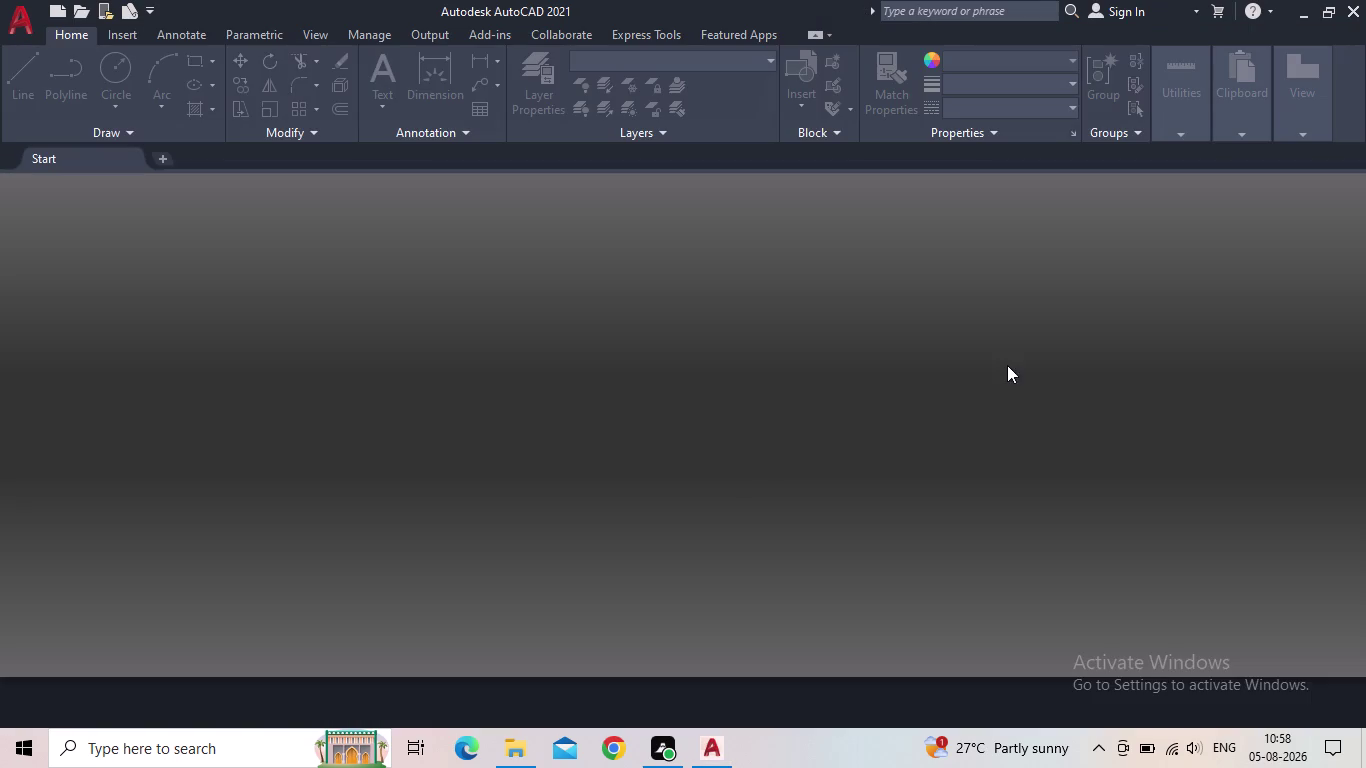
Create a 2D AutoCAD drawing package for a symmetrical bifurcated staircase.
Create a new blank drawing and pan until the UCS origin is visible.
click(277, 357)
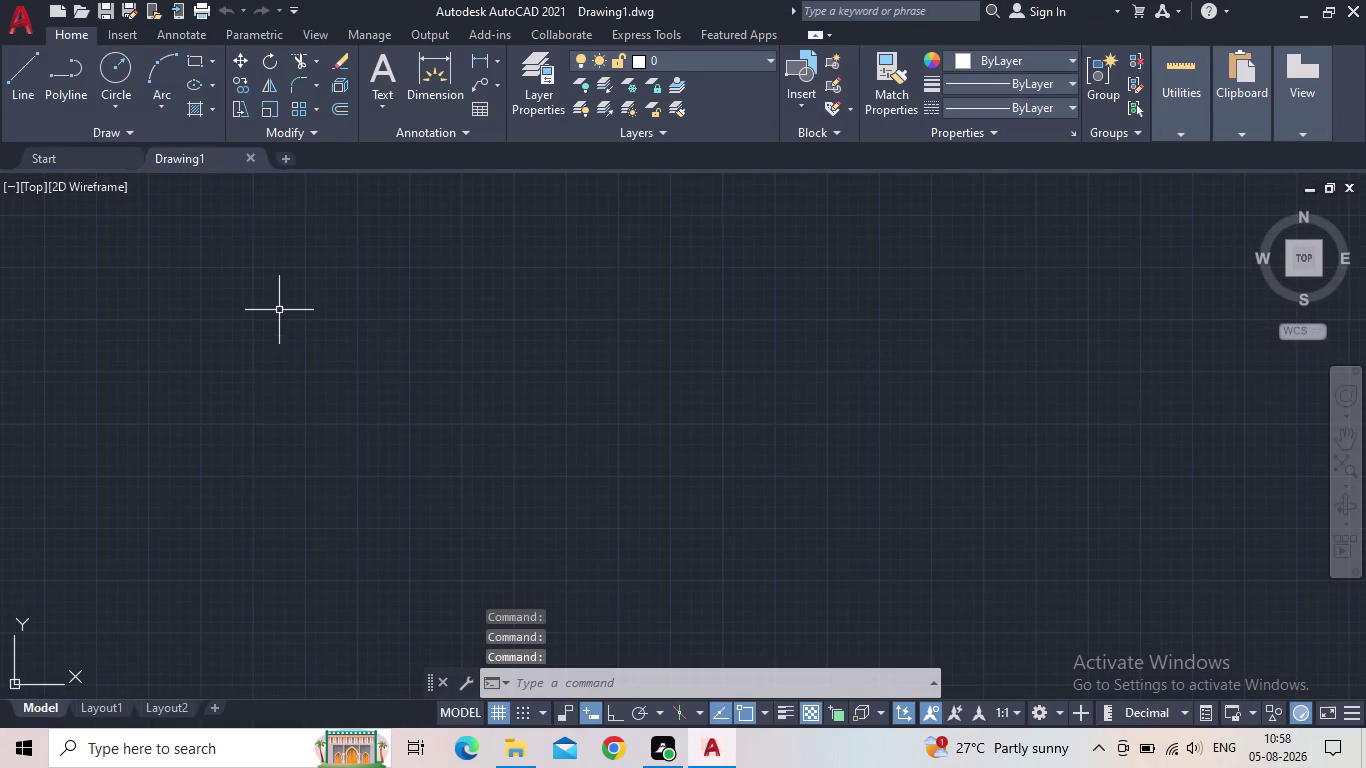
scroll(down, 3)
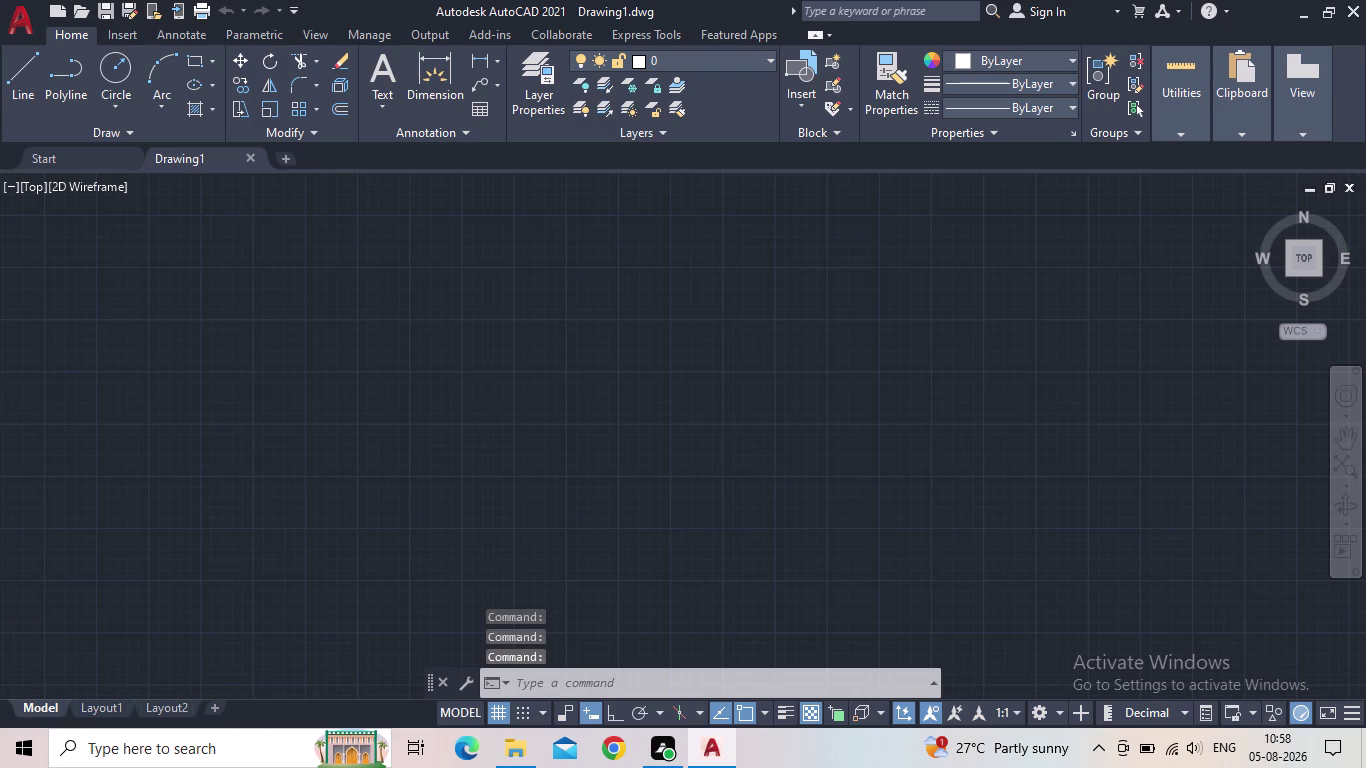
middle_click(460, 395)
middle_drag(441, 478, 361, 536)
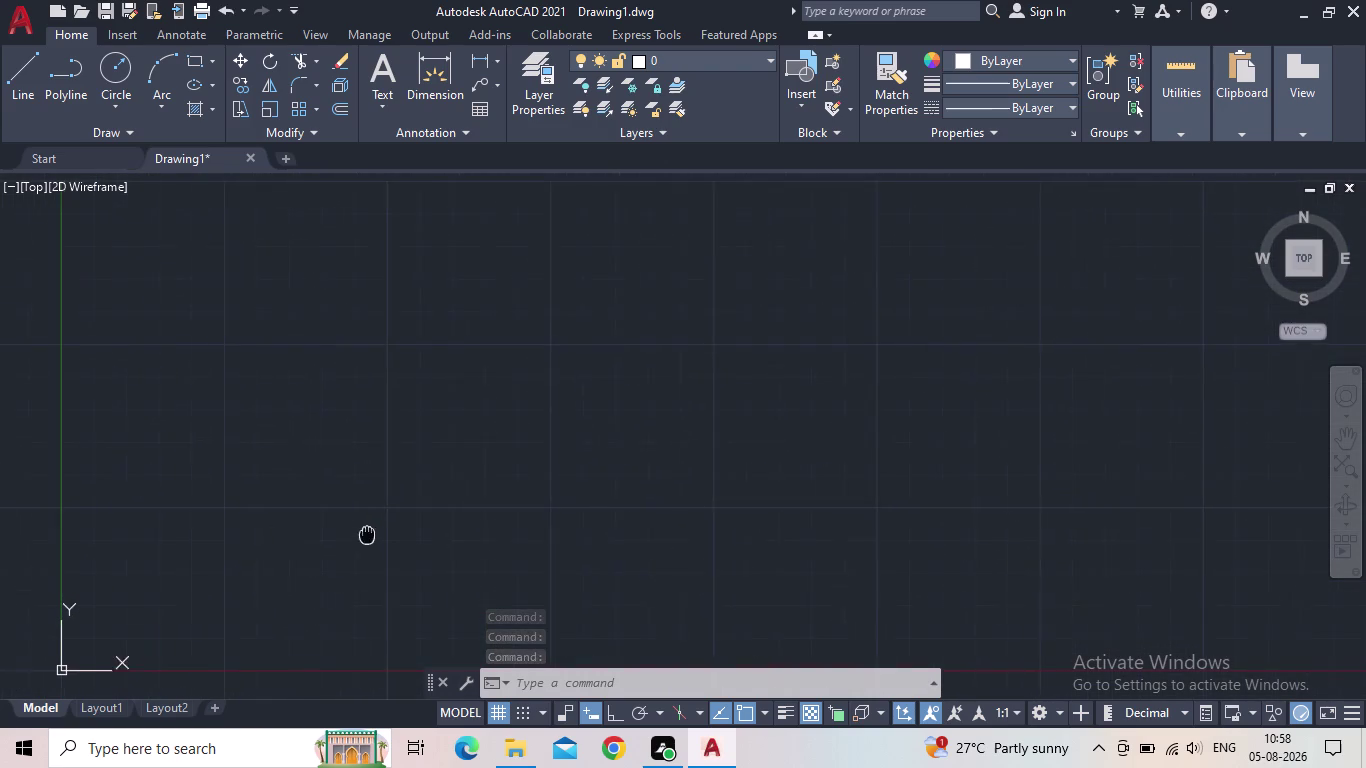
middle_drag(361, 536, 355, 536)
Set drawing units to Engineering lengths, pick a precision, and use Inches insertion scale.
text(UN)
key(Return)
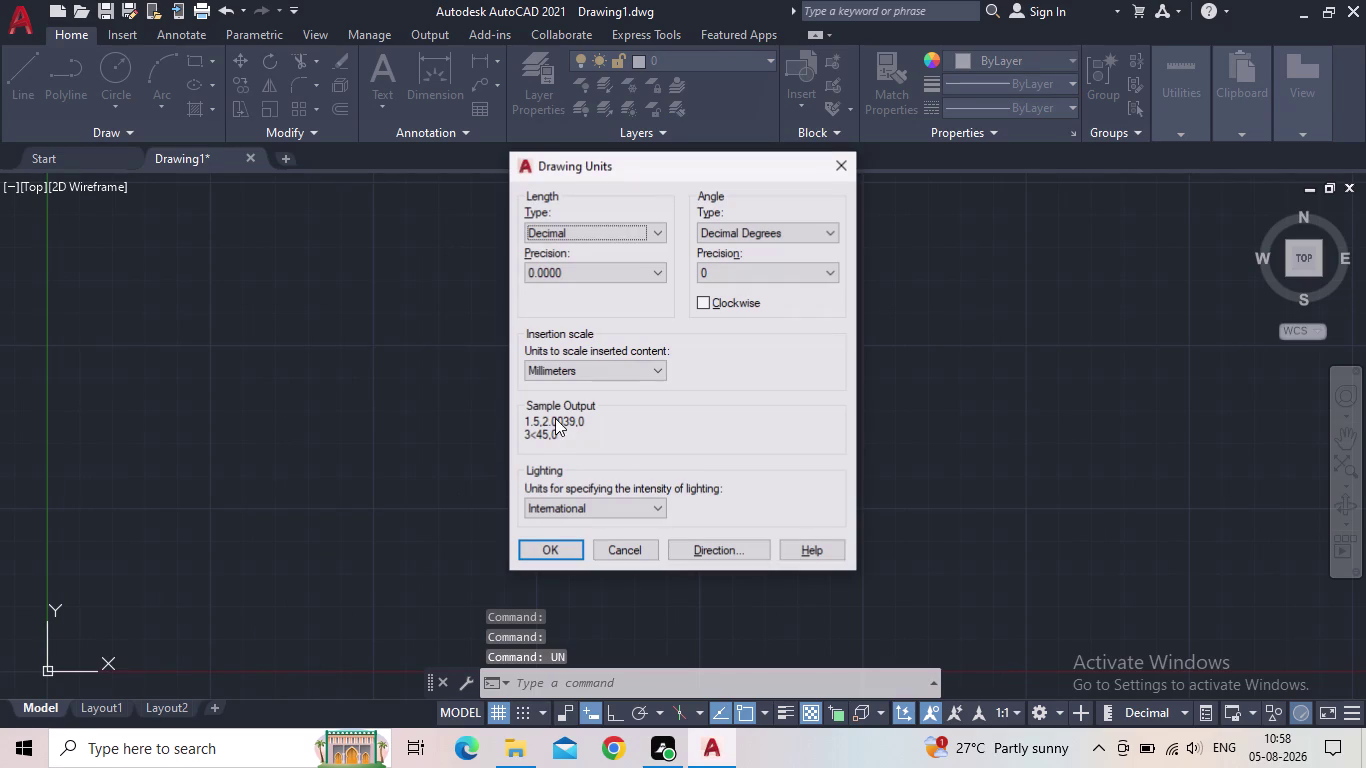
click(630, 234)
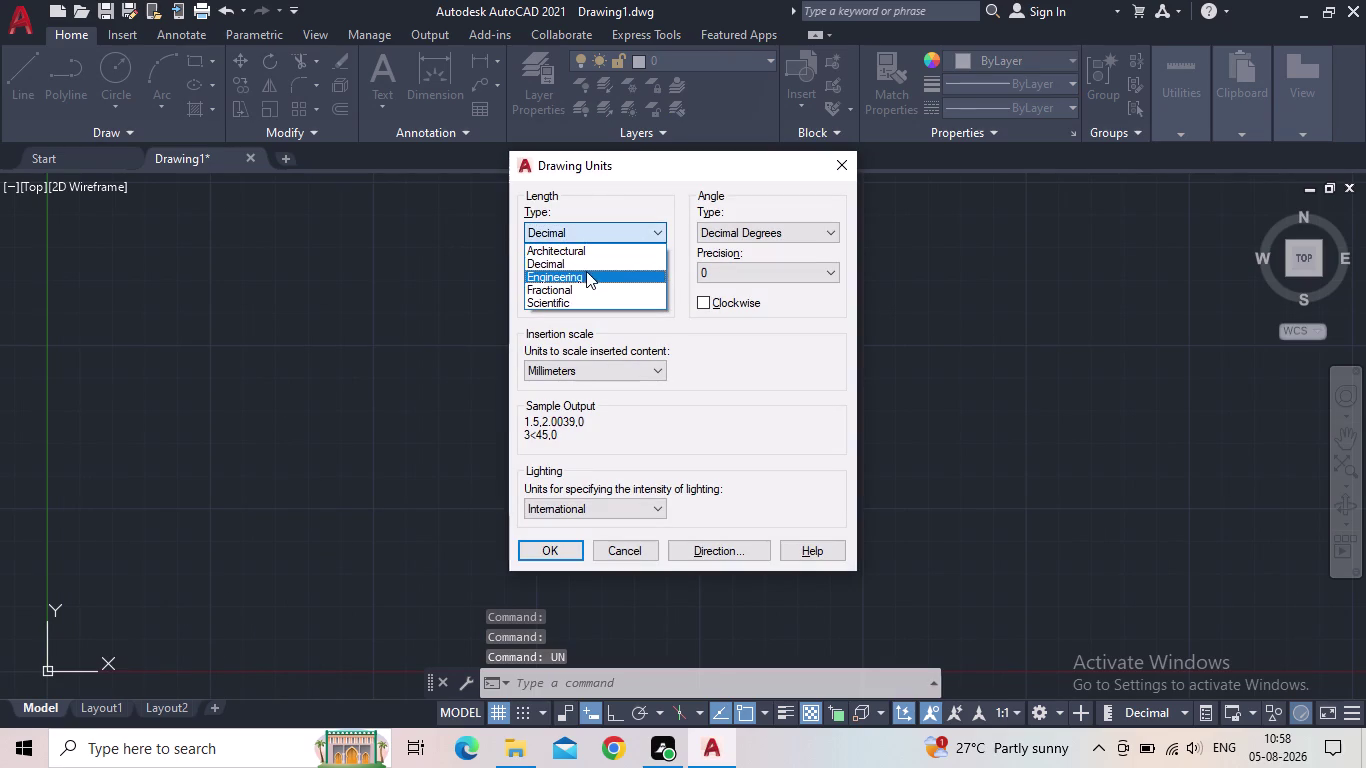
click(585, 274)
click(587, 278)
click(562, 317)
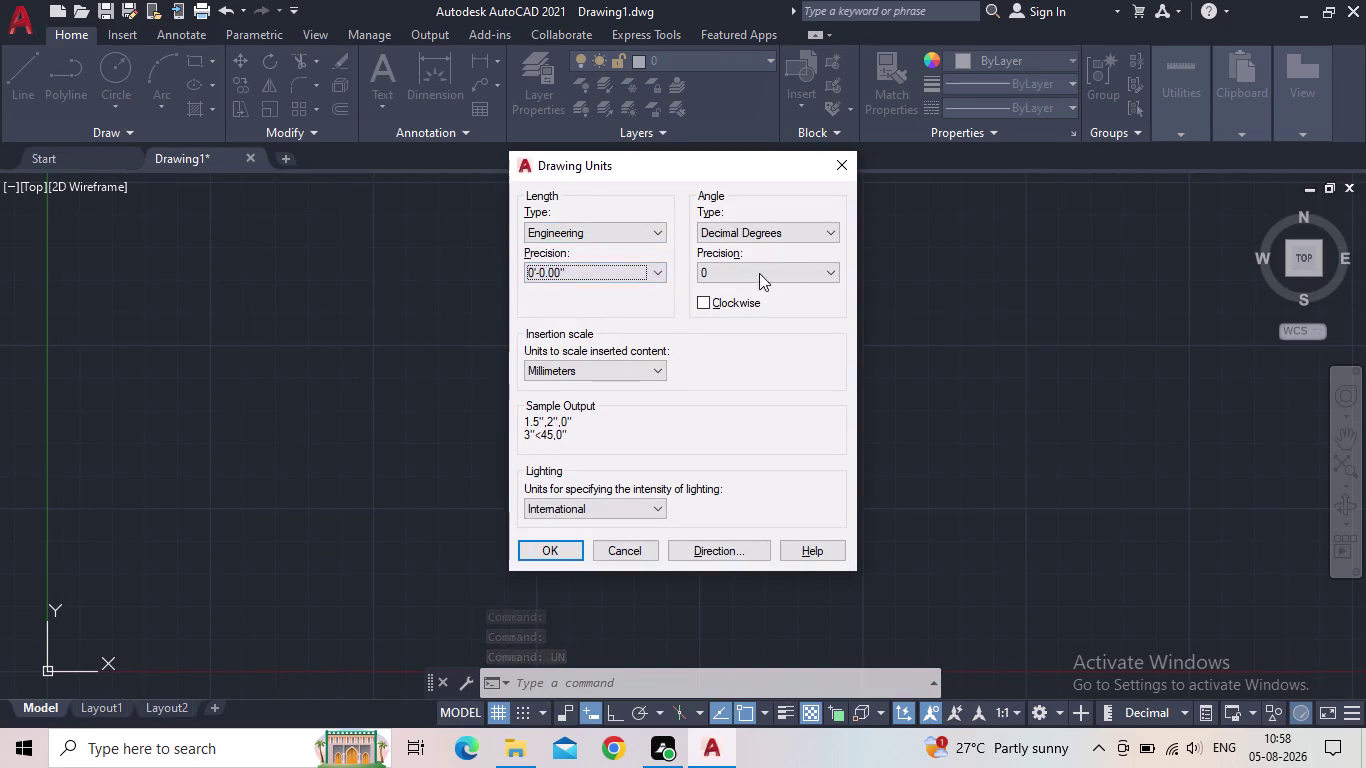
click(591, 372)
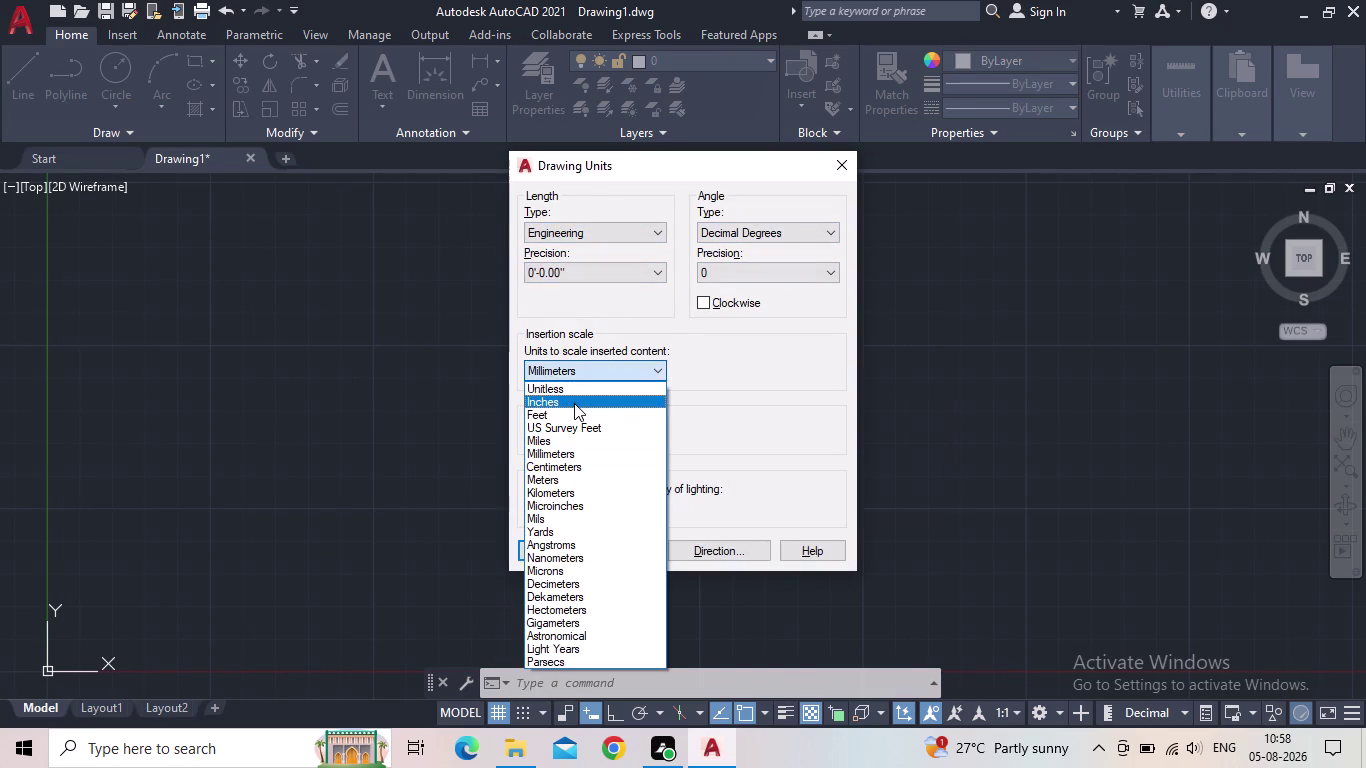
click(574, 403)
click(539, 547)
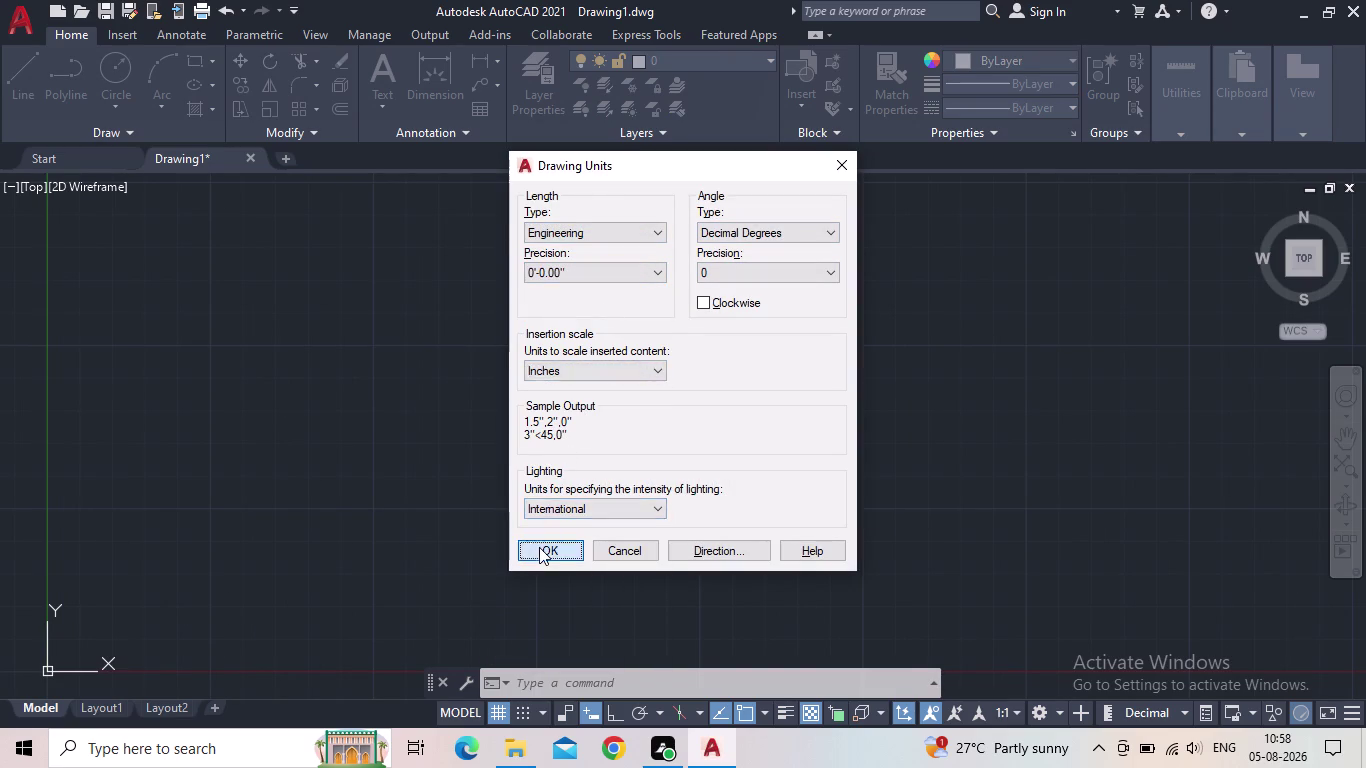
Open the dimension style manager and set ISO-25's arrow size to 5 inches.
key(d)
key(Return)
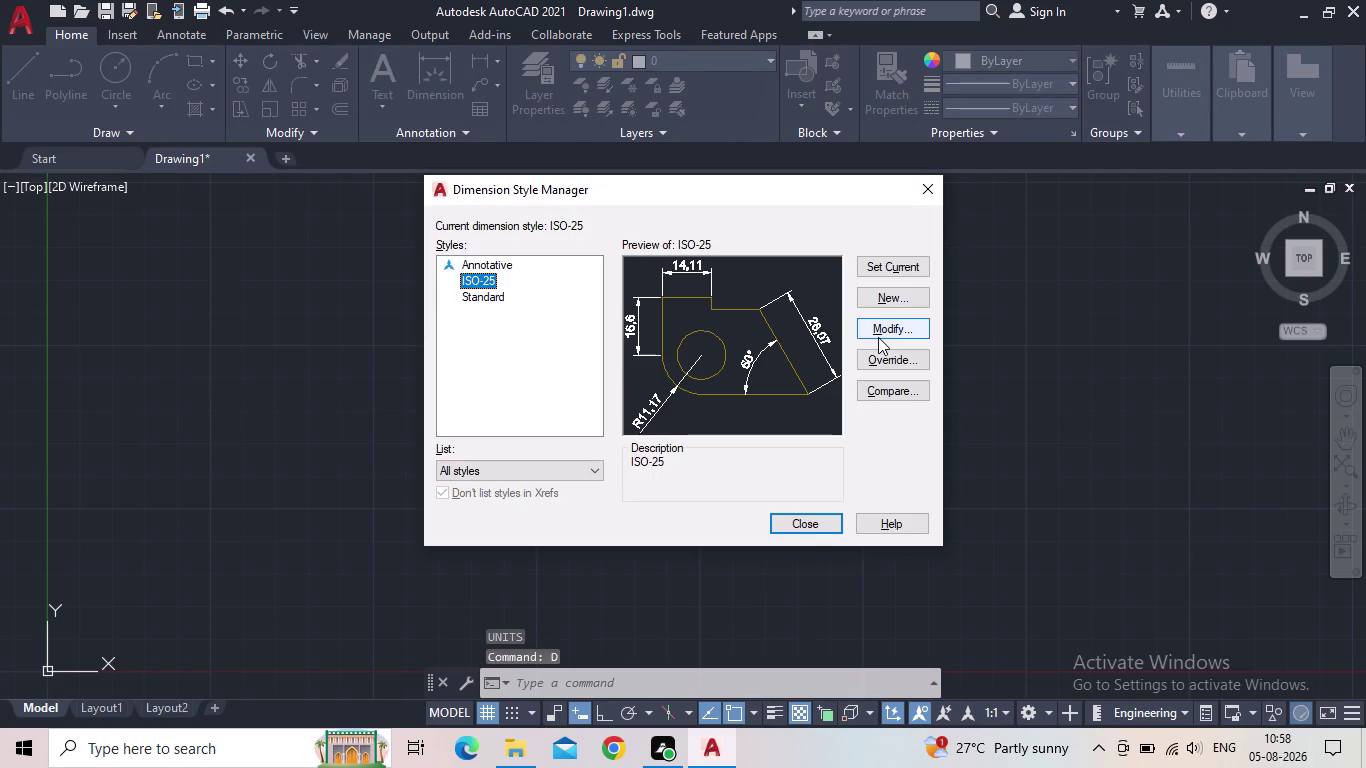
click(878, 337)
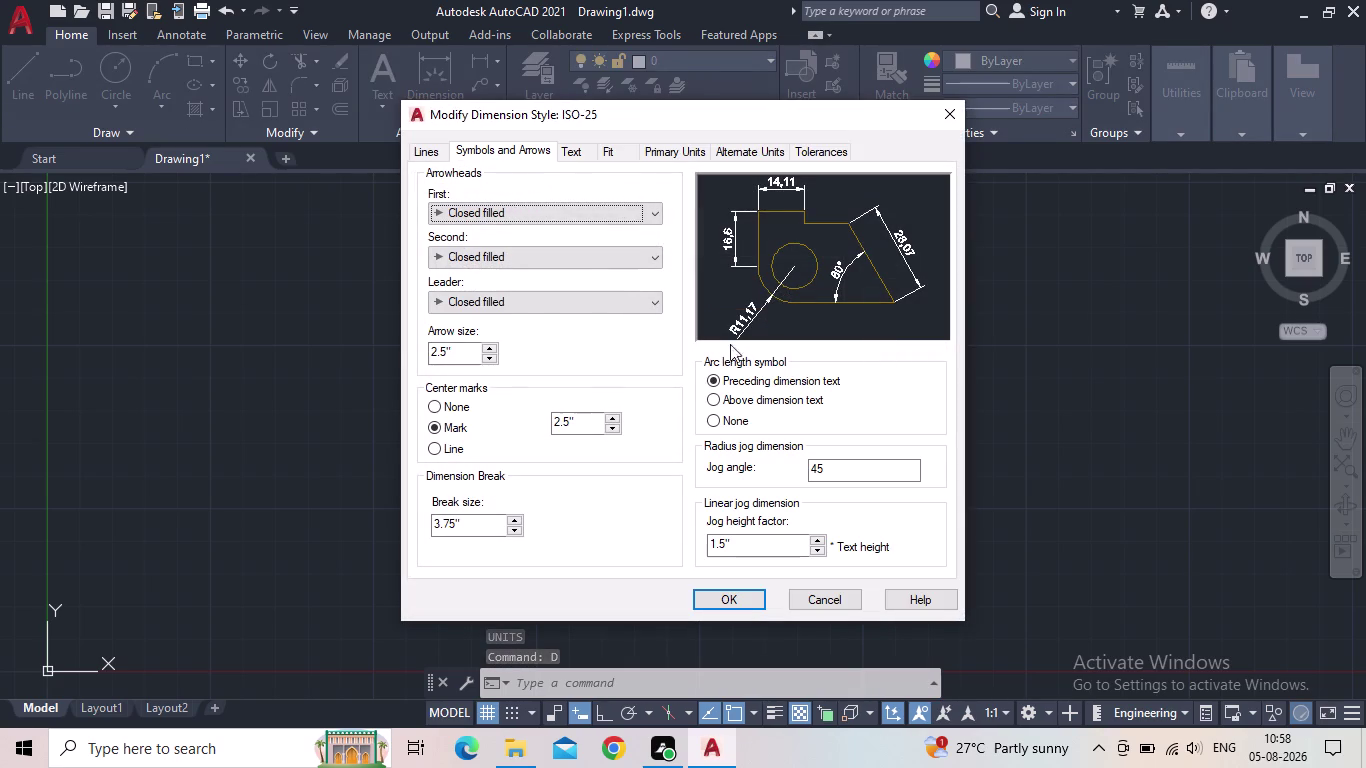
click(458, 346)
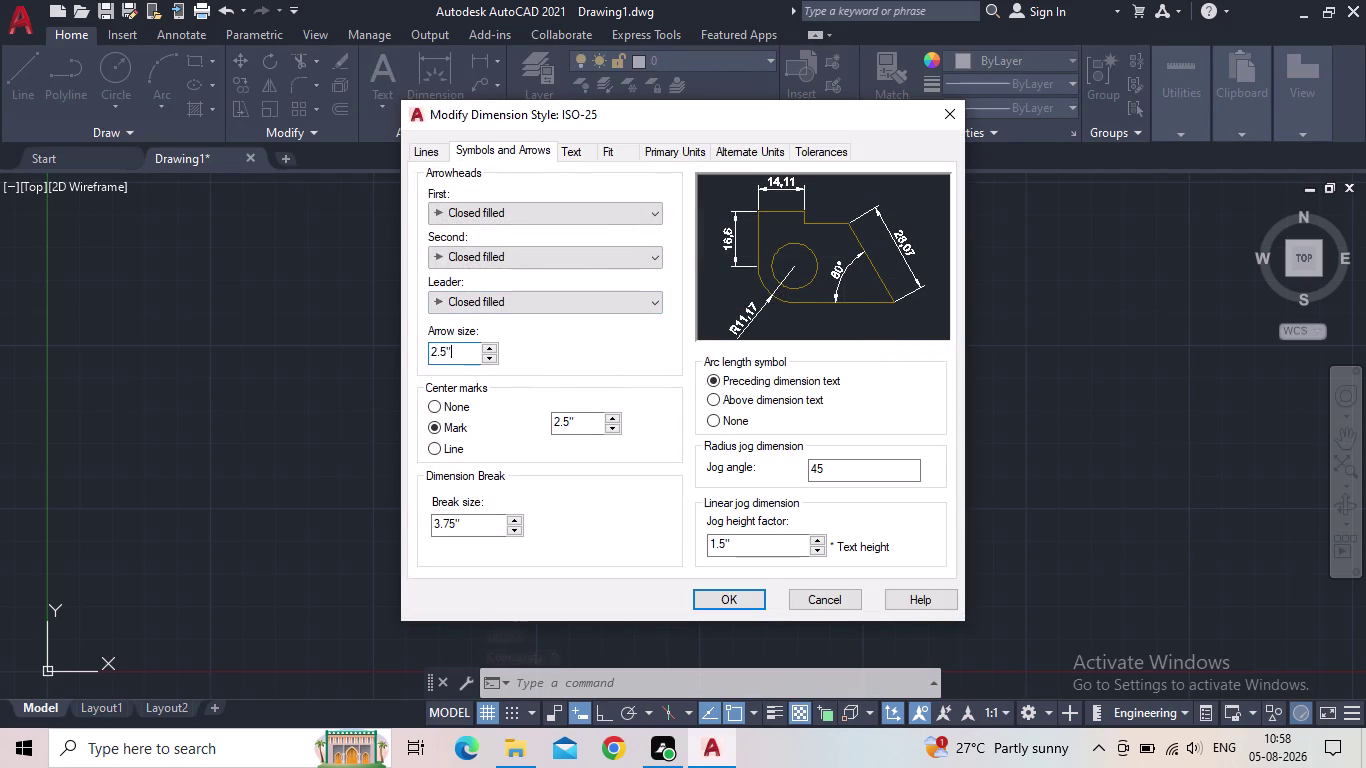
drag(457, 354, 410, 358)
key(5)
key(shift+quotedbl)
key(Return)
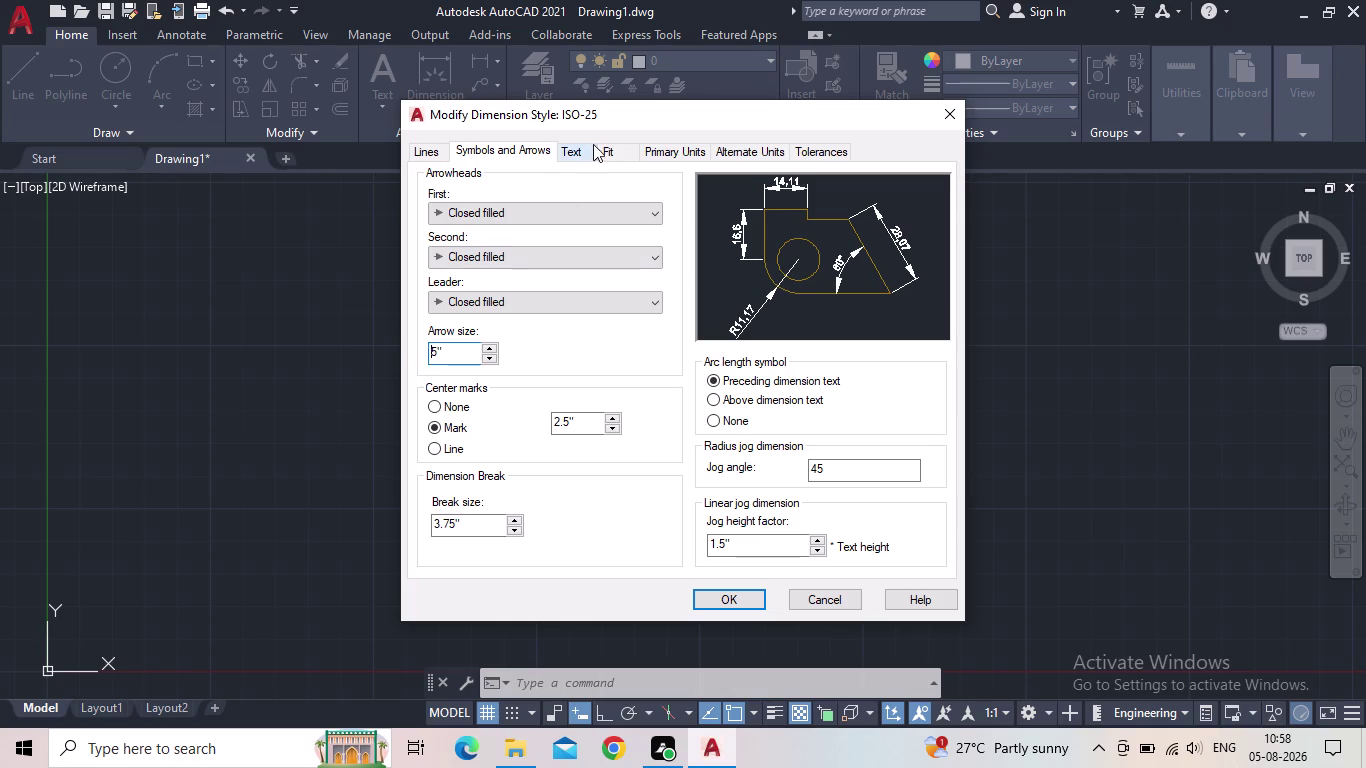
Set ISO-25's text height to 6 inches and make it the current style.
click(584, 150)
drag(636, 299, 618, 304)
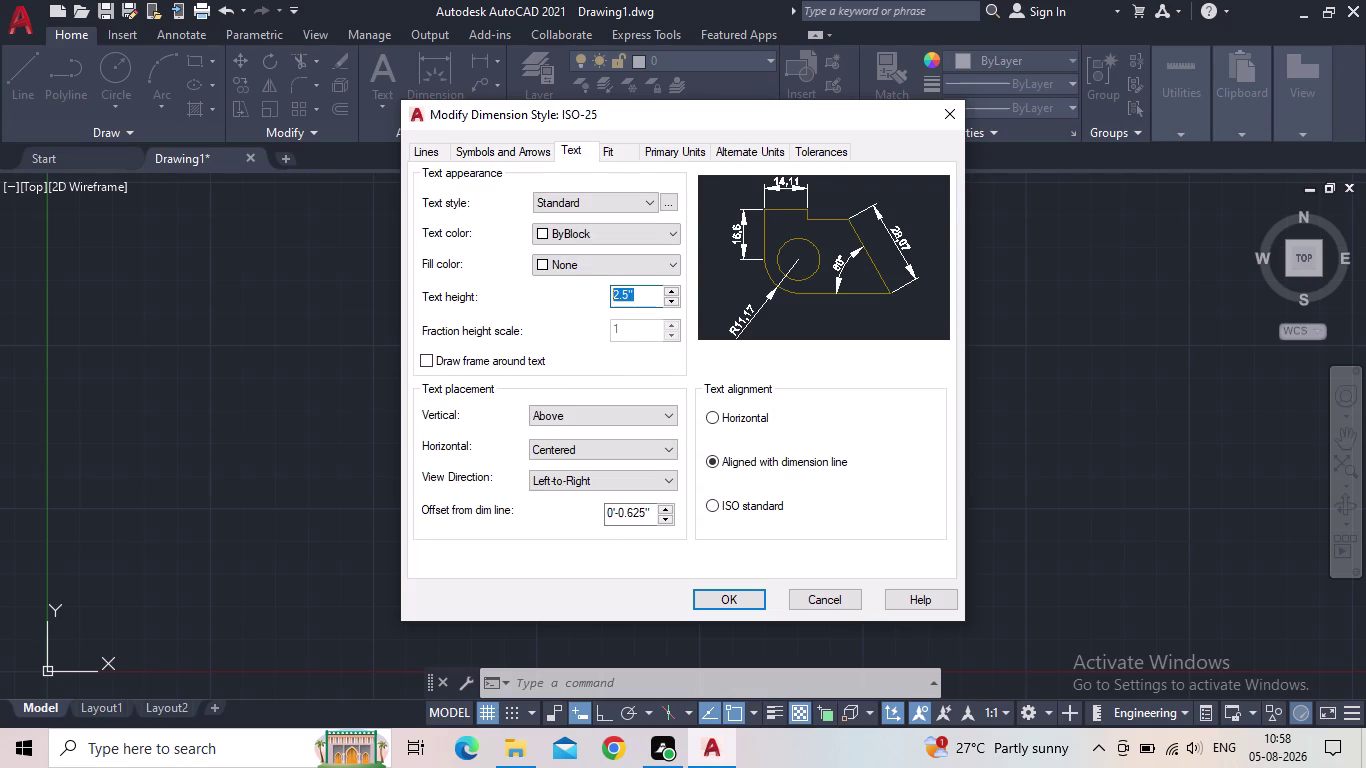
drag(618, 304, 601, 308)
text(6")
key(Return)
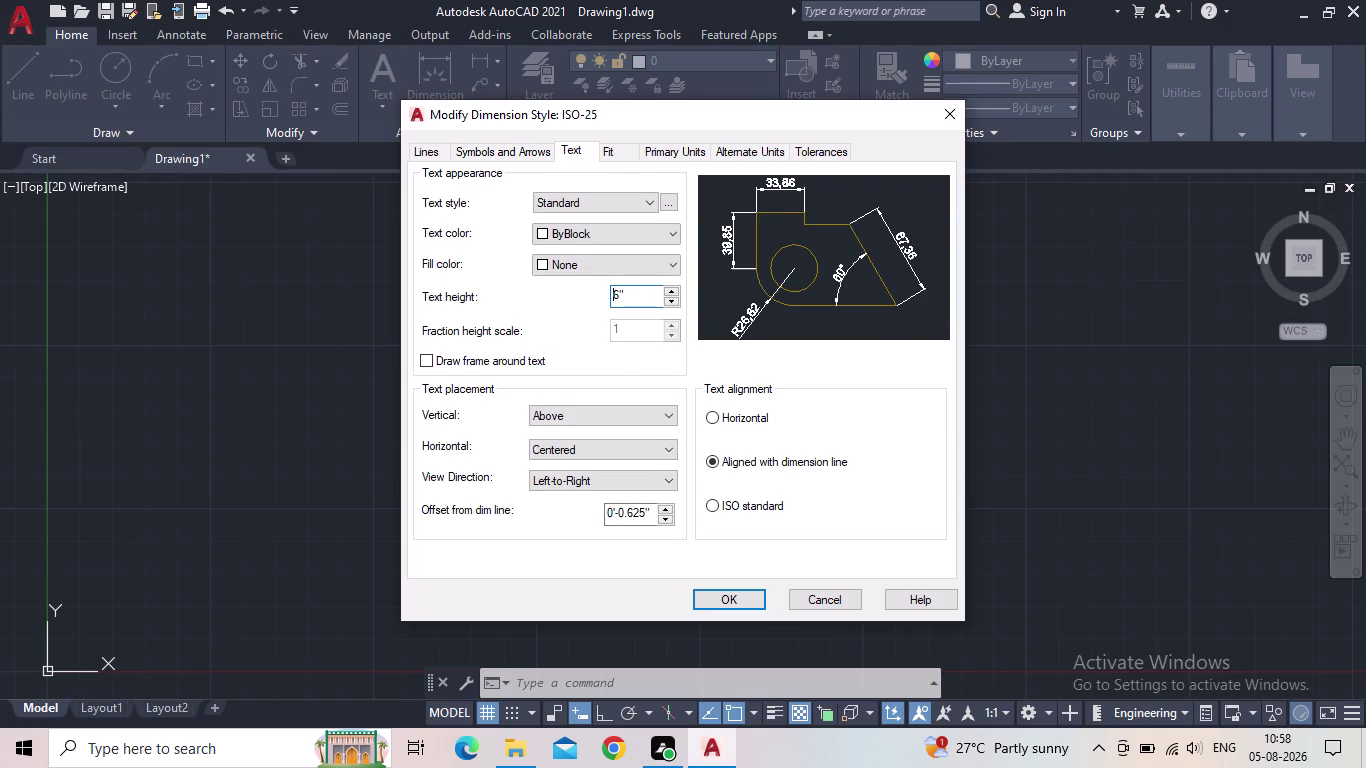
click(722, 594)
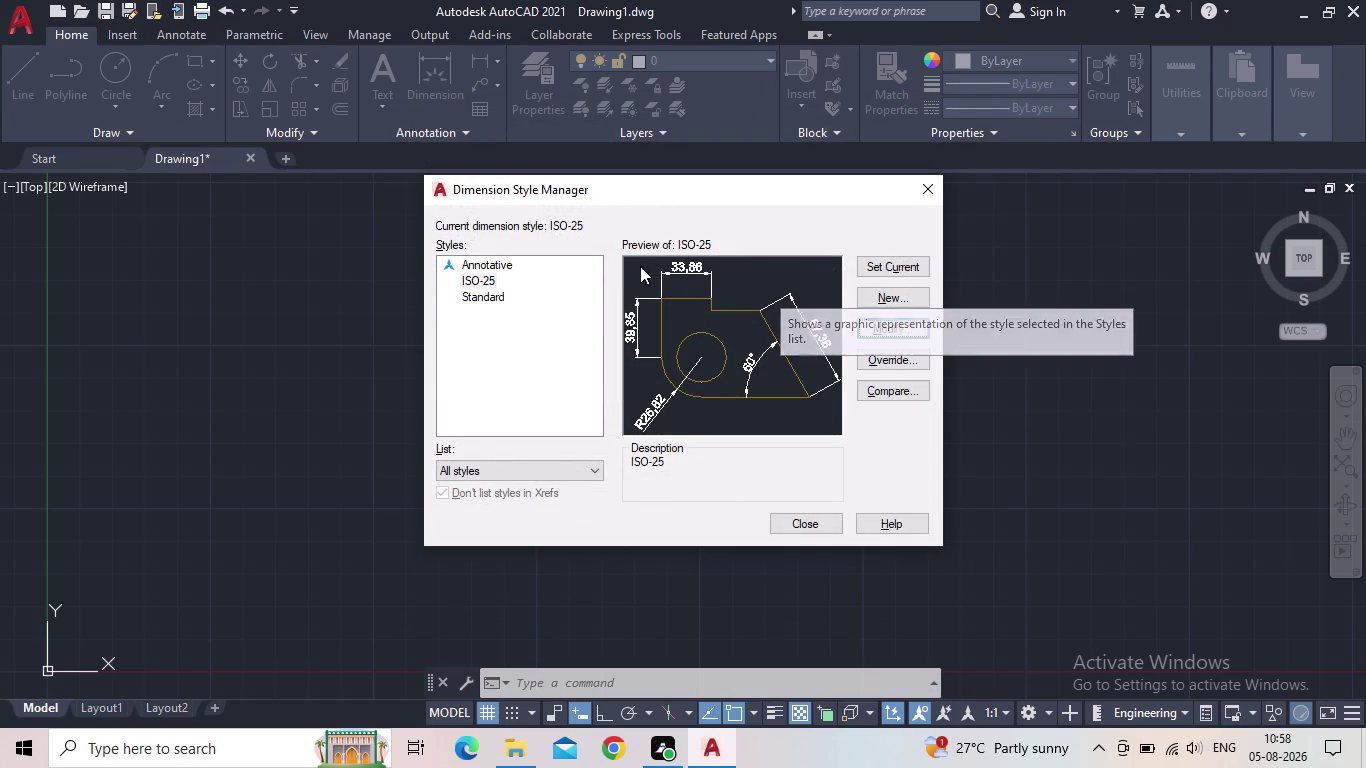
click(892, 264)
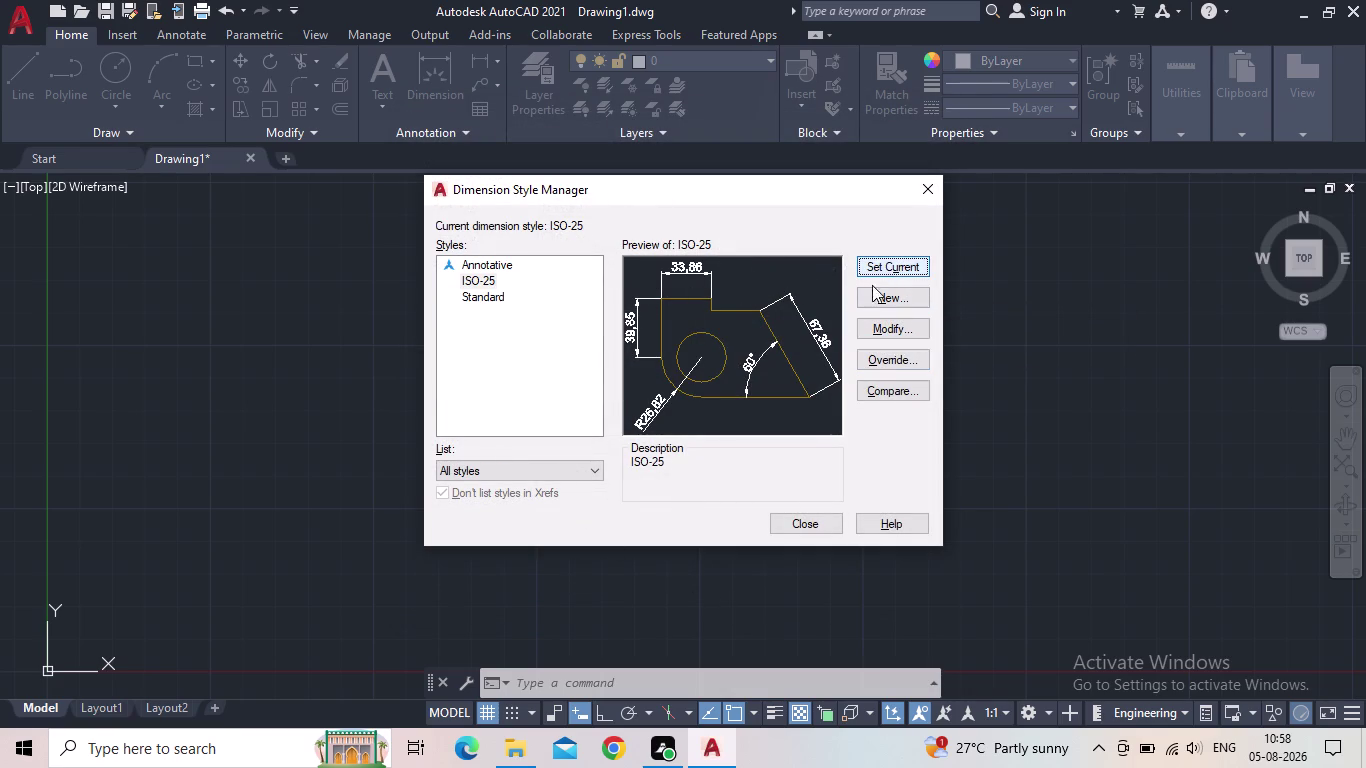
click(793, 528)
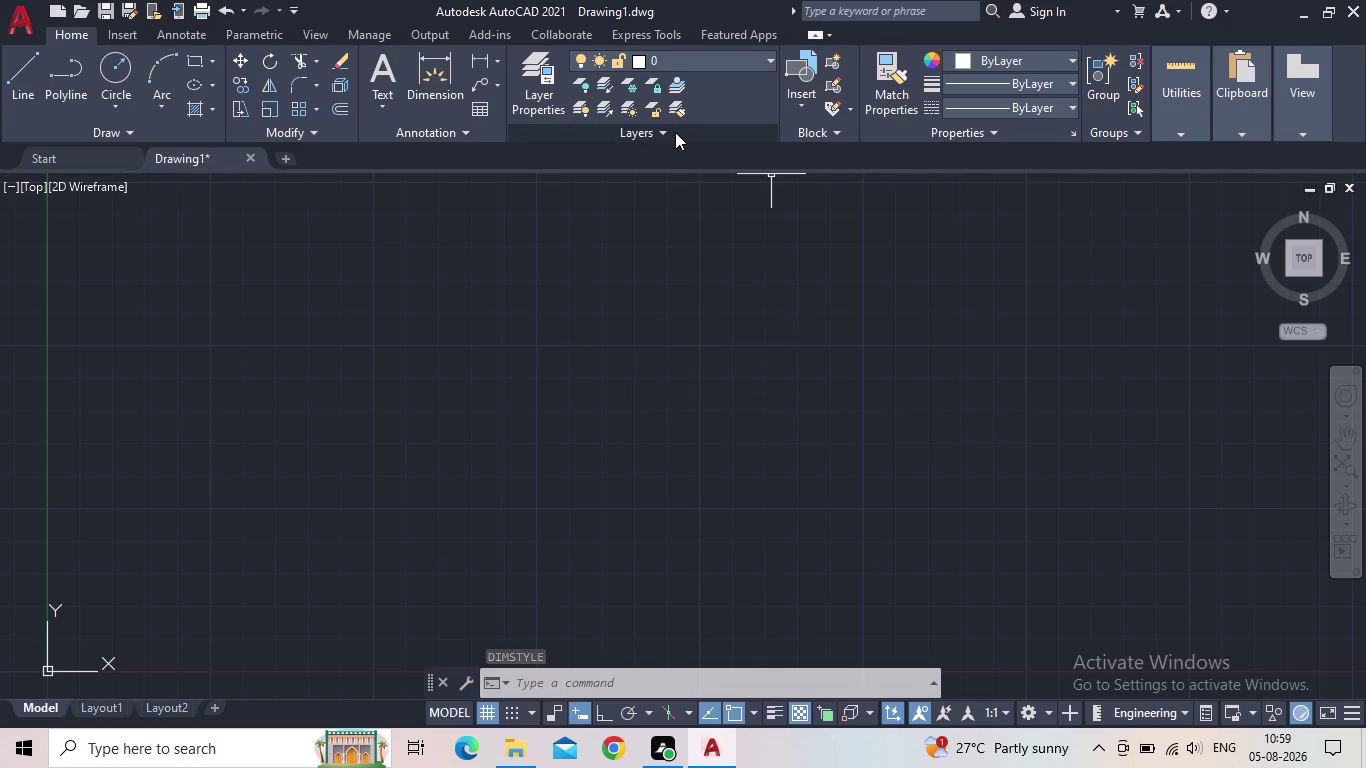
Zoom and pan to frame the empty work area around the origin.
scroll(down, 3)
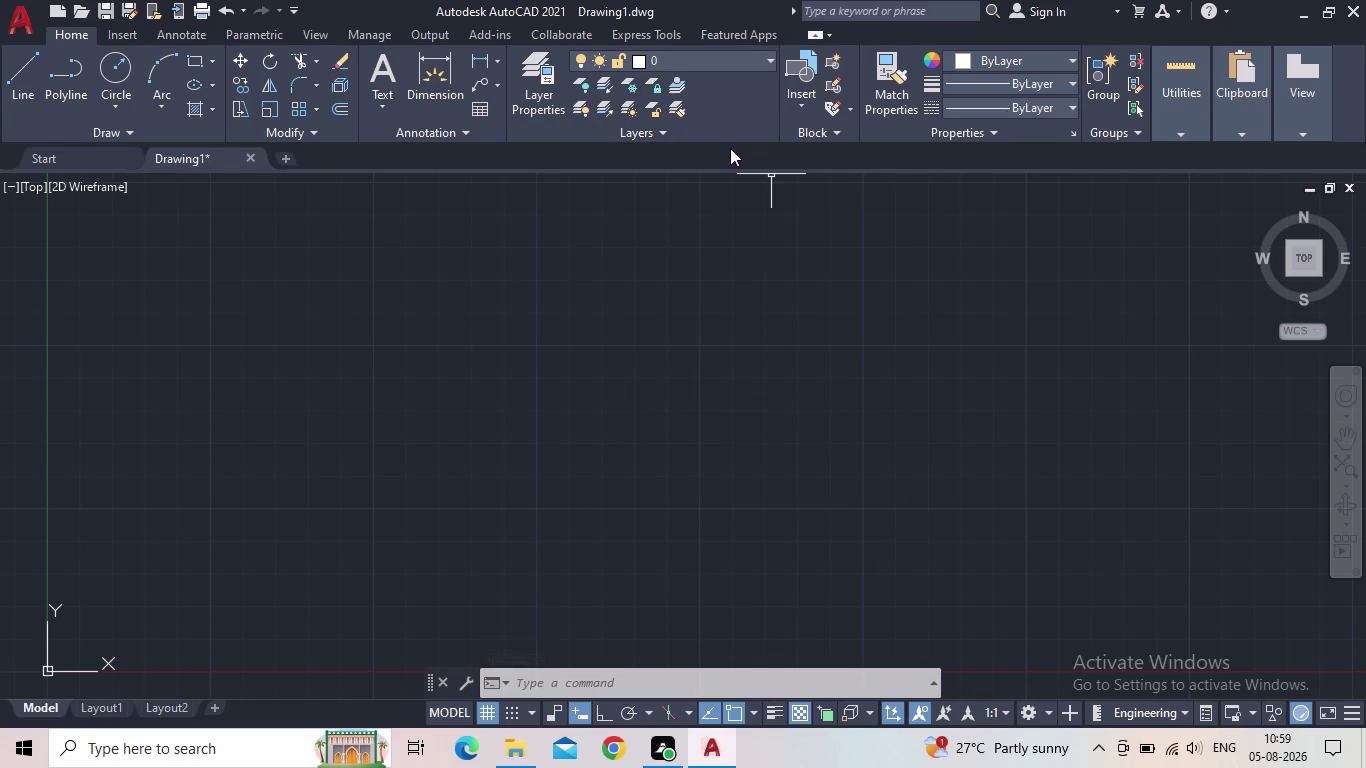
scroll(down, 3)
scroll(down, 3)
middle_drag(673, 328, 474, 396)
scroll(up, 3)
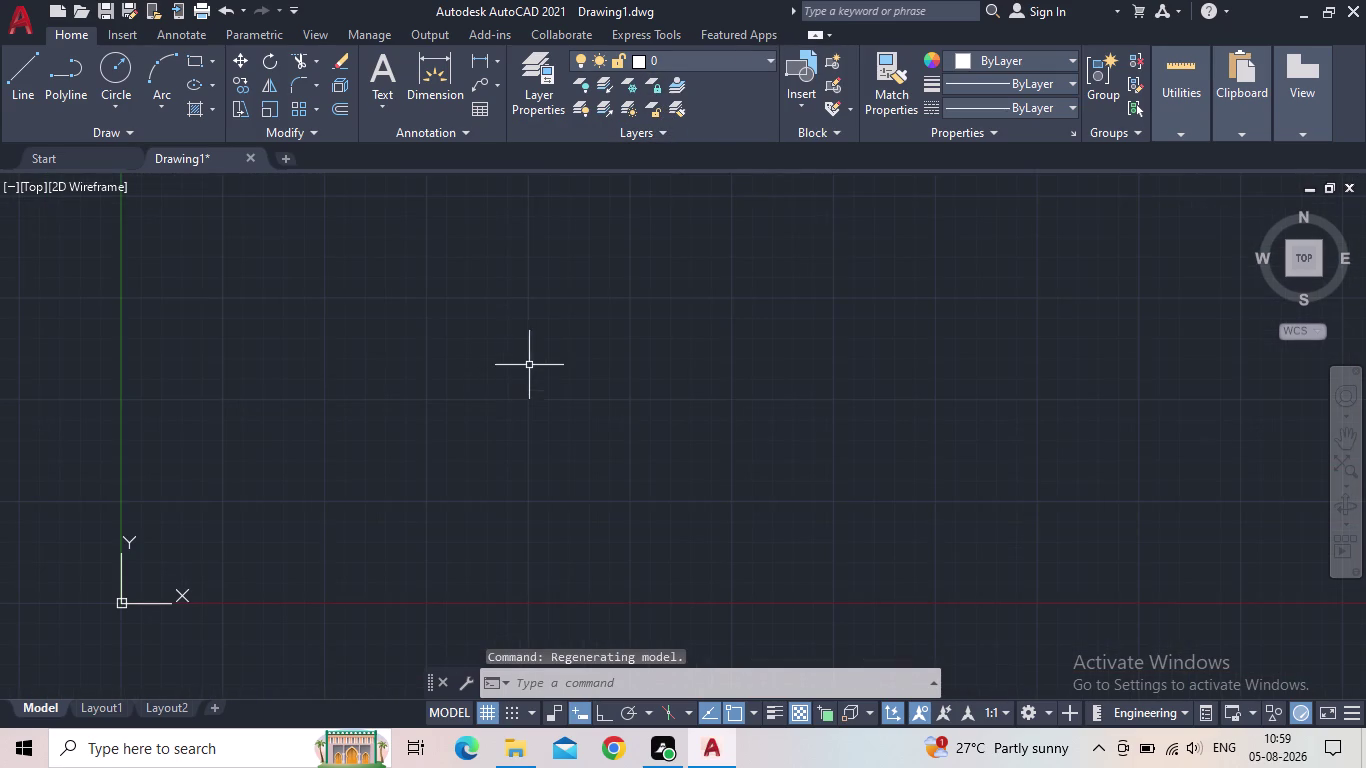
middle_drag(548, 368, 553, 388)
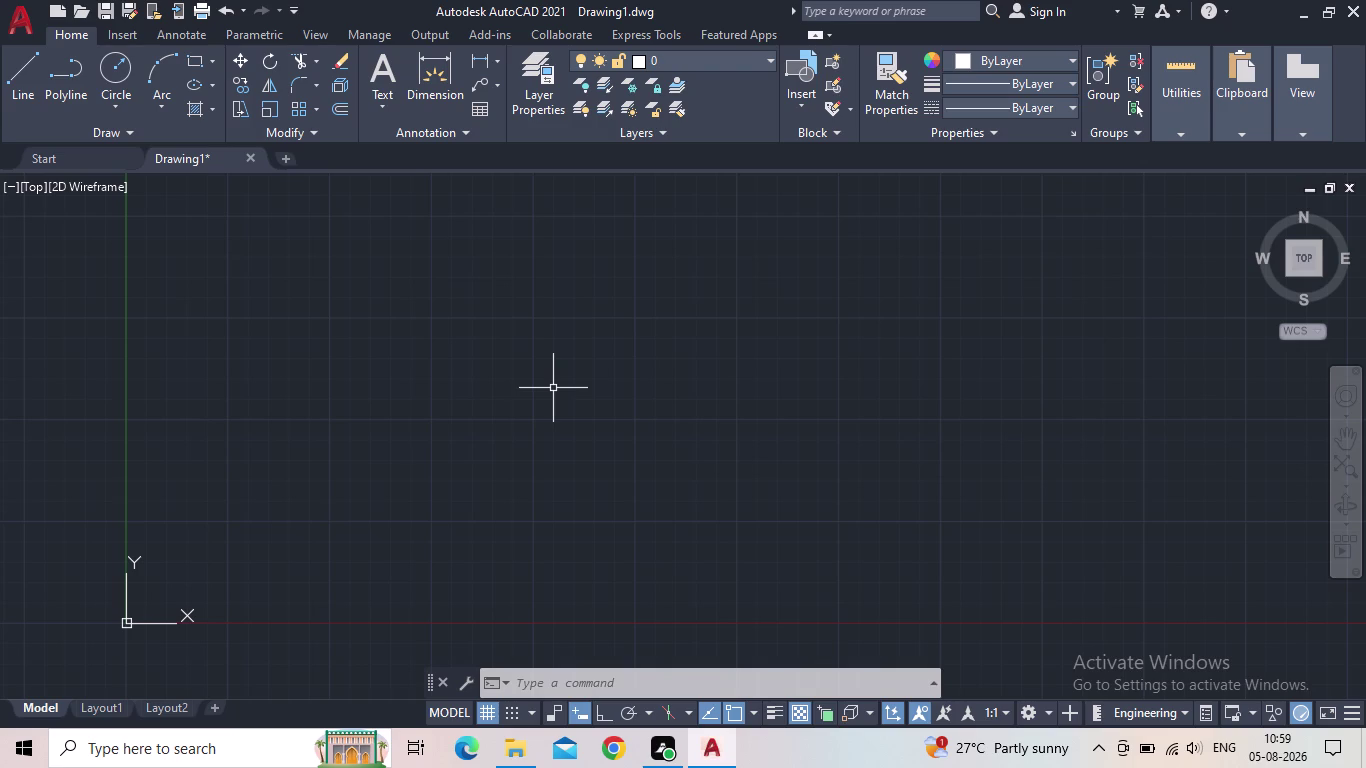
scroll(down, 3)
middle_drag(623, 450, 490, 487)
middle_drag(555, 469, 510, 488)
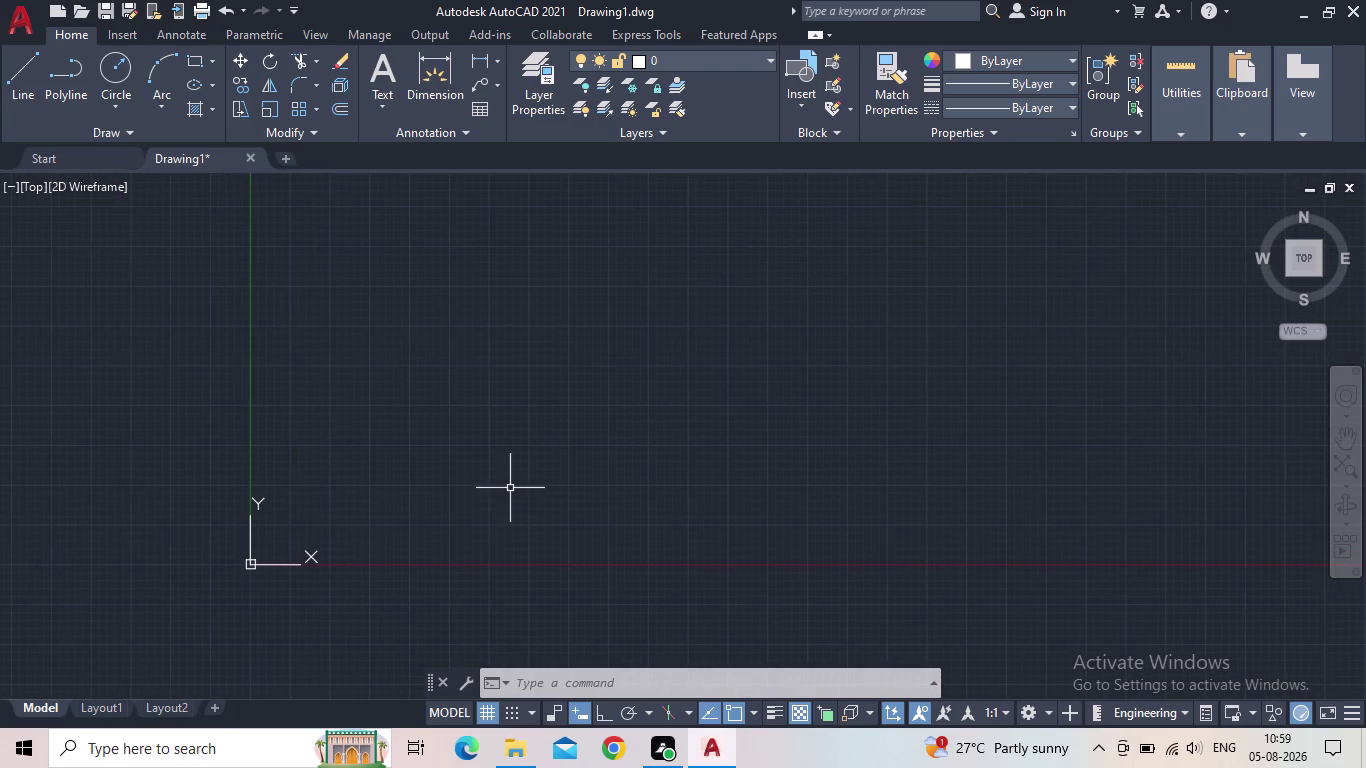
scroll(up, 3)
middle_drag(536, 469, 478, 509)
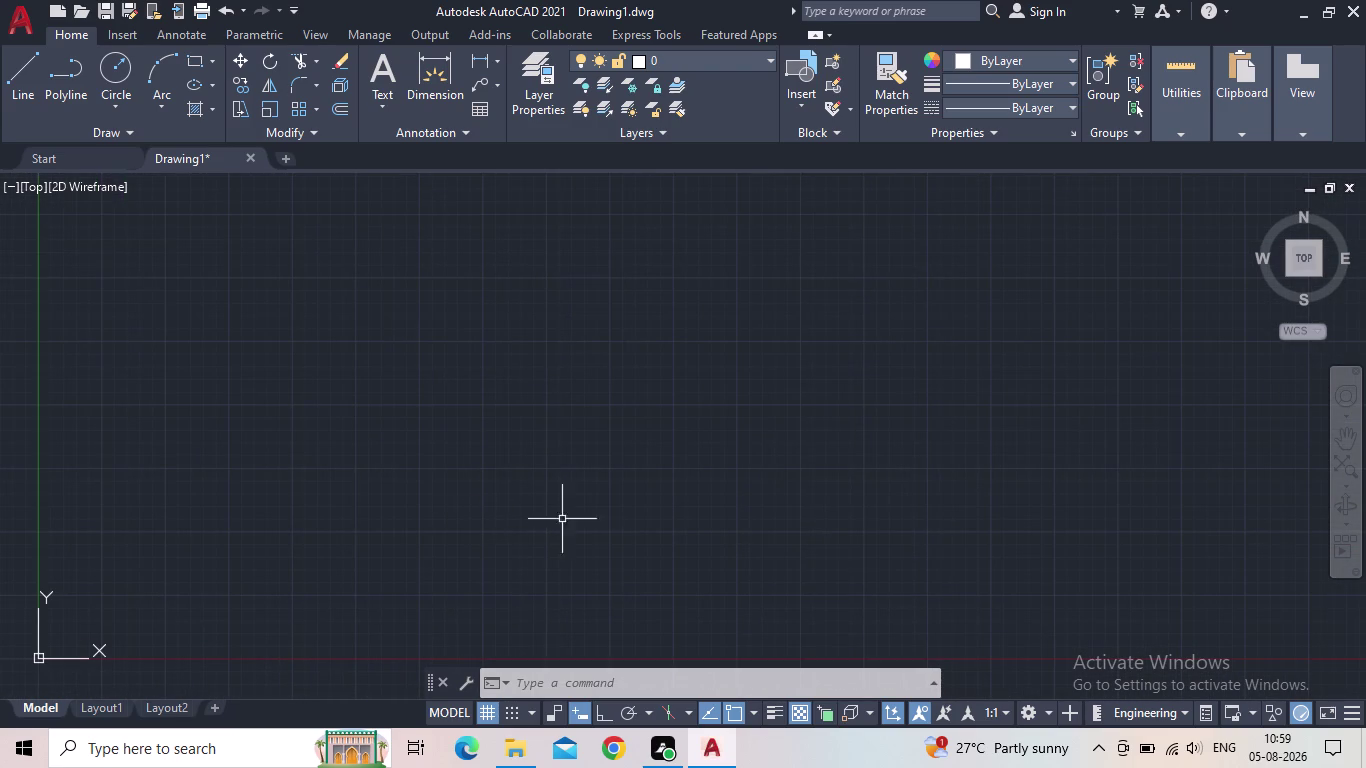
middle_drag(629, 546, 658, 514)
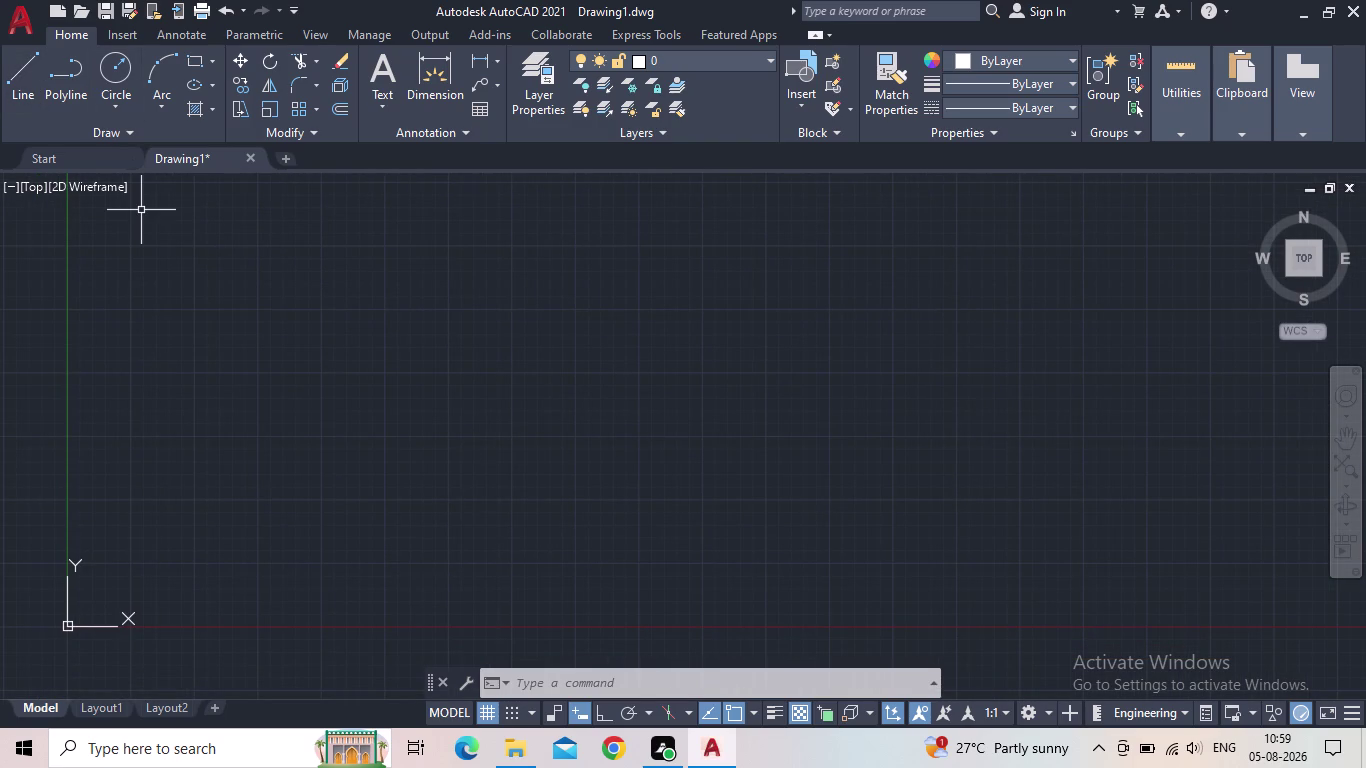
Place one vertical construction line with XL and recentre the view on it.
text(XL)
key(Return)
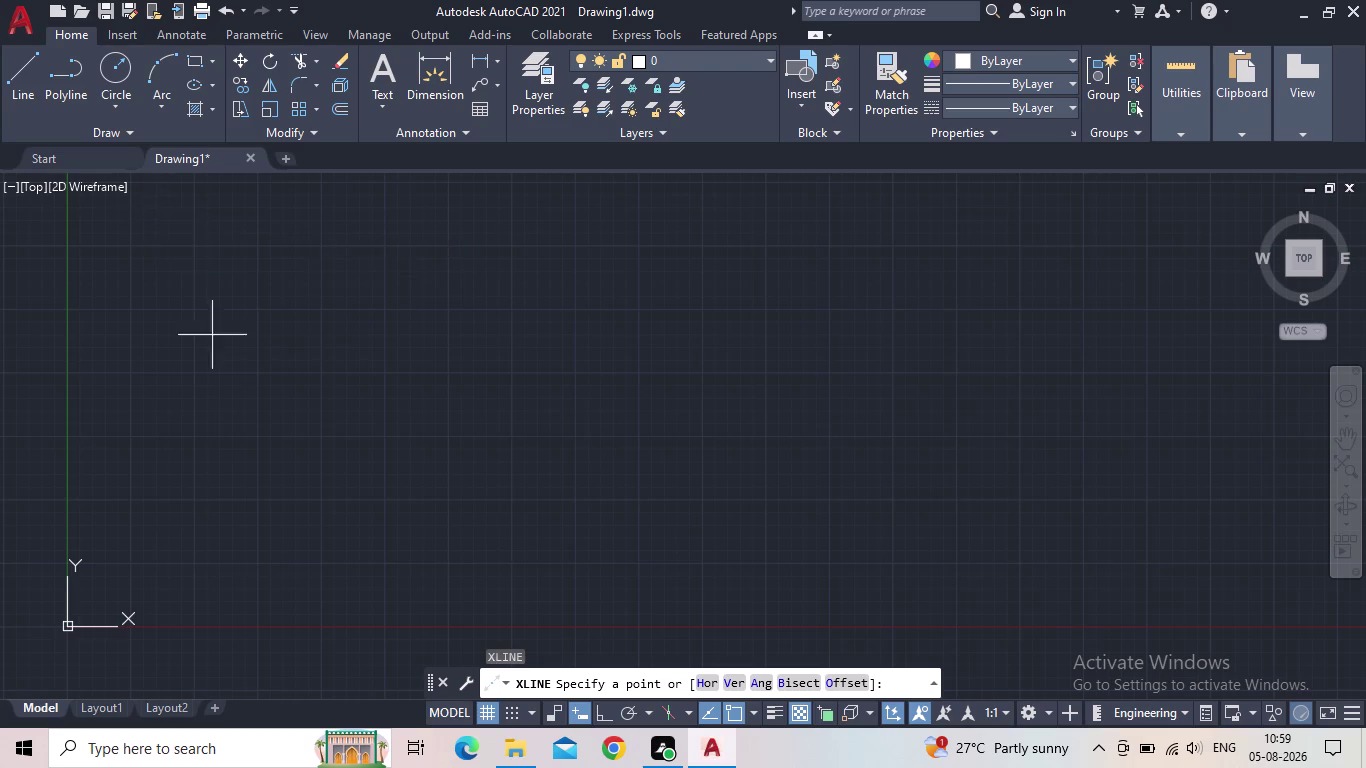
key(v)
key(Return)
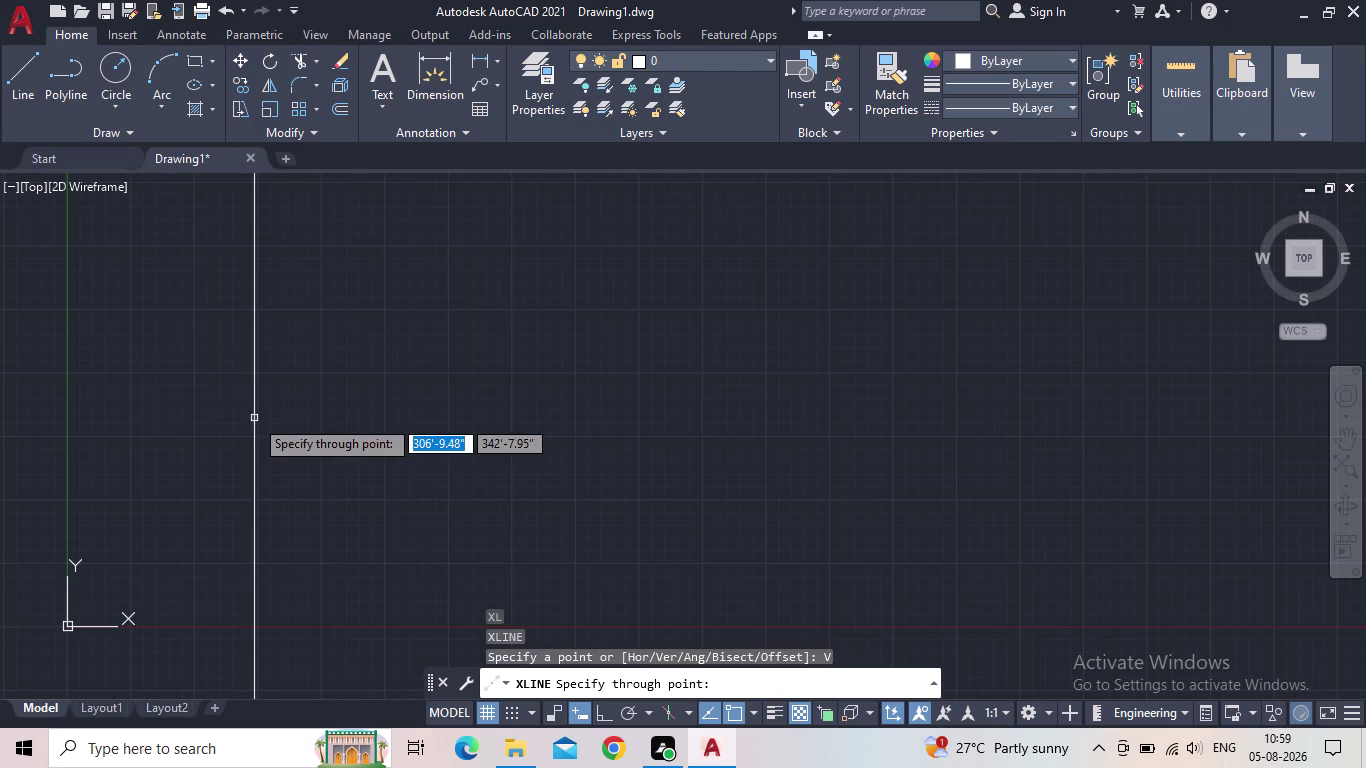
click(377, 373)
middle_drag(428, 405, 359, 420)
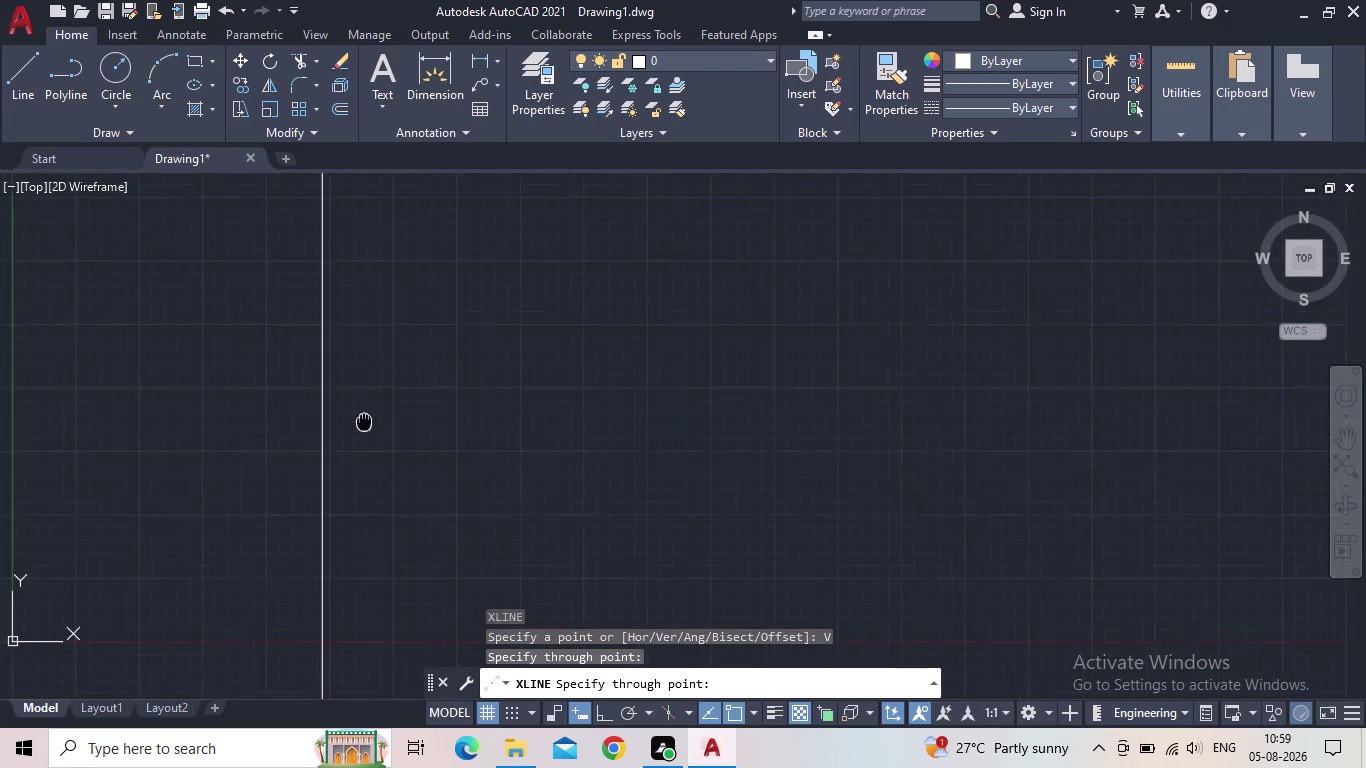
middle_drag(359, 420, 335, 409)
scroll(up, 3)
middle_drag(332, 422, 323, 463)
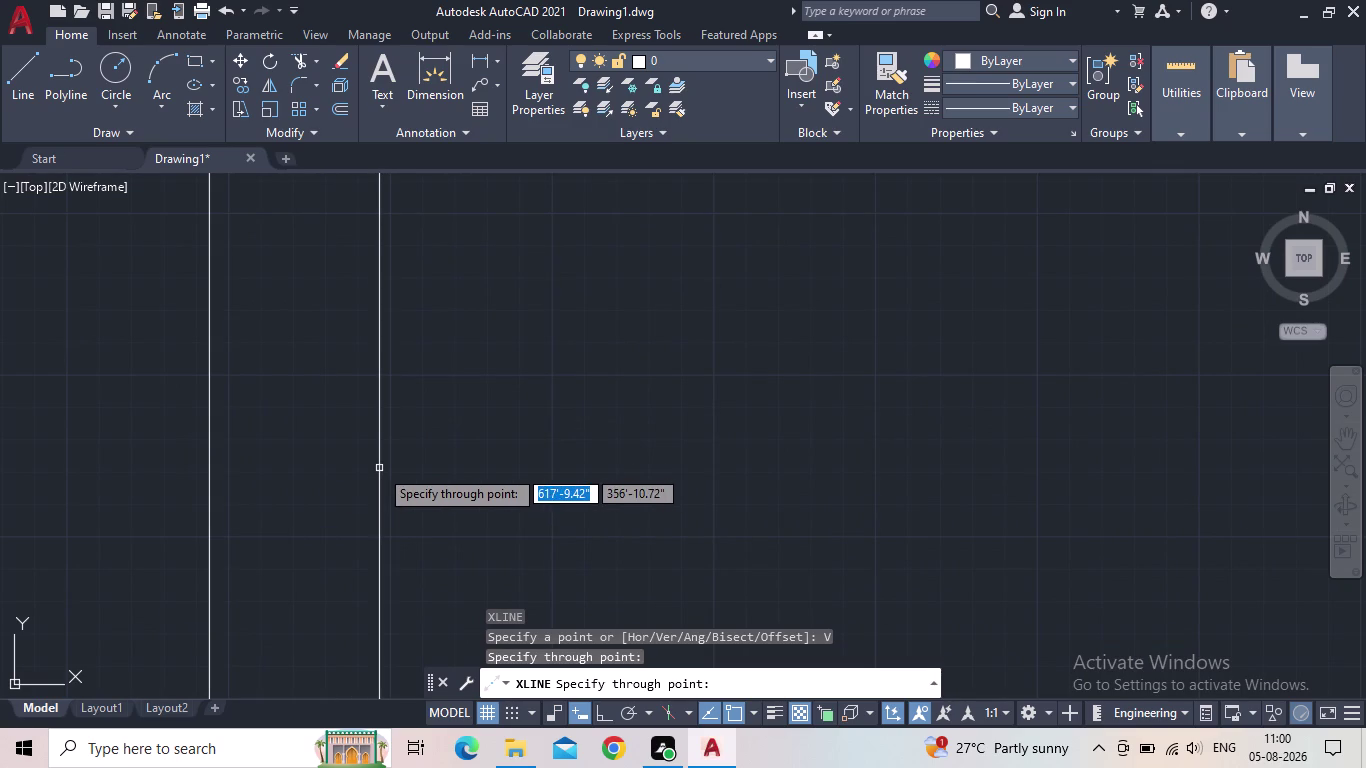
key(Escape)
scroll(up, 3)
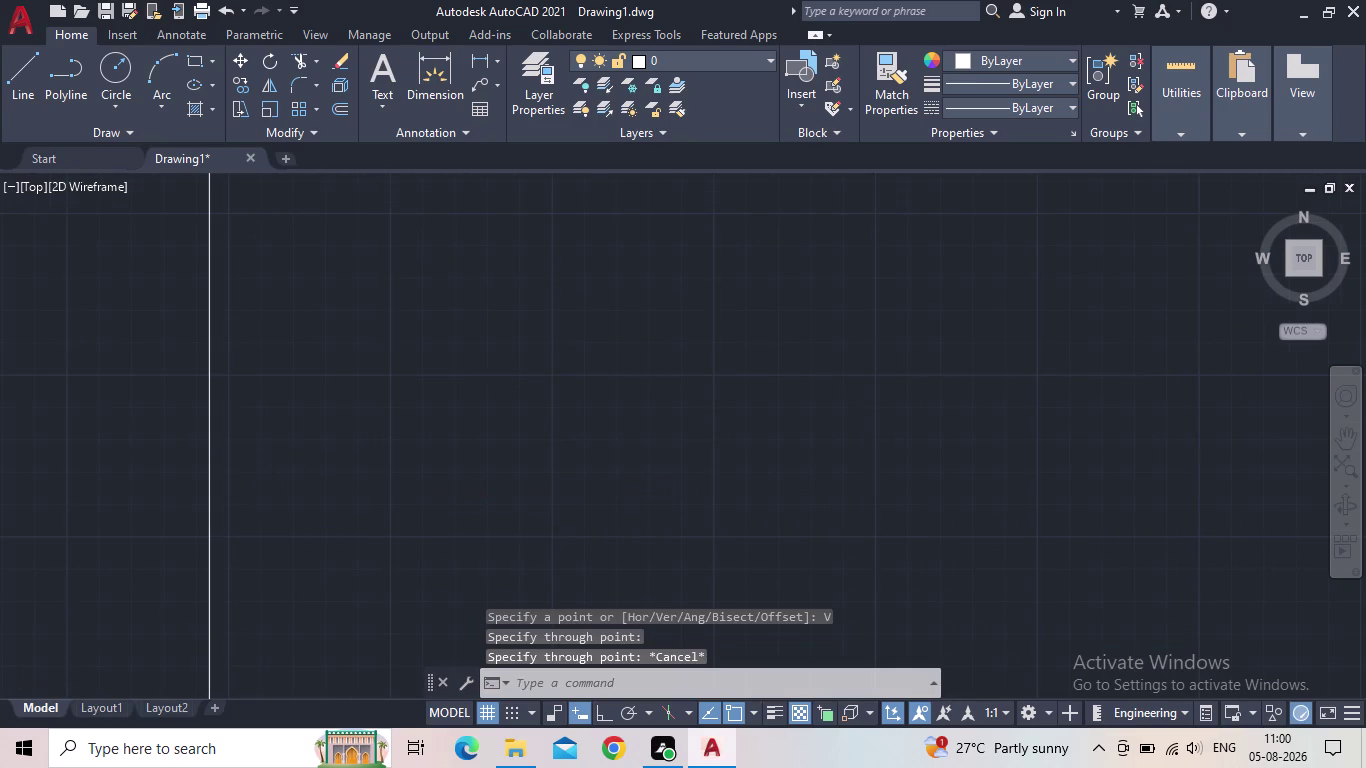
middle_drag(306, 470, 403, 414)
scroll(down, 3)
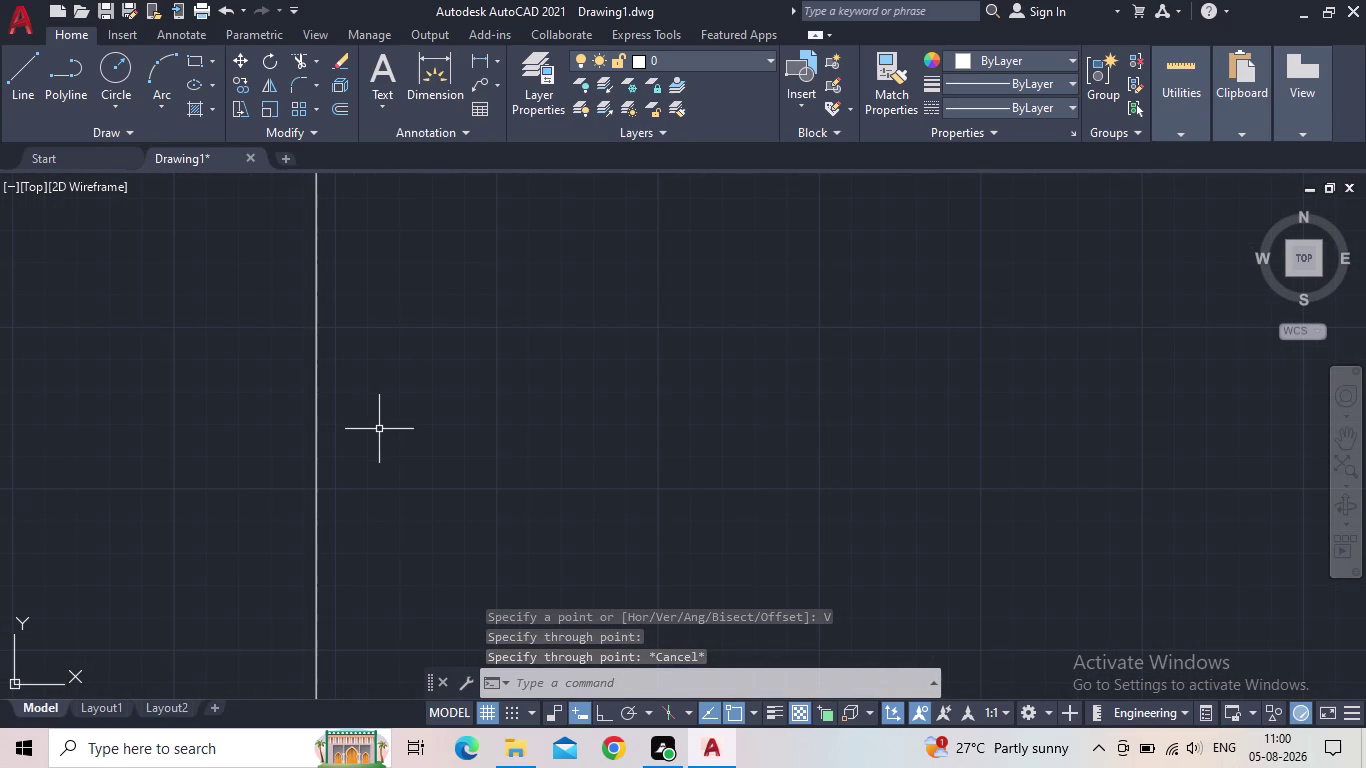
Offset the vertical line 2 inches to the right.
key(o)
key(Return)
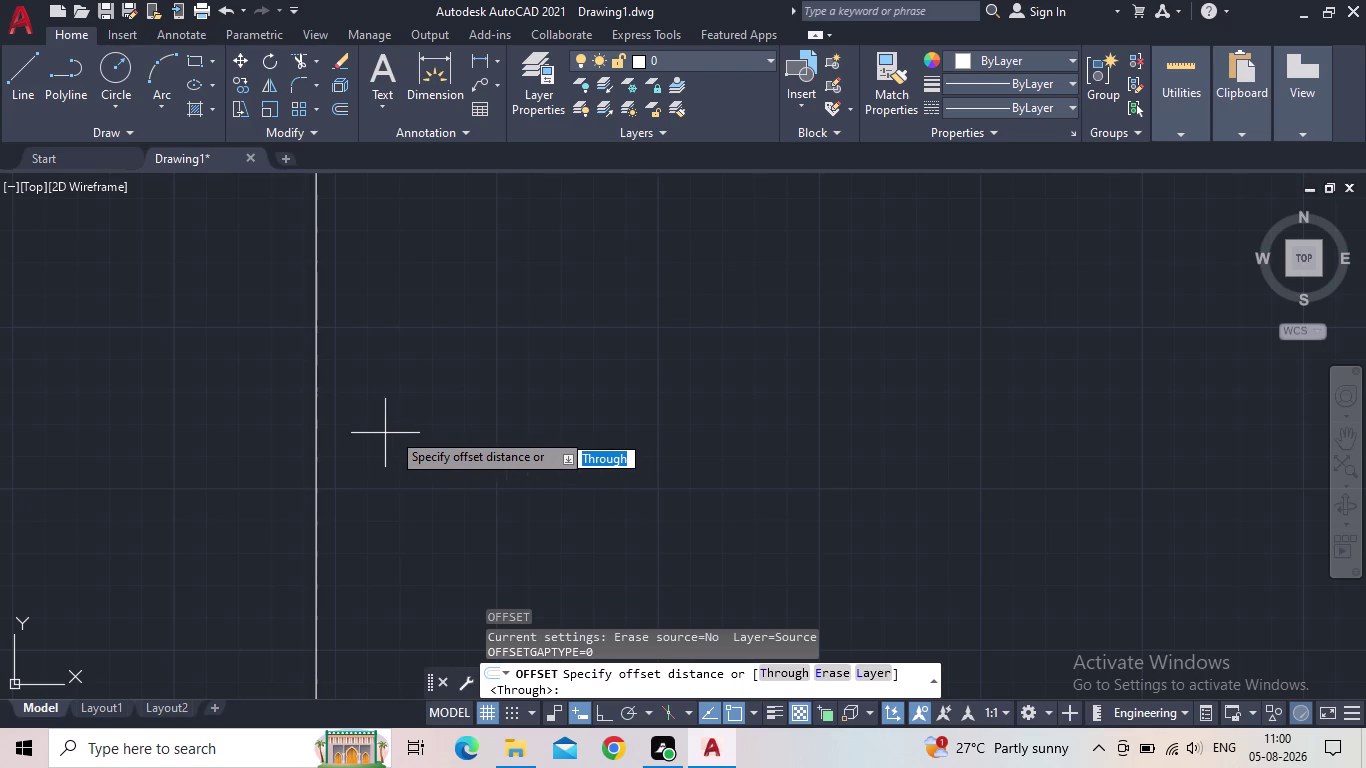
middle_drag(401, 443, 394, 455)
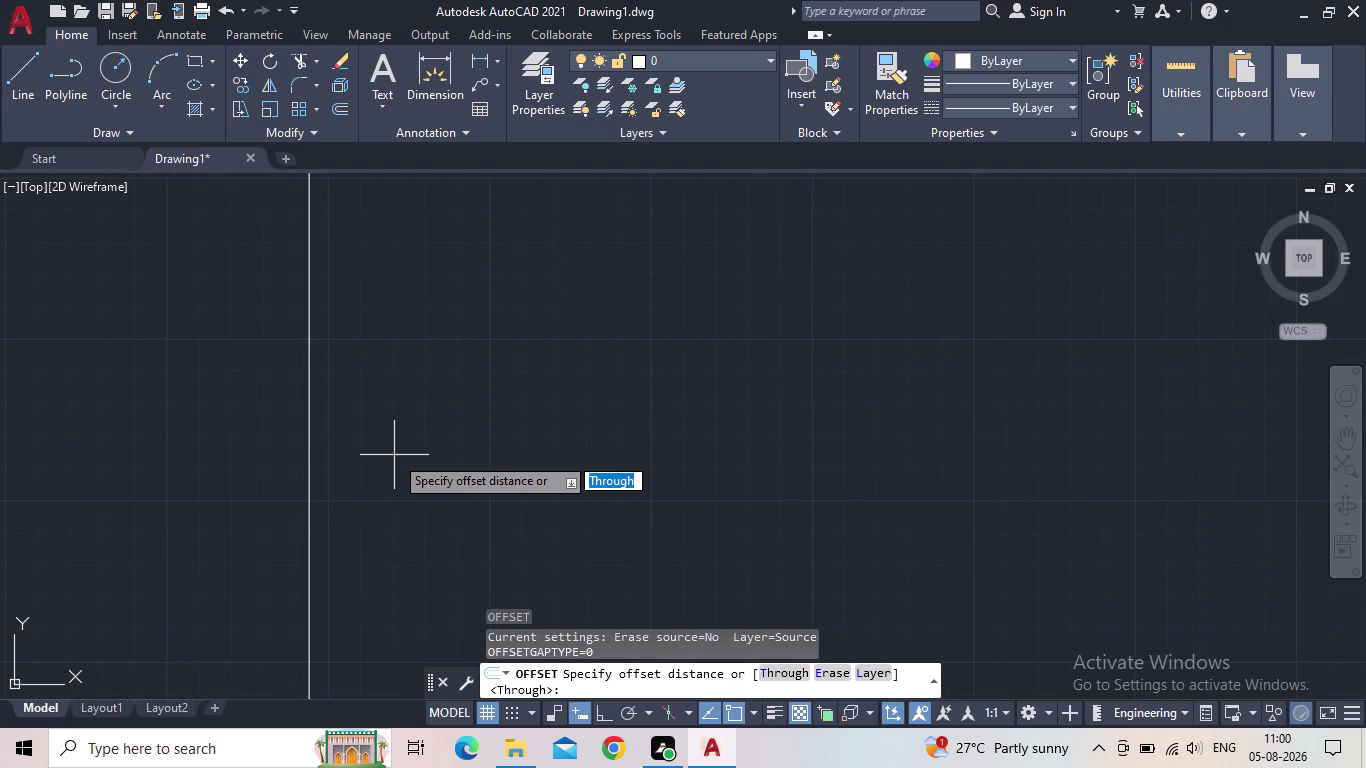
text(2")
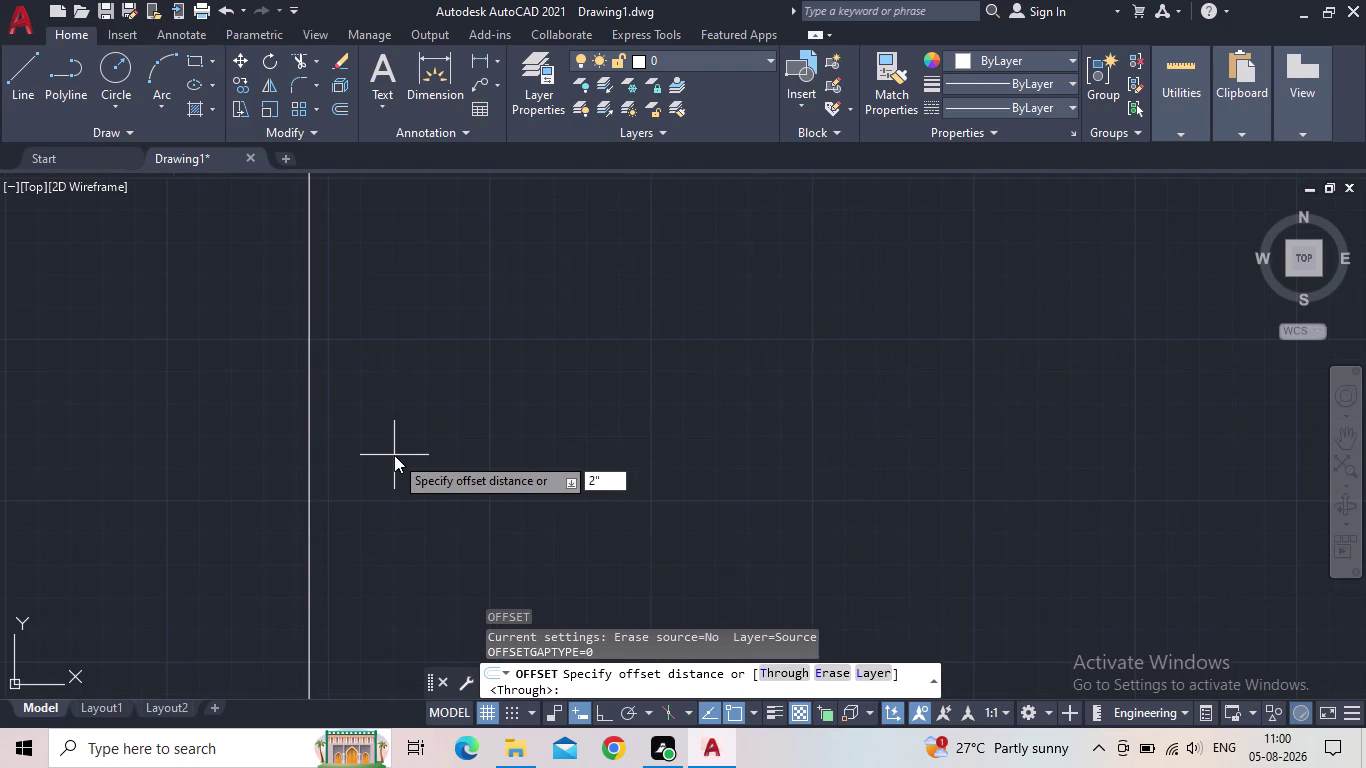
key(Return)
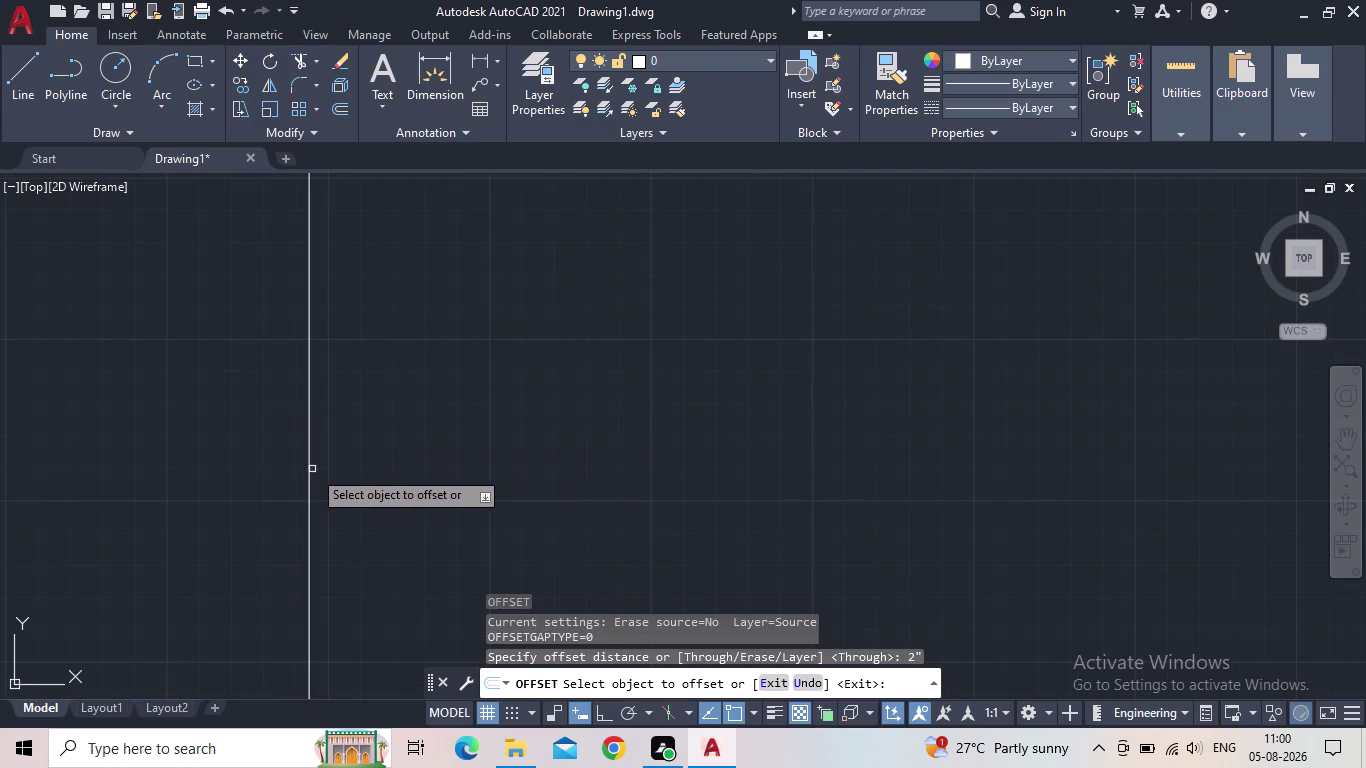
click(308, 469)
click(408, 476)
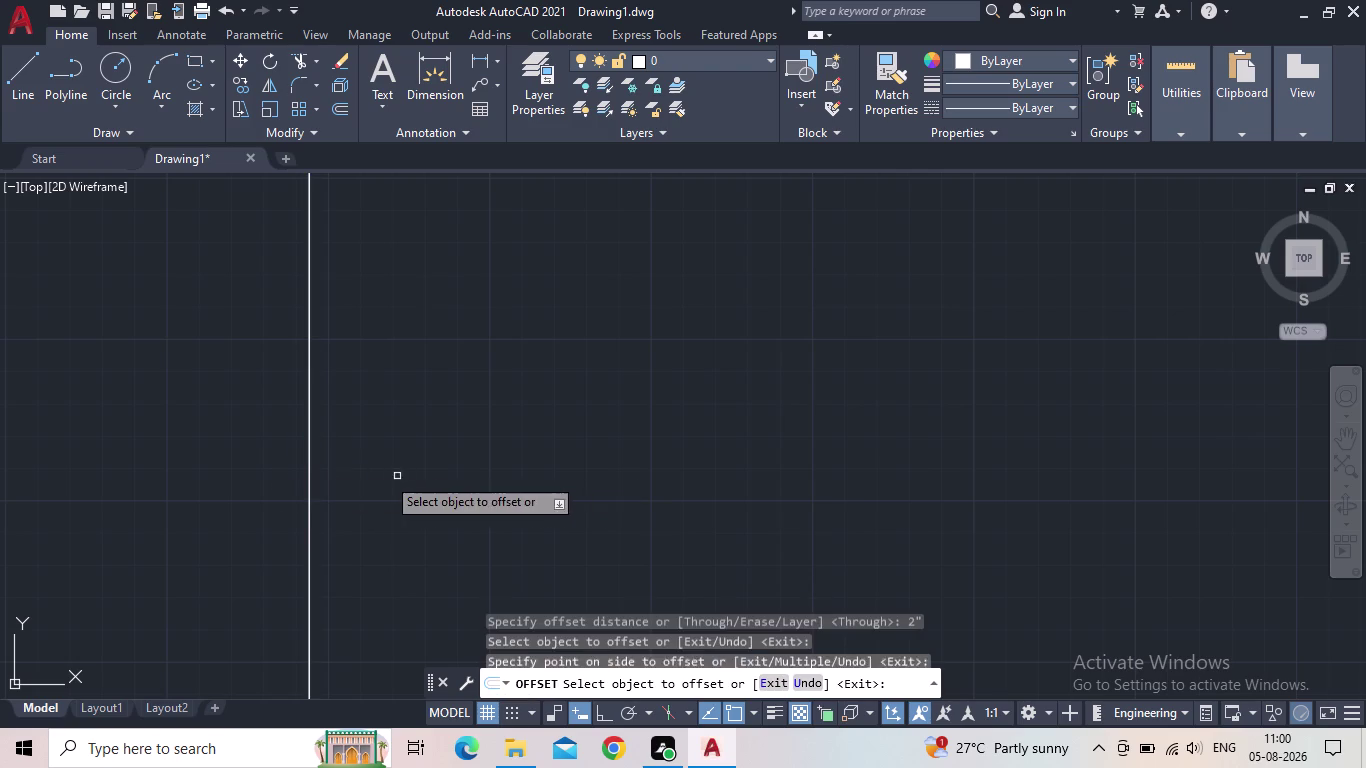
Zoom and pan to frame the pair of parallel lines.
scroll(up, 3)
scroll(up, 3)
scroll(up, 3)
middle_drag(556, 471, 490, 449)
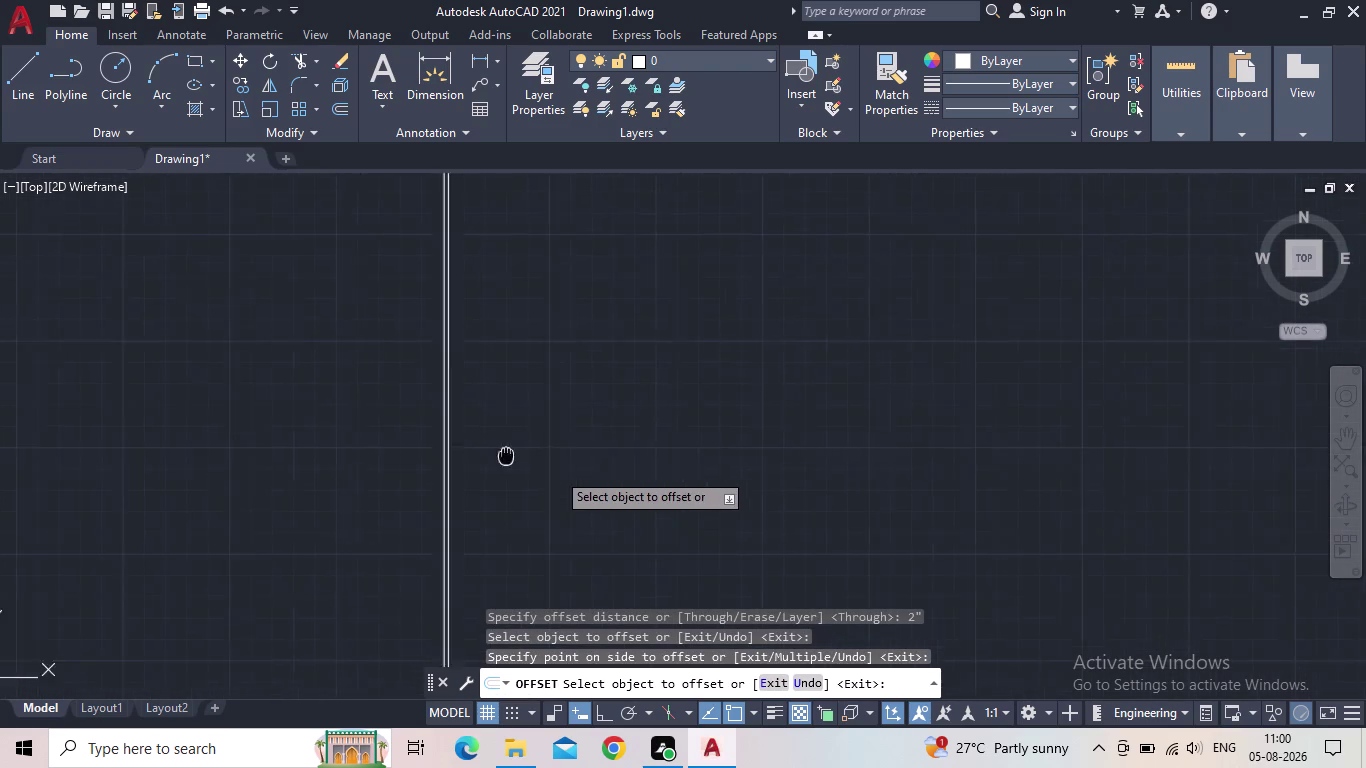
middle_drag(490, 449, 488, 449)
scroll(up, 3)
middle_drag(542, 488, 392, 392)
scroll(down, 3)
middle_drag(398, 433, 337, 417)
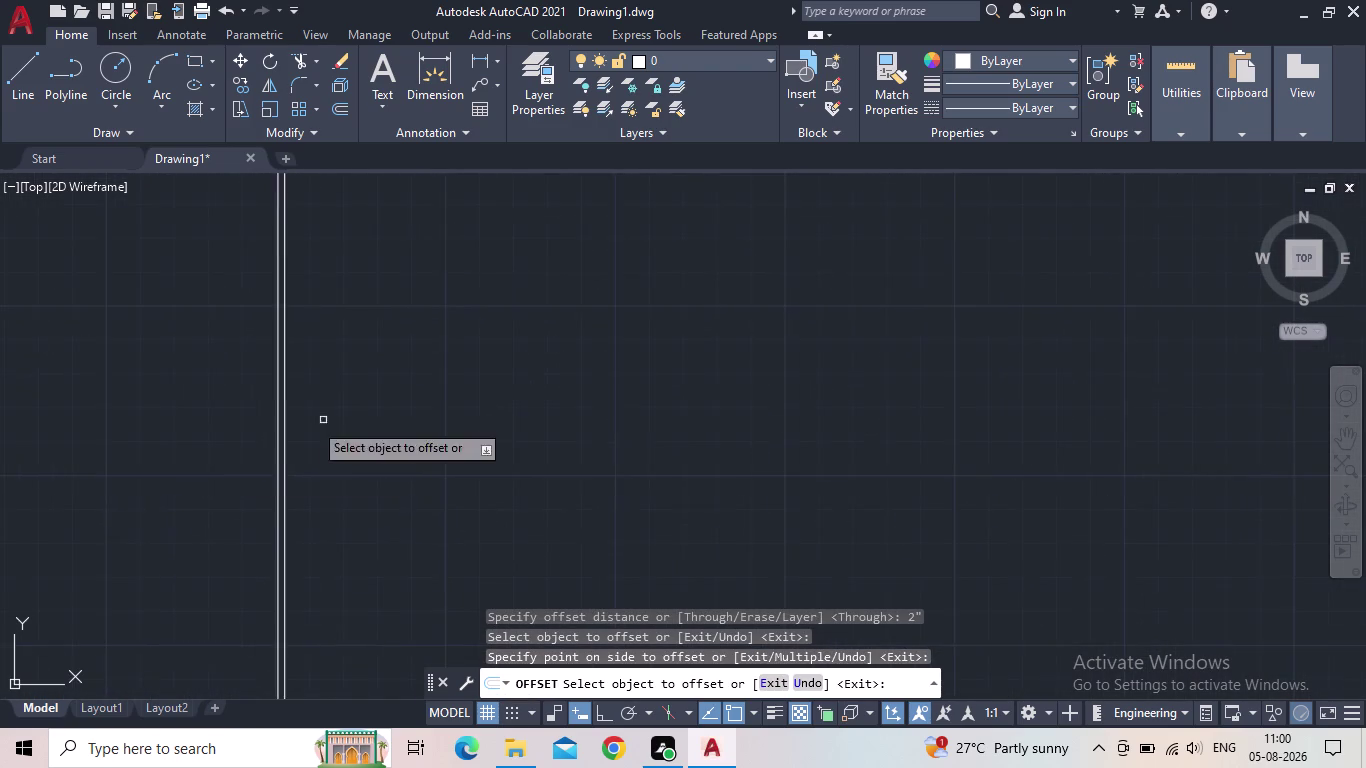
scroll(up, 3)
middle_drag(345, 468, 311, 434)
scroll(down, 3)
middle_drag(308, 437, 266, 498)
middle_click(266, 498)
scroll(up, 3)
middle_drag(291, 483, 315, 435)
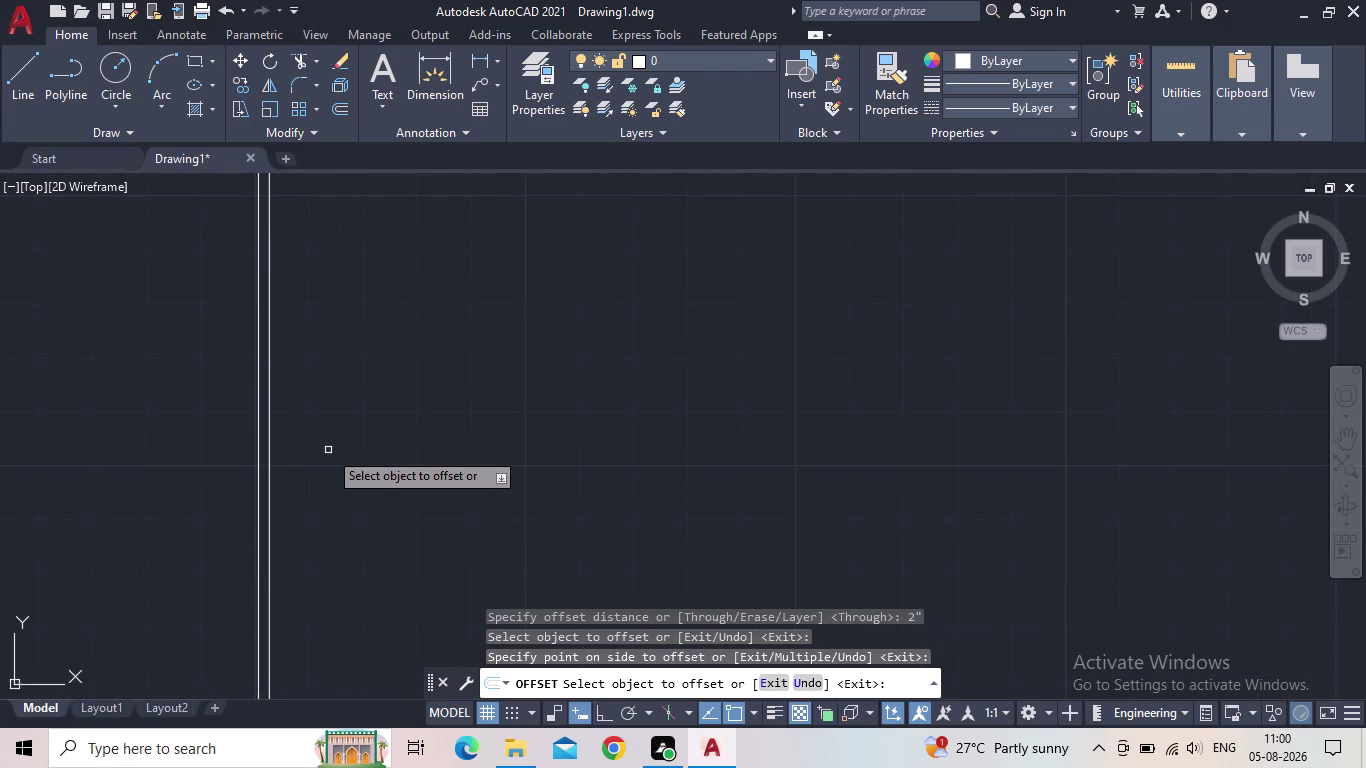
Offset the pair's right line 1 foot to the right.
key(Escape)
key(o)
key(Return)
key(3)
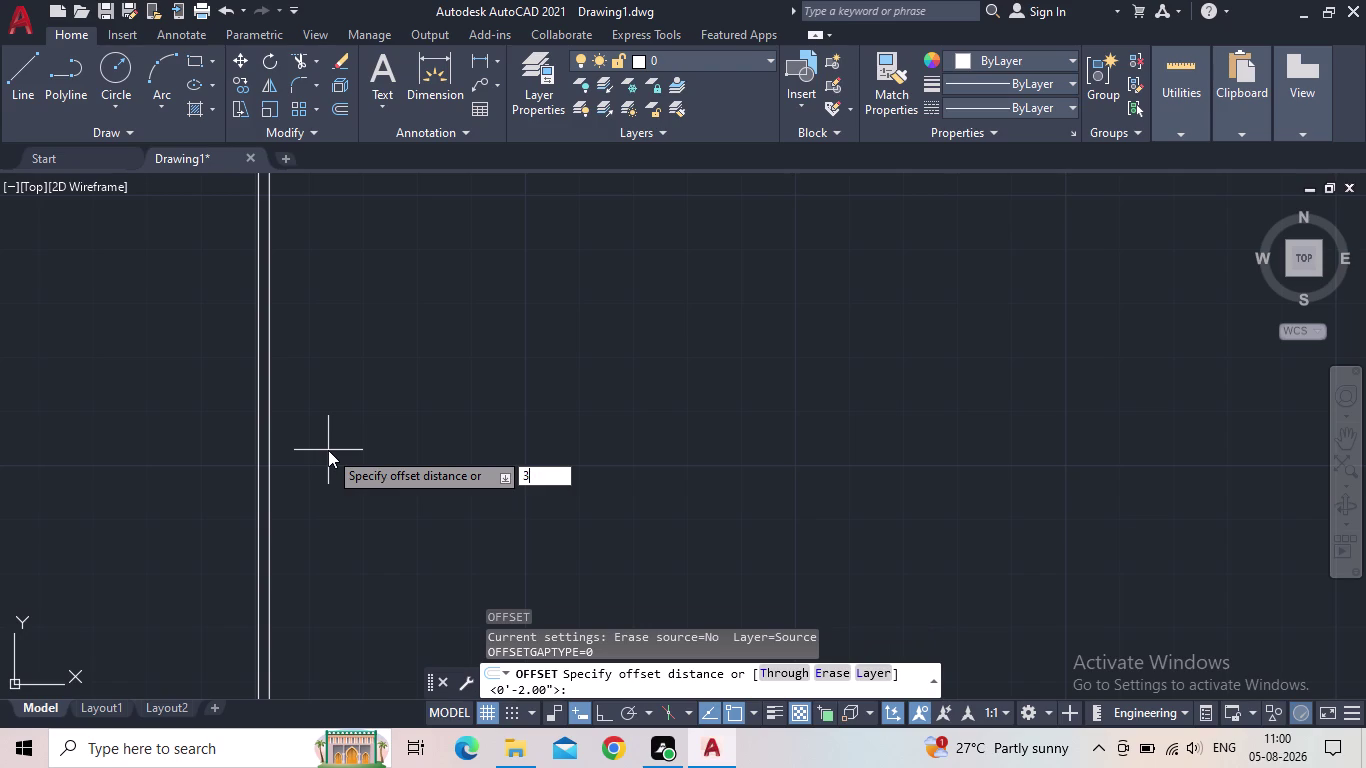
key(BackSpace)
text(1')
key(Return)
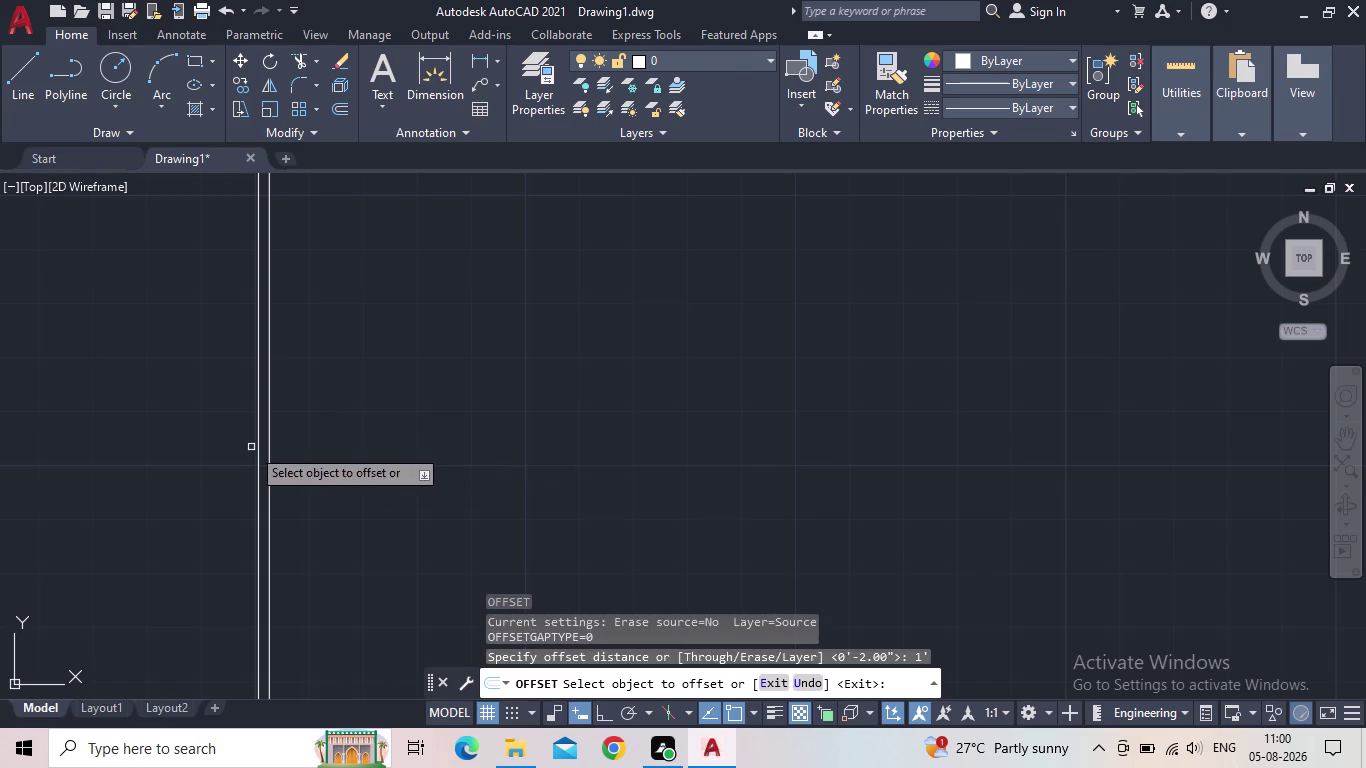
click(270, 476)
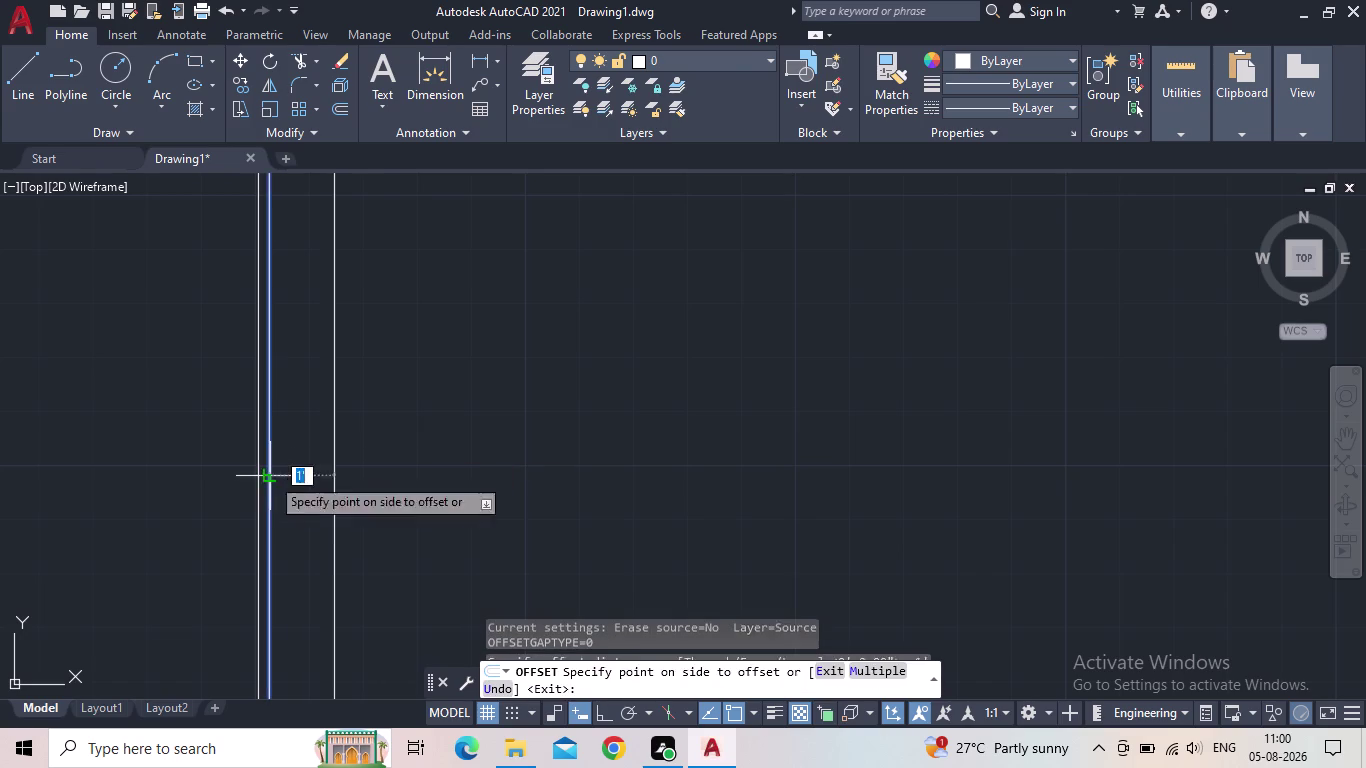
click(546, 498)
Erase the unwanted 1-foot offset line.
scroll(up, 3)
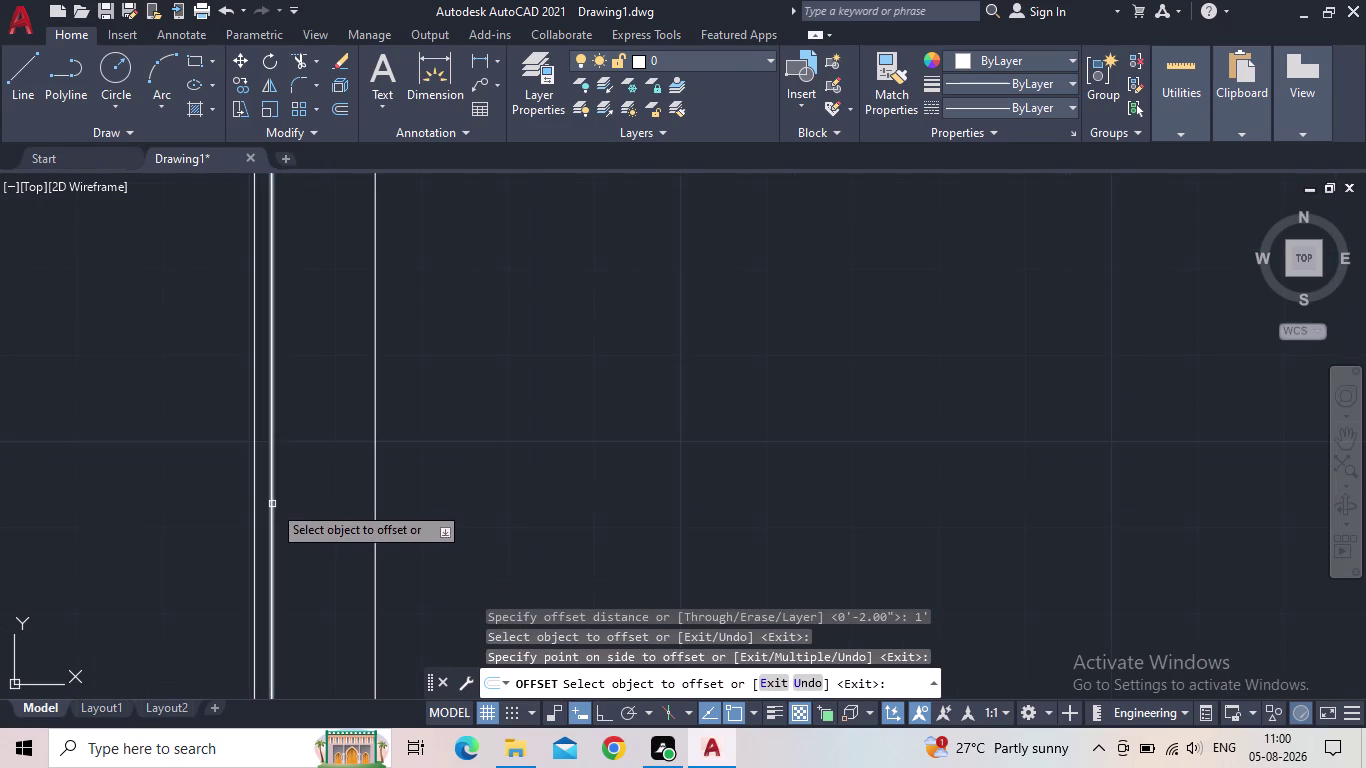
middle_drag(275, 504, 348, 475)
scroll(up, 3)
middle_drag(381, 493, 415, 418)
scroll(down, 3)
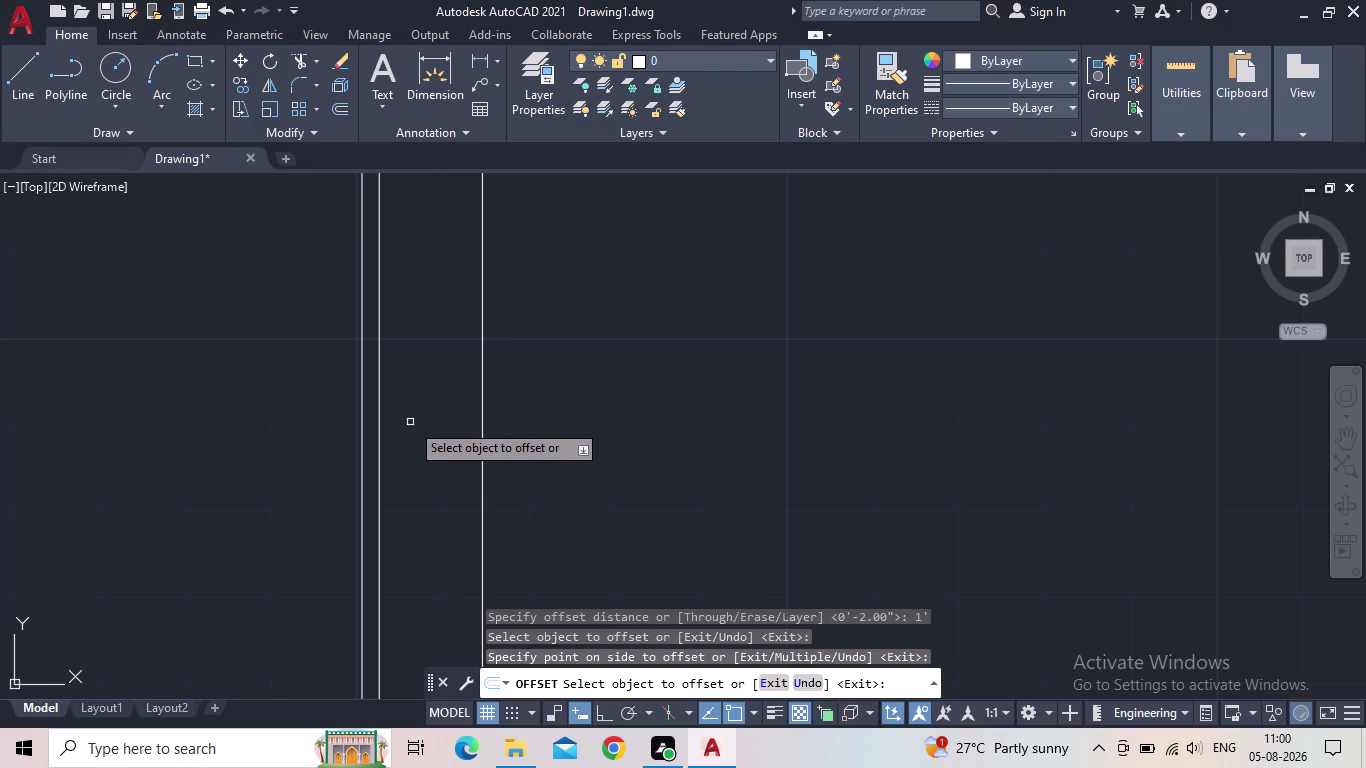
middle_drag(411, 422, 421, 409)
drag(507, 432, 497, 436)
key(Escape)
drag(505, 442, 494, 442)
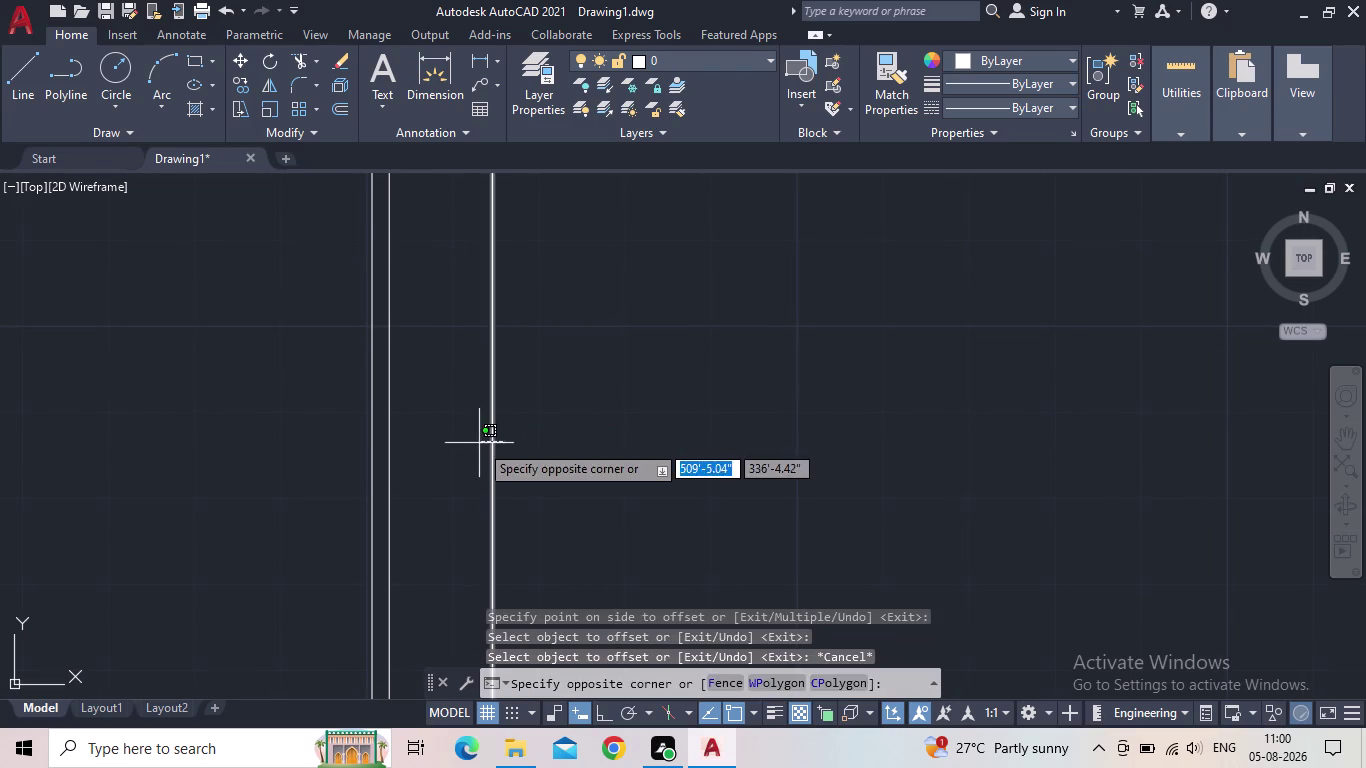
click(478, 443)
key(Delete)
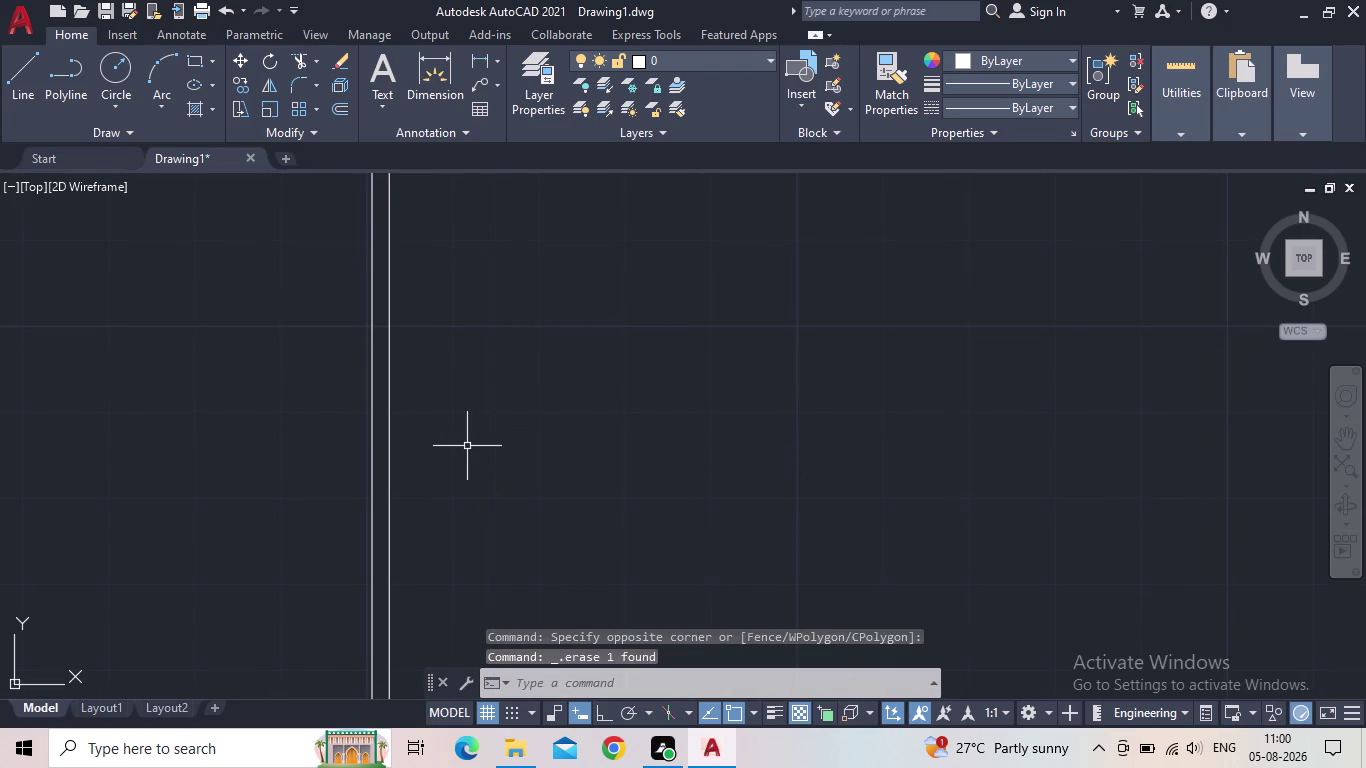
Offset the pair's right line 5 feet to the right.
key(o)
key(Return)
text(5')
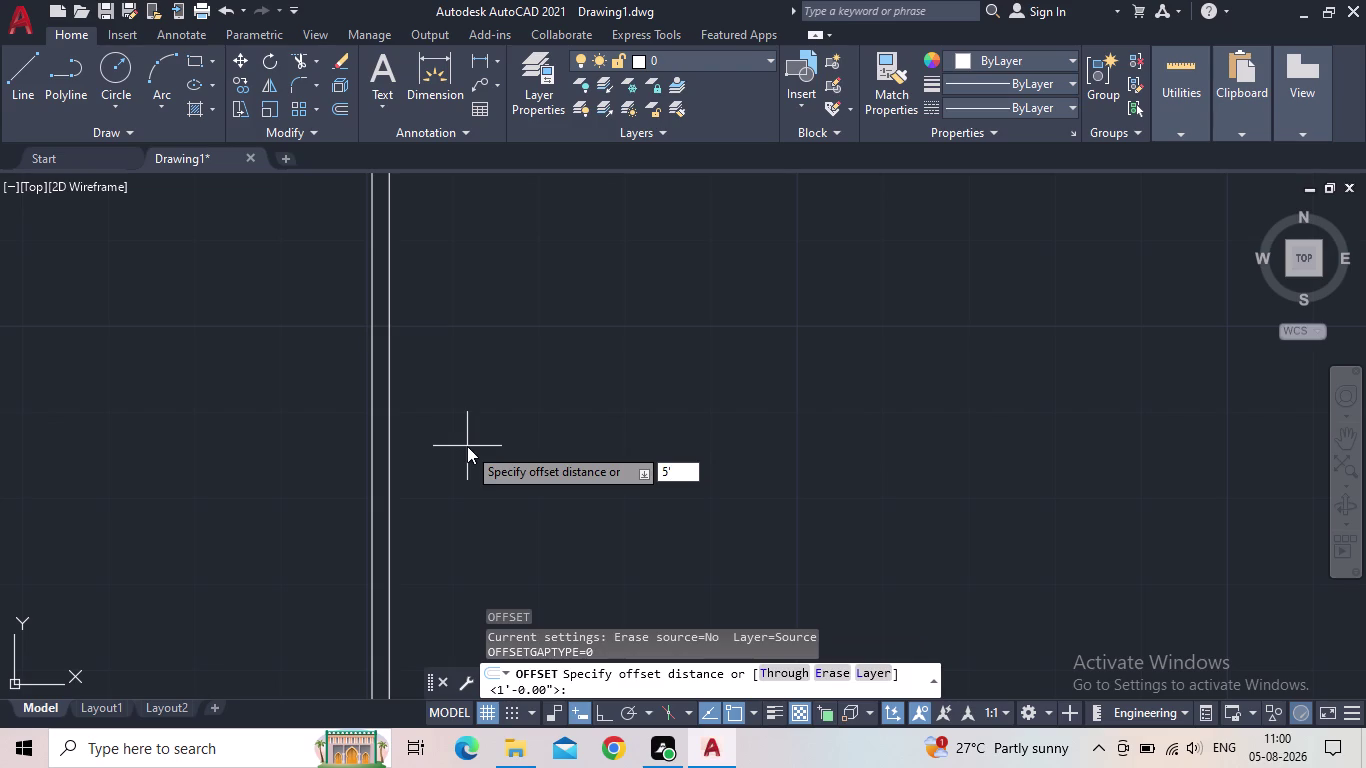
key(Return)
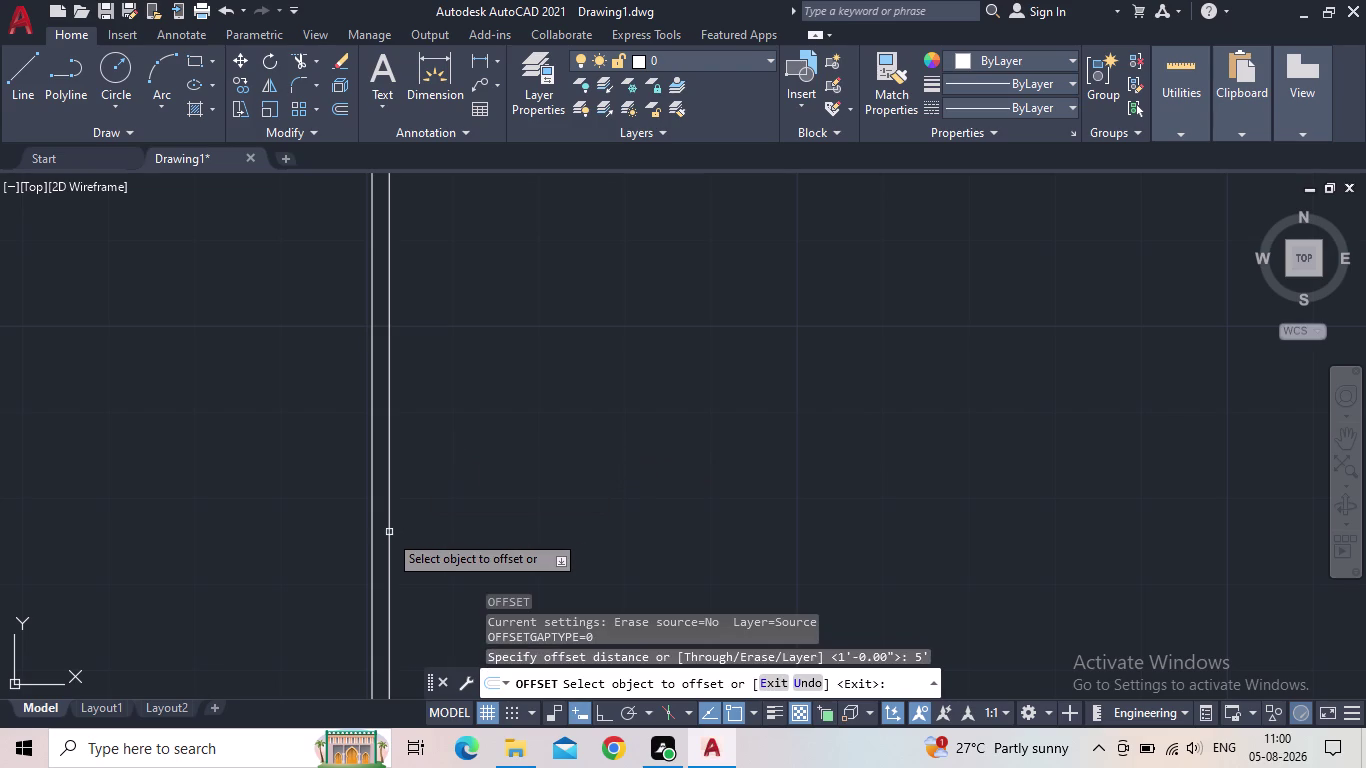
click(390, 535)
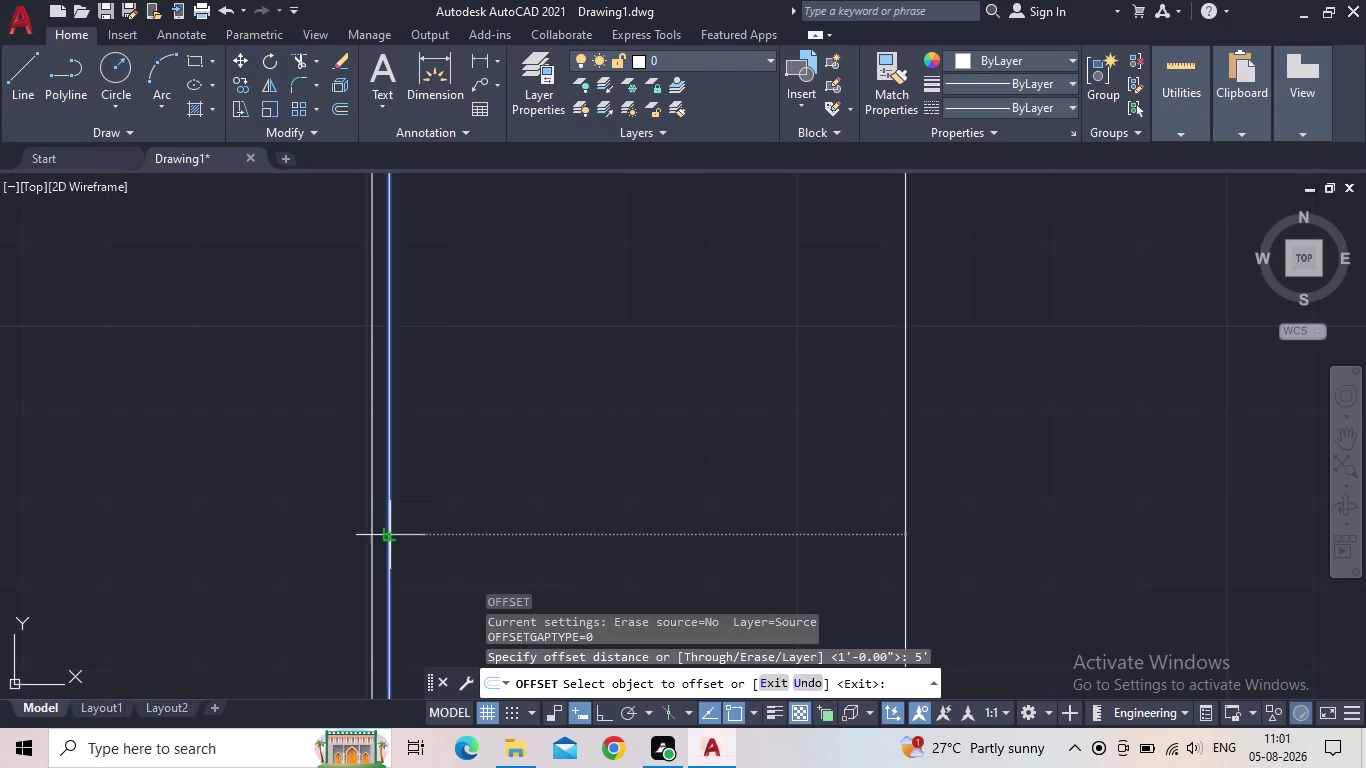
click(753, 511)
scroll(down, 3)
middle_drag(884, 534, 811, 528)
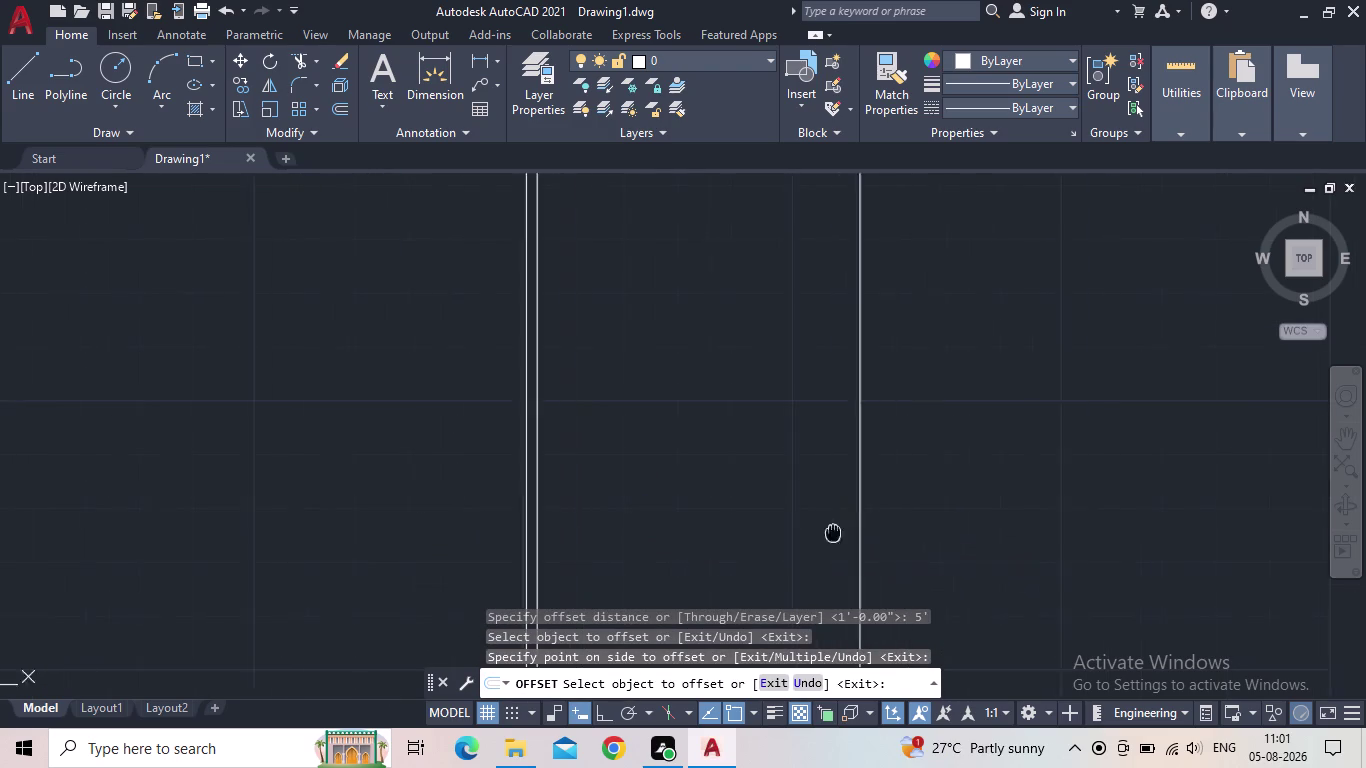
middle_drag(811, 528, 796, 526)
Begin a 2-inch offset of the 5-foot line, then cancel it.
key(o)
key(Return)
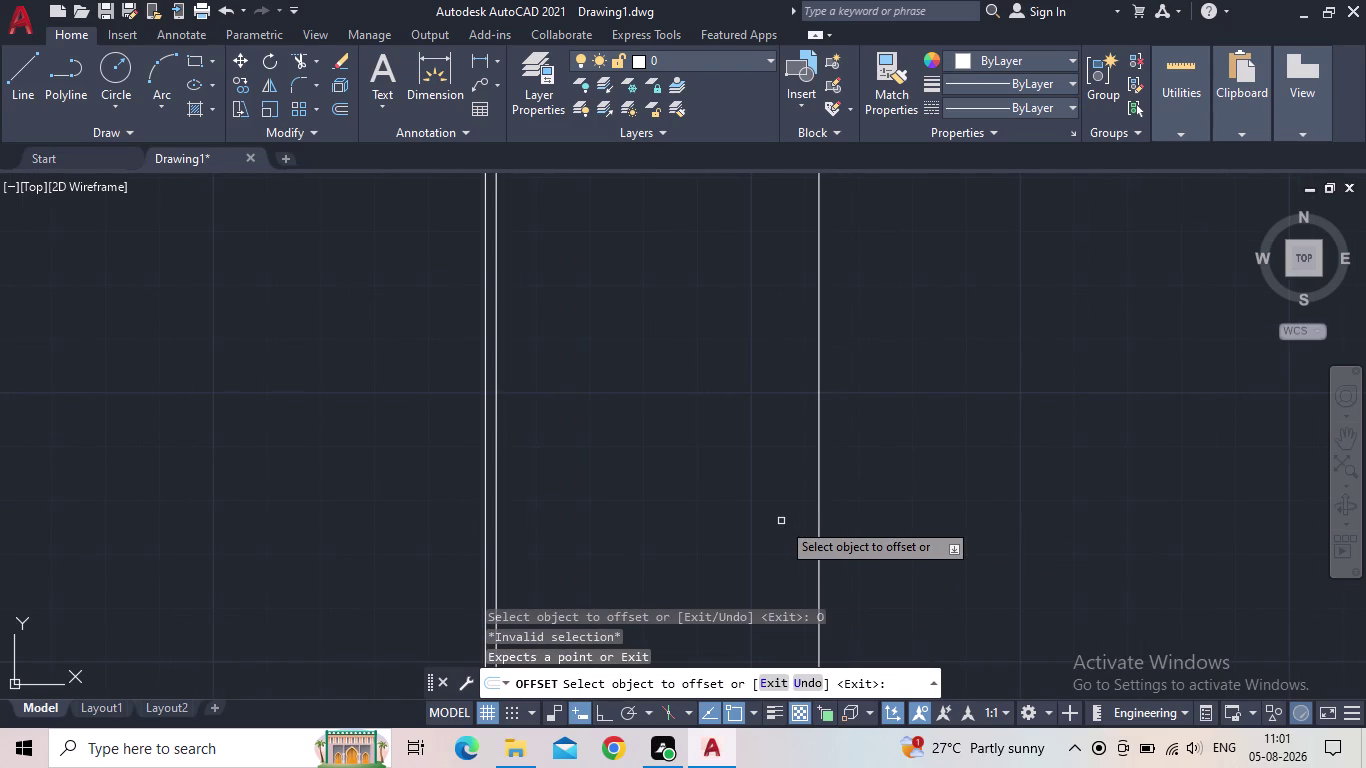
text(2")
key(Return)
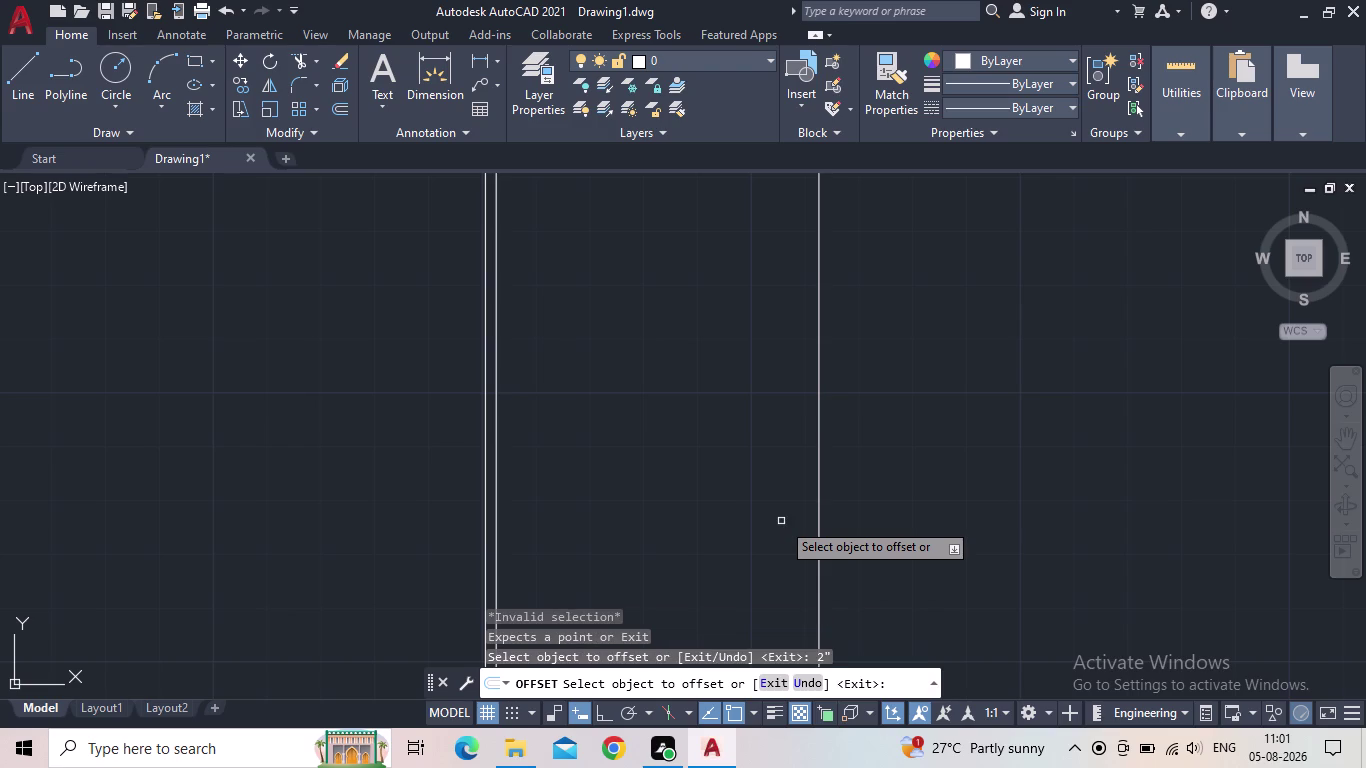
click(820, 514)
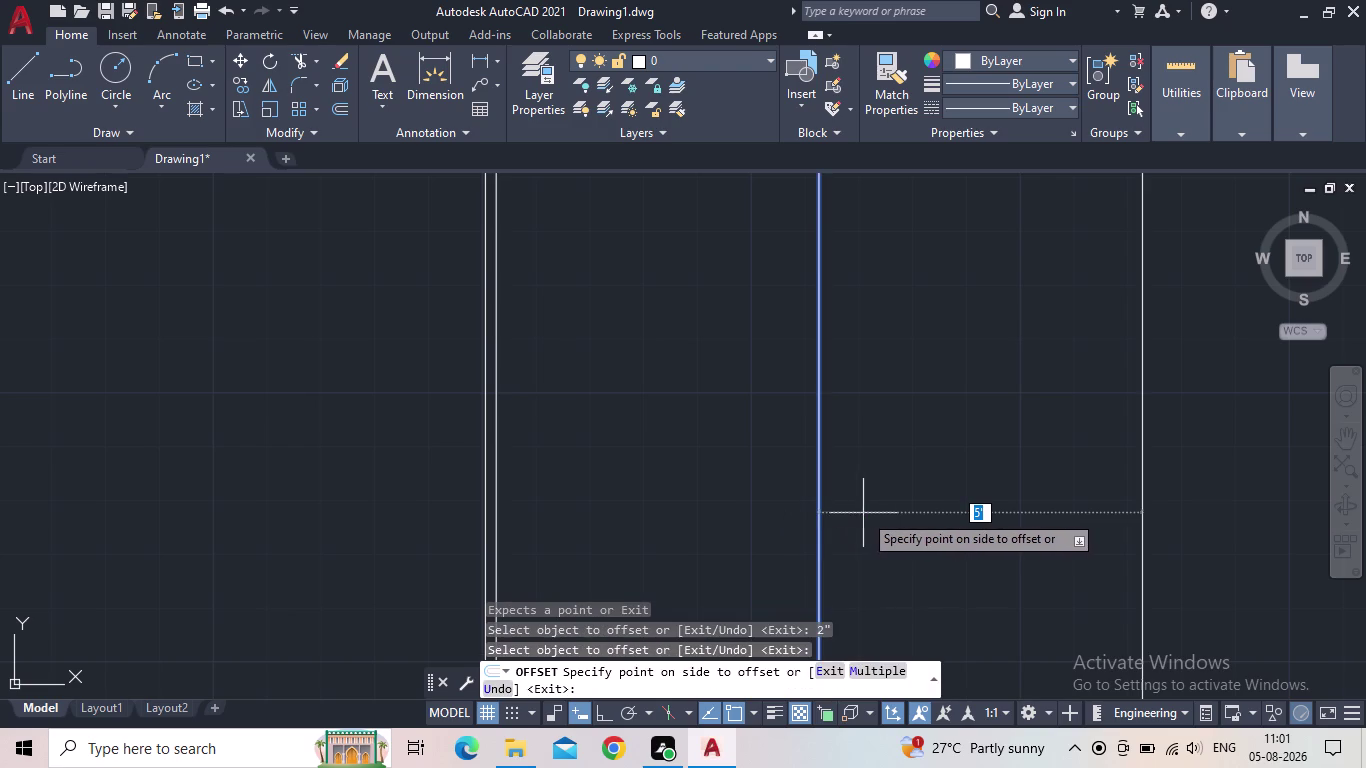
key(Escape)
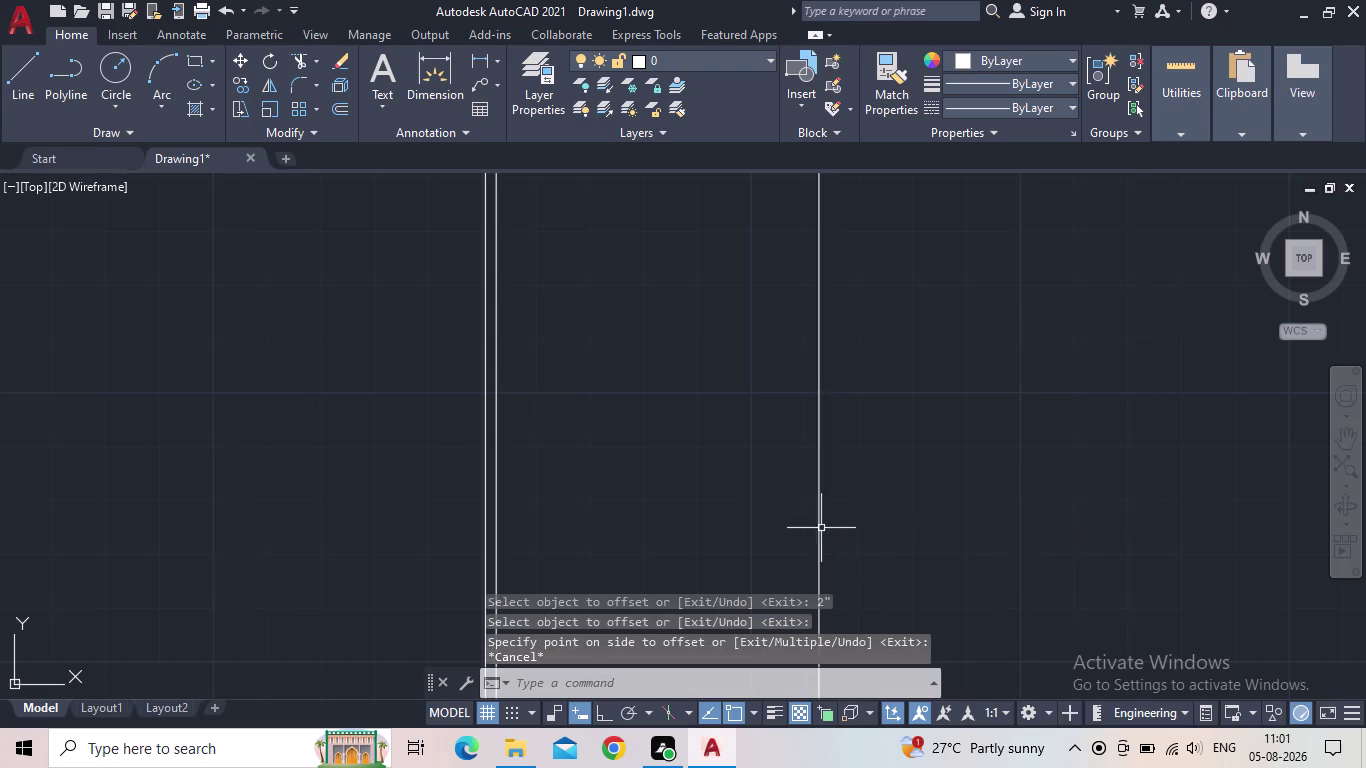
Offset the 5-foot line 2 inches to the right, forming the second pair.
text(O)
key(space)
key(2)
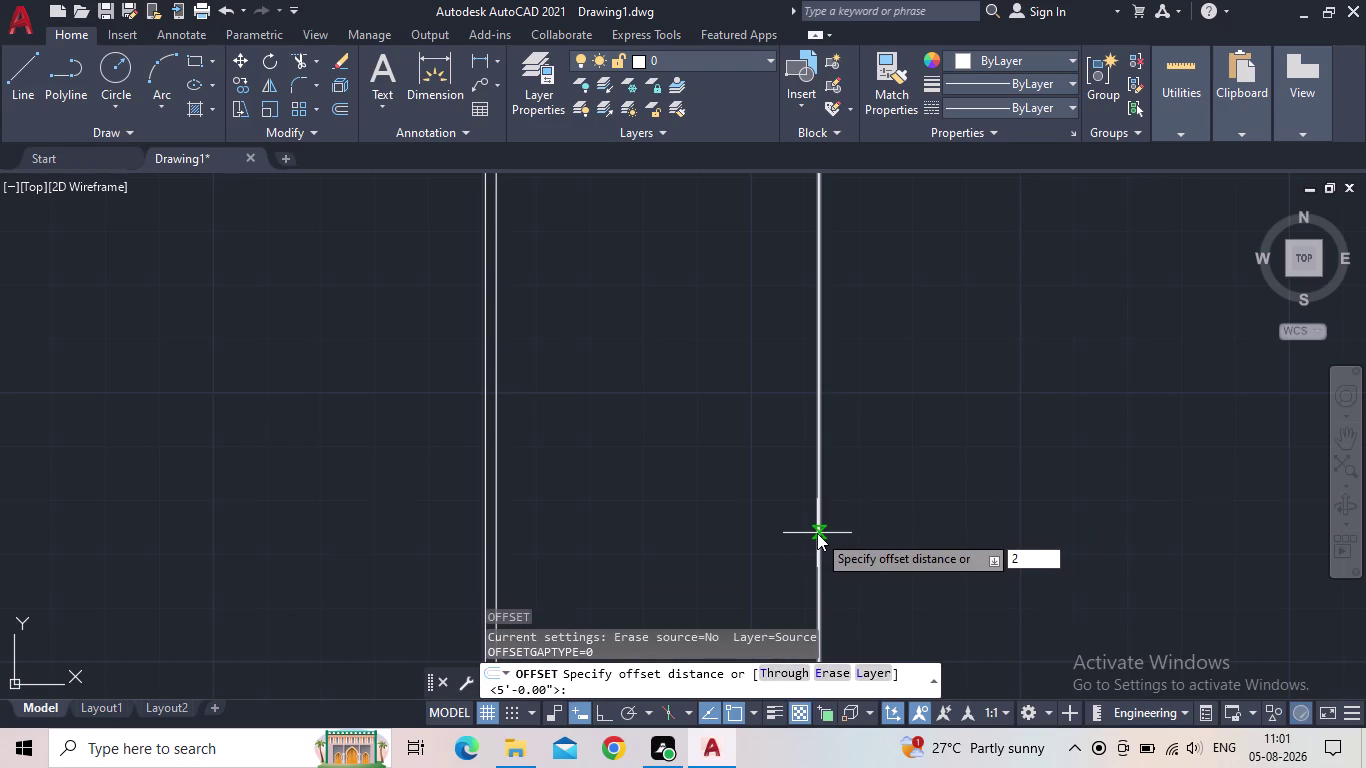
key(shift+quotedbl)
key(Return)
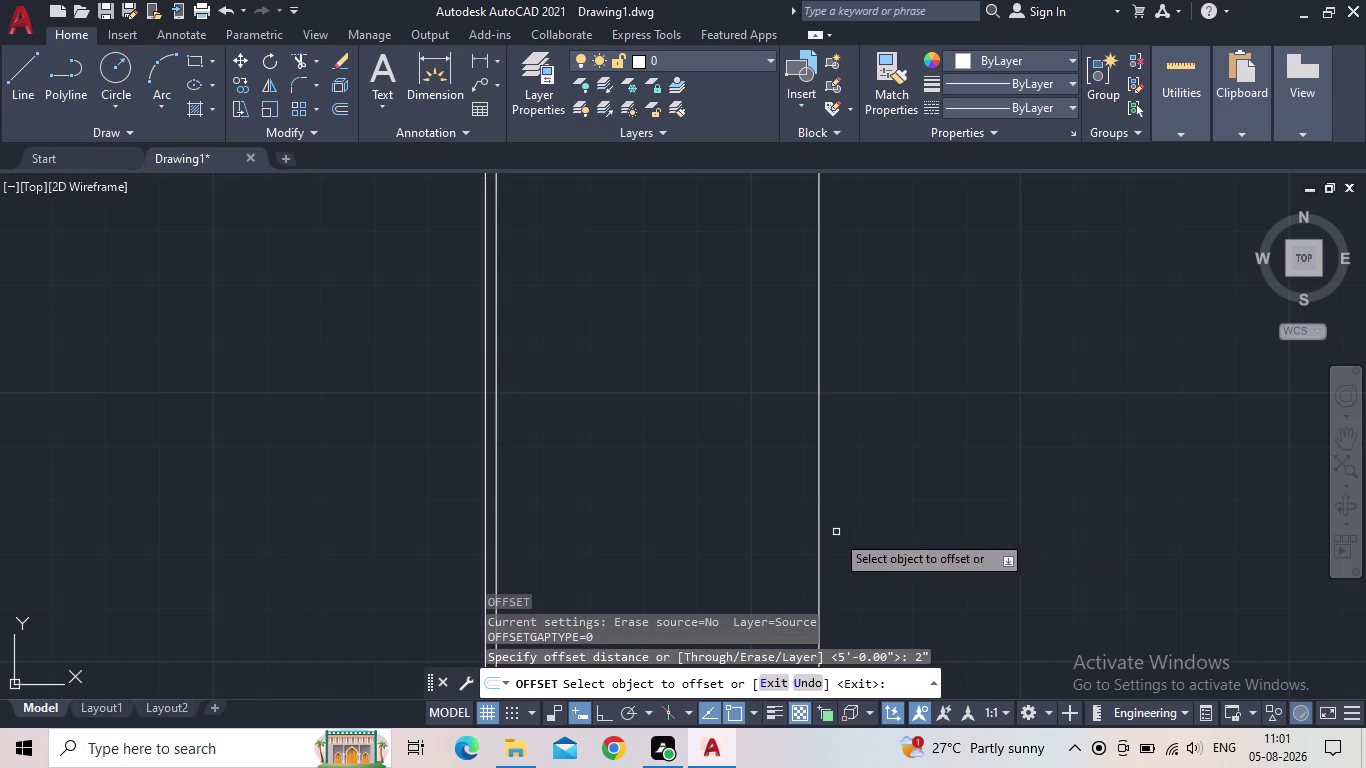
click(819, 540)
click(871, 533)
scroll(down, 3)
middle_drag(798, 513, 702, 506)
scroll(up, 3)
middle_click(699, 531)
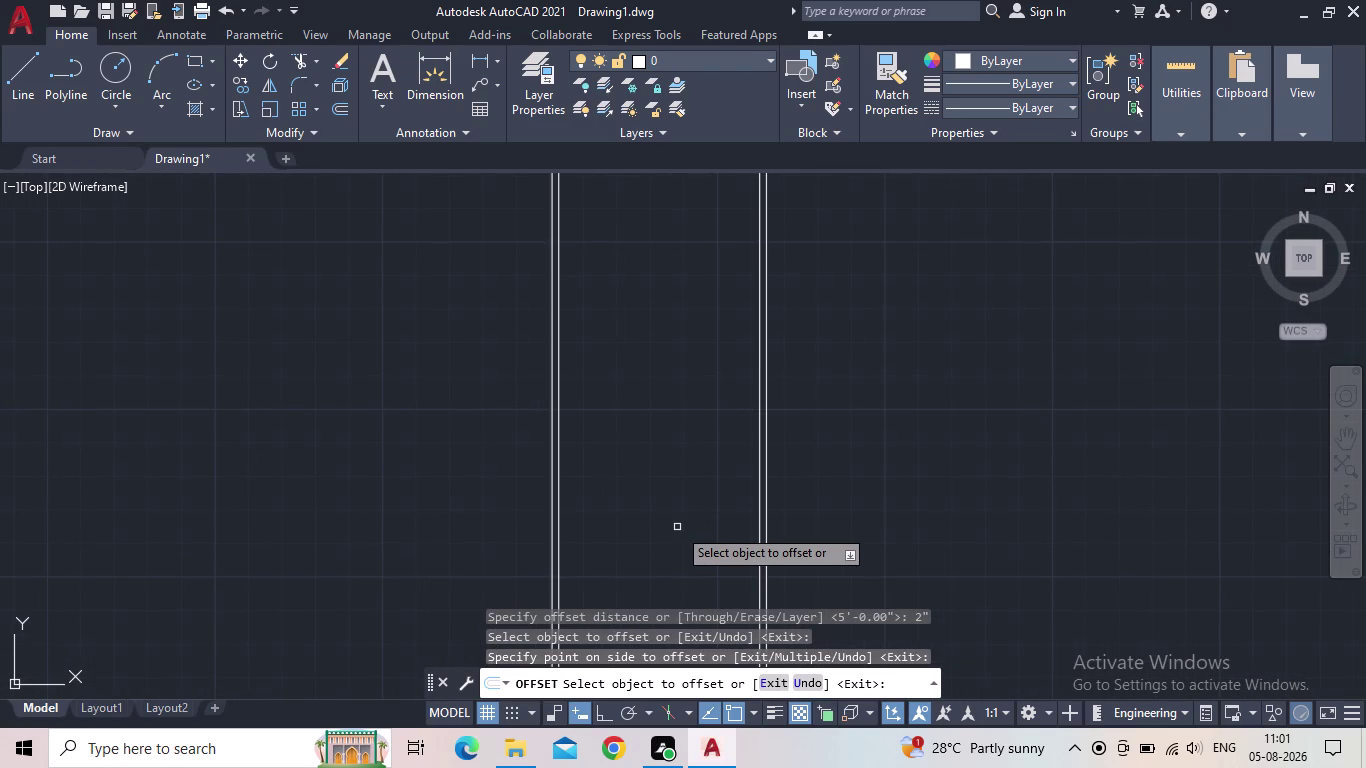
Start the XL command, then cancel all pending commands.
text(XL)
key(Return)
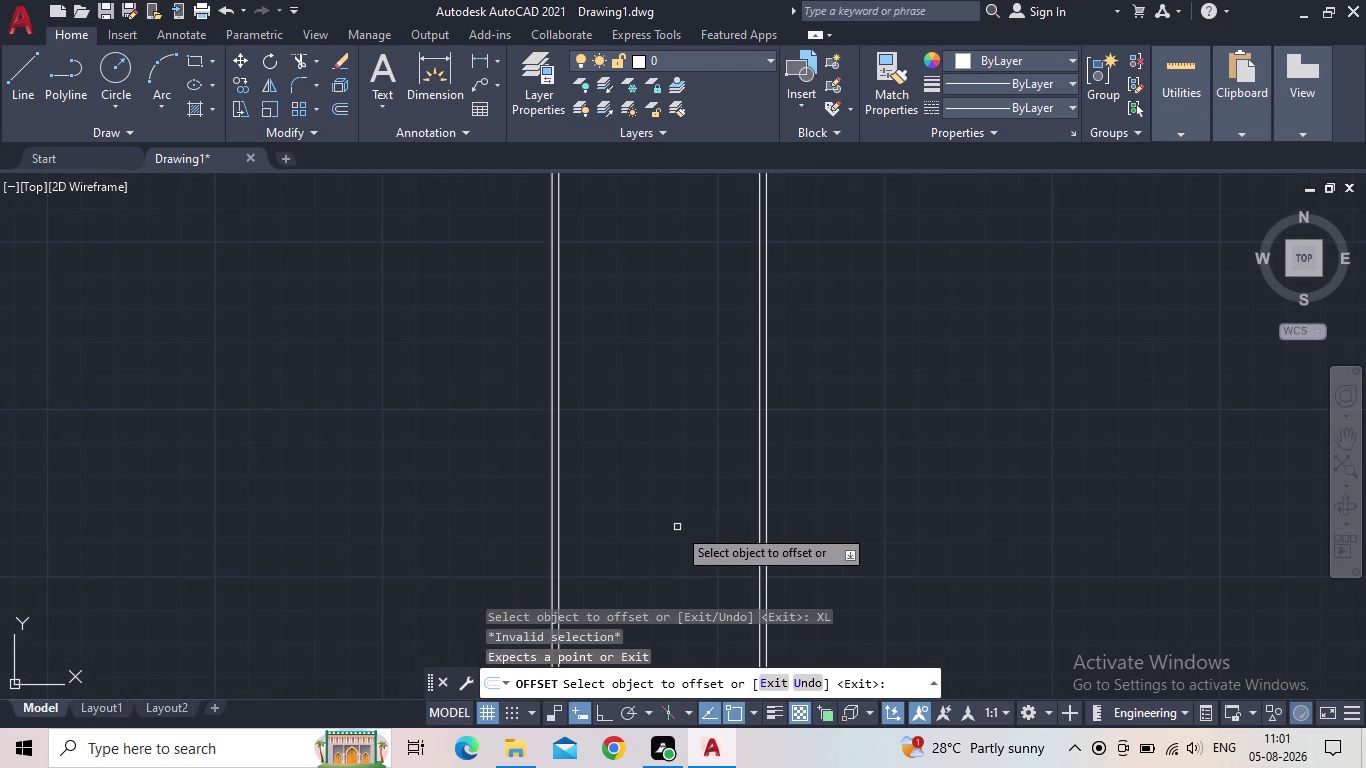
key(Escape)
key(Escape)
key(Escape)
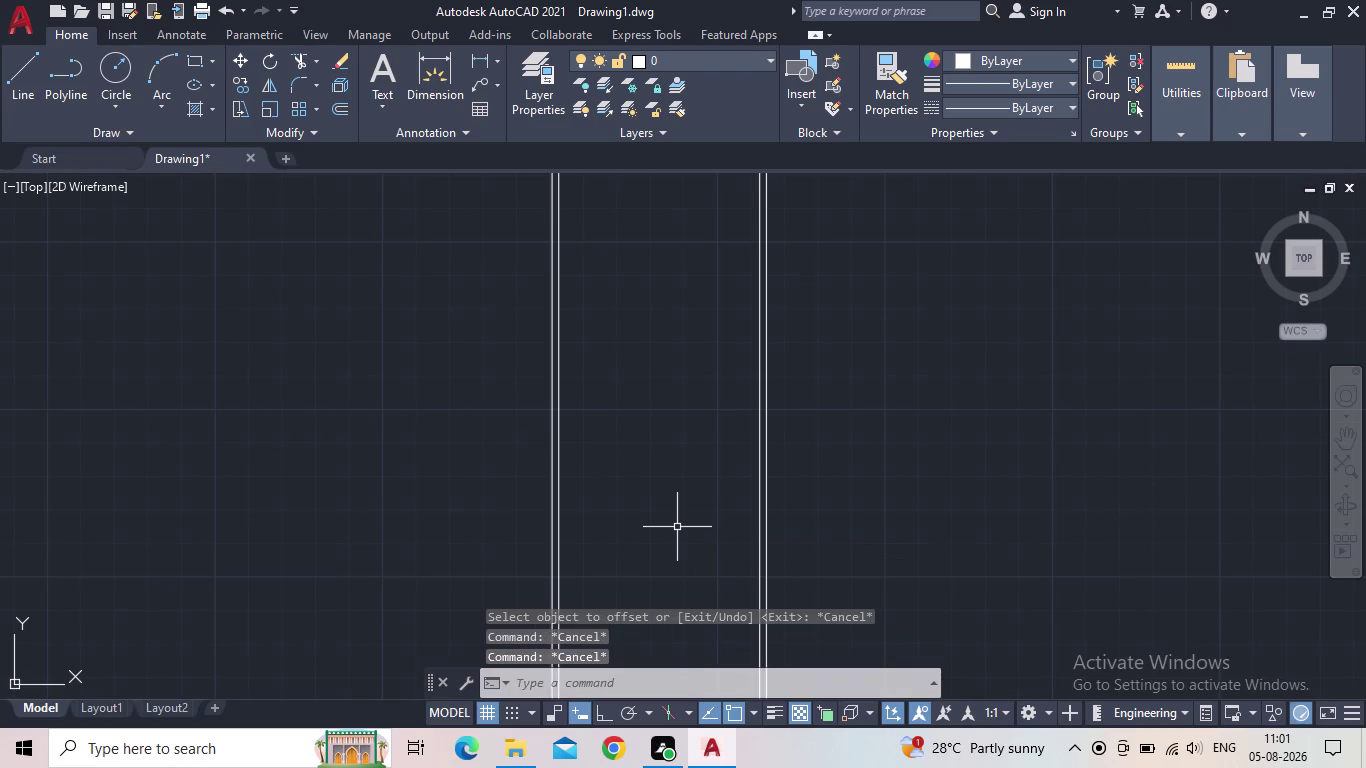
Place a horizontal XLINE construction line through both vertical line pairs.
text(XL)
key(Return)
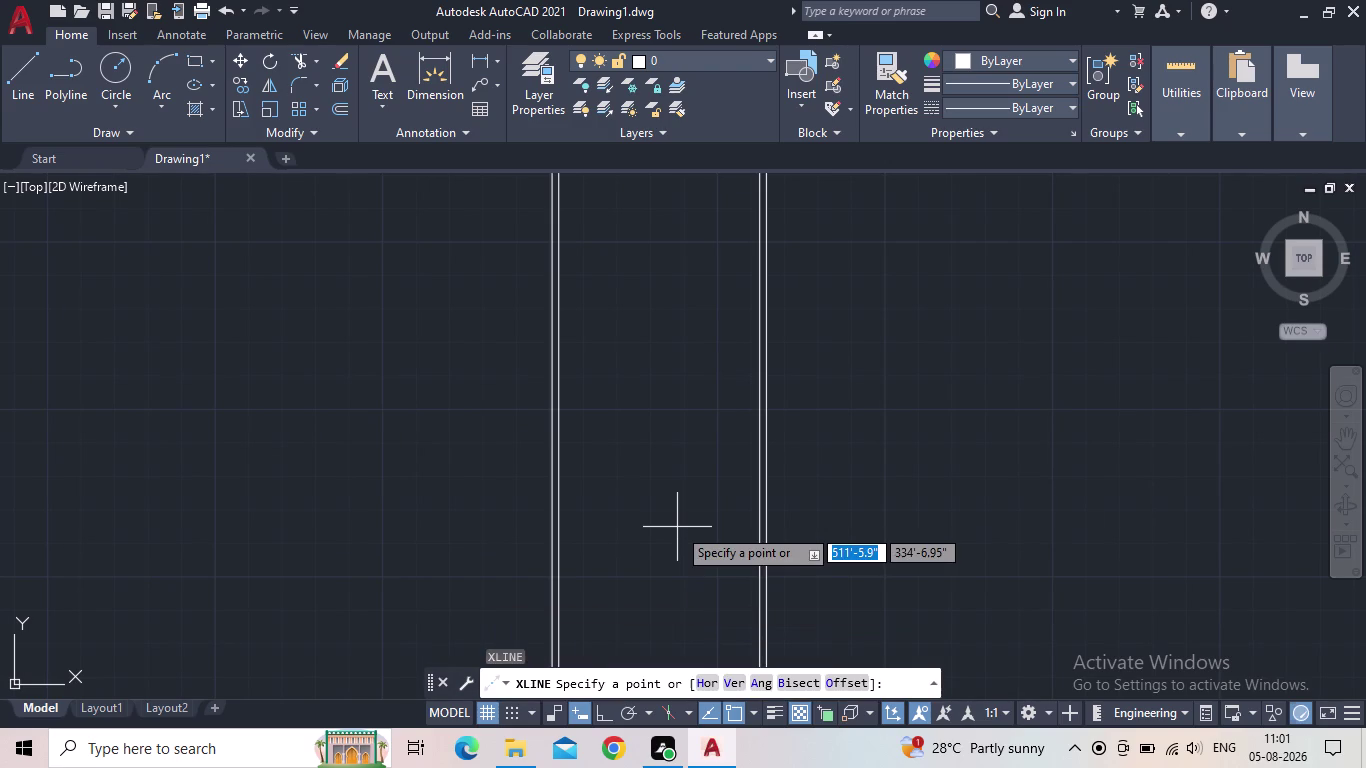
key(h)
key(Return)
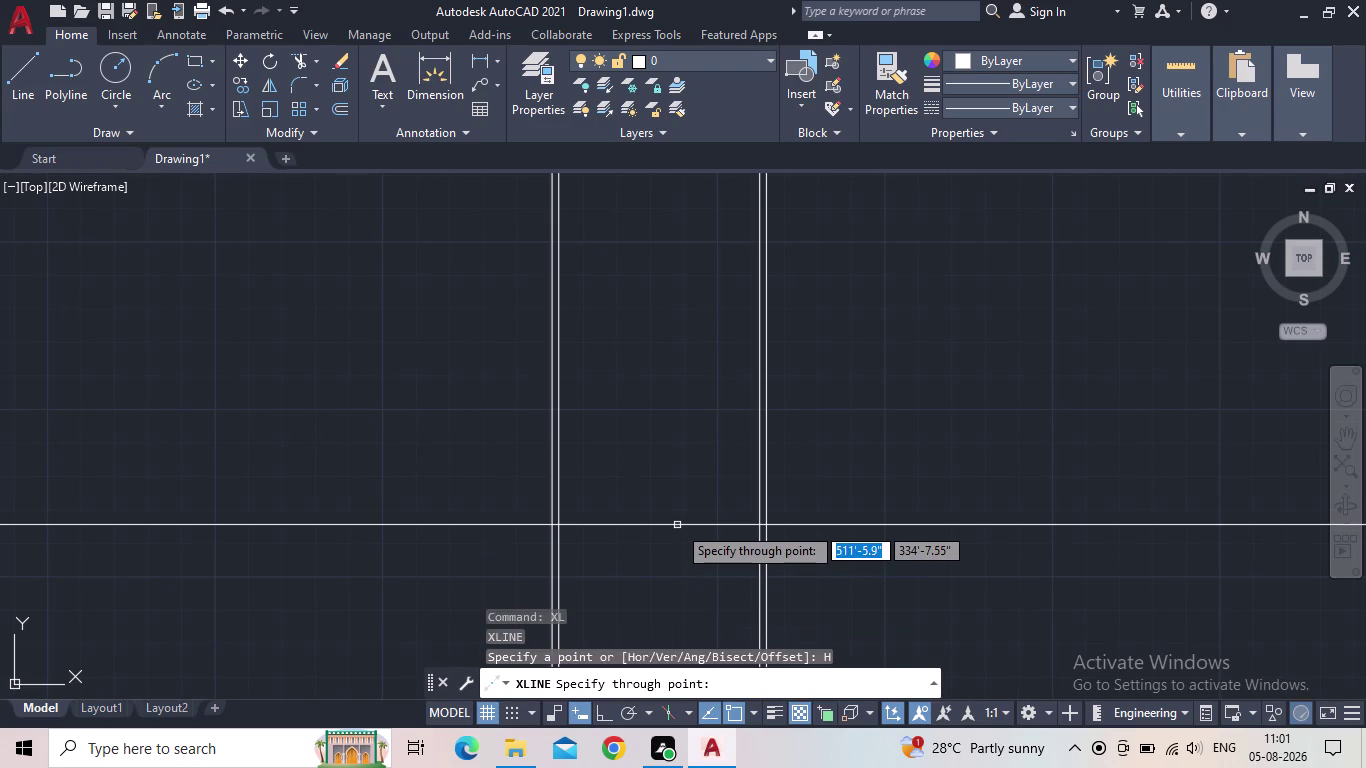
click(685, 528)
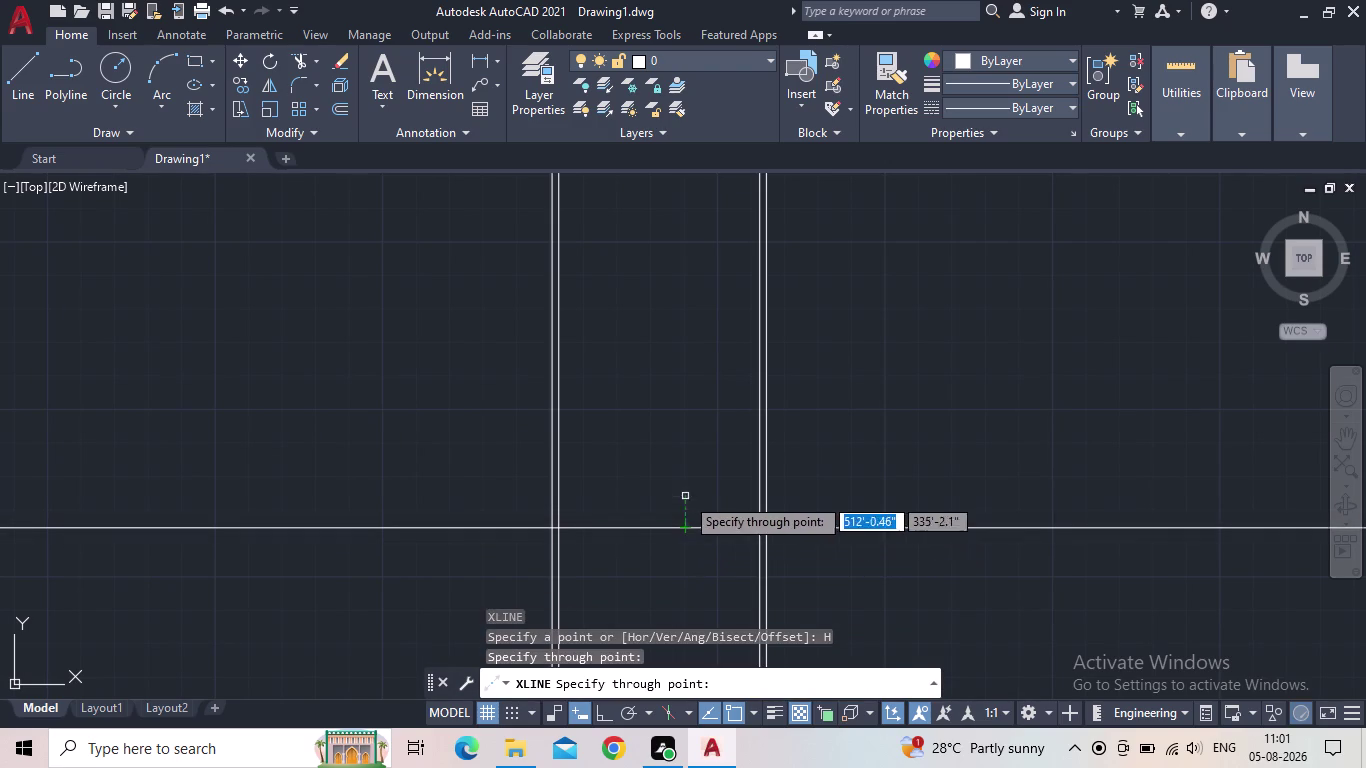
middle_drag(739, 570, 671, 534)
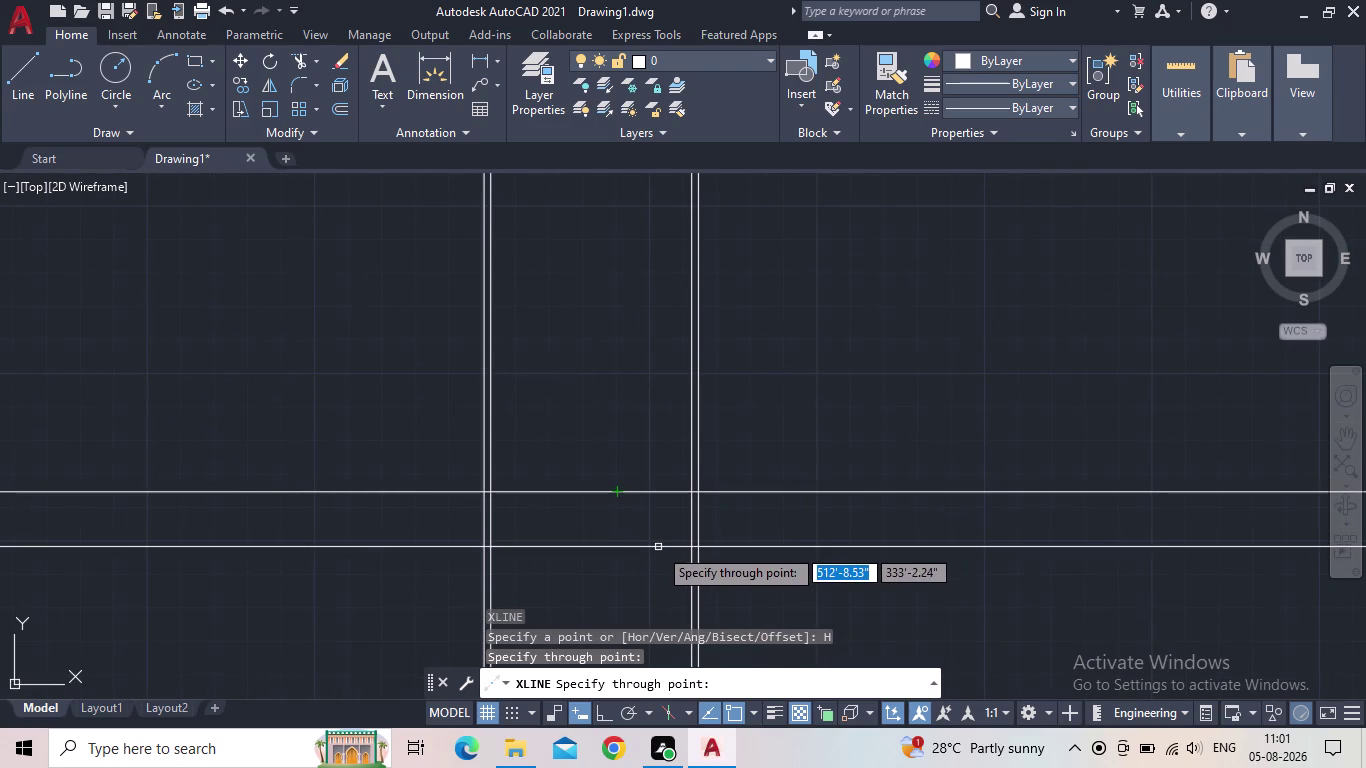
middle_drag(693, 476, 632, 492)
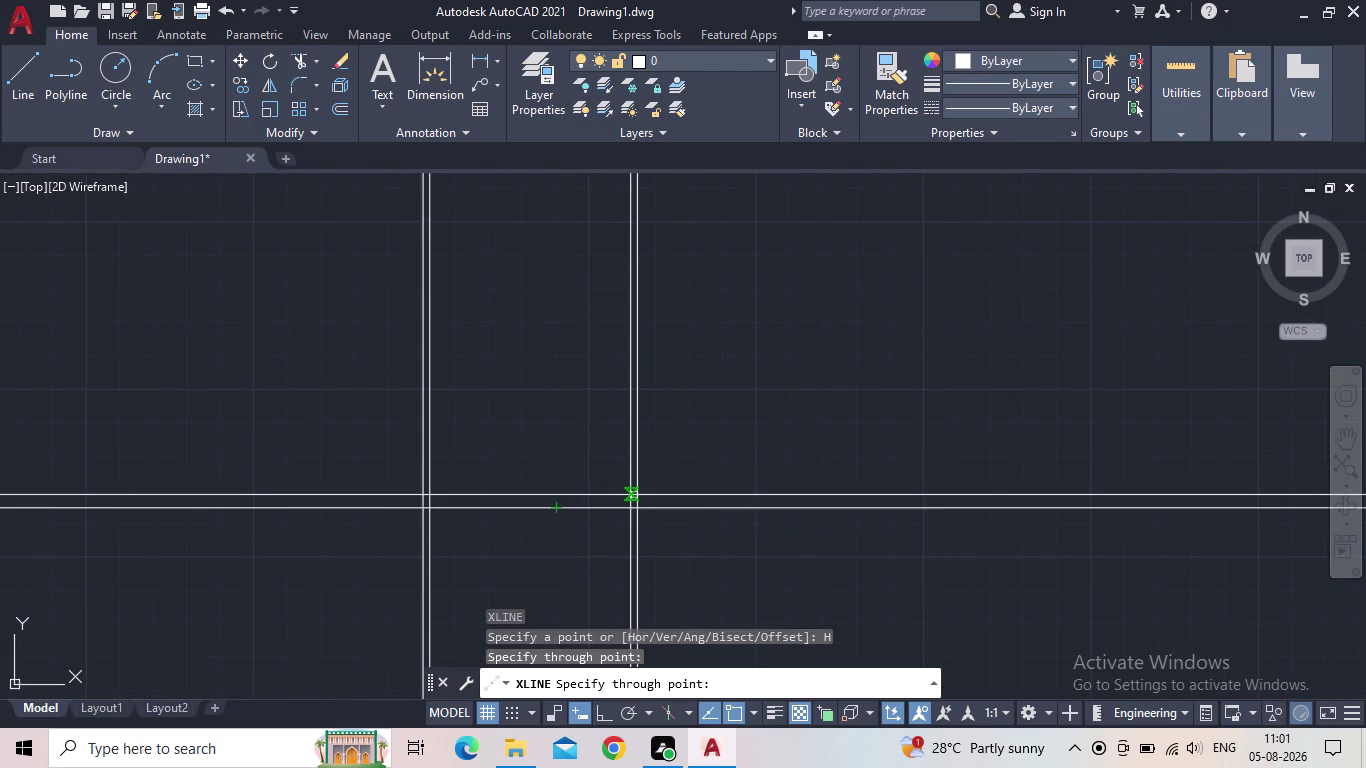
key(Escape)
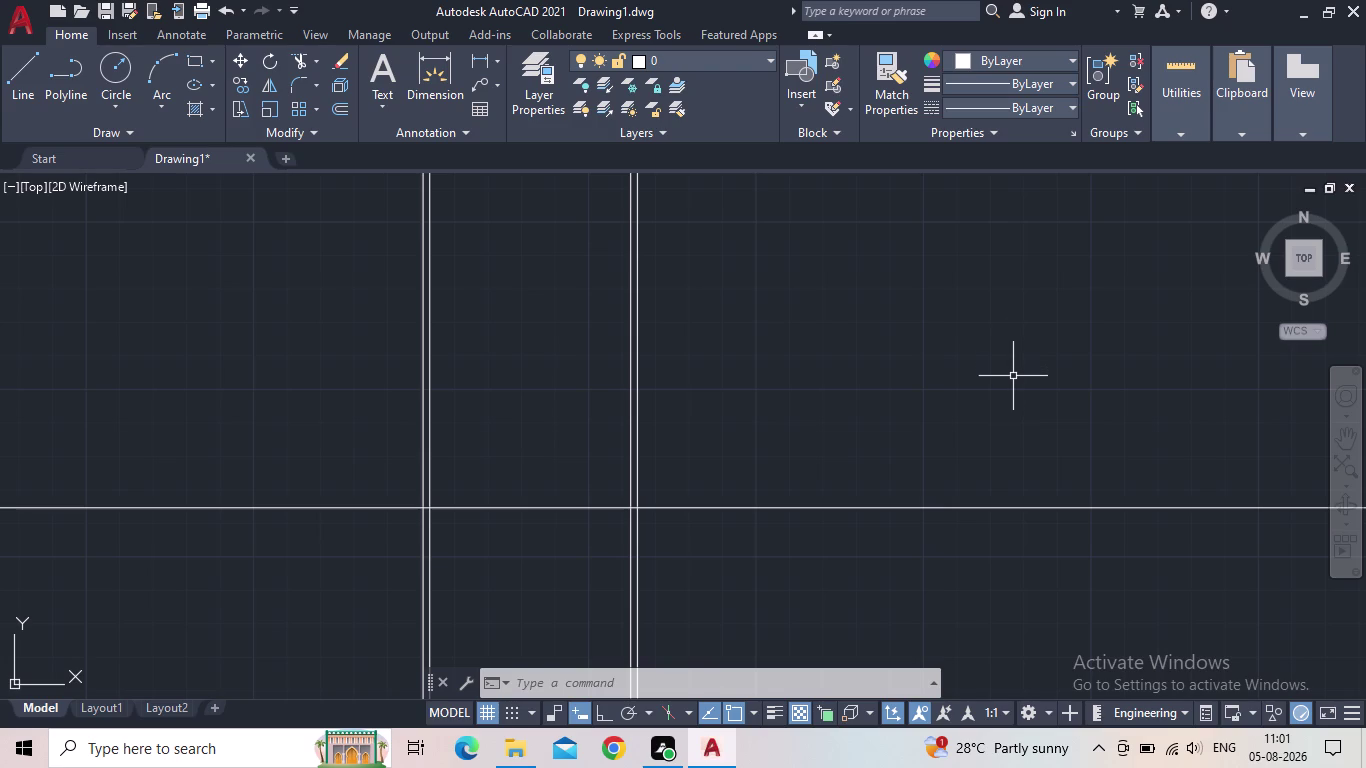
Pan and zoom to review where the horizontal line crosses both vertical pairs.
scroll(down, 3)
middle_drag(1015, 378, 692, 402)
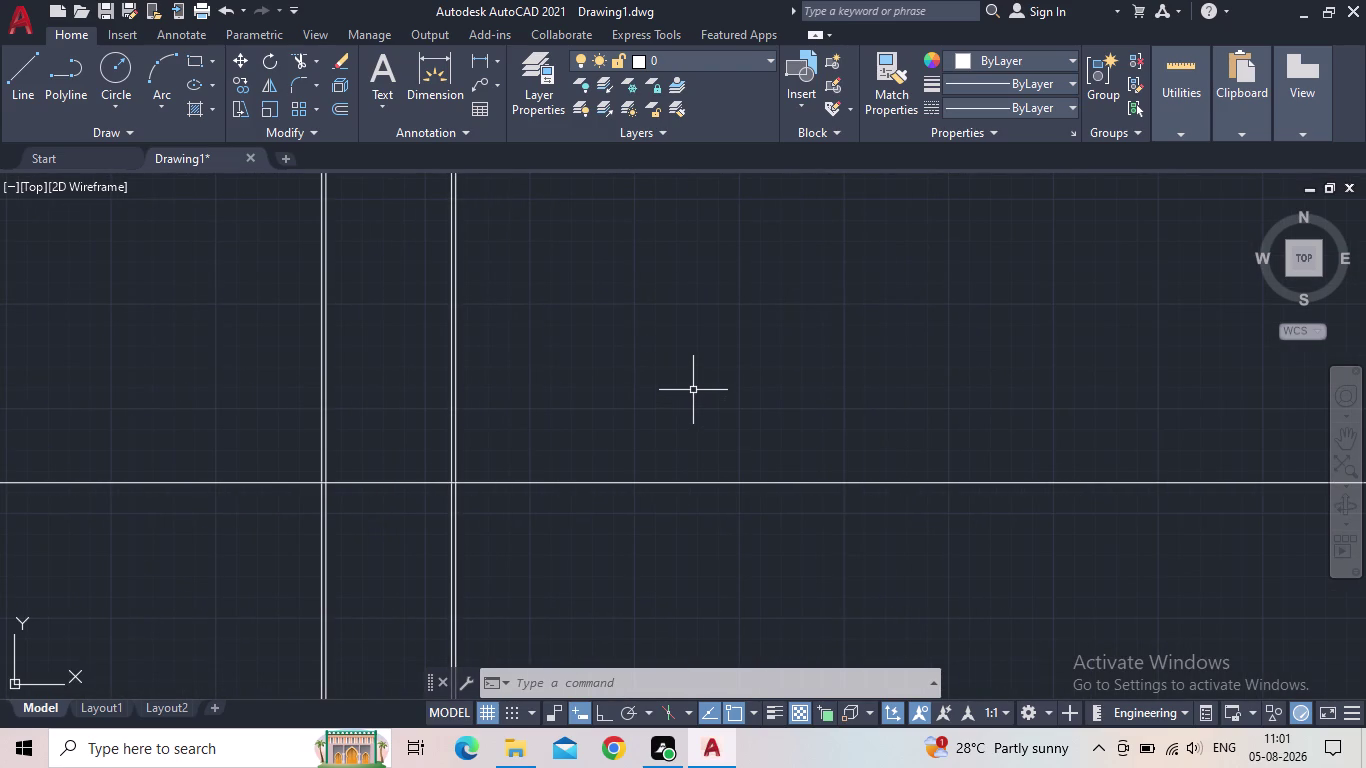
scroll(down, 3)
middle_drag(696, 390, 709, 382)
scroll(up, 3)
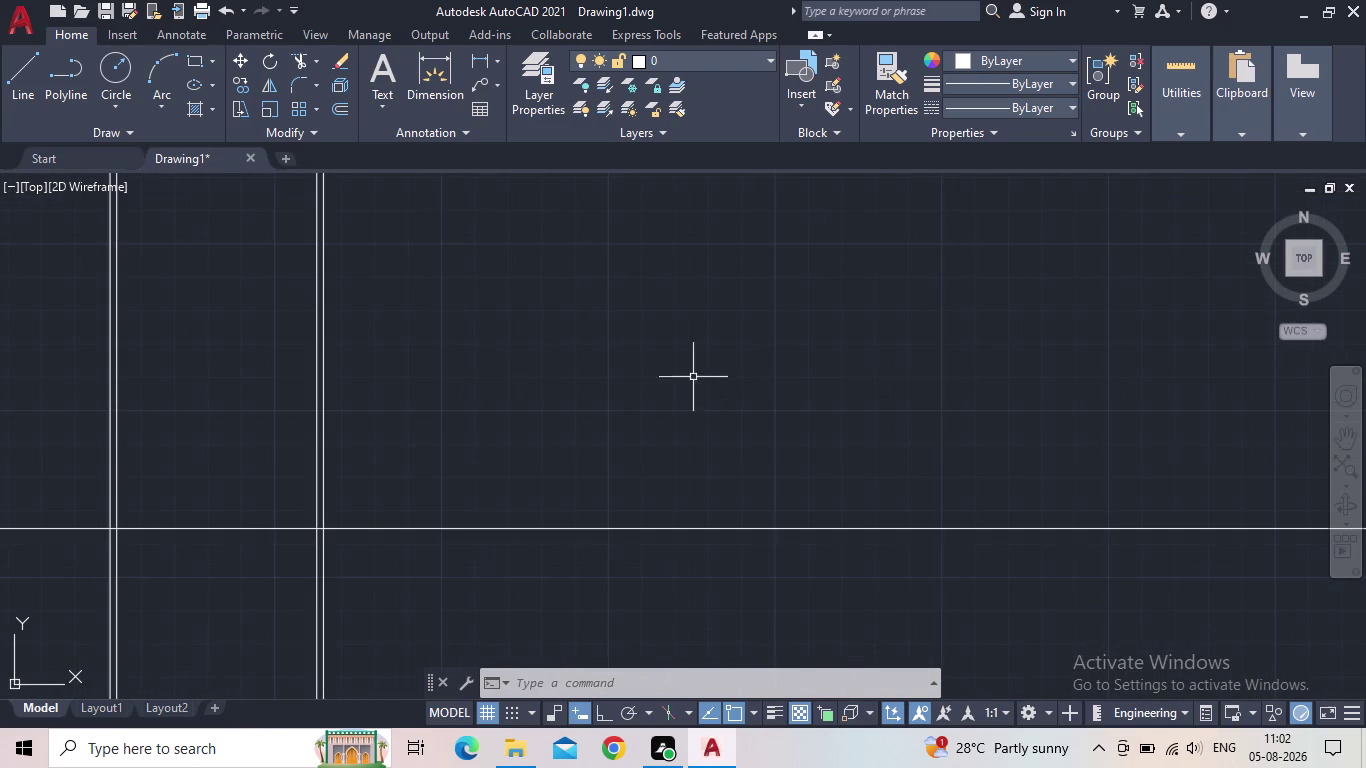
middle_drag(546, 470, 725, 431)
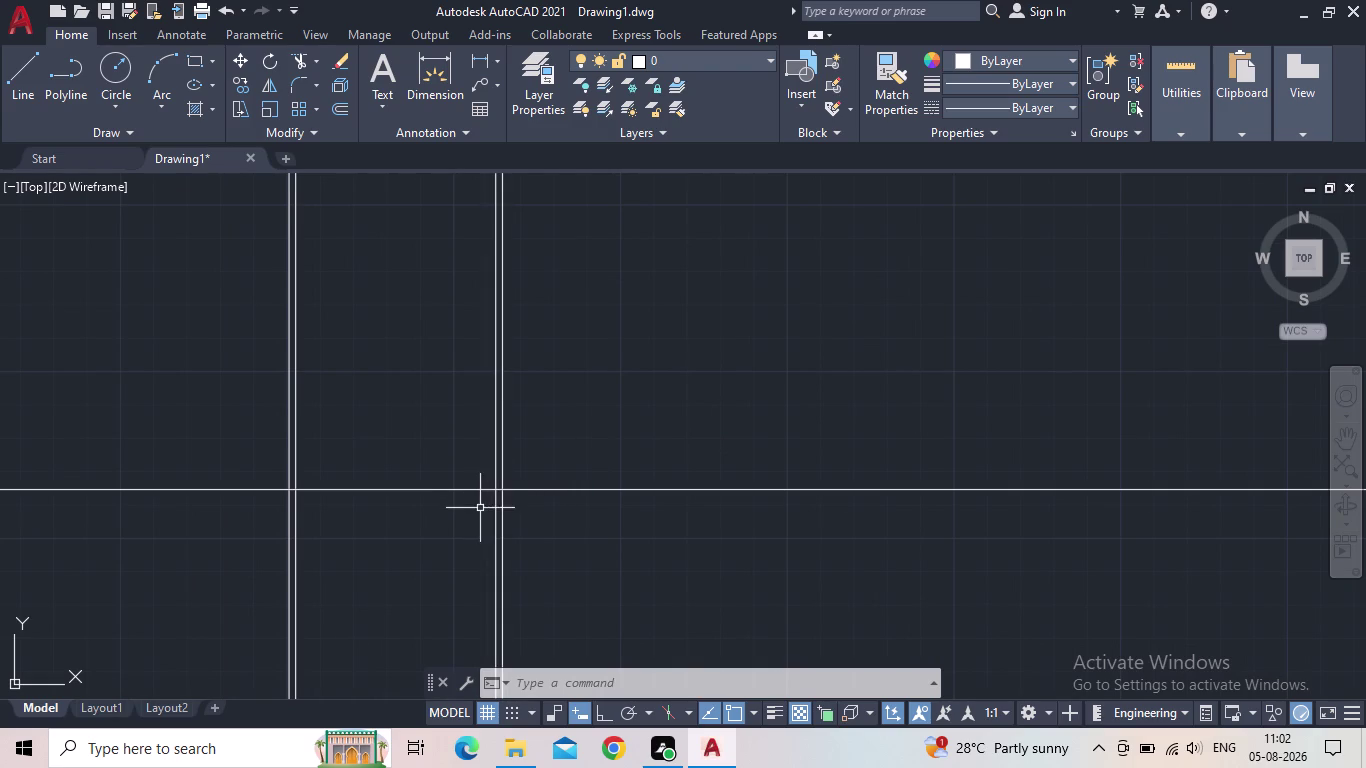
middle_drag(382, 493, 432, 464)
scroll(up, 3)
scroll(up, 3)
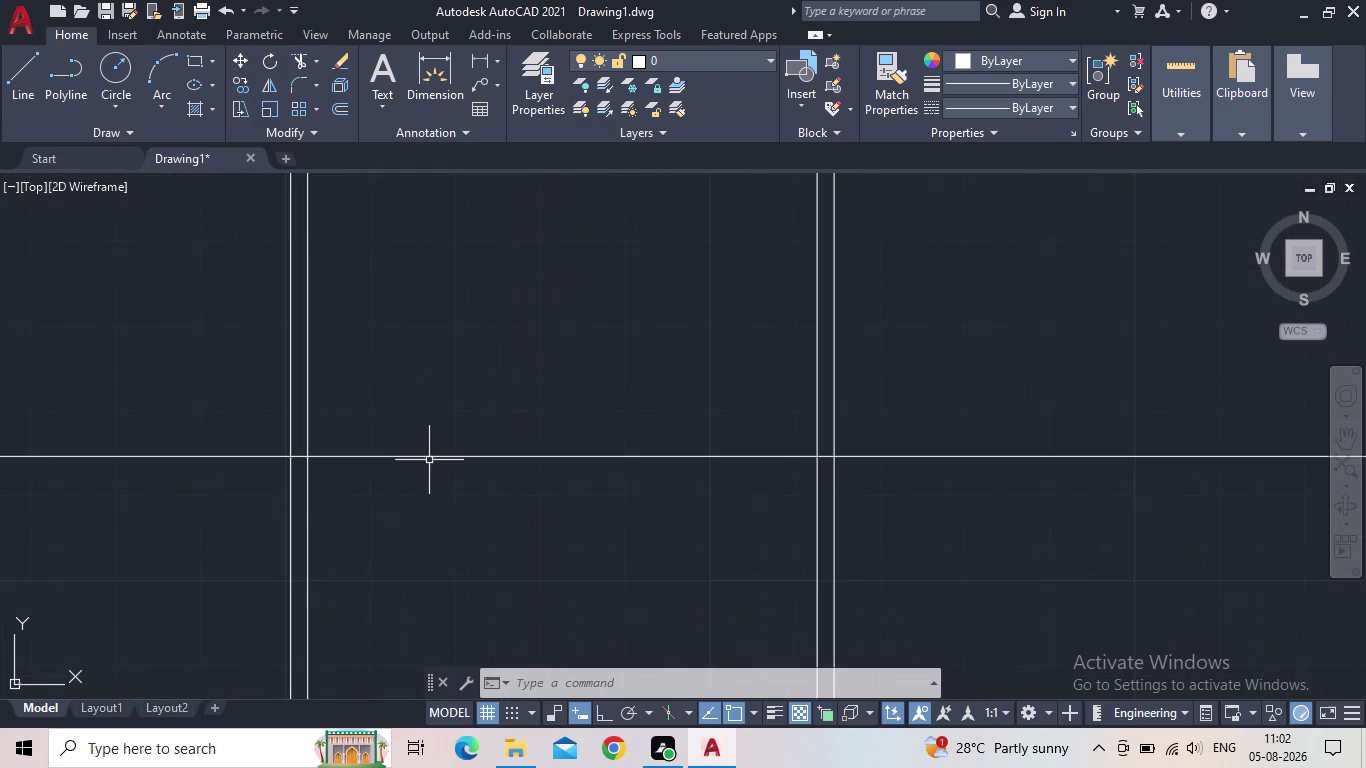
Trim the horizontal line's left and right overhangs back to the outer vertical lines.
text(TR)
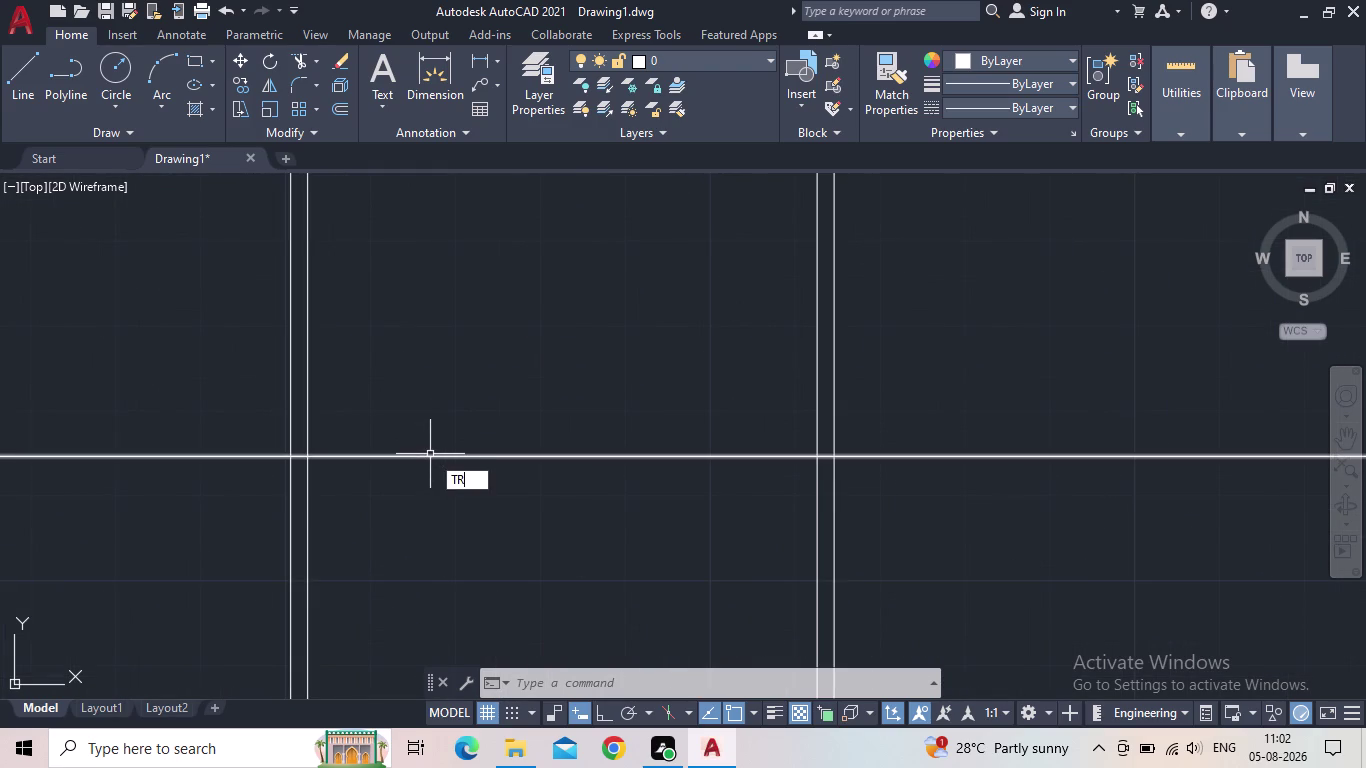
key(space)
drag(241, 469, 238, 436)
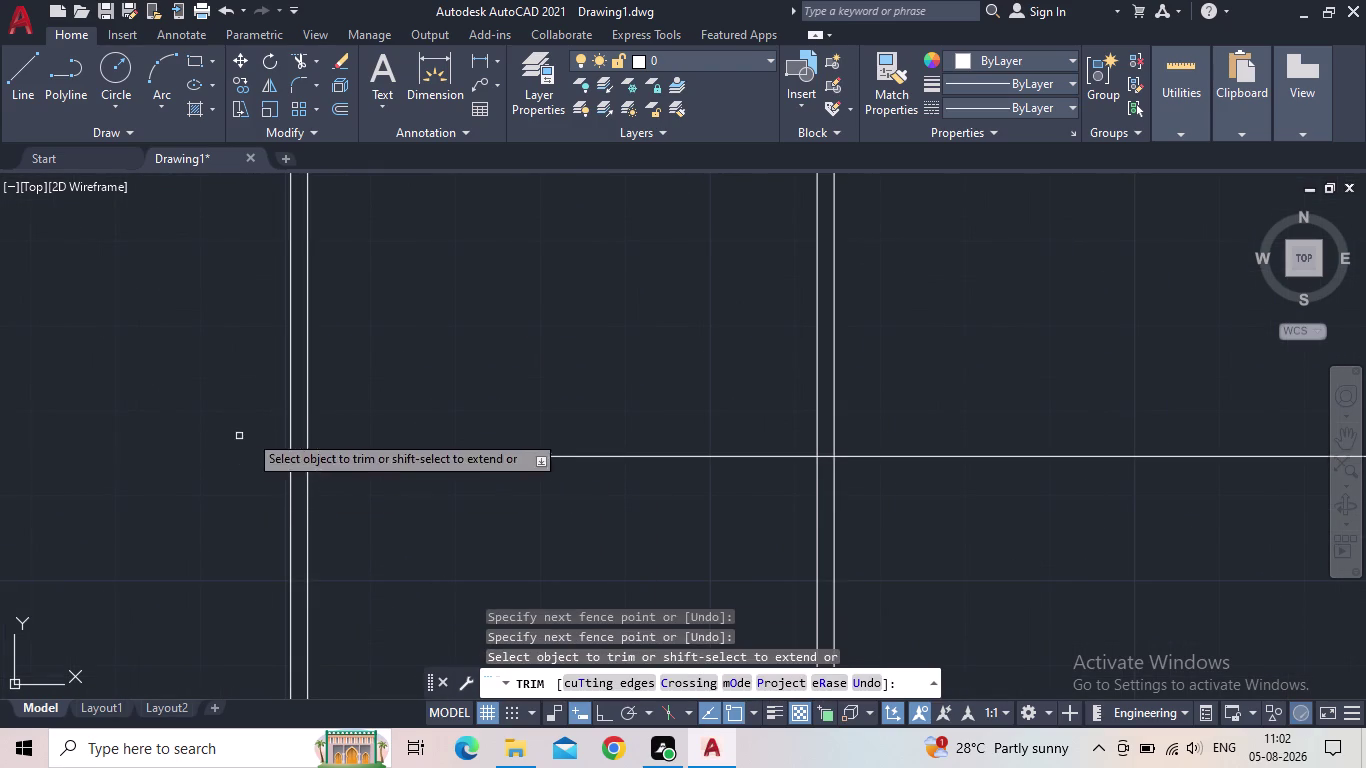
drag(1110, 517, 1084, 439)
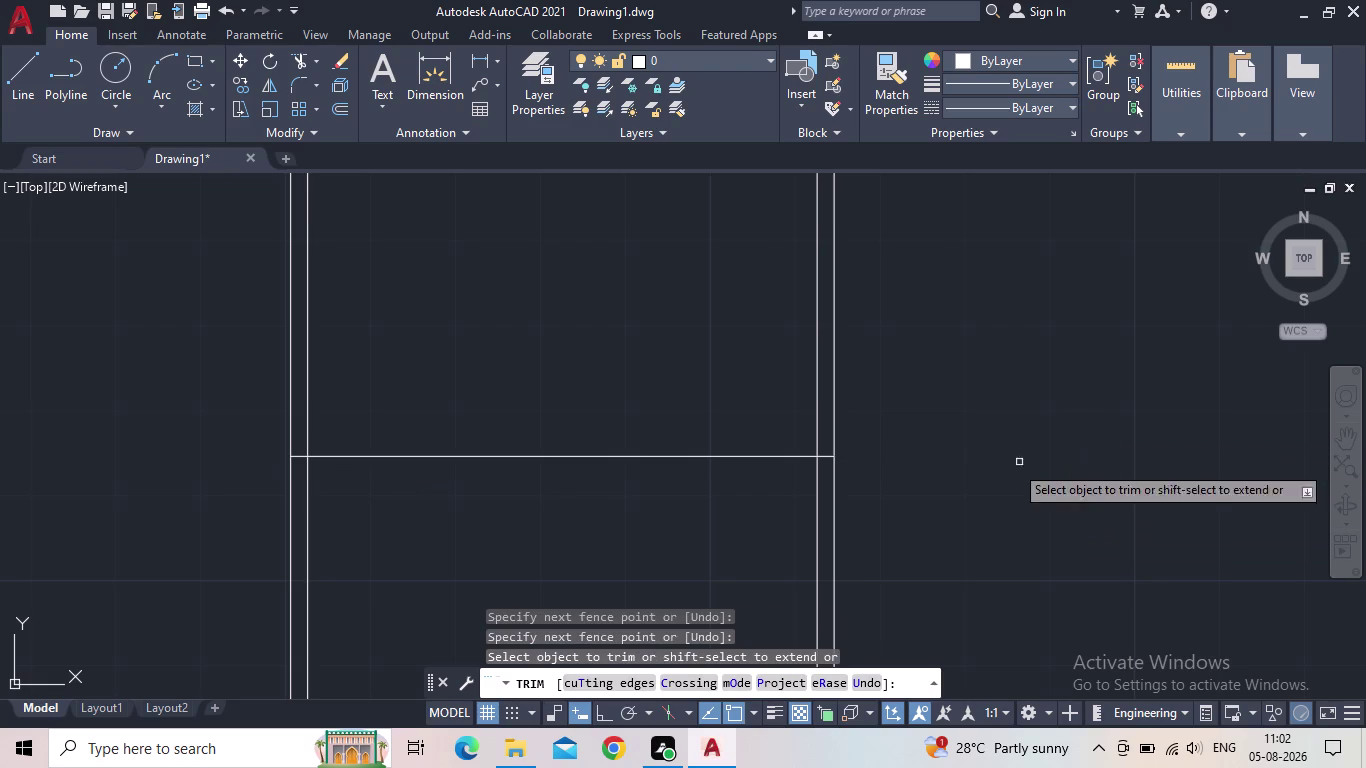
scroll(down, 3)
middle_drag(961, 493, 926, 503)
key(Escape)
scroll(up, 3)
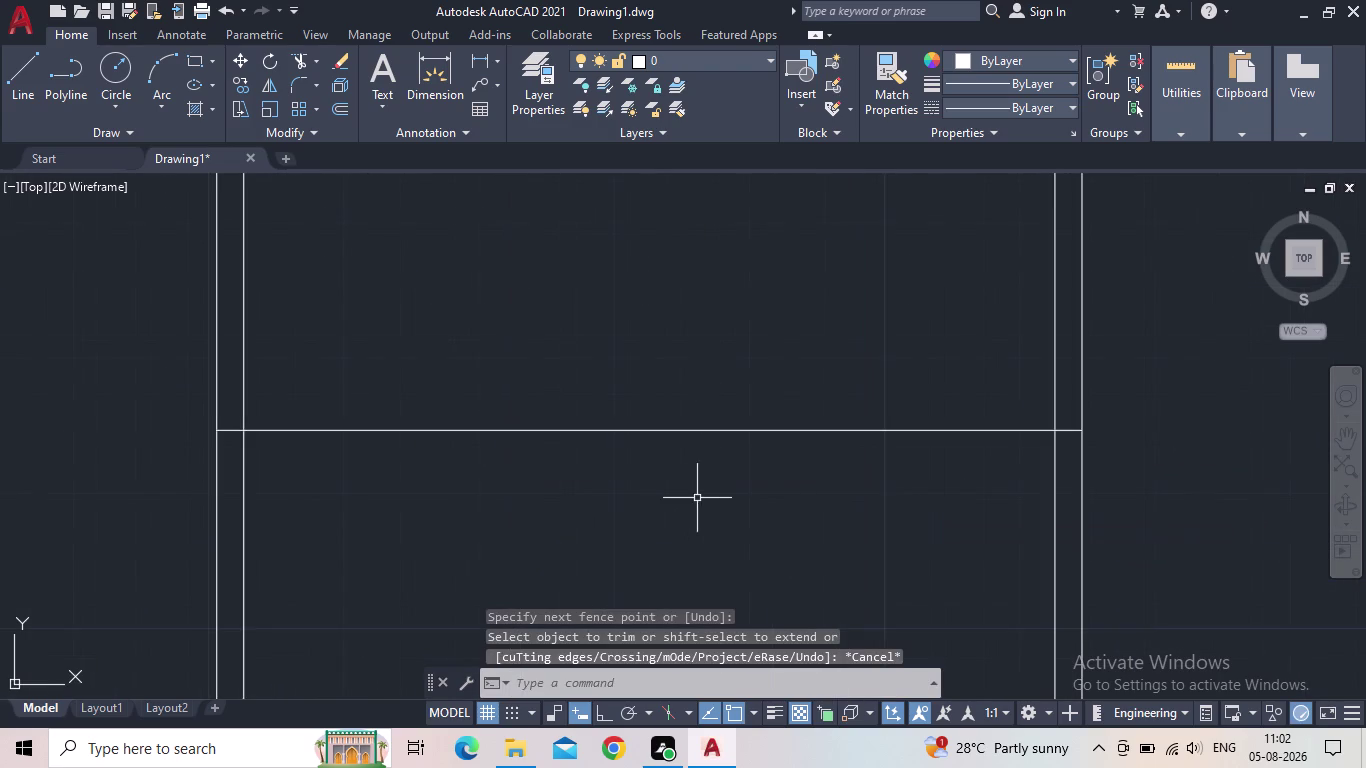
middle_drag(697, 498, 733, 467)
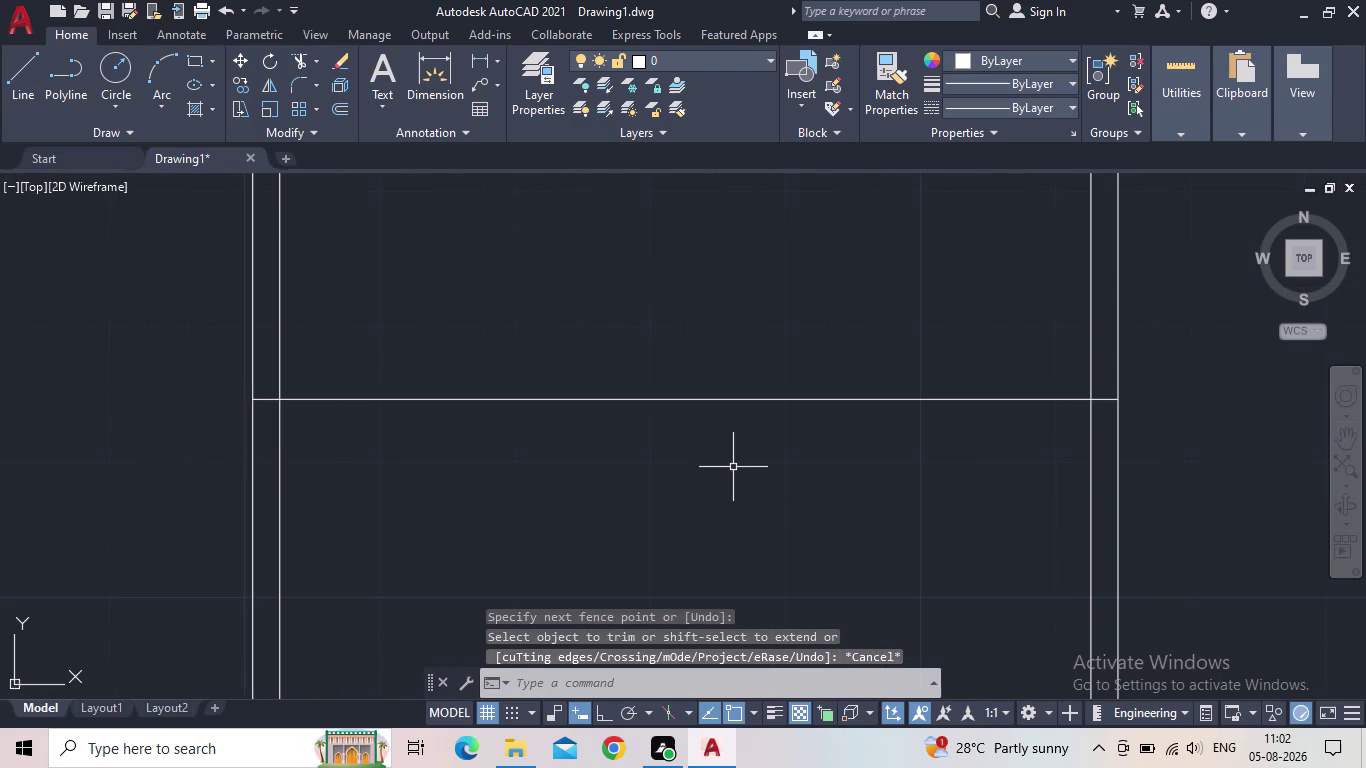
middle_drag(346, 400, 456, 412)
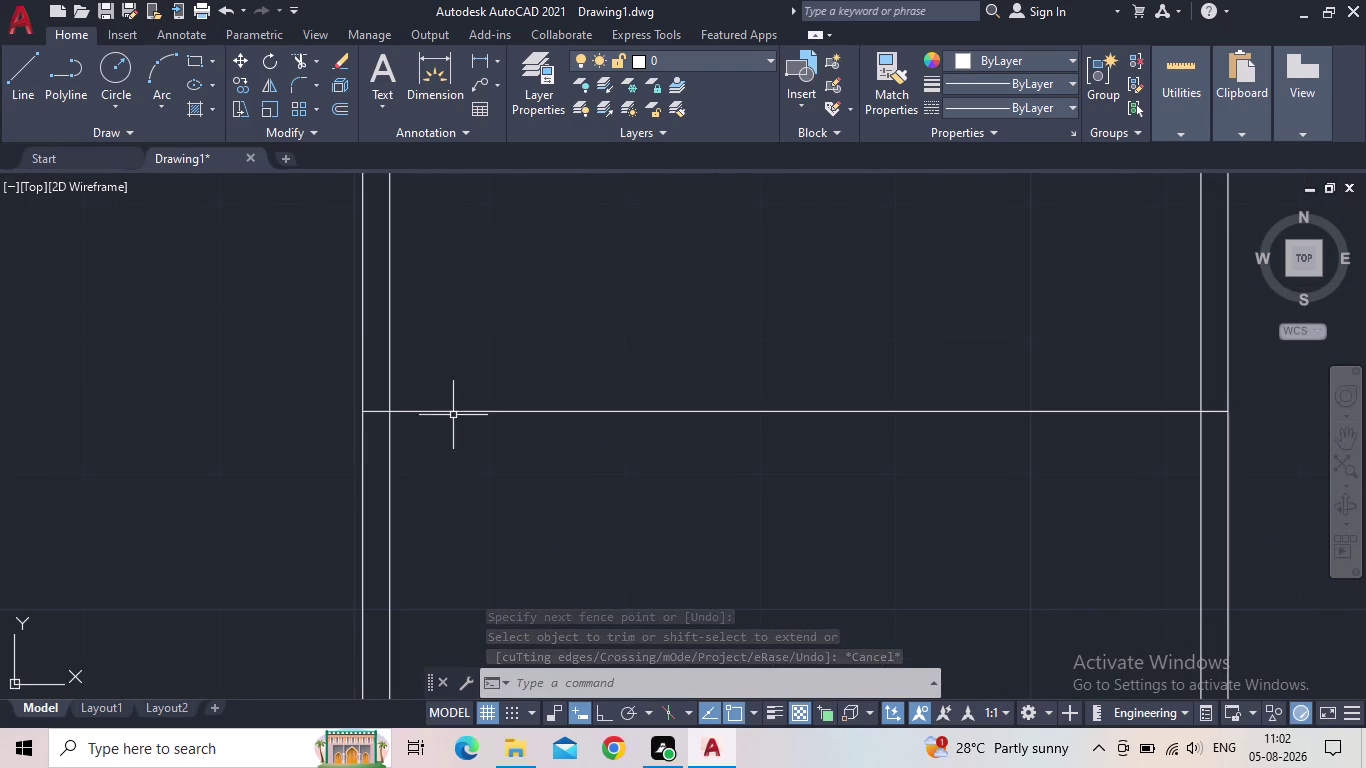
scroll(up, 3)
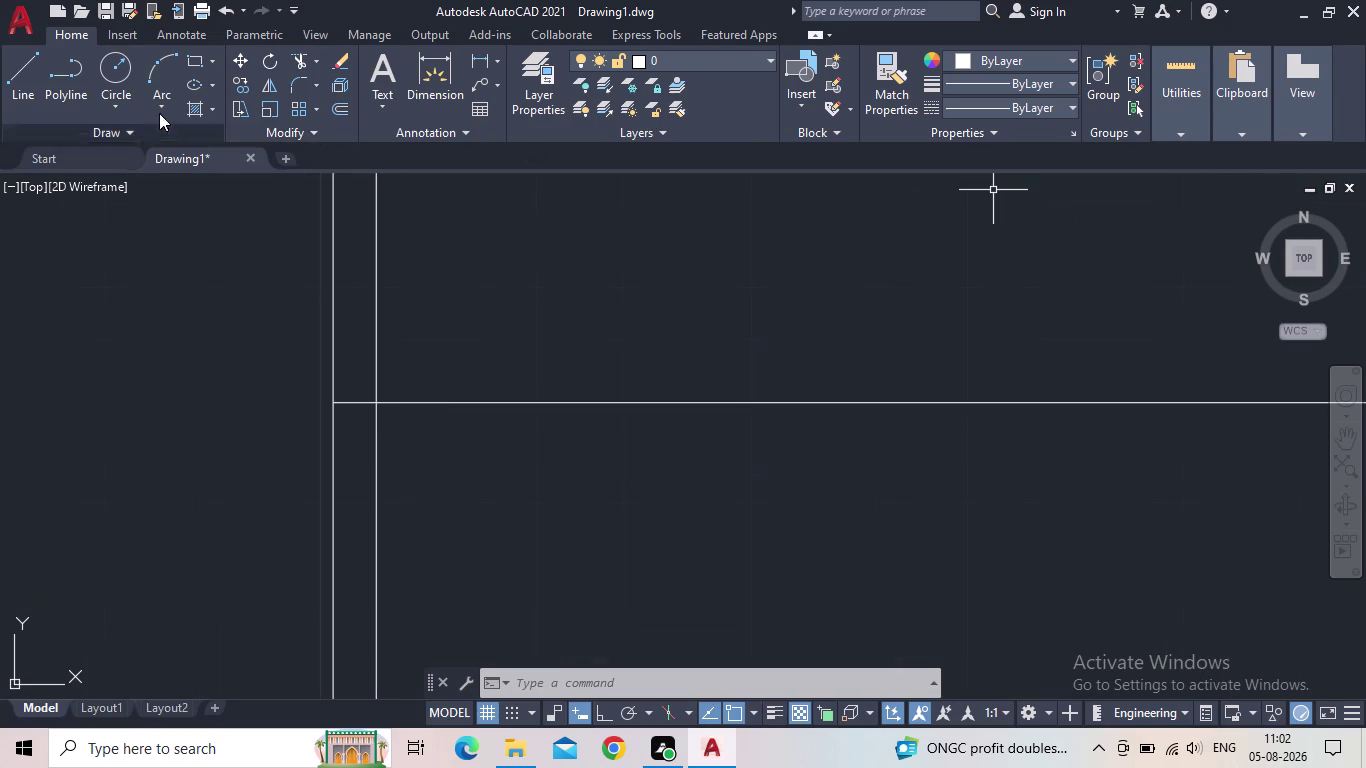
click(10, 73)
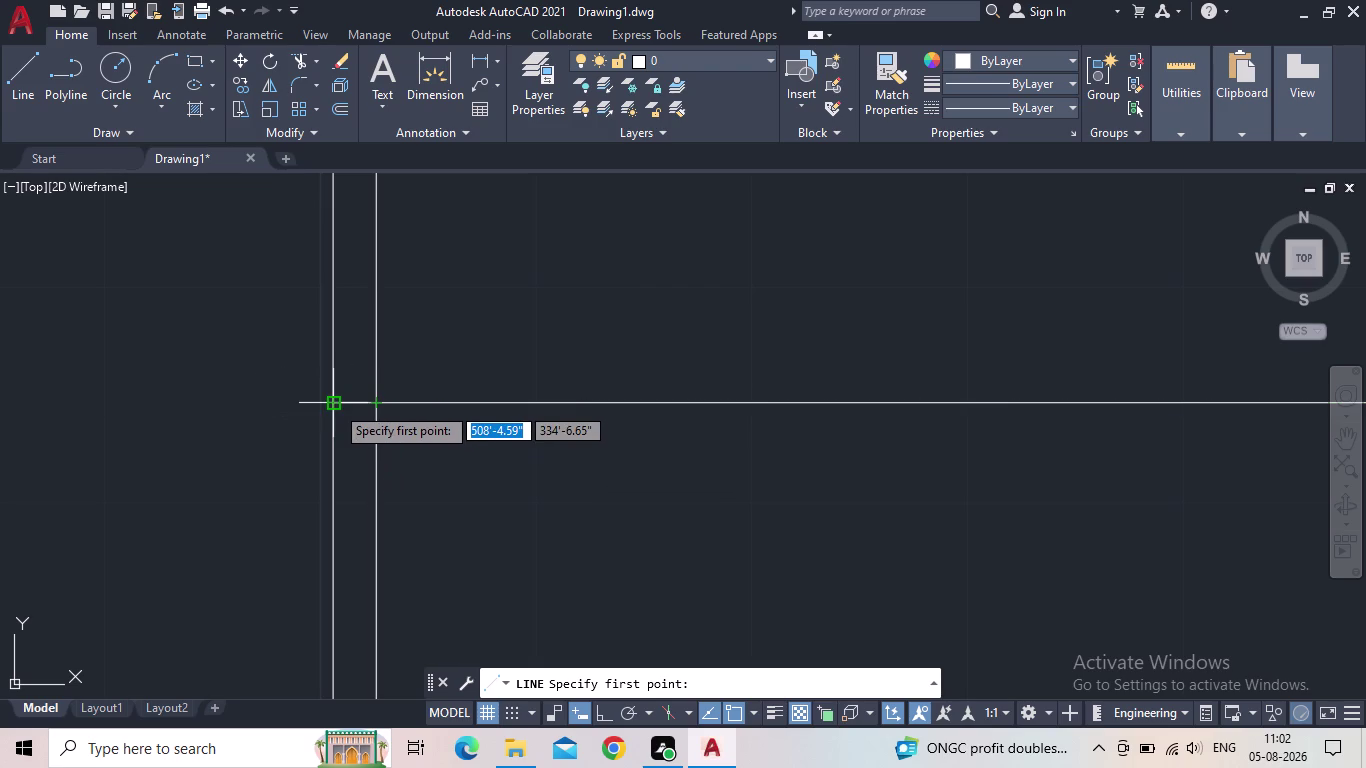
Draw an 8.5" line leftward from the left corner intersection.
click(335, 405)
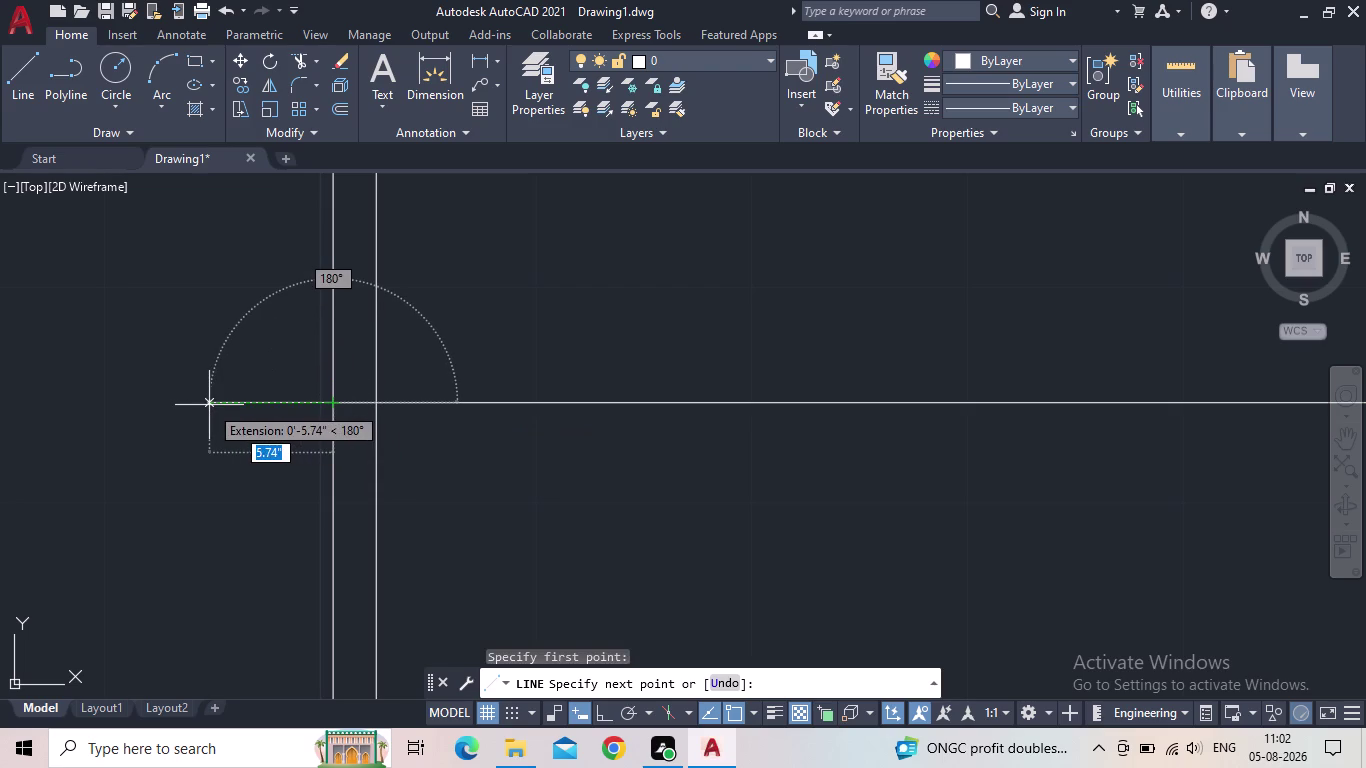
key(8)
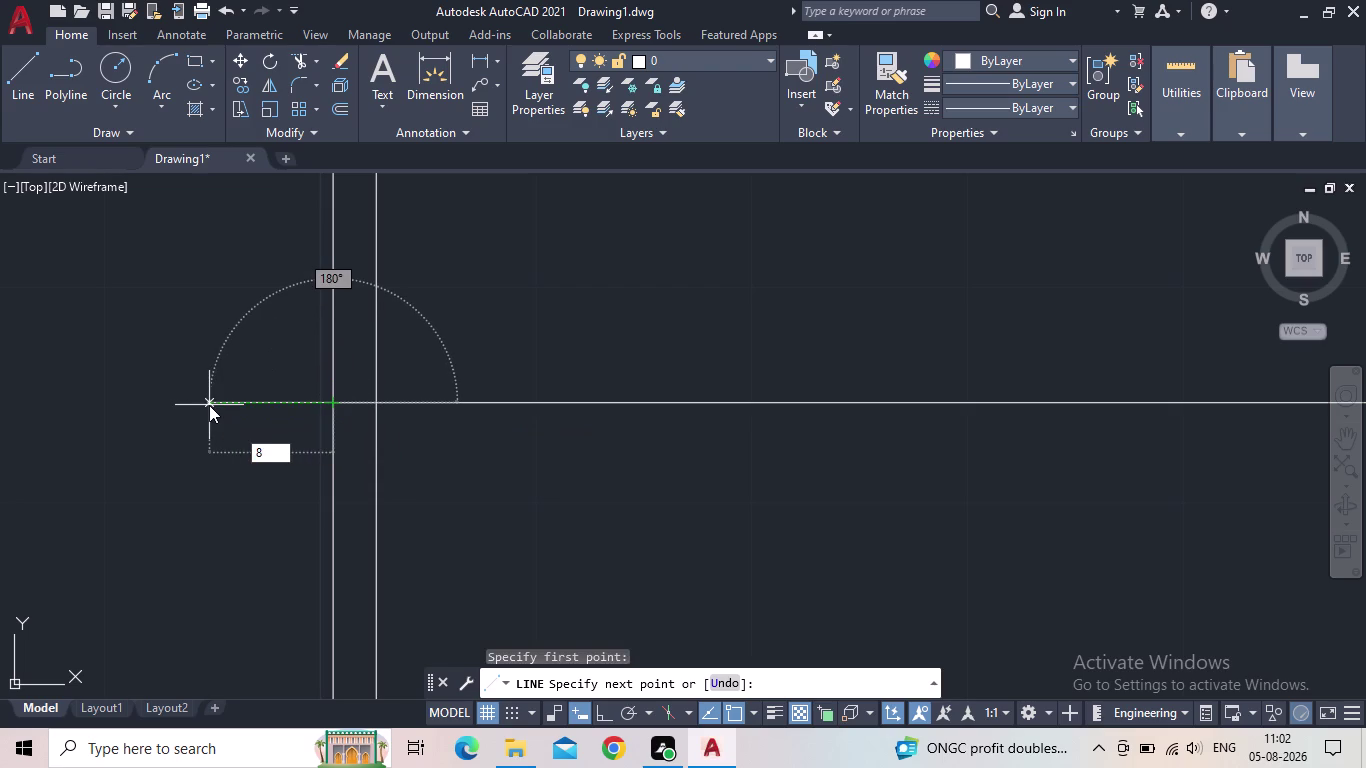
text(.5)
key(shift+quotedbl)
key(Return)
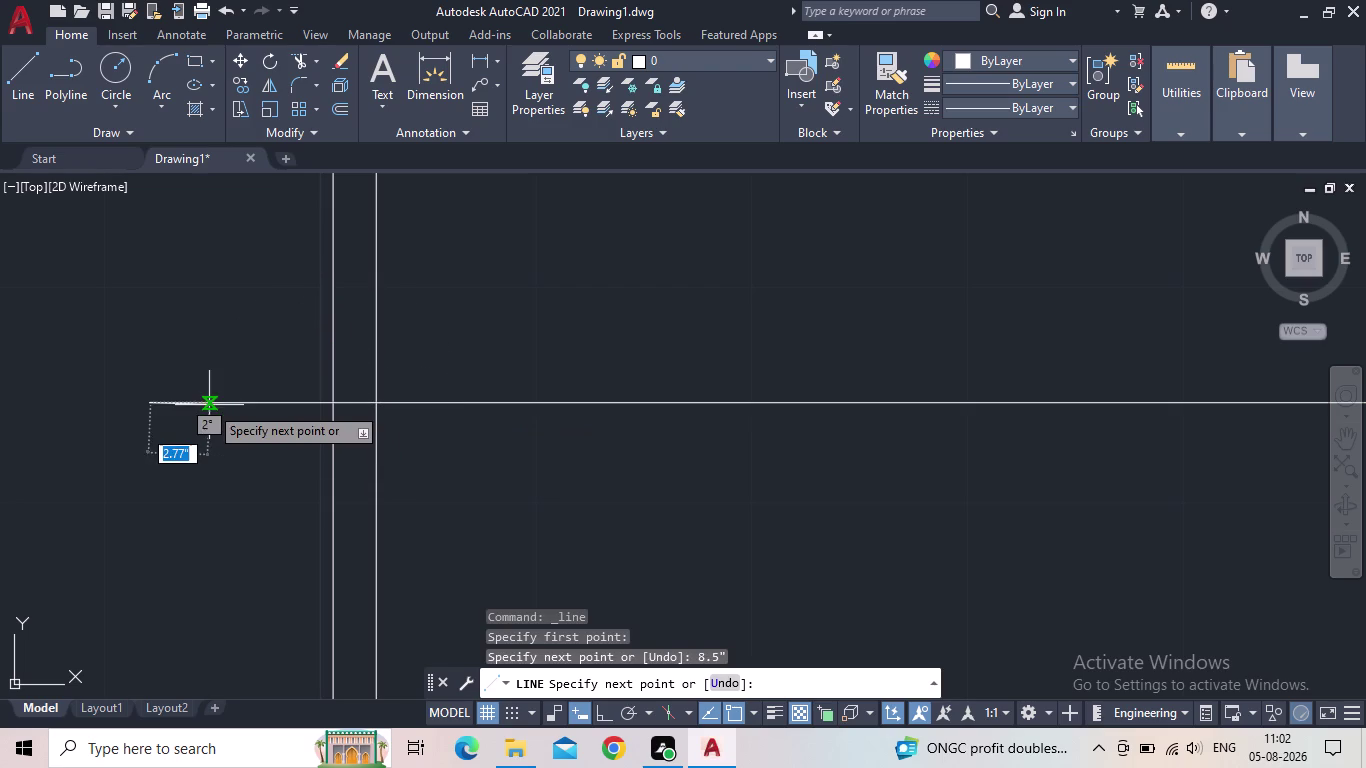
middle_drag(185, 577, 230, 461)
scroll(down, 3)
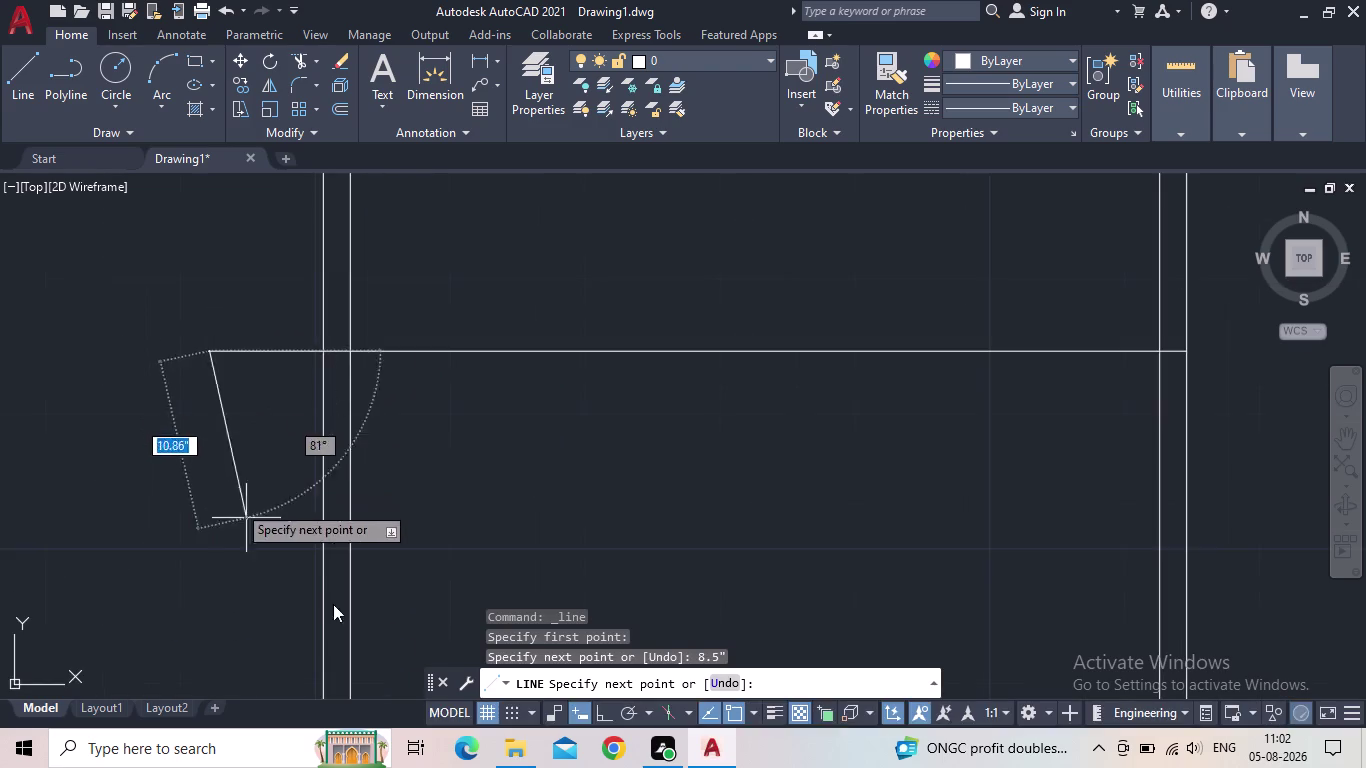
With Ortho on, continue with a 1.5" segment straight down and end the line.
click(605, 716)
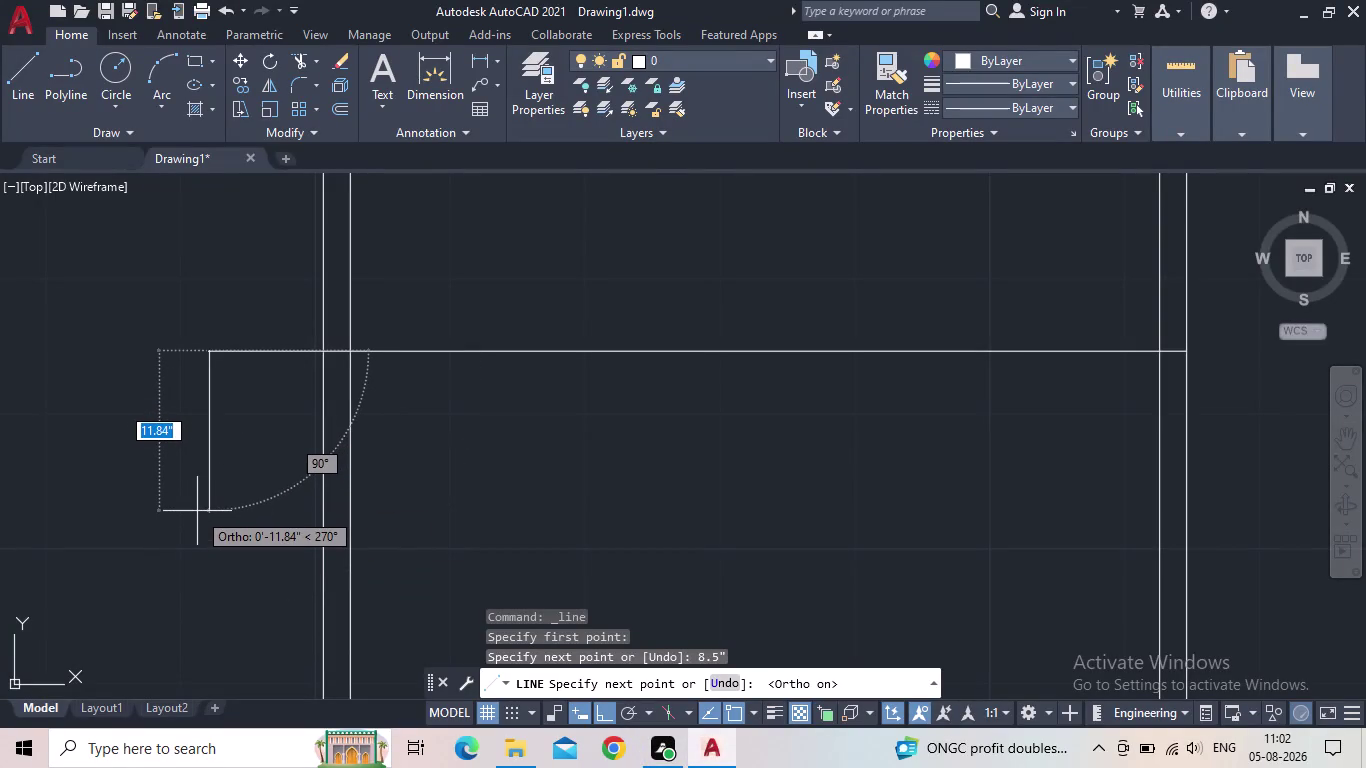
text(1.5)
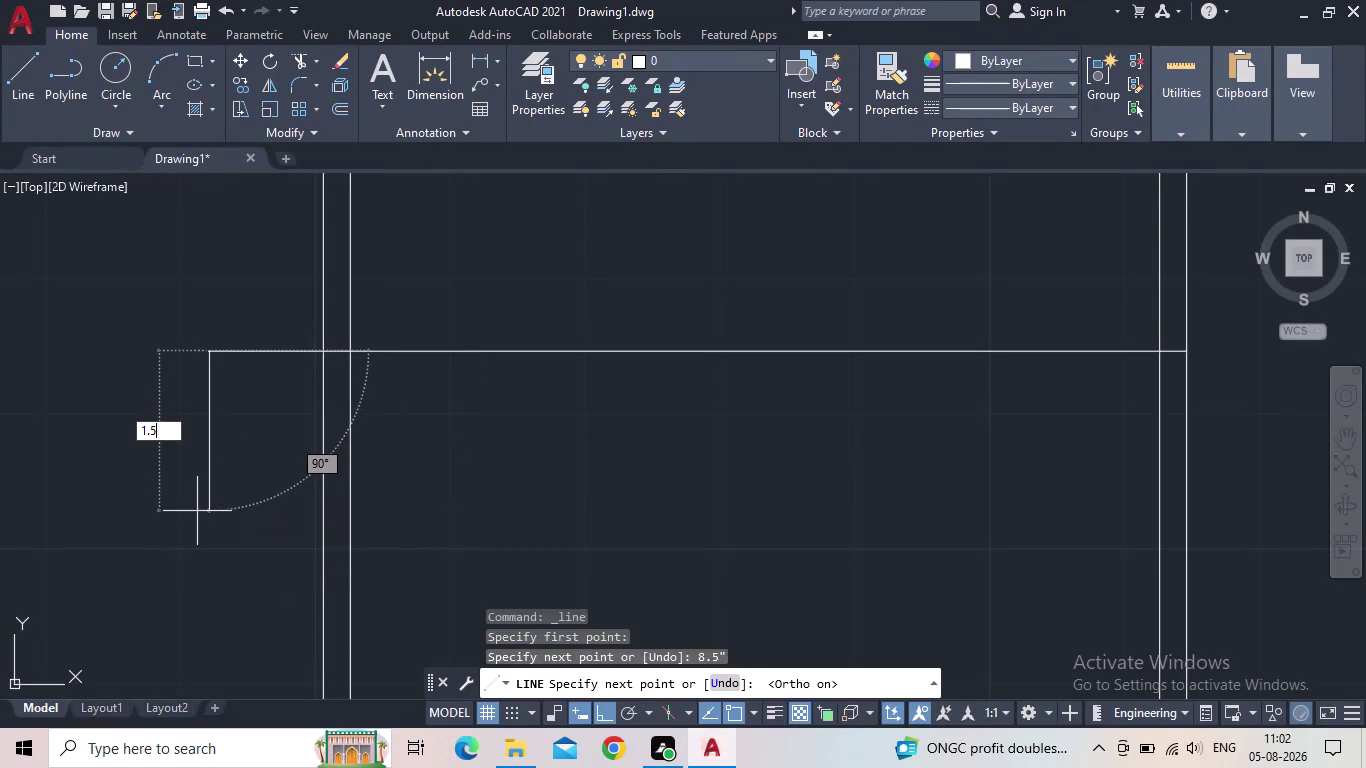
text(")
key(Return)
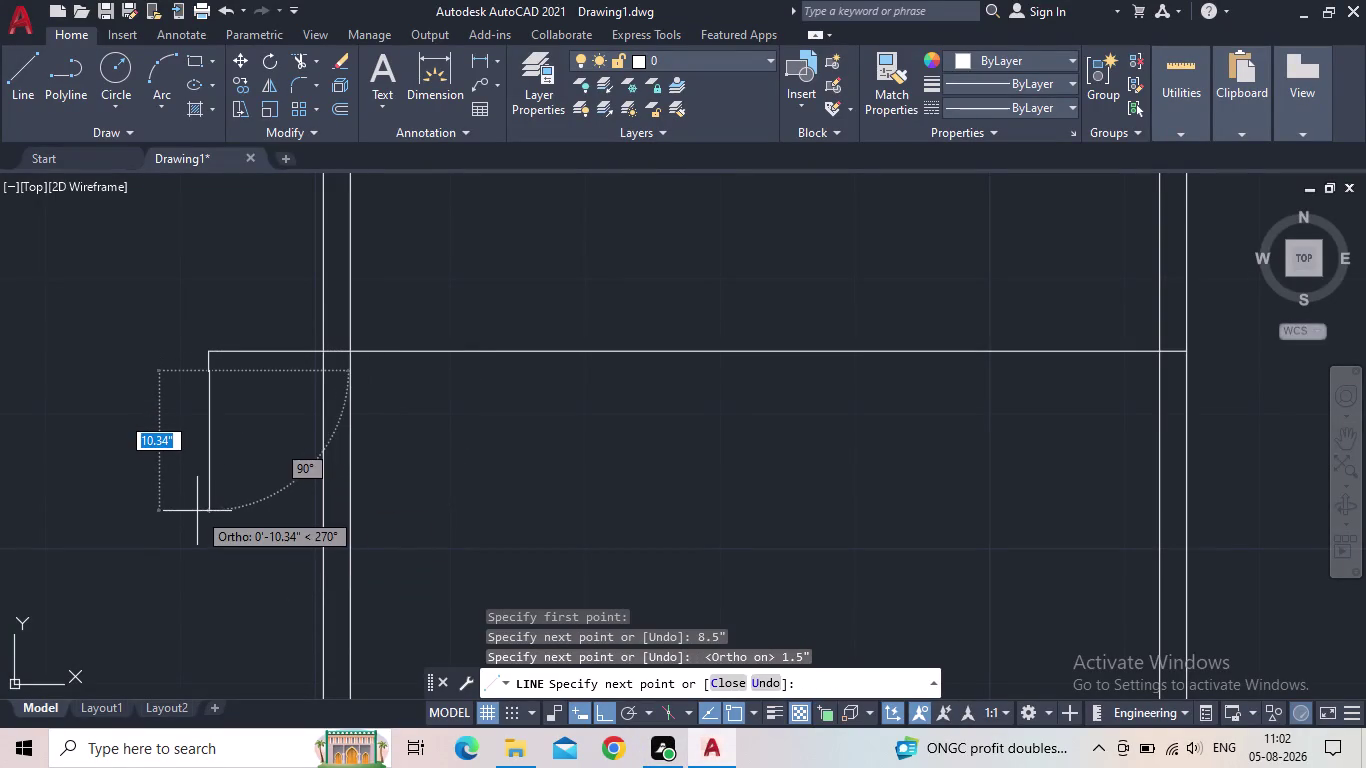
scroll(up, 3)
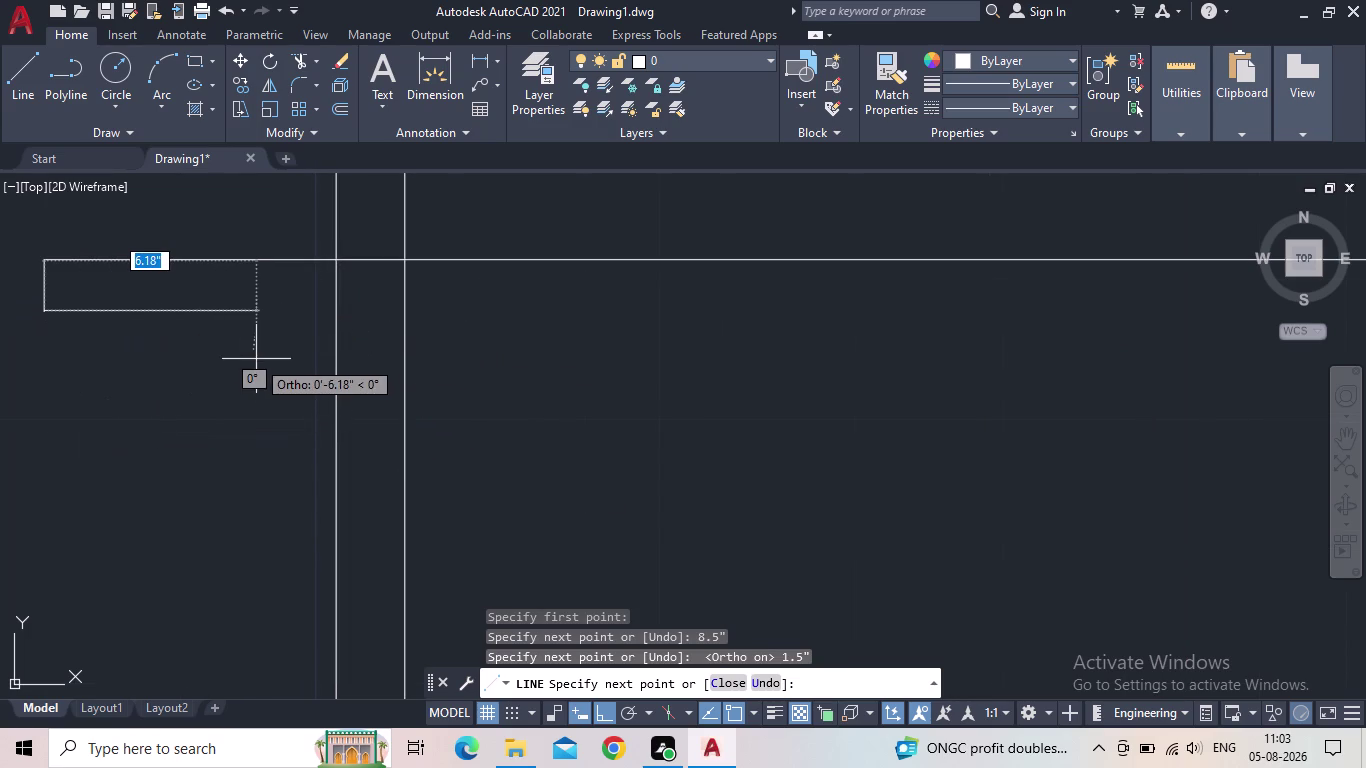
scroll(down, 3)
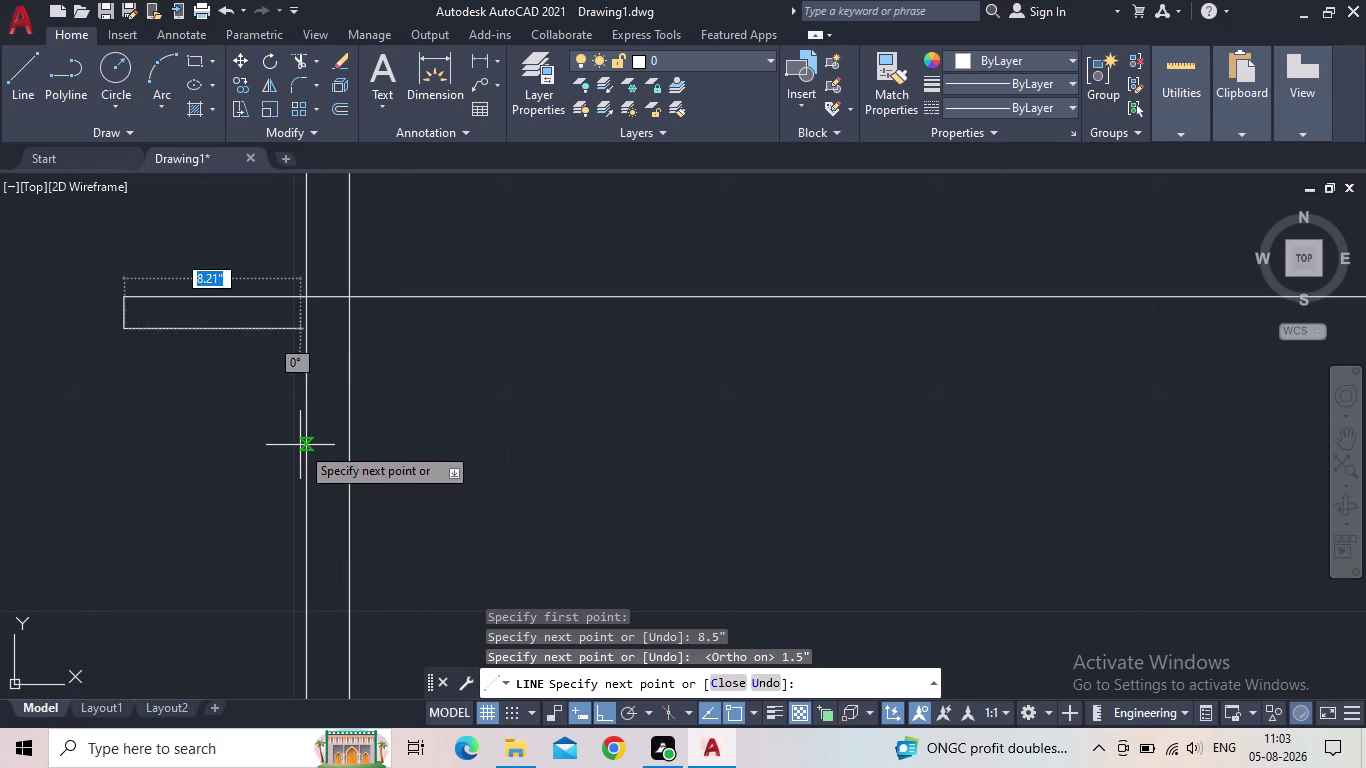
key(Escape)
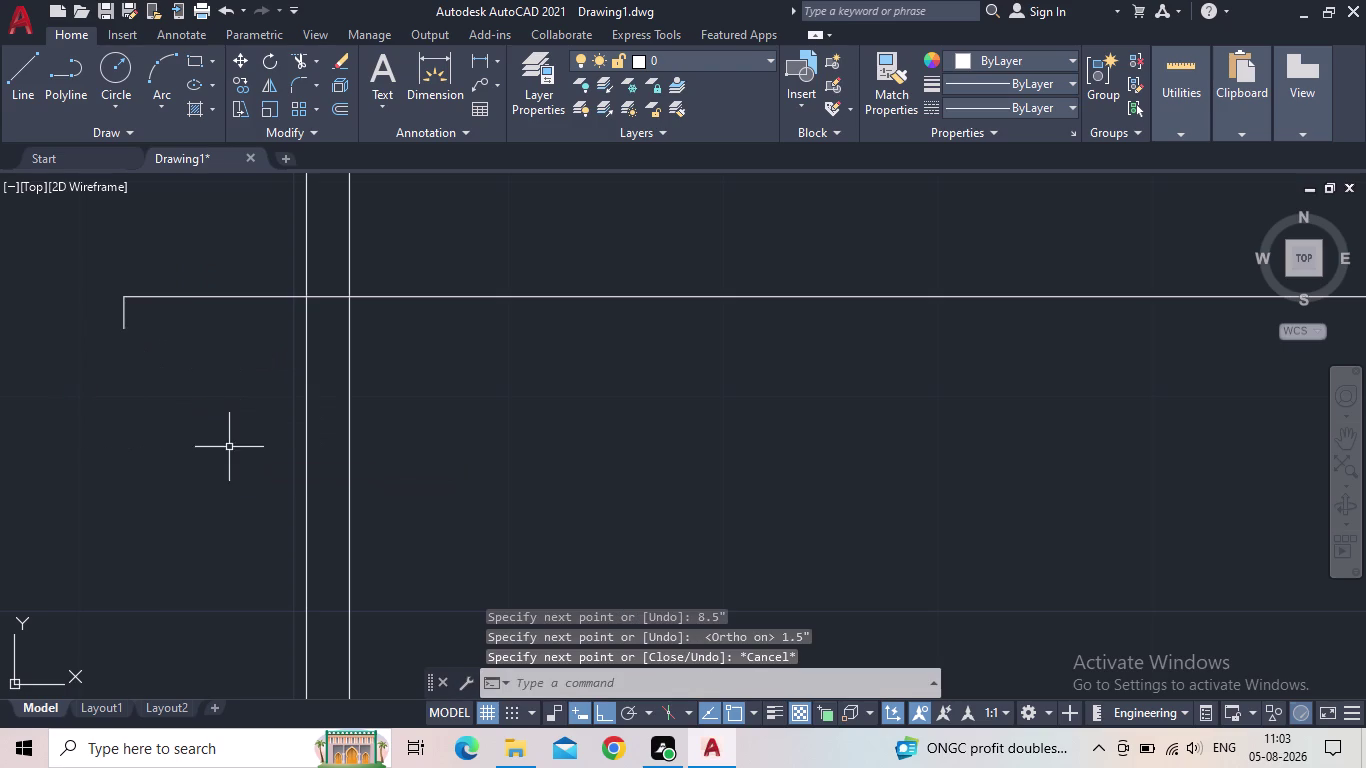
middle_drag(200, 388, 156, 459)
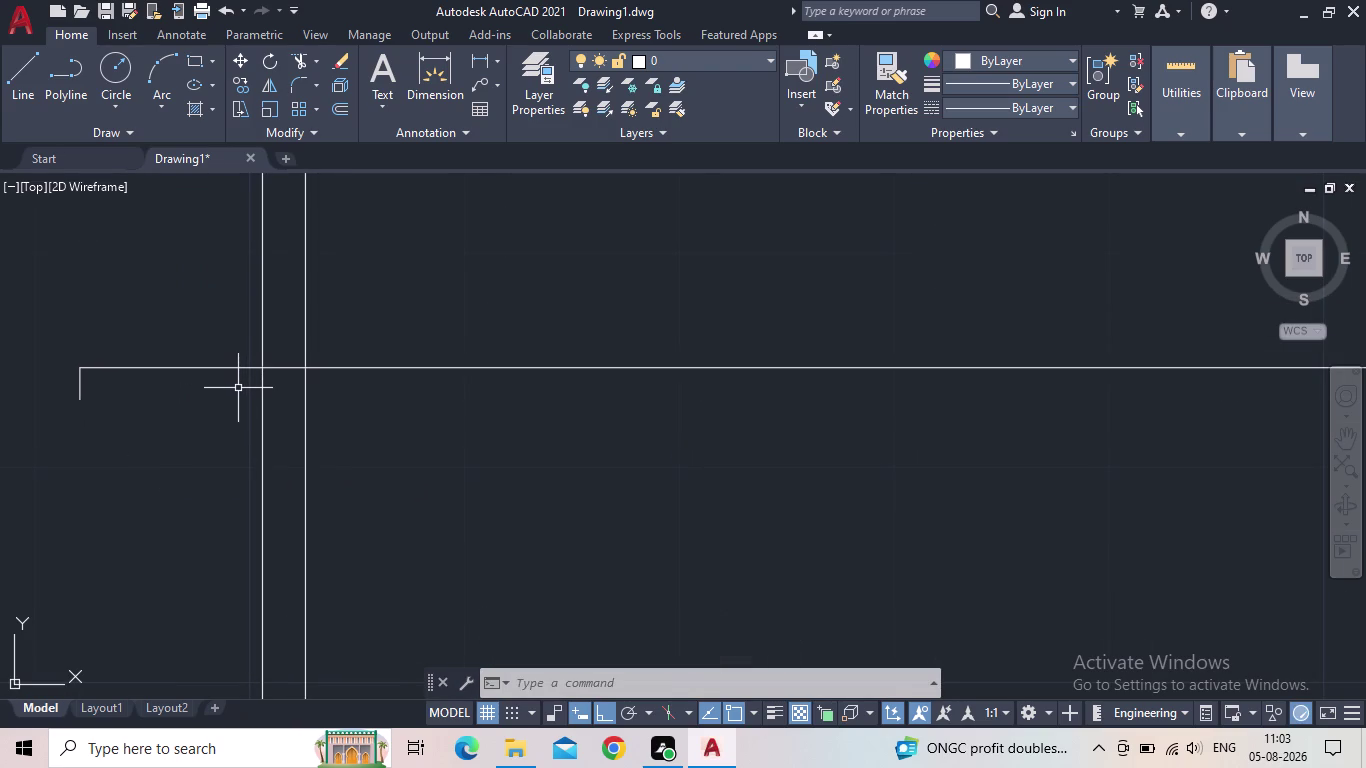
scroll(down, 3)
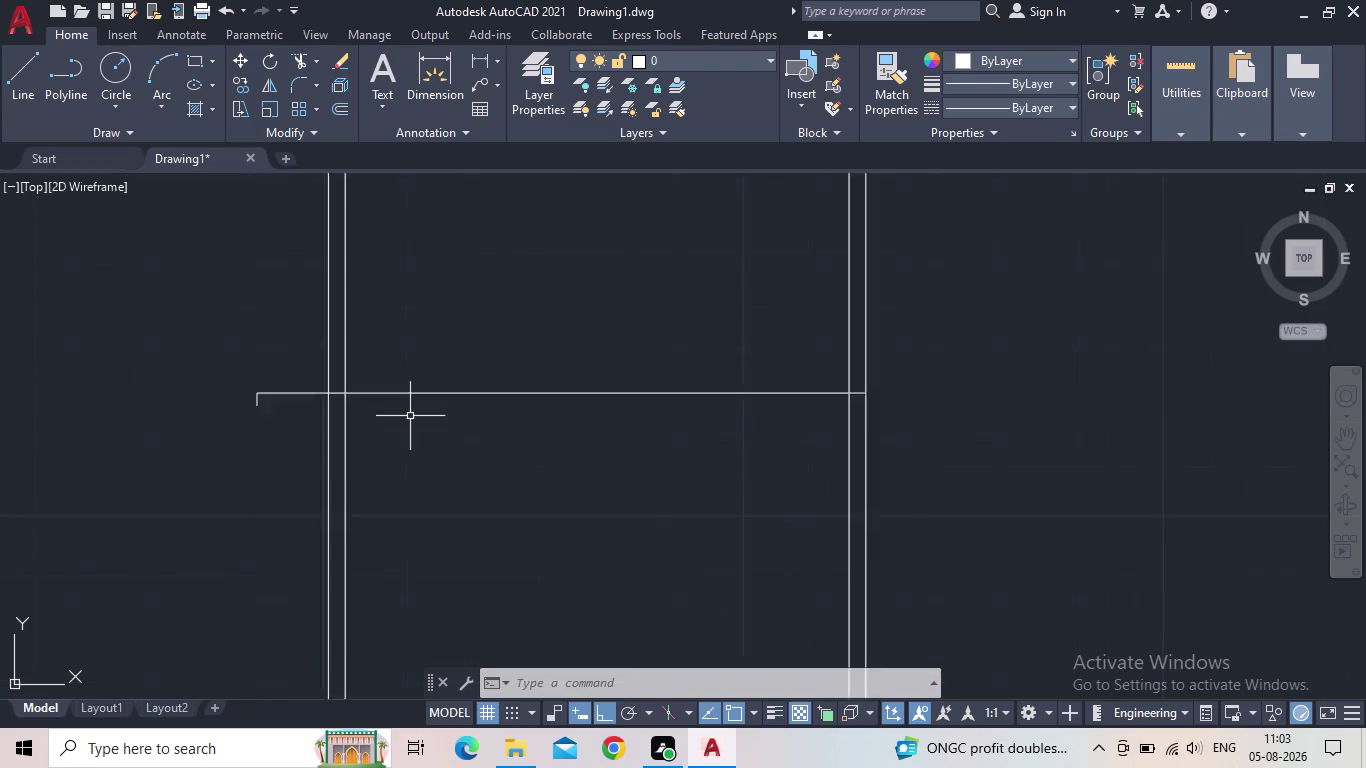
scroll(down, 3)
middle_drag(467, 423, 420, 434)
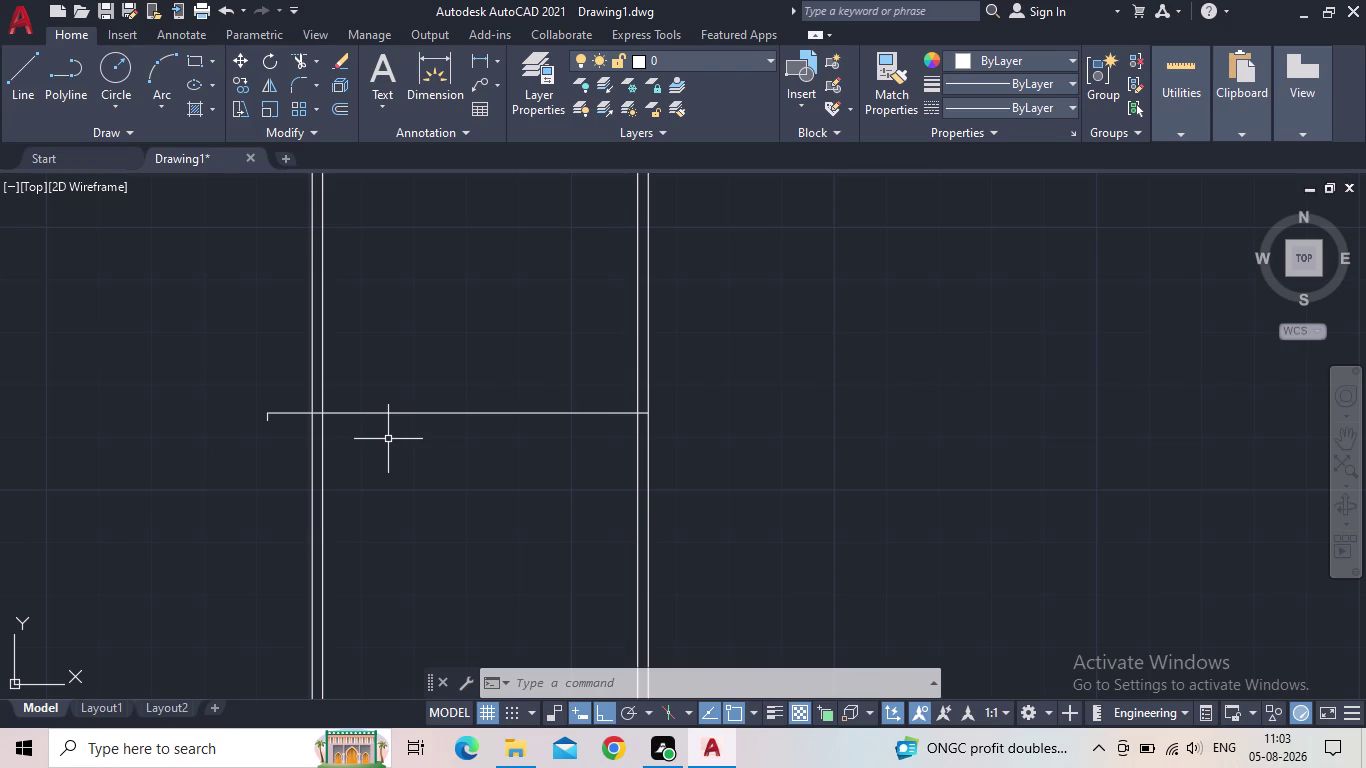
scroll(up, 3)
middle_drag(460, 442, 459, 479)
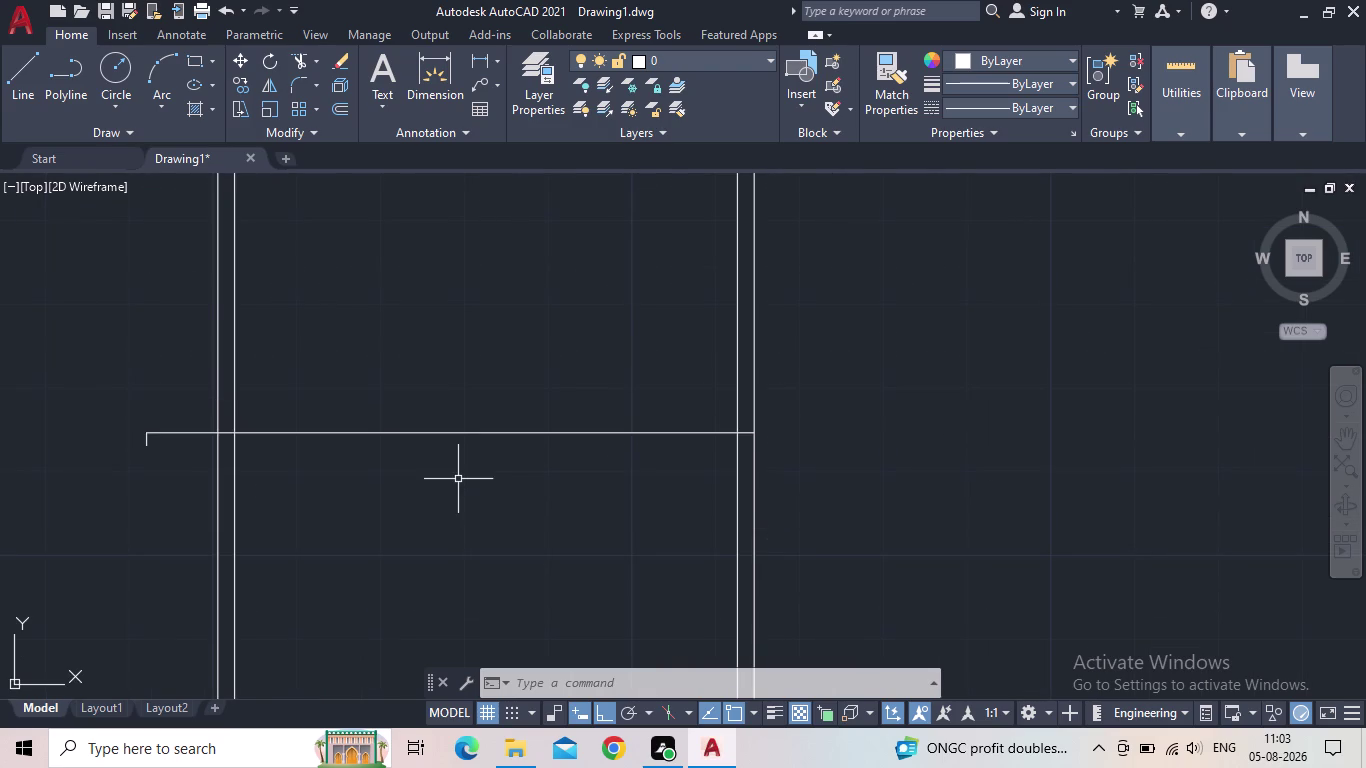
middle_drag(450, 475, 466, 486)
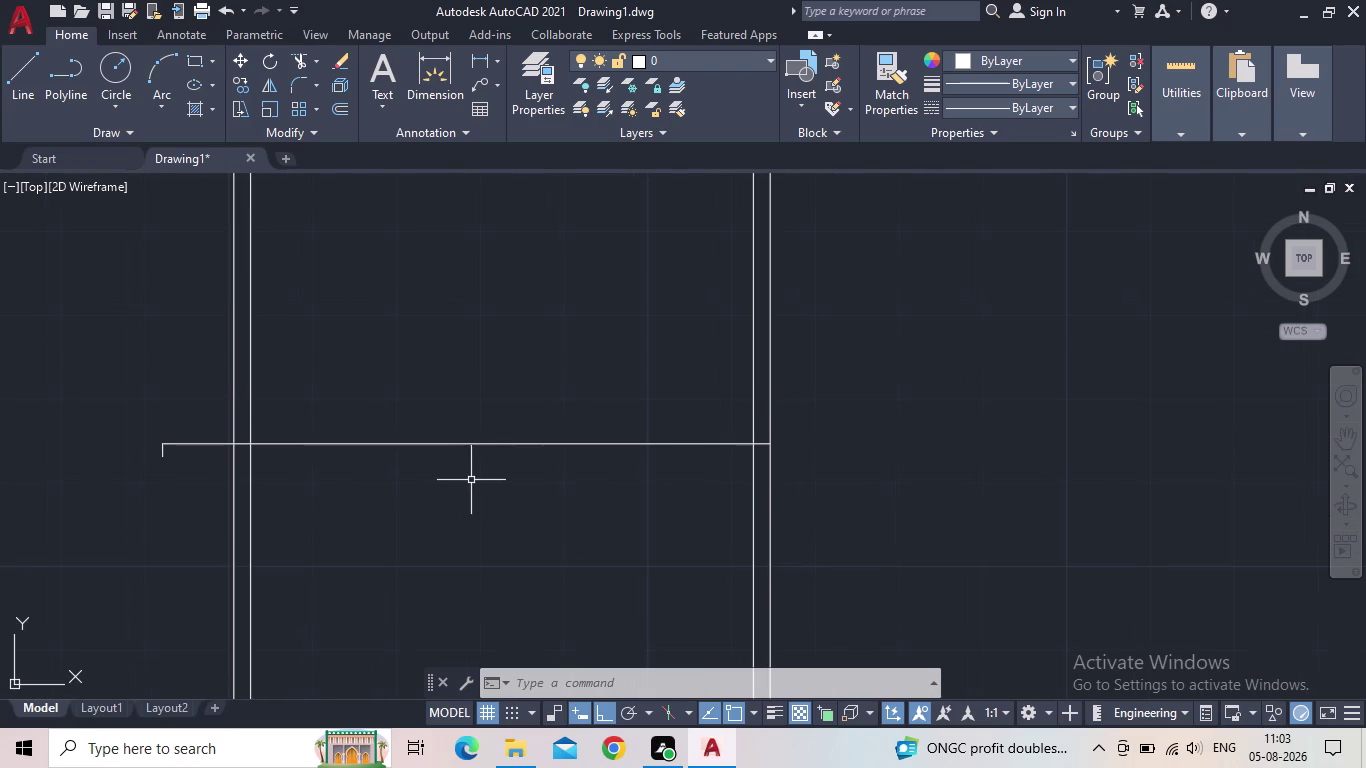
middle_drag(471, 480, 448, 489)
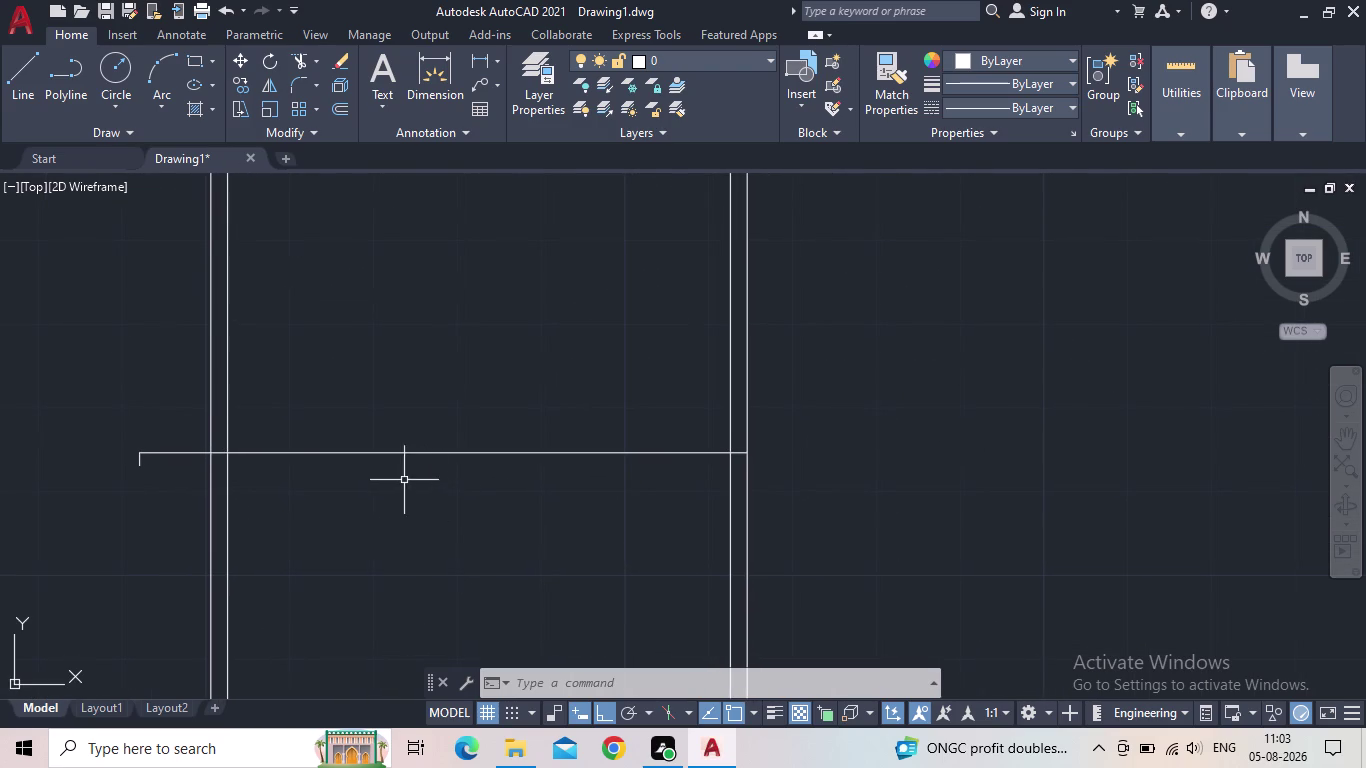
middle_click(374, 490)
scroll(up, 3)
middle_drag(455, 490, 457, 490)
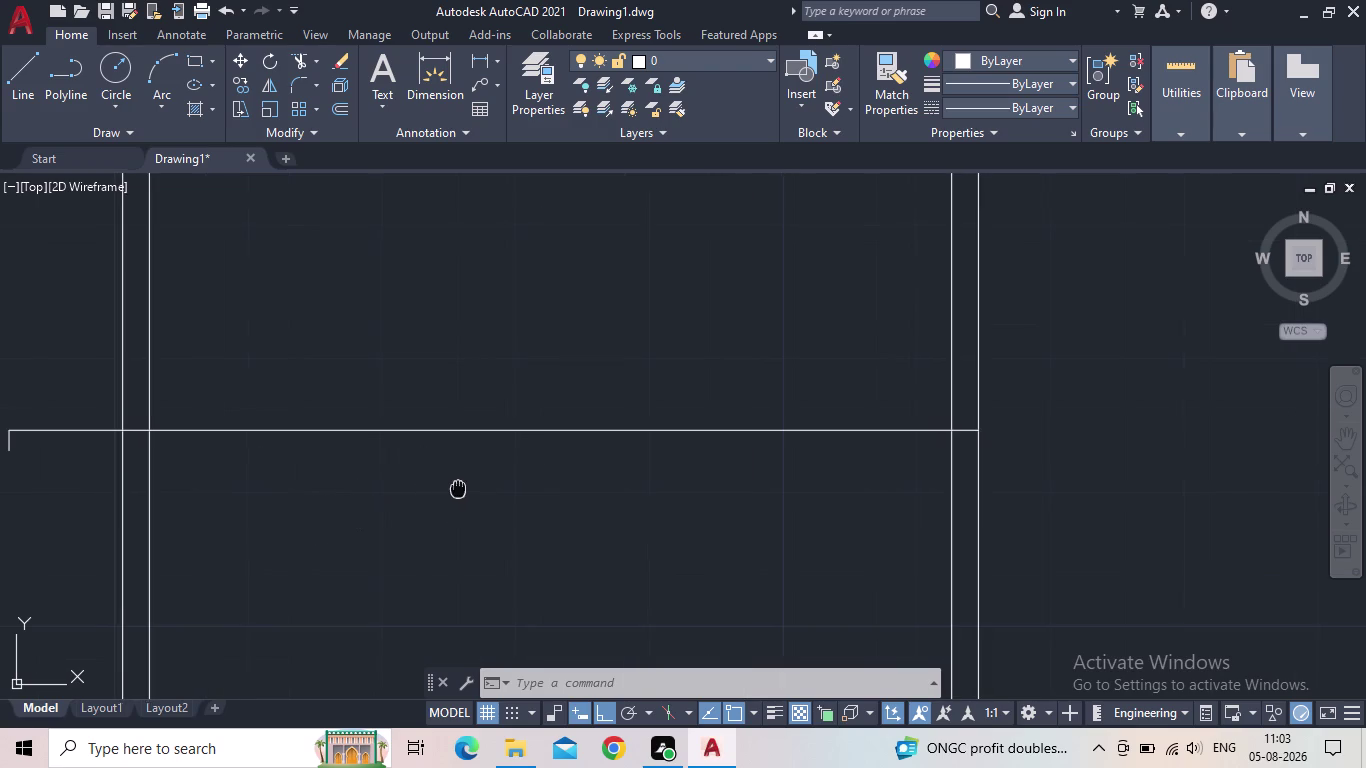
middle_drag(457, 490, 551, 460)
scroll(down, 3)
middle_click(550, 461)
middle_drag(544, 464, 537, 464)
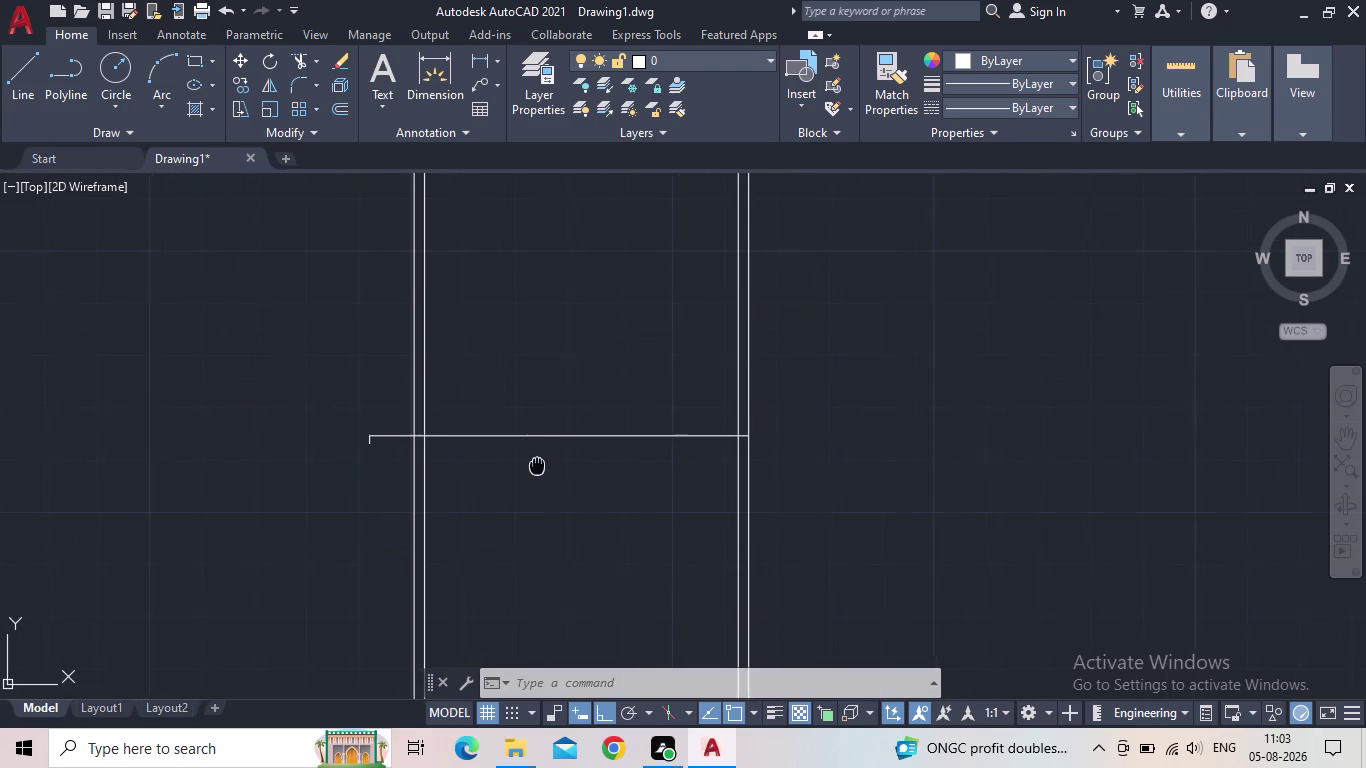
scroll(up, 3)
middle_drag(537, 464, 532, 462)
middle_drag(521, 458, 495, 418)
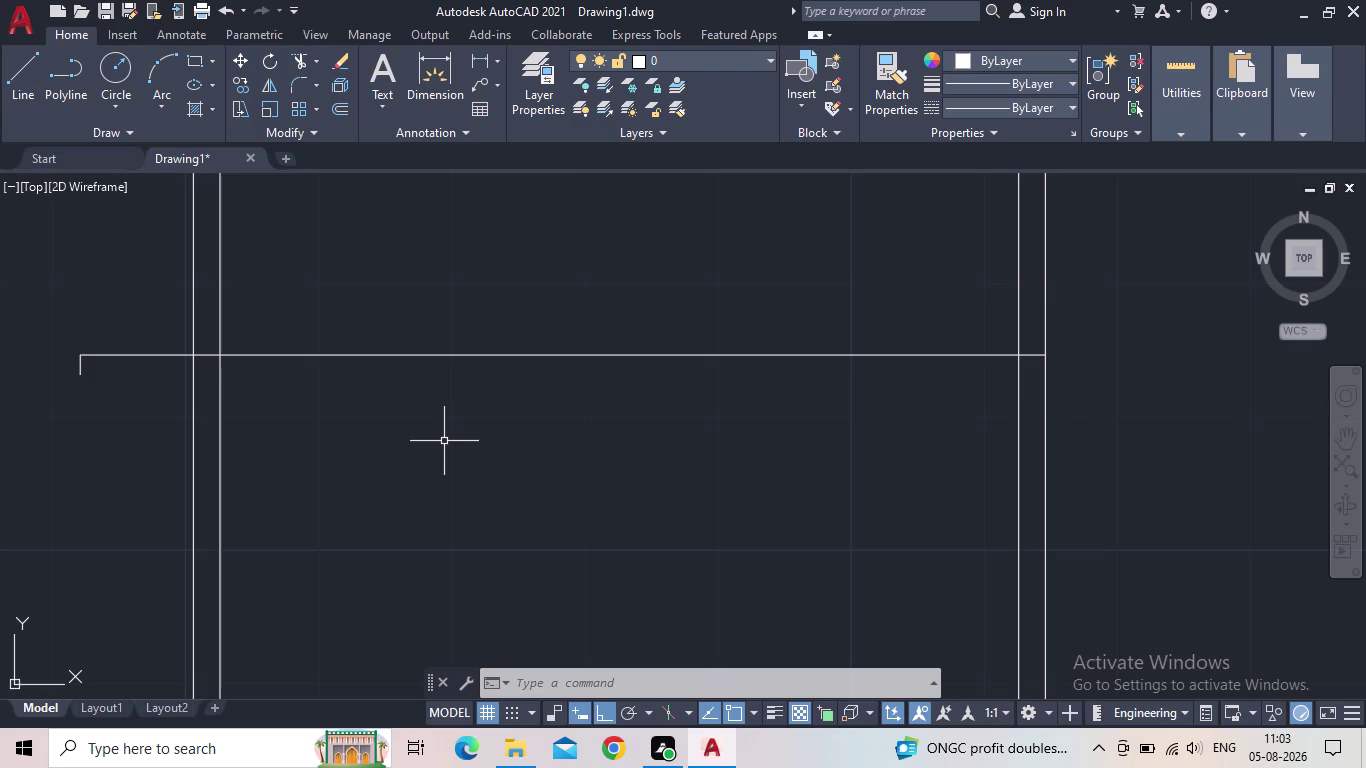
middle_drag(444, 441, 460, 454)
scroll(down, 3)
key(o)
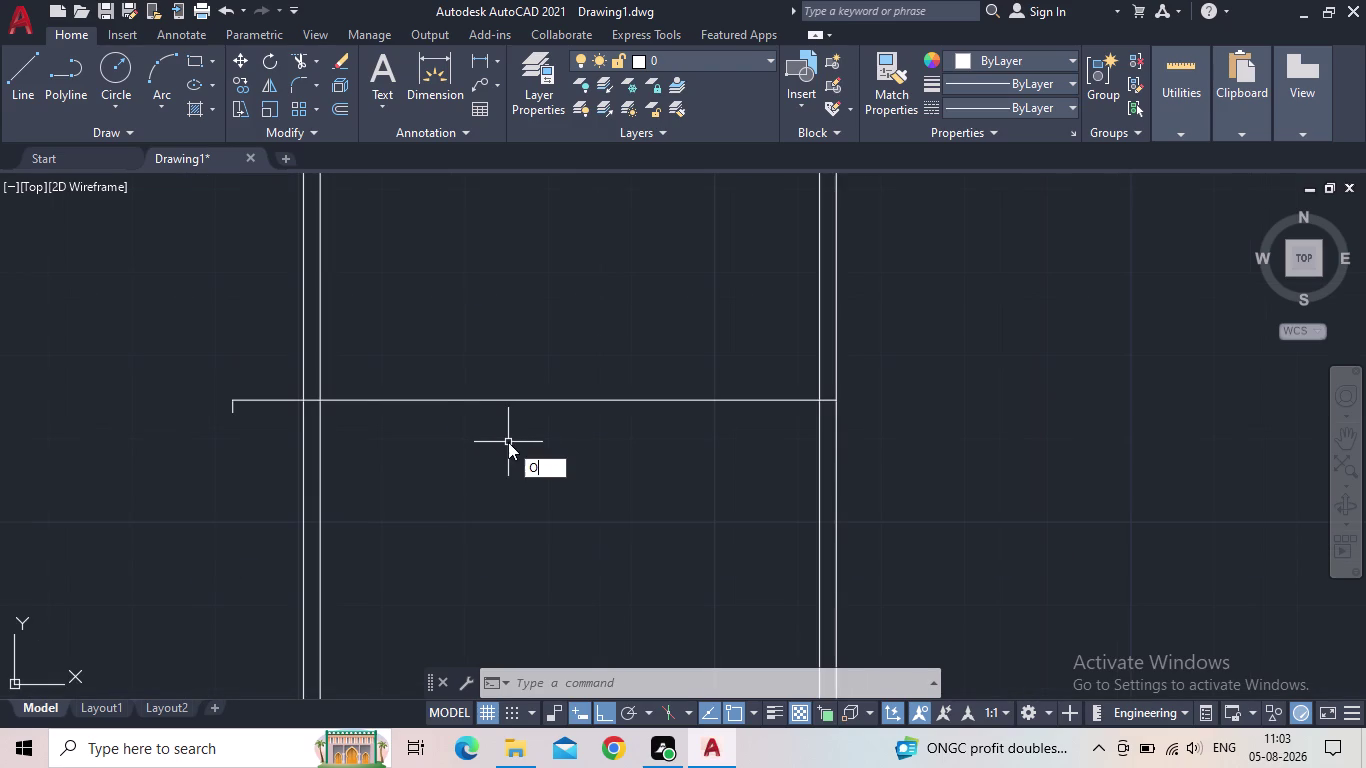
Offset the landing line downward by 1', then offset that copy down another 1'.
key(Return)
text(1')
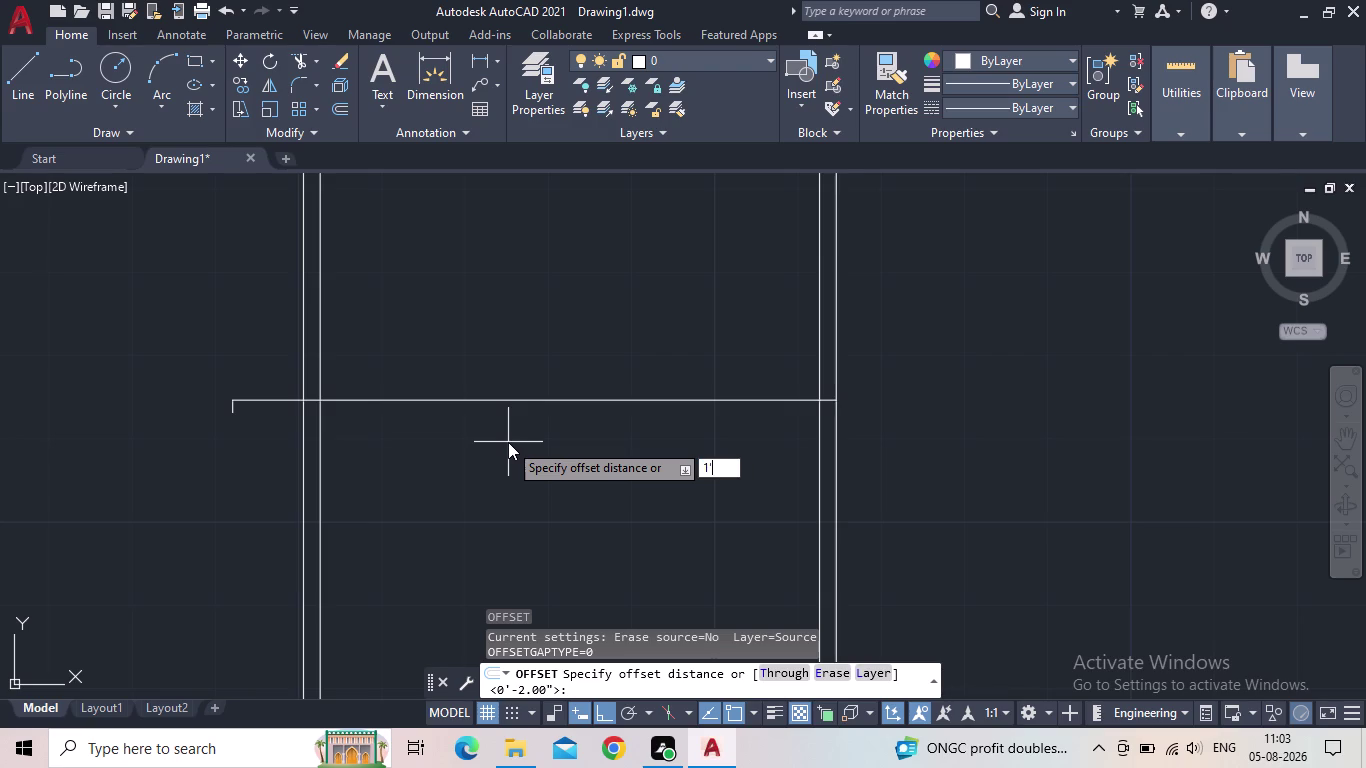
key(Return)
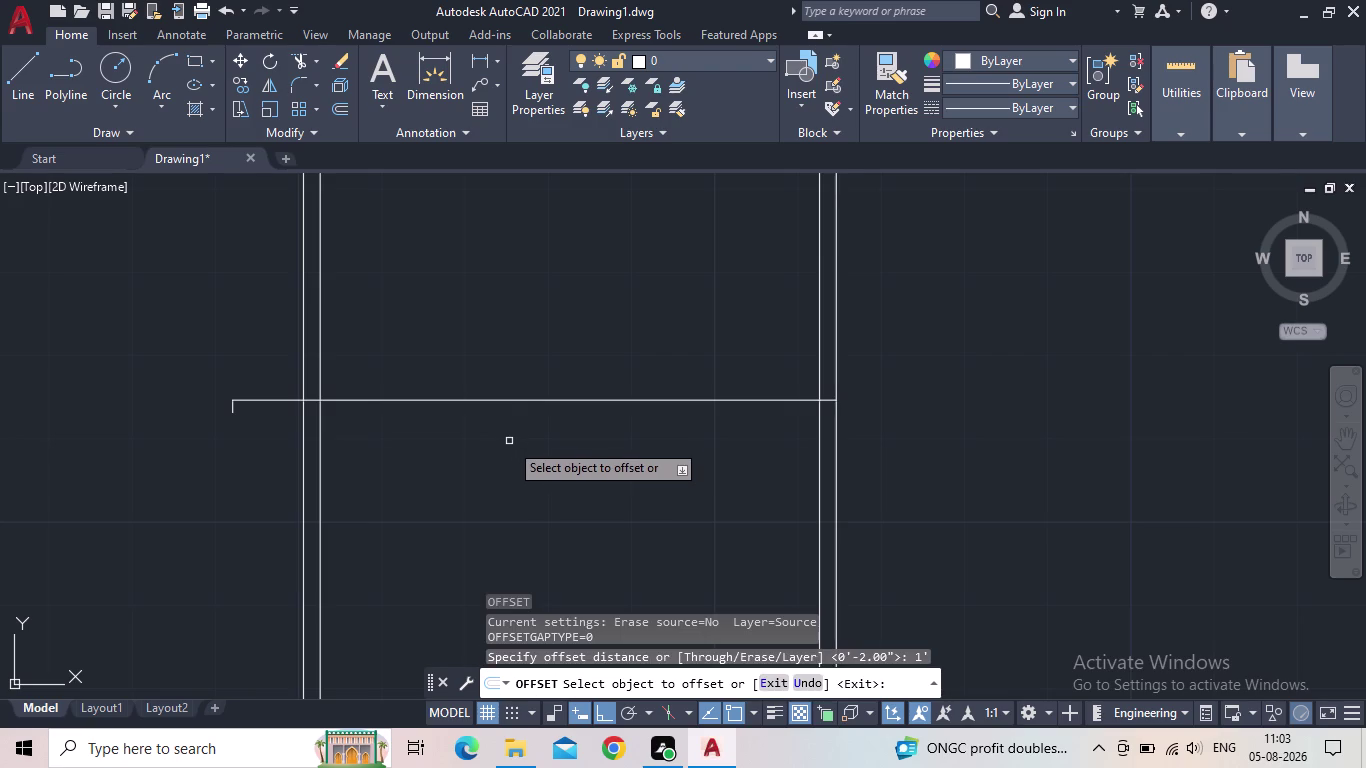
click(554, 399)
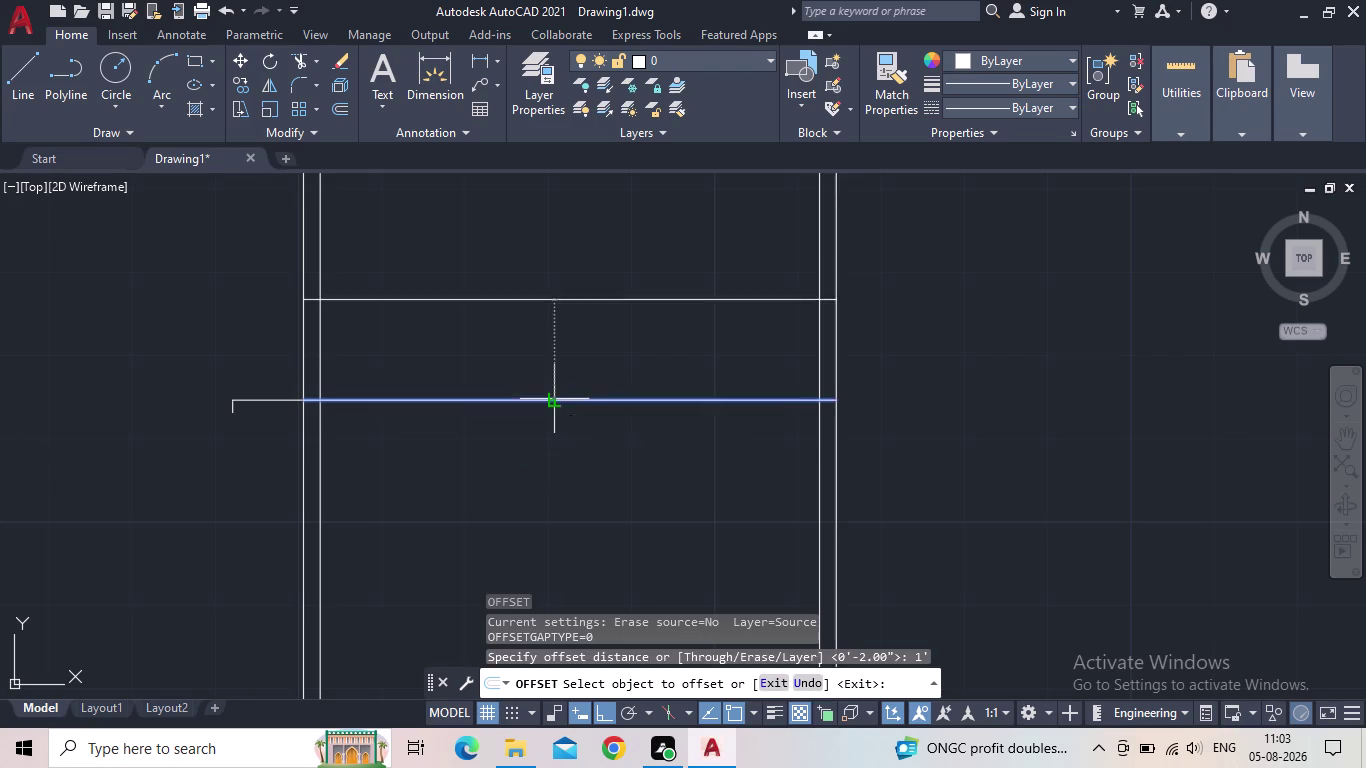
click(534, 469)
click(523, 502)
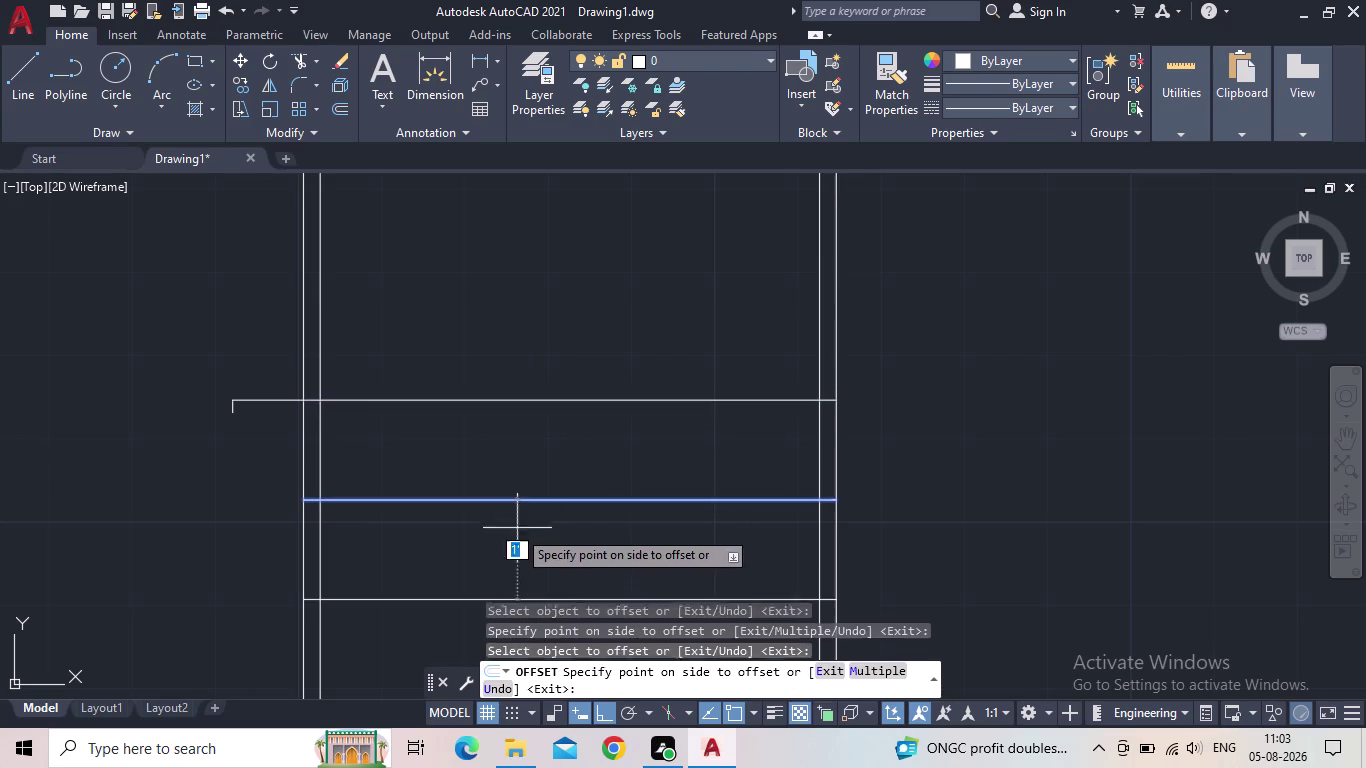
click(515, 580)
scroll(down, 3)
middle_drag(526, 553, 530, 501)
End the offset and pan around to review the new tread lines and landing area.
scroll(down, 3)
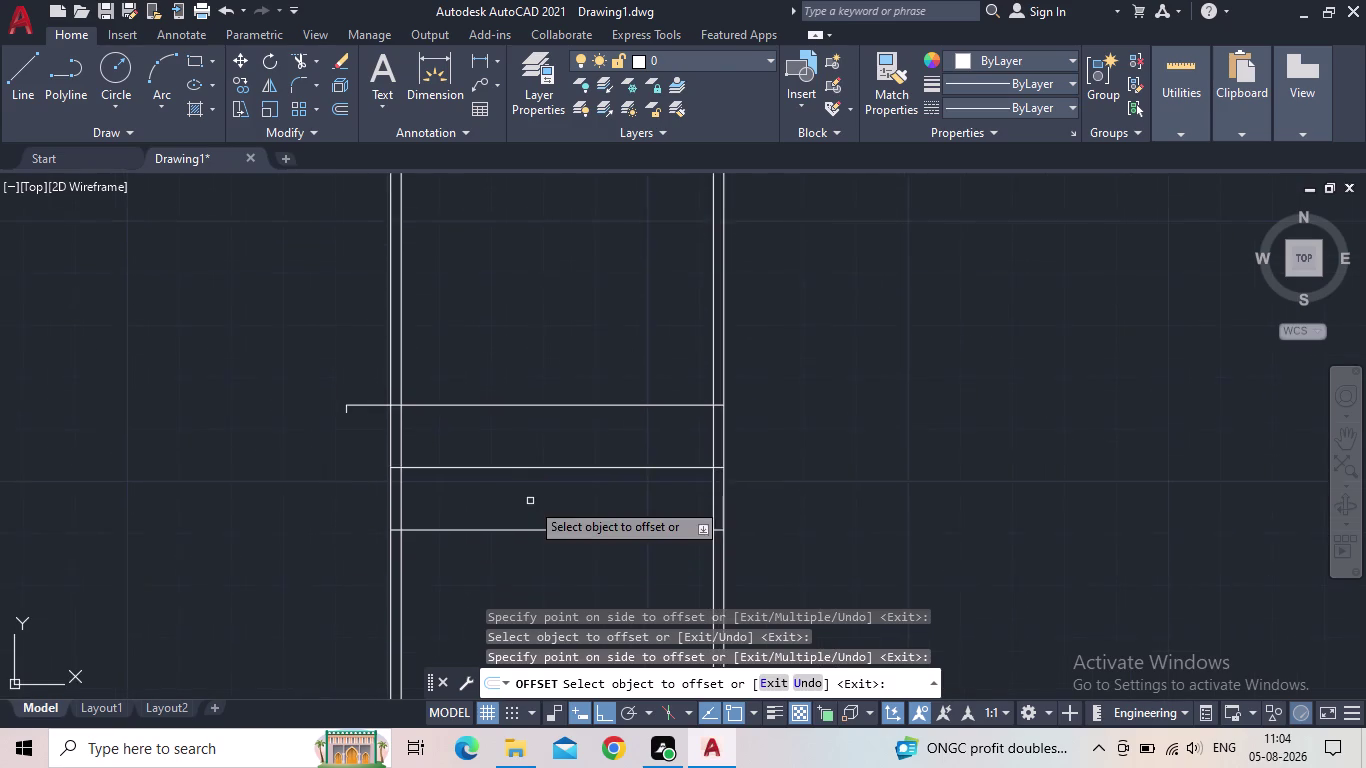
scroll(up, 3)
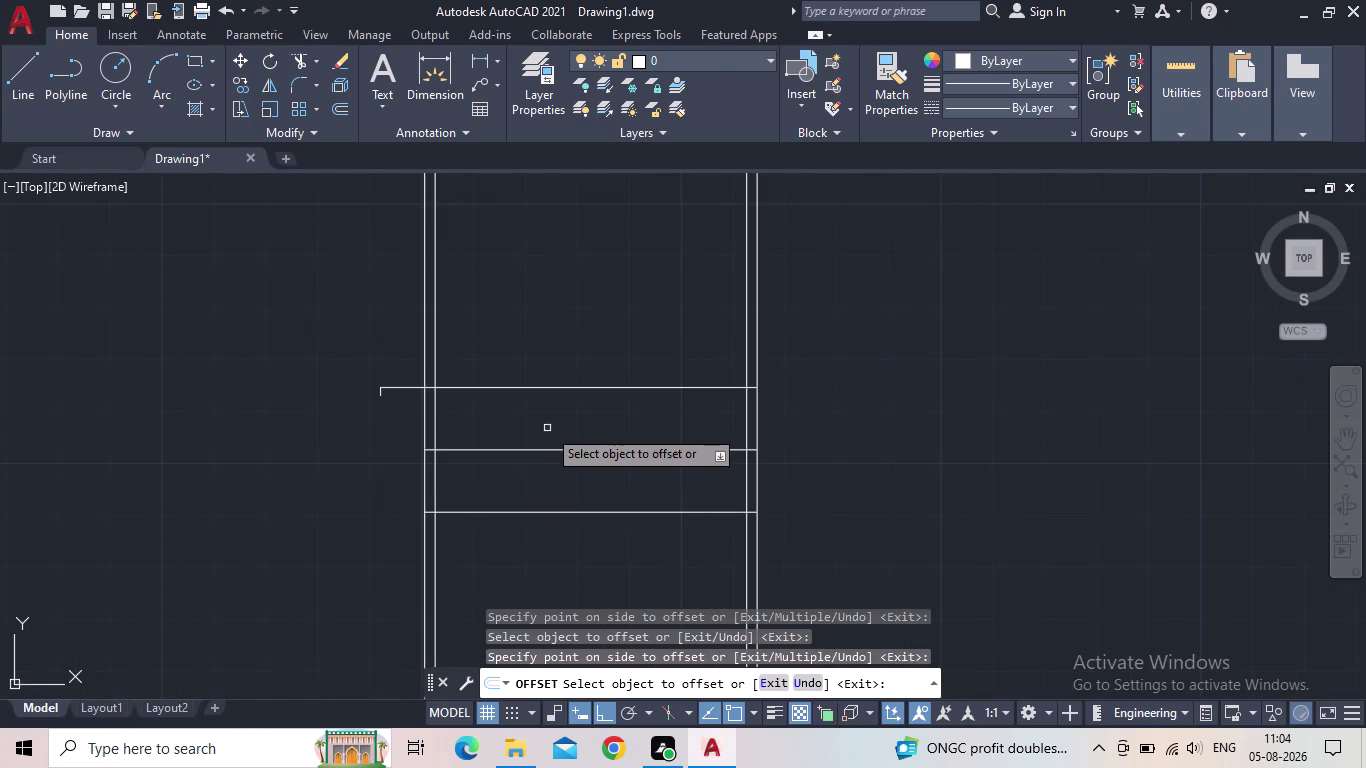
scroll(down, 3)
middle_click(548, 400)
scroll(up, 3)
middle_drag(546, 407, 543, 421)
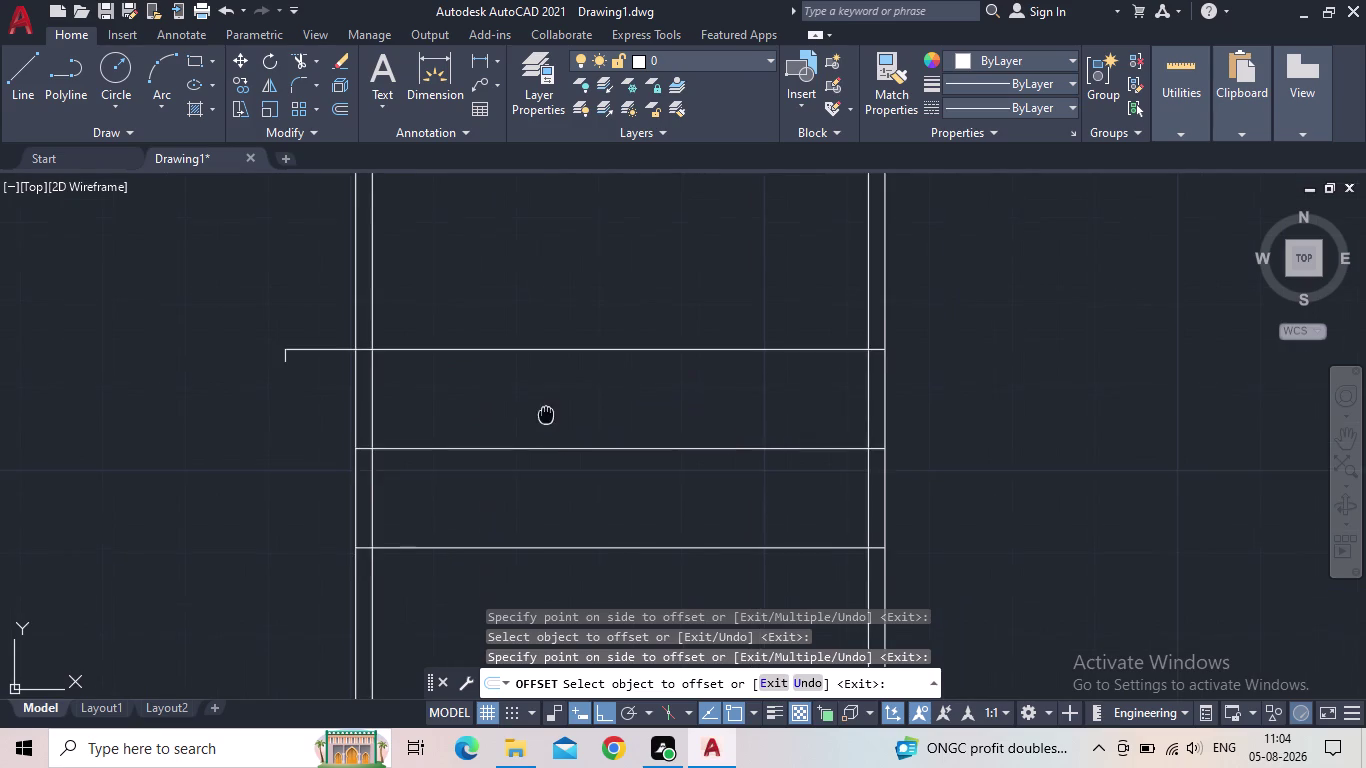
middle_drag(543, 421, 530, 460)
key(Escape)
scroll(down, 3)
scroll(down, 3)
scroll(down, 3)
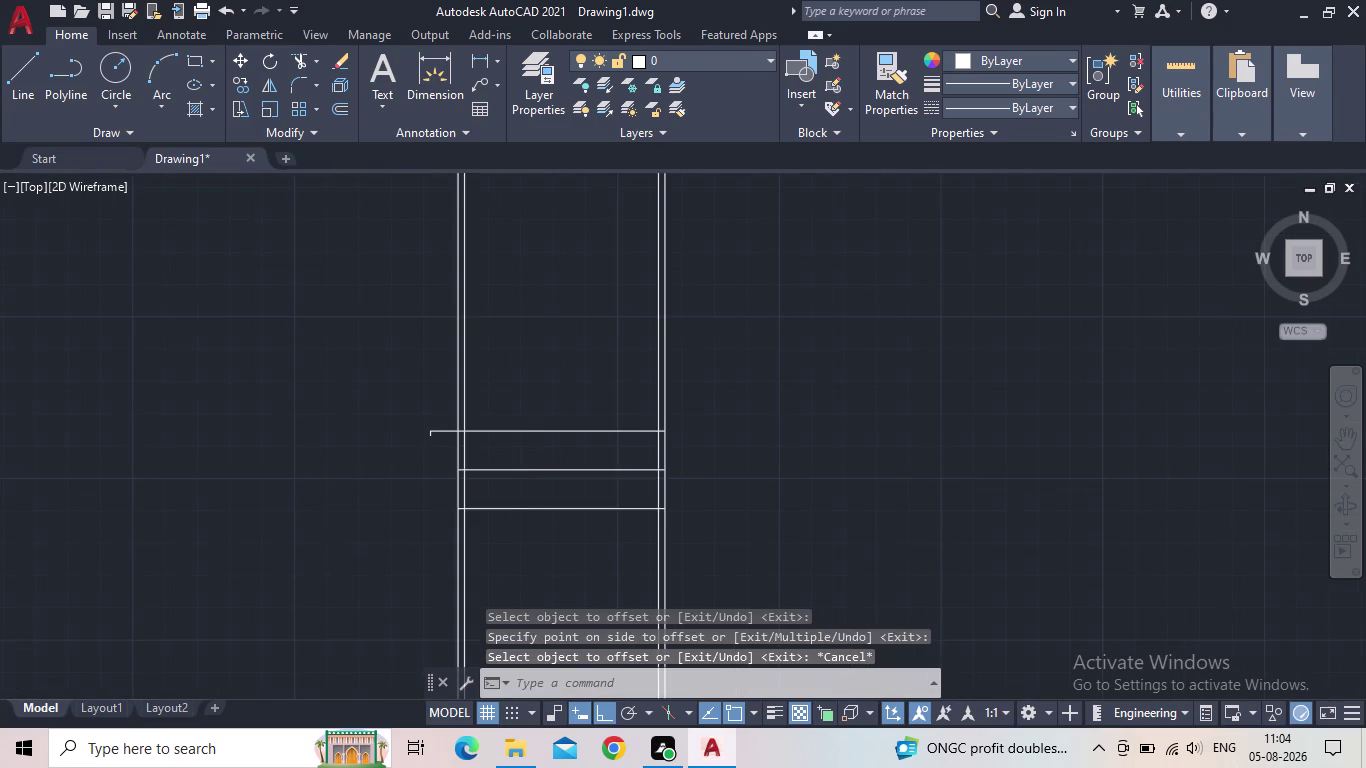
middle_drag(523, 463, 472, 519)
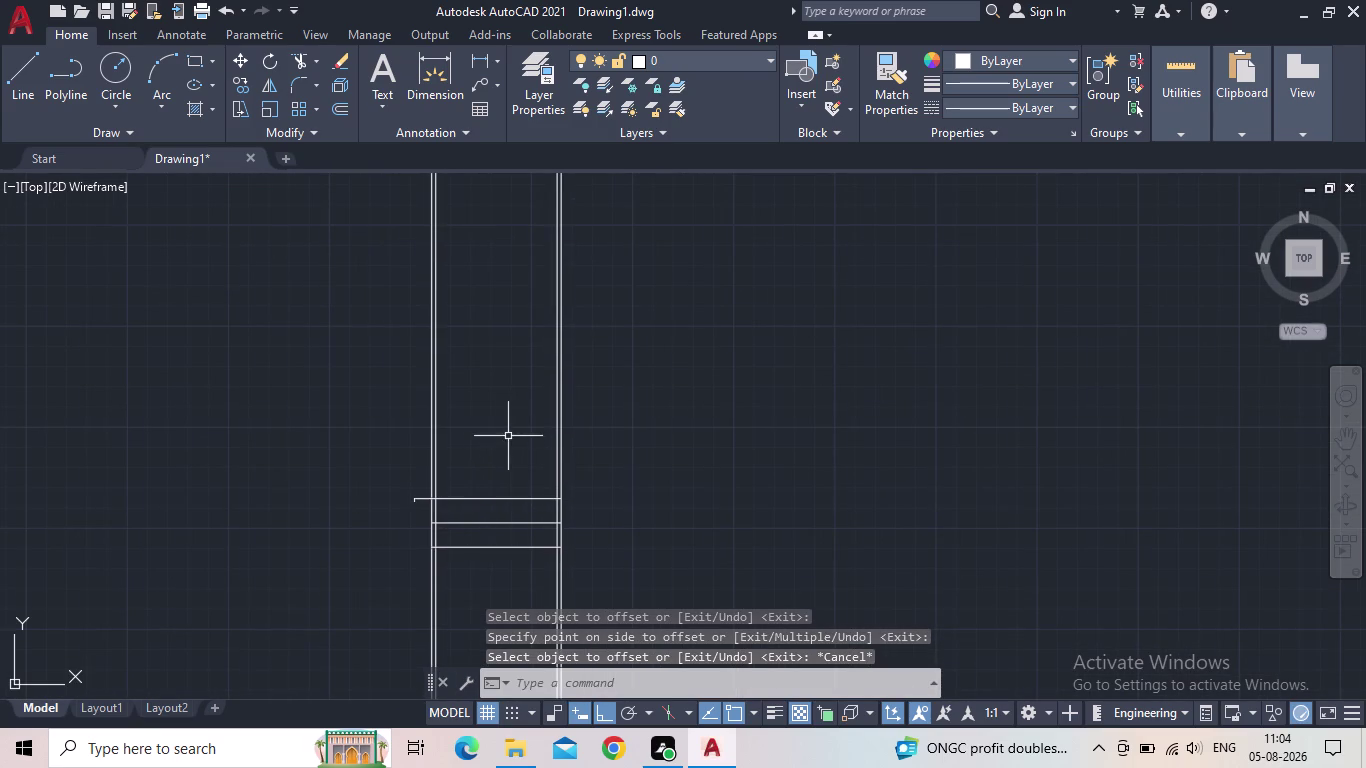
scroll(up, 3)
scroll(up, 3)
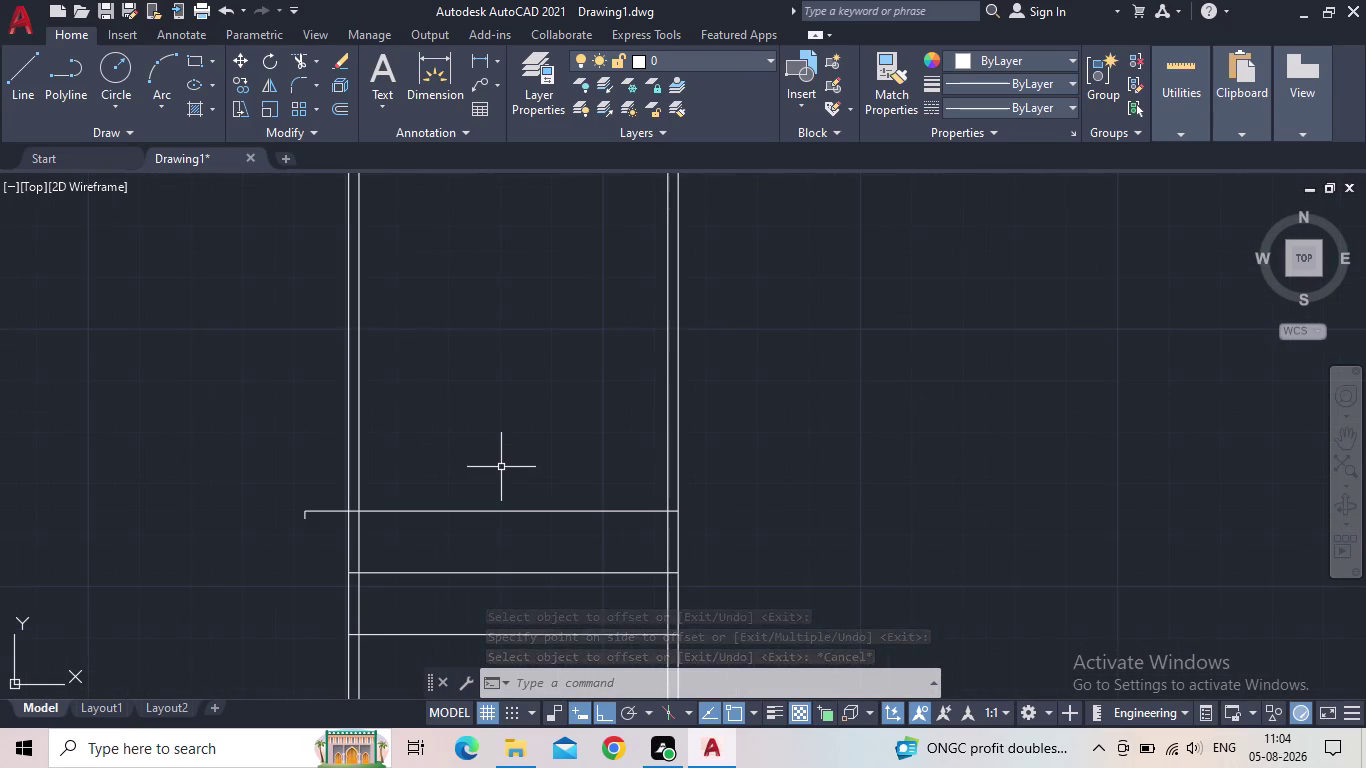
key(o)
key(Return)
key(1)
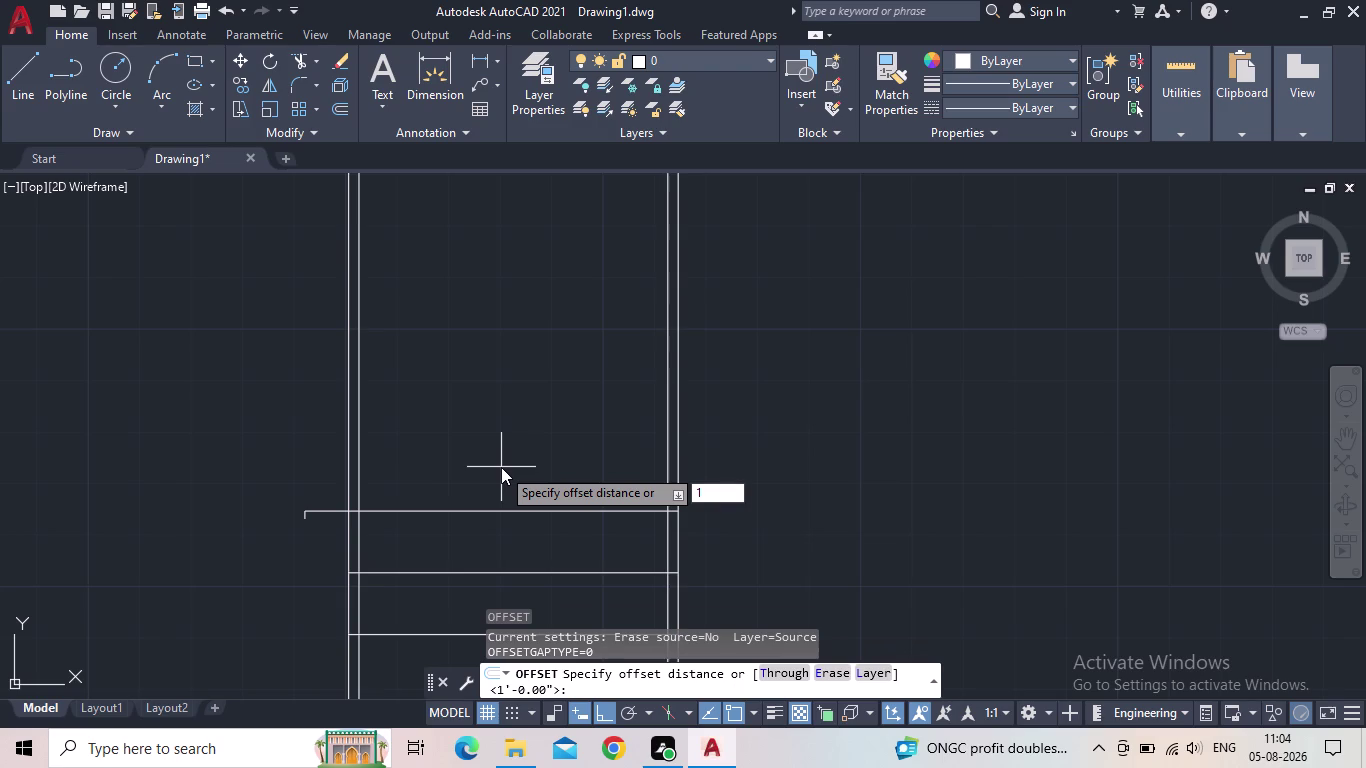
key(apostrophe)
key(Return)
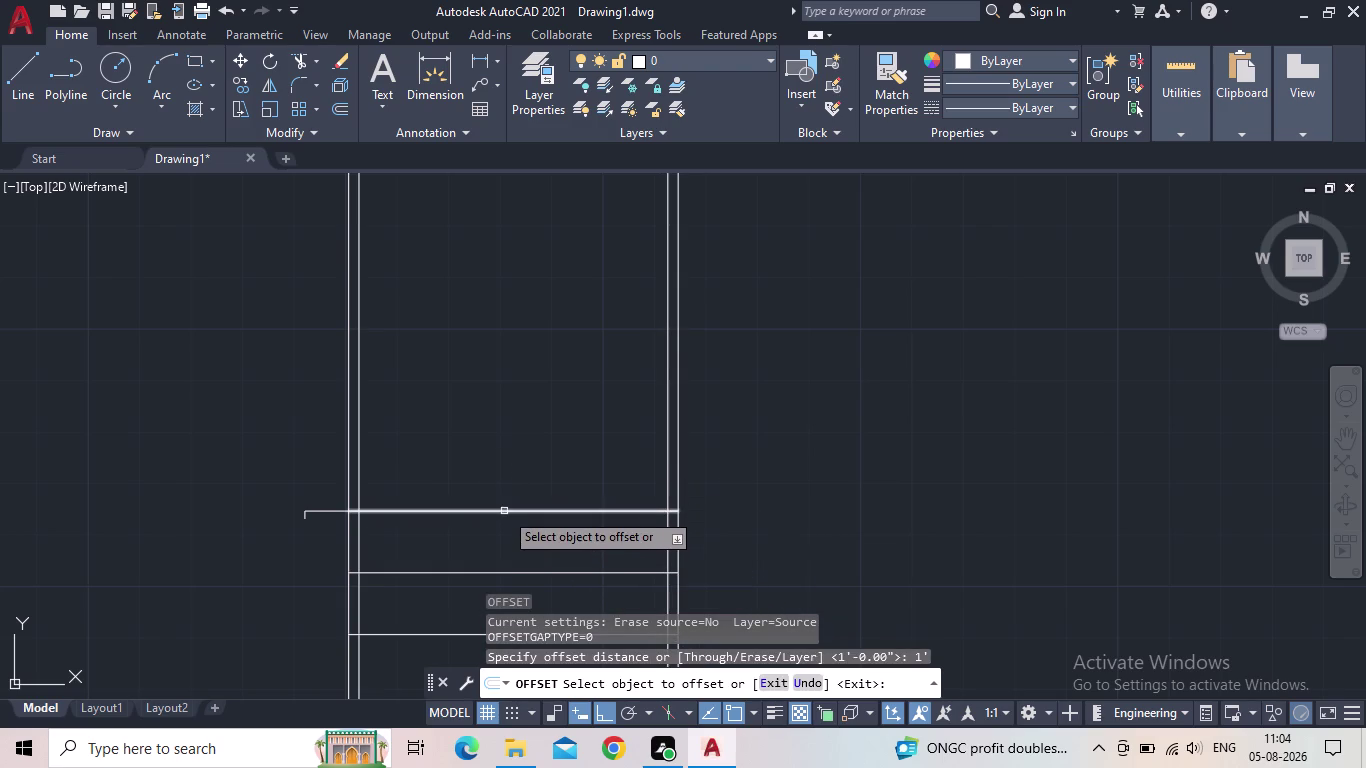
click(504, 511)
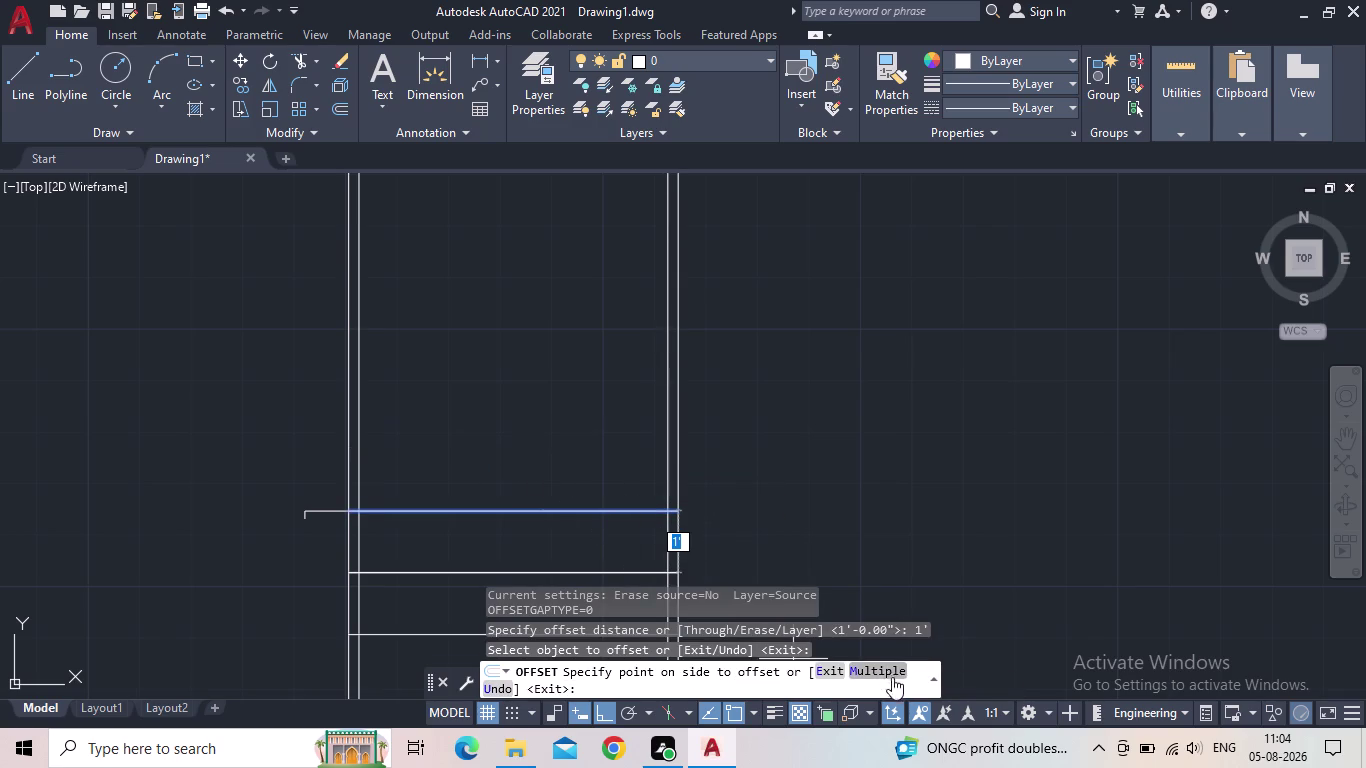
click(877, 667)
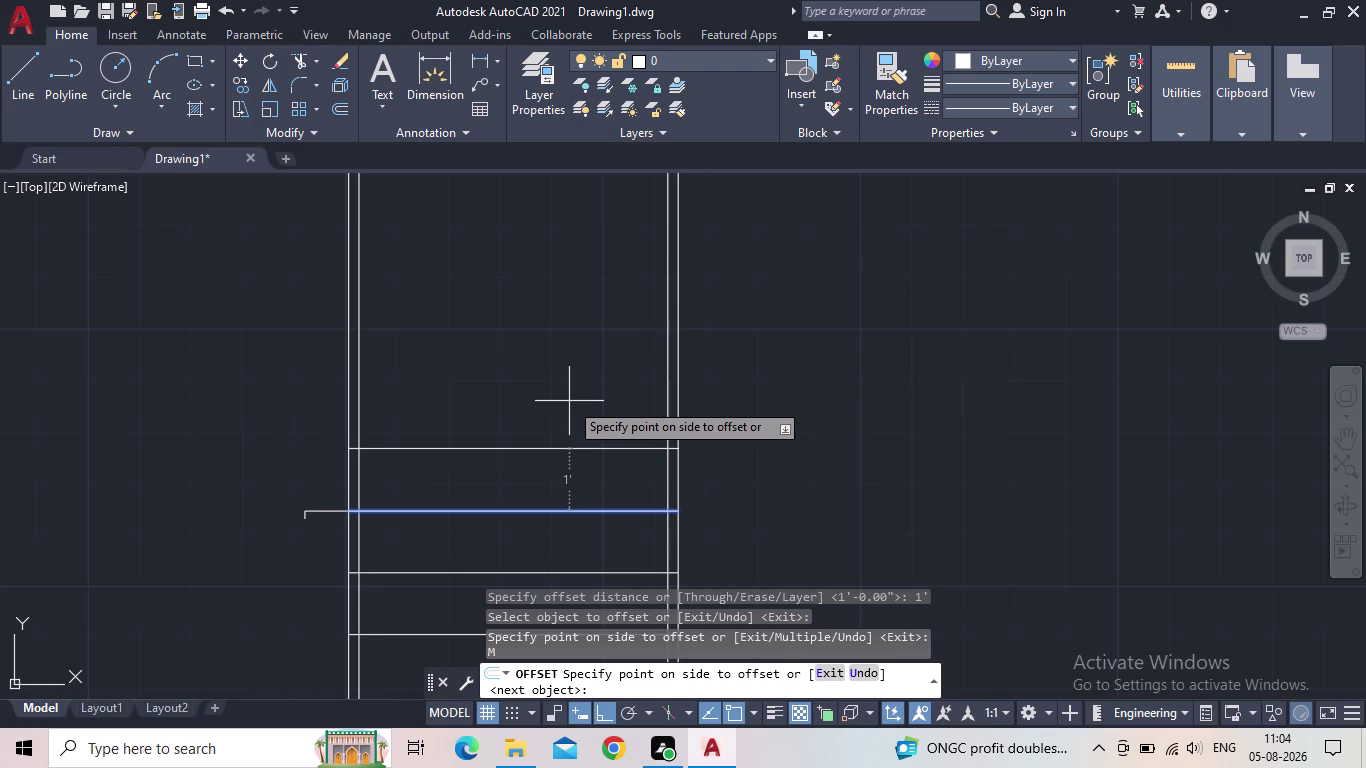
key(Escape)
scroll(down, 3)
middle_click(549, 500)
scroll(up, 3)
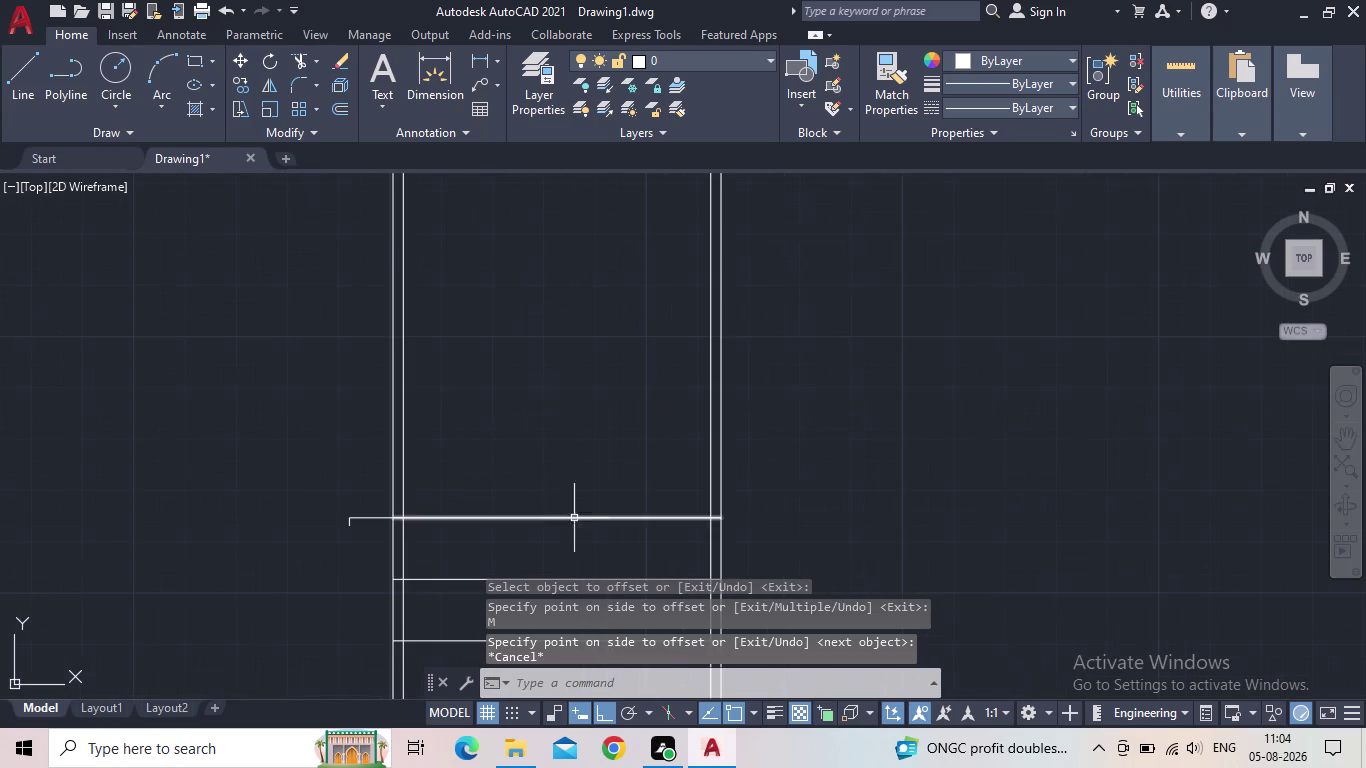
middle_drag(542, 478, 497, 449)
click(478, 488)
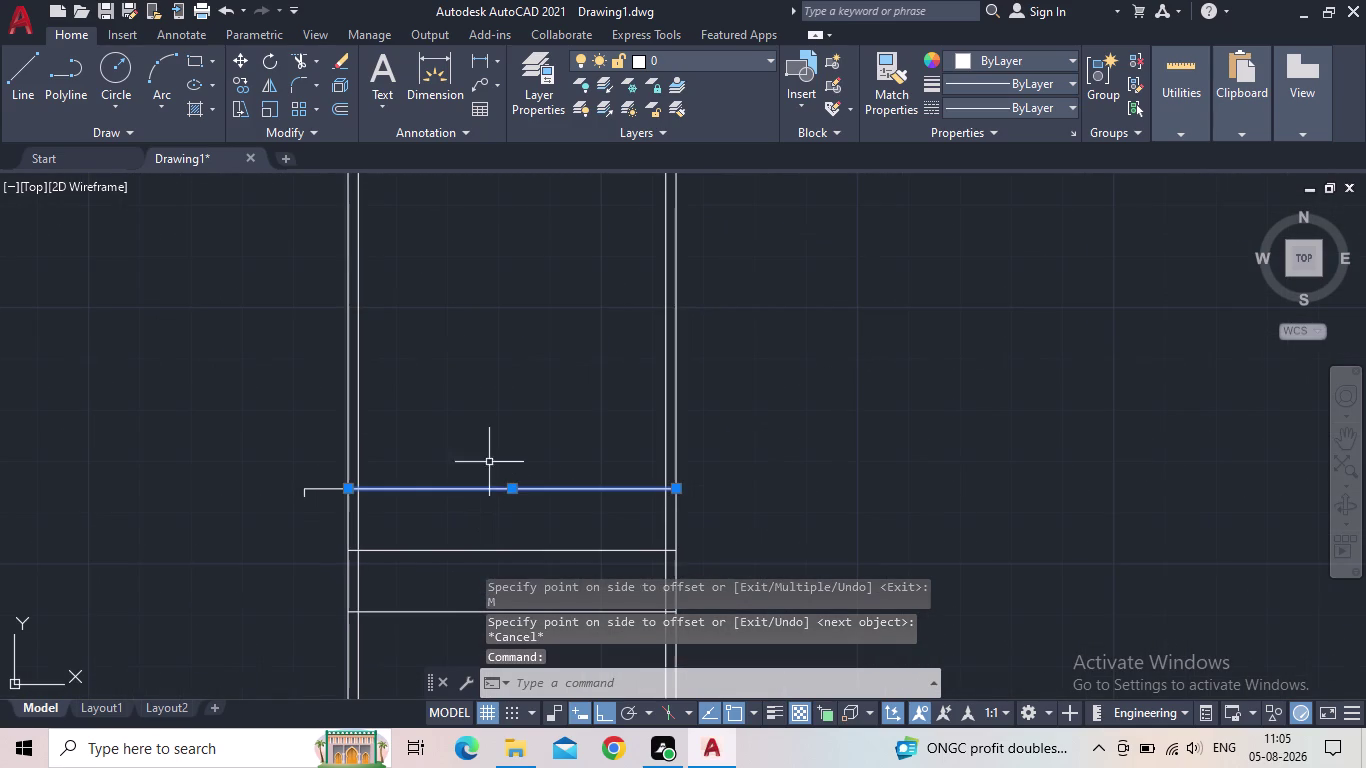
Offset the top tread line 1" upward to form a double line.
key(Escape)
key(o)
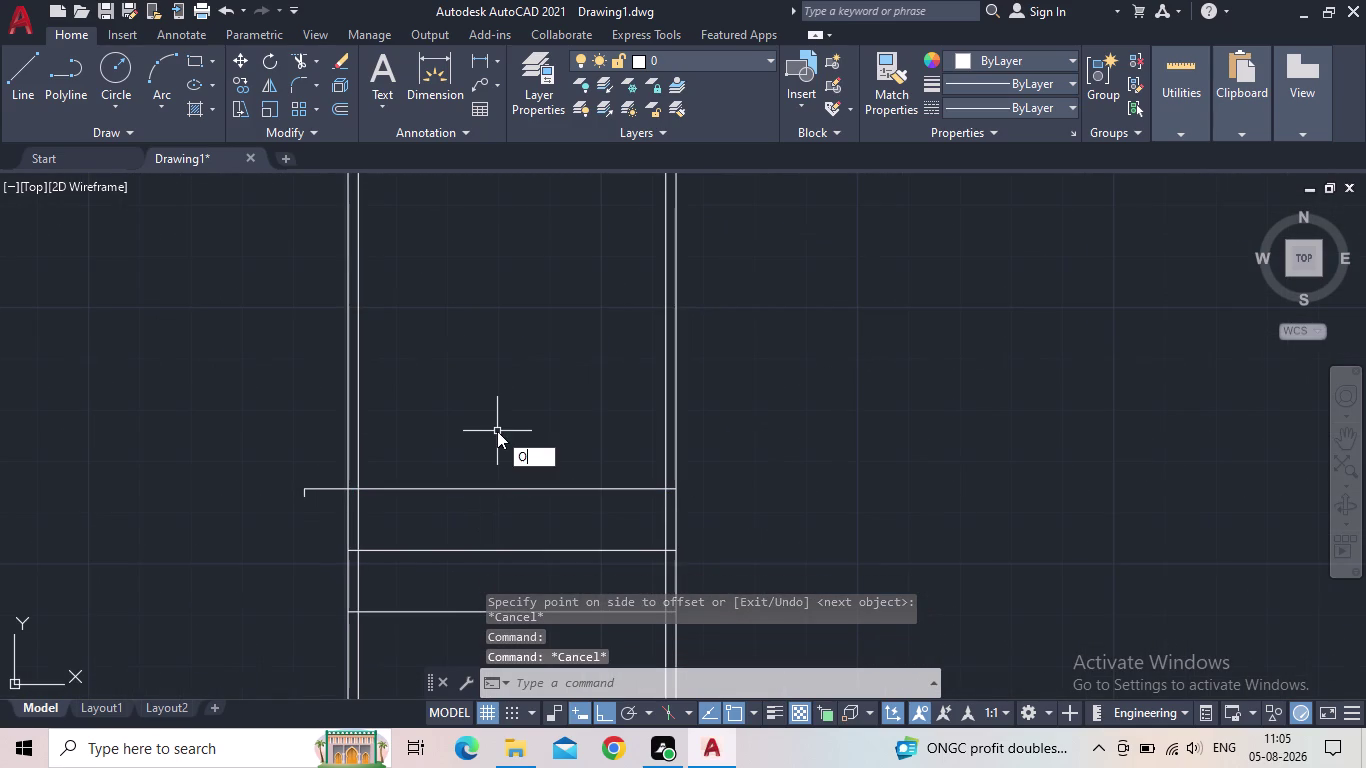
key(Return)
text(1")
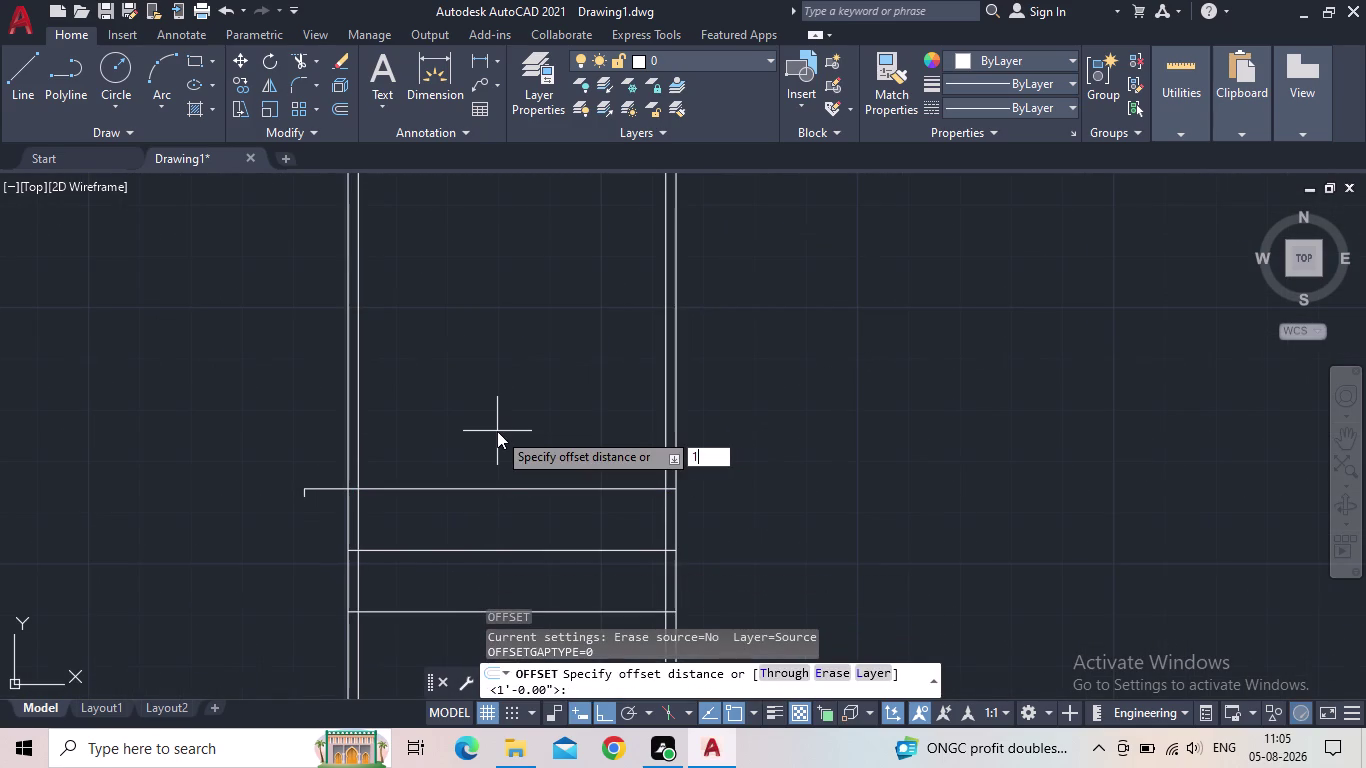
key(Return)
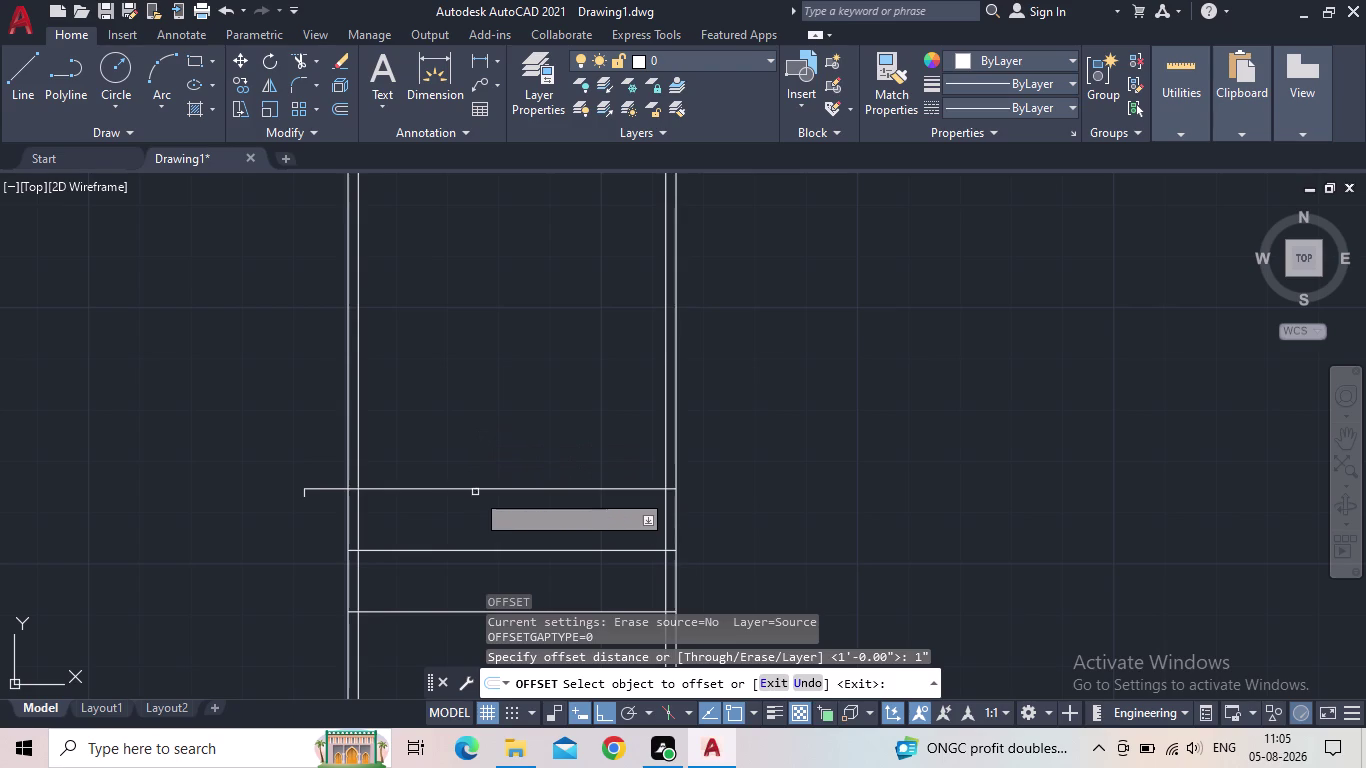
click(475, 490)
click(465, 459)
scroll(up, 3)
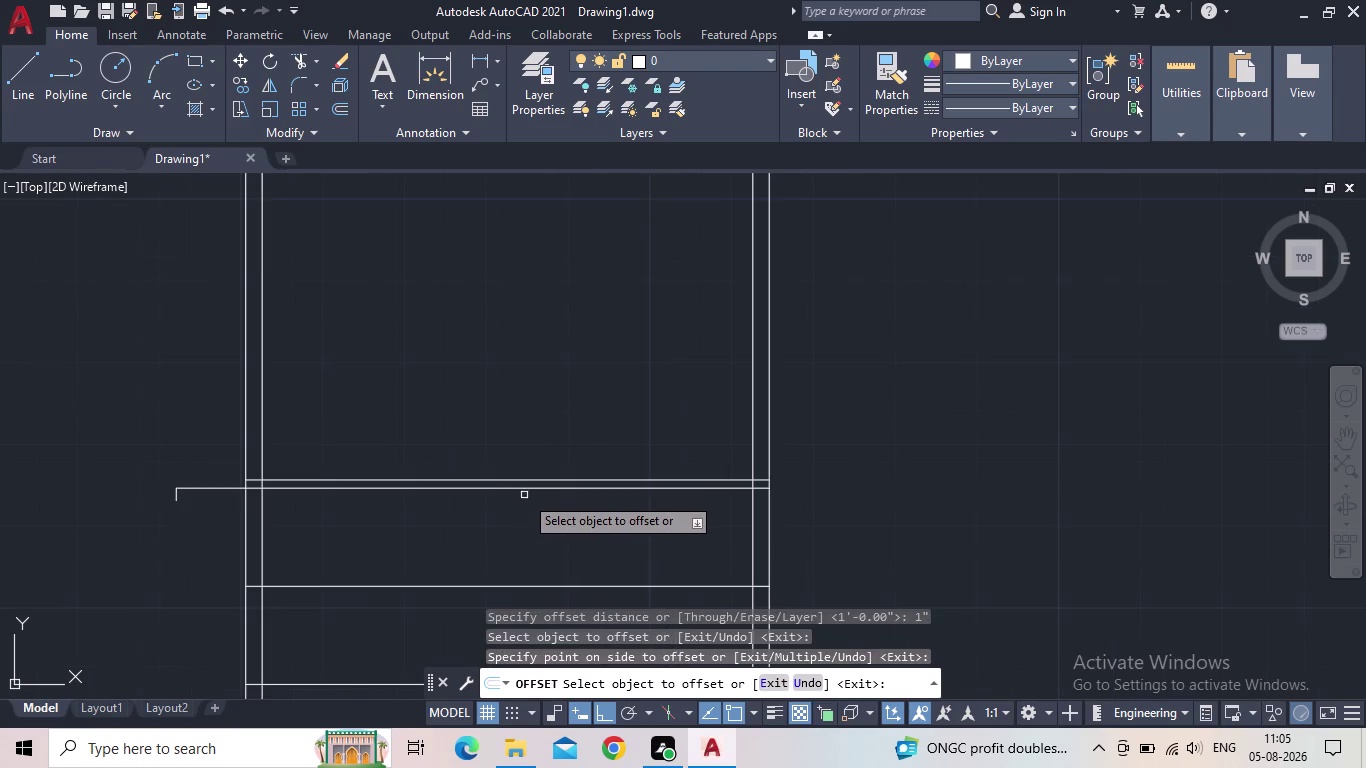
key(Escape)
Pan and zoom to where the double line's left end meets the wall.
middle_drag(520, 493, 405, 490)
scroll(up, 3)
middle_drag(89, 499, 153, 497)
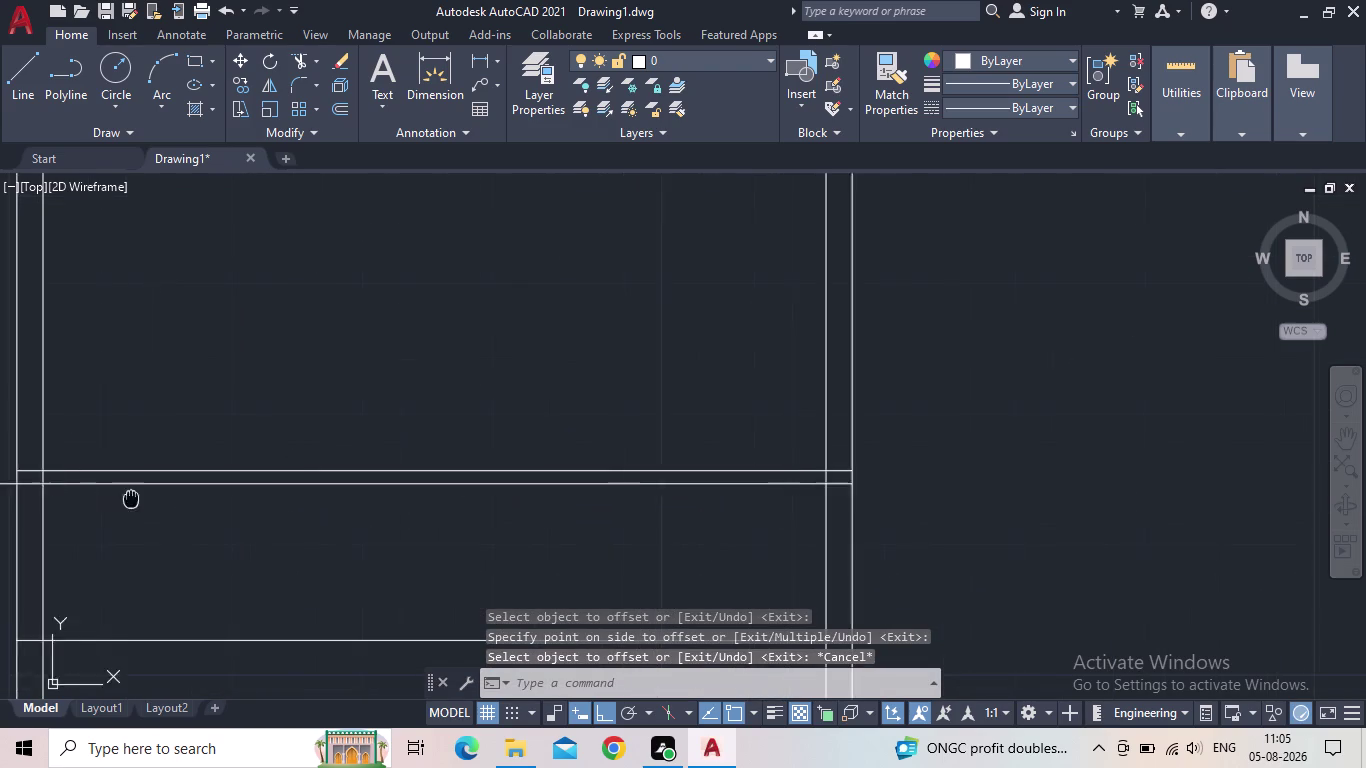
middle_drag(153, 497, 272, 518)
scroll(down, 3)
middle_drag(270, 509, 317, 488)
scroll(up, 3)
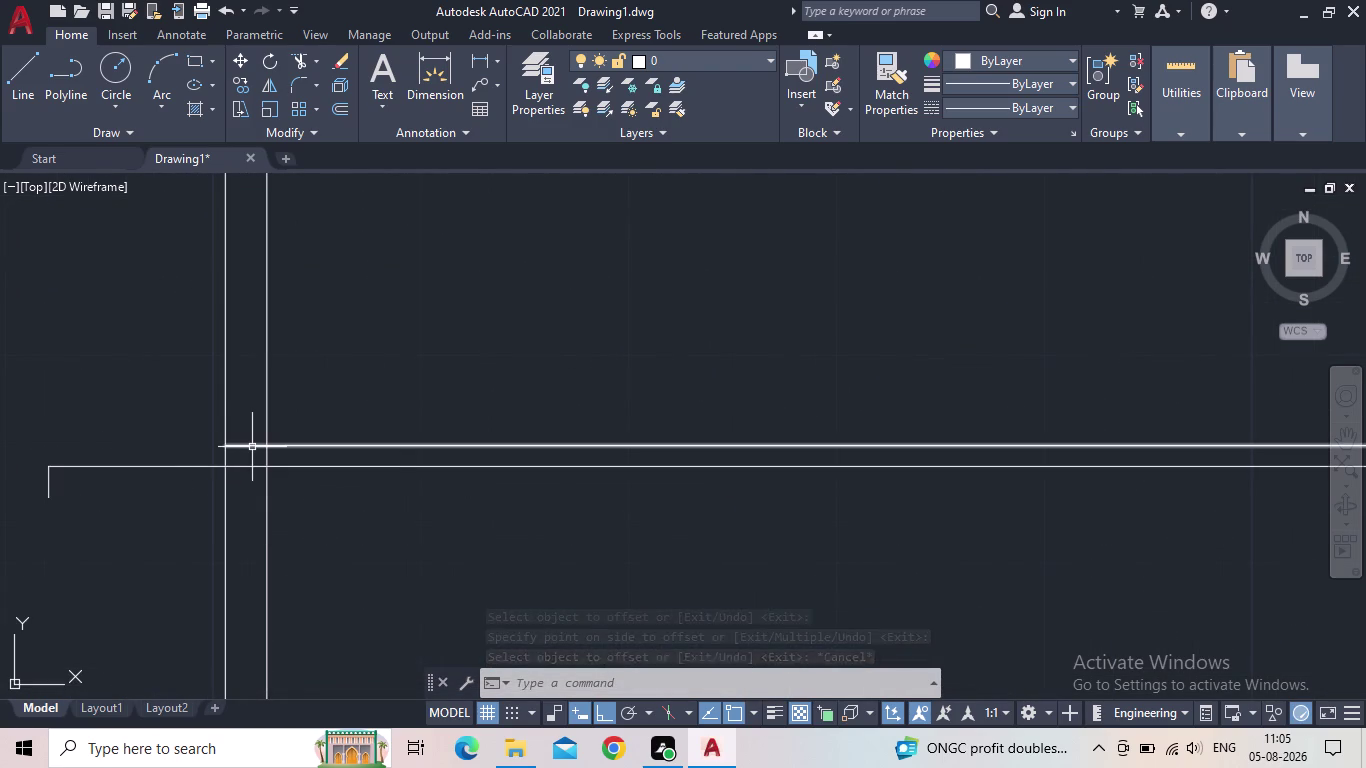
click(235, 444)
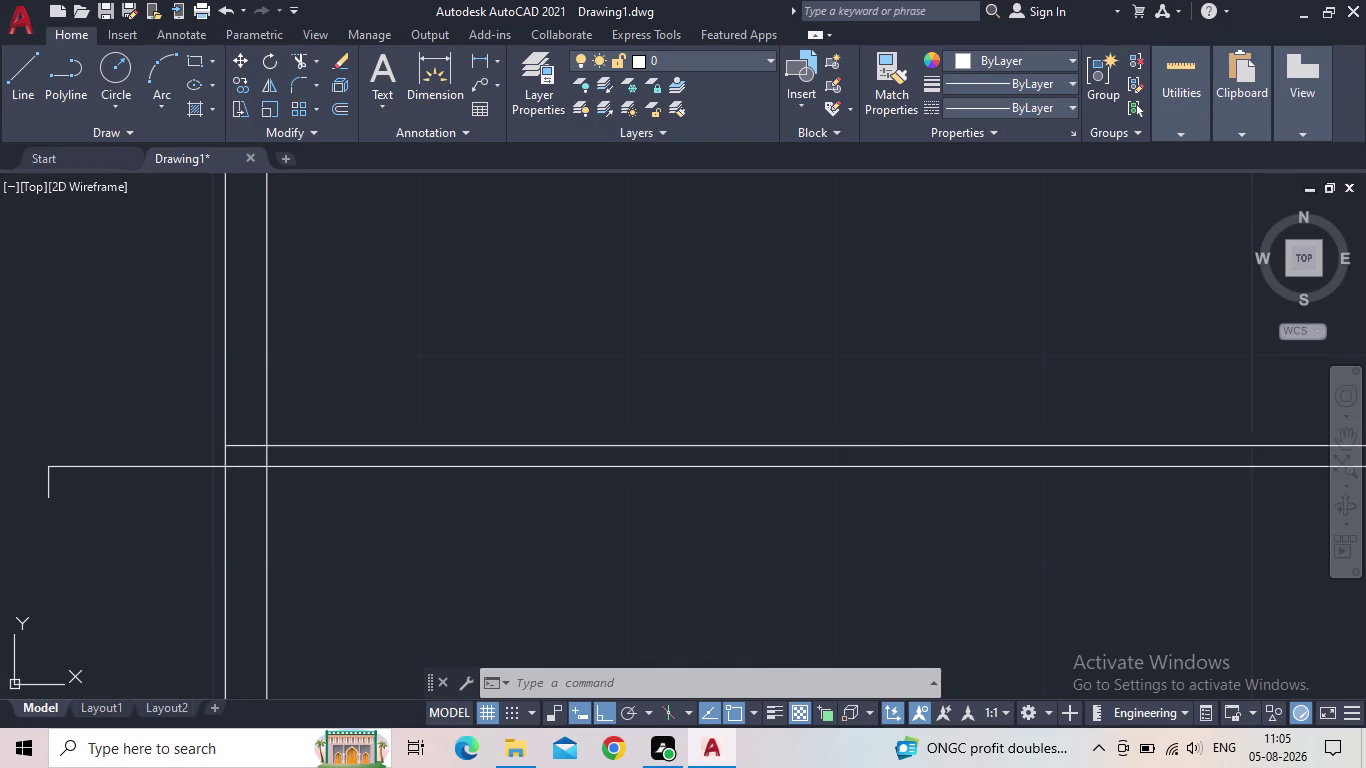
Select the new one-inch line, start moving its left endpoint, then cancel.
scroll(up, 3)
click(225, 446)
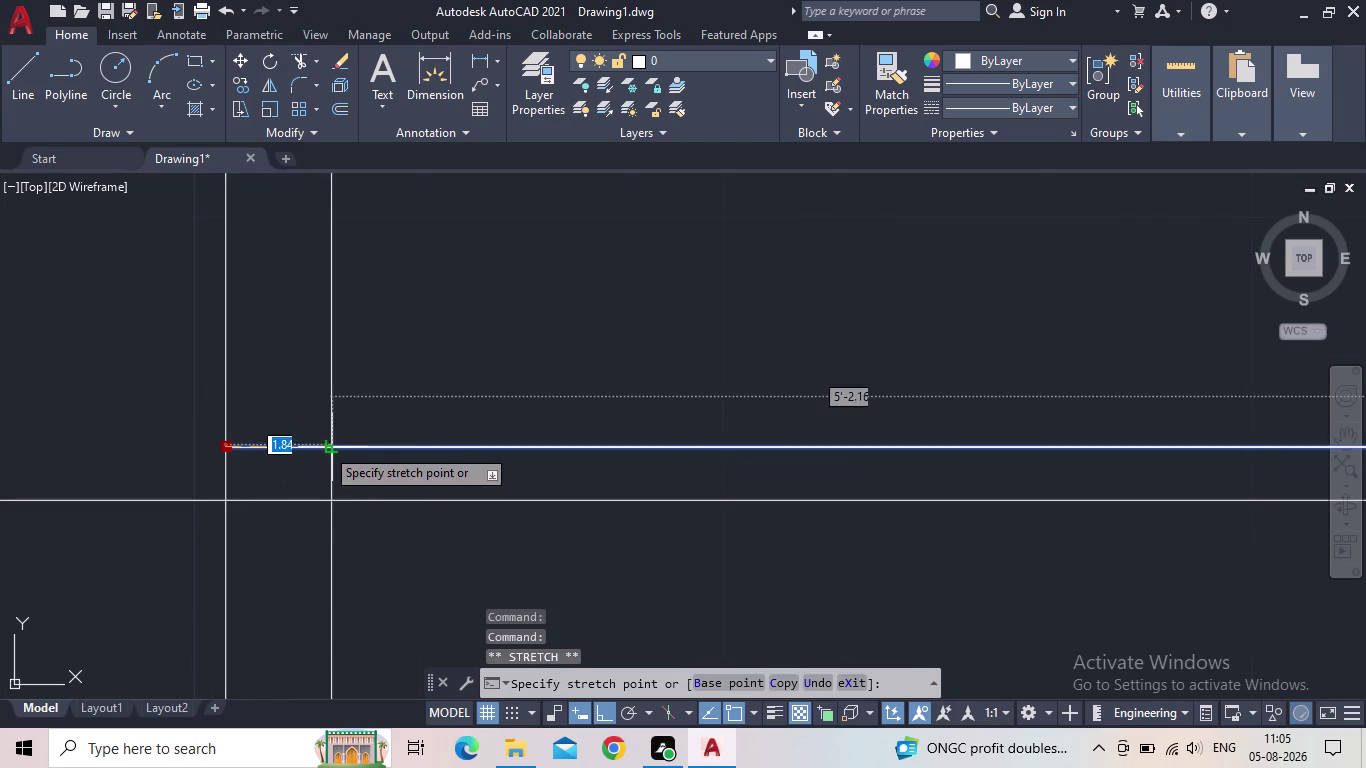
click(325, 447)
scroll(down, 3)
key(Escape)
scroll(down, 3)
middle_drag(429, 478, 371, 478)
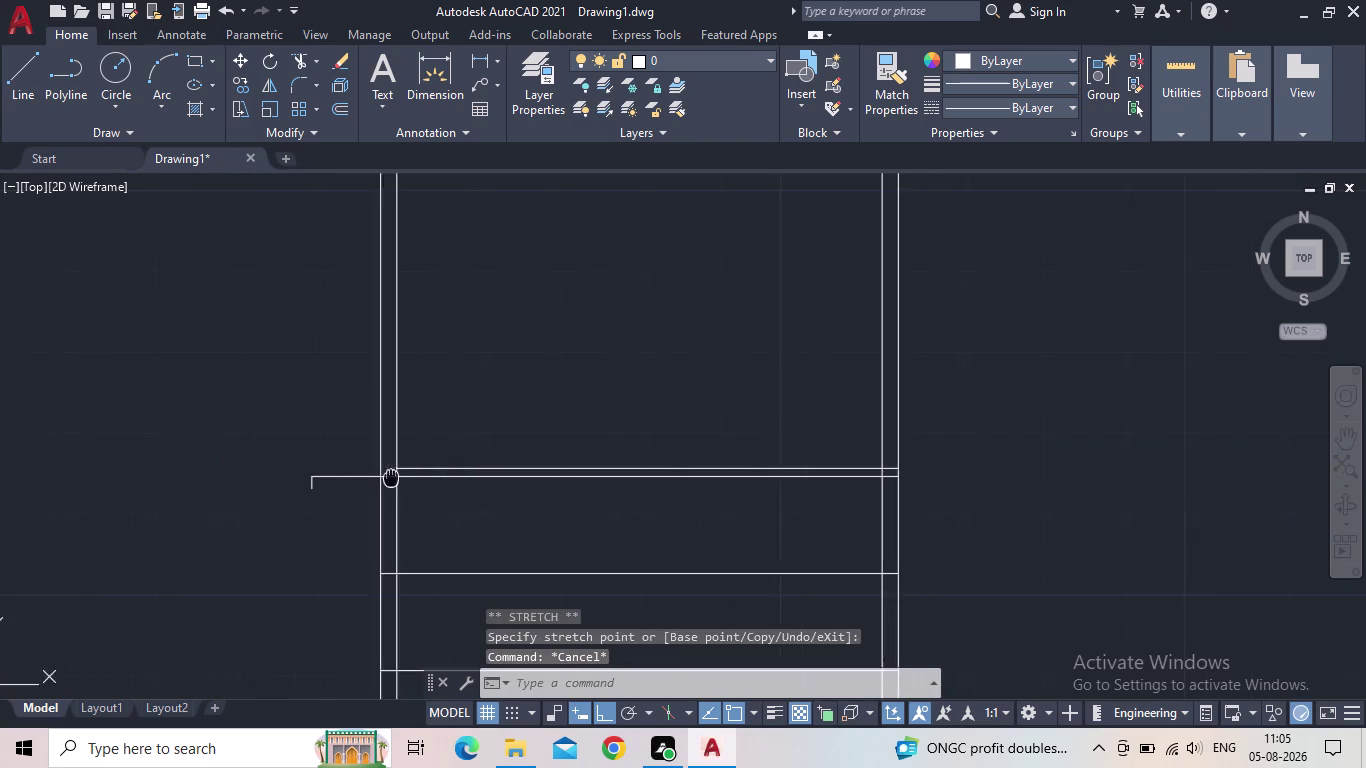
middle_drag(371, 478, 242, 478)
scroll(up, 3)
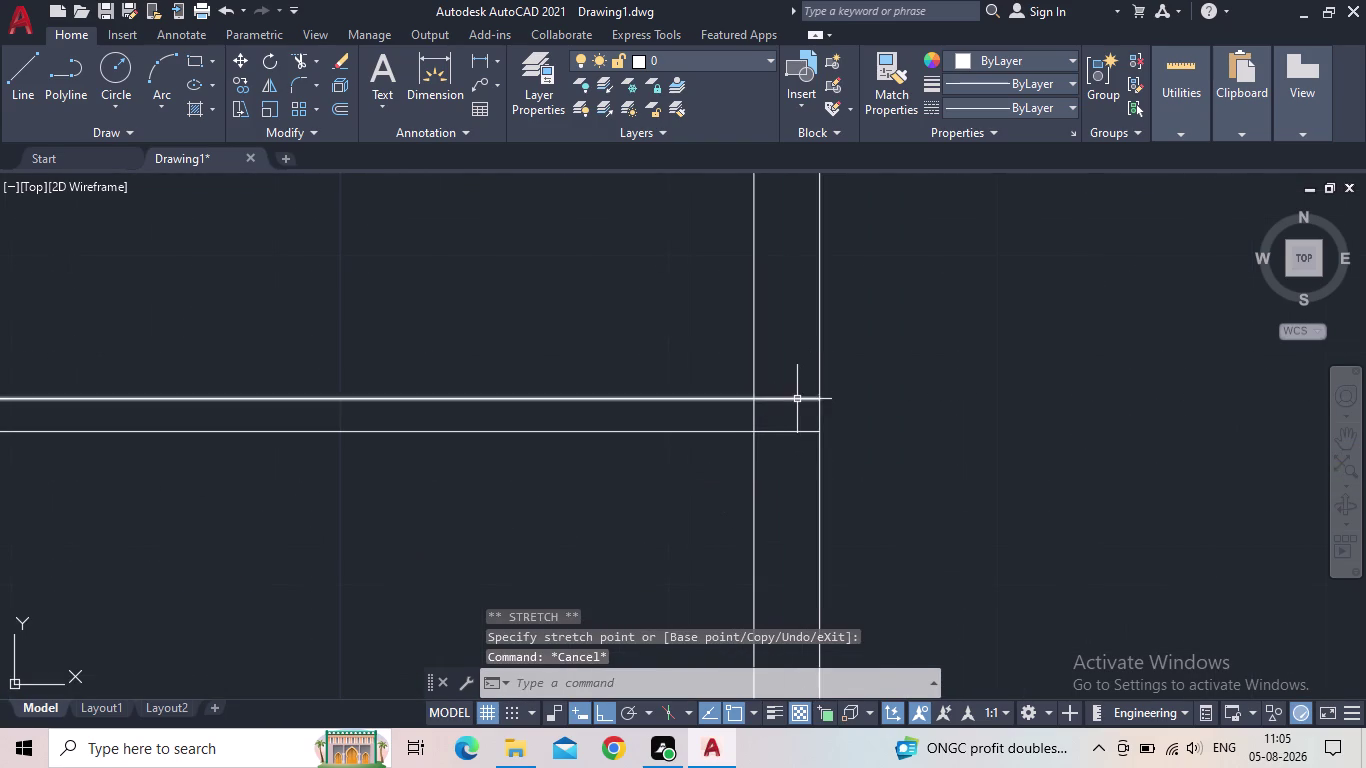
Pull the right ends of the one-inch line and the horizontal line back to the right wall line.
click(797, 399)
click(821, 402)
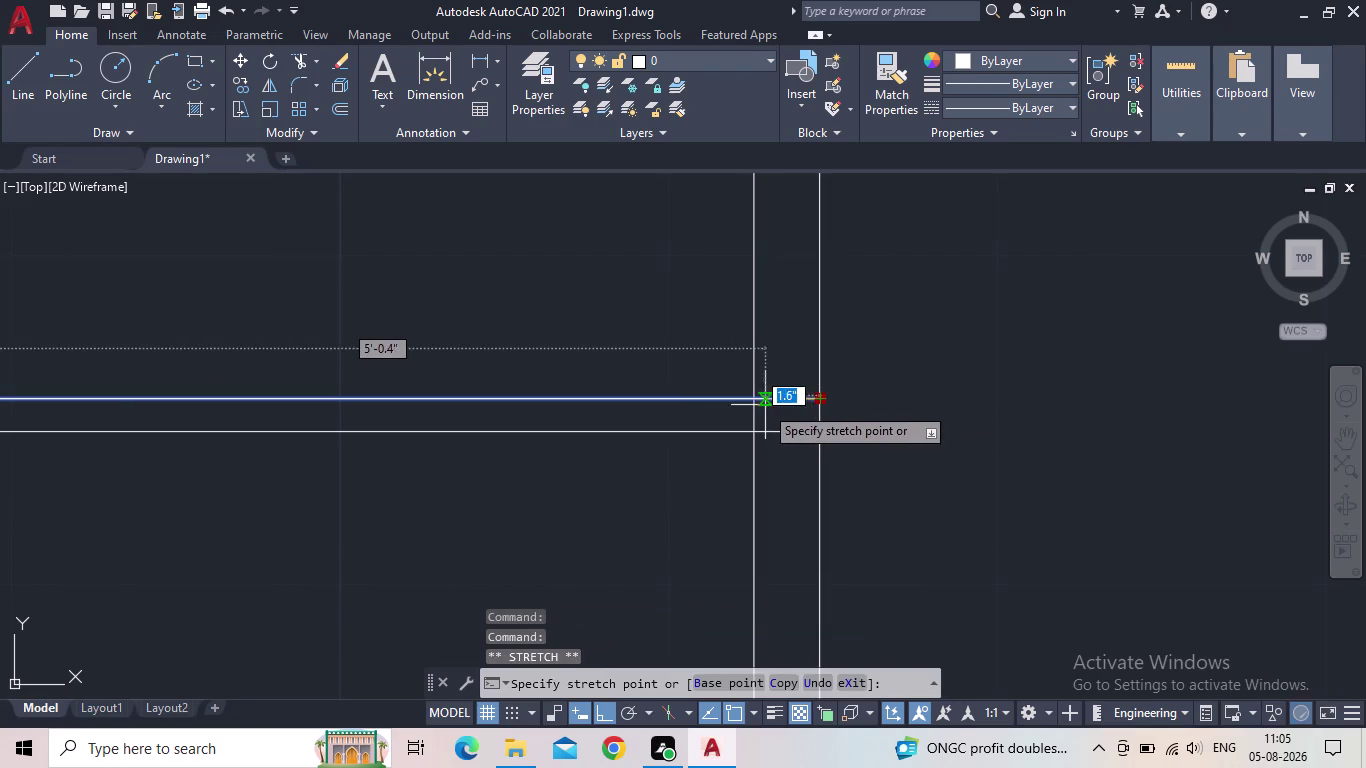
click(760, 404)
key(Escape)
click(788, 431)
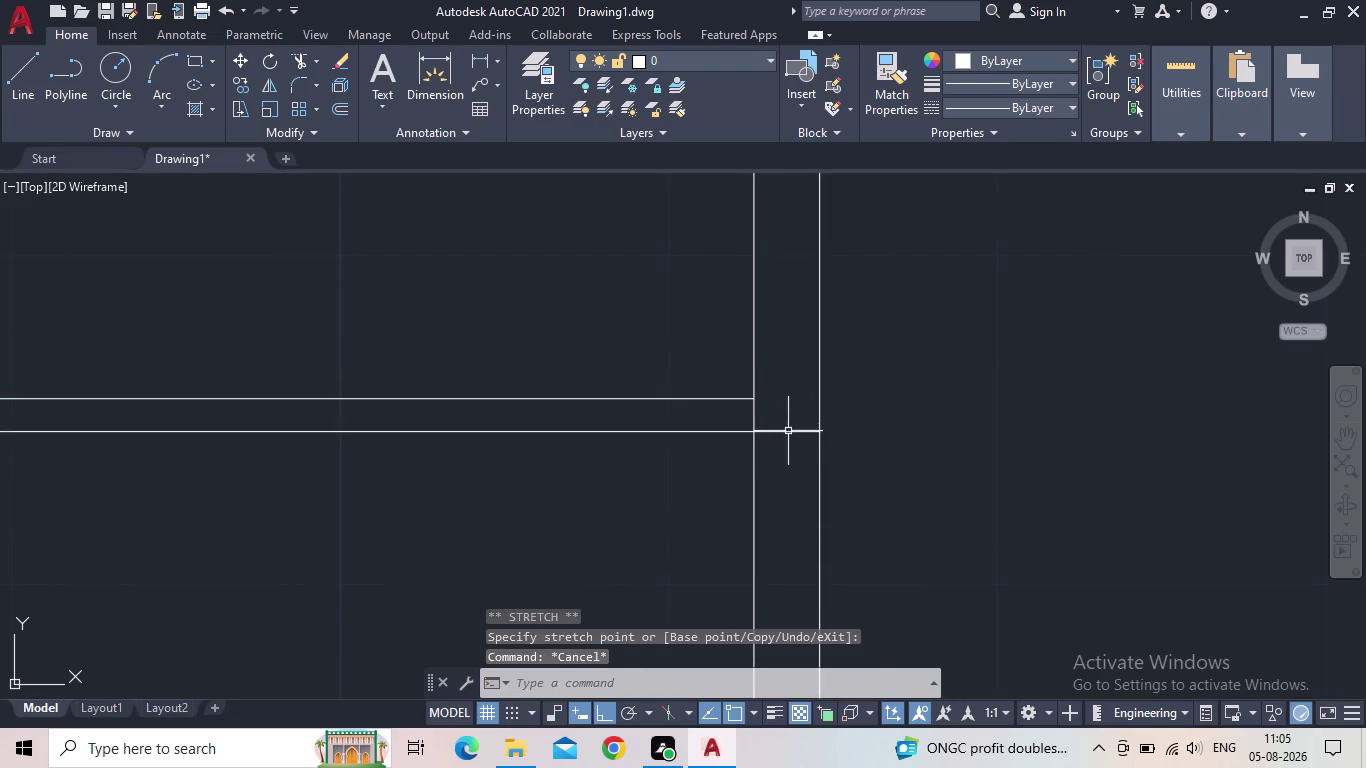
click(820, 435)
click(759, 437)
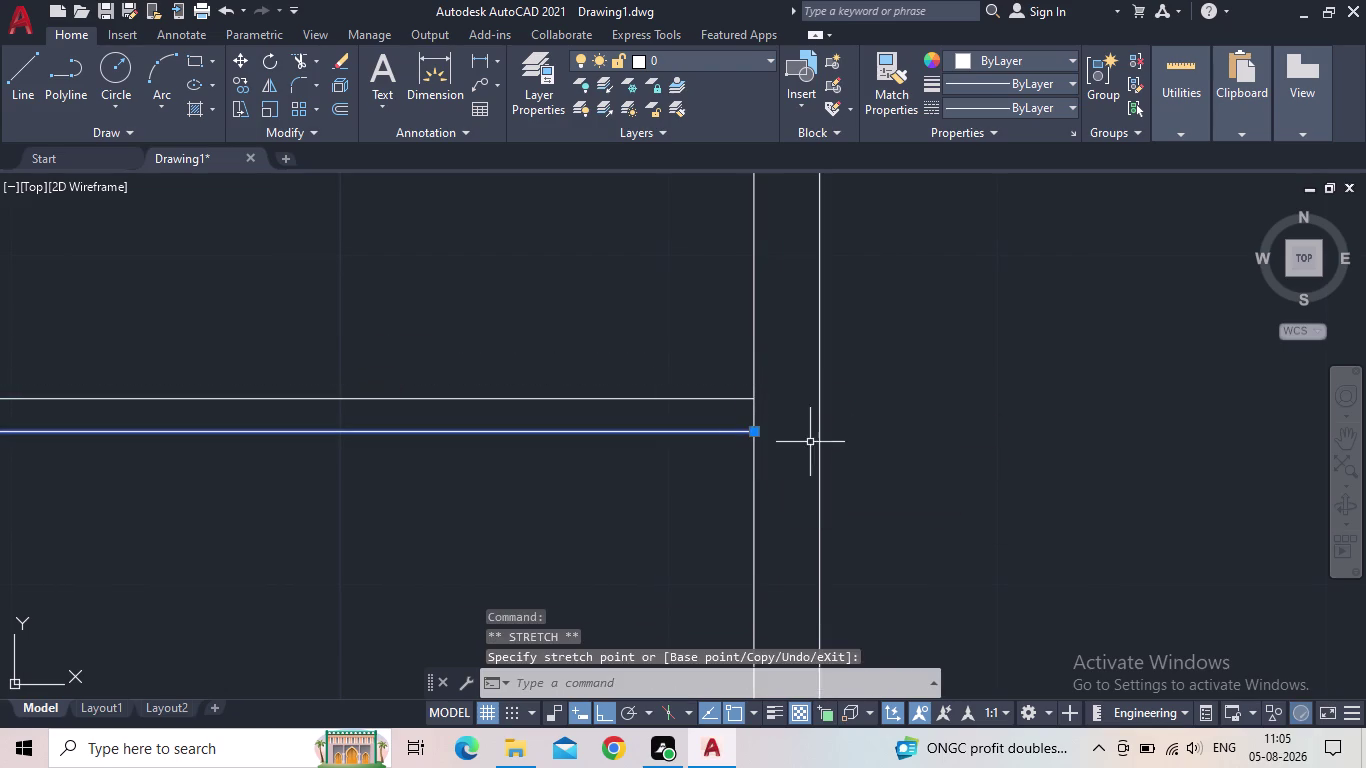
key(Escape)
Stretch the long horizontal tread line's left end to the stair's side edge.
scroll(down, 3)
middle_drag(696, 459, 1000, 437)
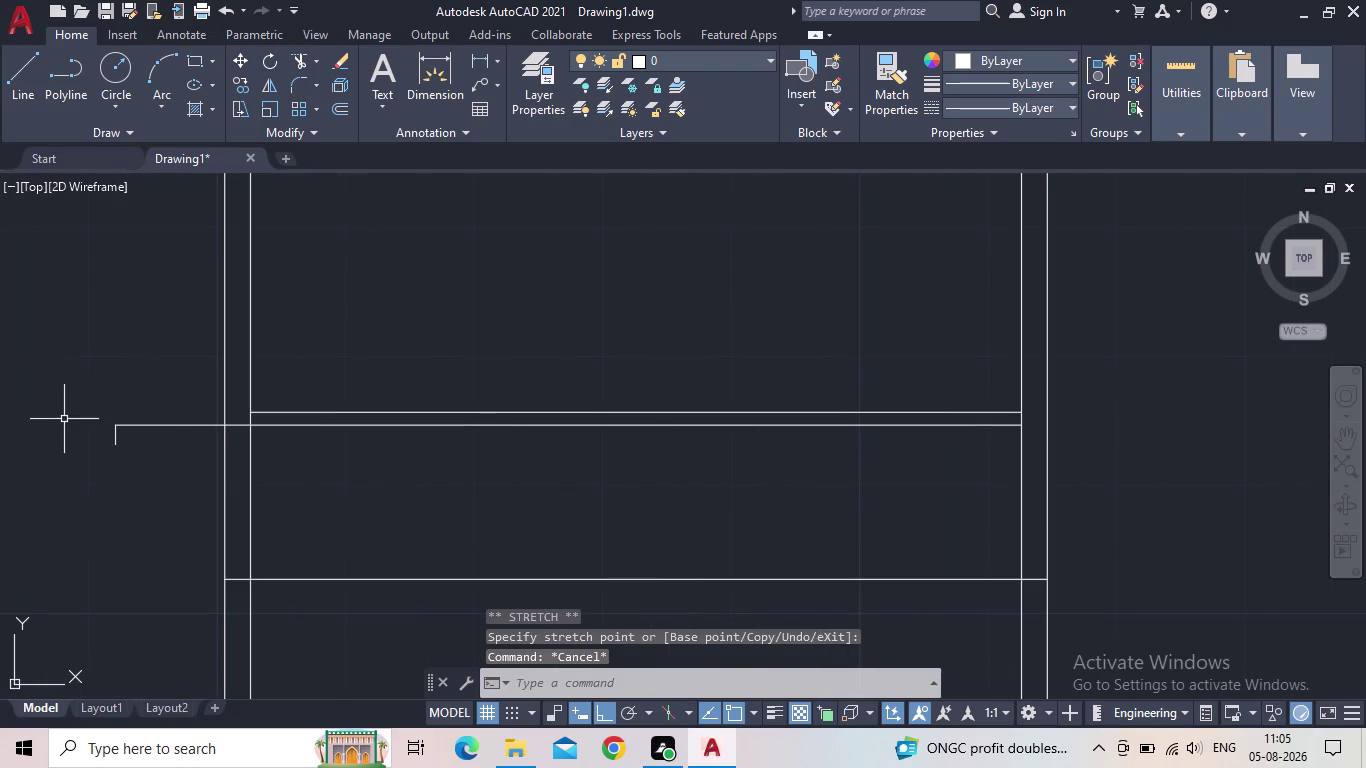
scroll(up, 3)
click(260, 418)
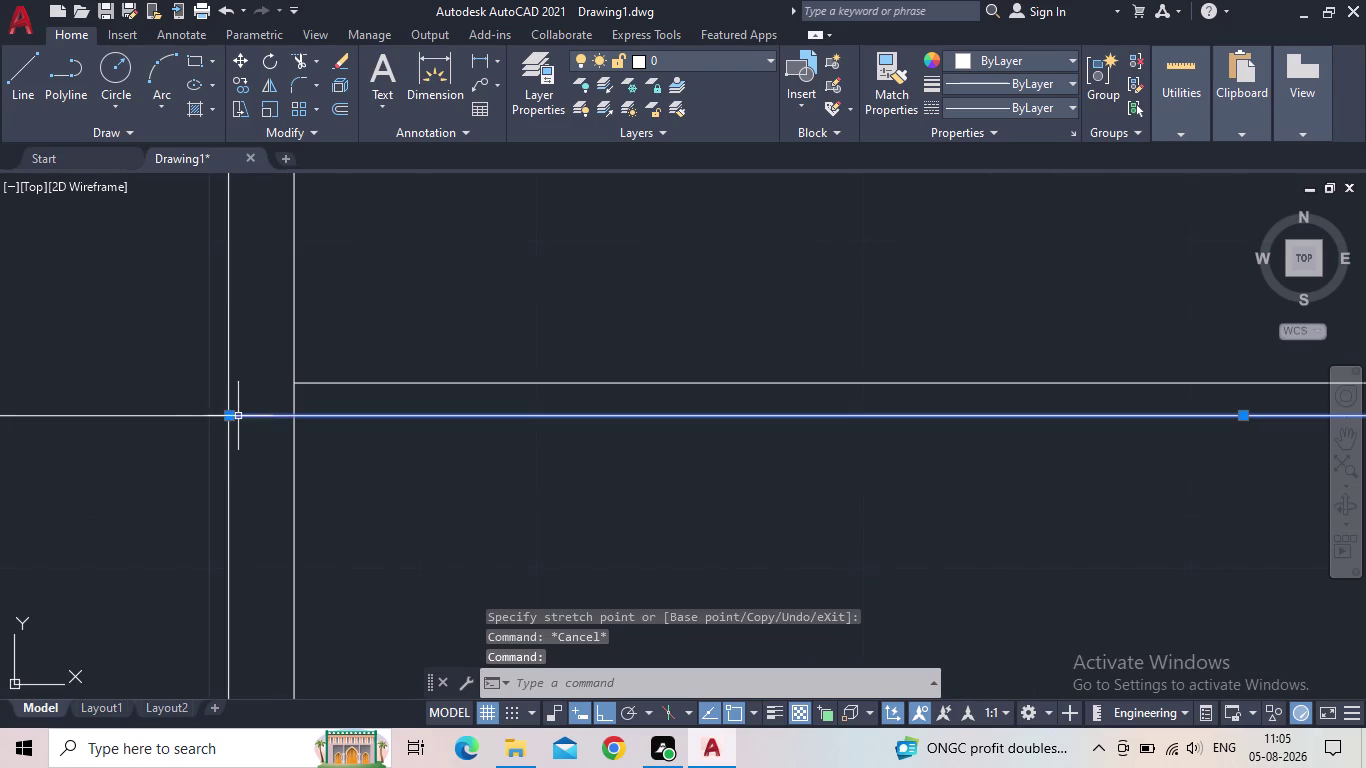
click(231, 416)
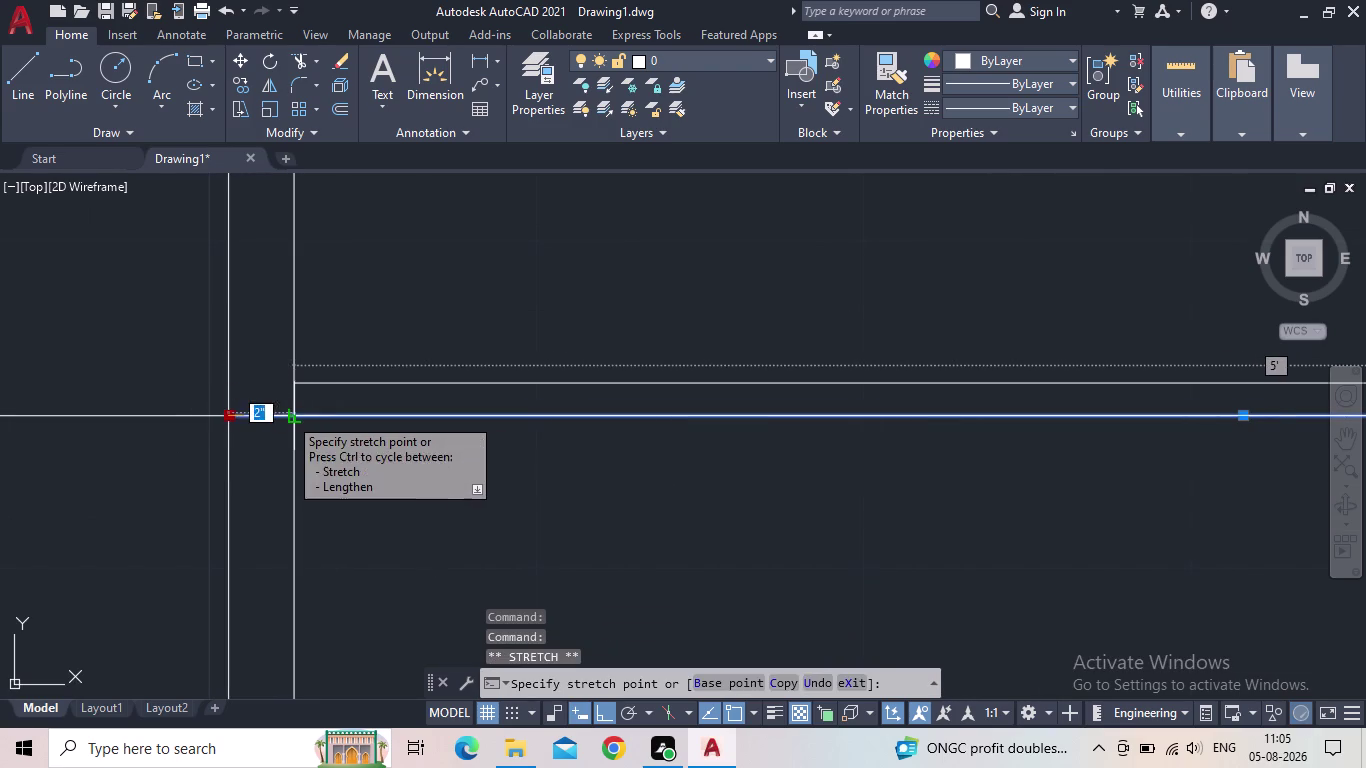
click(288, 416)
key(Escape)
scroll(down, 3)
middle_drag(527, 461, 416, 465)
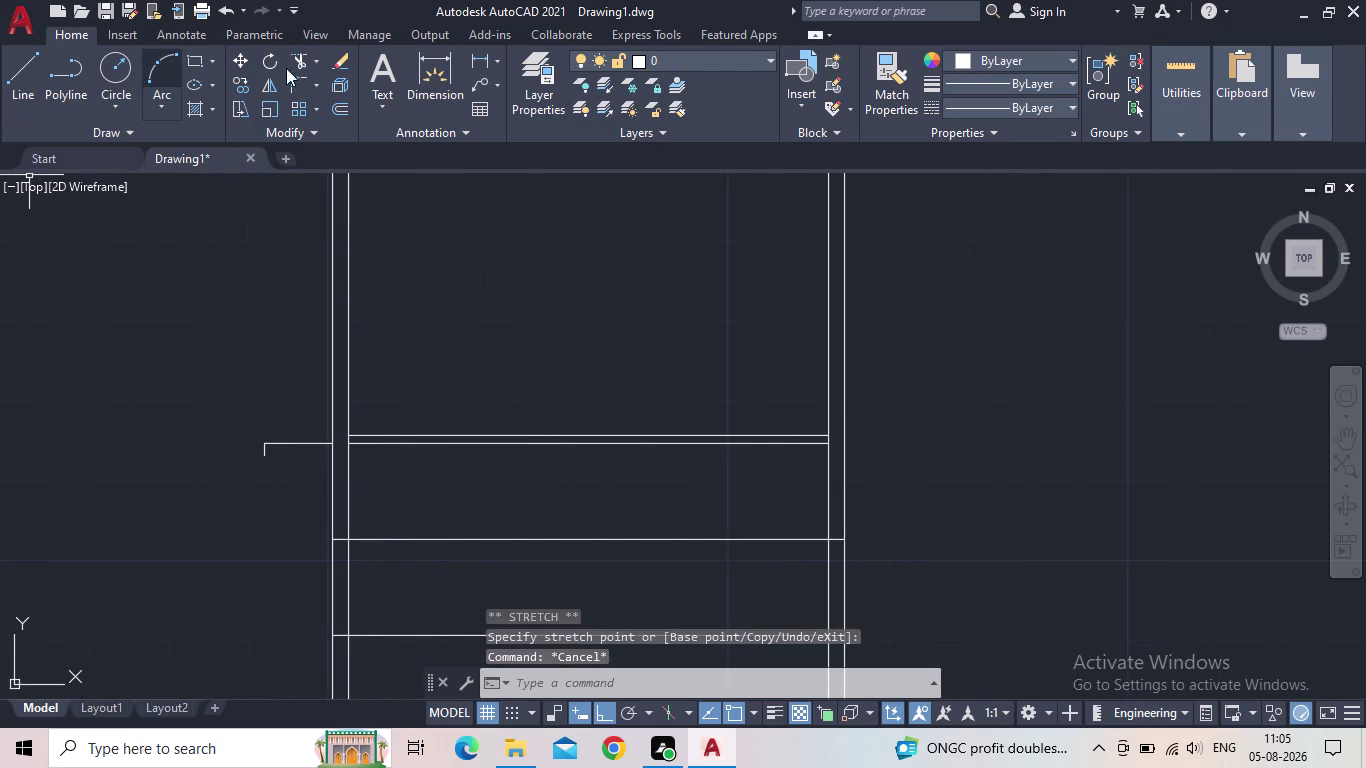
click(480, 63)
scroll(up, 3)
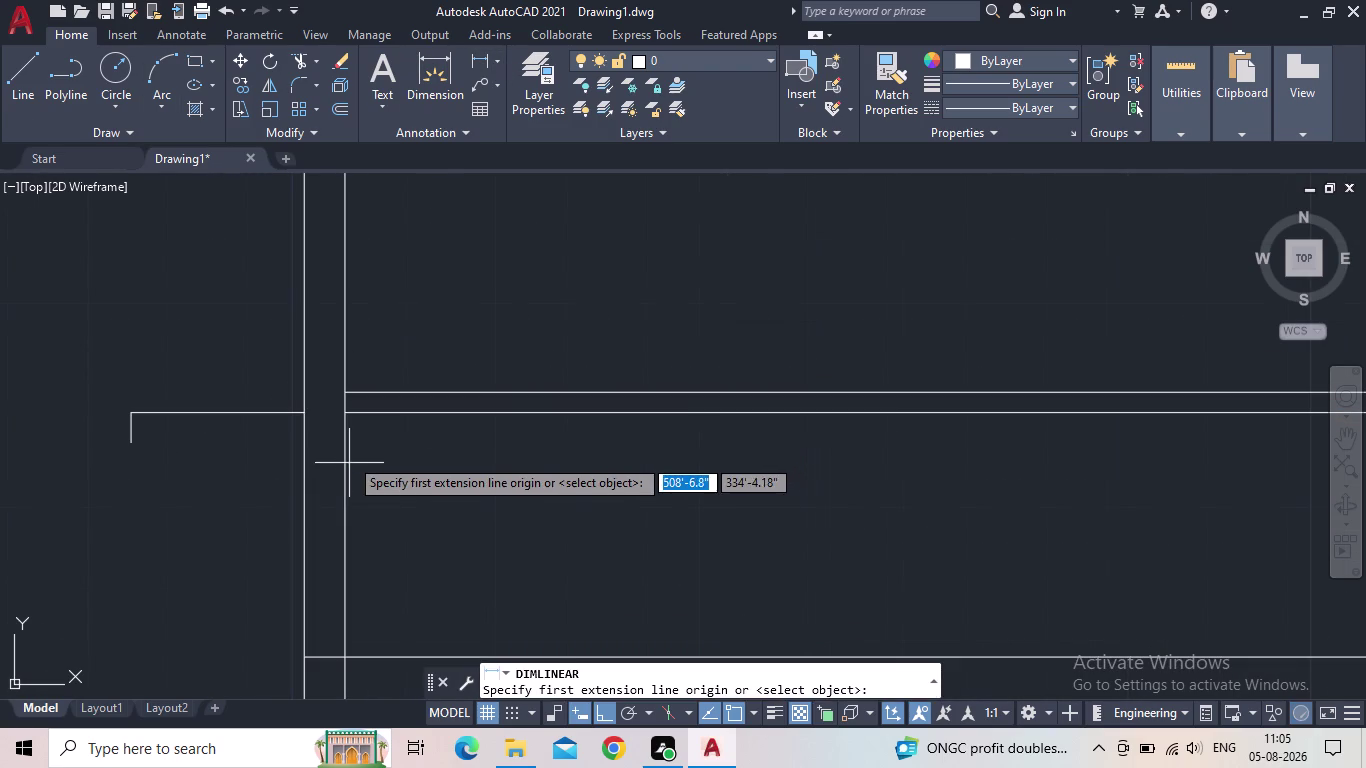
click(347, 414)
middle_drag(670, 404, 232, 428)
scroll(down, 3)
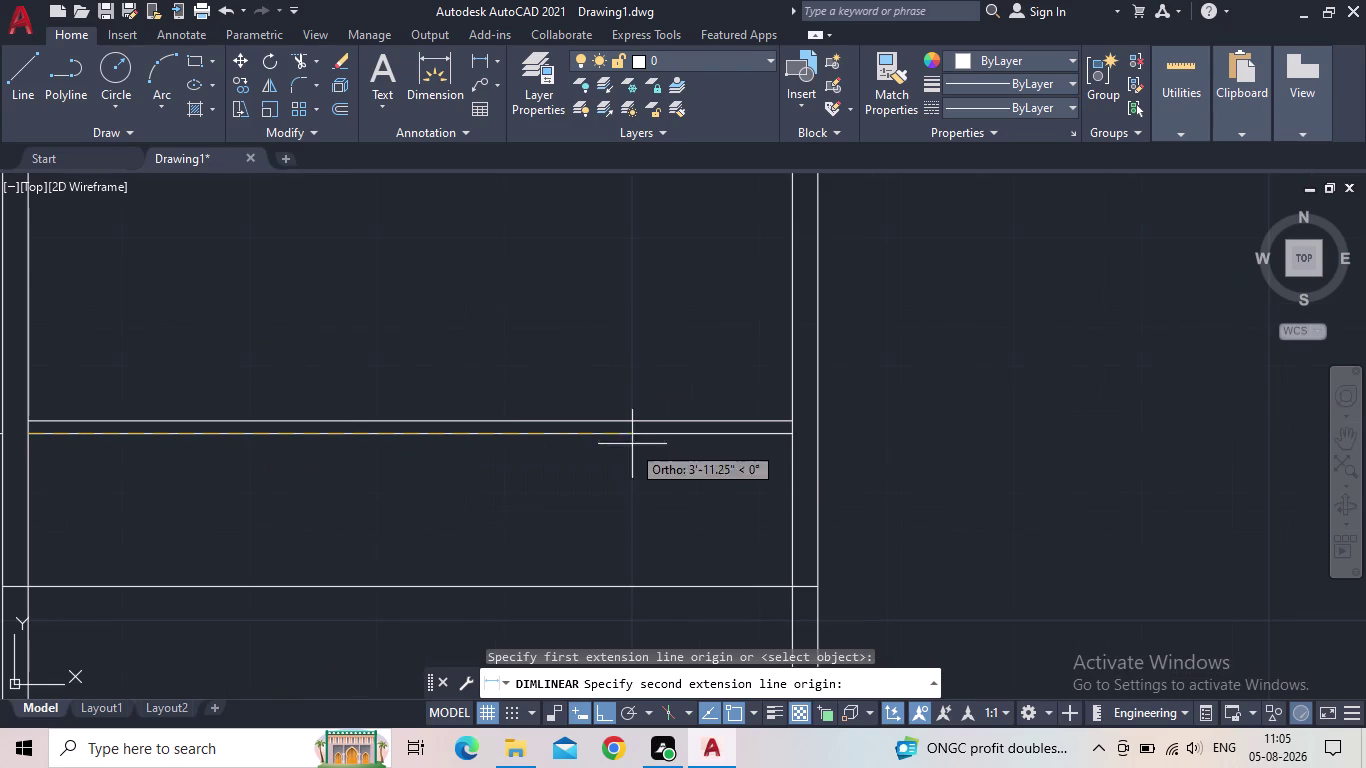
click(792, 437)
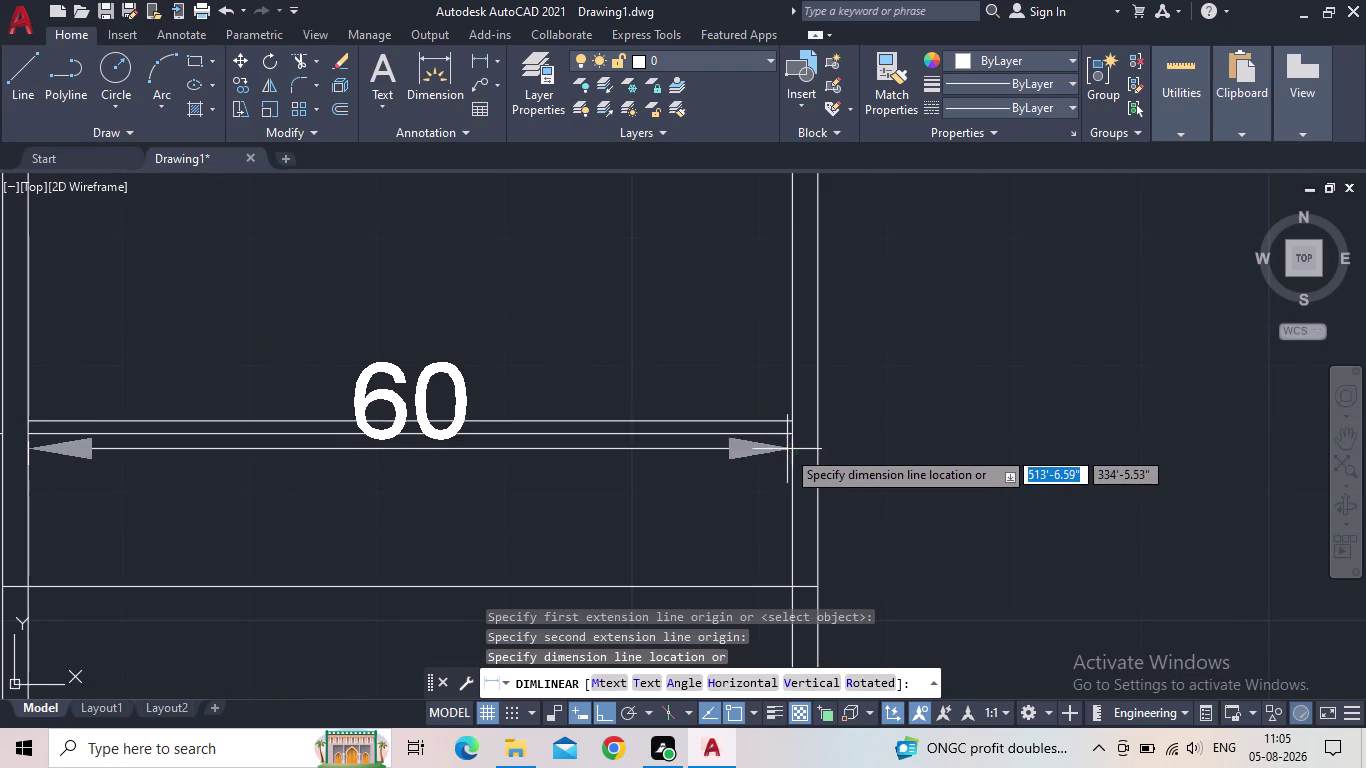
scroll(down, 3)
scroll(down, 3)
key(Escape)
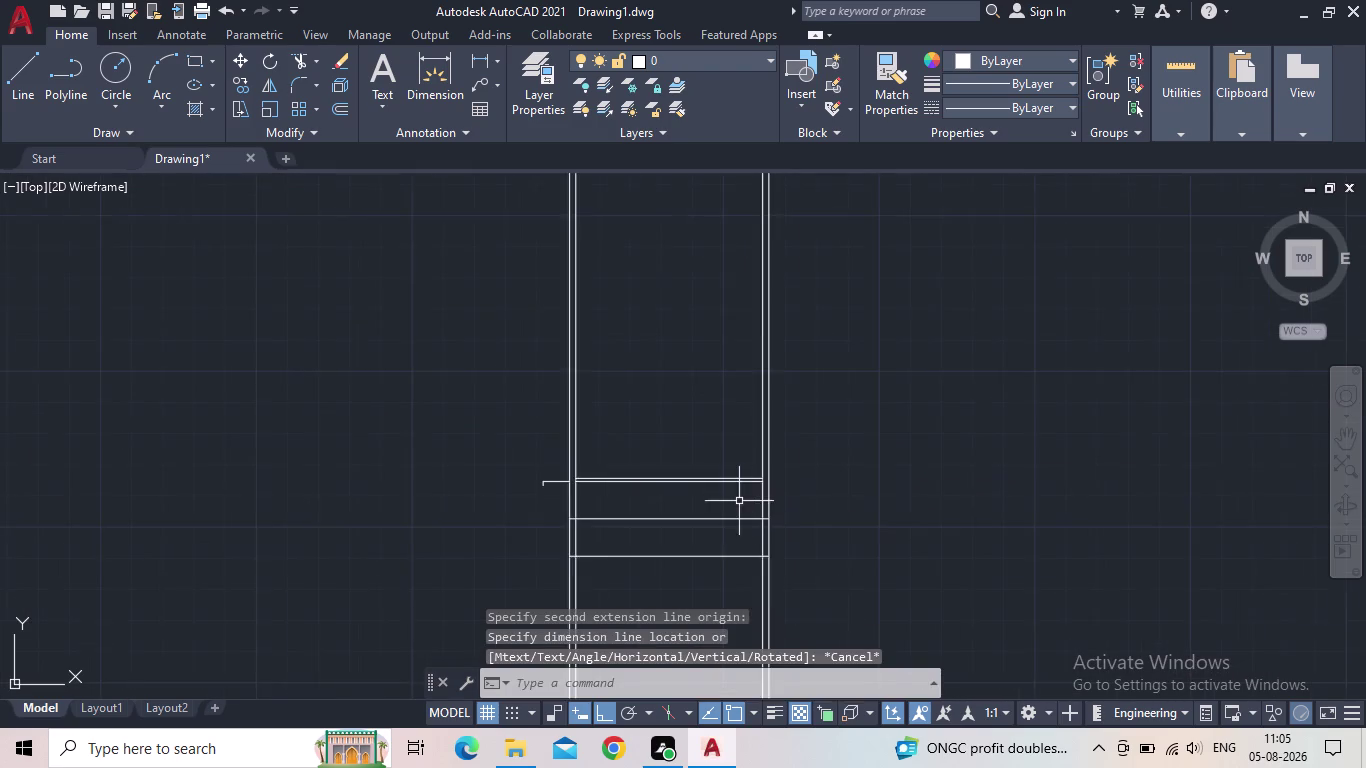
scroll(down, 3)
middle_drag(724, 520, 539, 482)
scroll(up, 3)
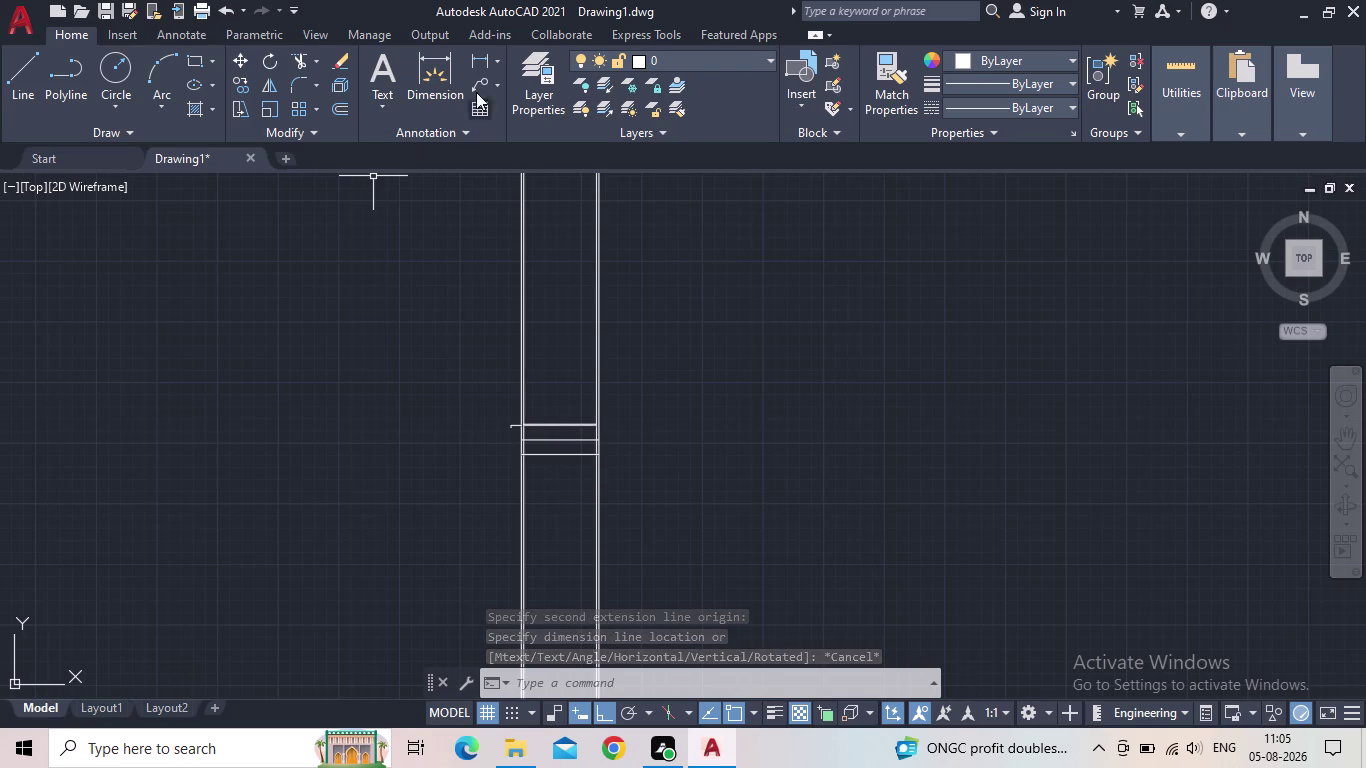
key(d)
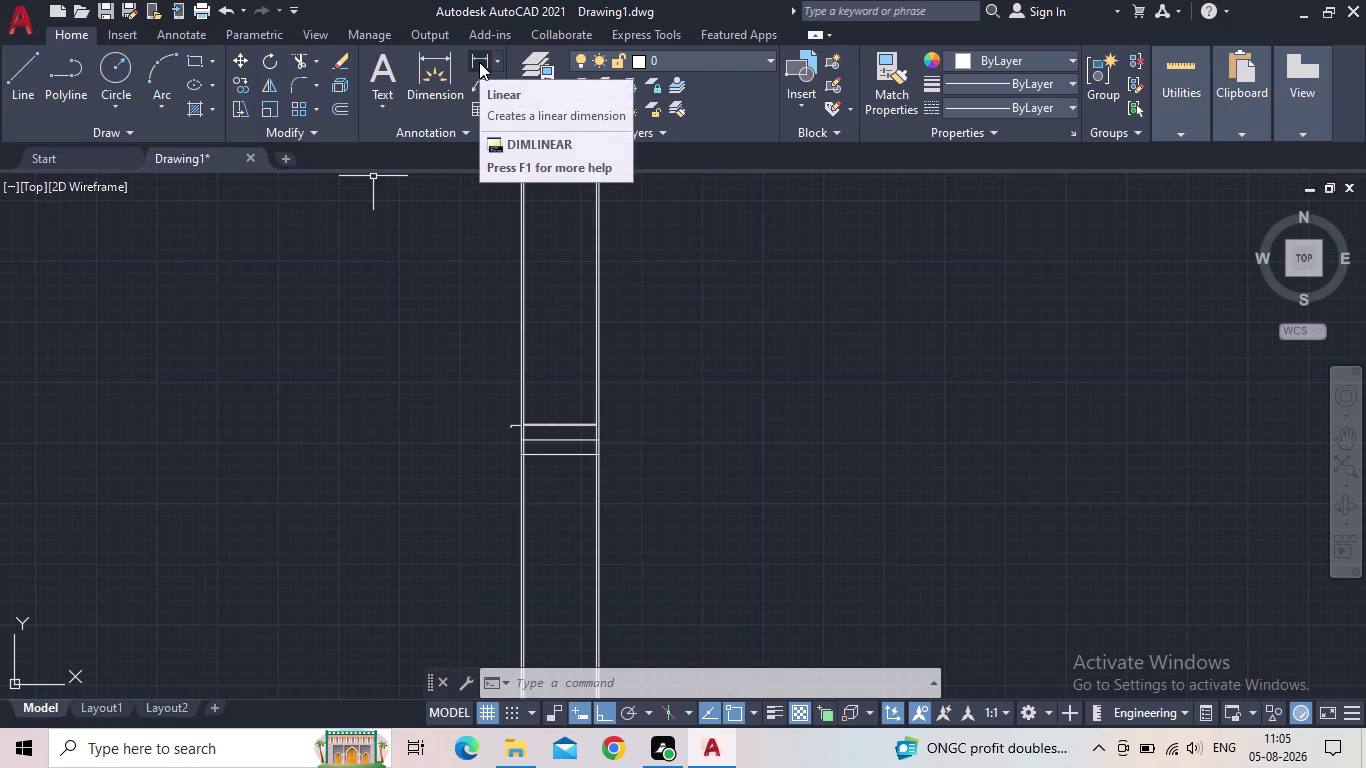
Set ISO-25 primary units to Engineering with 0'-0.00" precision and make ISO-25 current.
key(Return)
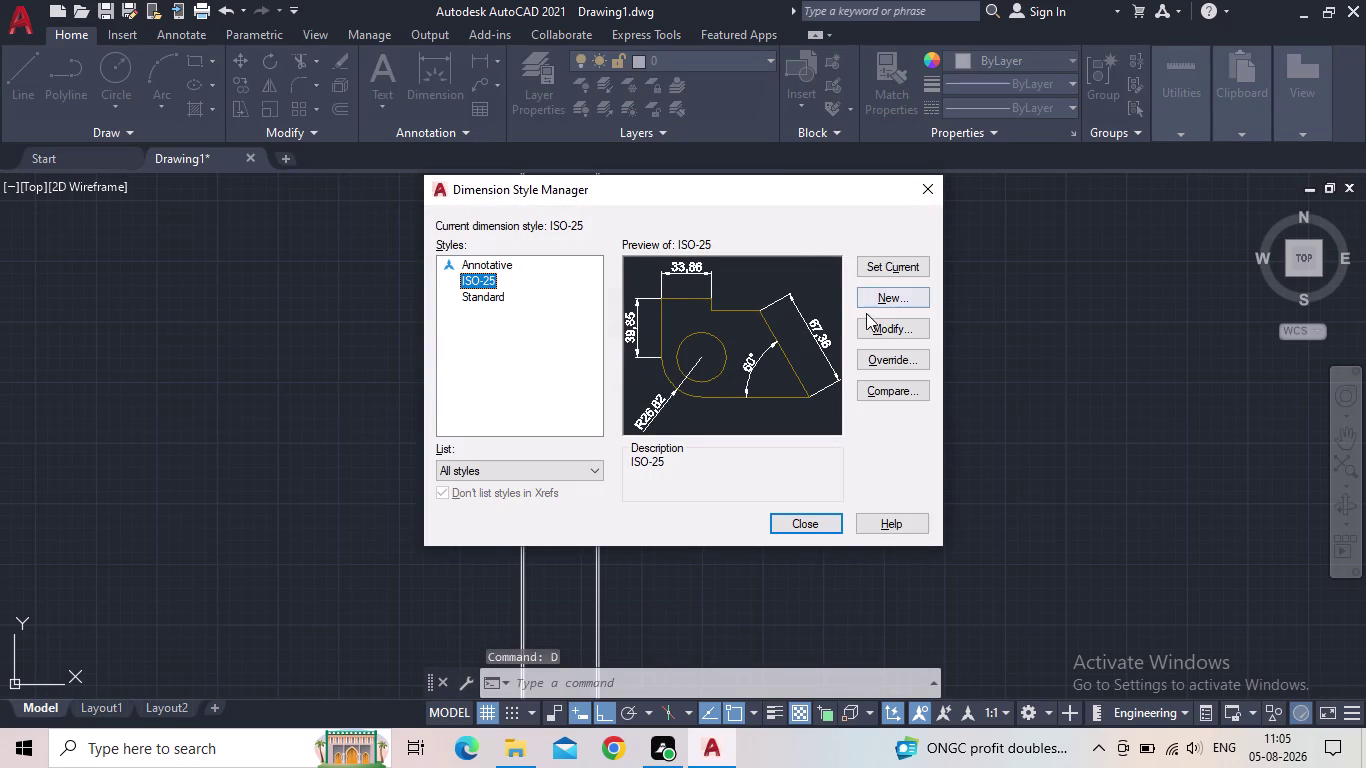
click(880, 331)
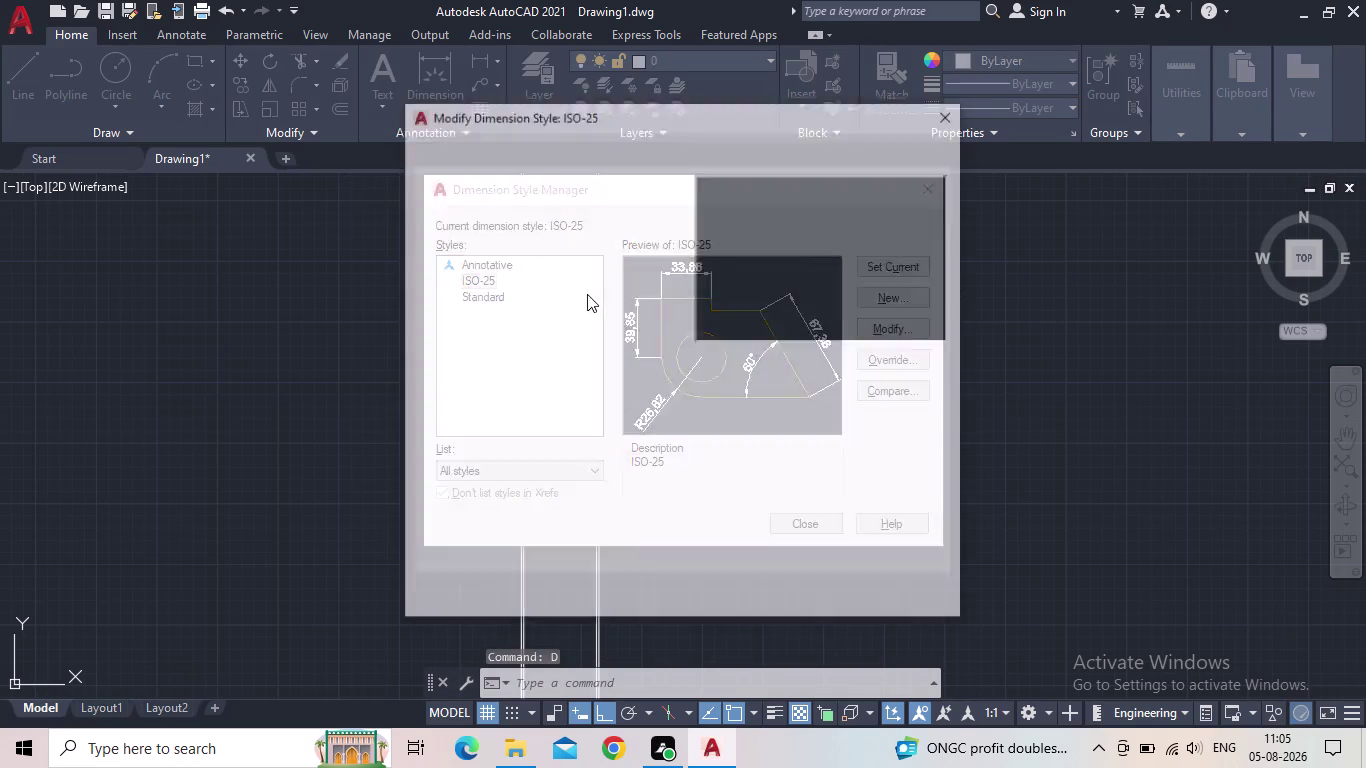
click(688, 147)
click(594, 184)
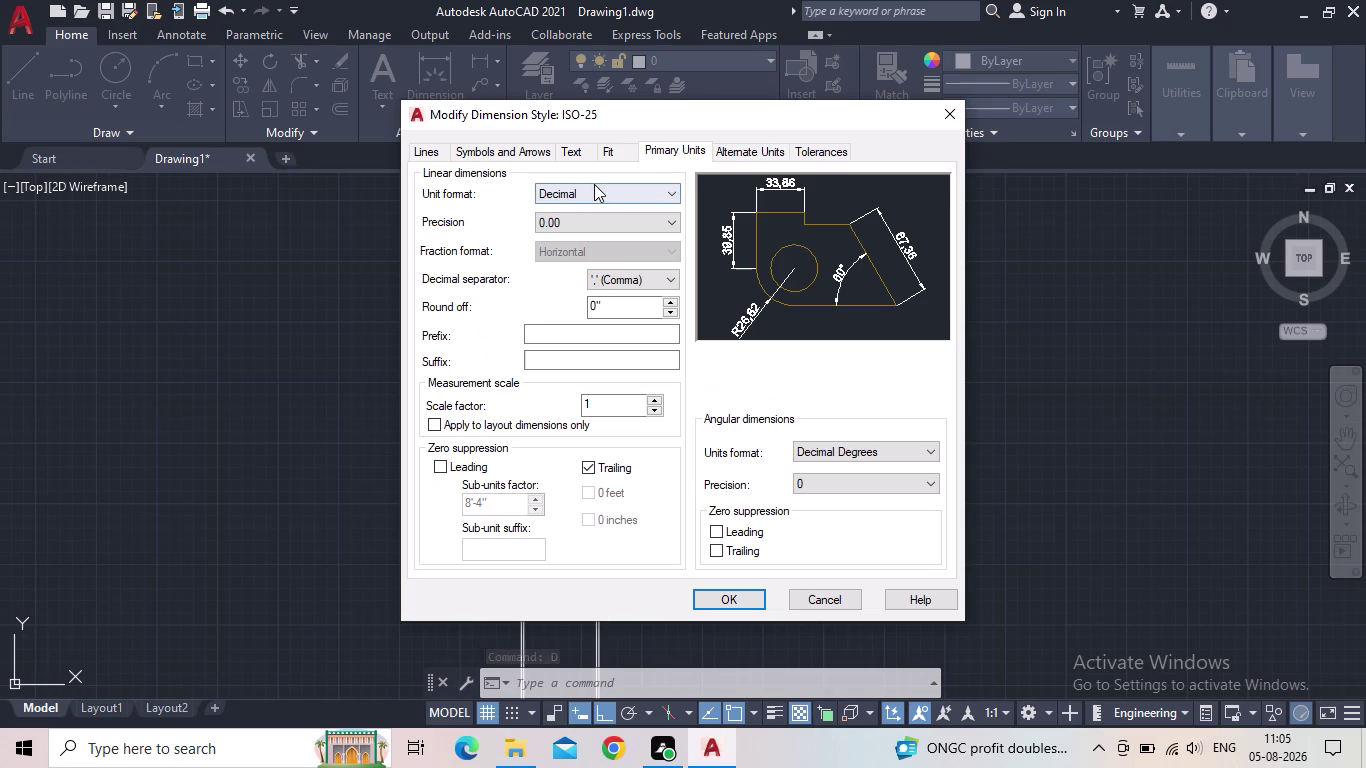
click(576, 237)
click(572, 222)
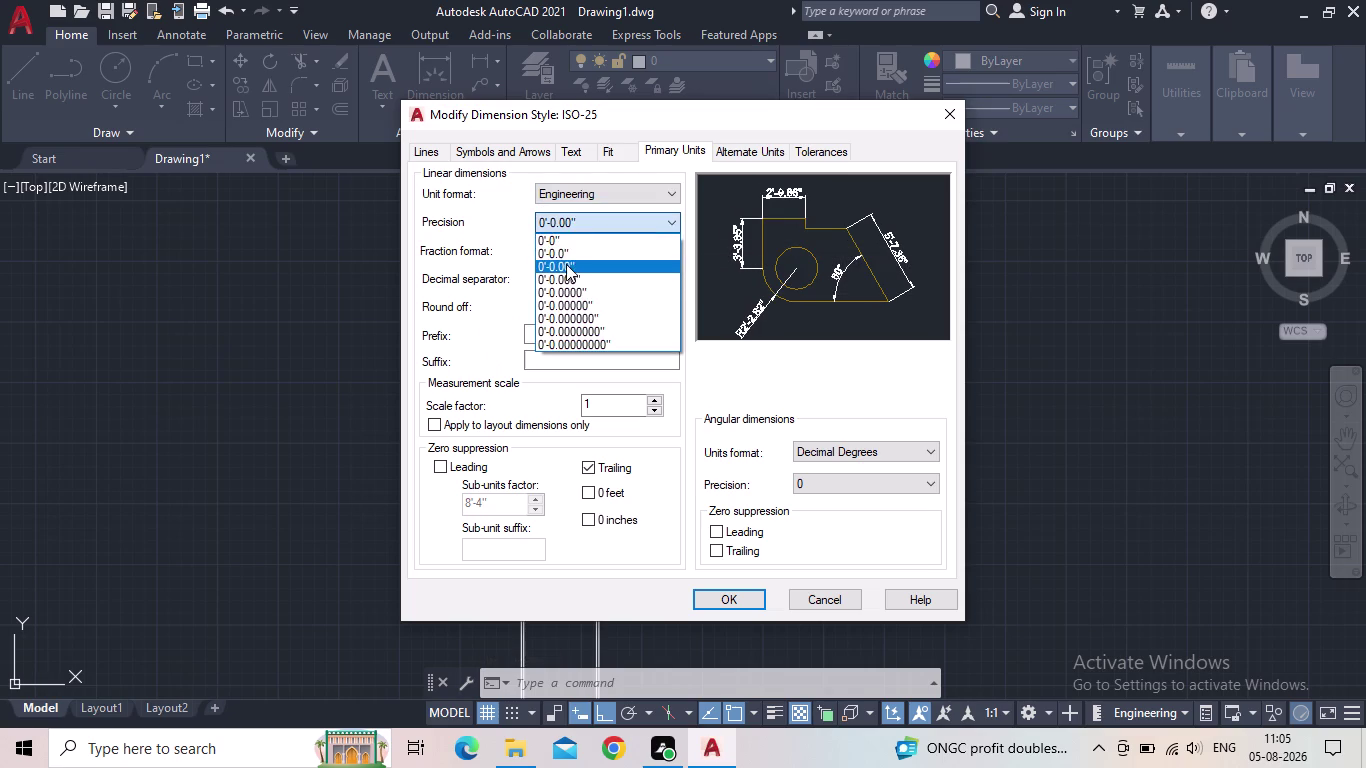
click(567, 267)
click(740, 591)
click(879, 266)
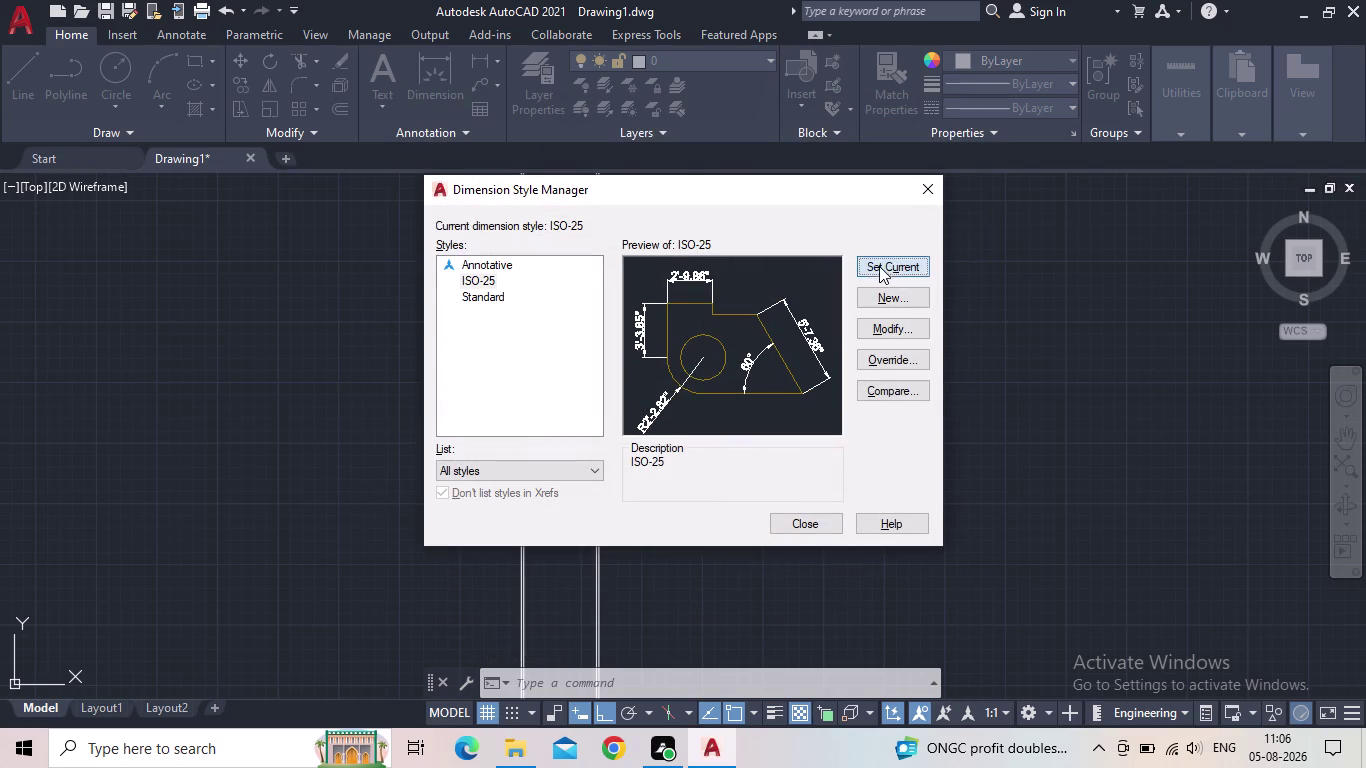
click(807, 525)
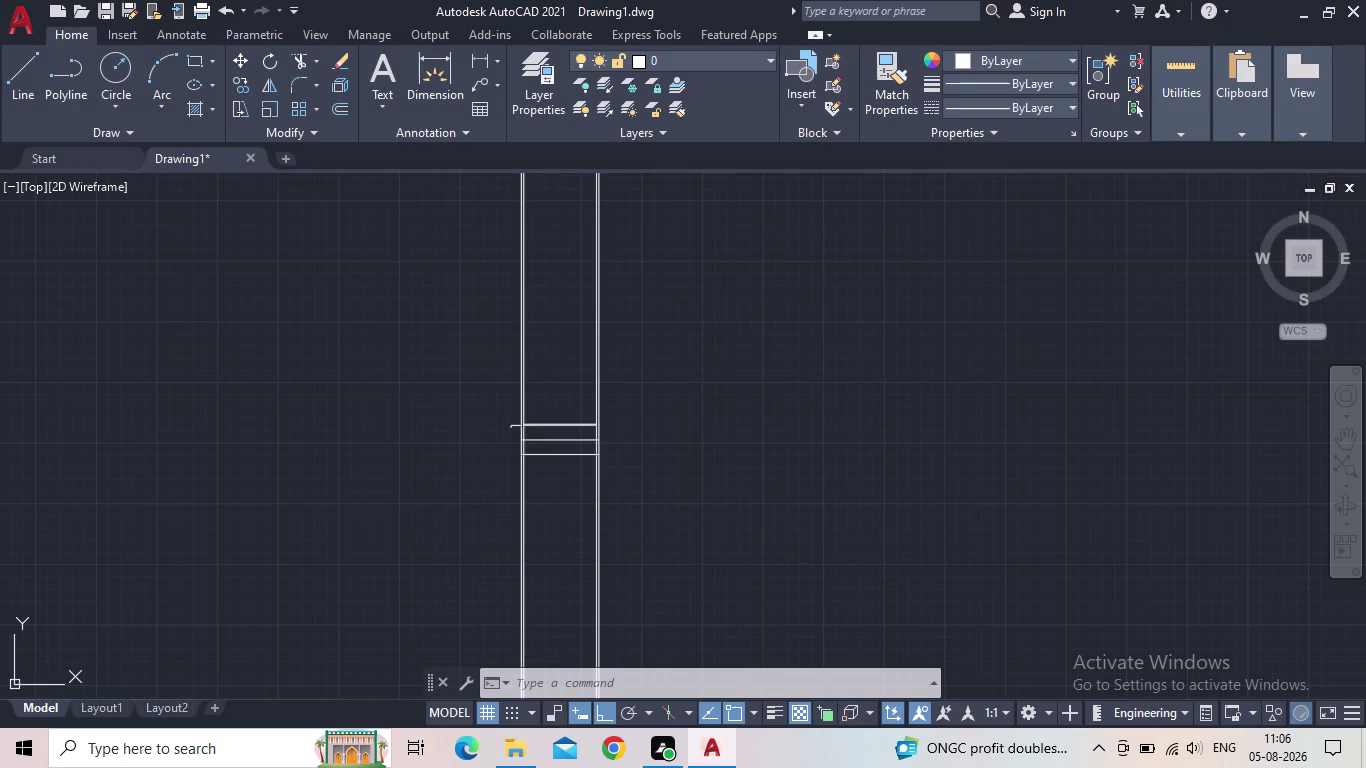
click(476, 62)
scroll(up, 3)
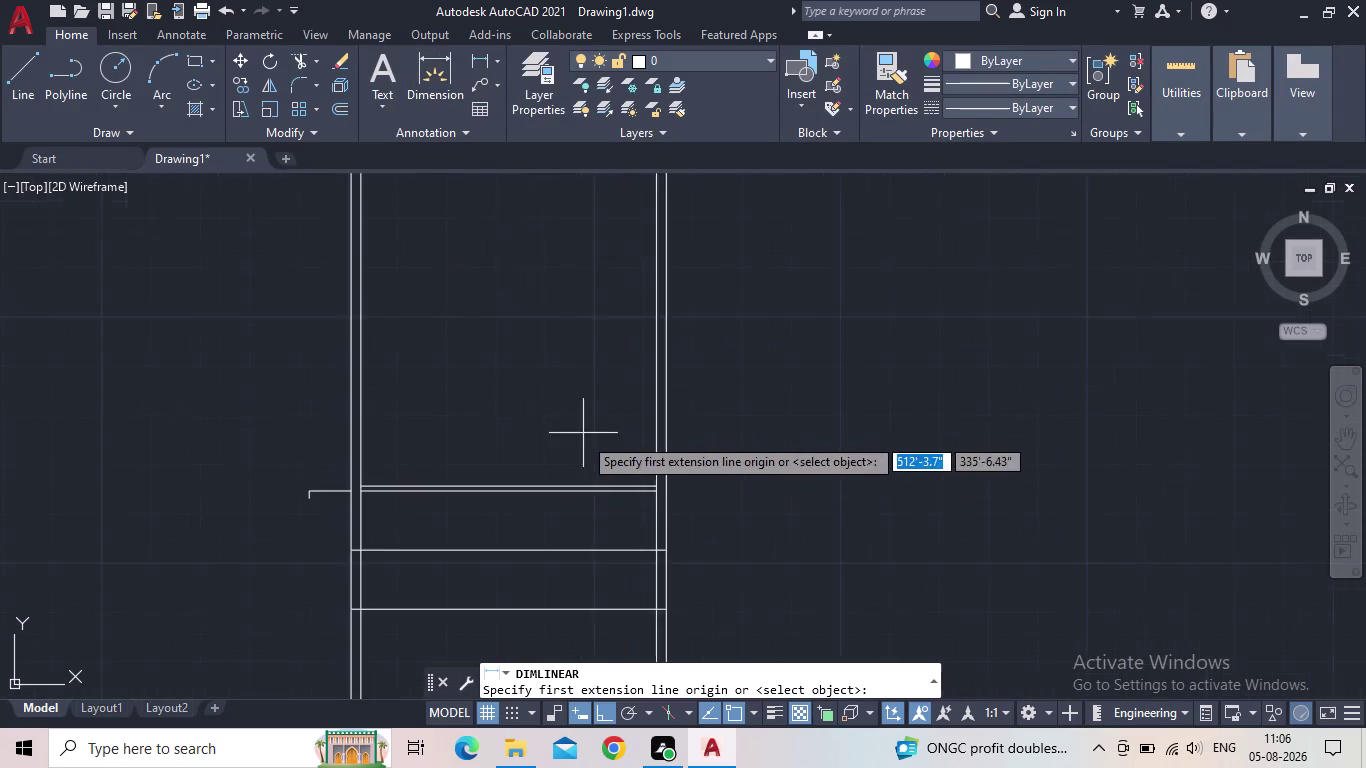
scroll(up, 3)
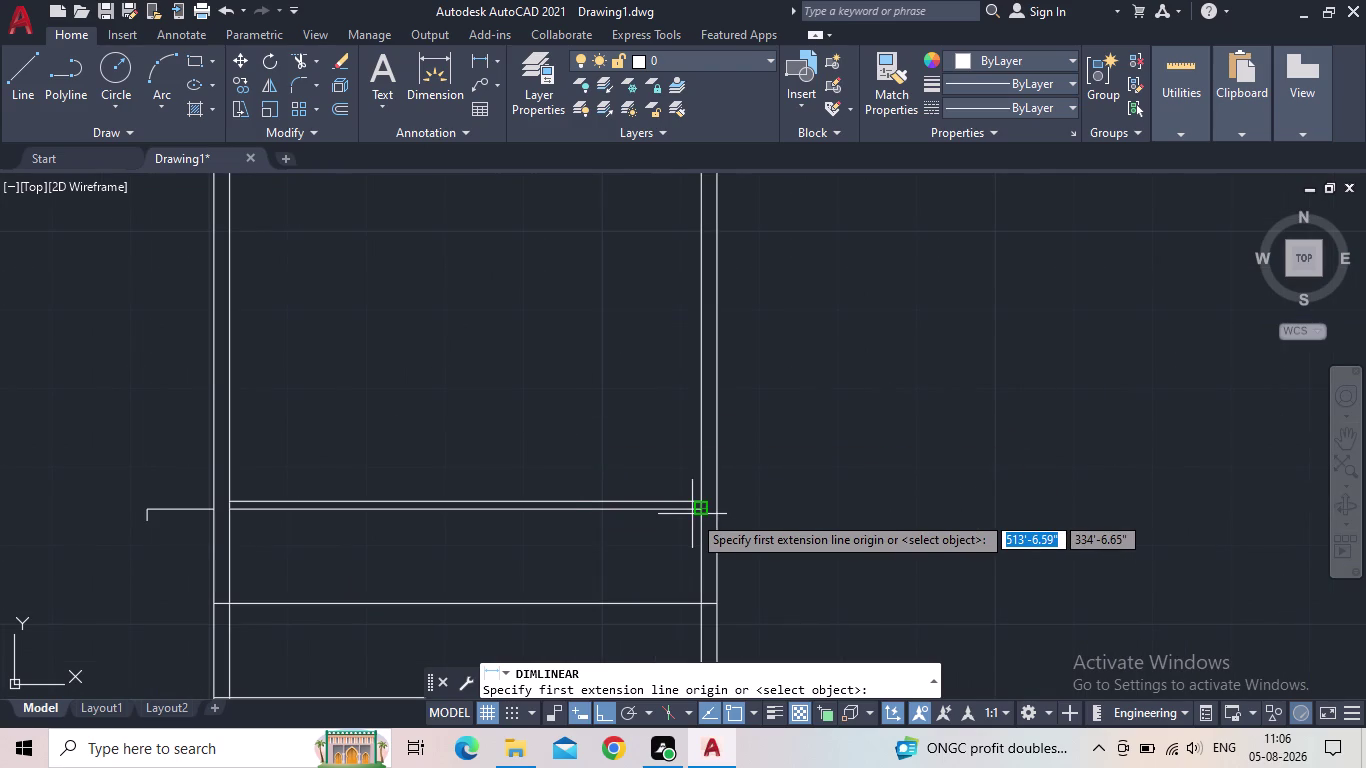
click(695, 514)
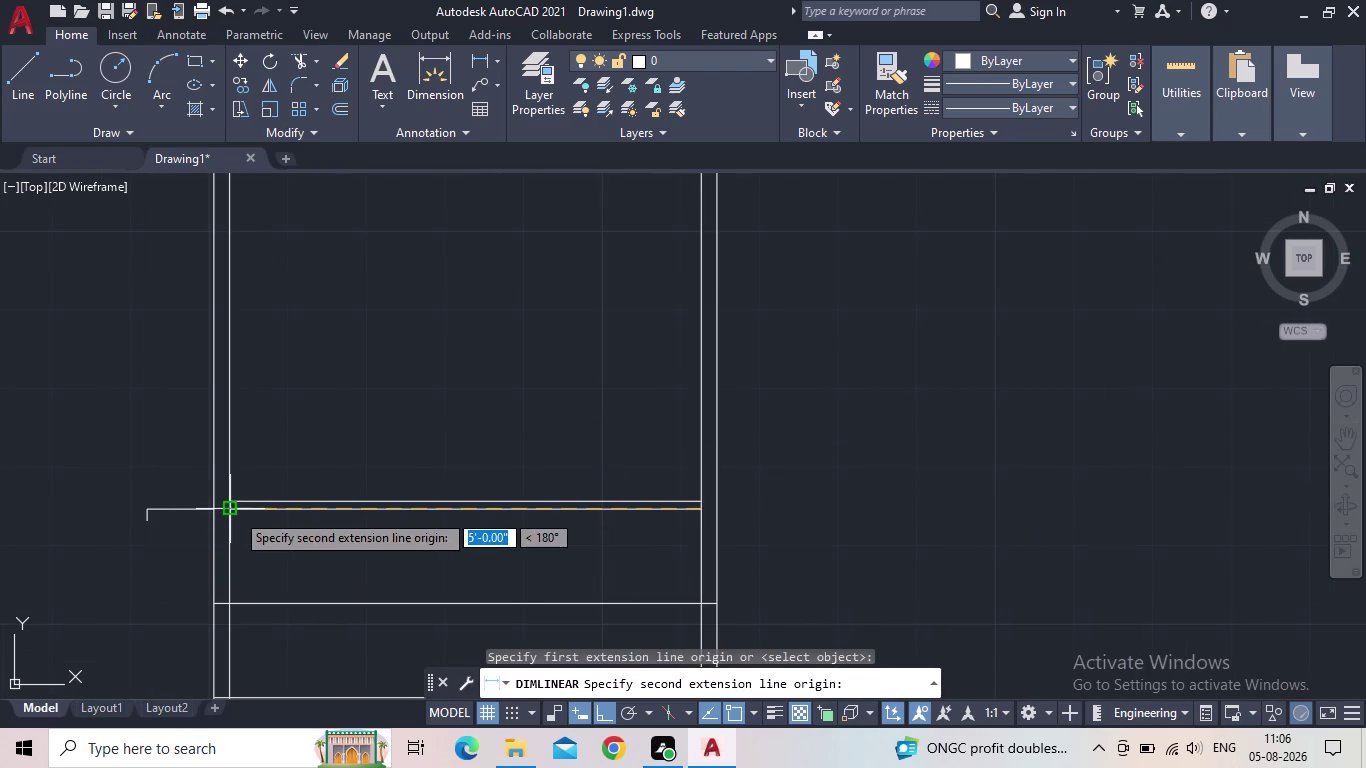
click(235, 512)
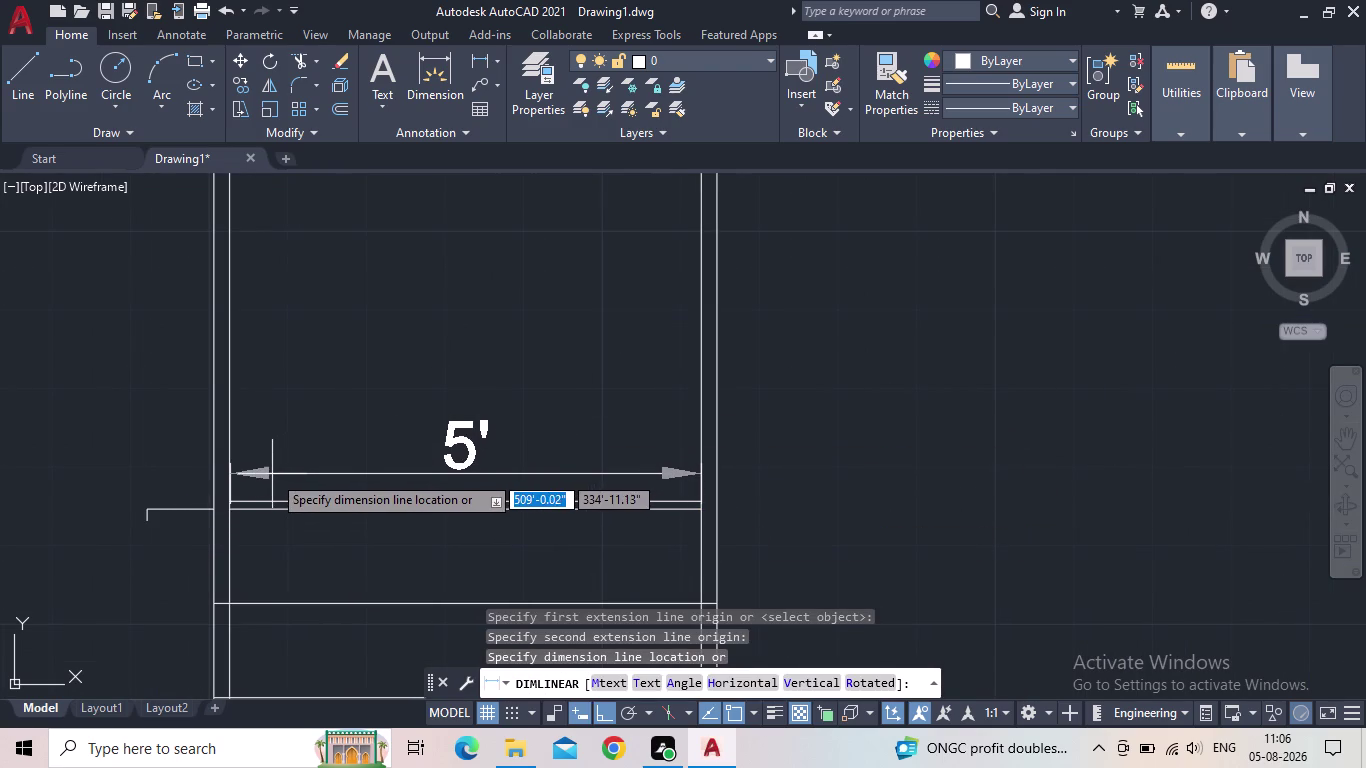
key(Escape)
scroll(up, 3)
middle_drag(335, 510, 350, 466)
scroll(up, 3)
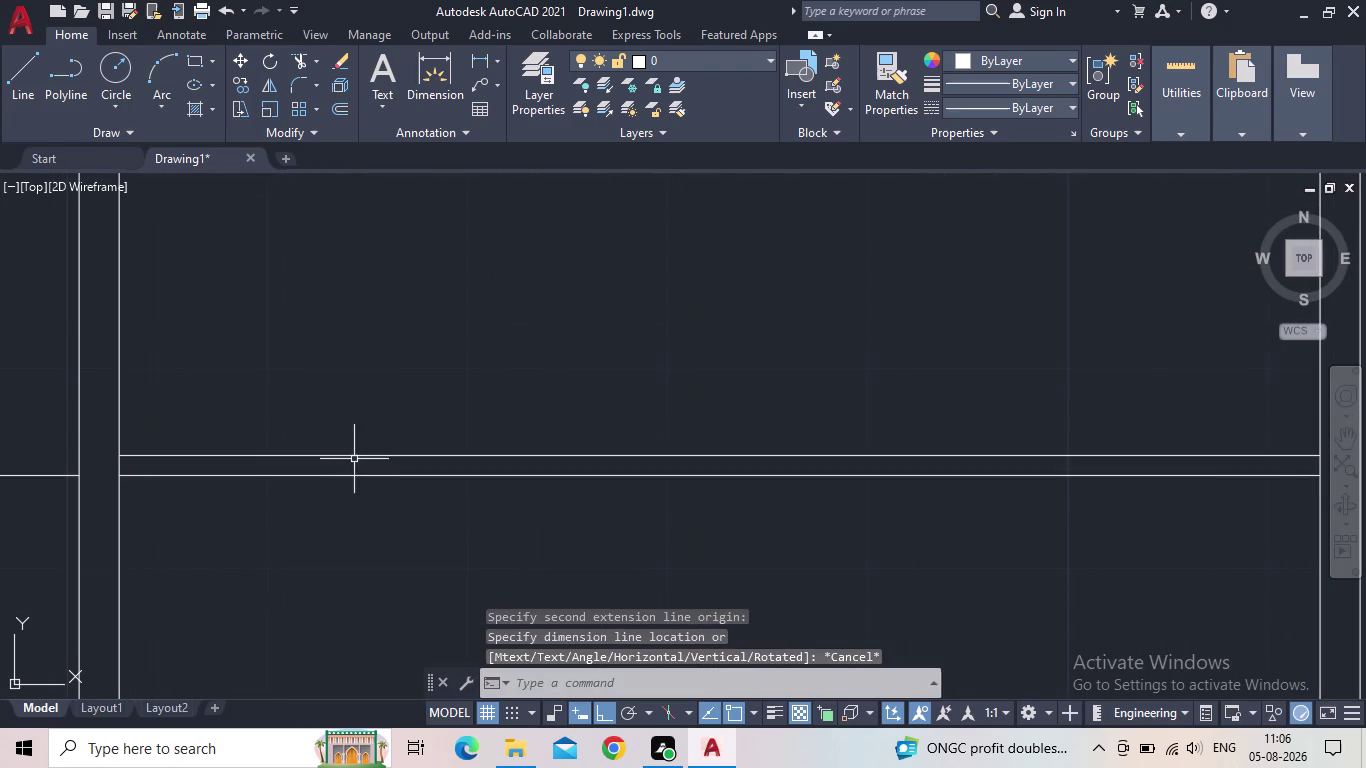
scroll(down, 3)
middle_drag(343, 487, 246, 446)
click(534, 113)
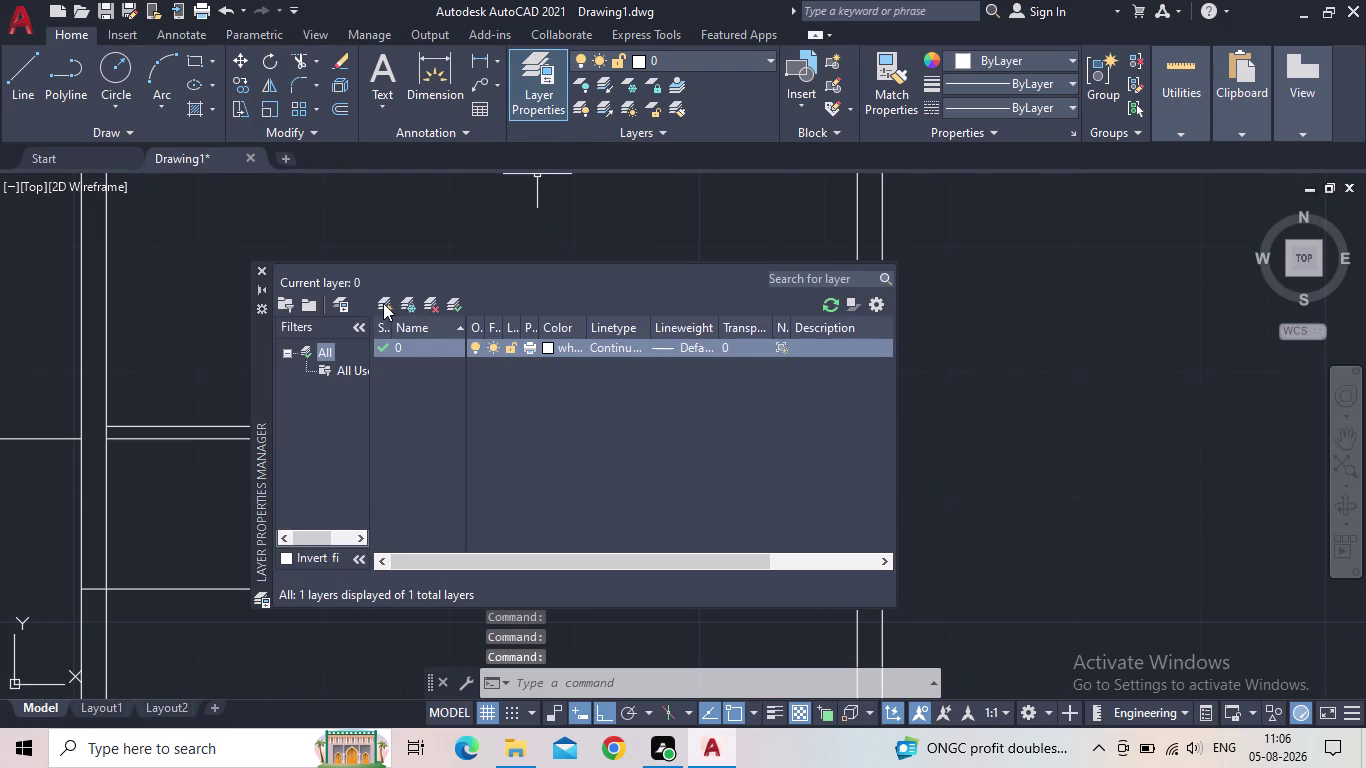
Create a STAIRS layer coloured yellow.
click(384, 303)
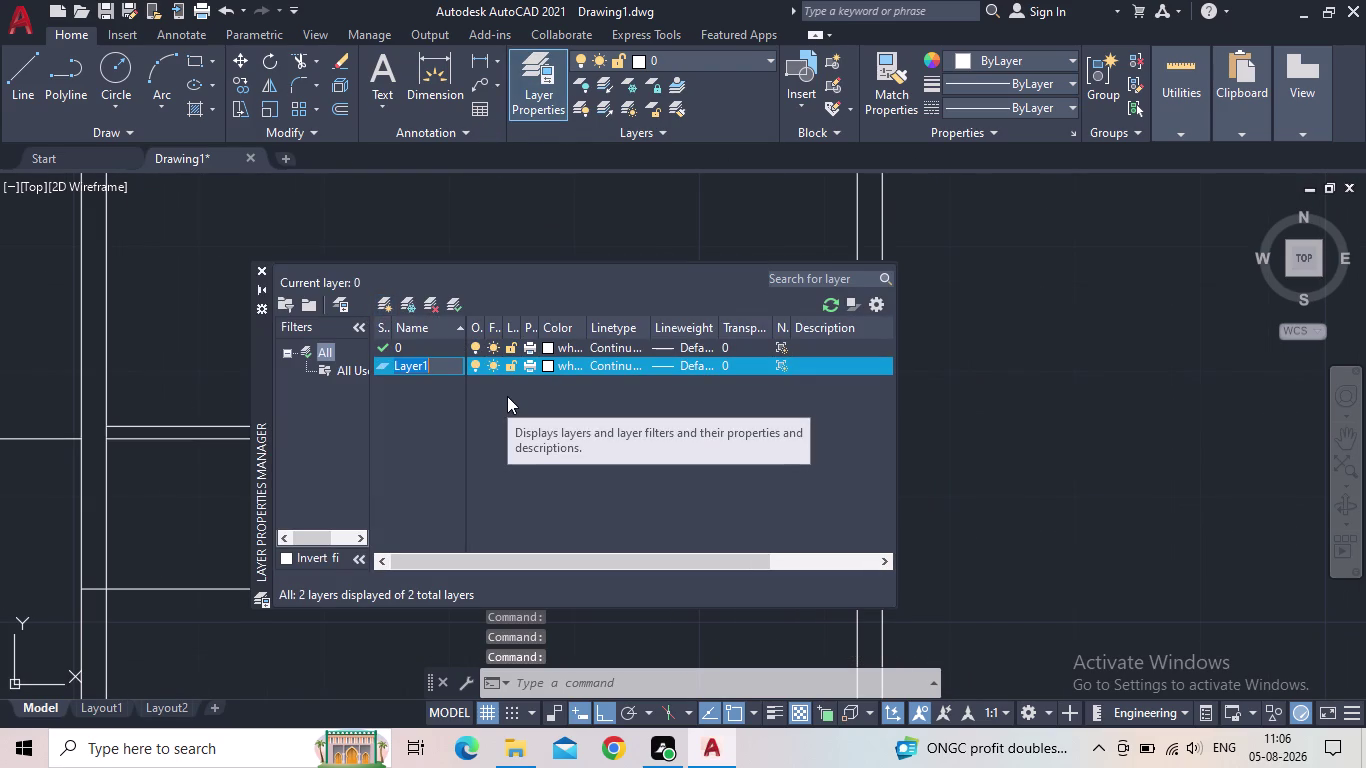
text(STAI)
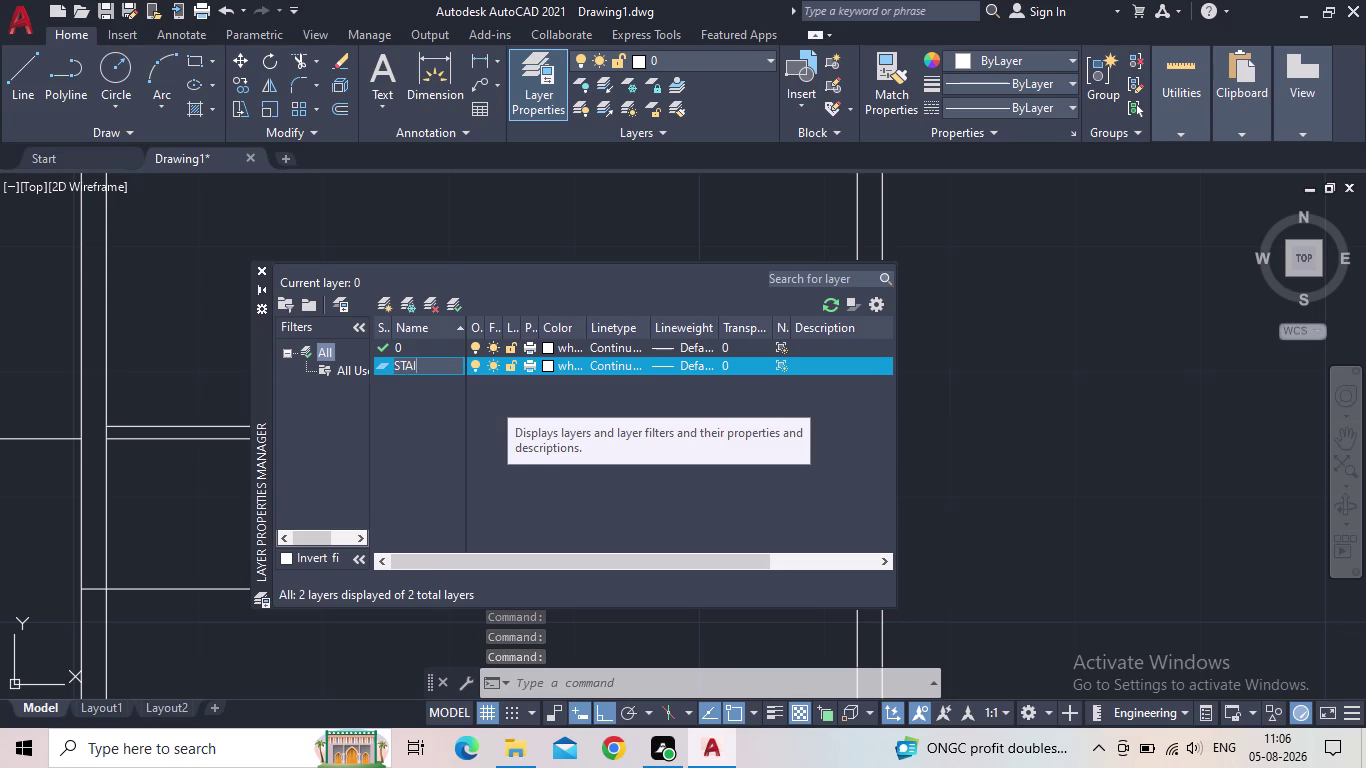
text(RD)
key(BackSpace)
key(s)
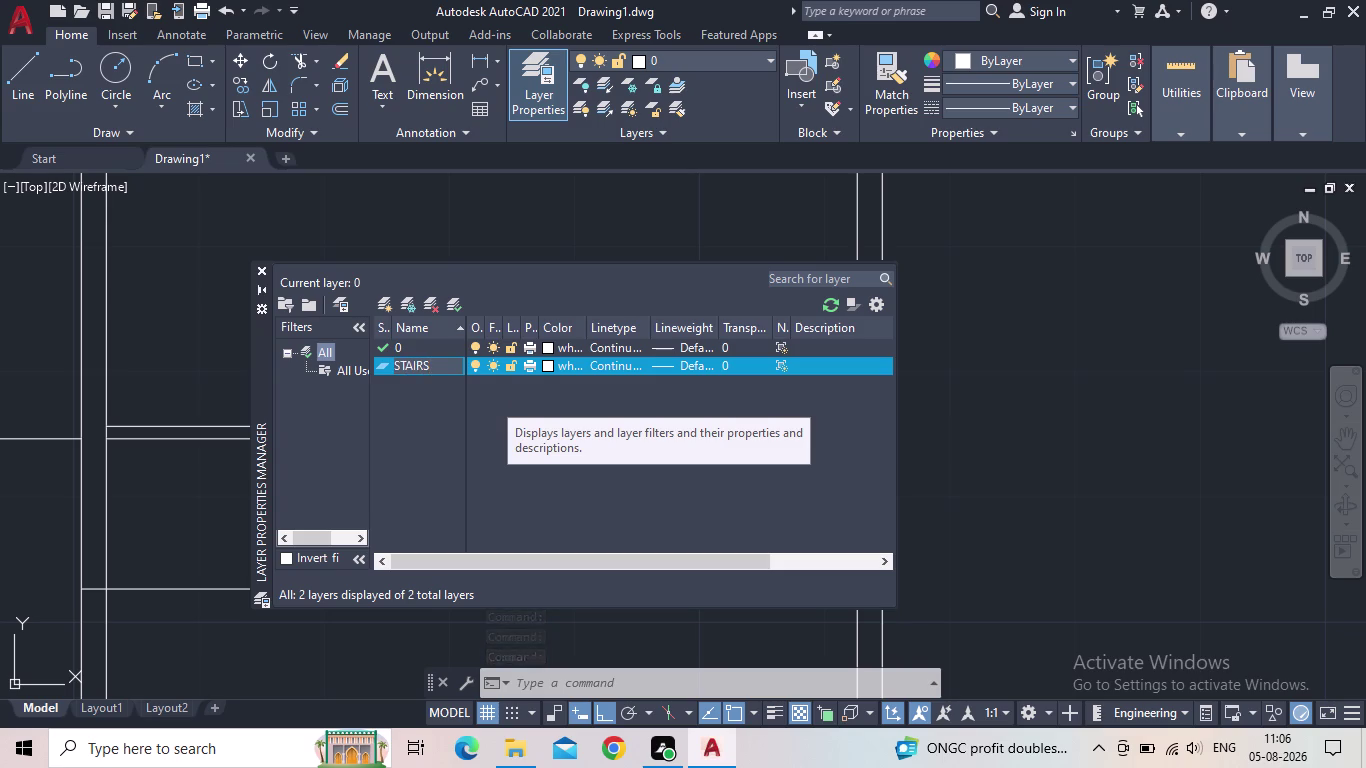
key(Return)
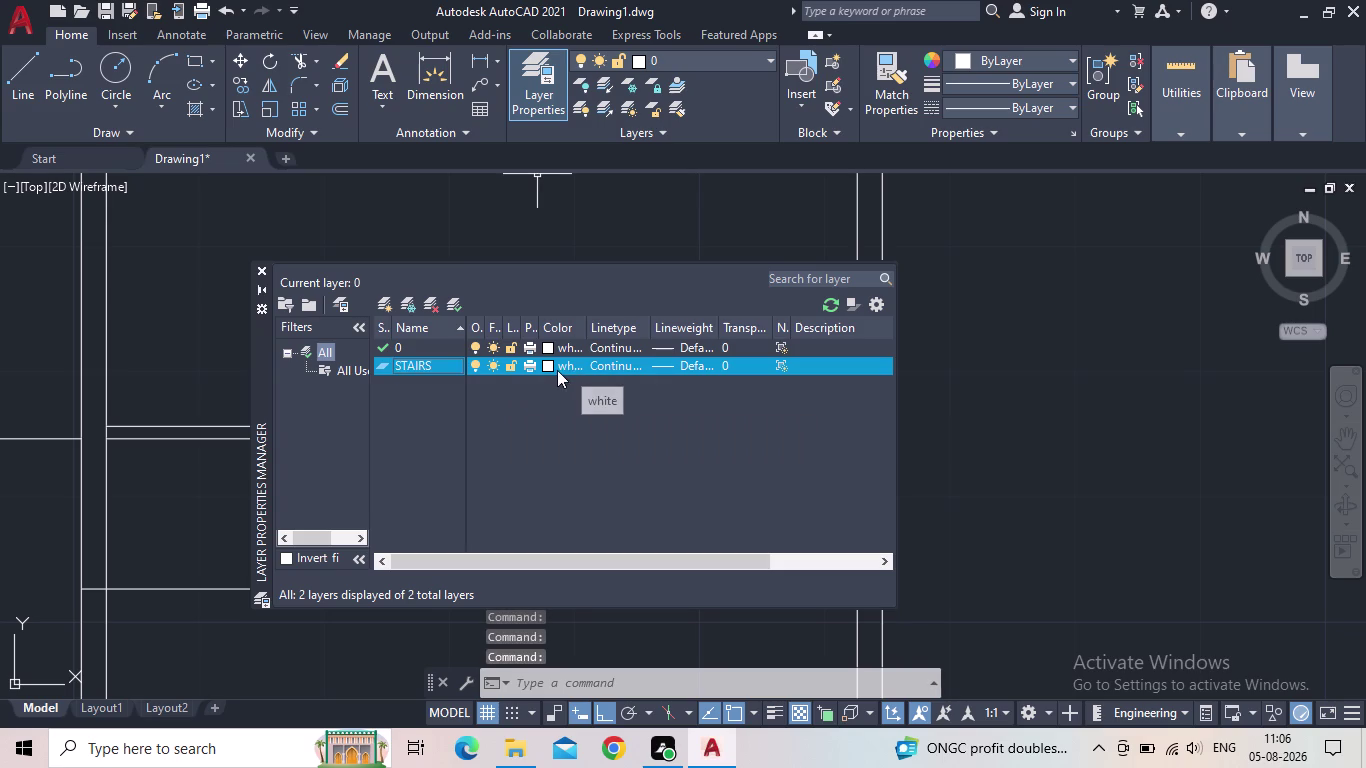
click(551, 367)
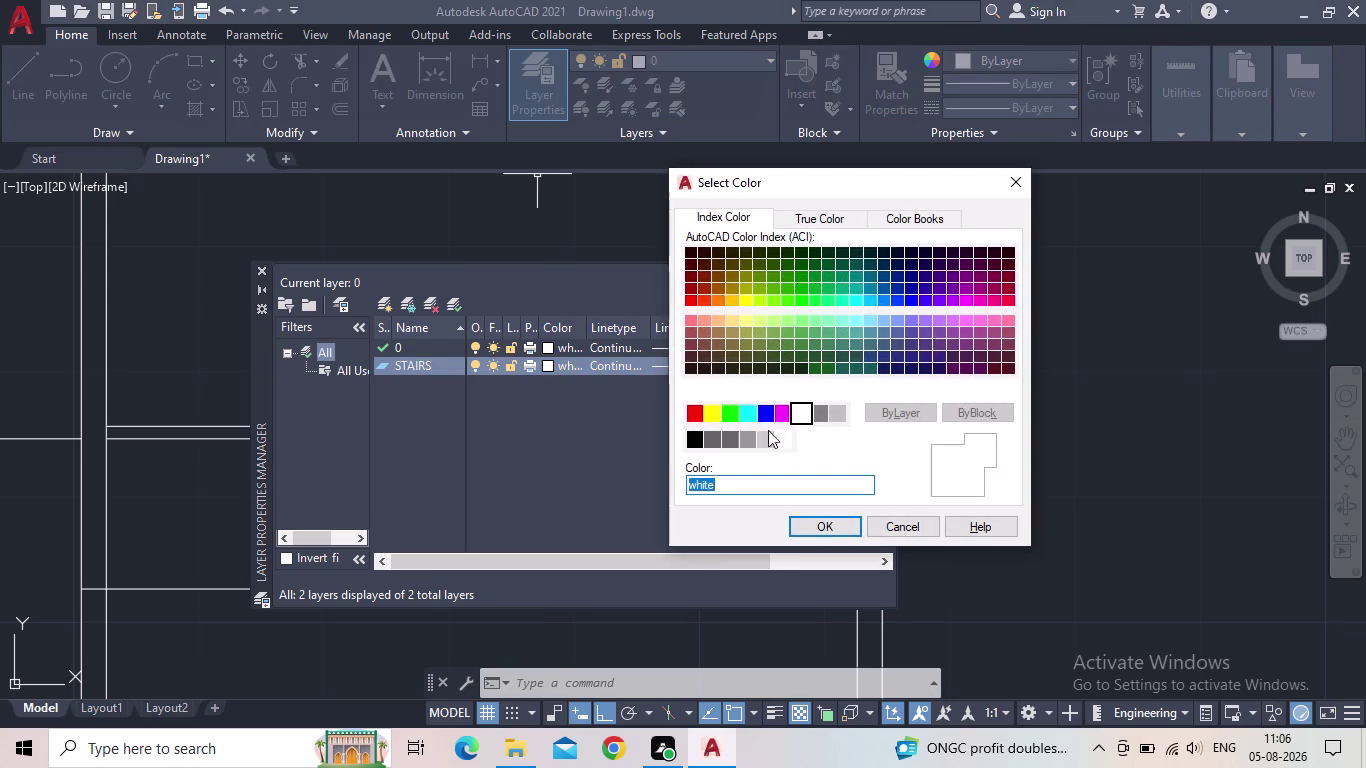
click(719, 415)
click(815, 525)
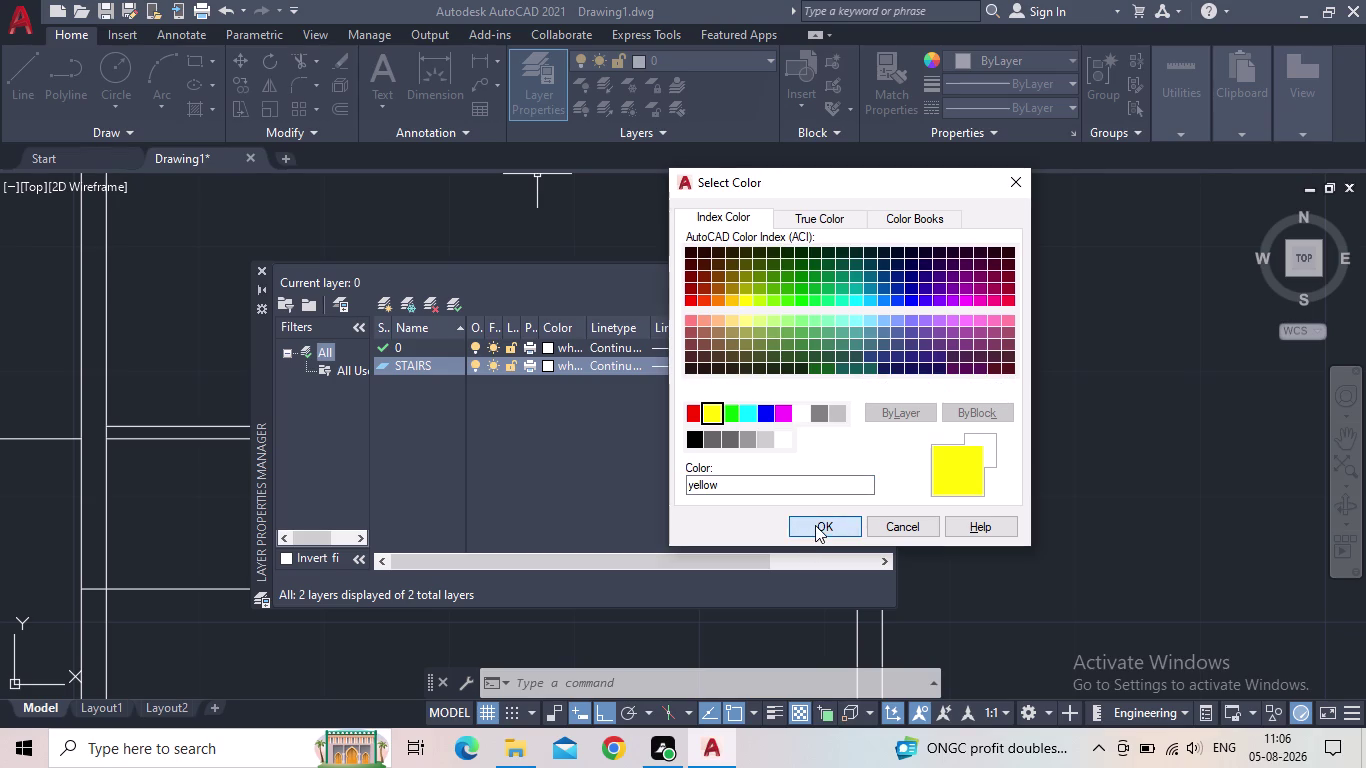
Add a new layer named DIMENSIONS.
click(388, 303)
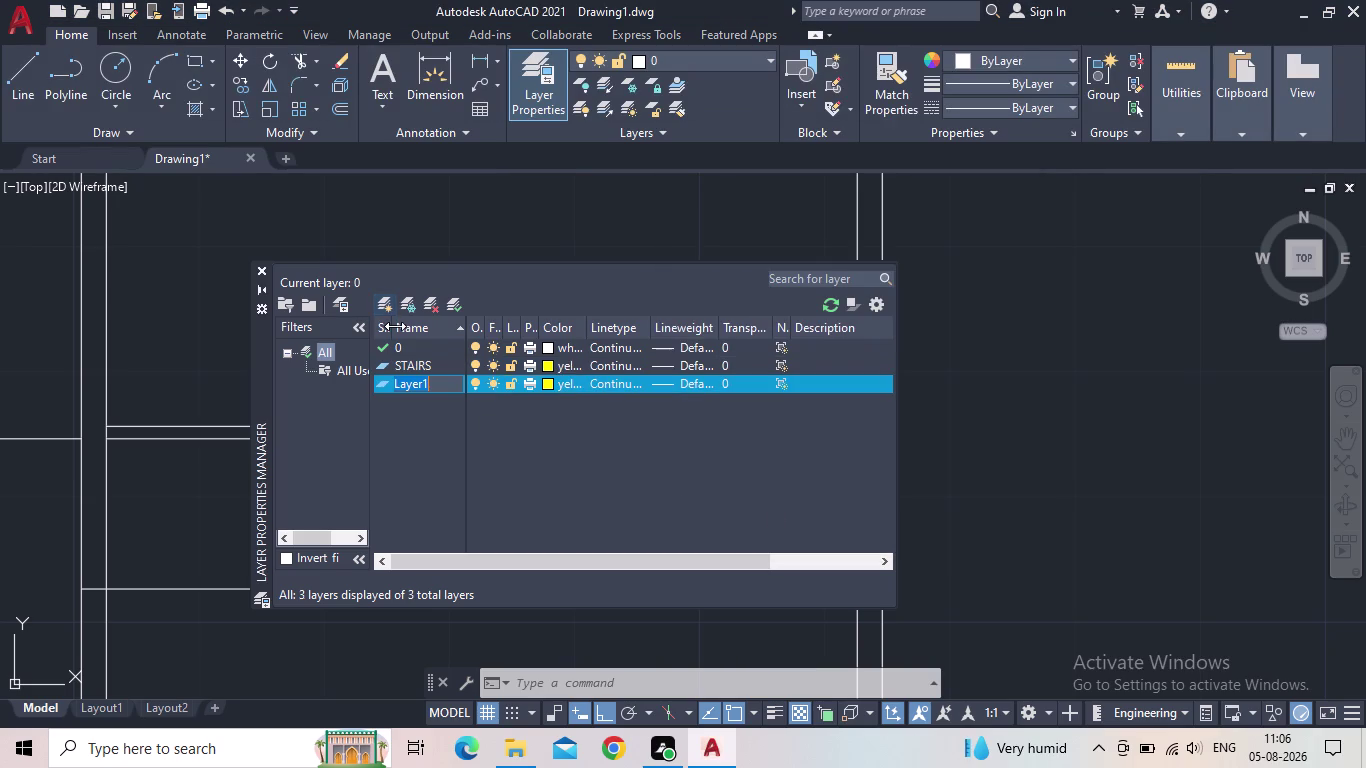
text(D)
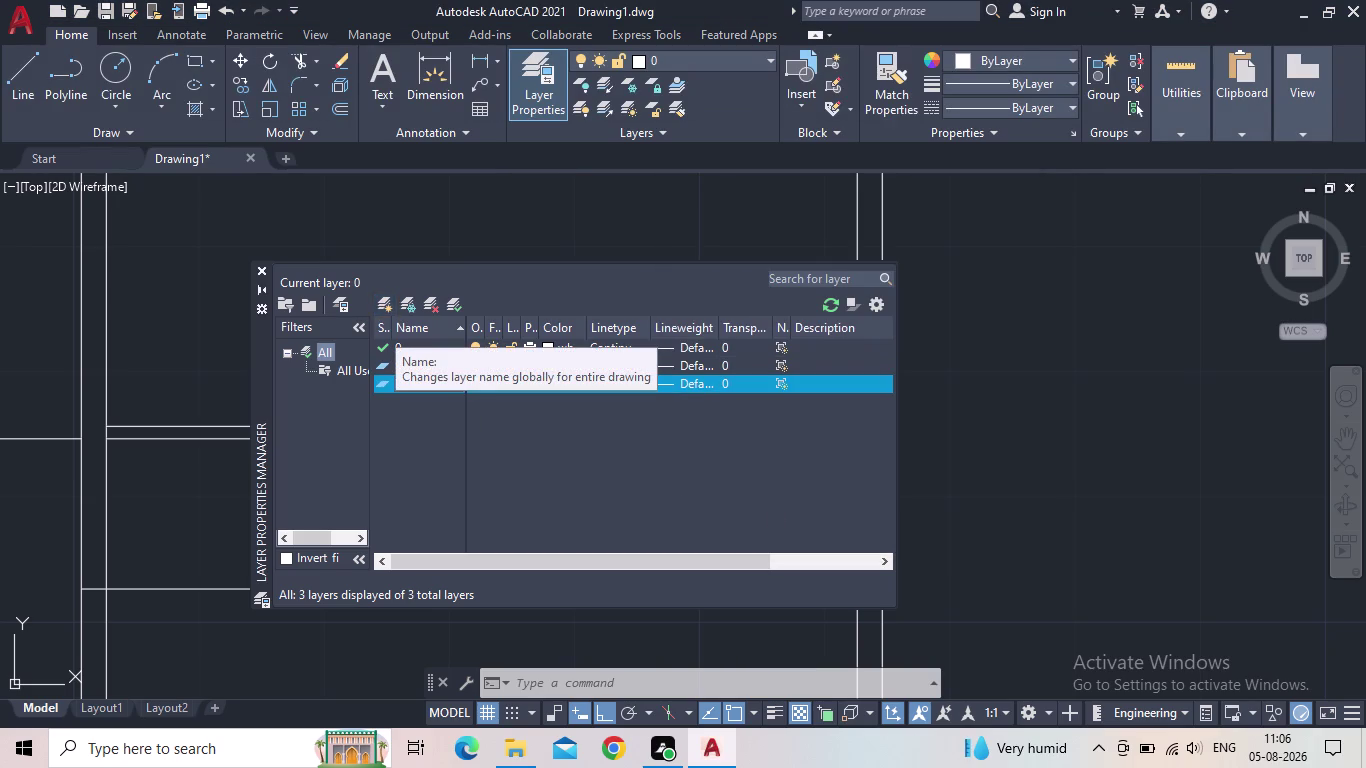
text(I)
text(ME)
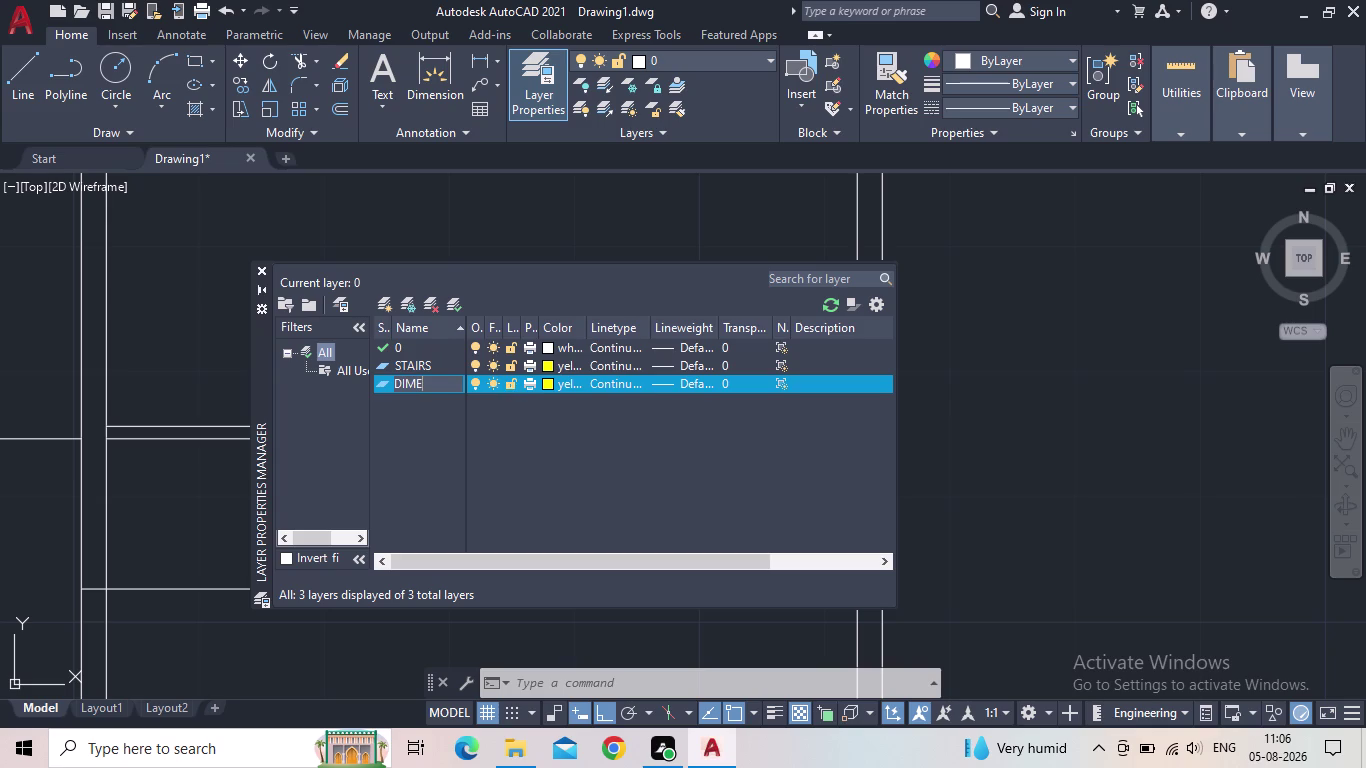
text(NSIO)
text(N)
key(s)
key(Return)
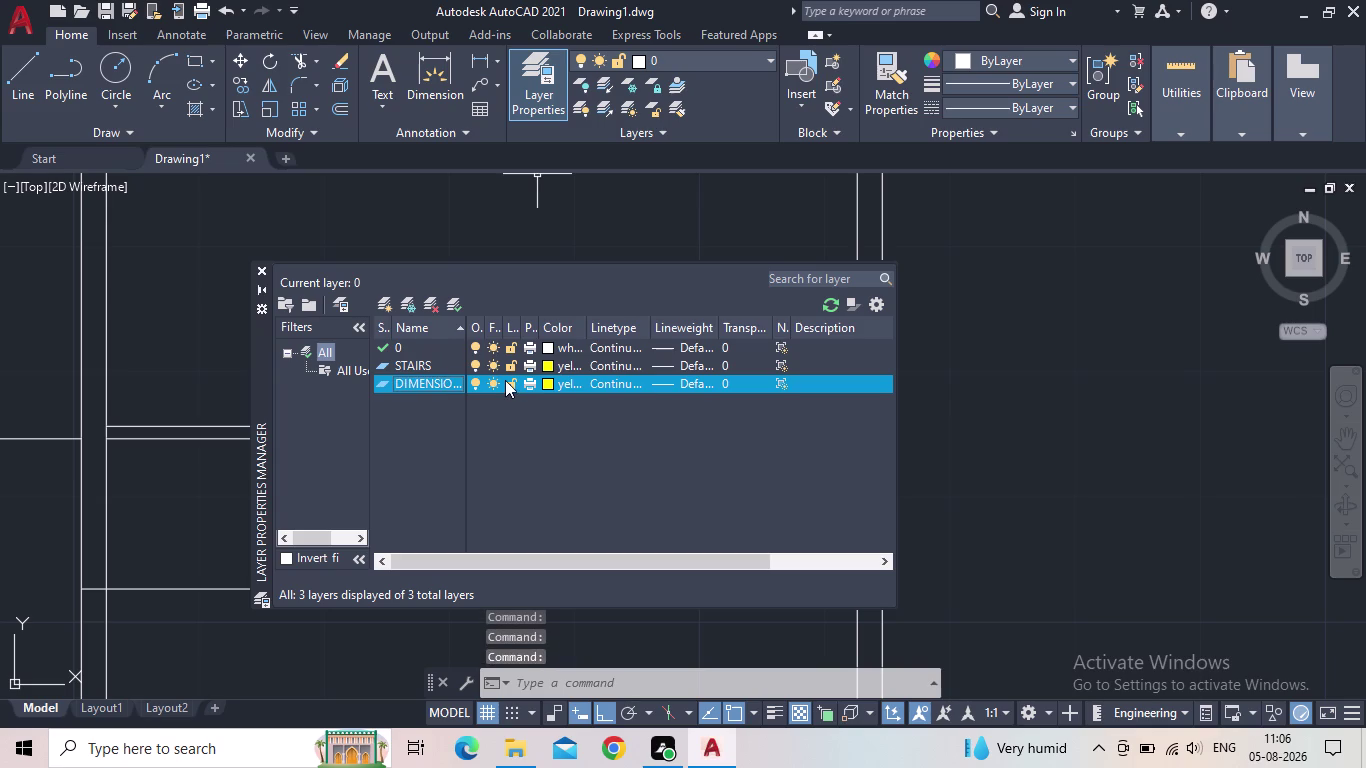
Add two more layers named TEXT and NUMBERS.
click(380, 302)
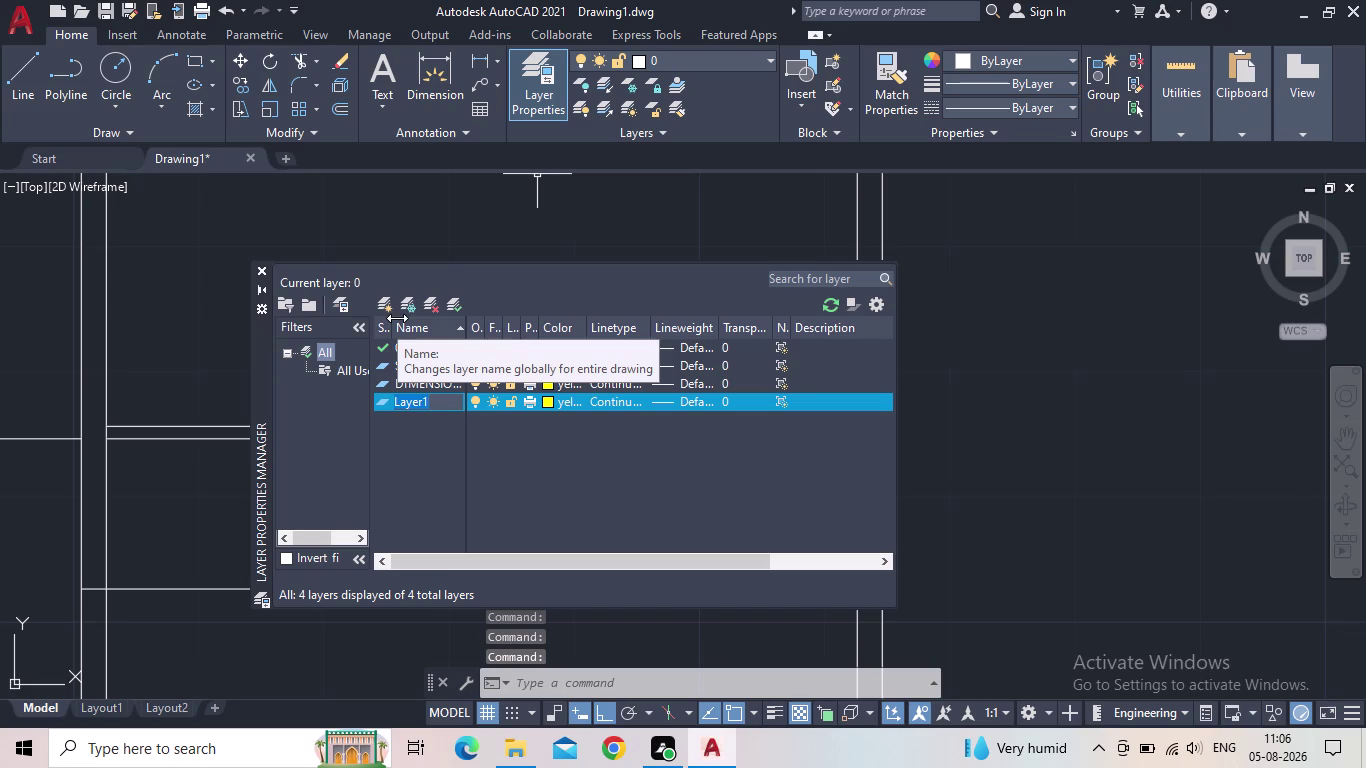
text(TEXT)
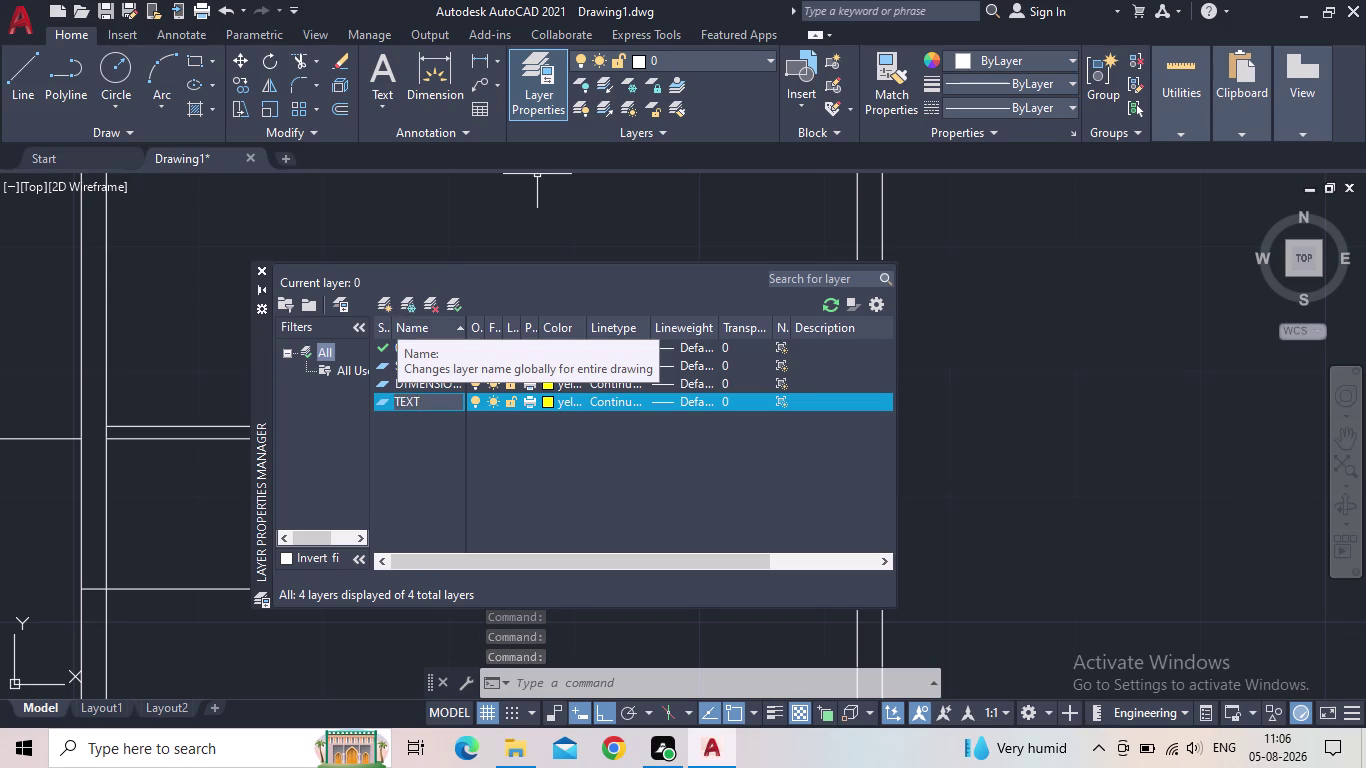
key(Return)
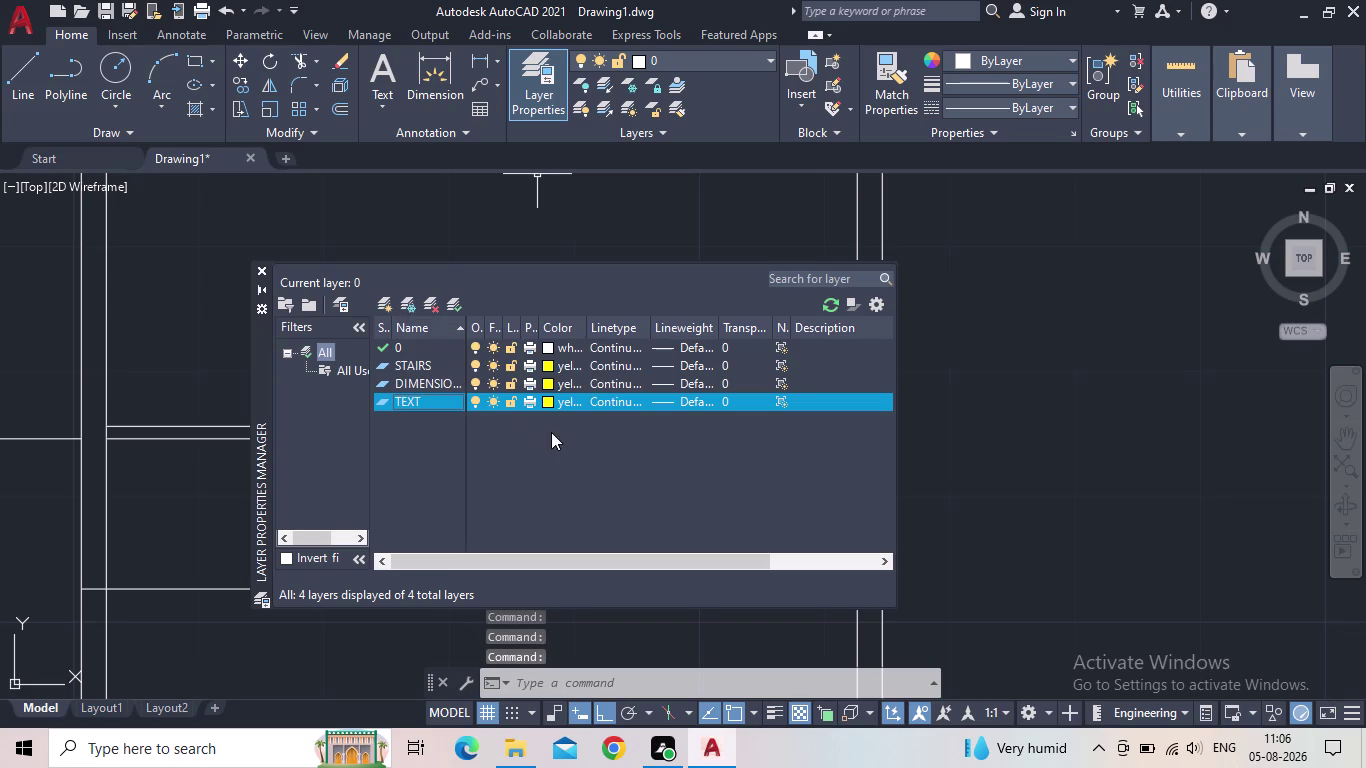
click(376, 299)
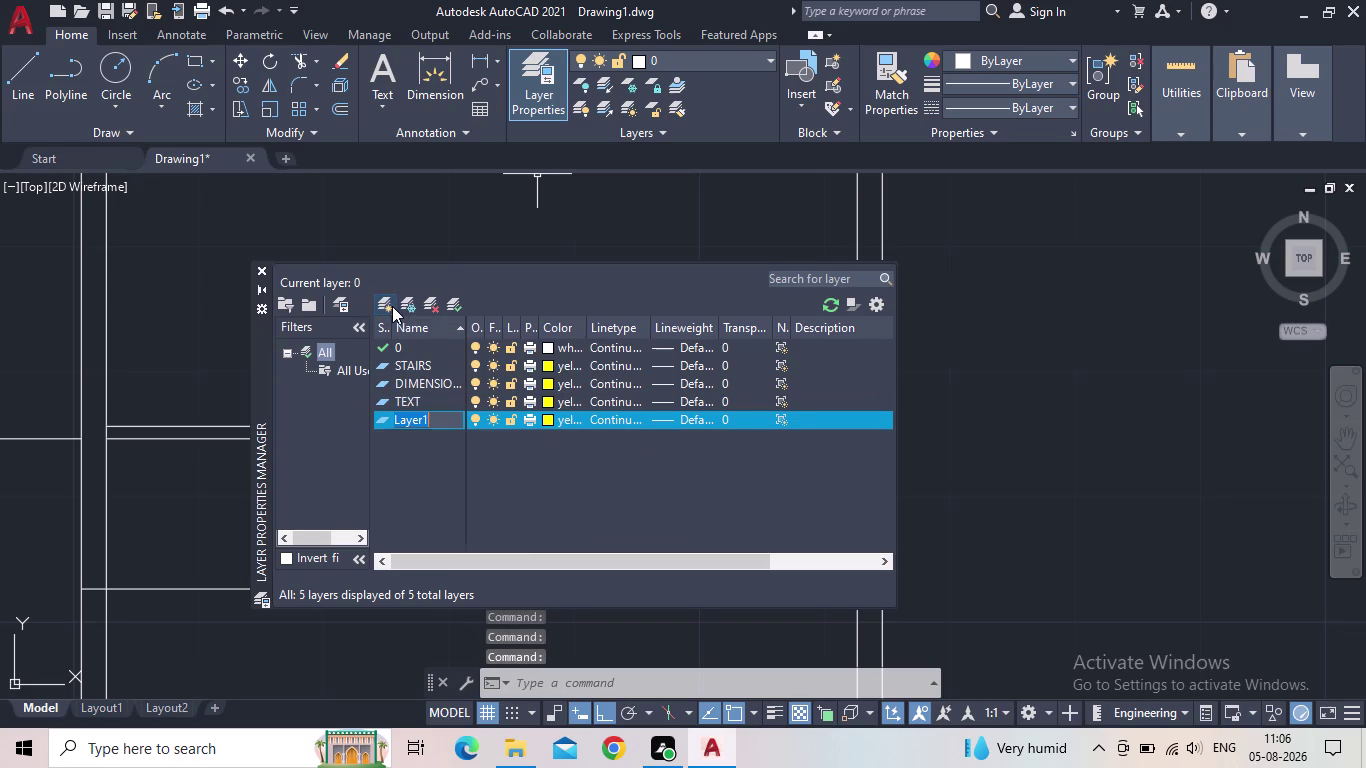
text(NU)
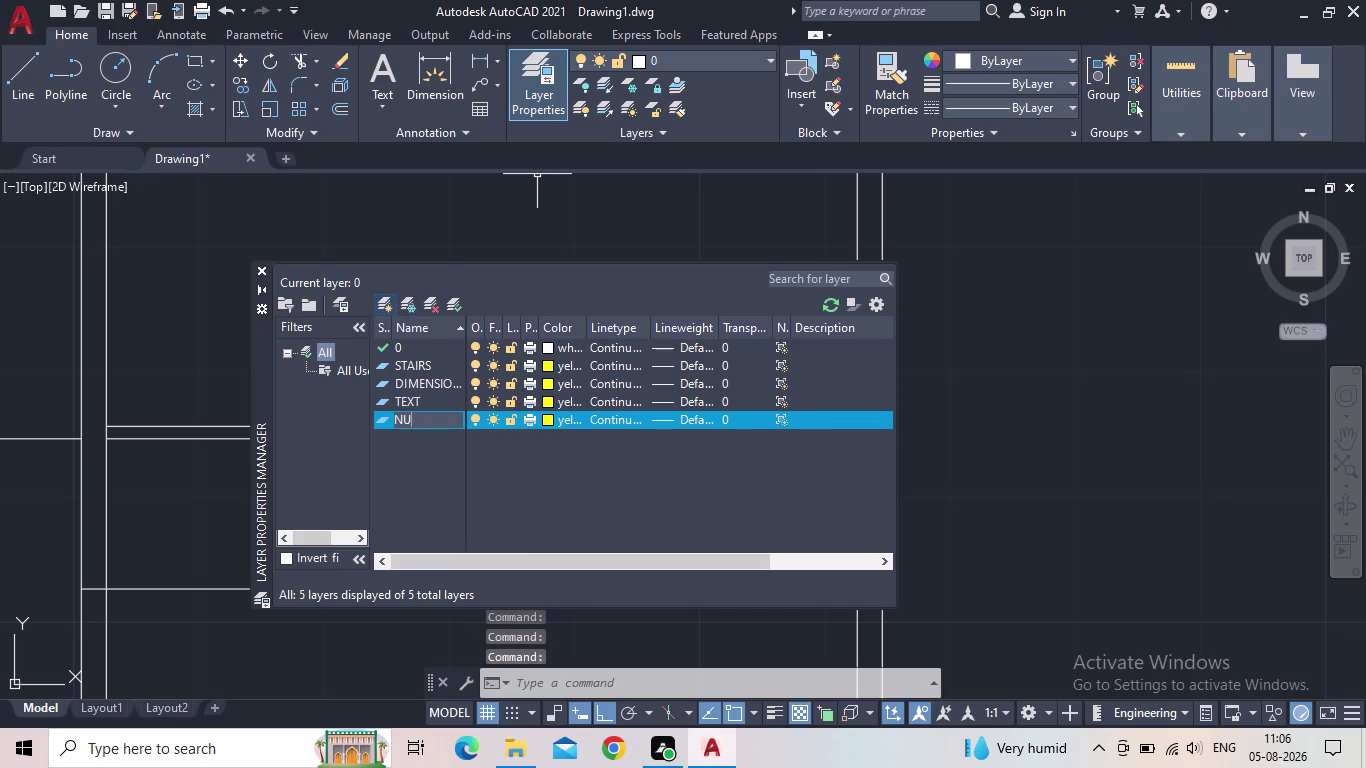
text(MBERS)
key(Return)
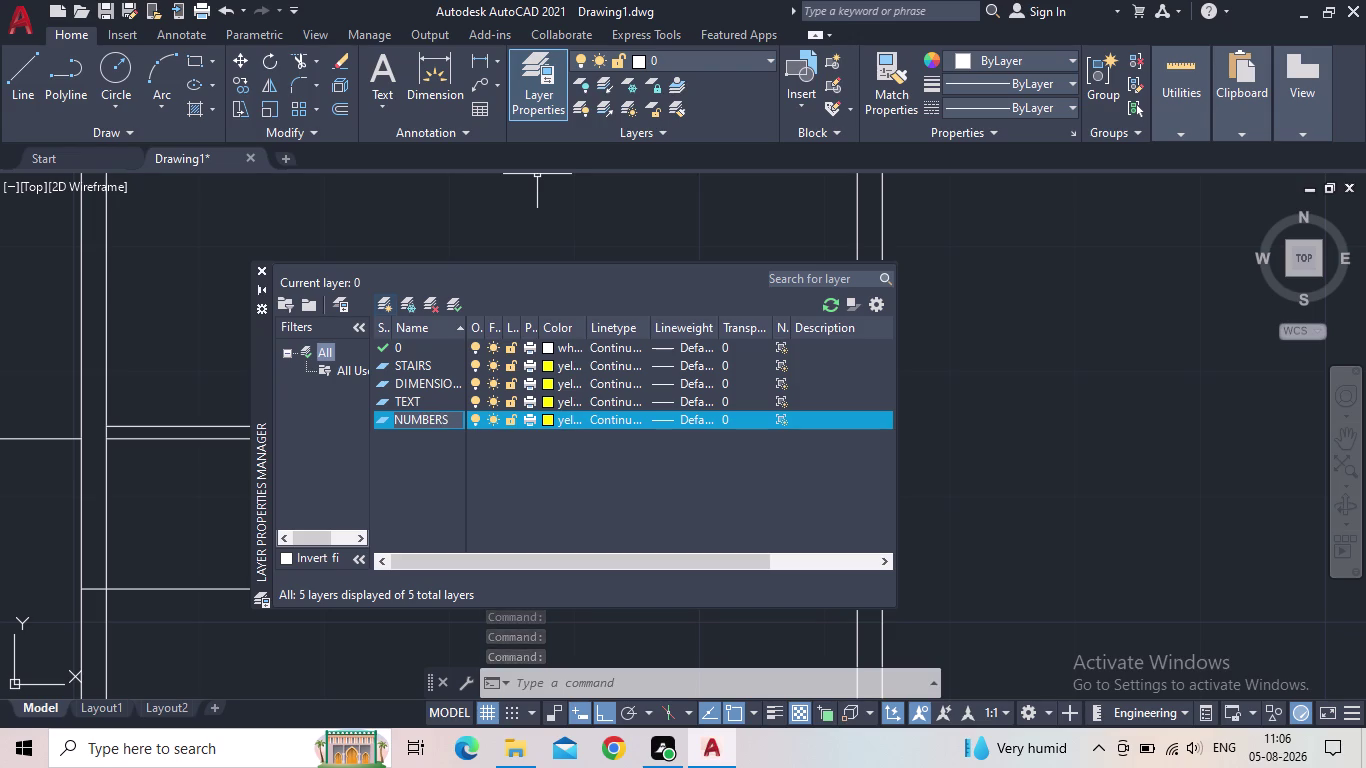
click(550, 384)
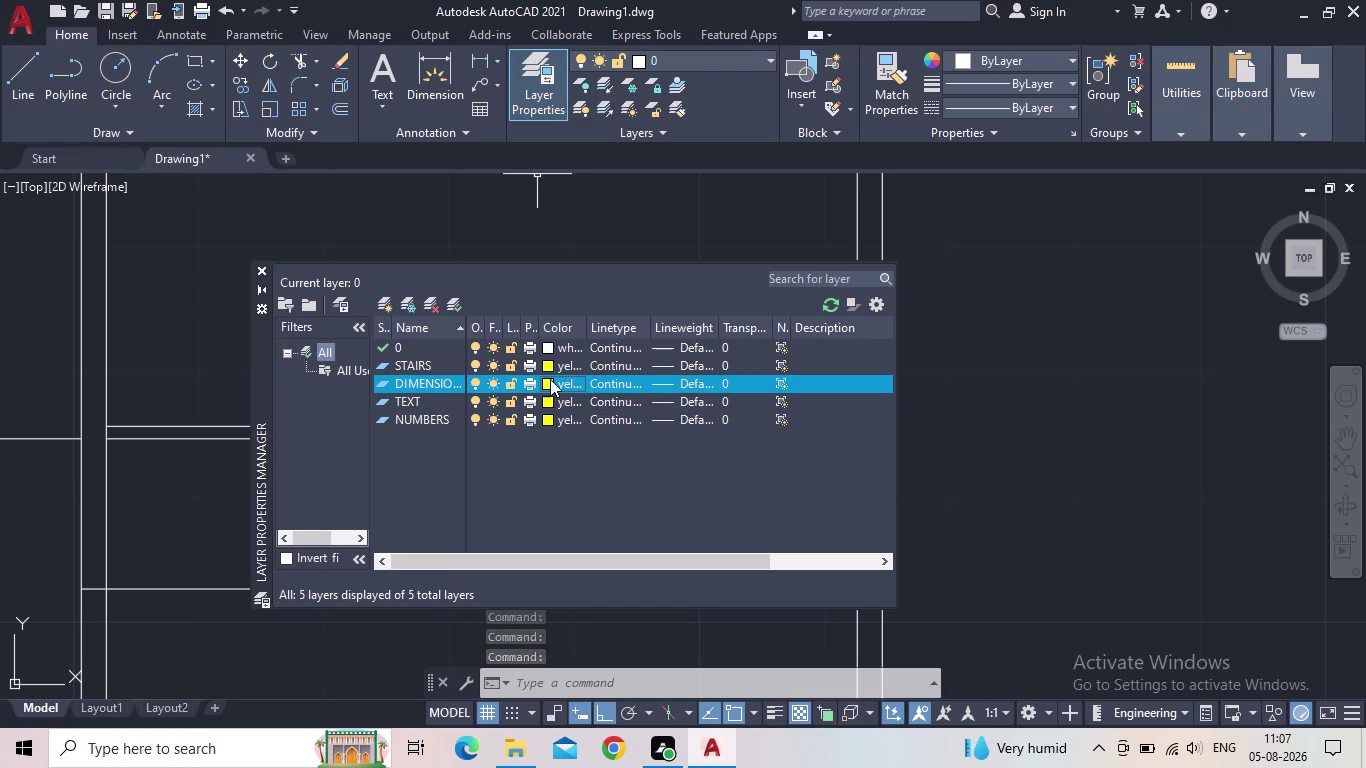
Colour the DIMENSIONS layer green and the TEXT layer colour 20.
click(549, 382)
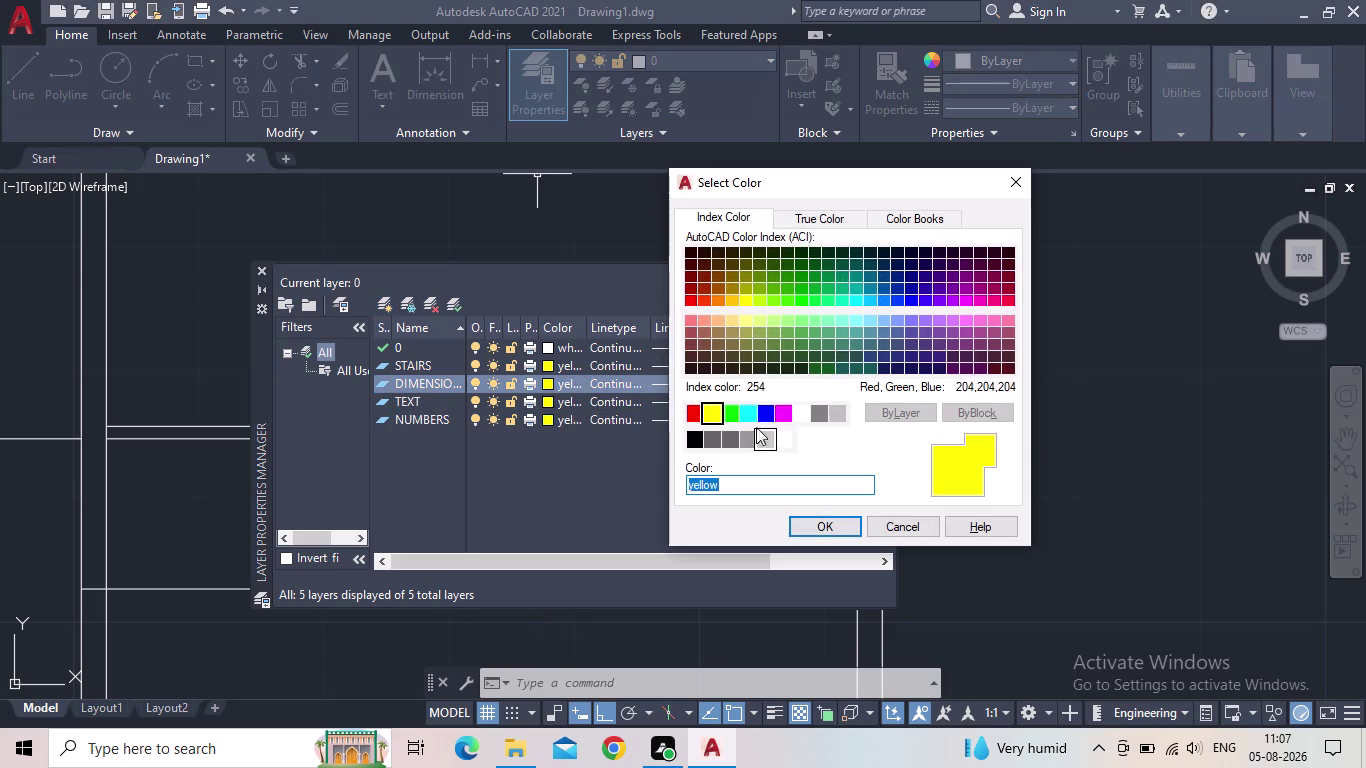
click(737, 414)
click(803, 530)
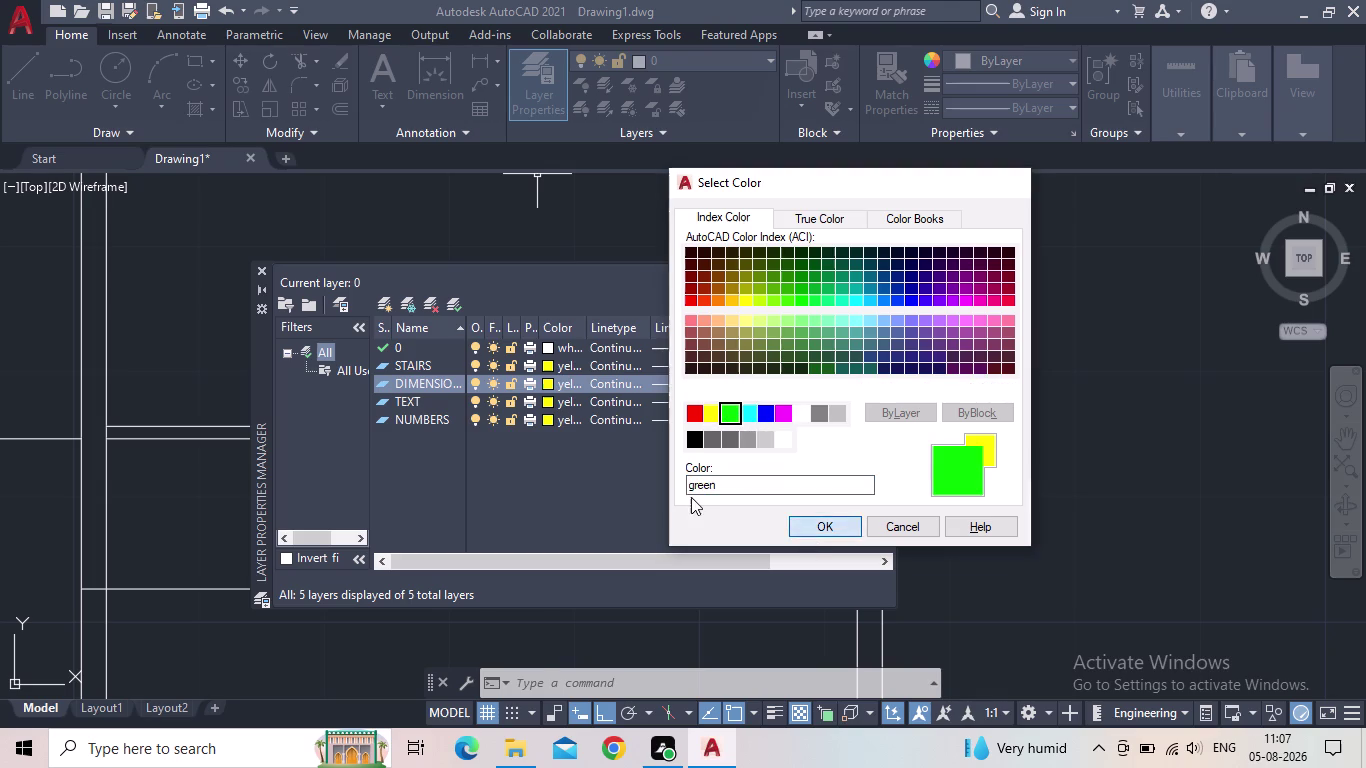
click(551, 402)
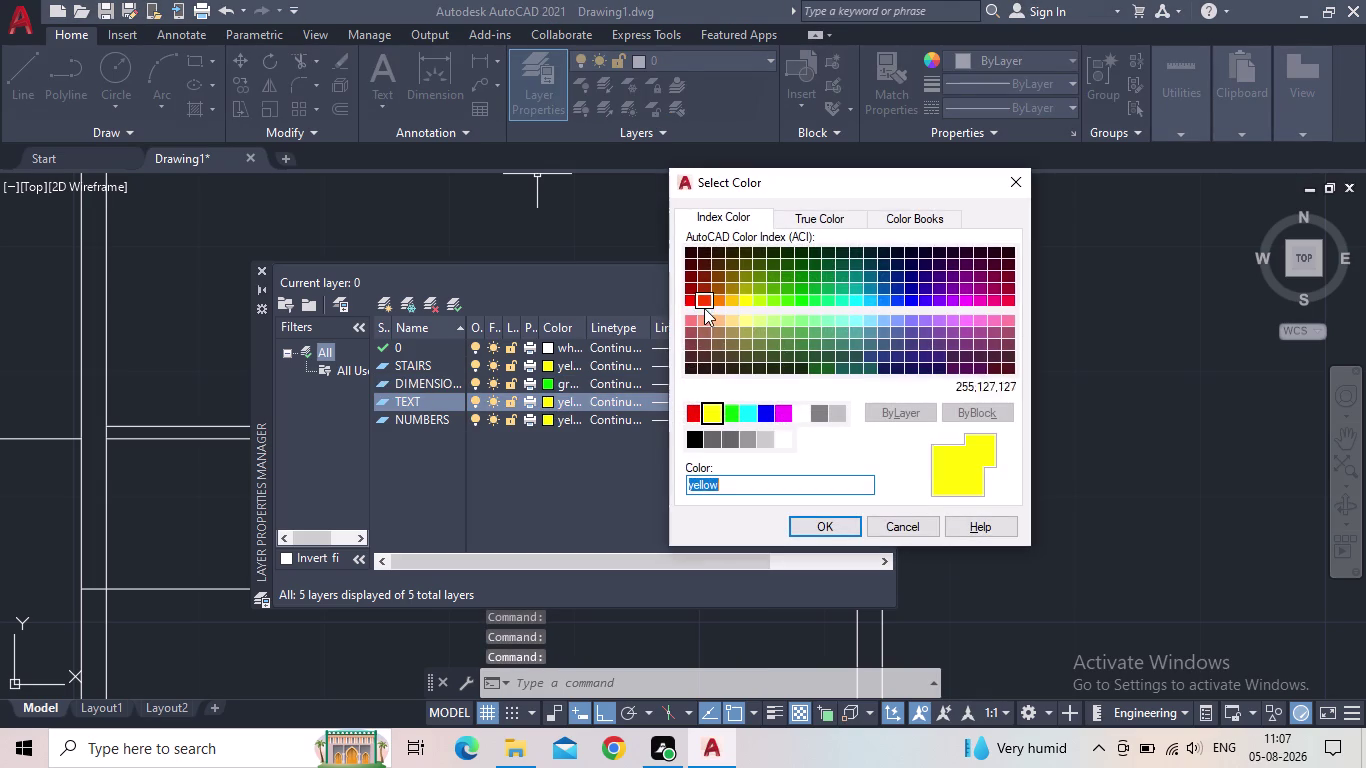
click(702, 301)
click(824, 528)
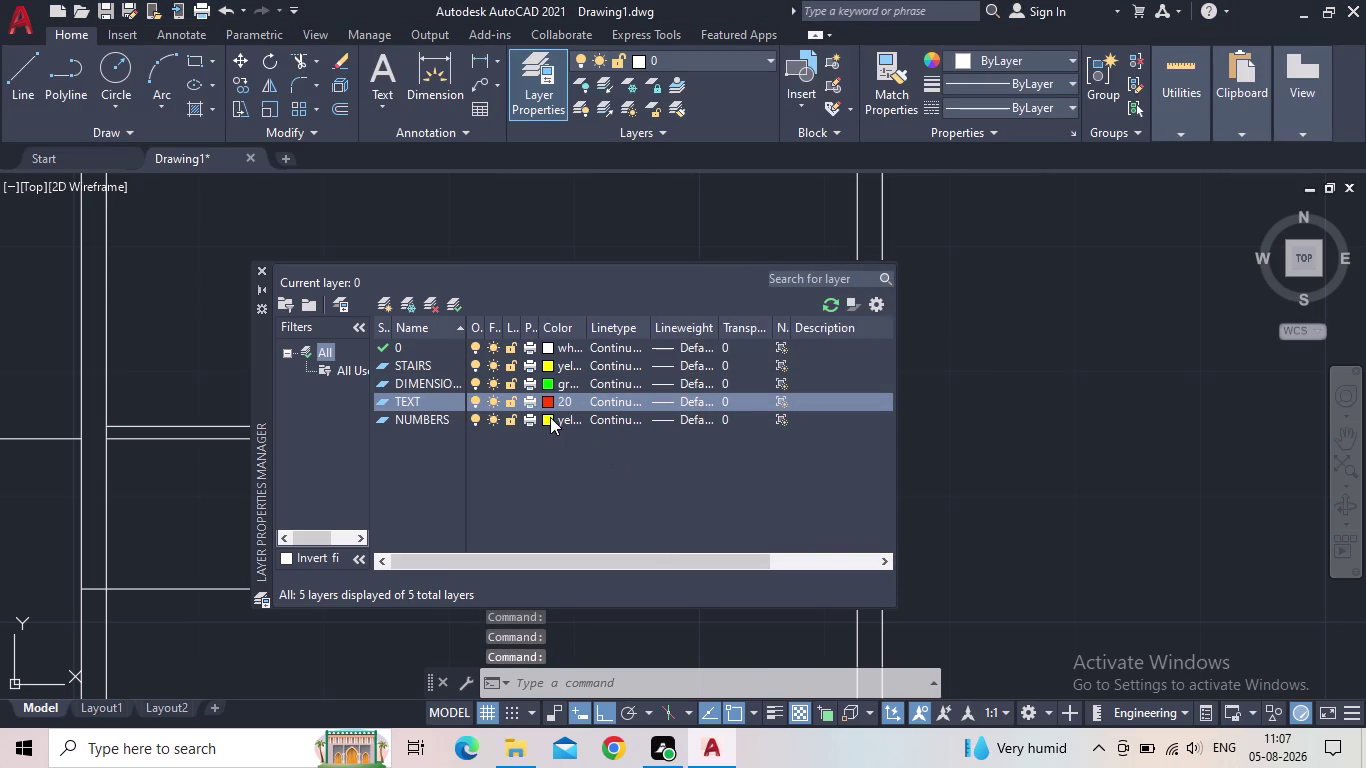
Colour NUMBERS magenta, make STAIRS current and close the layer manager.
click(549, 417)
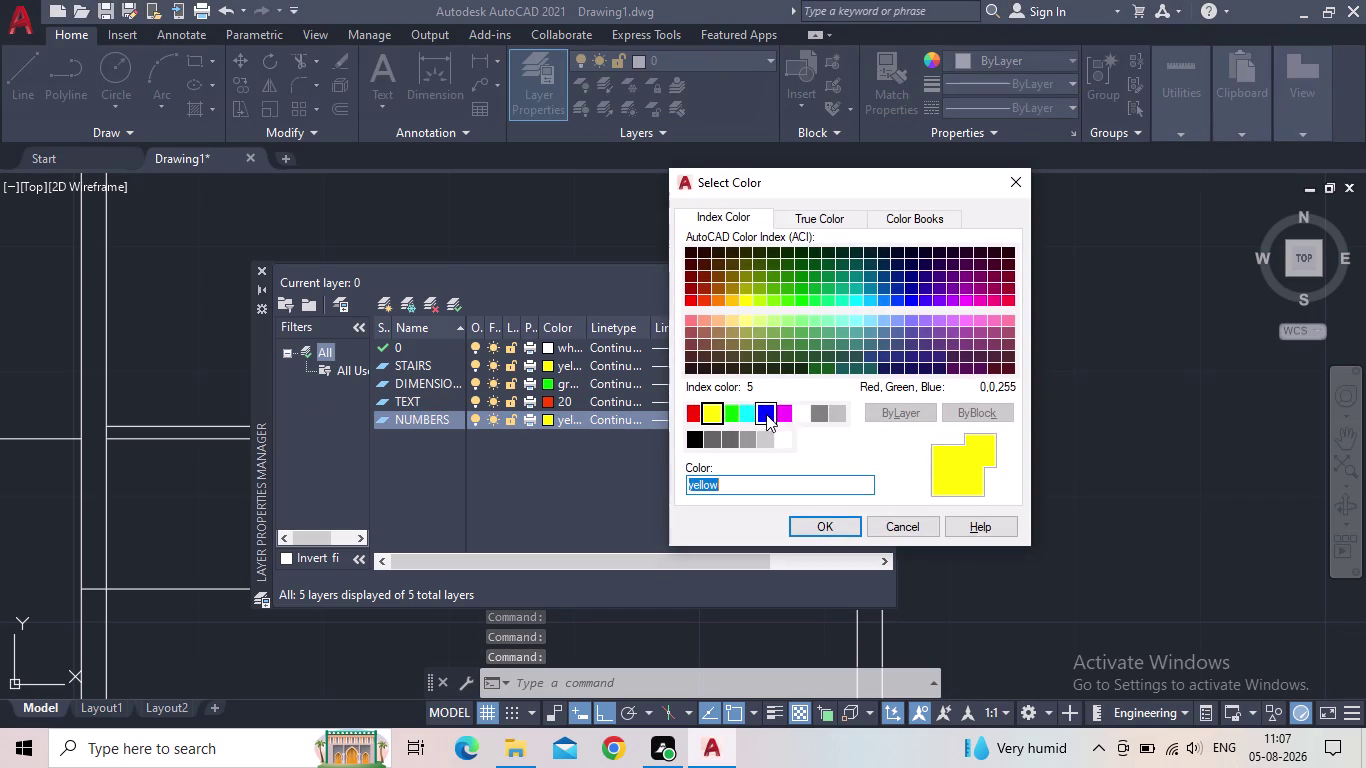
click(749, 416)
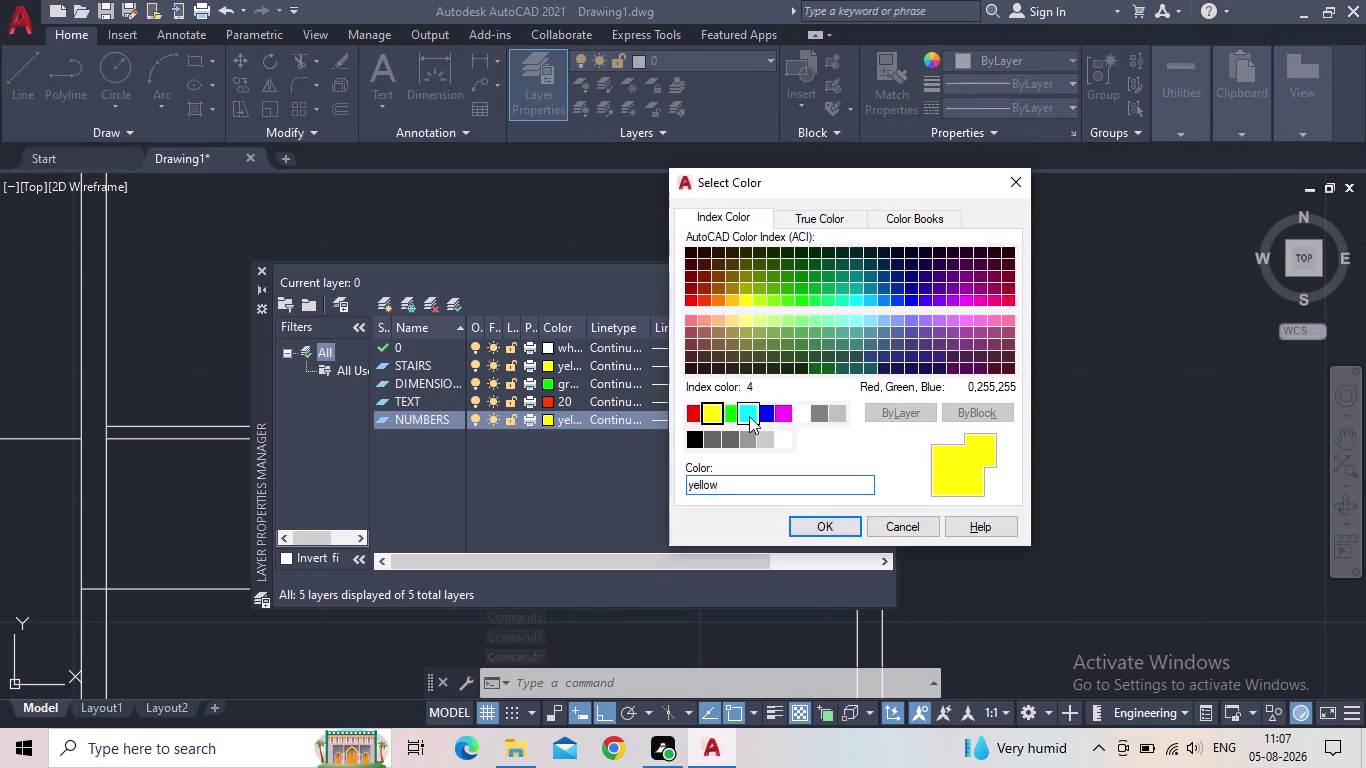
click(783, 413)
click(819, 527)
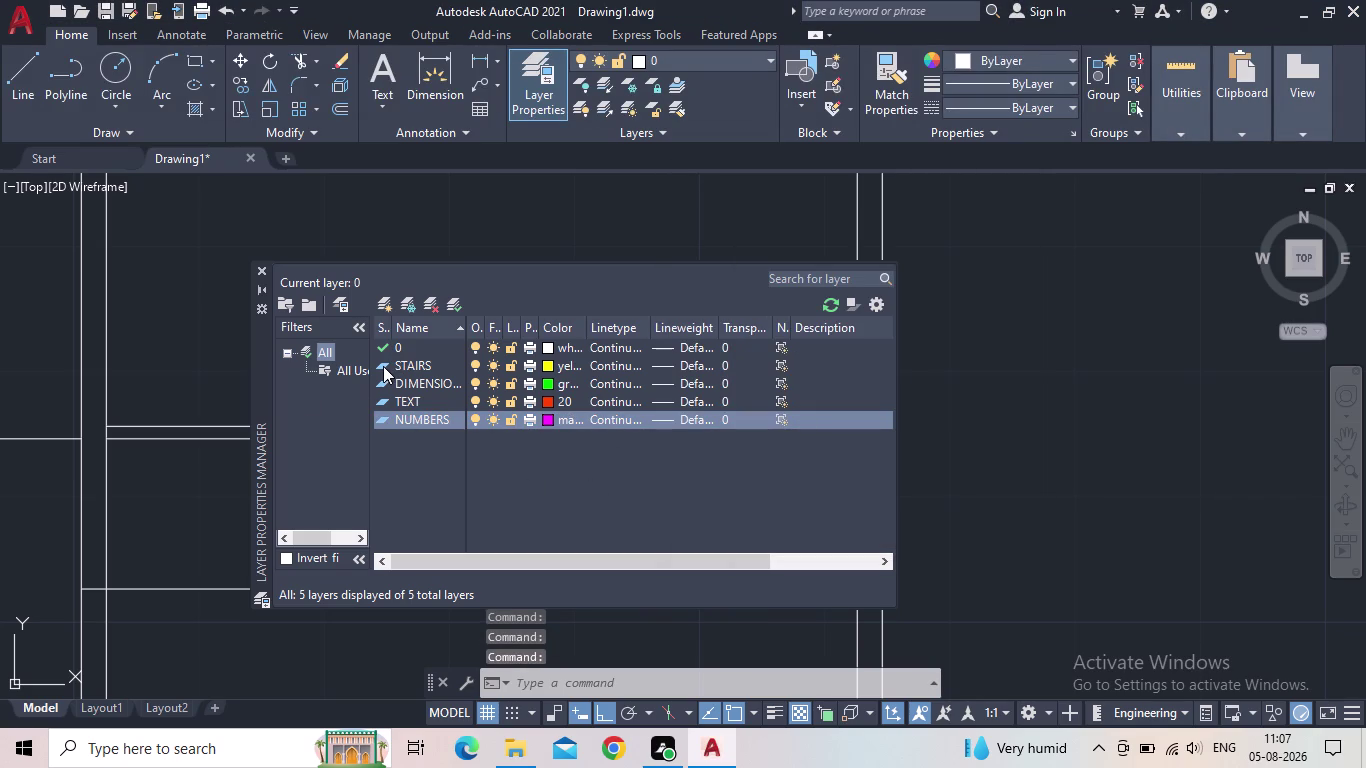
double_click(383, 366)
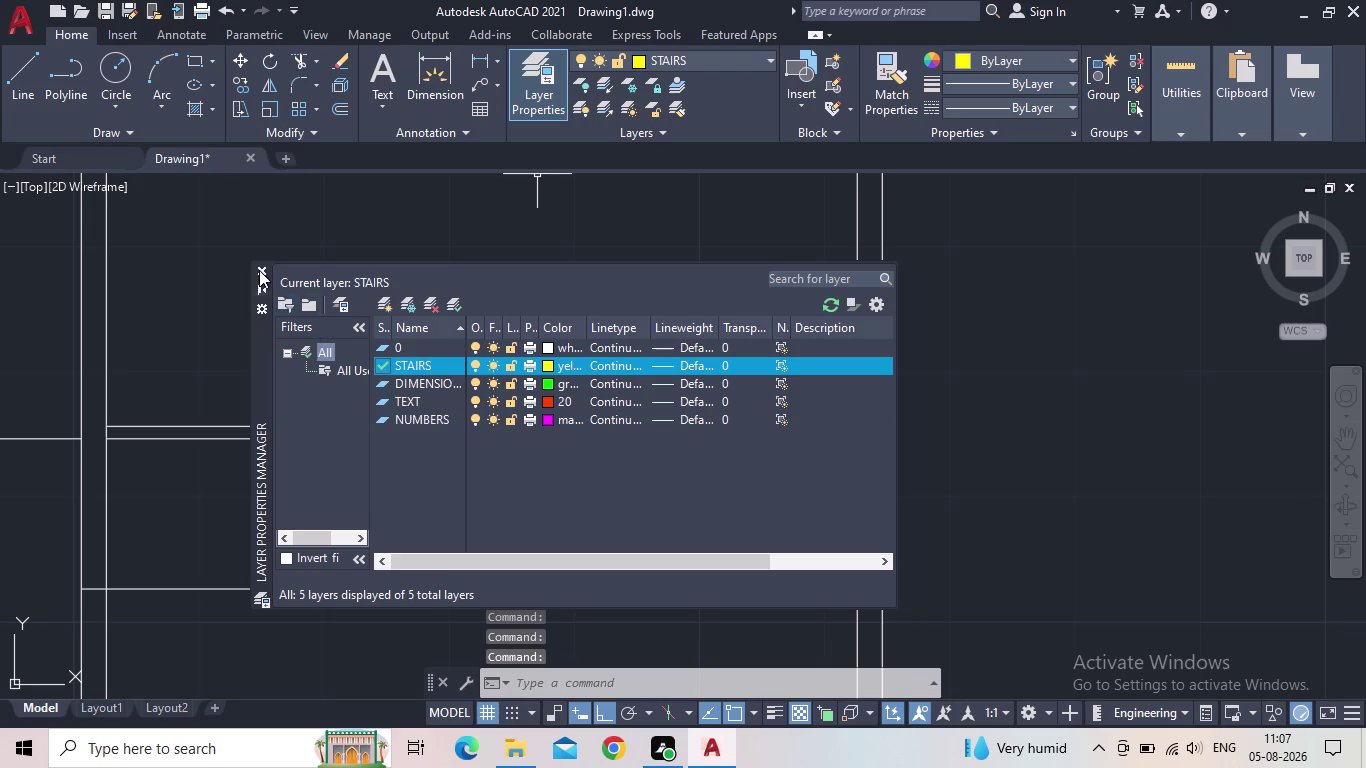
click(259, 270)
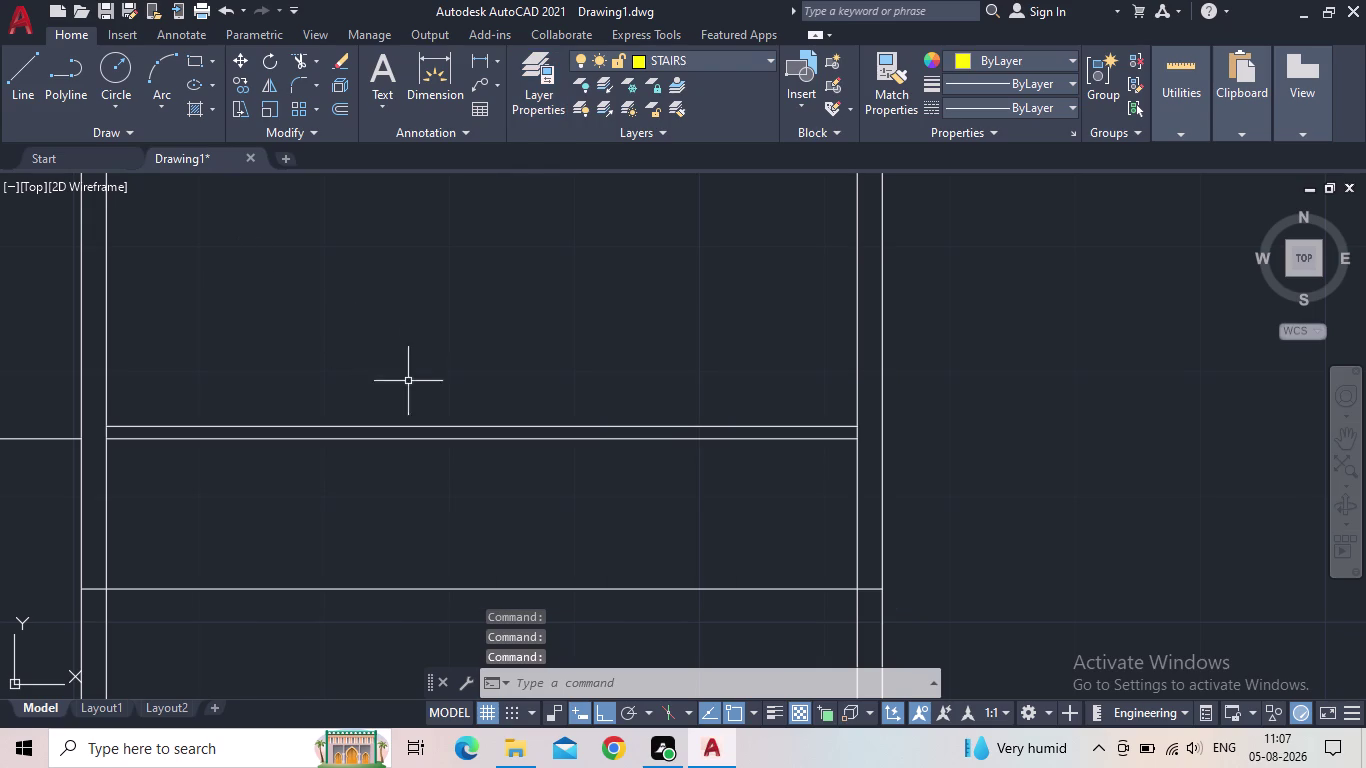
Window-select the three tread lines and move them onto the yellow STAIRS layer.
scroll(down, 3)
middle_drag(433, 458, 446, 495)
scroll(up, 3)
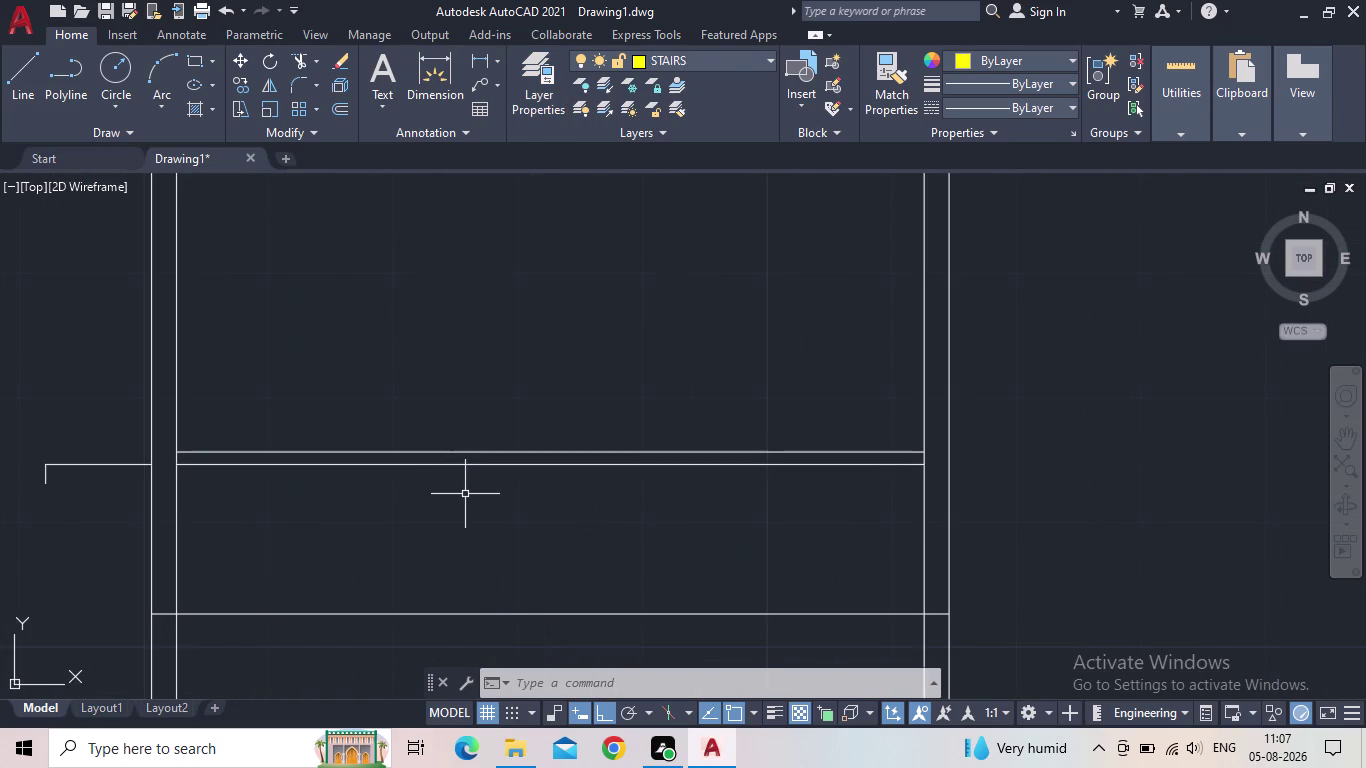
scroll(down, 3)
middle_drag(475, 496, 477, 481)
drag(529, 618, 521, 601)
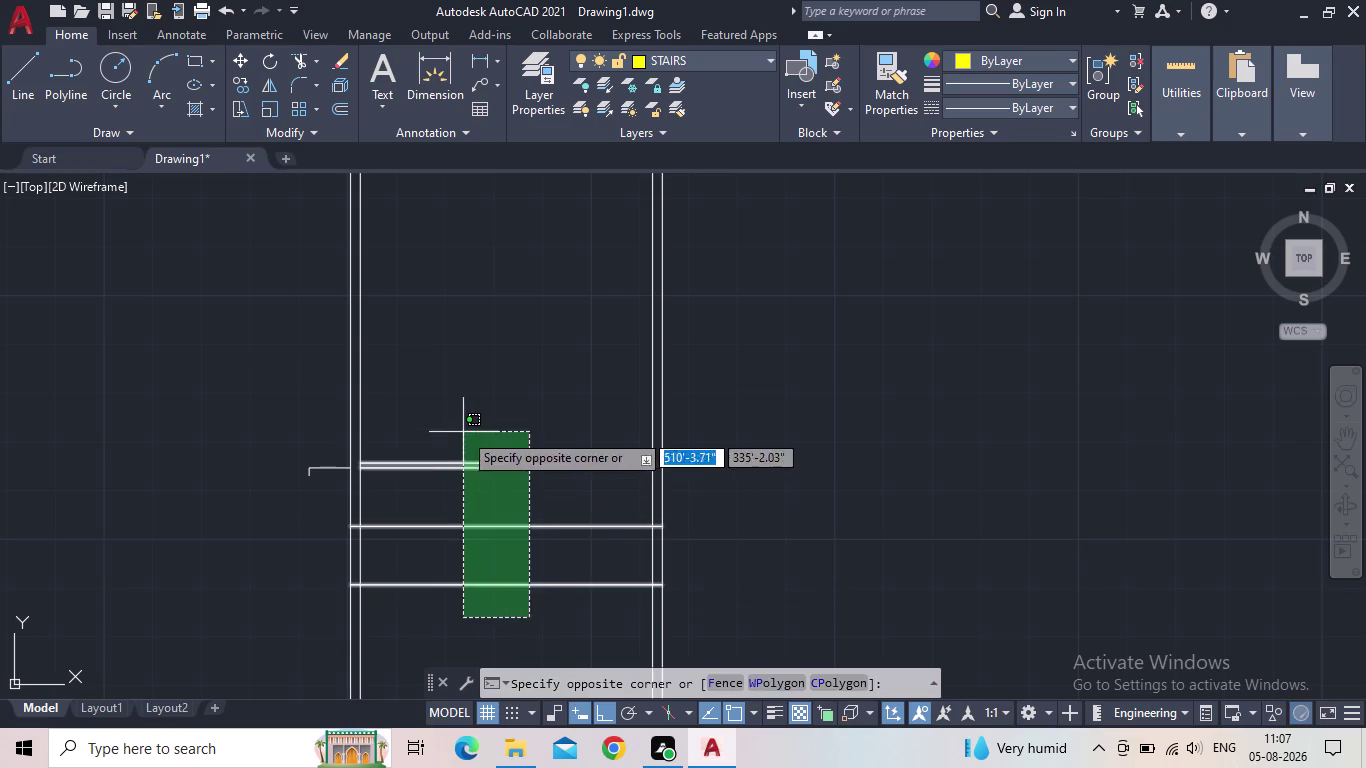
click(460, 425)
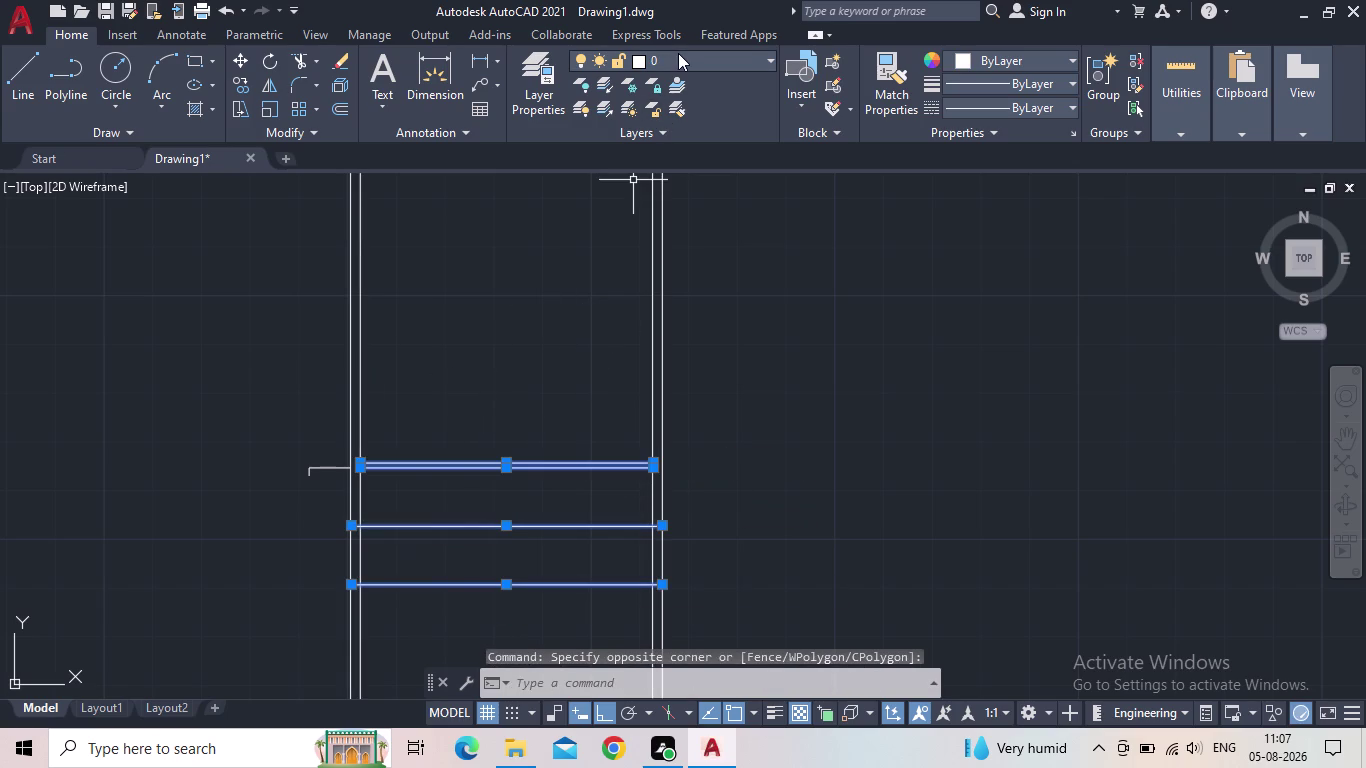
click(677, 54)
click(667, 147)
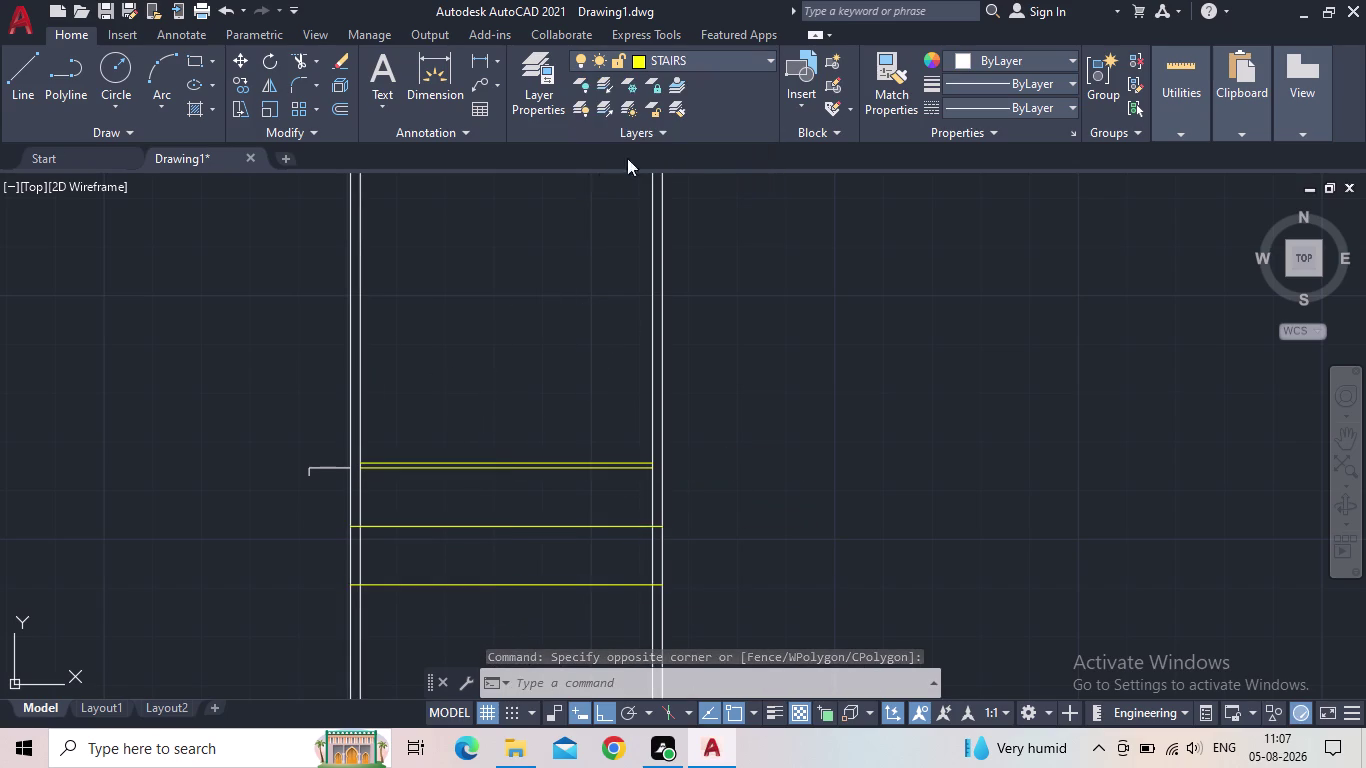
key(Escape)
click(520, 77)
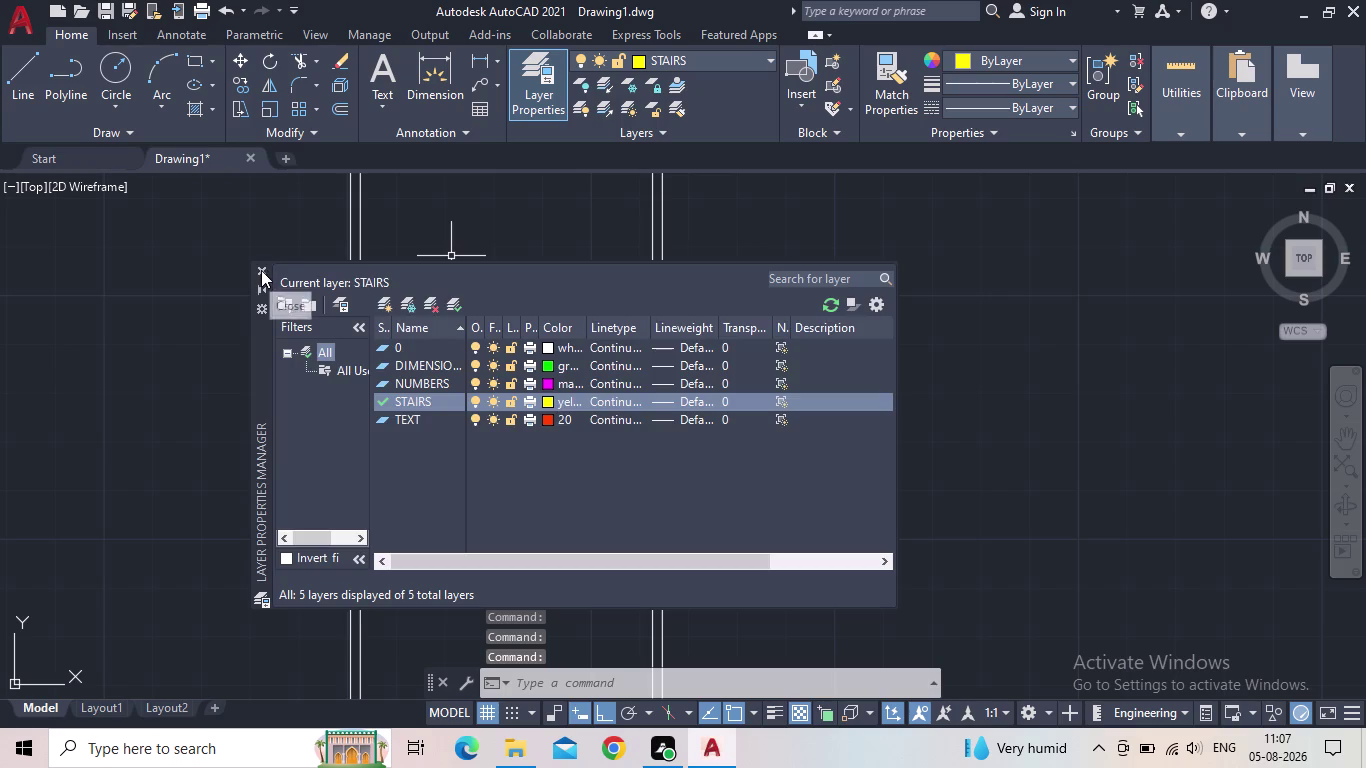
Close Layer Properties and load the JIS_08_11 linetype through the Linetype Manager.
click(261, 270)
scroll(up, 3)
middle_drag(507, 428, 491, 405)
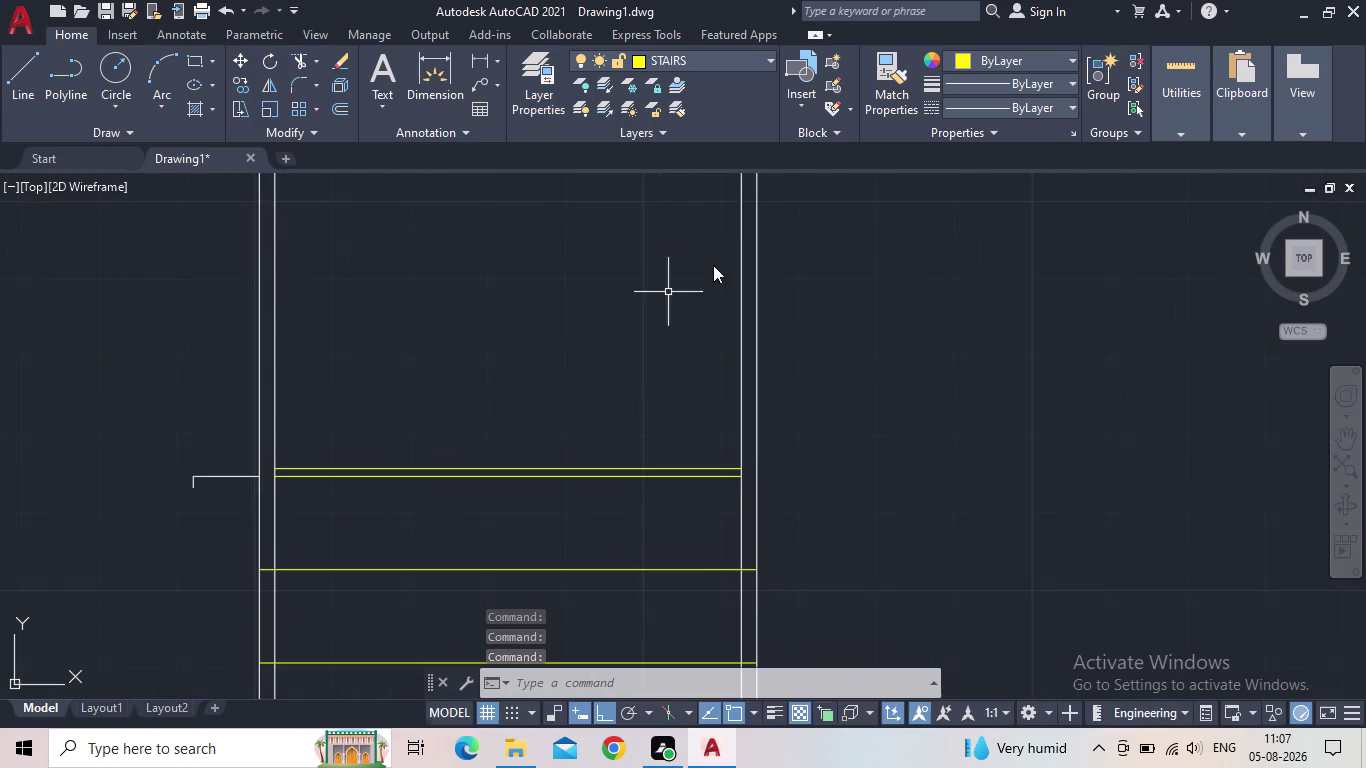
click(983, 110)
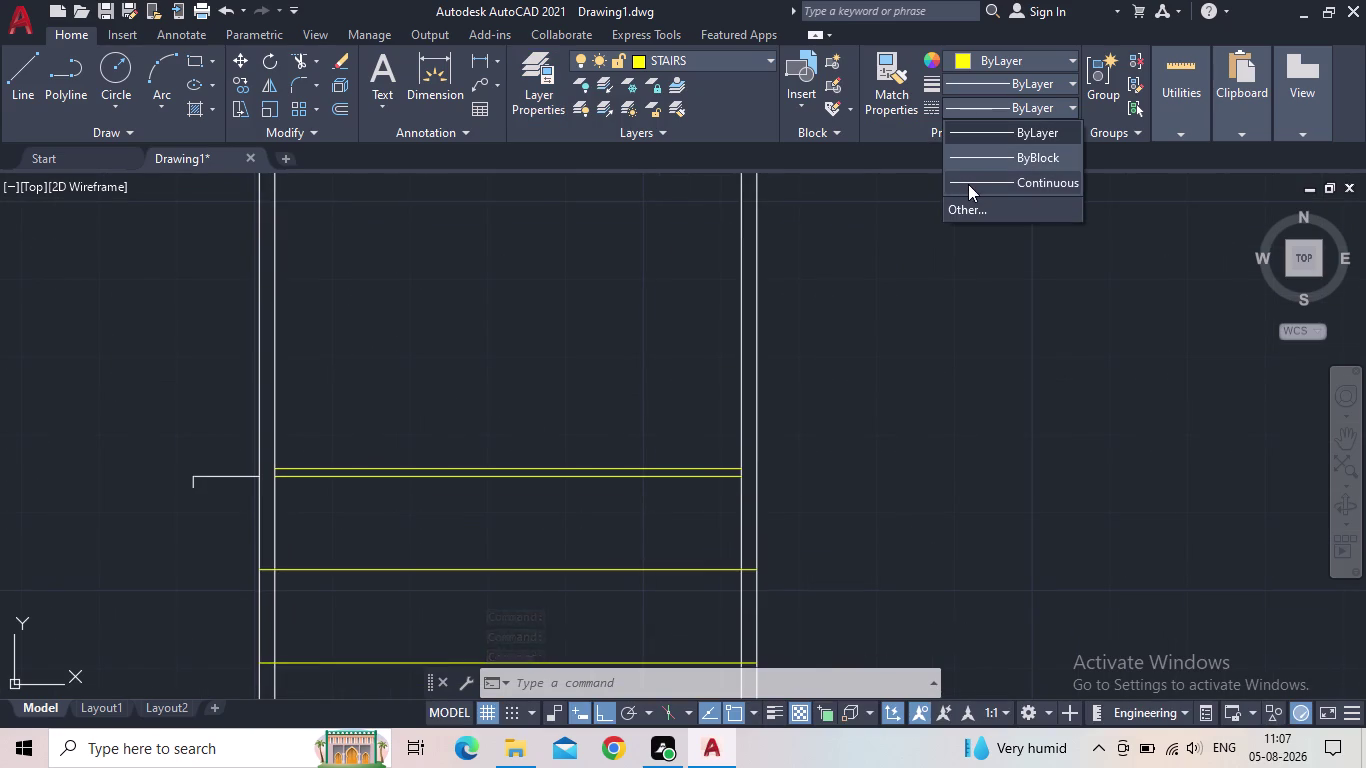
click(968, 208)
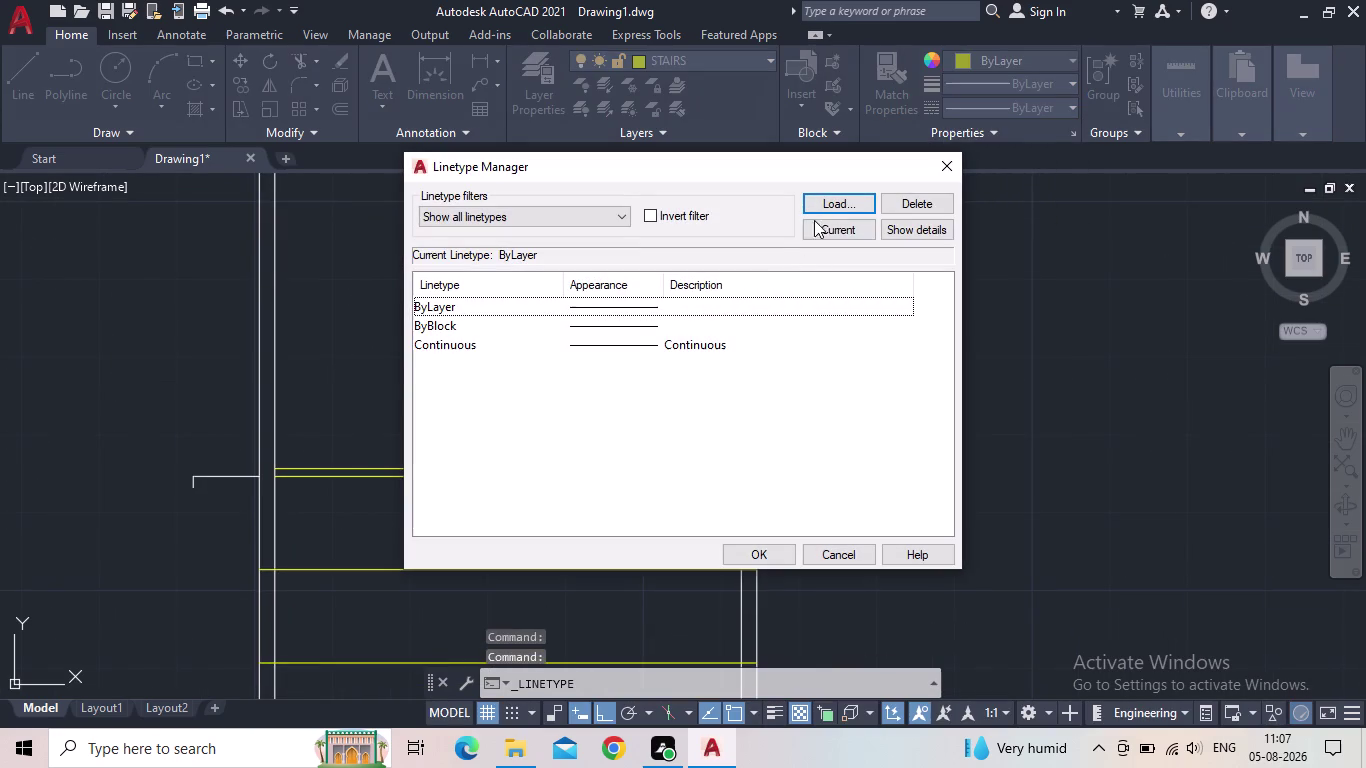
click(836, 203)
click(691, 324)
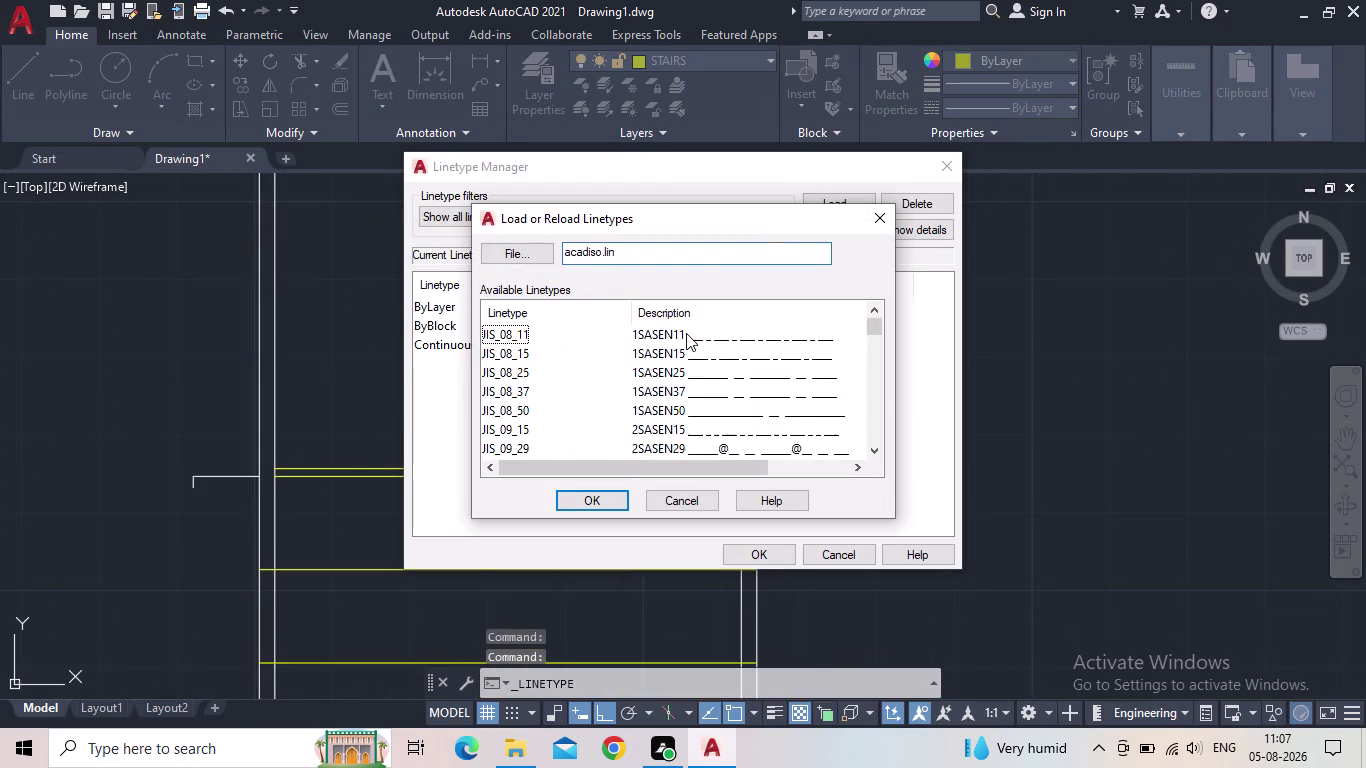
drag(876, 323, 878, 306)
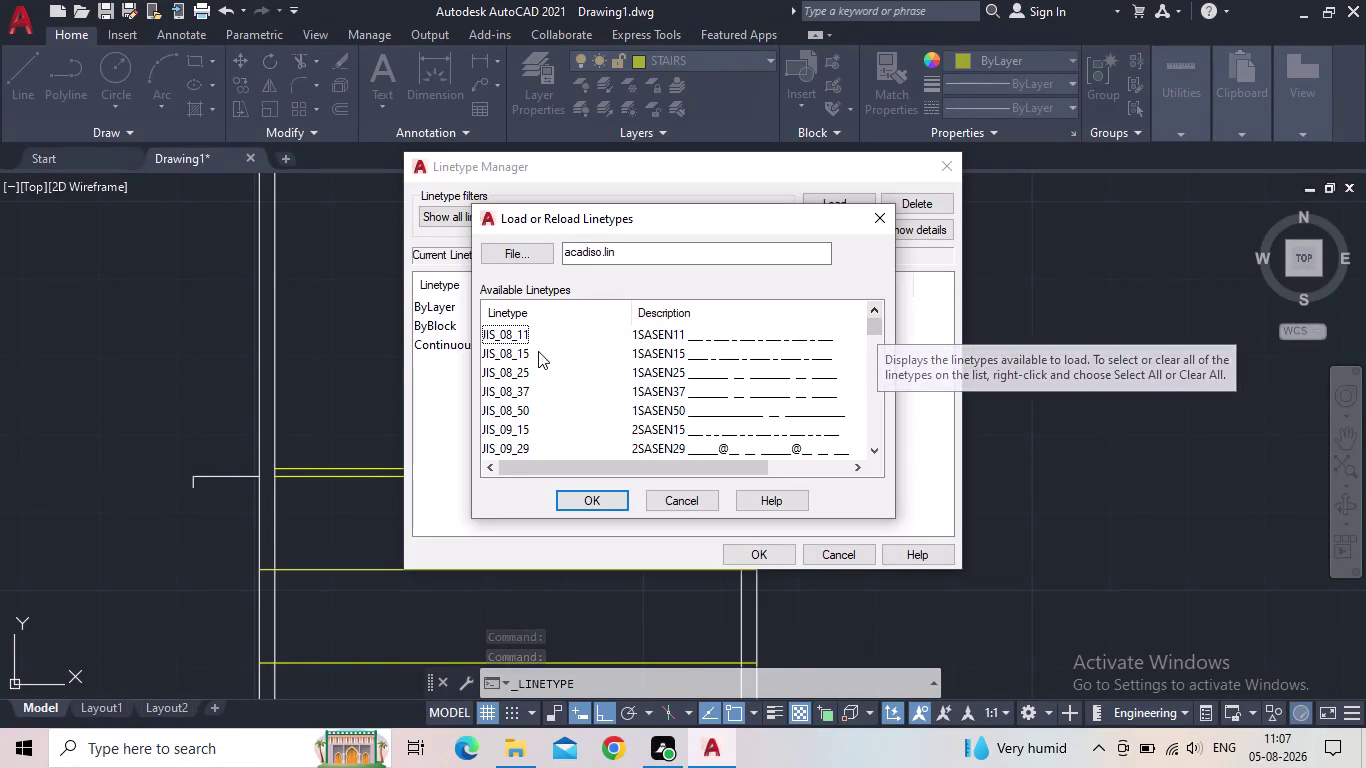
click(500, 335)
click(579, 505)
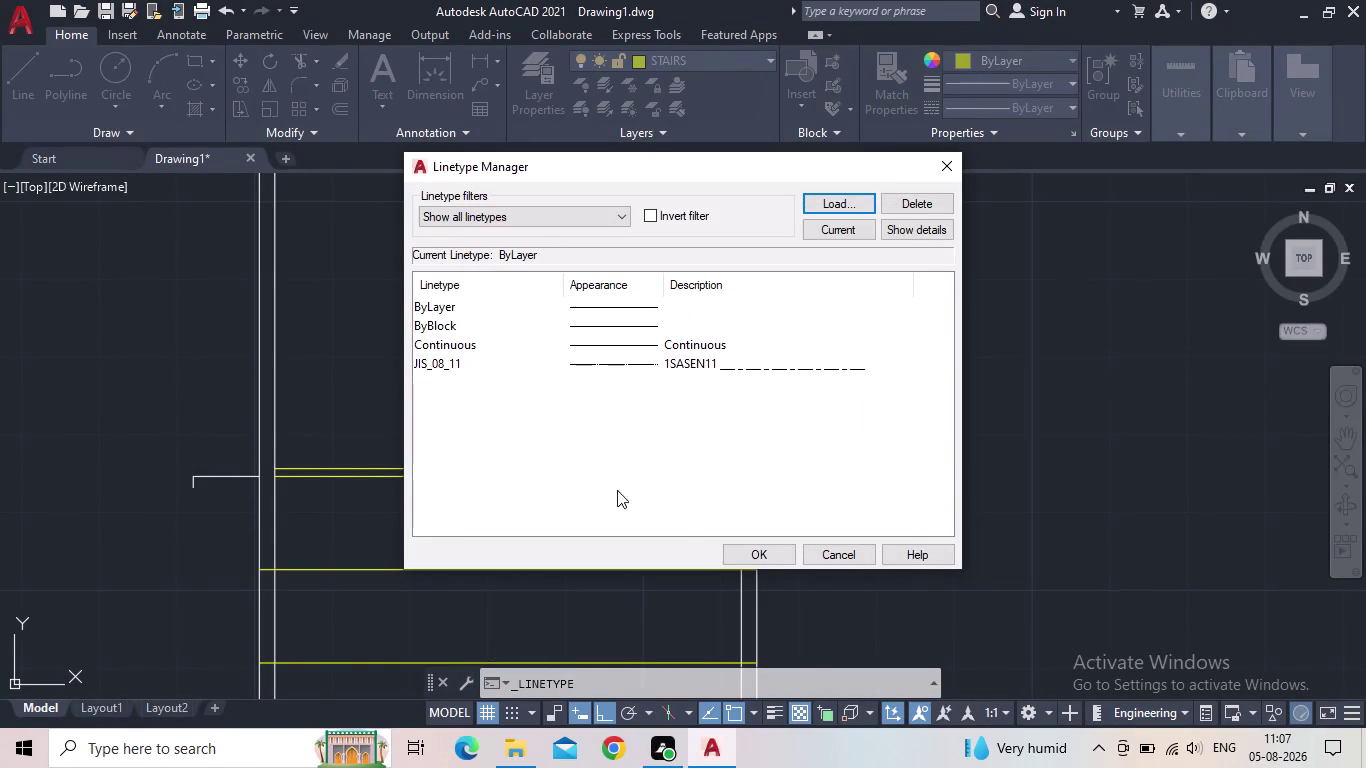
click(752, 549)
Pan to the landing and select the upper landing line.
scroll(down, 3)
middle_drag(587, 381, 708, 381)
scroll(up, 3)
click(629, 417)
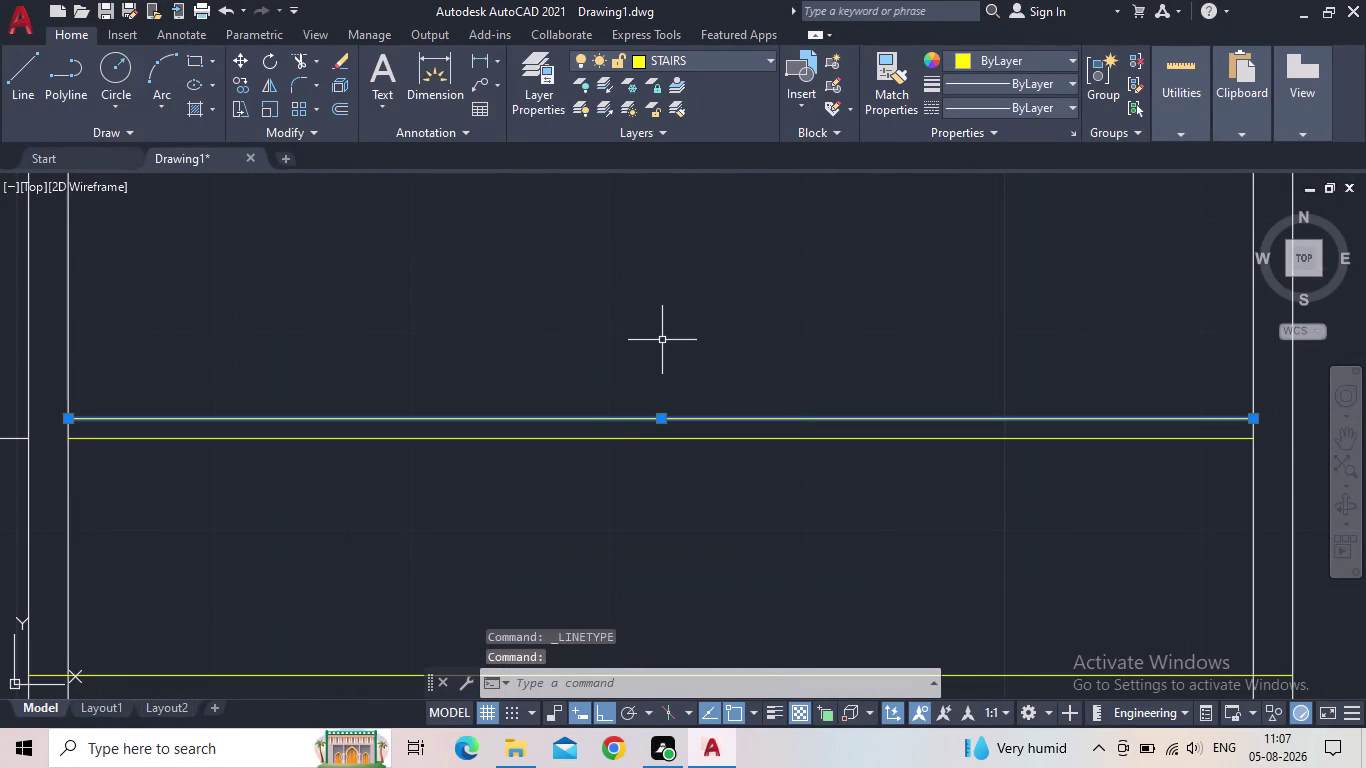
Use Properties (PR) to set the upper line to JIS_08_11 at linetype scale 0.5.
text(PR)
key(Return)
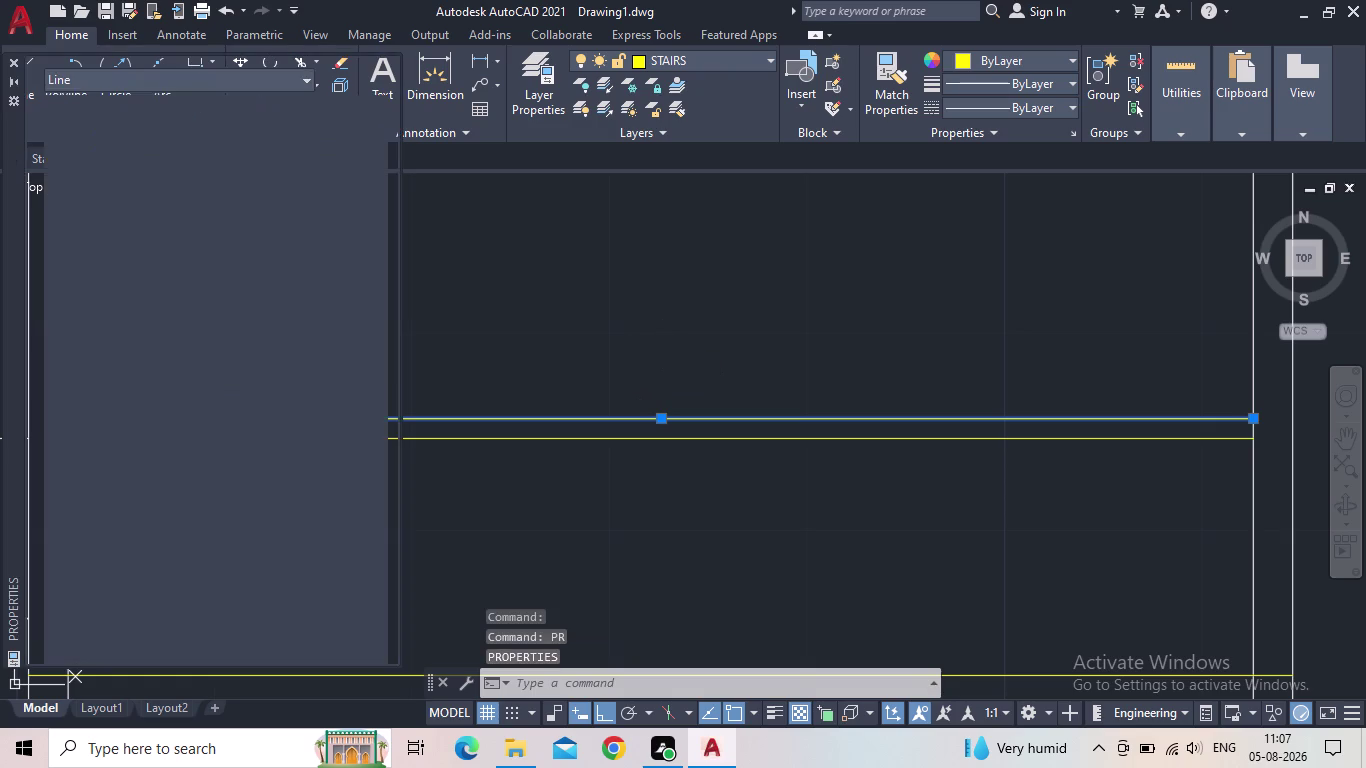
click(244, 166)
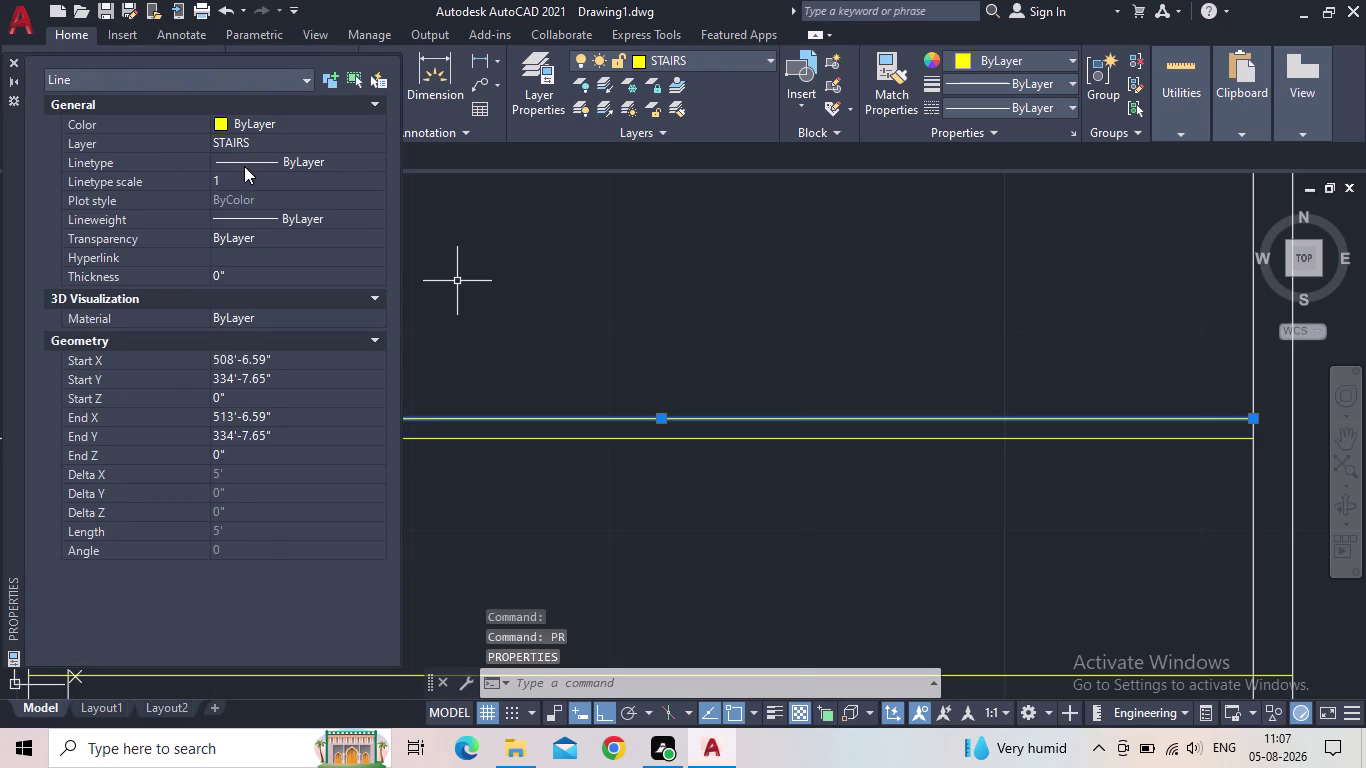
click(248, 165)
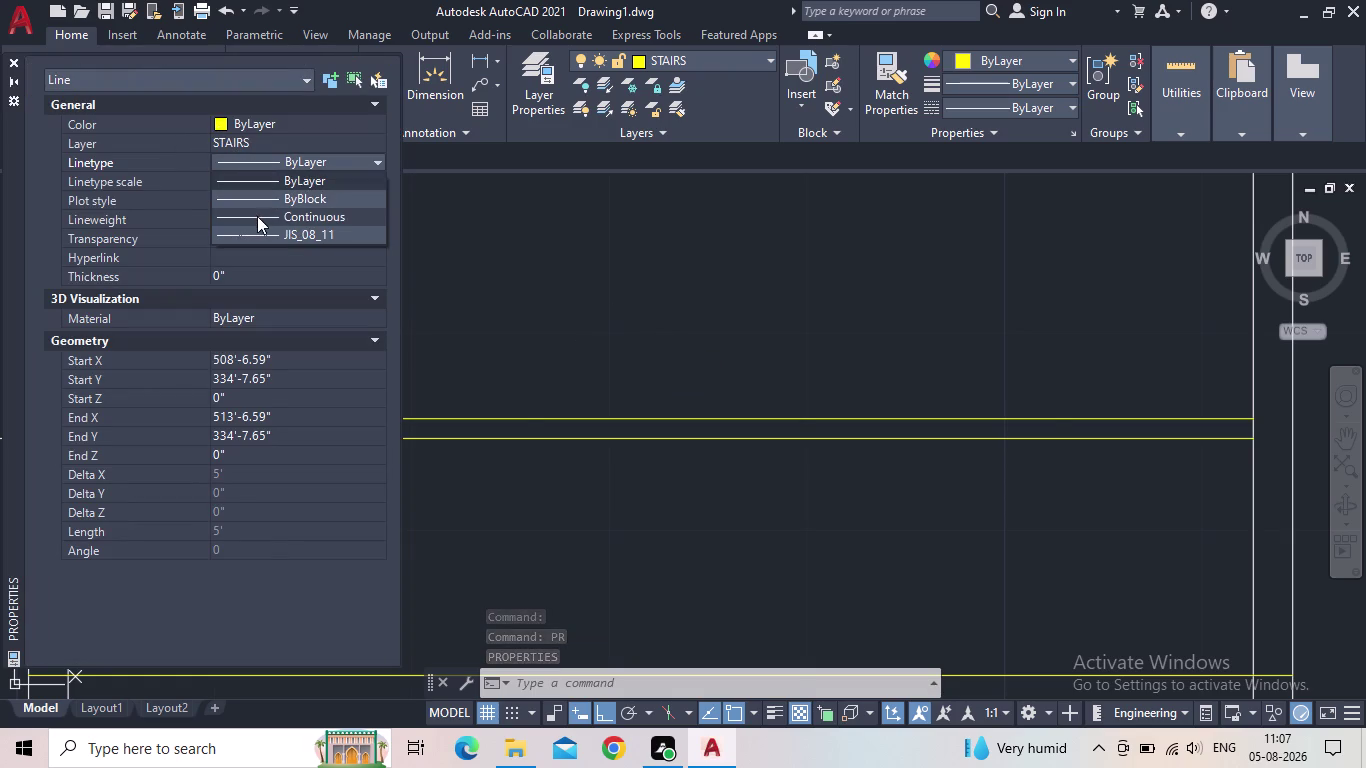
click(258, 233)
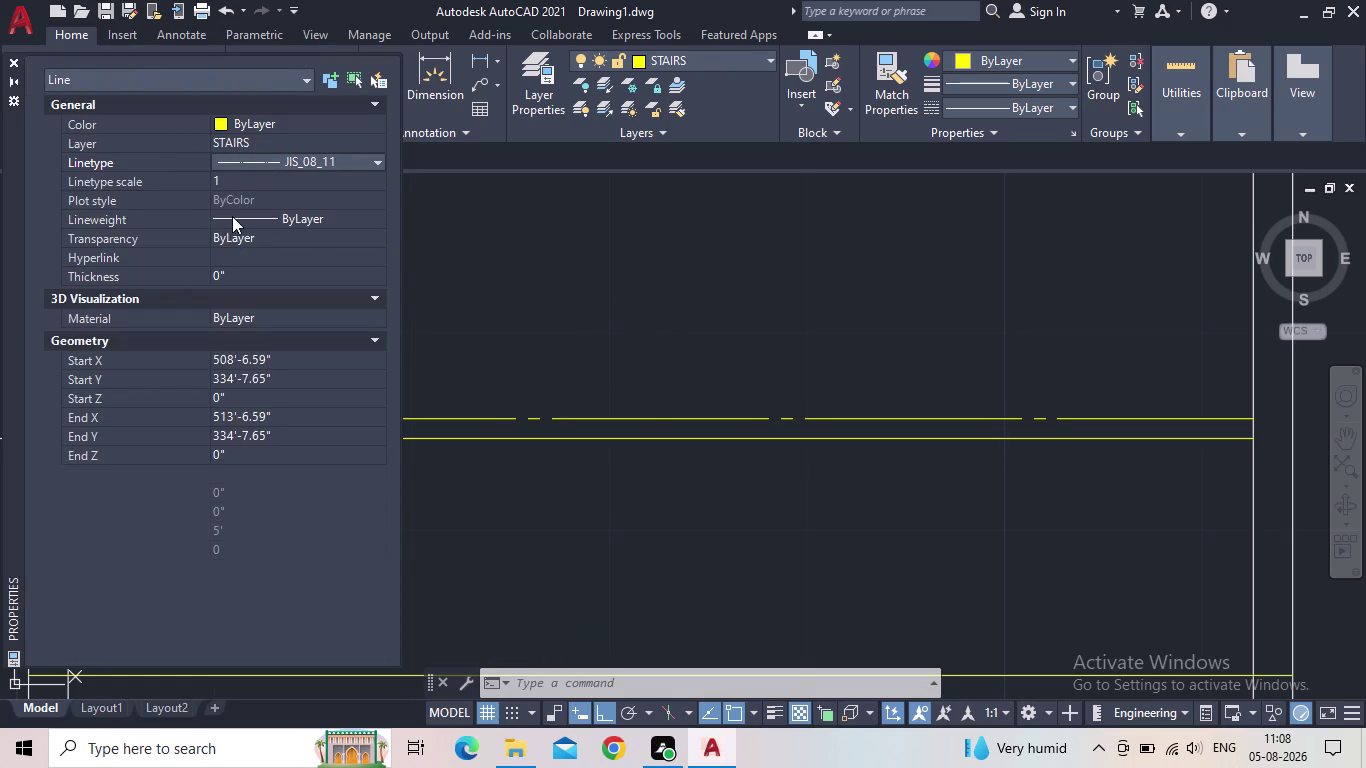
click(238, 180)
text(0.5)
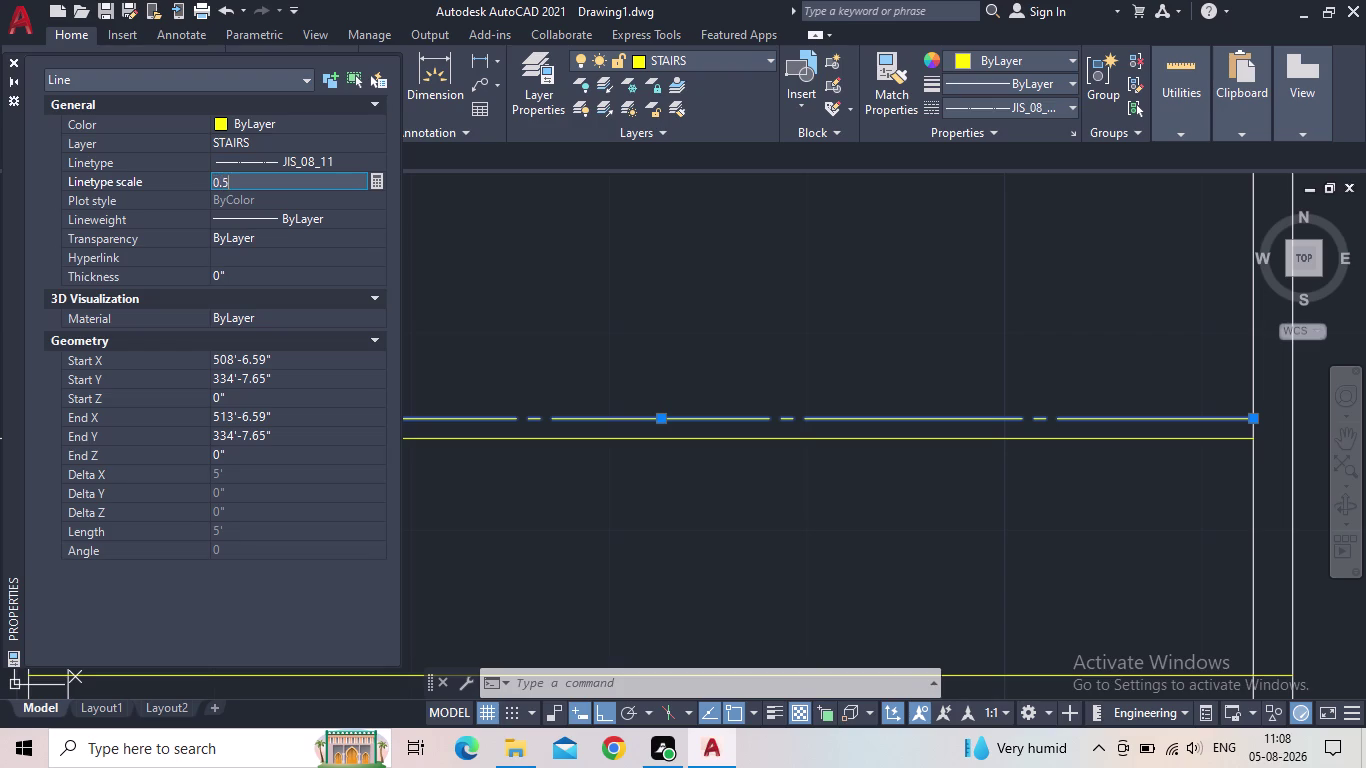
key(Return)
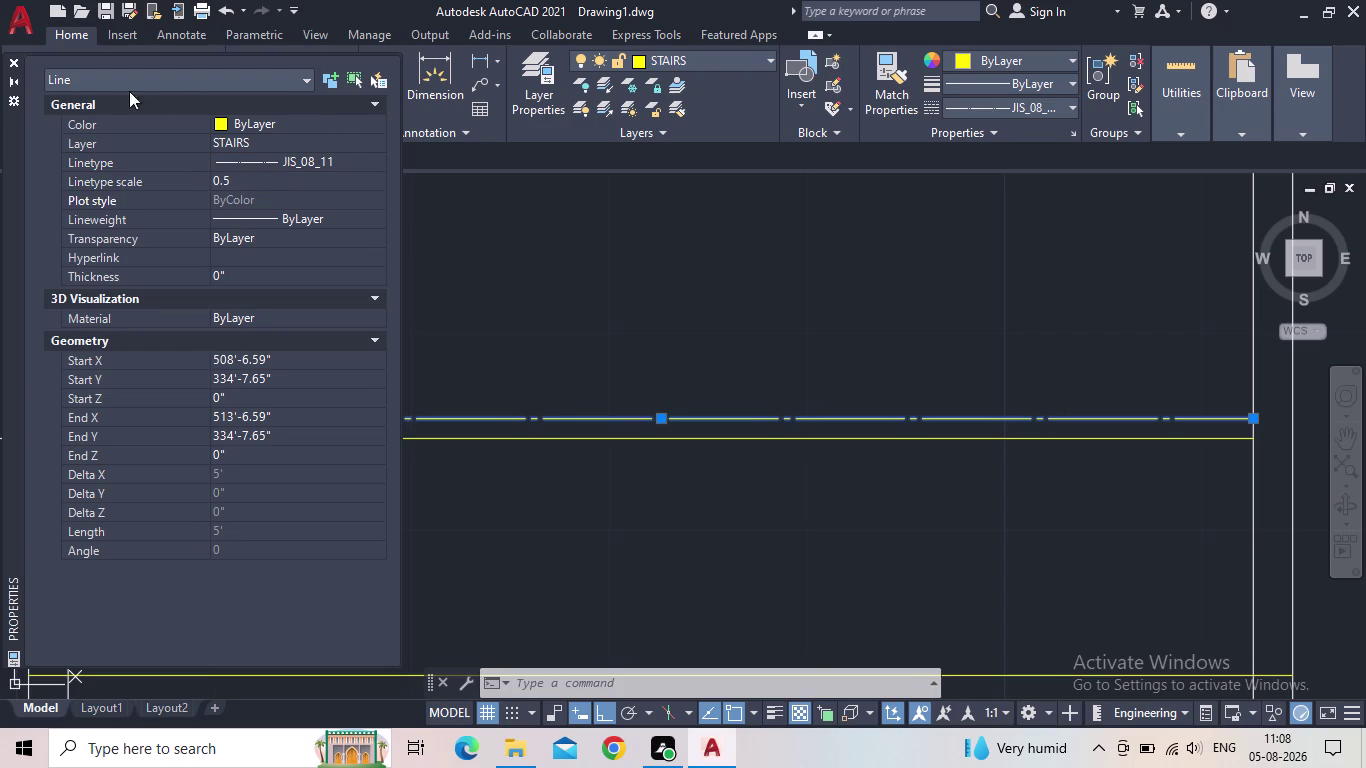
click(12, 63)
scroll(down, 3)
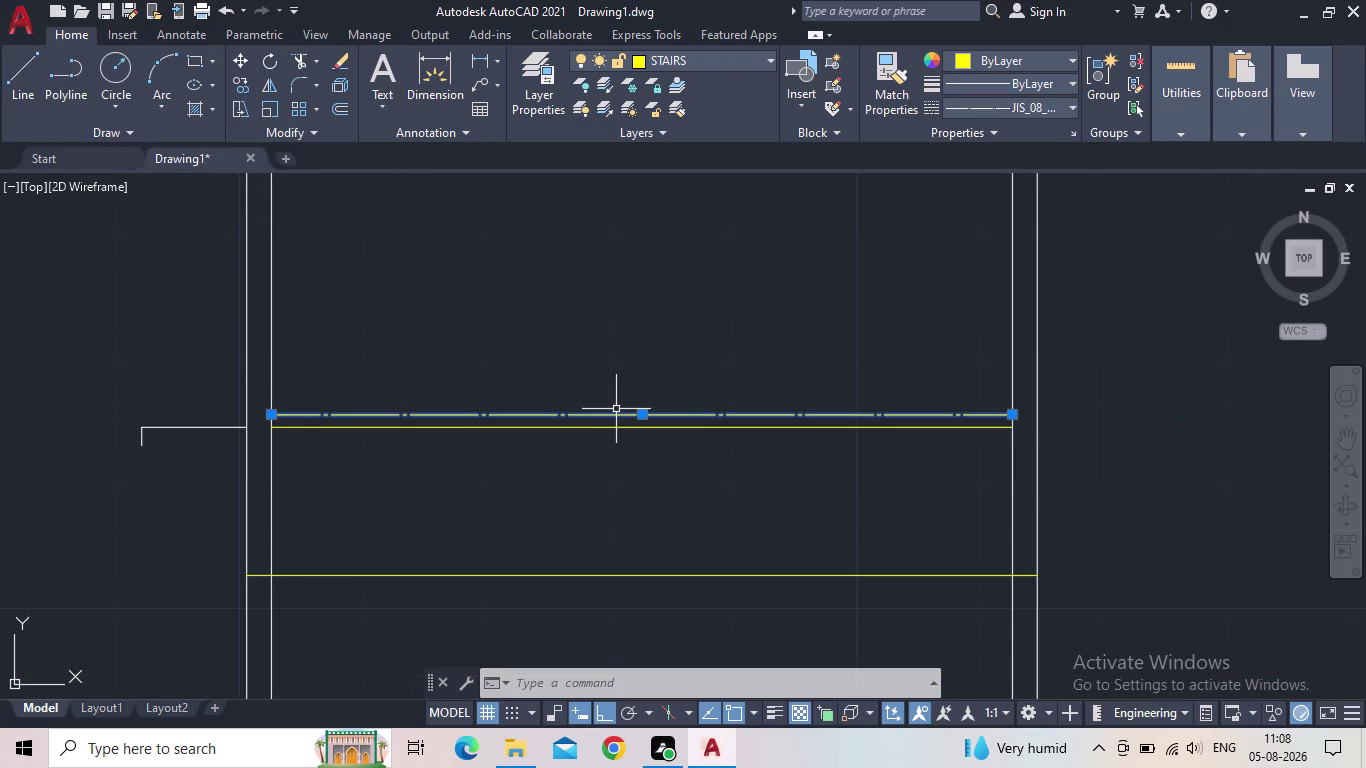
key(Escape)
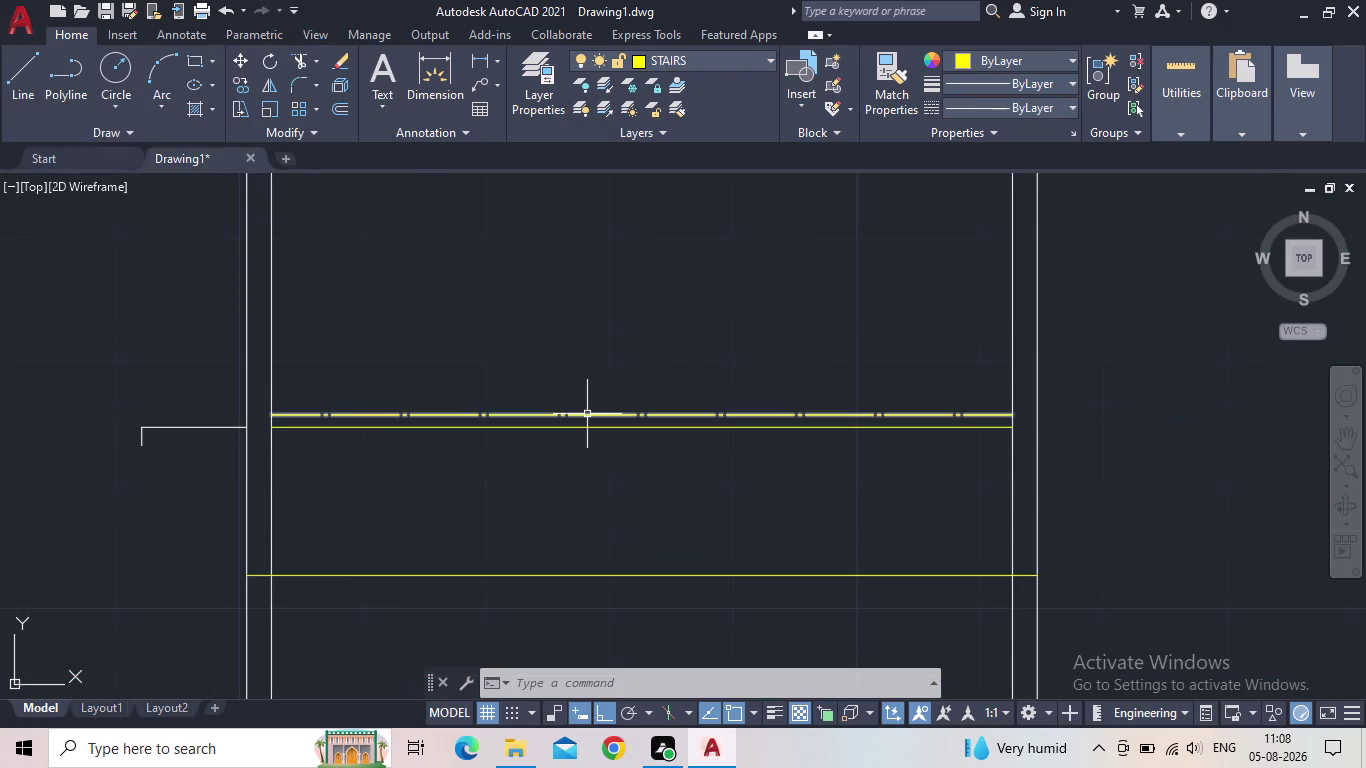
click(999, 131)
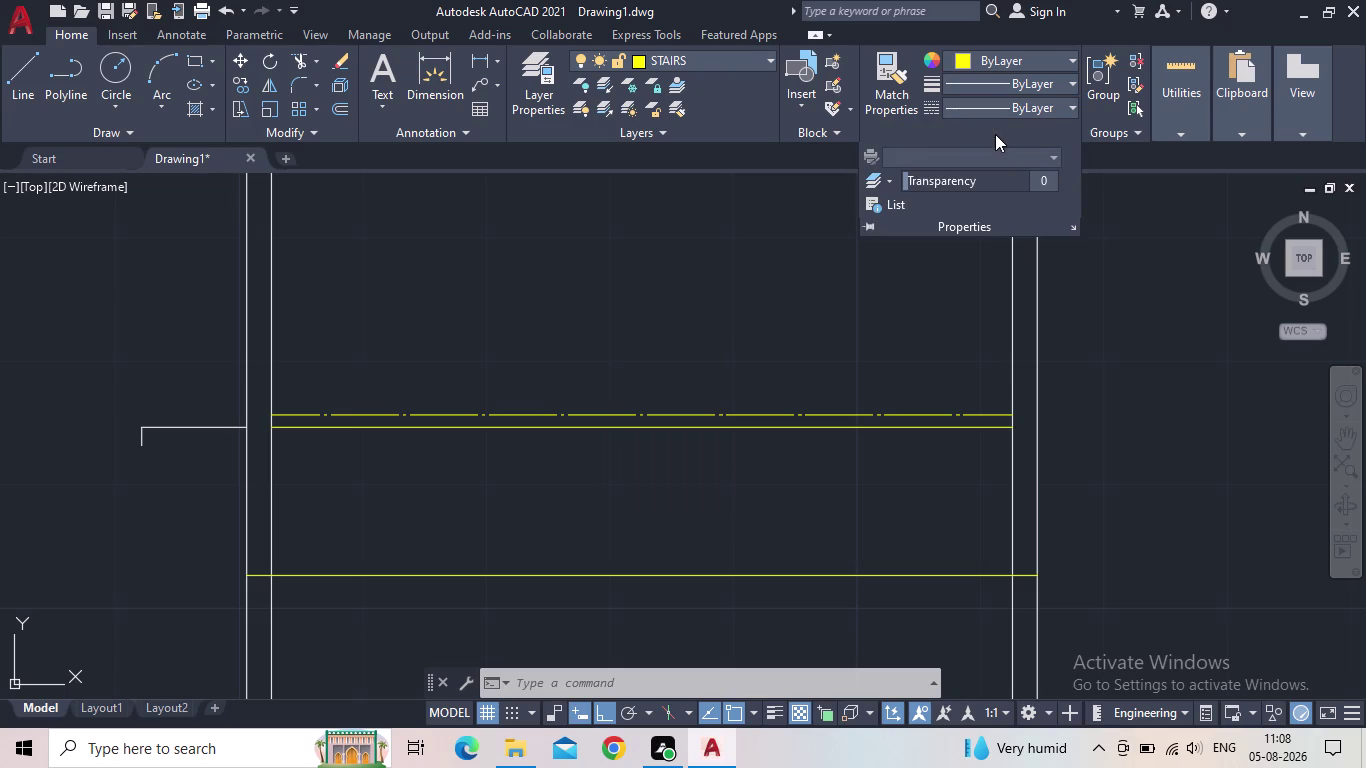
click(1016, 110)
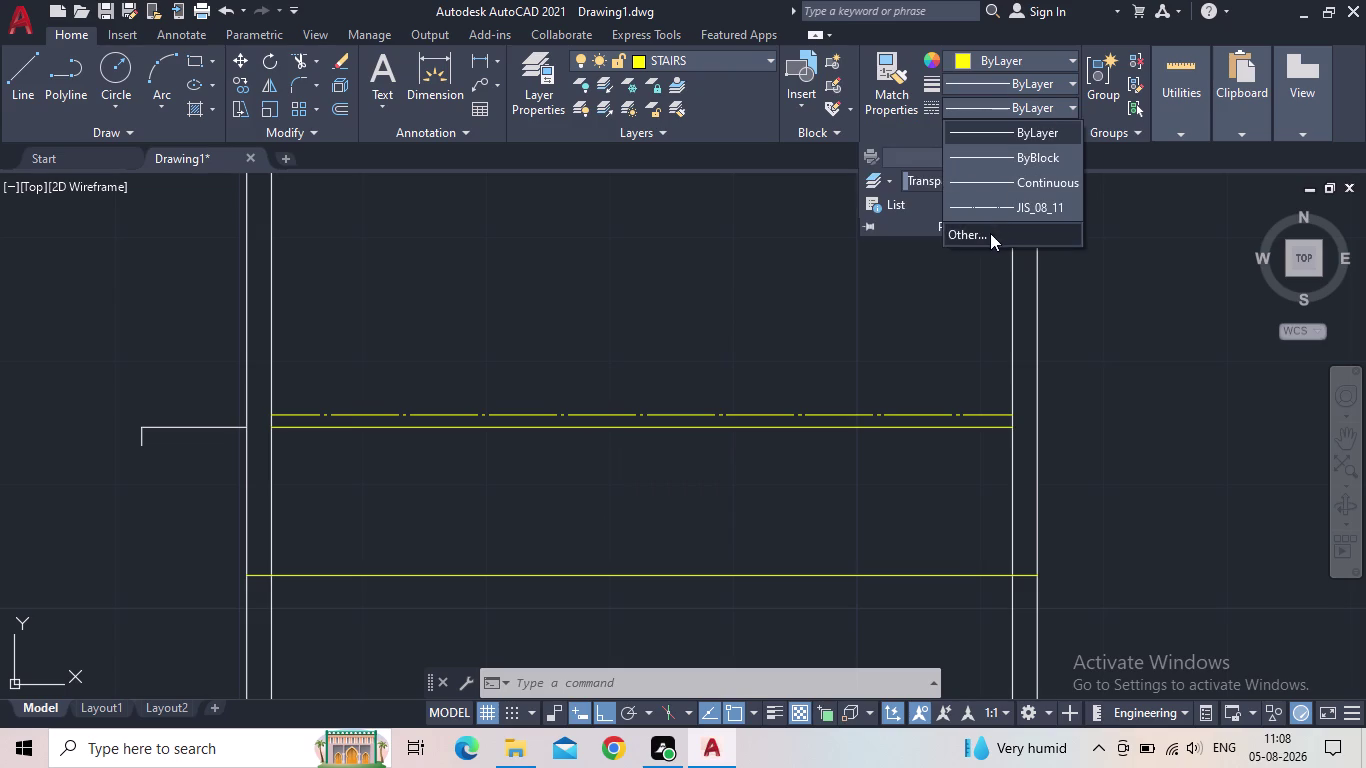
Load the ACAD_ISO02W100 linetype through the Linetype Manager.
click(990, 233)
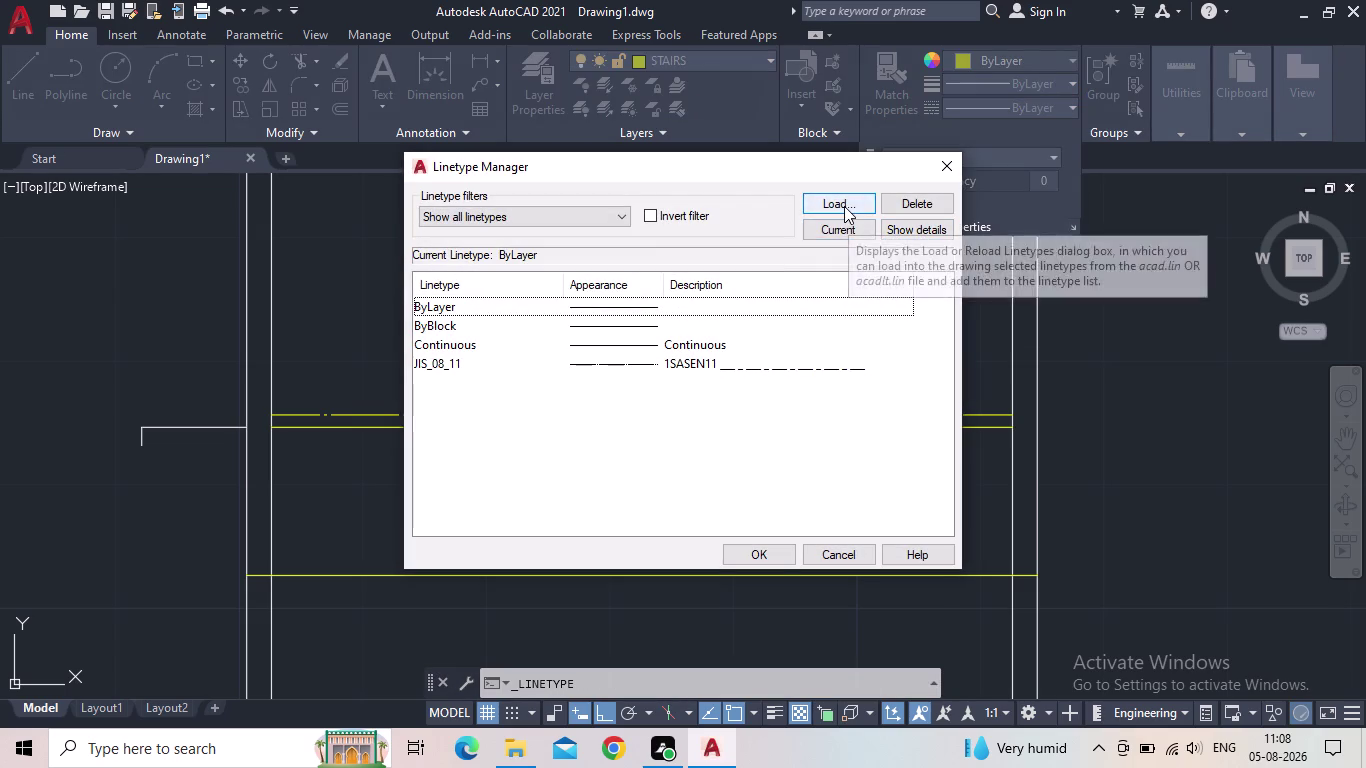
click(844, 206)
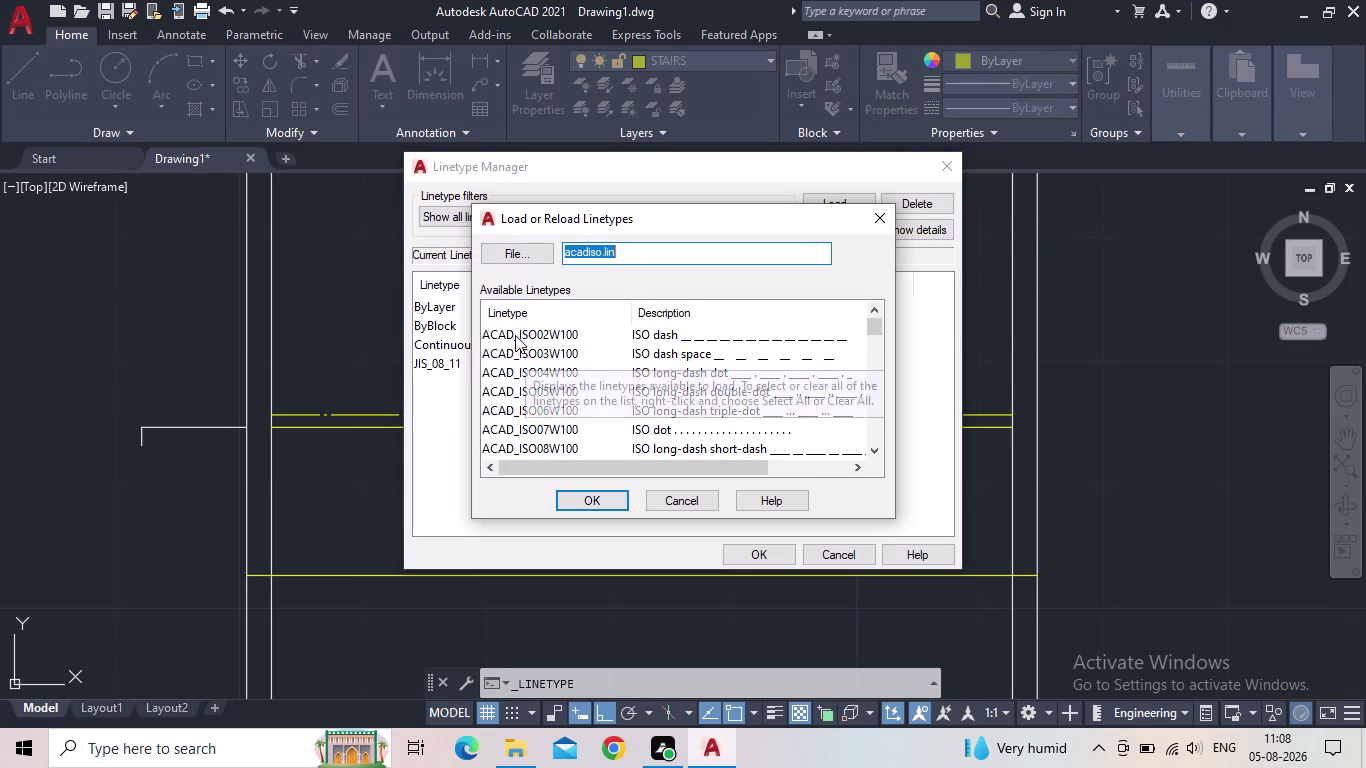
click(515, 335)
click(593, 503)
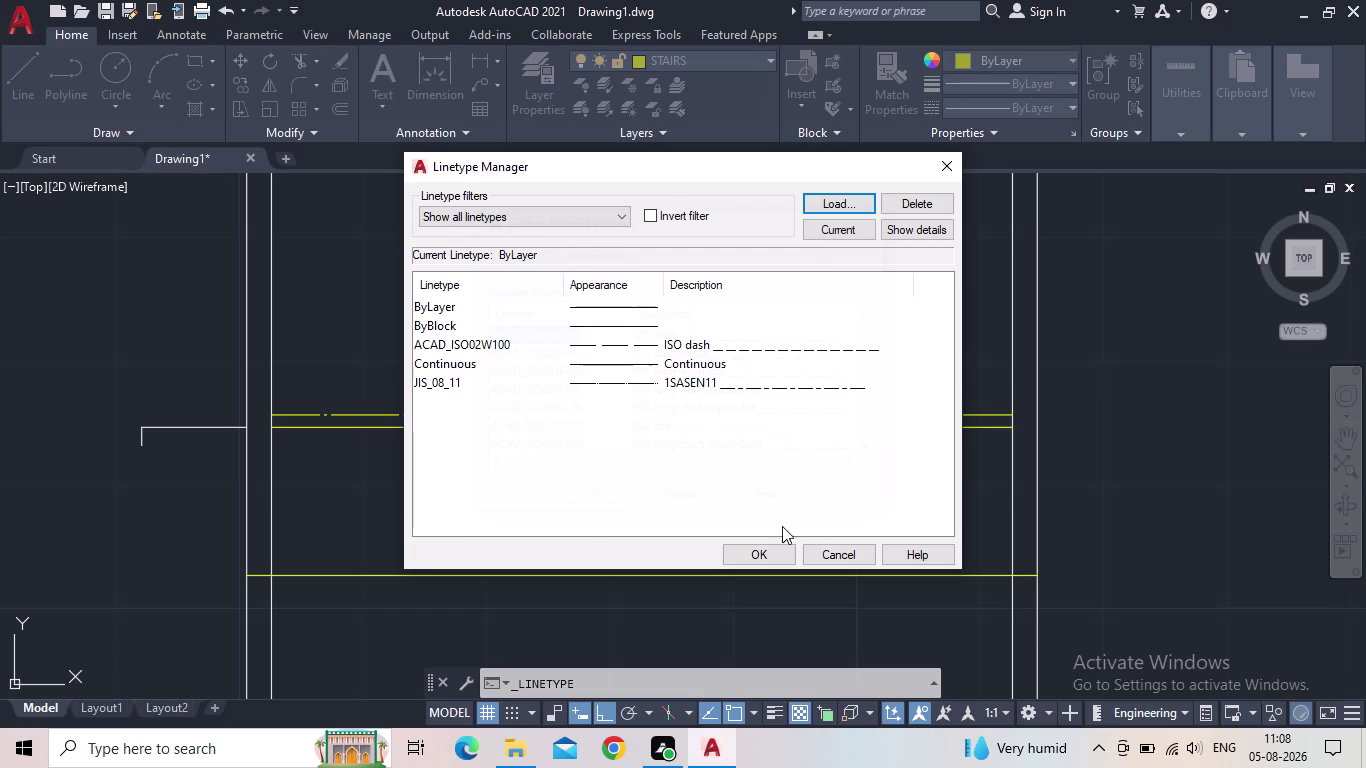
click(755, 545)
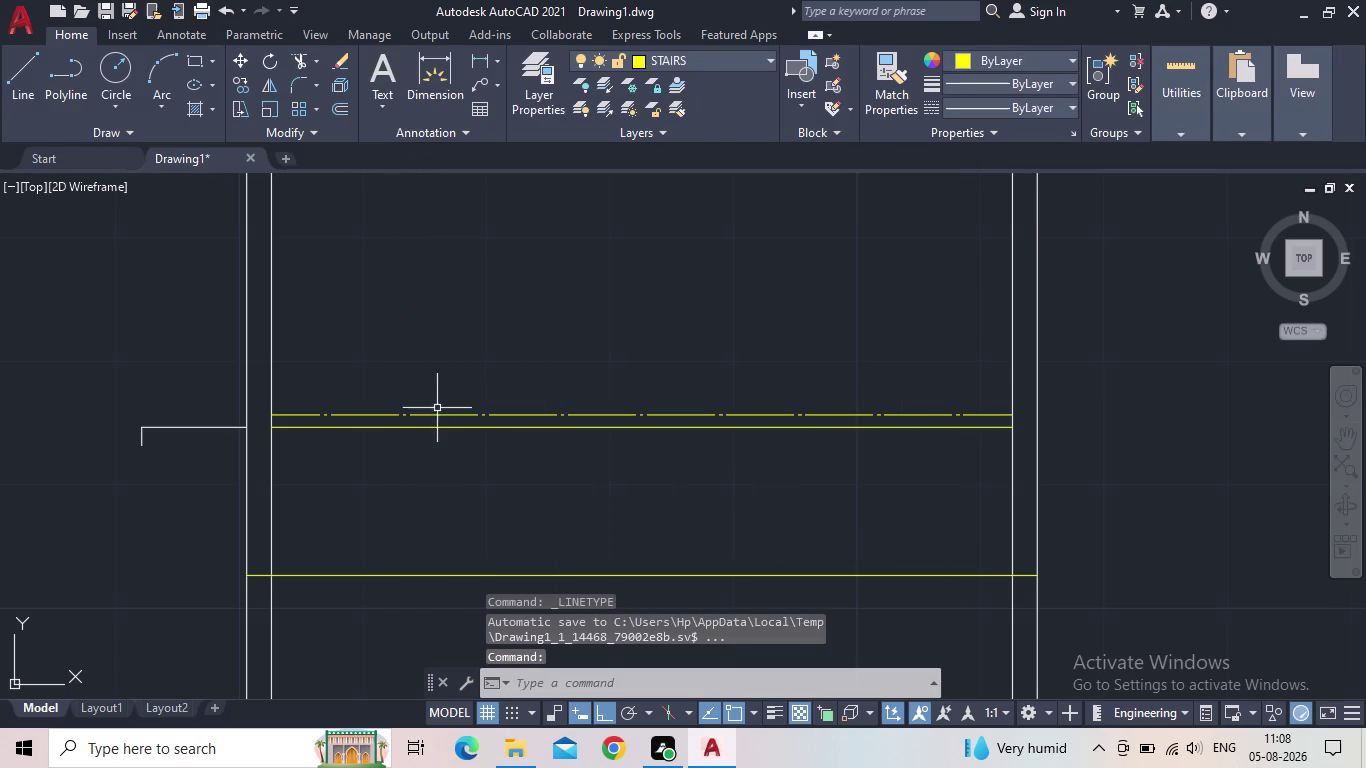
click(436, 413)
Change the upper tread line's linetype to ACAD_ISO02W100 in Properties.
text(PR)
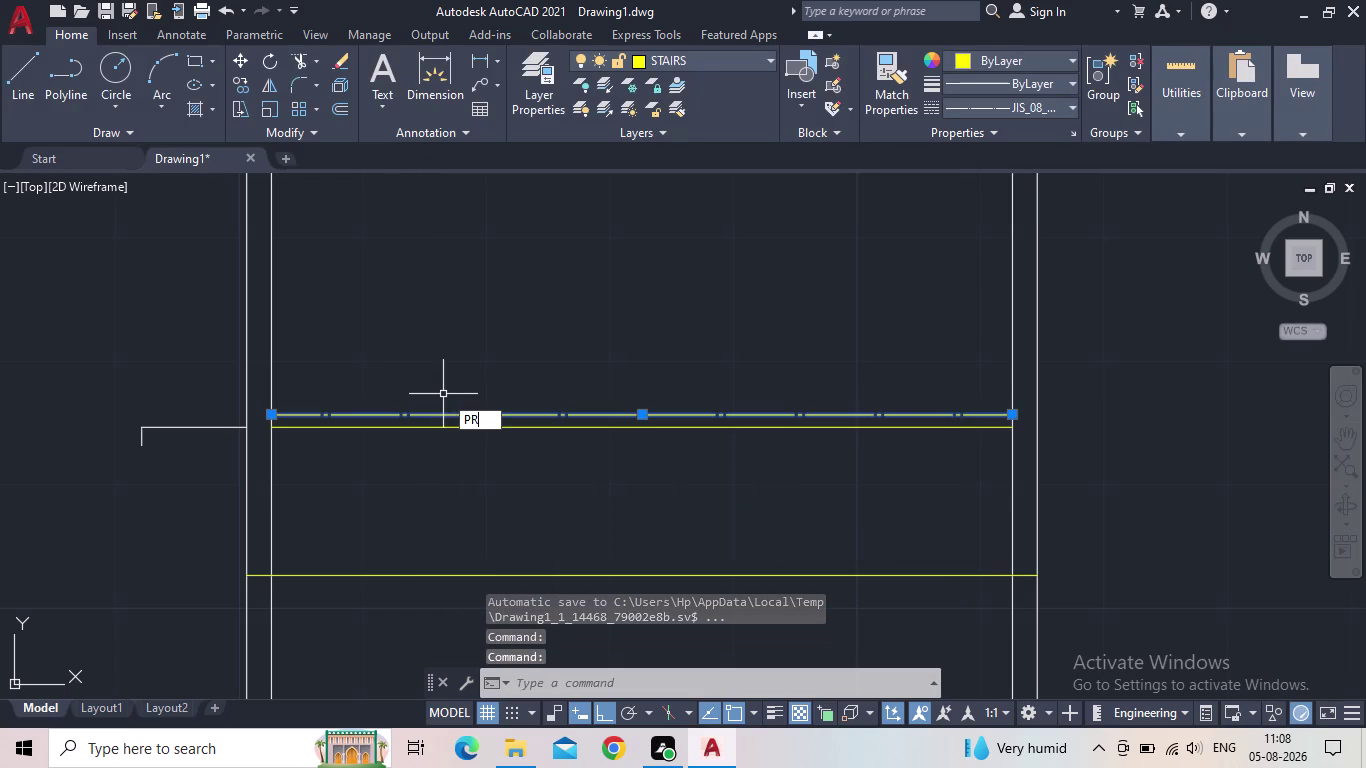
key(Return)
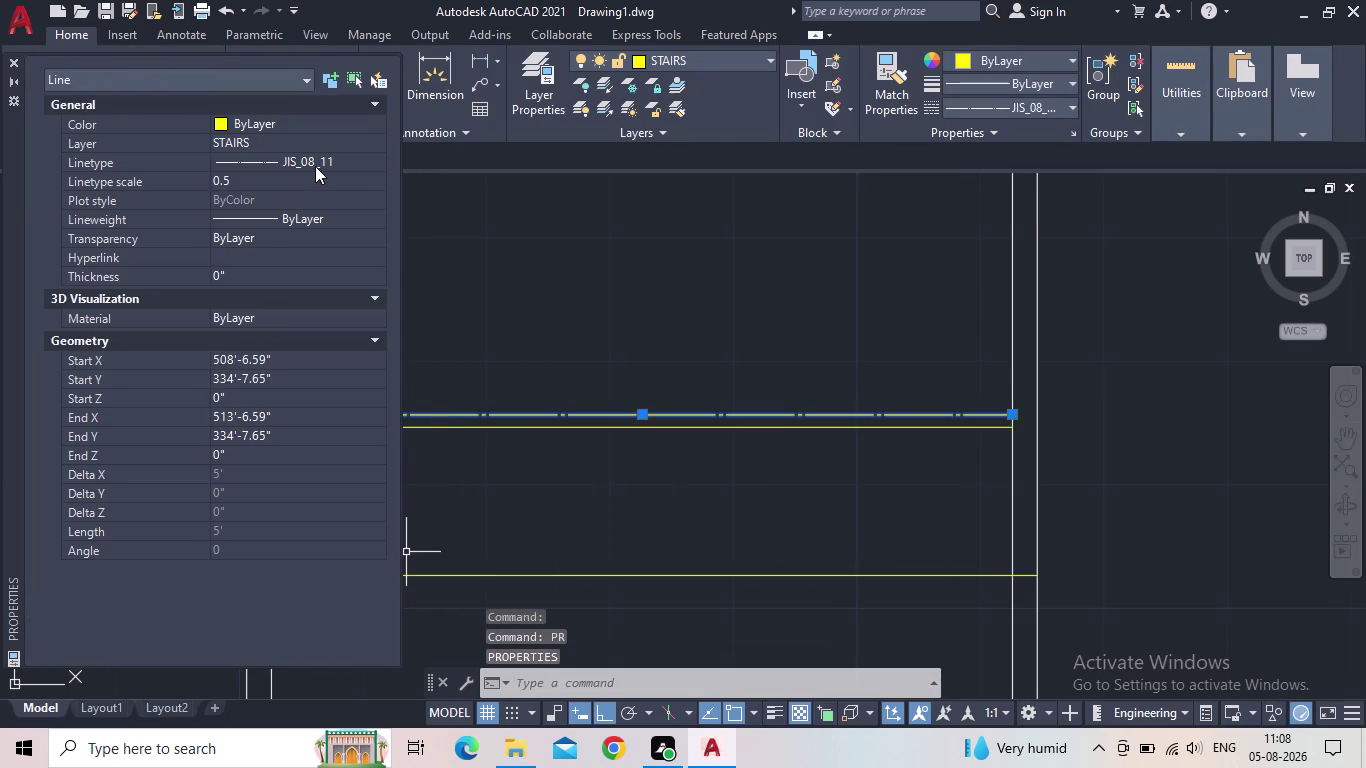
click(315, 166)
click(330, 161)
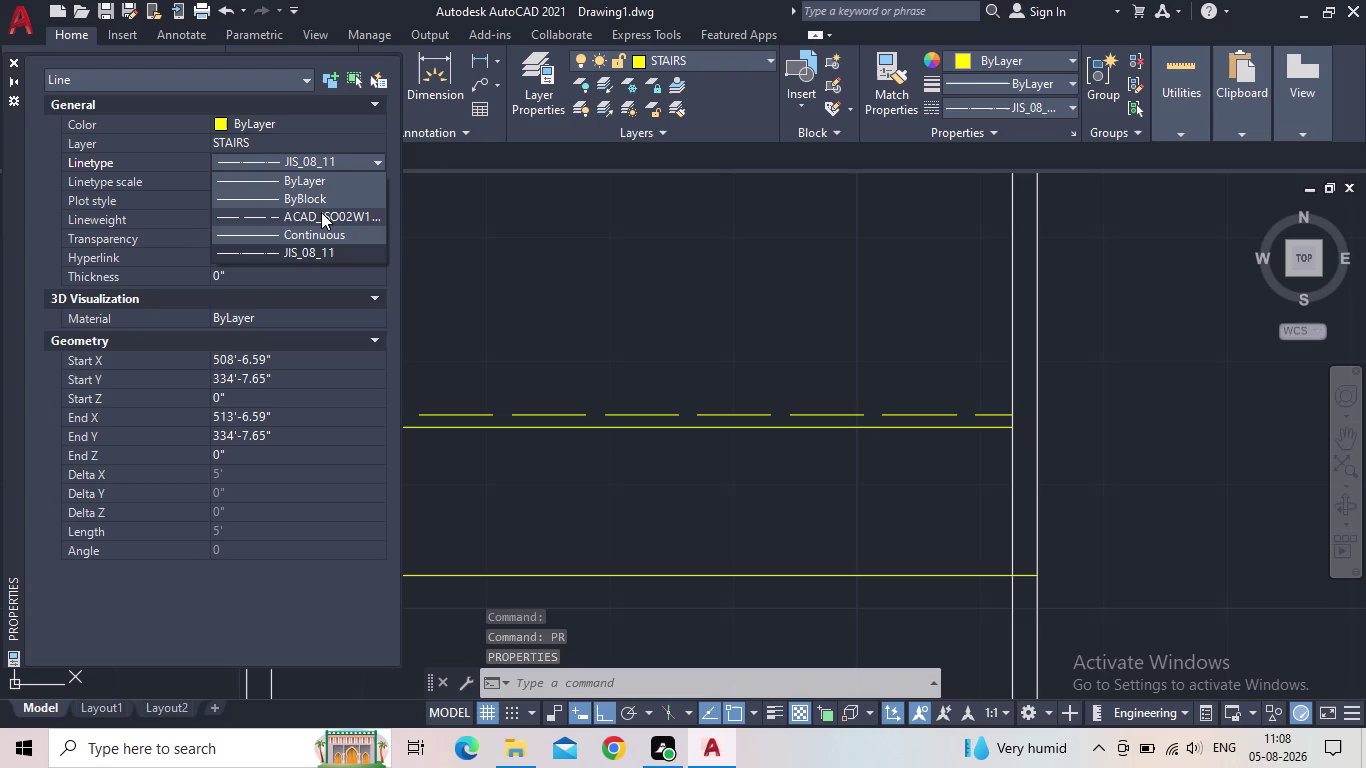
click(321, 212)
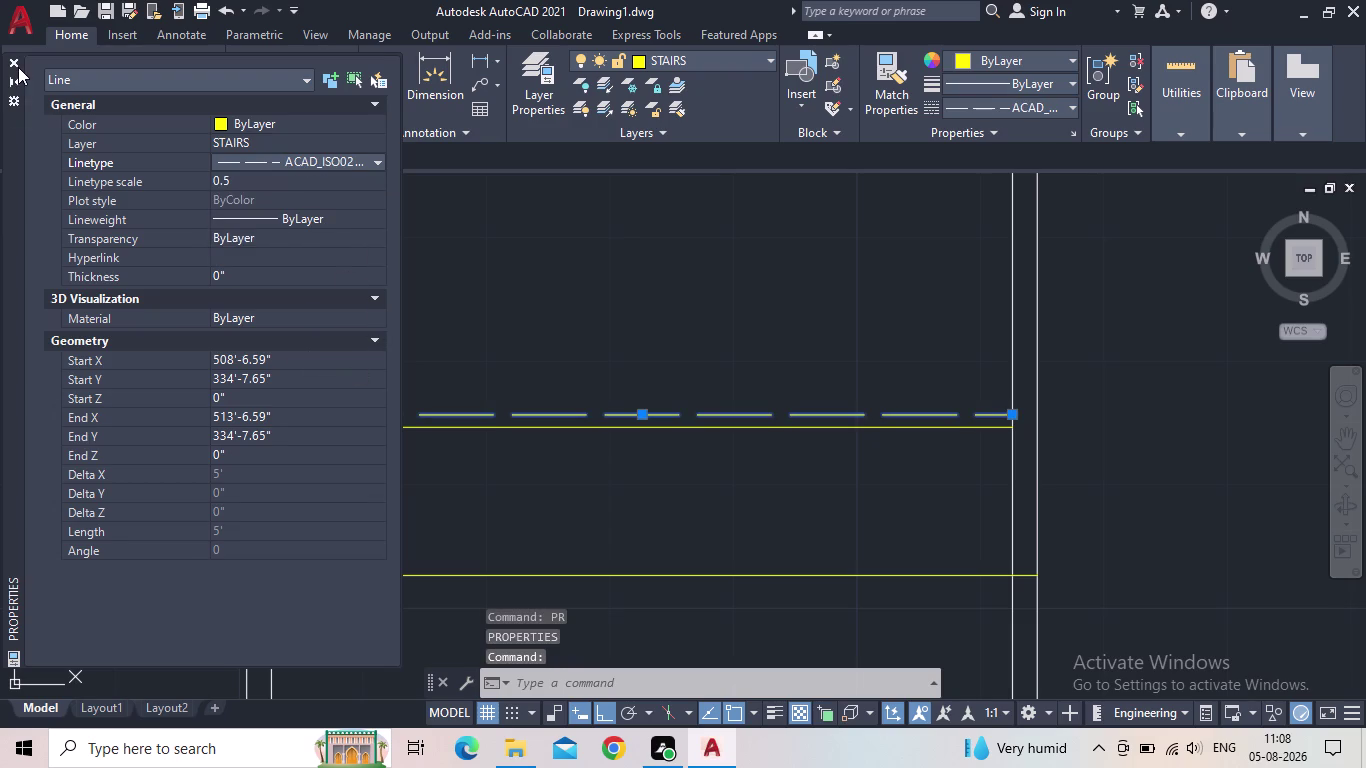
click(15, 58)
scroll(down, 3)
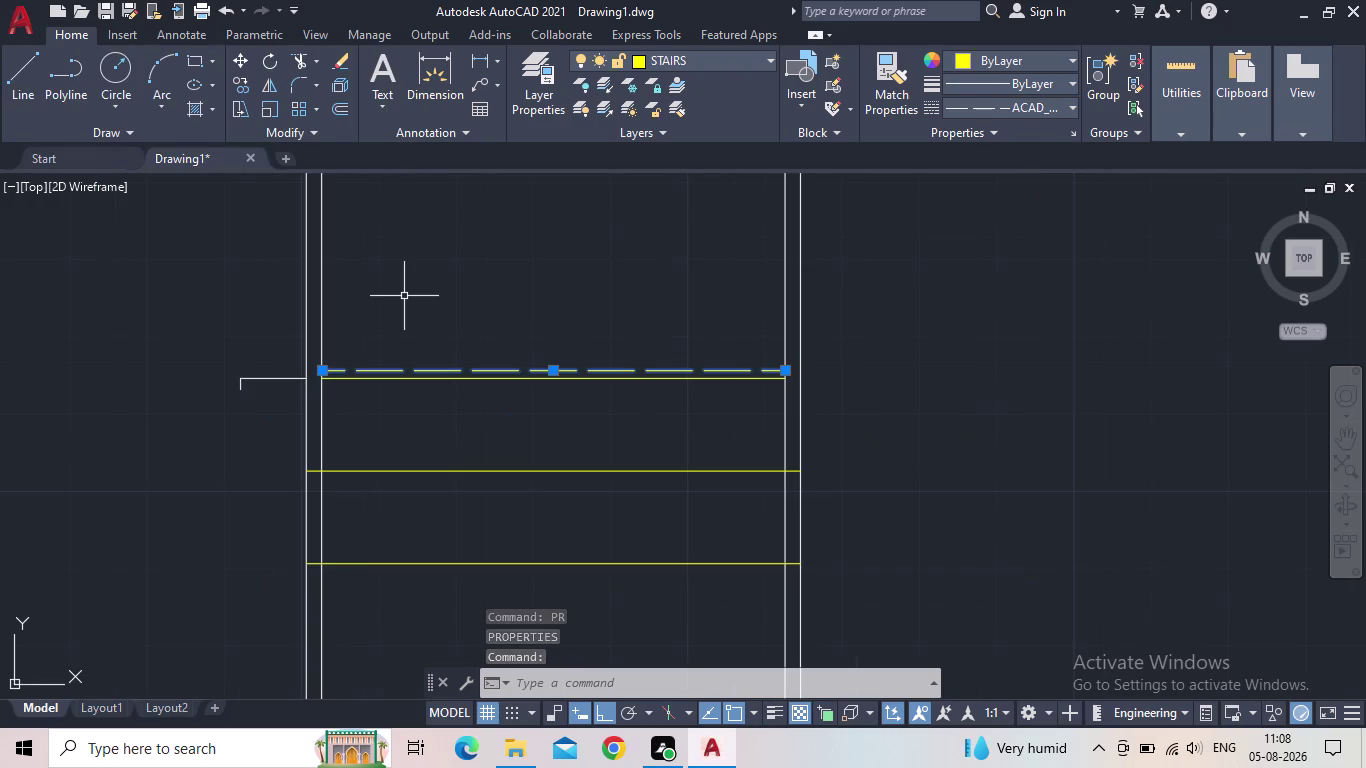
key(Escape)
scroll(down, 3)
middle_drag(440, 392, 467, 454)
scroll(up, 3)
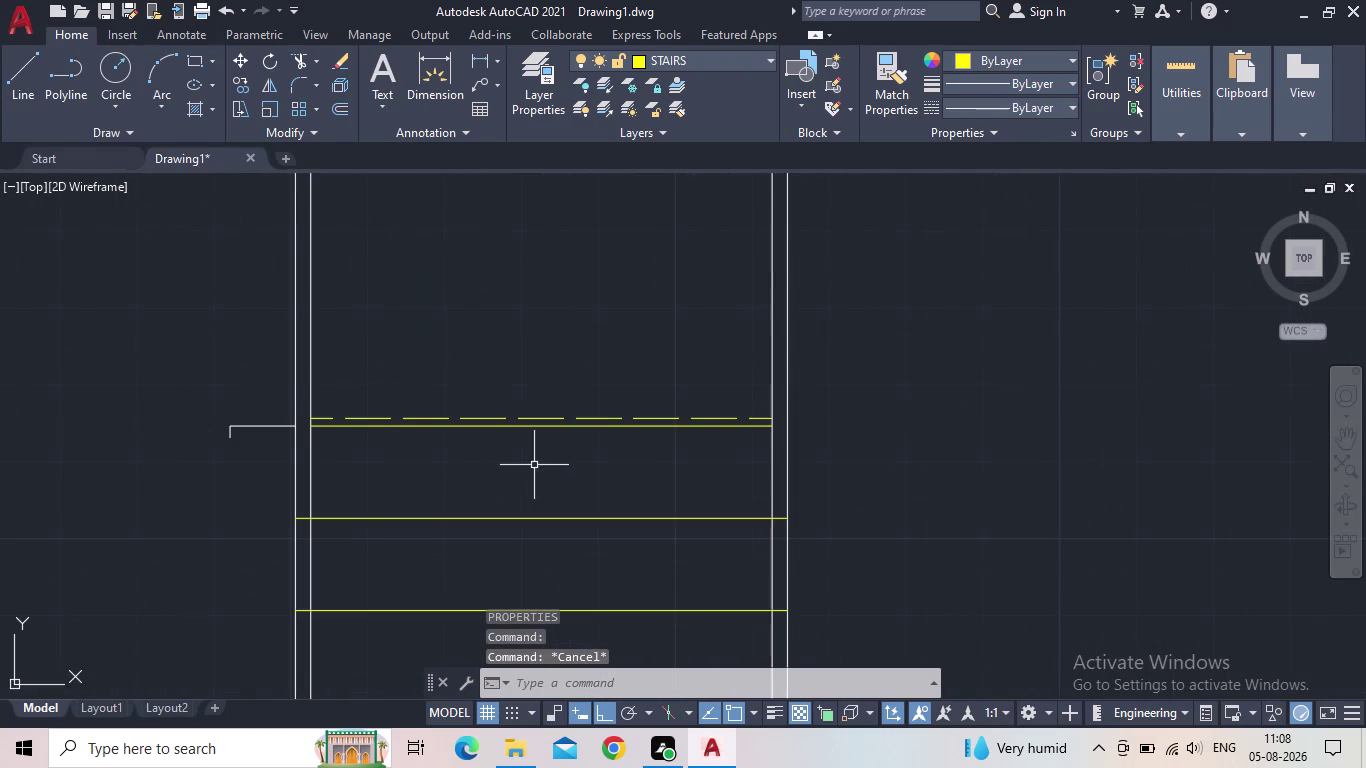
click(519, 418)
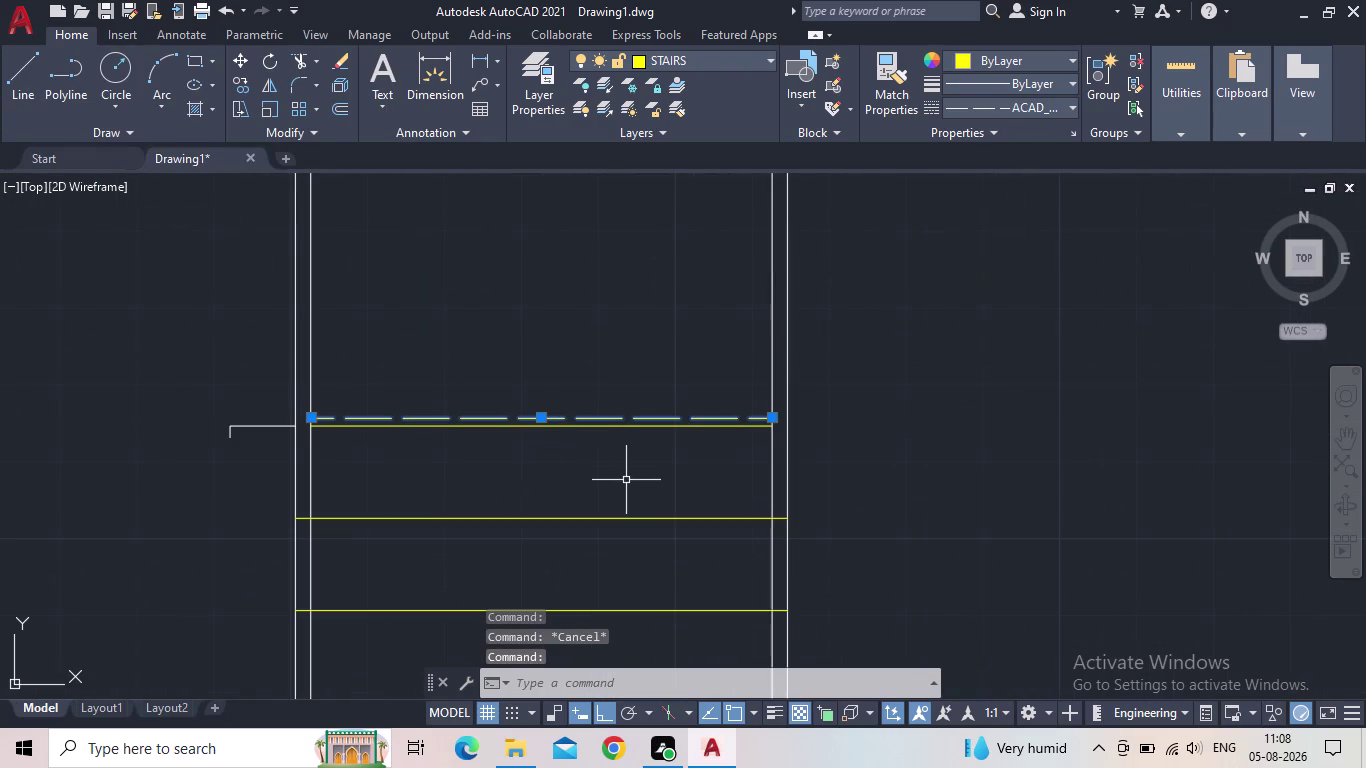
Select the solid tread line and start OFFSET with a 1' distance.
key(o)
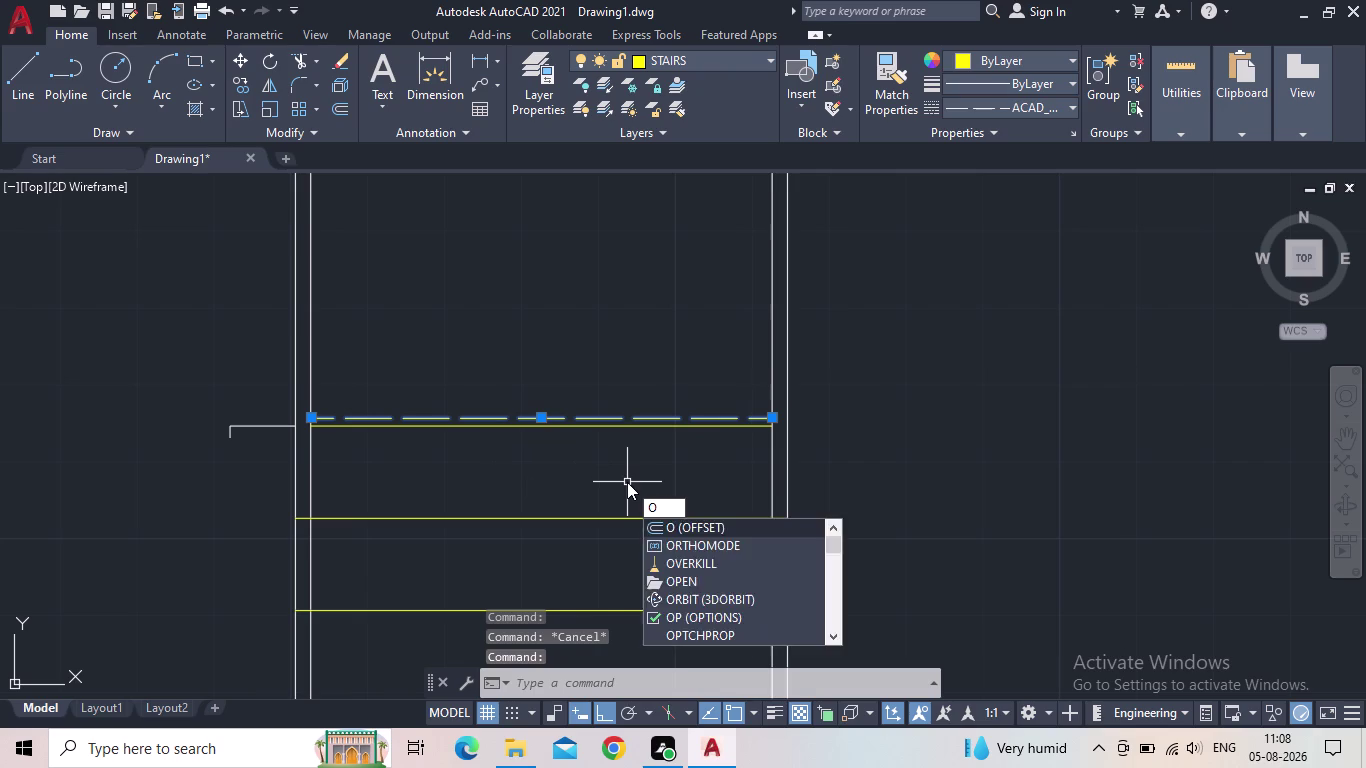
key(Escape)
click(579, 429)
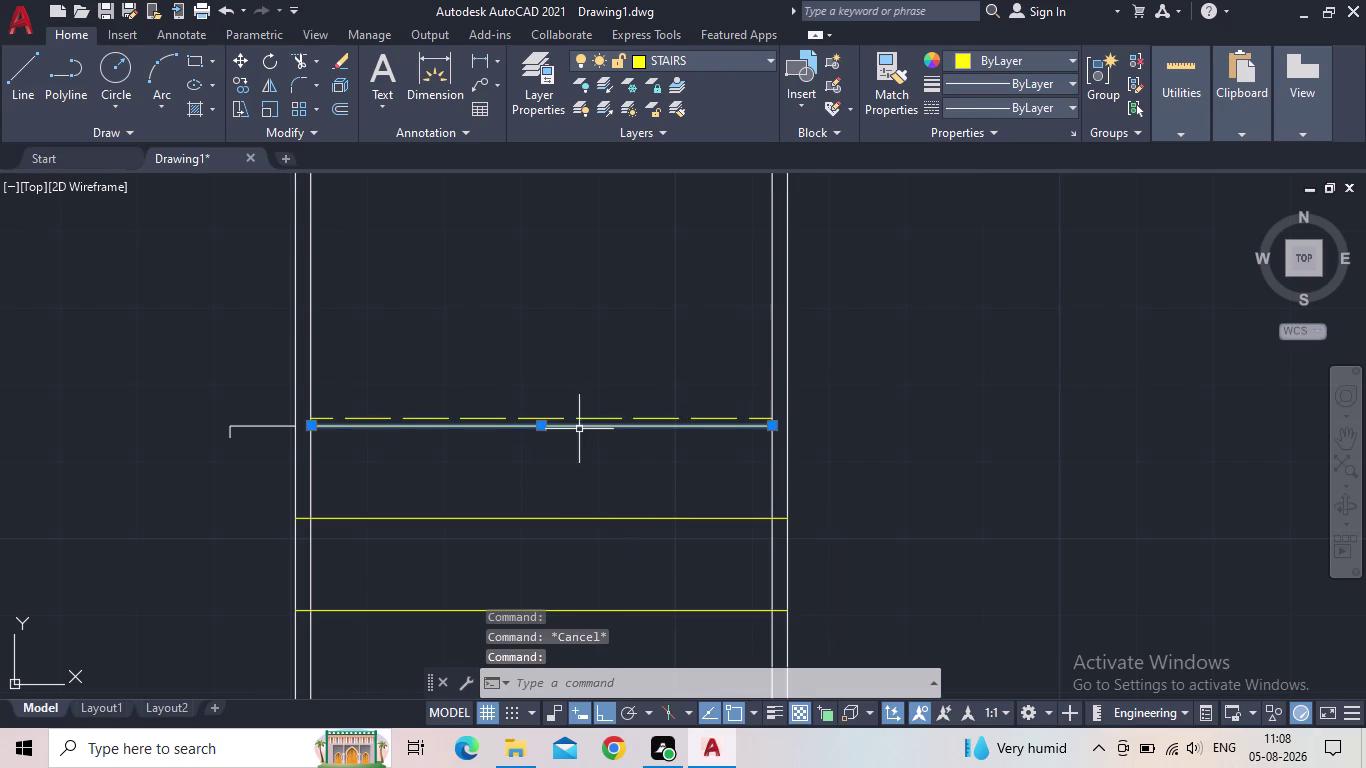
key(Escape)
click(601, 448)
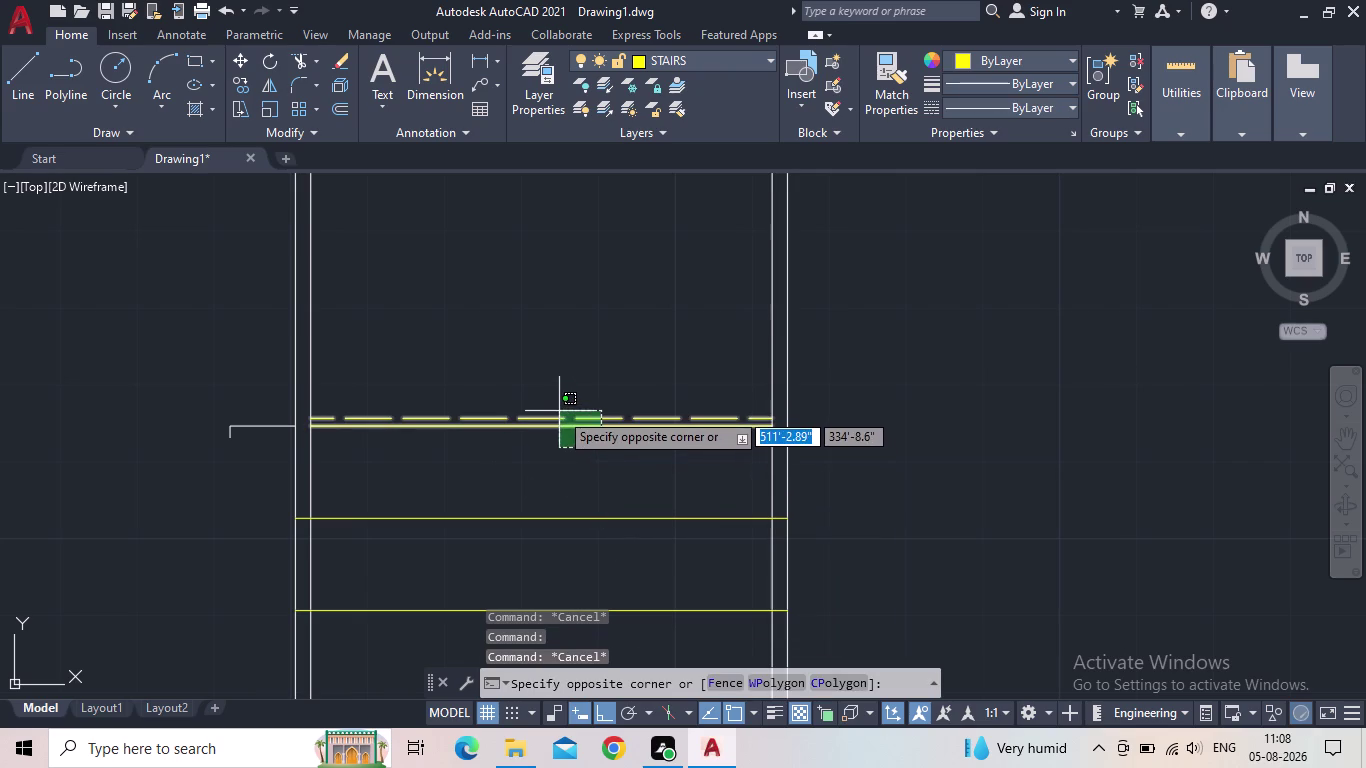
click(550, 426)
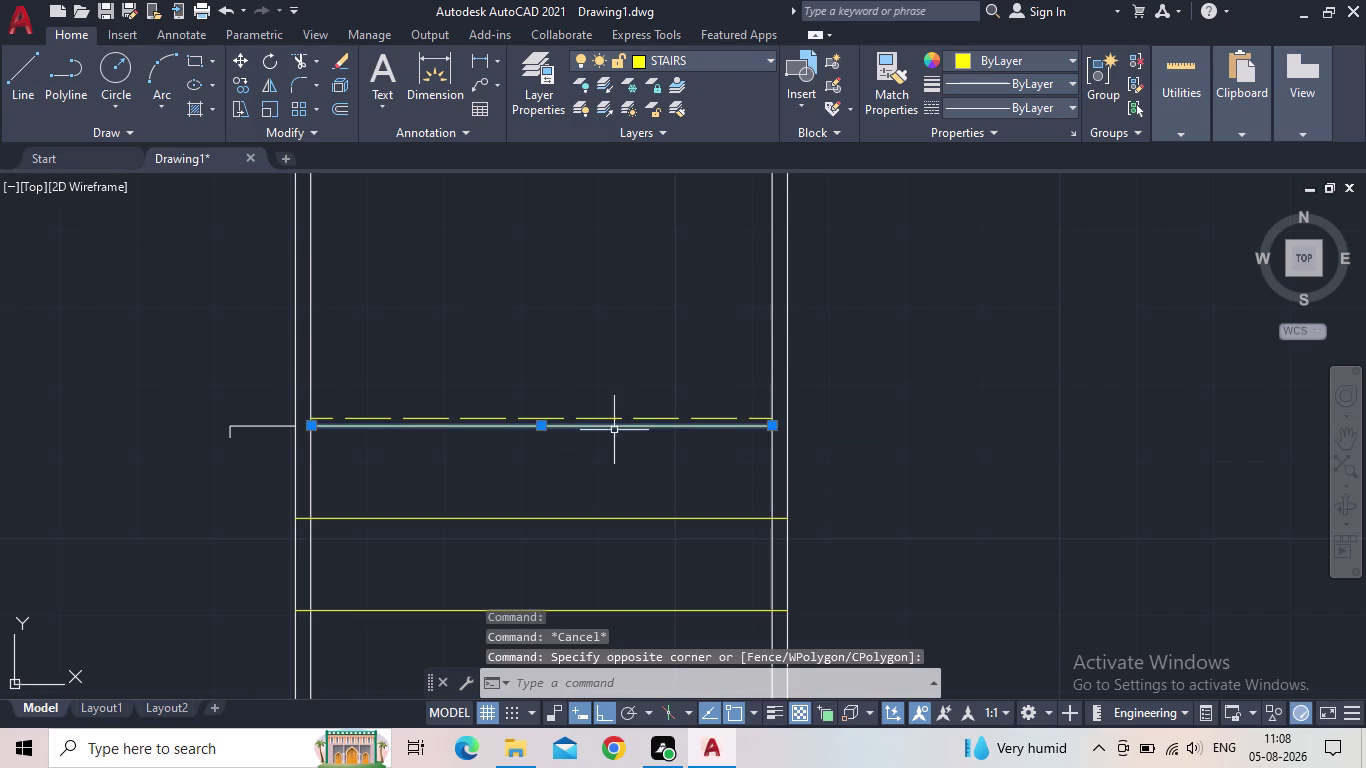
key(o)
key(Return)
text(1')
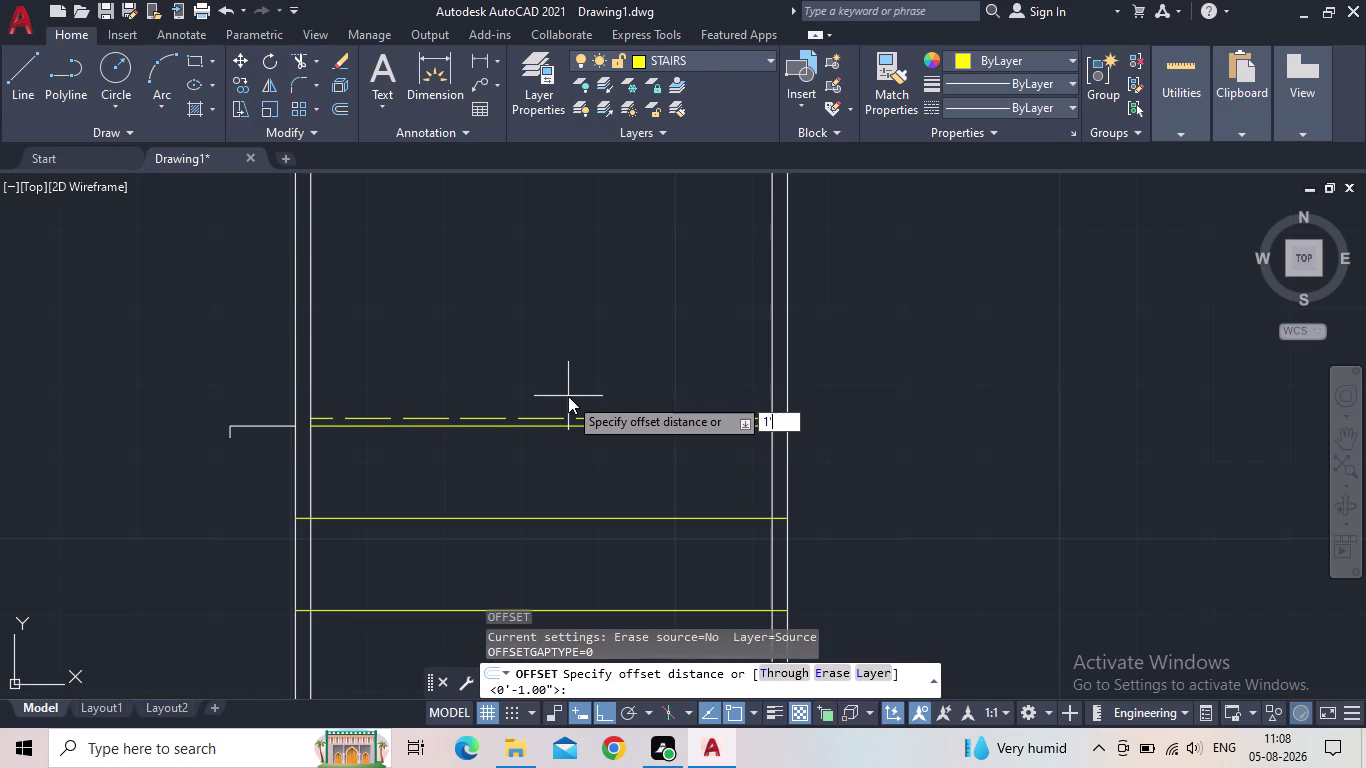
key(Return)
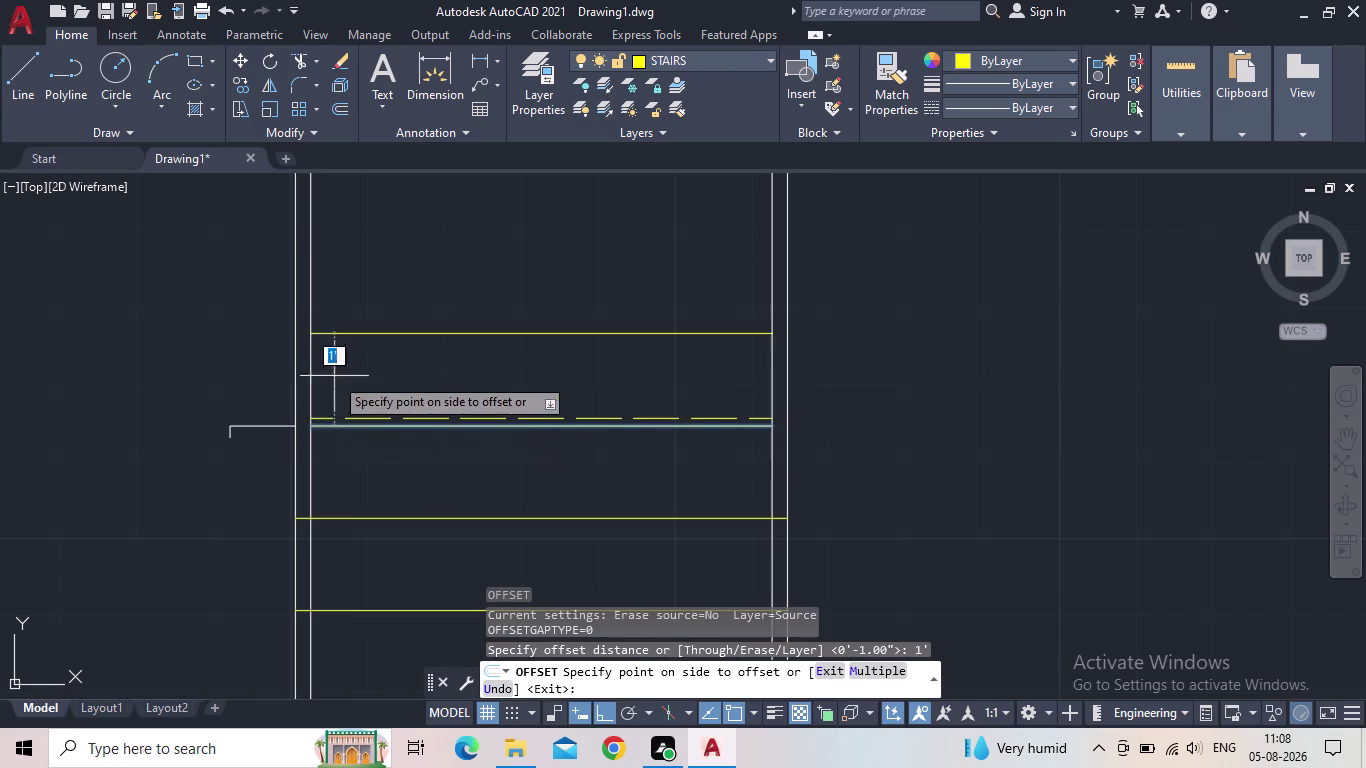
Offset six tread copies upward, each 1' apart.
click(873, 669)
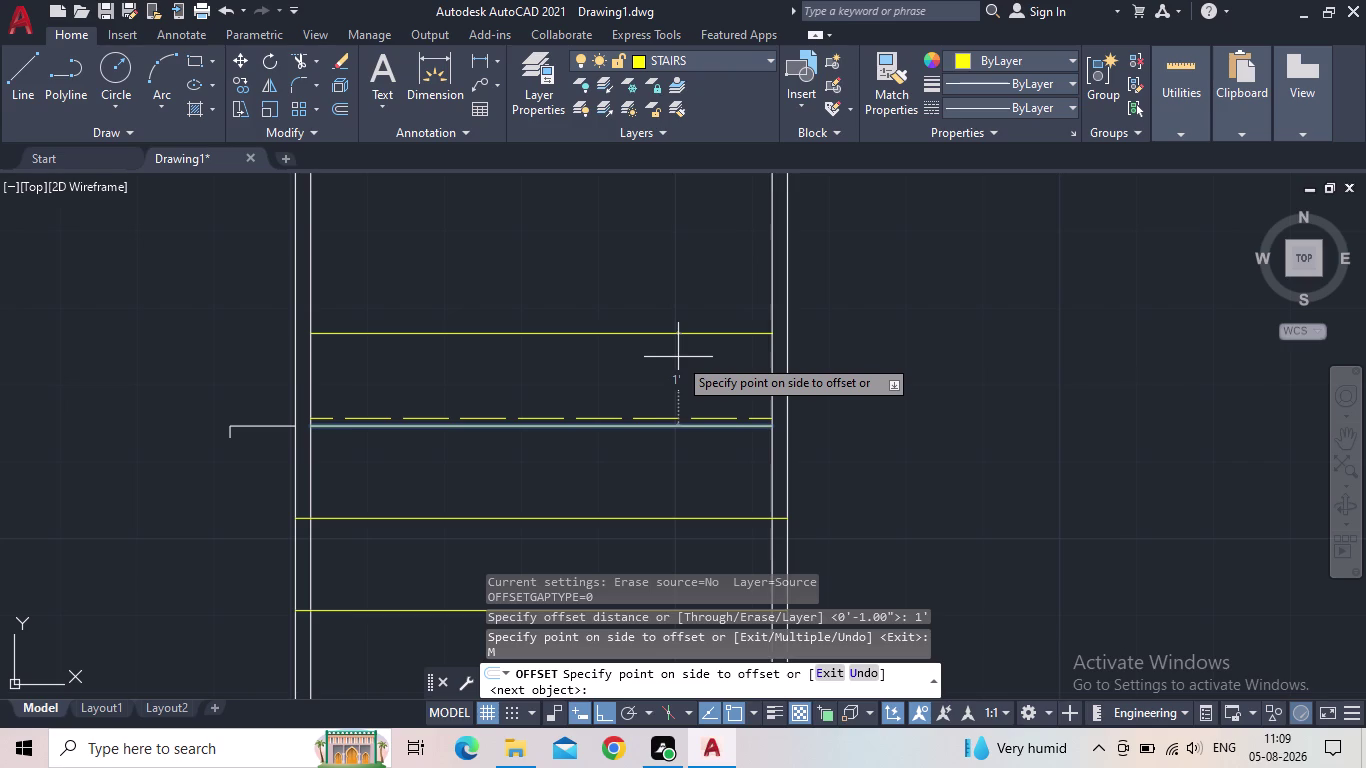
click(678, 357)
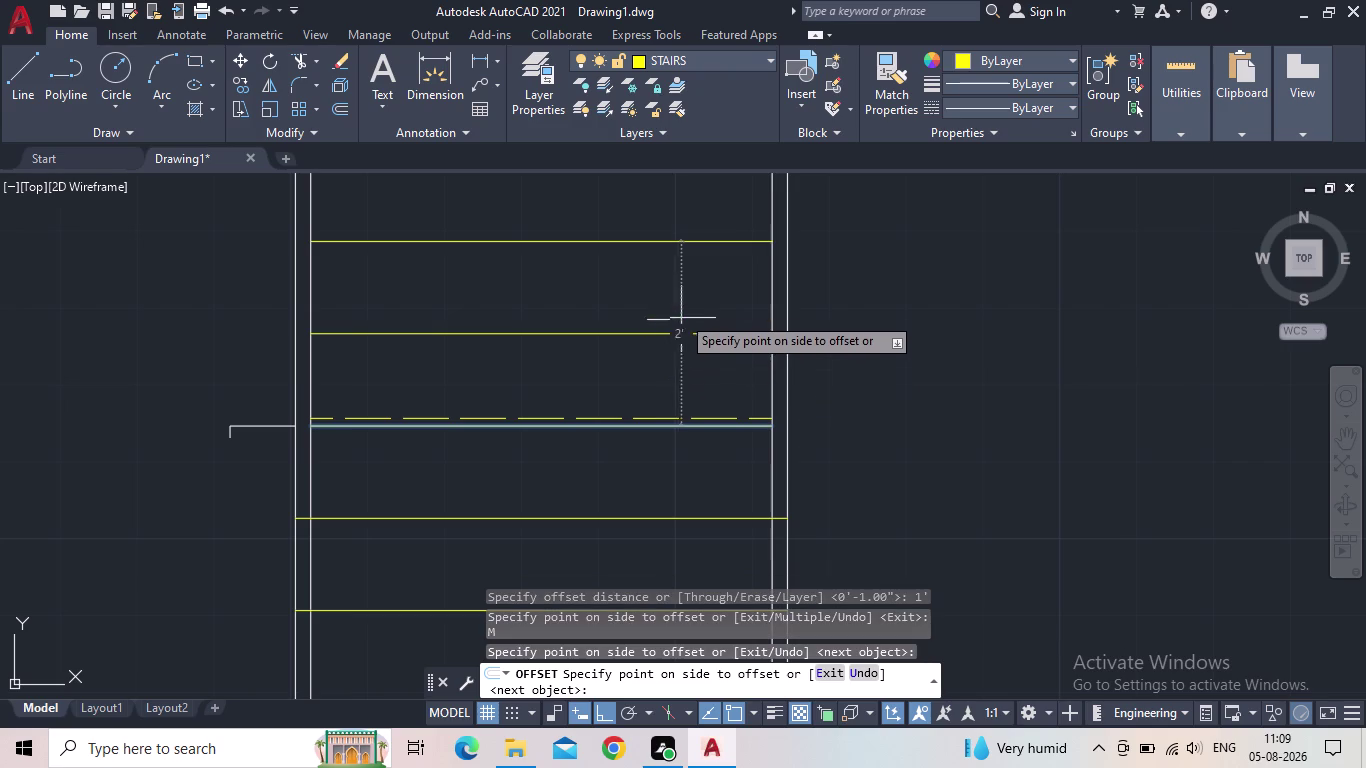
click(673, 265)
middle_drag(672, 265, 706, 506)
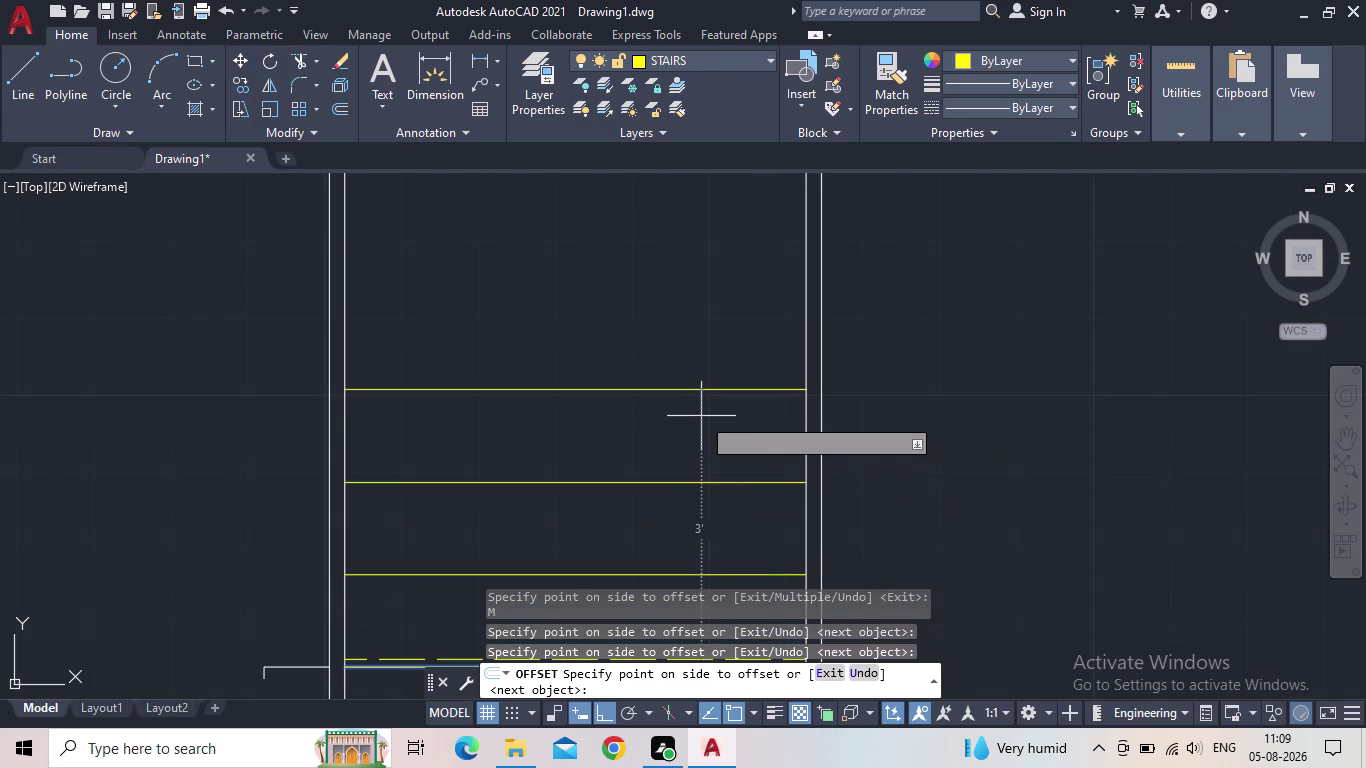
click(701, 415)
click(694, 305)
click(705, 222)
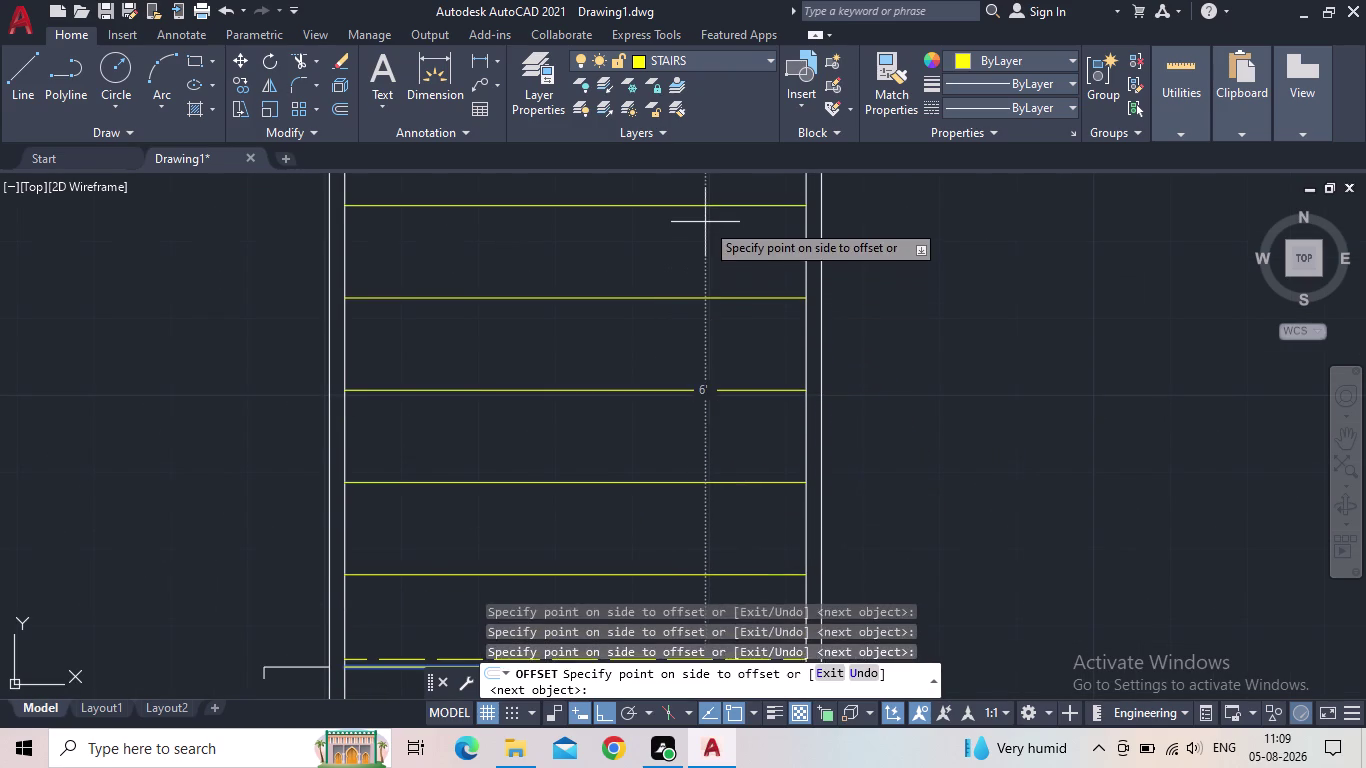
Add four more tread copies further up the flight and end the offset.
middle_drag(706, 237, 752, 565)
click(747, 461)
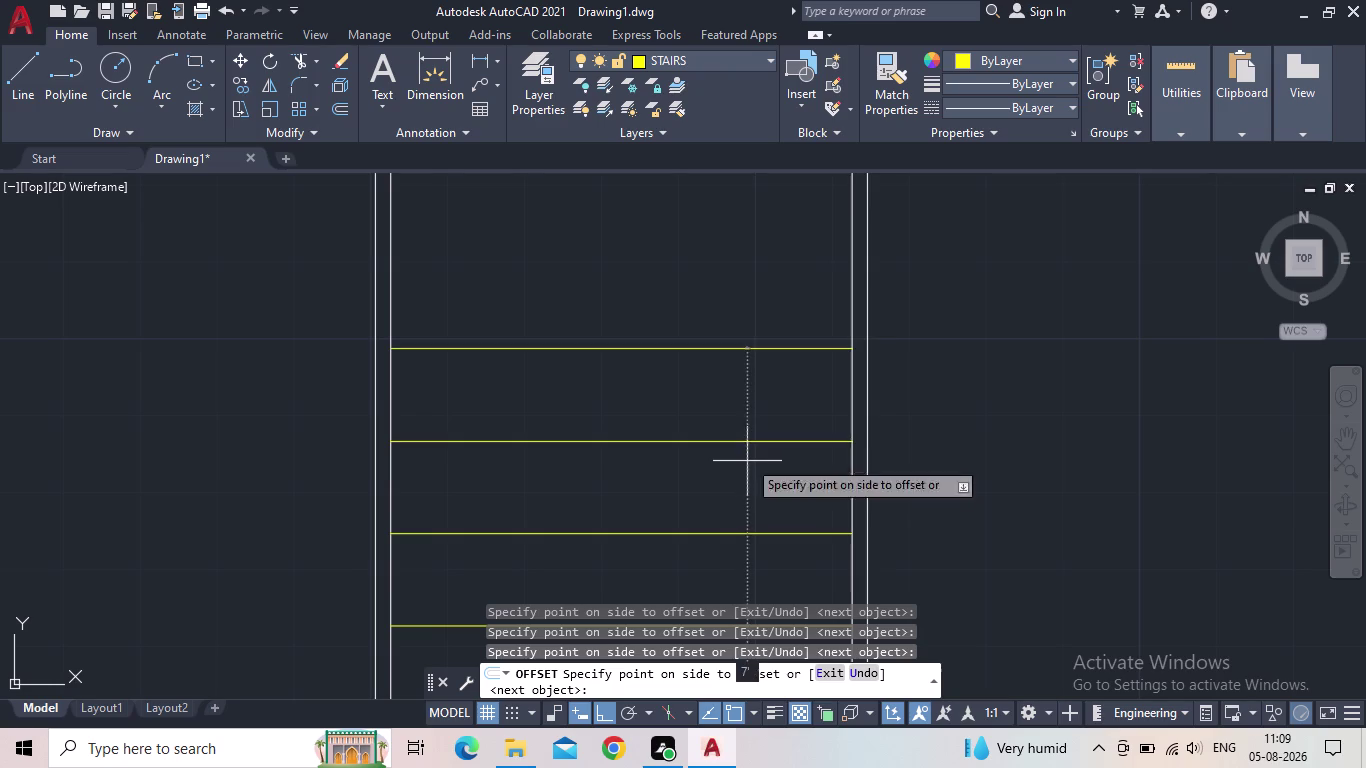
click(746, 344)
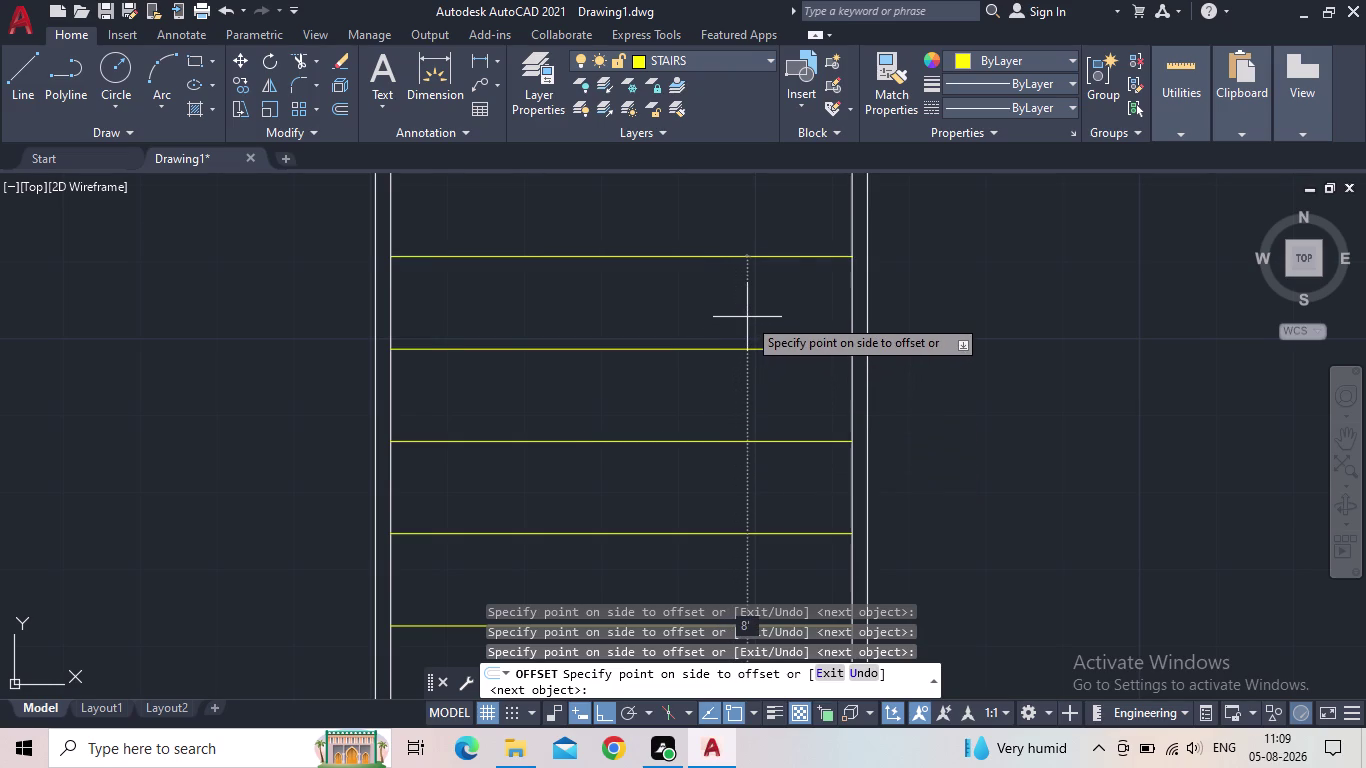
click(747, 317)
middle_drag(745, 314, 740, 518)
click(737, 408)
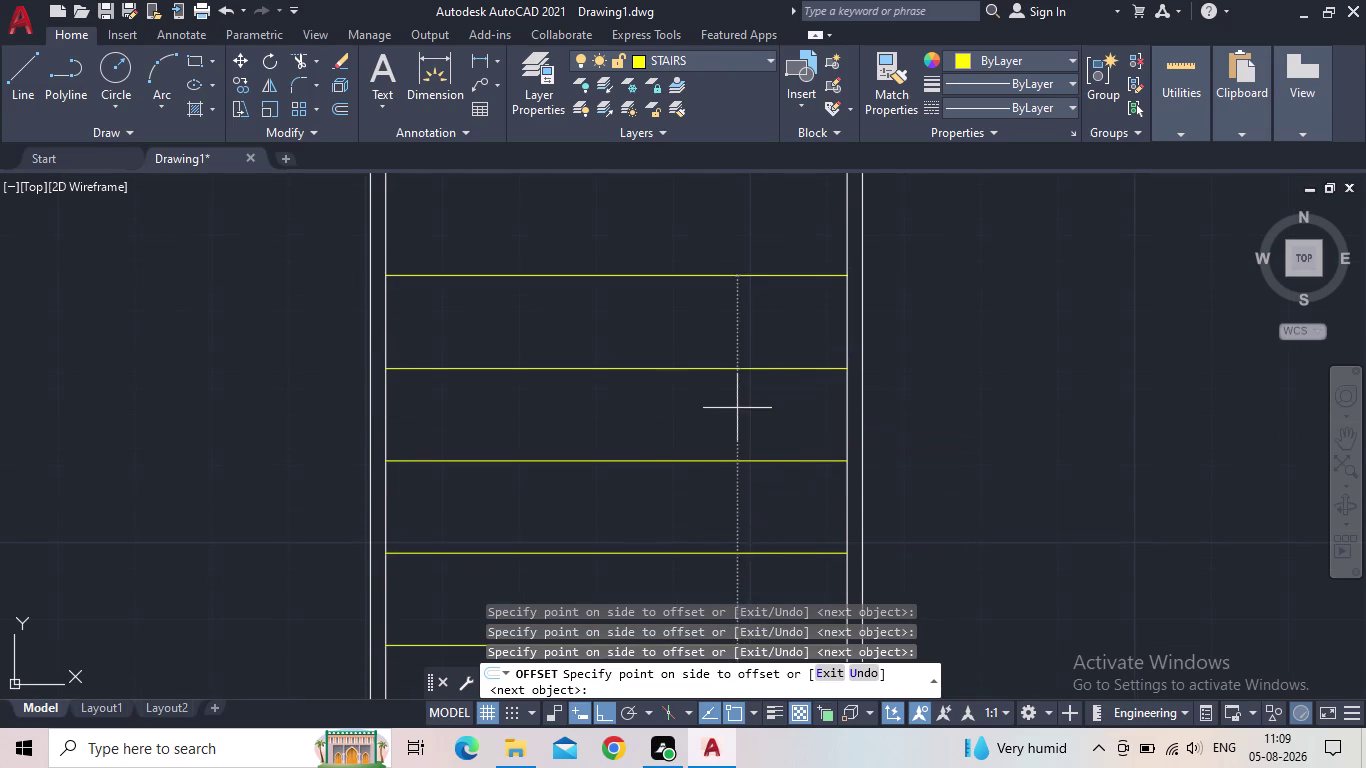
key(Escape)
scroll(down, 3)
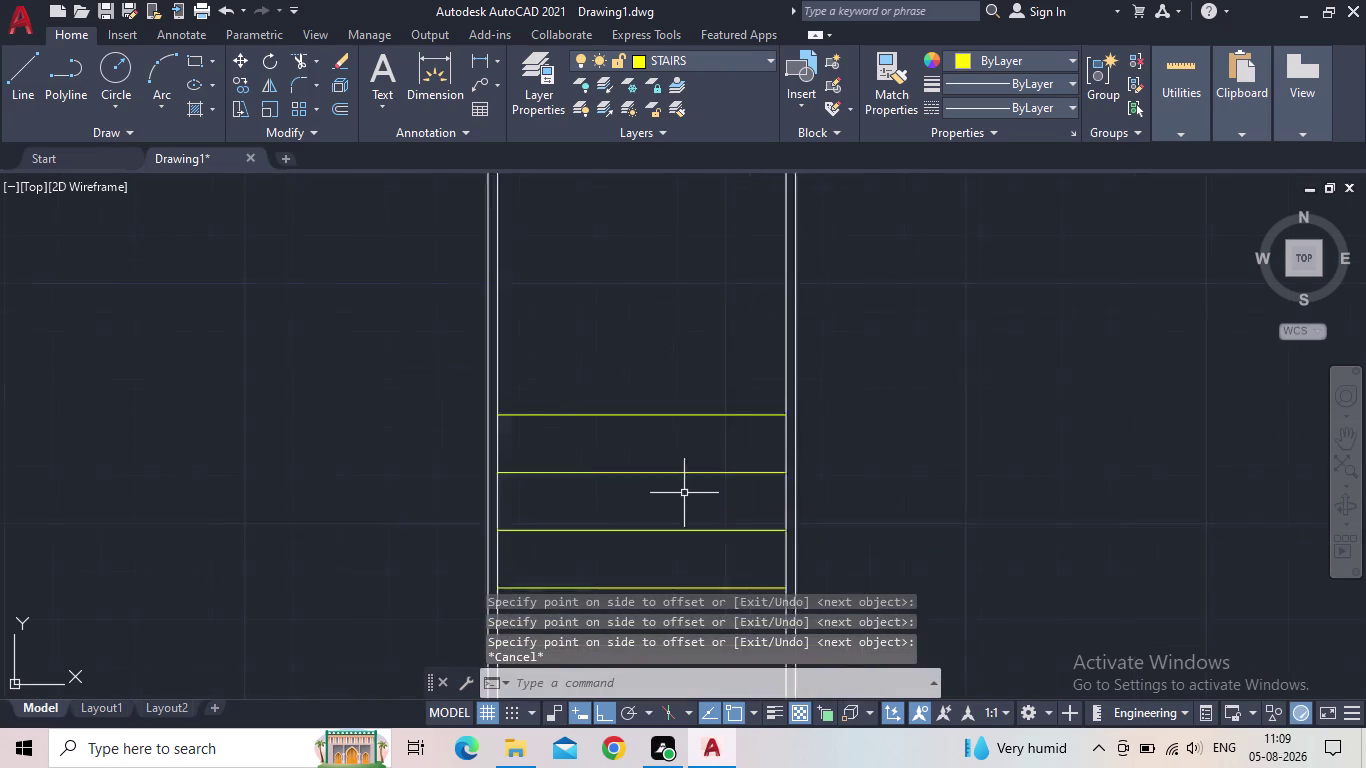
scroll(down, 3)
middle_drag(688, 495, 684, 259)
scroll(down, 3)
scroll(up, 3)
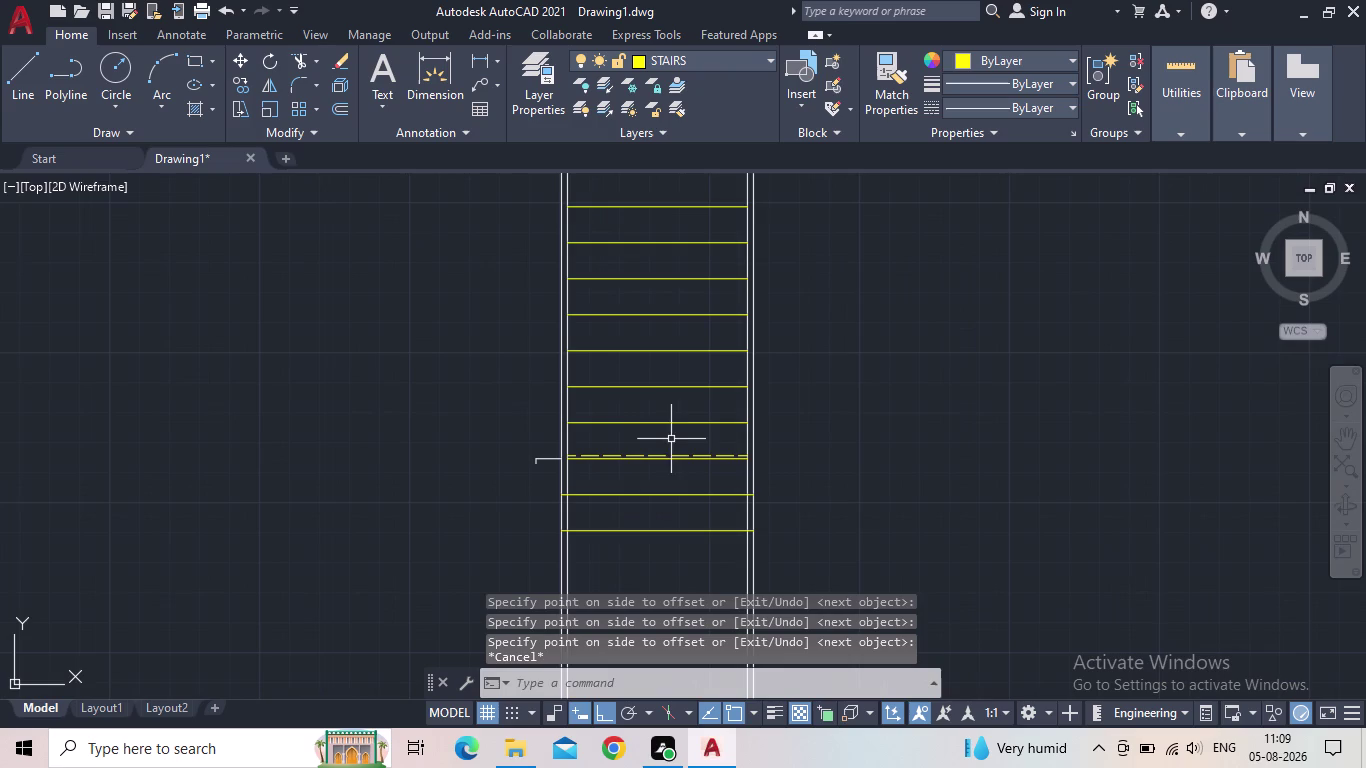
middle_drag(666, 419, 675, 511)
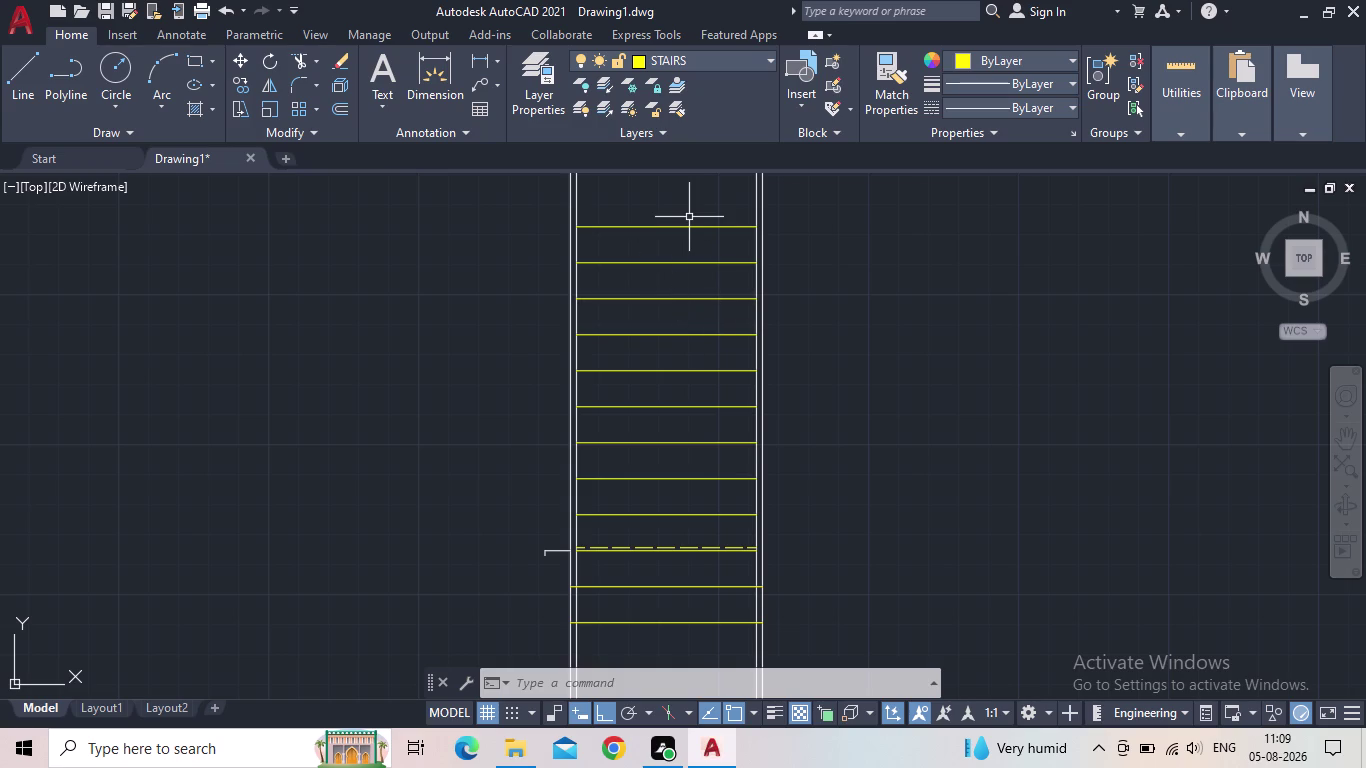
scroll(down, 3)
scroll(up, 3)
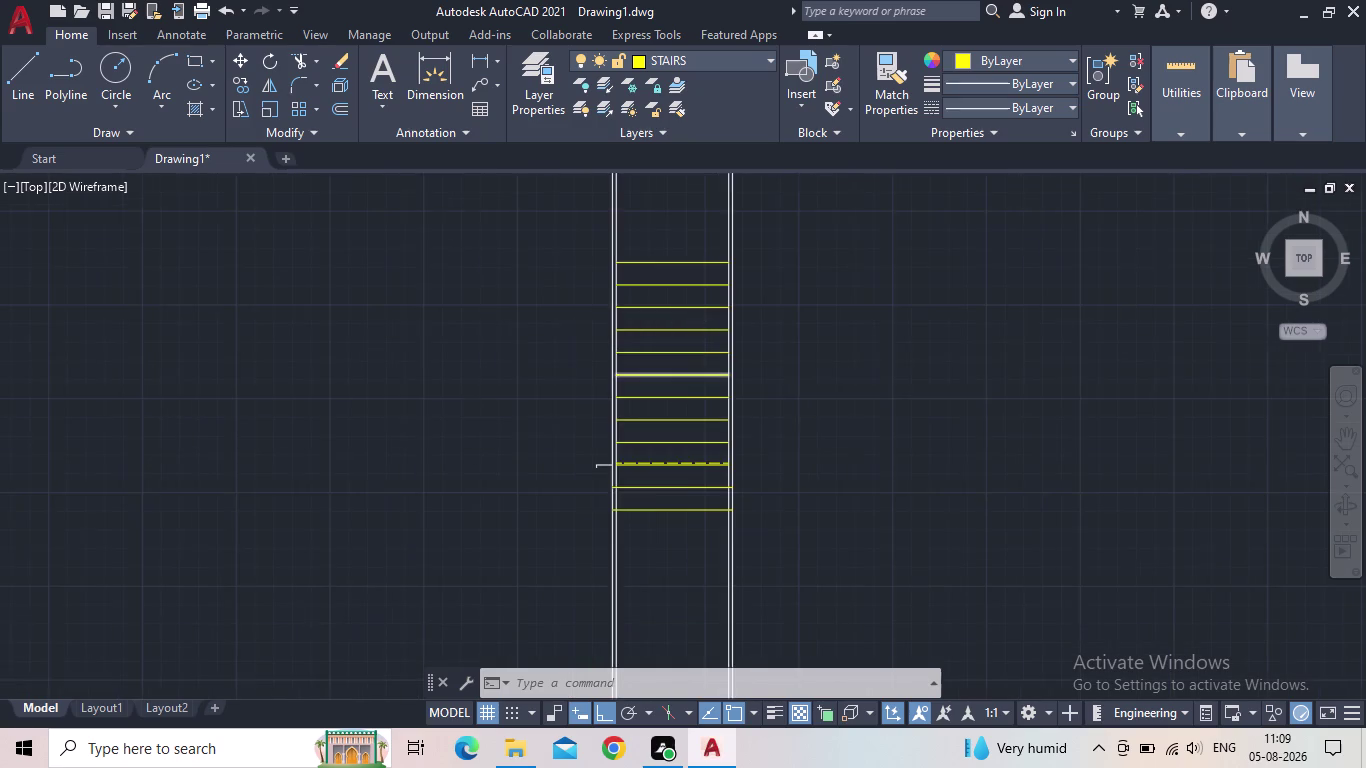
scroll(up, 3)
click(652, 529)
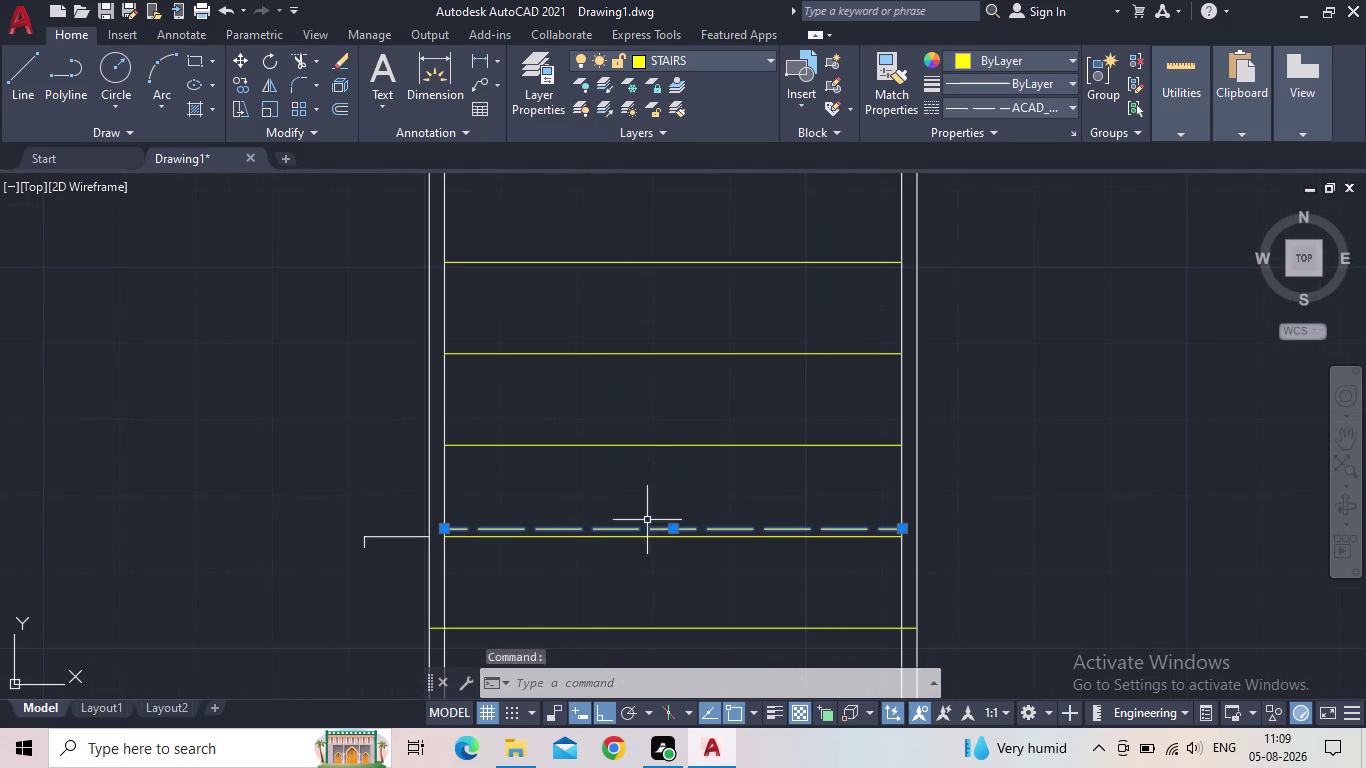
Offset the dashed line 1' multiple times, placing a copy beside each yellow tread up the flight.
key(o)
key(Return)
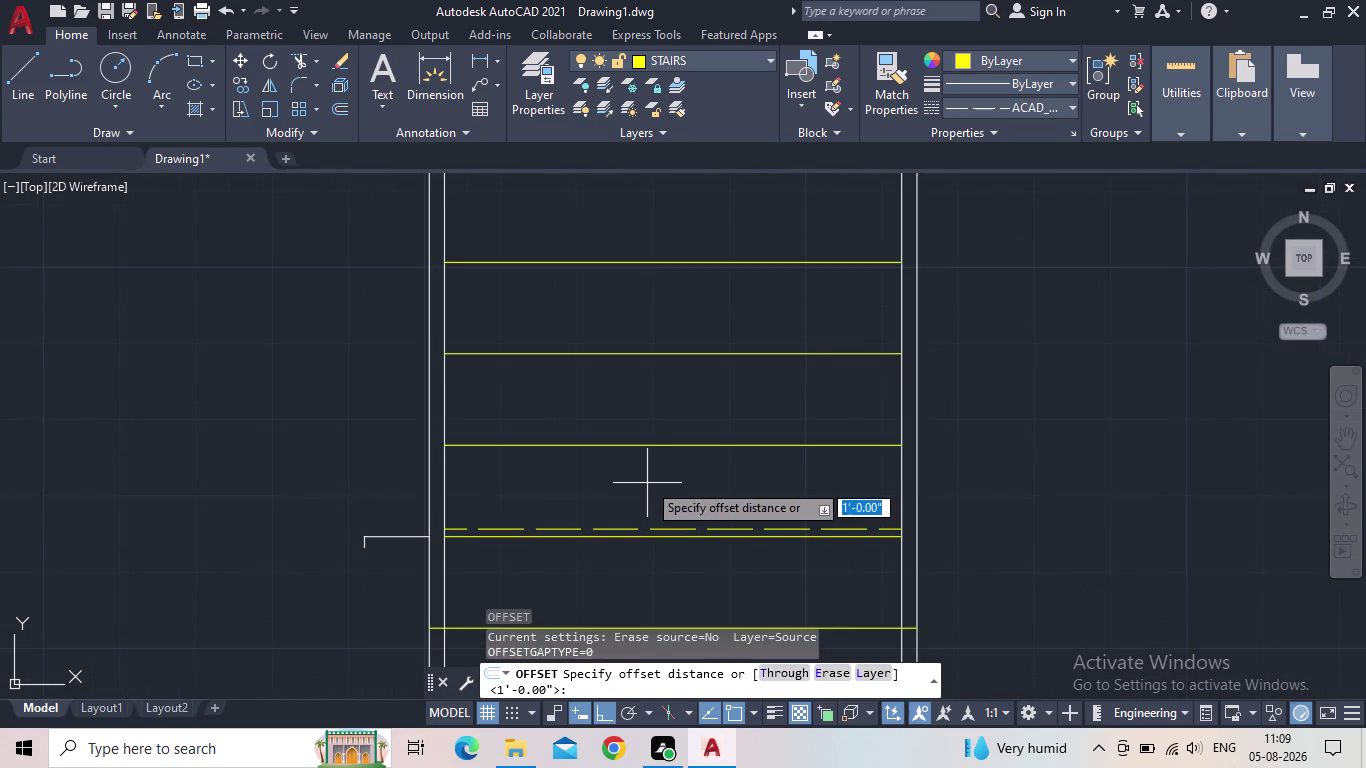
key(Return)
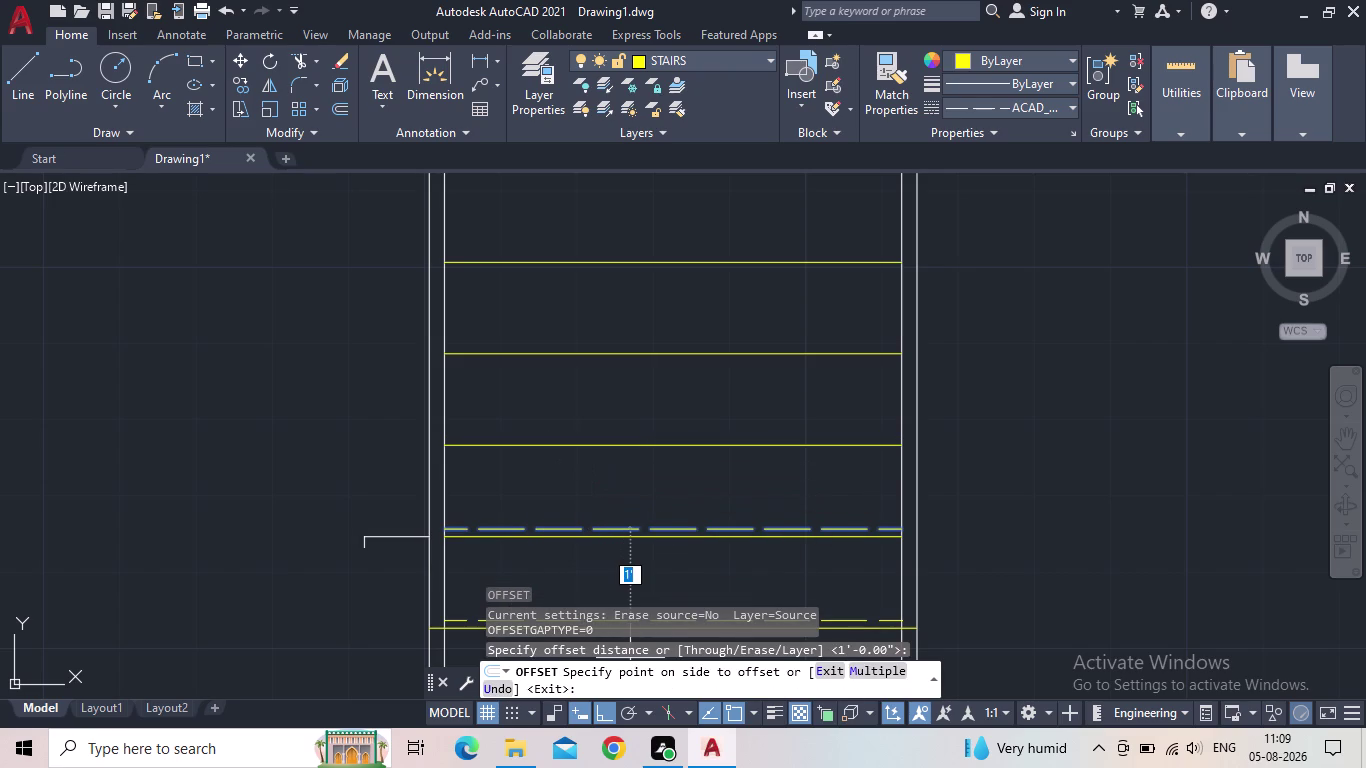
click(867, 672)
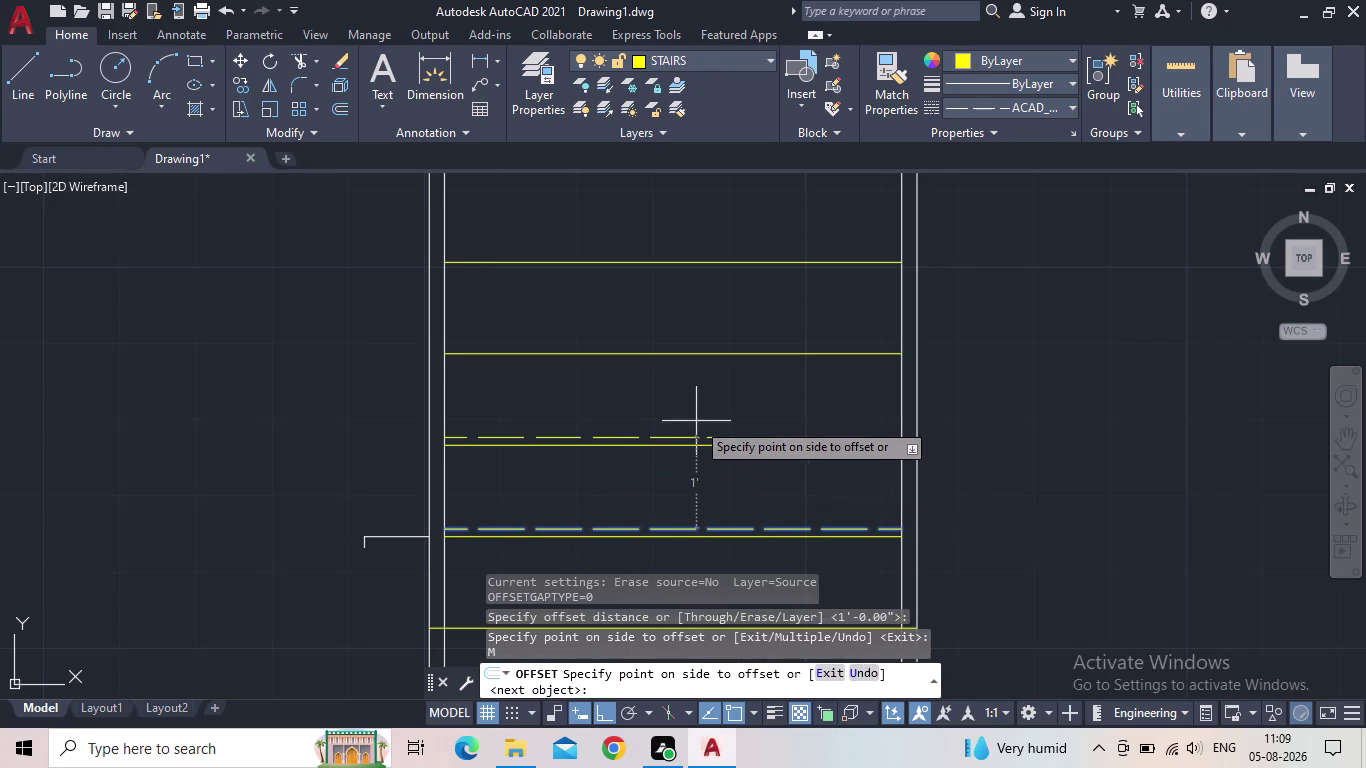
click(678, 412)
click(679, 312)
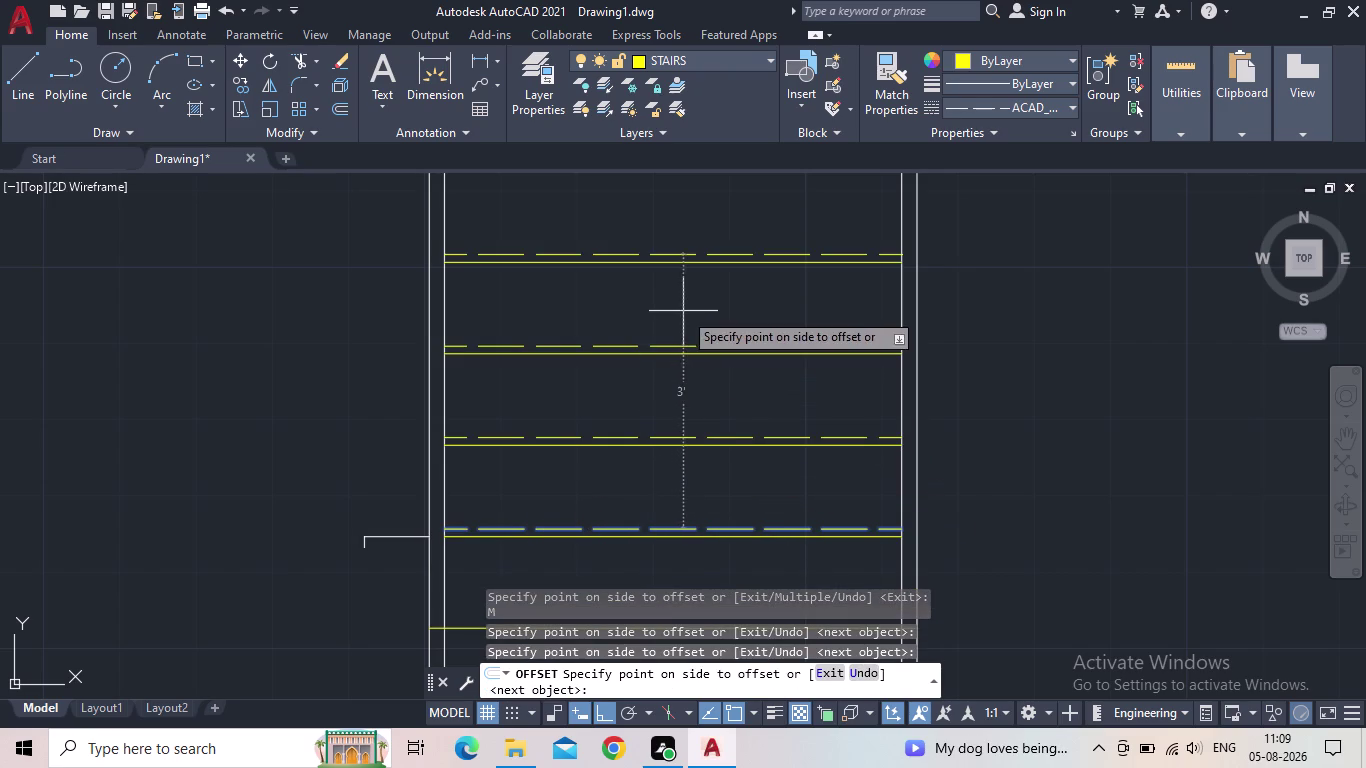
middle_drag(684, 324, 670, 469)
scroll(down, 3)
click(667, 410)
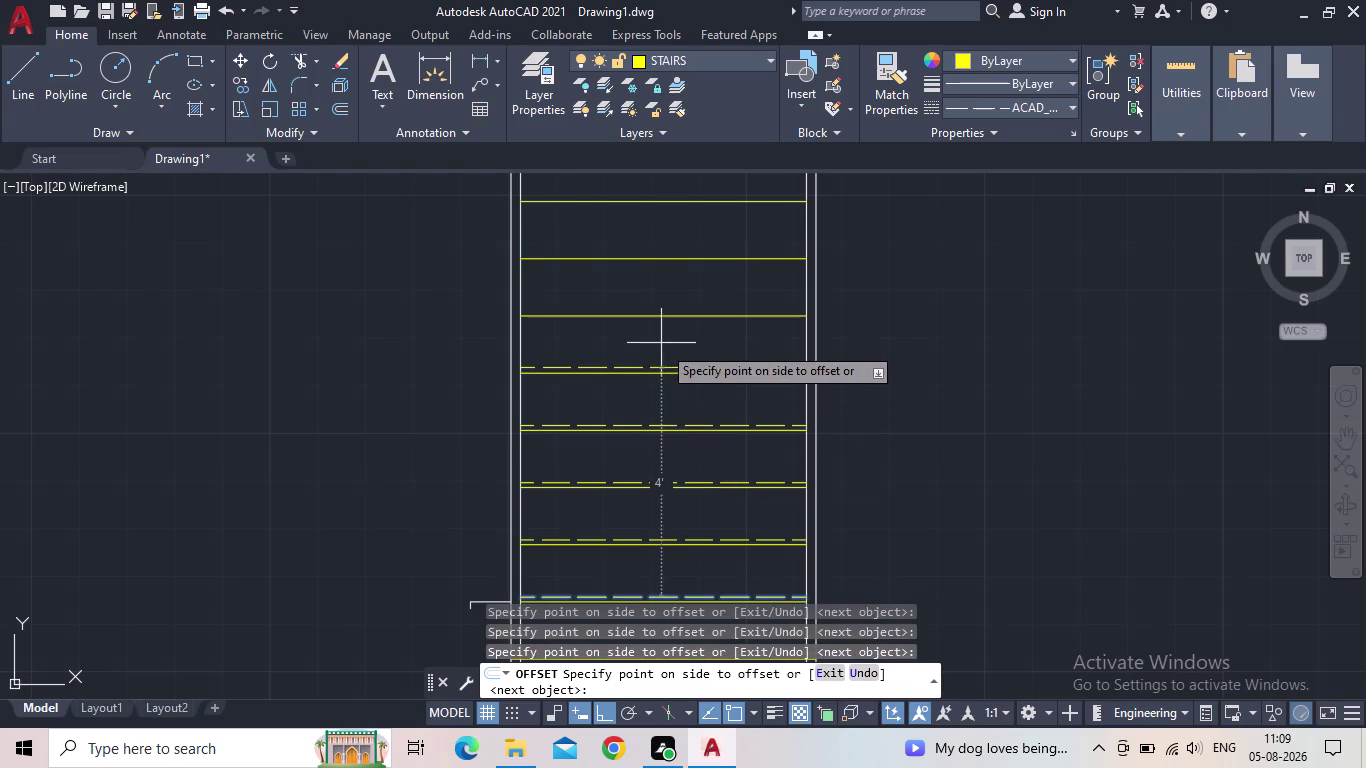
click(659, 335)
click(641, 288)
scroll(down, 3)
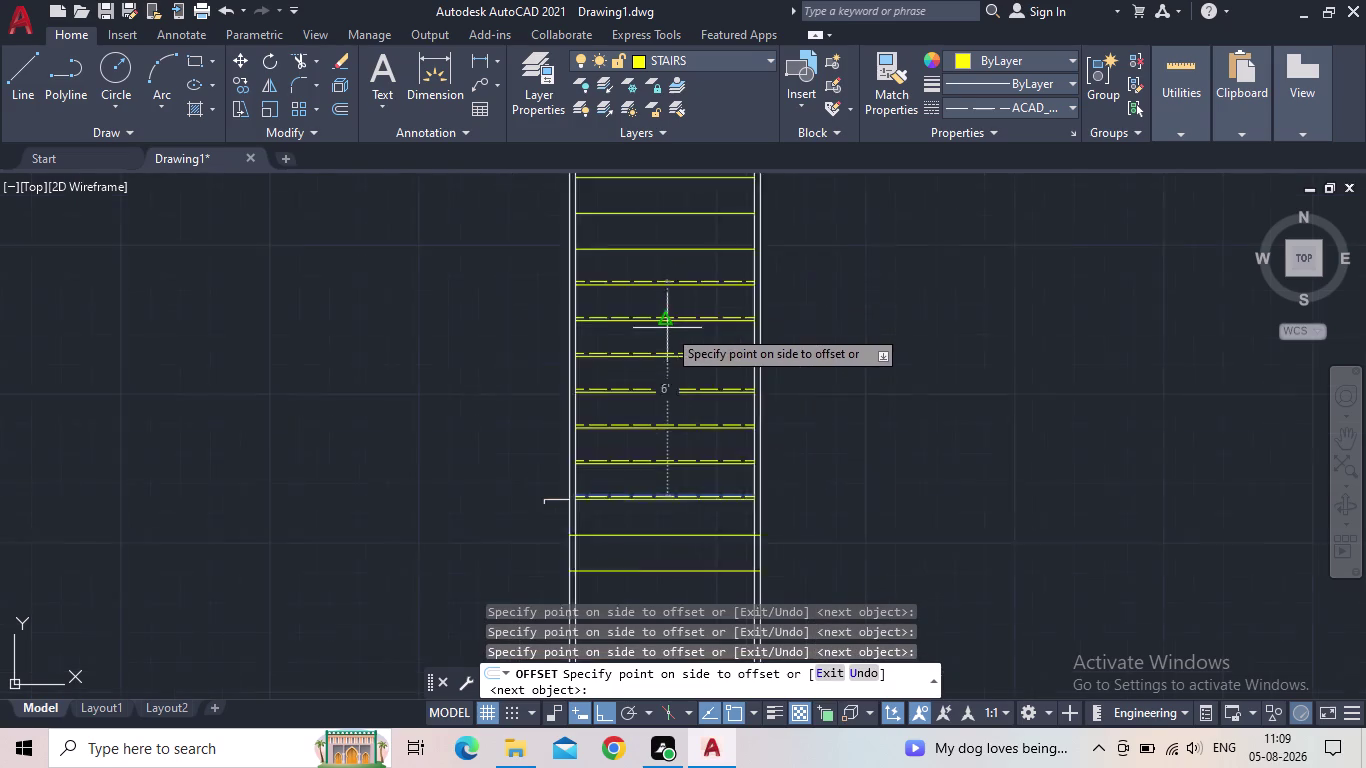
scroll(down, 3)
middle_drag(666, 334, 628, 409)
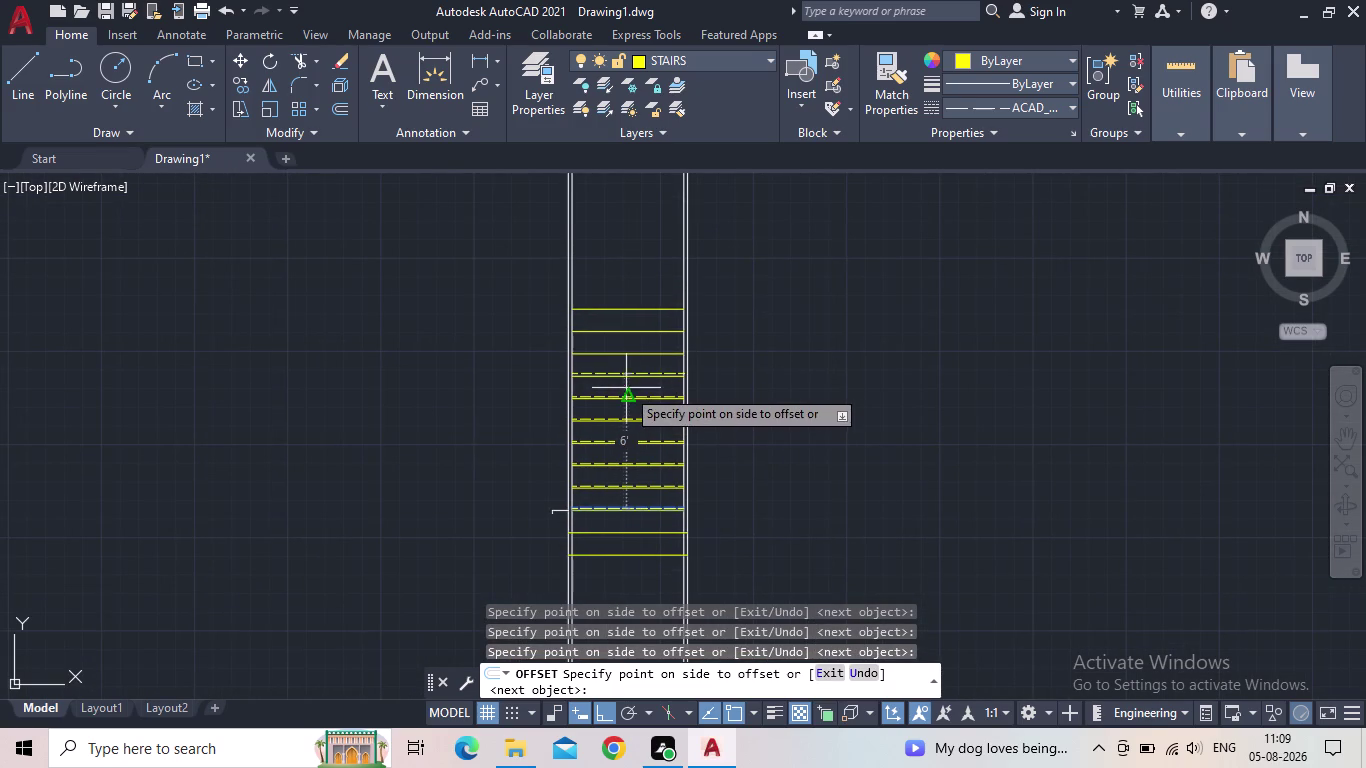
click(628, 345)
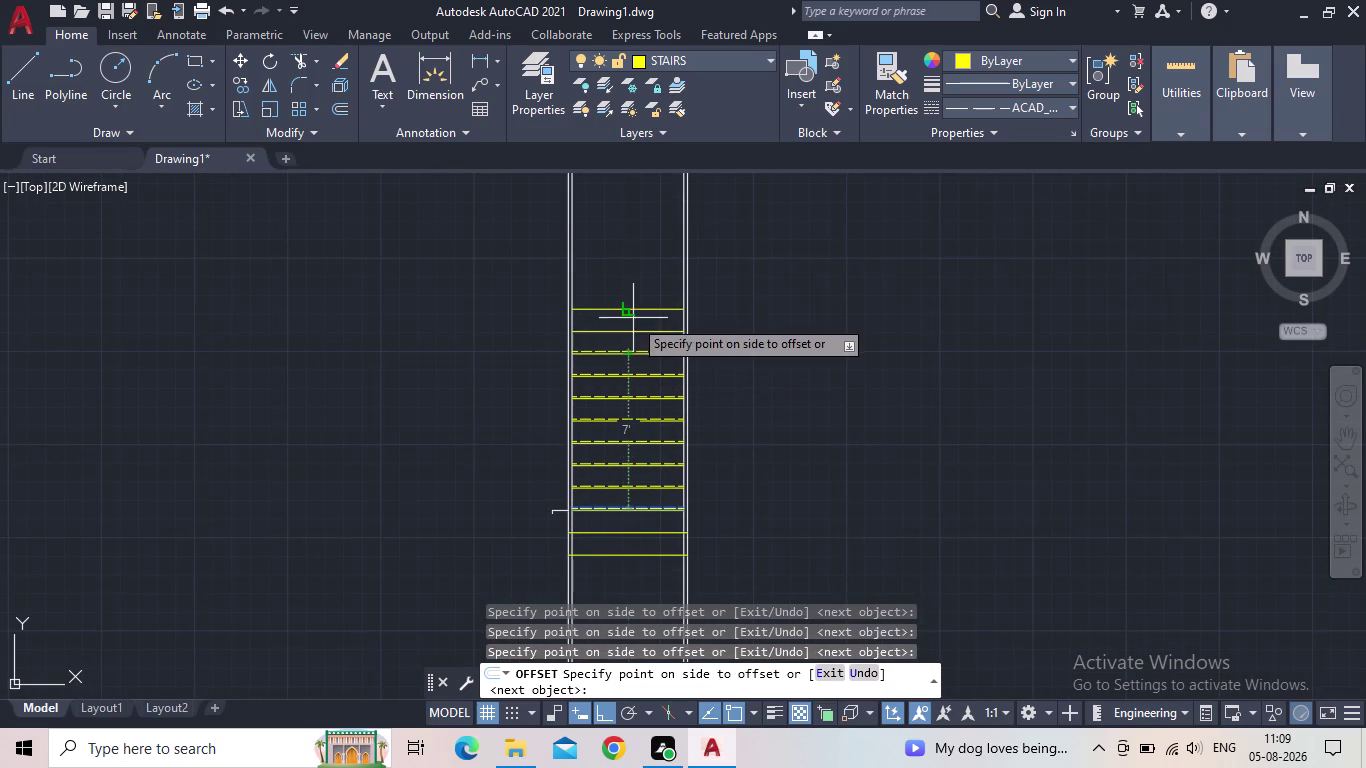
click(626, 320)
click(636, 291)
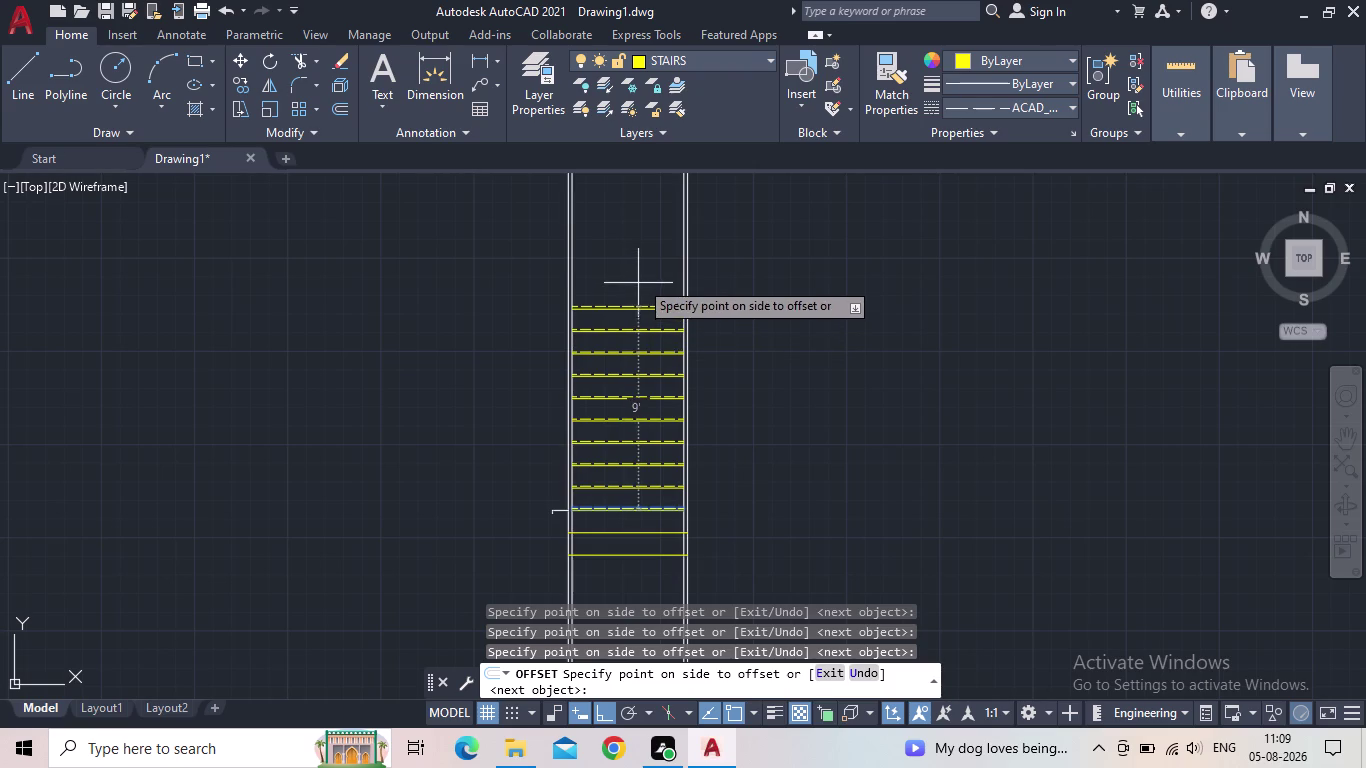
click(627, 234)
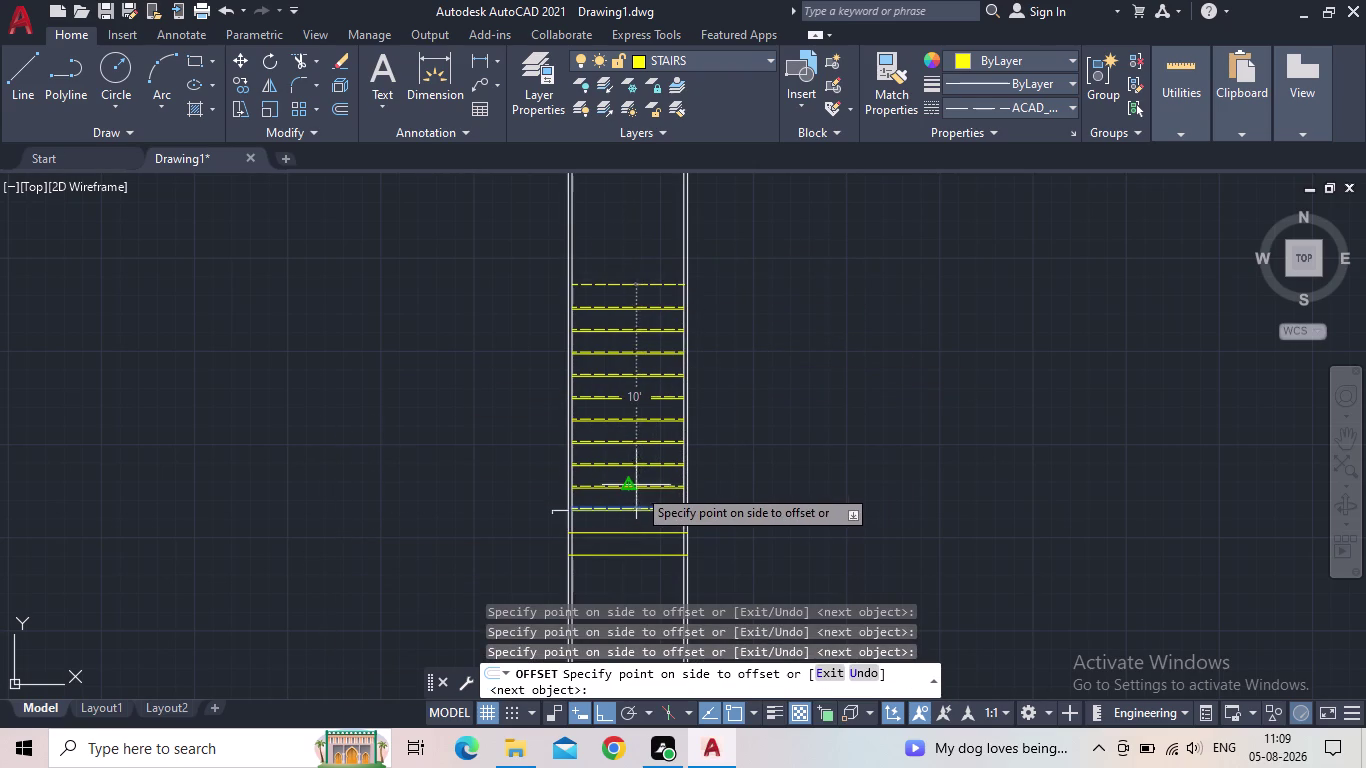
middle_drag(641, 568, 639, 462)
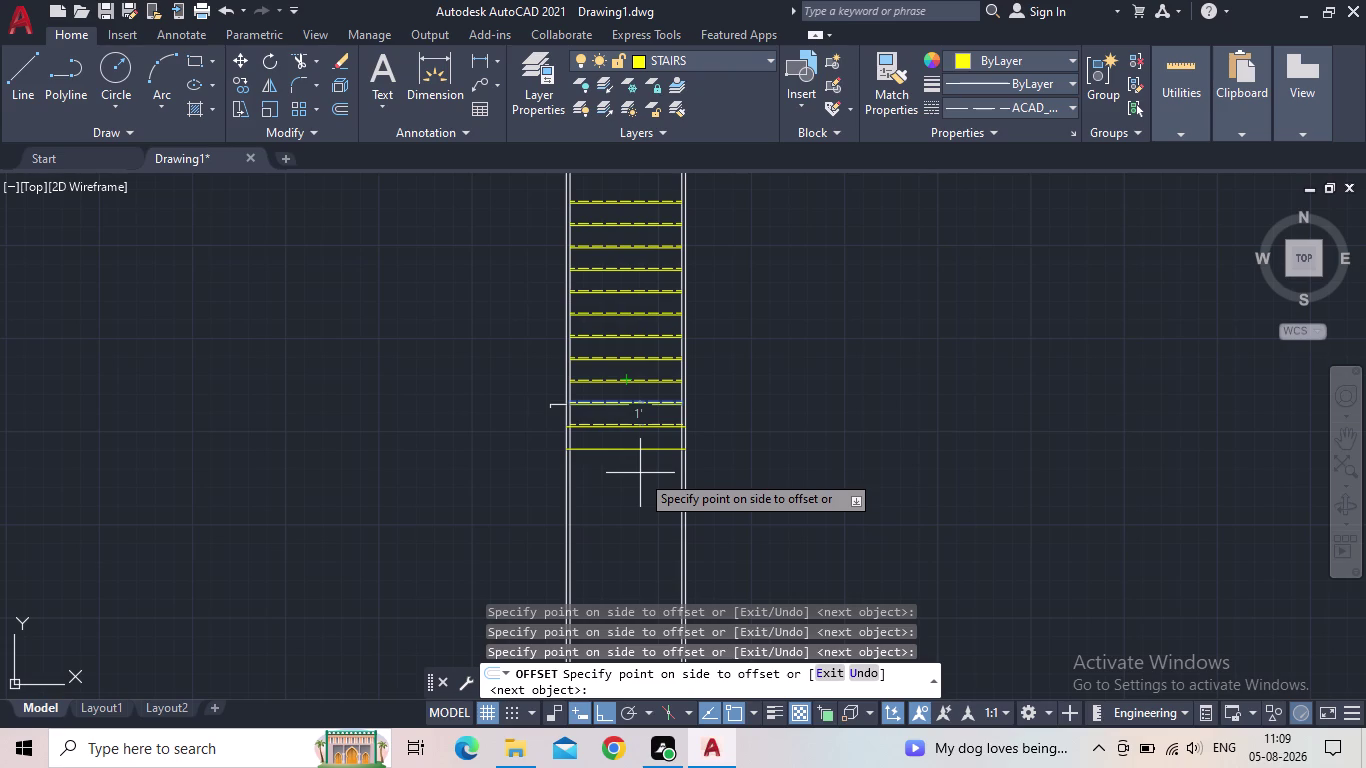
click(640, 473)
click(638, 491)
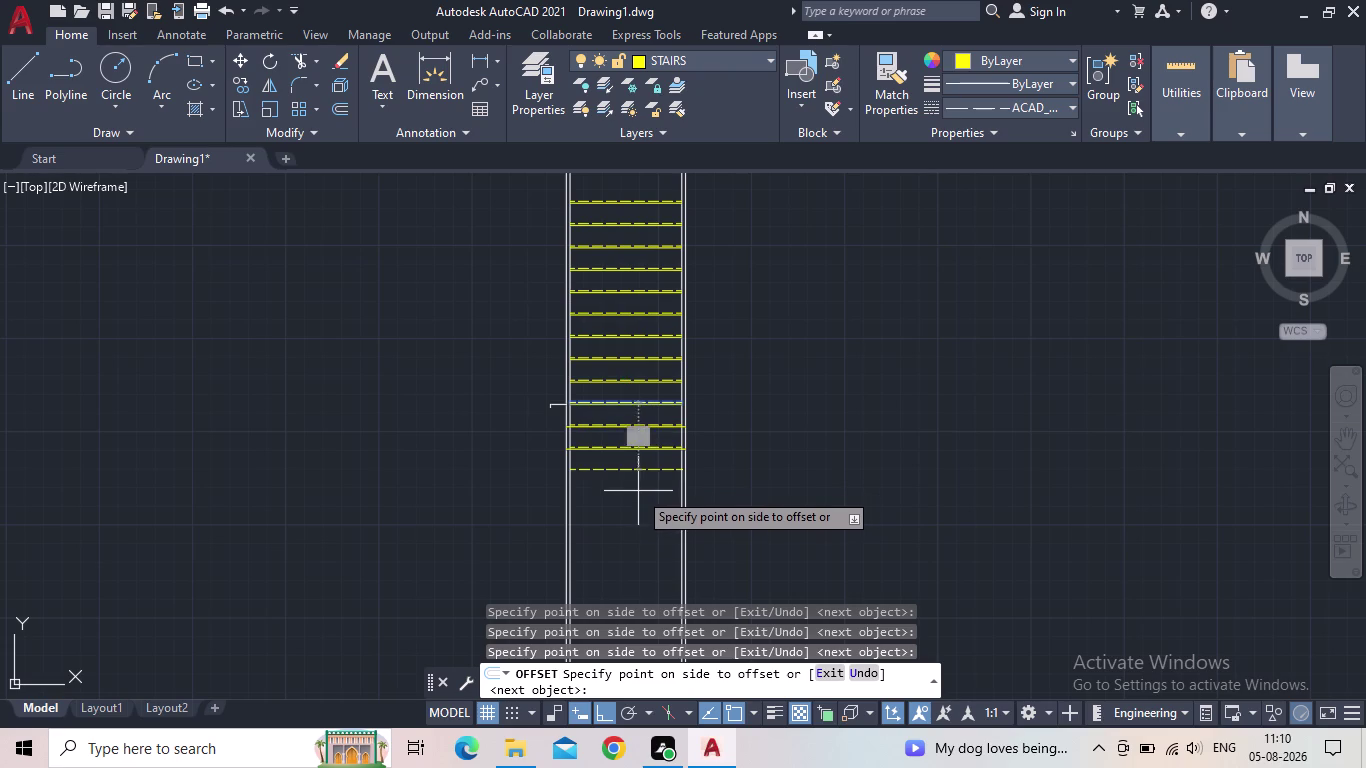
key(Escape)
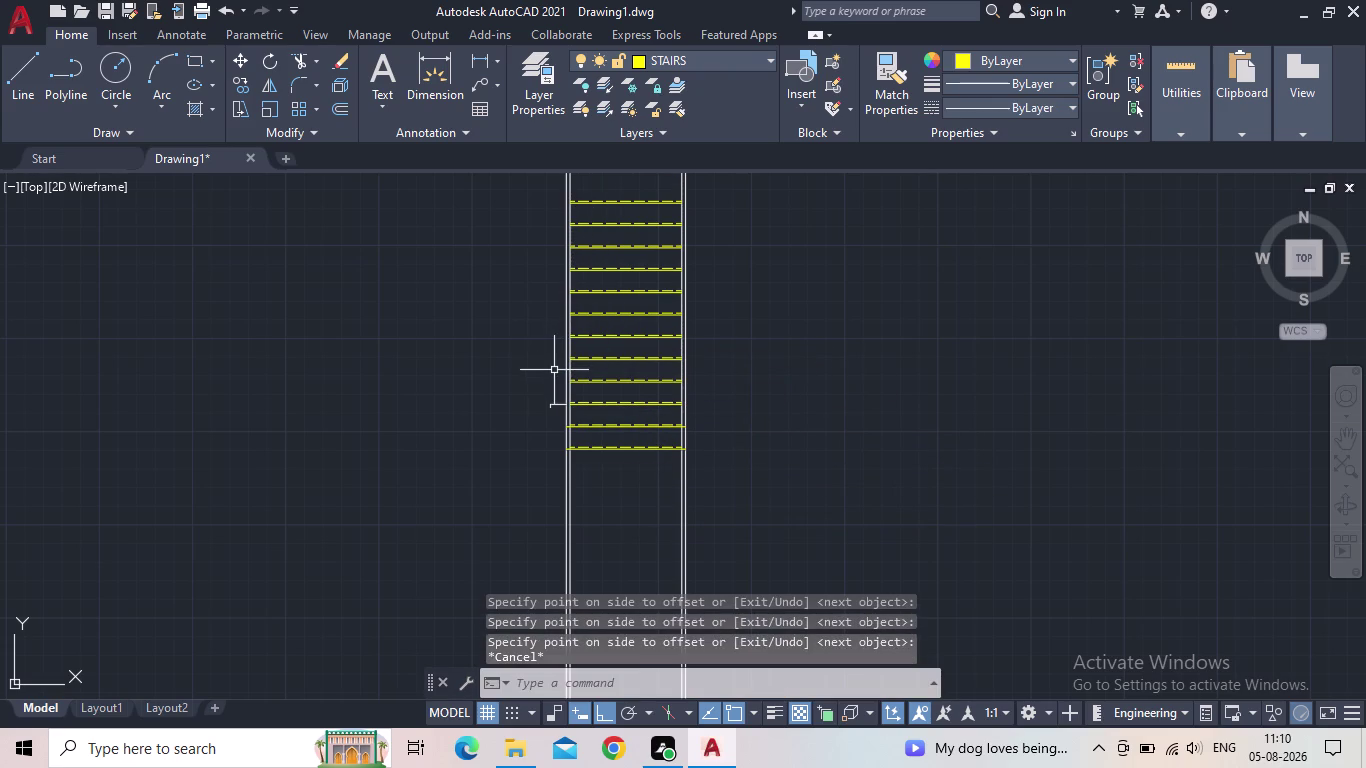
Pan back over the treads and bring up the Layer Properties Manager.
scroll(down, 3)
middle_click(559, 386)
scroll(up, 3)
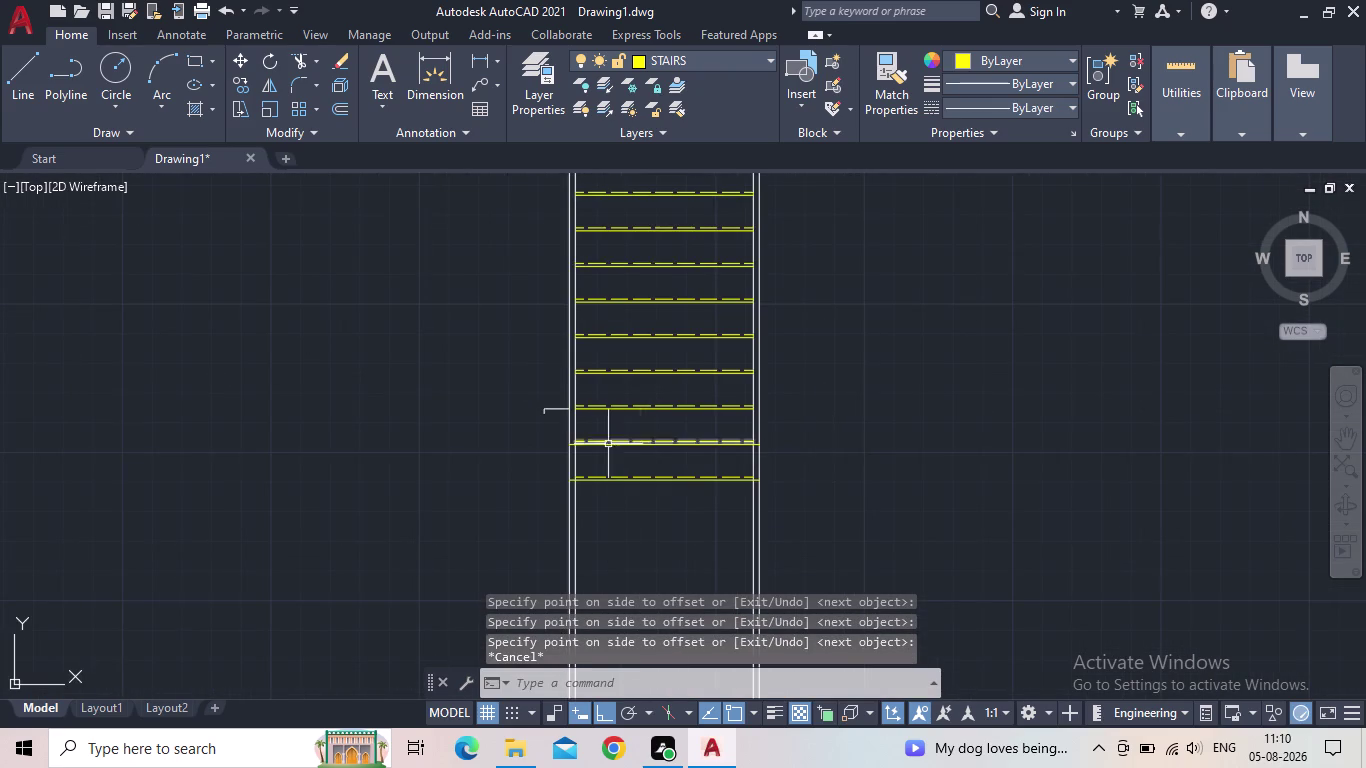
scroll(up, 3)
middle_drag(639, 445, 653, 399)
middle_drag(945, 363, 677, 395)
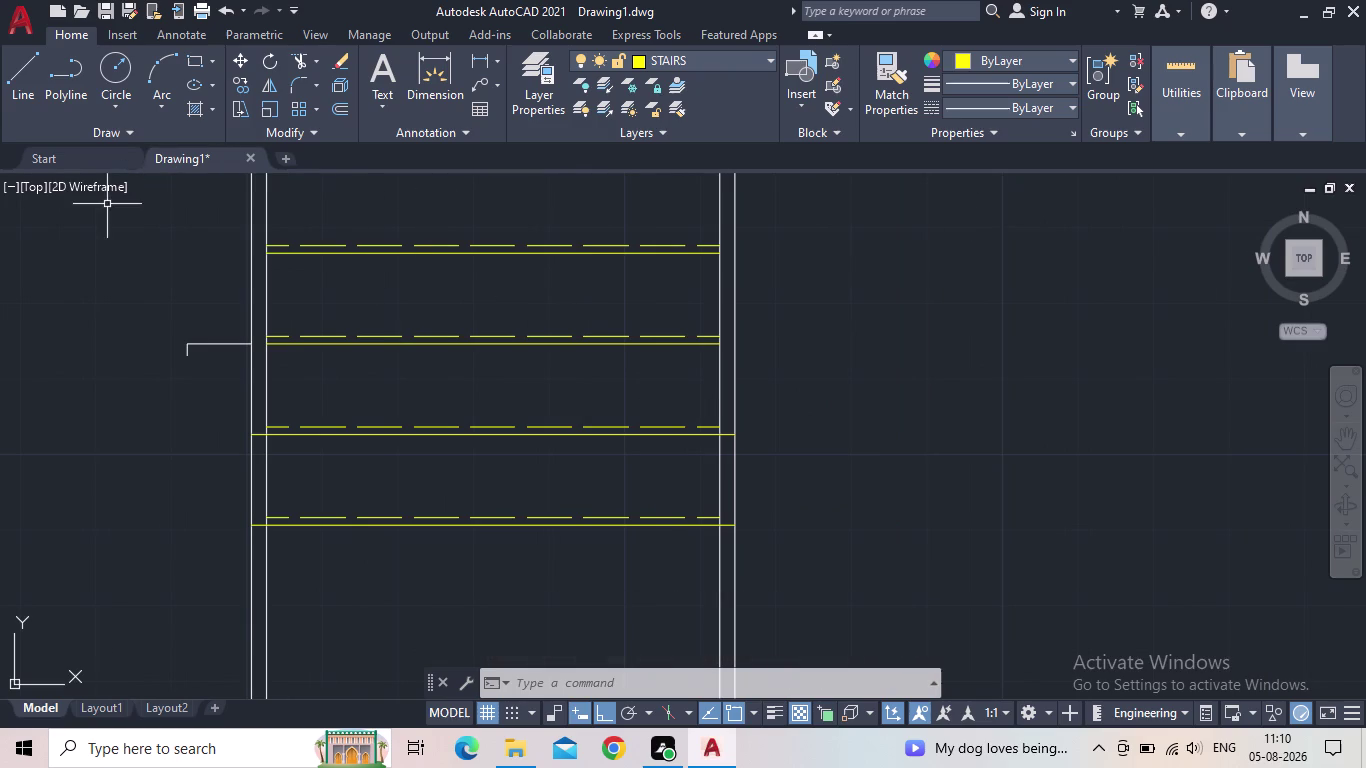
click(536, 104)
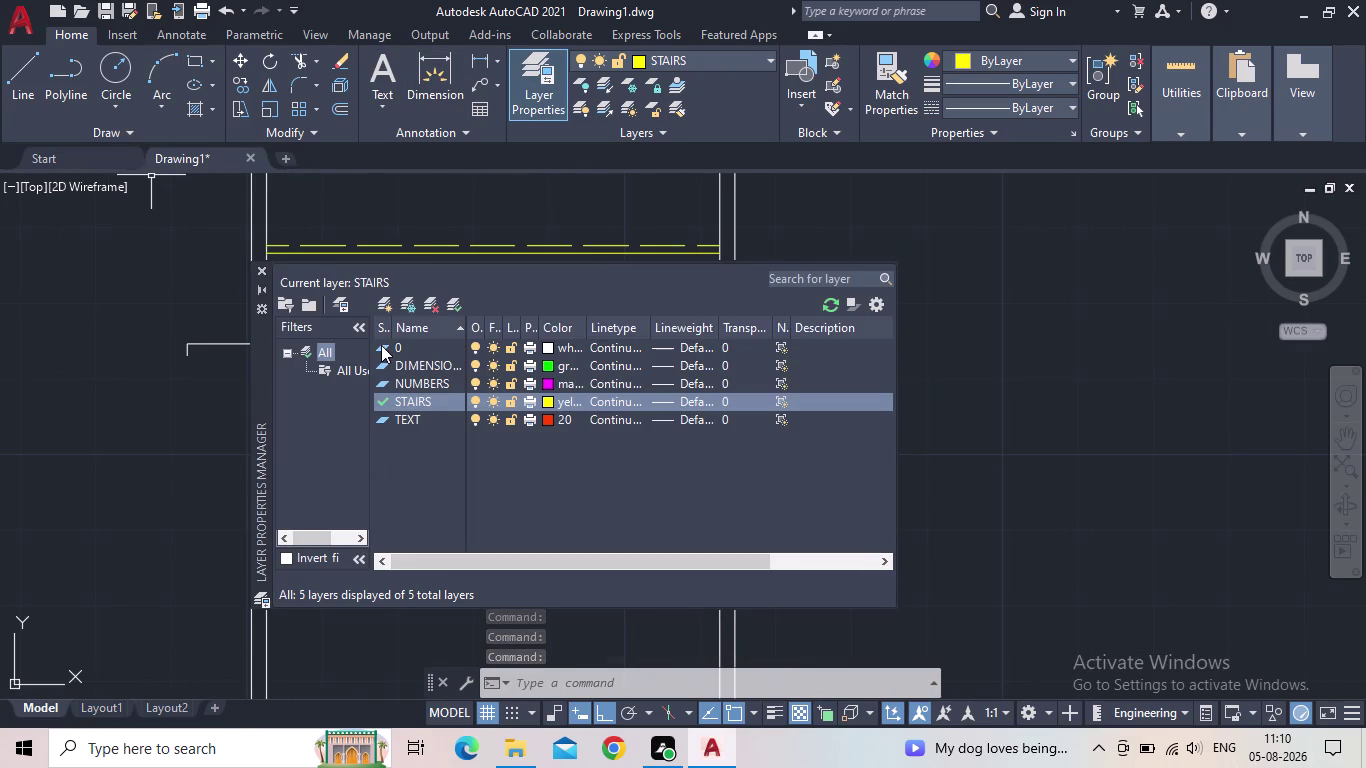
Add a layer named FLOOR with white color, make it current, and close the manager.
click(378, 305)
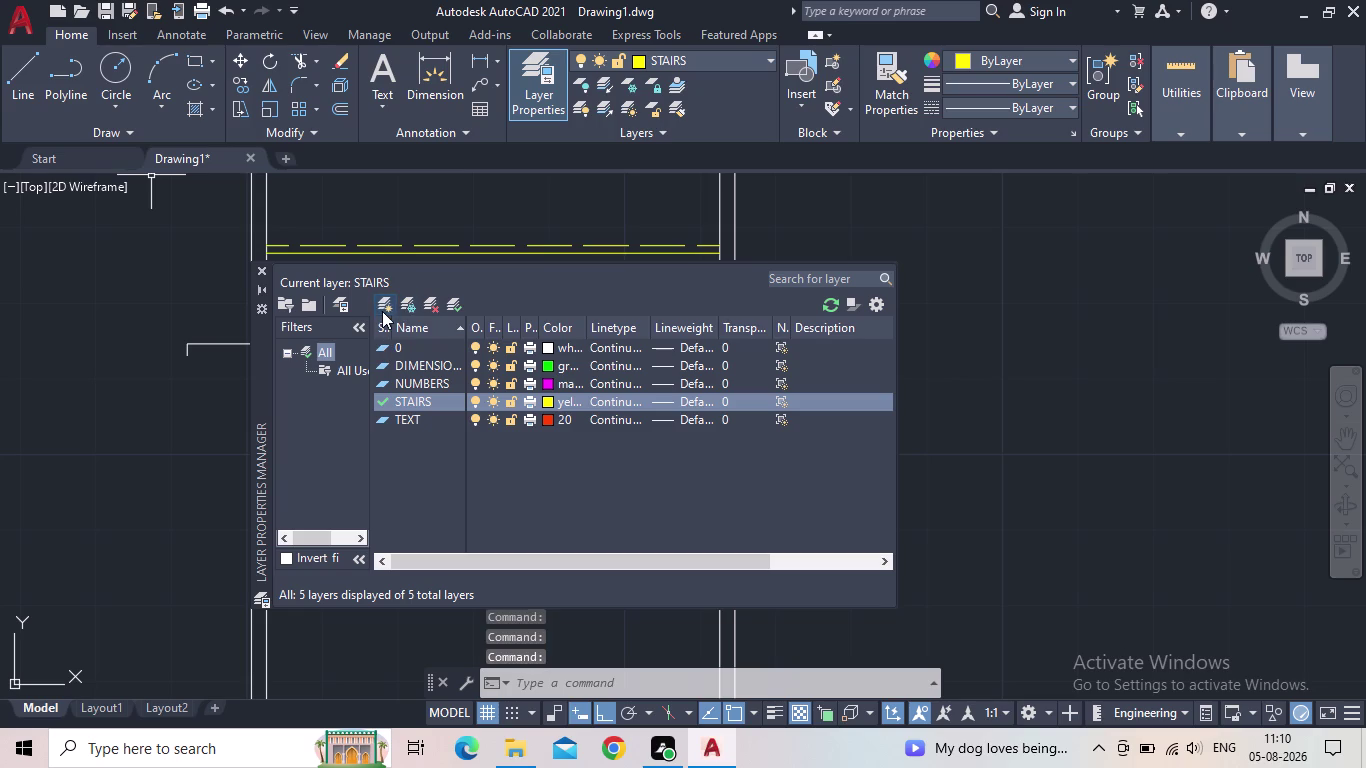
text(FL)
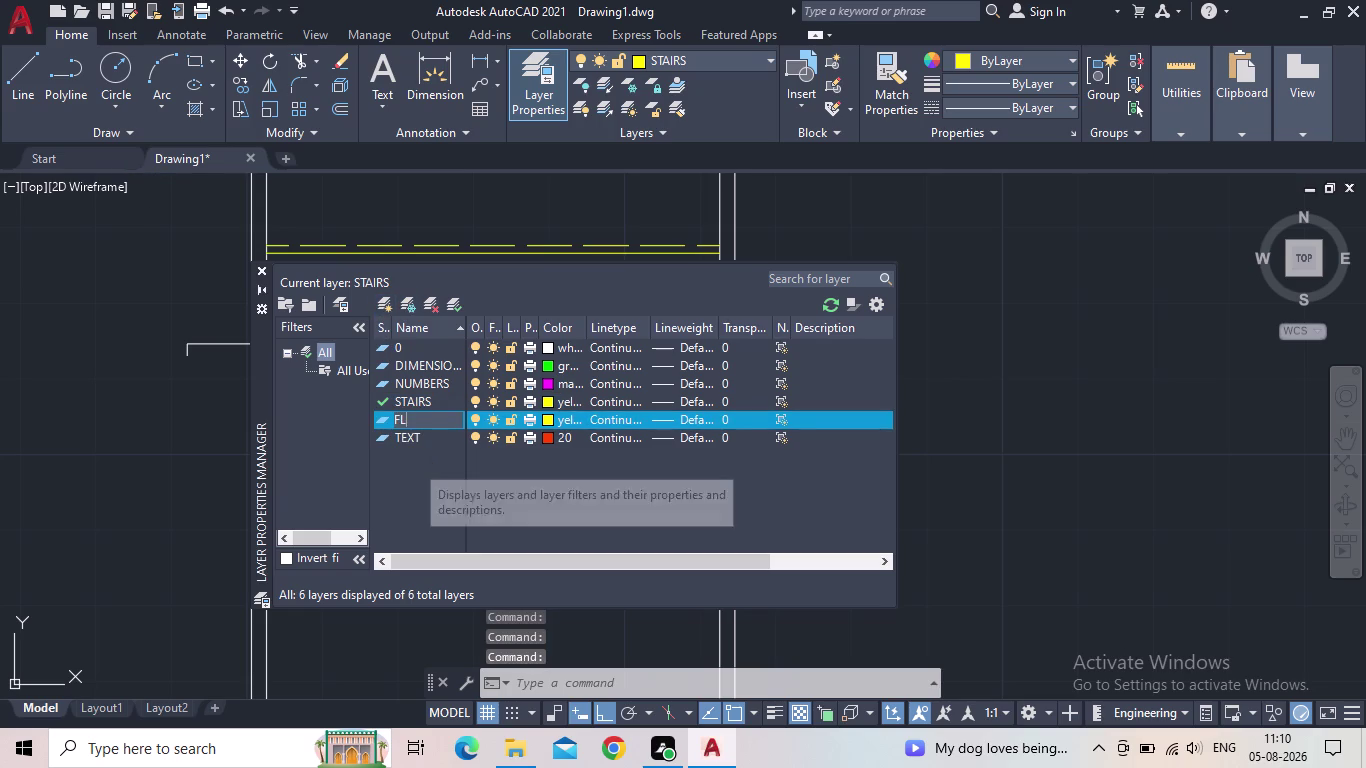
text(OOR)
key(Return)
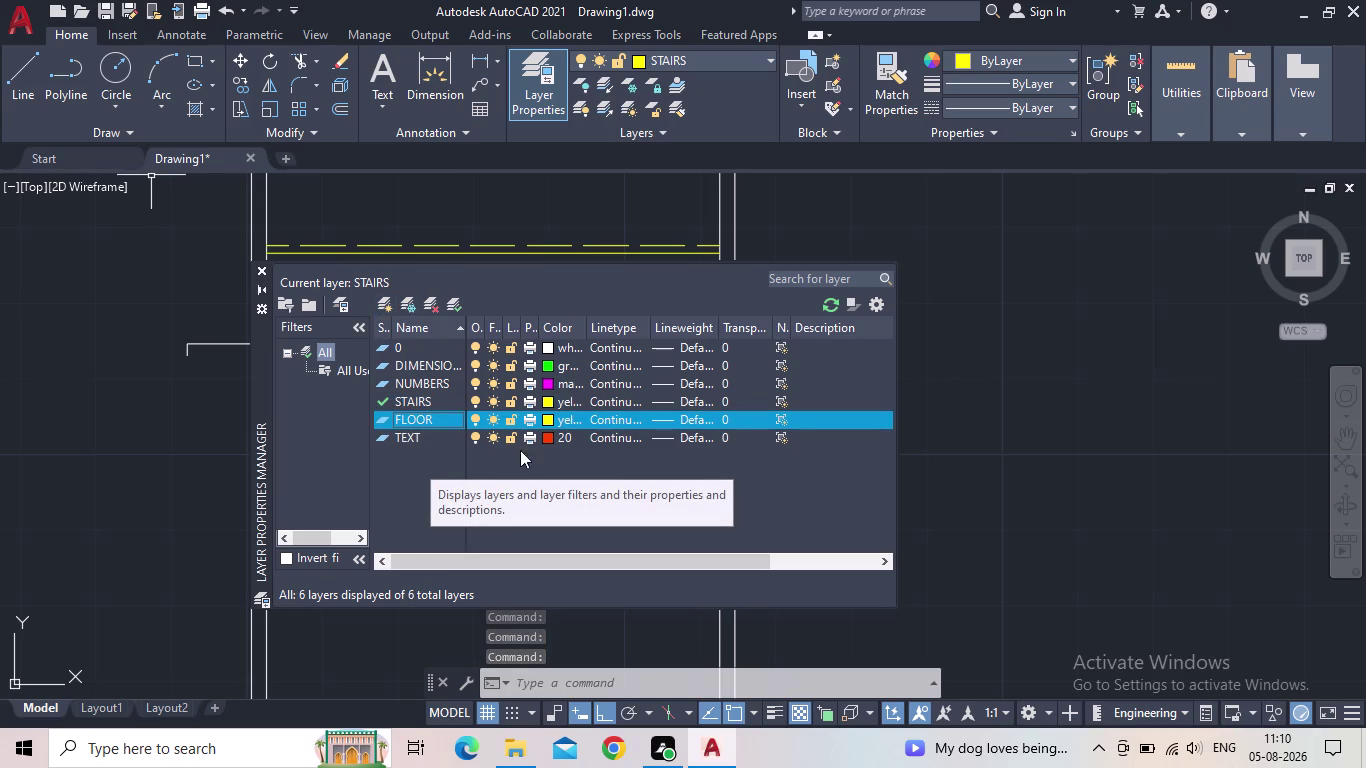
click(548, 423)
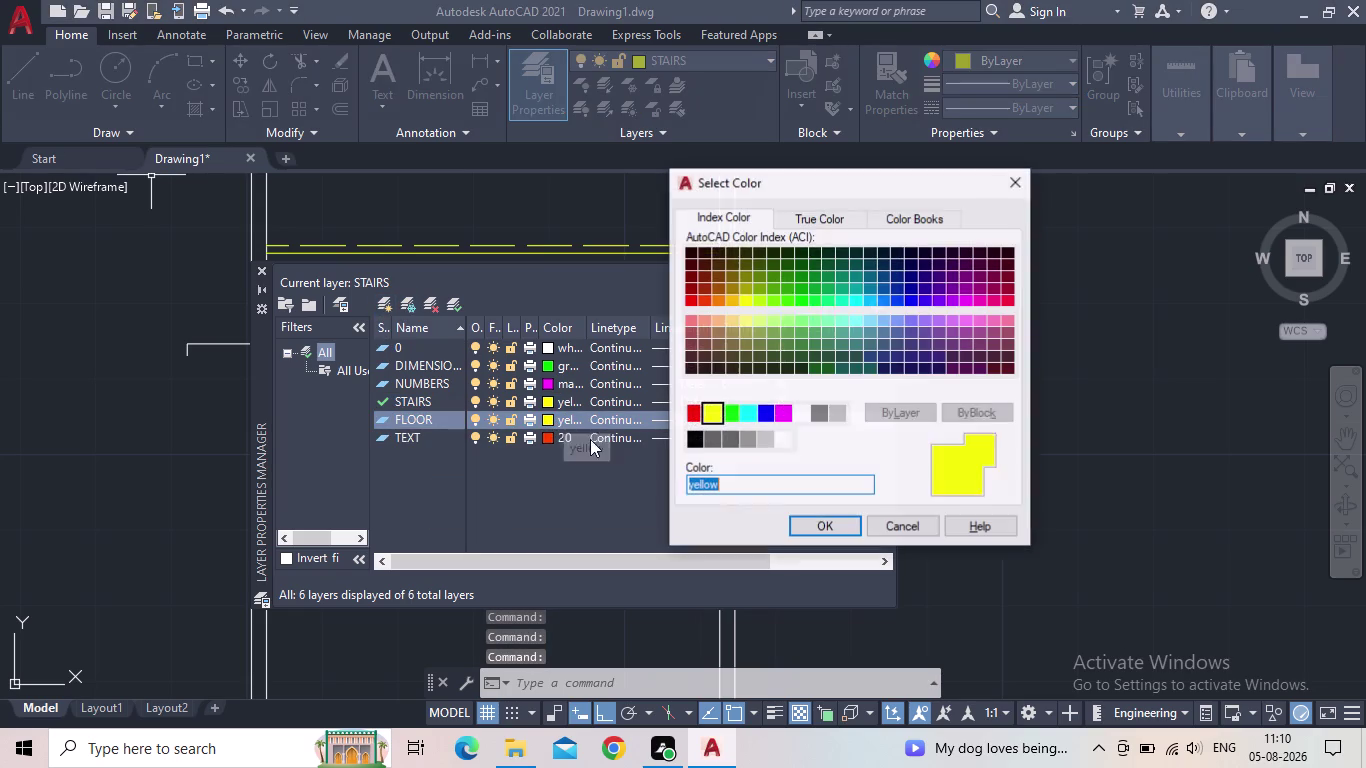
click(802, 414)
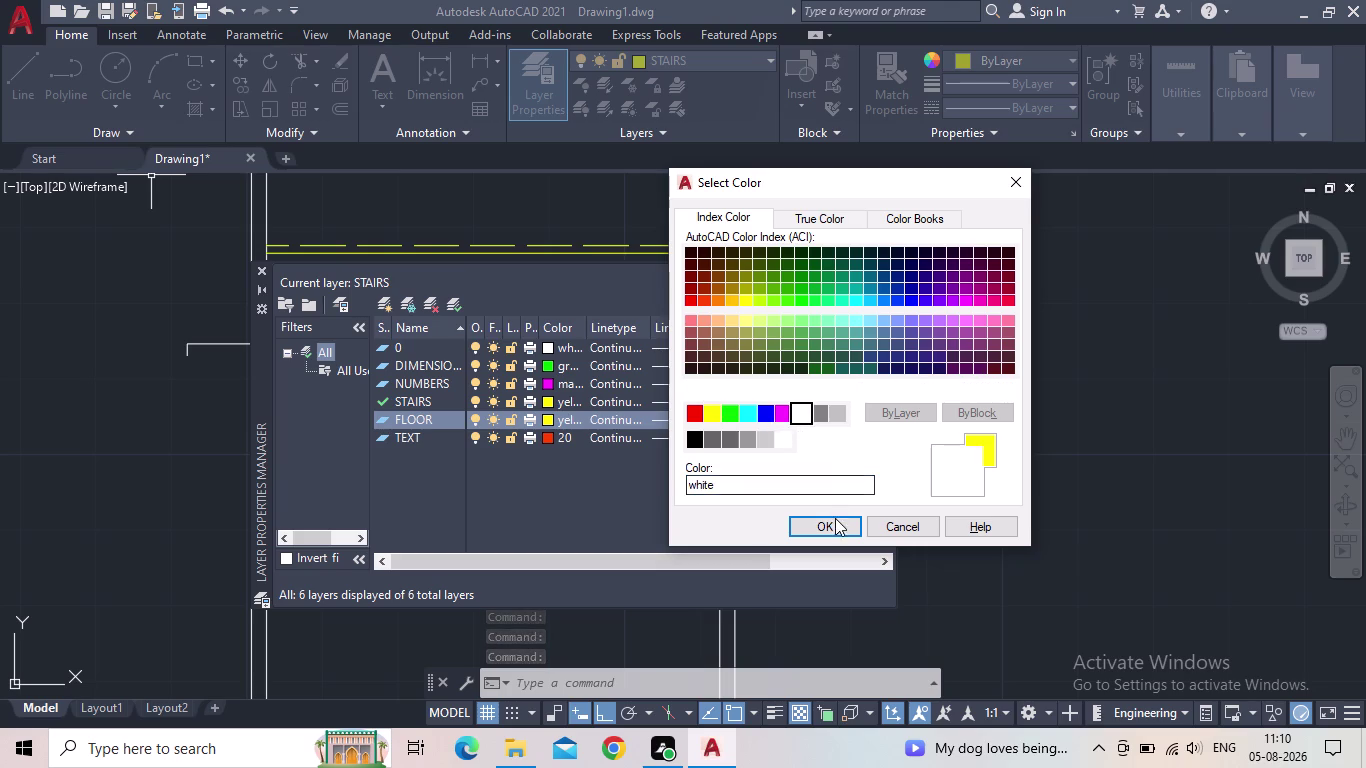
click(834, 520)
double_click(379, 417)
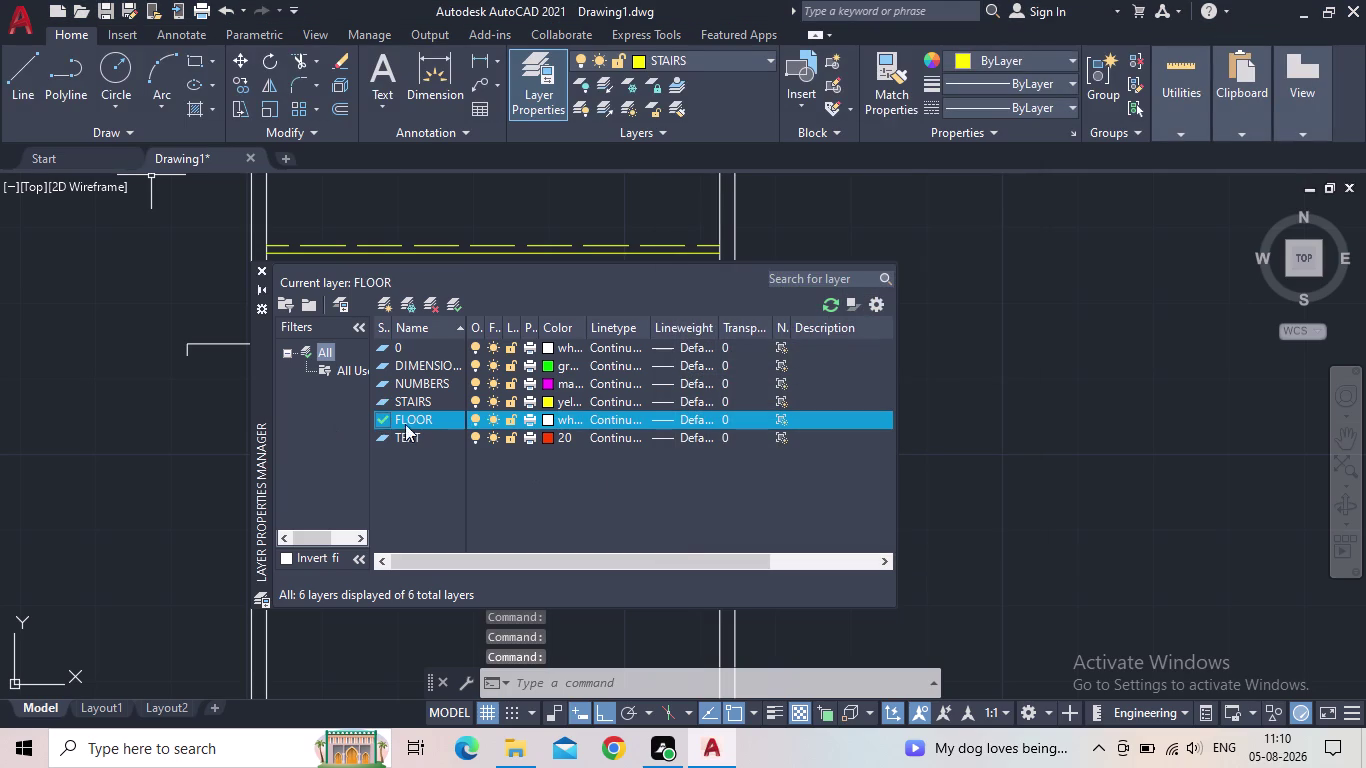
click(262, 268)
key(l)
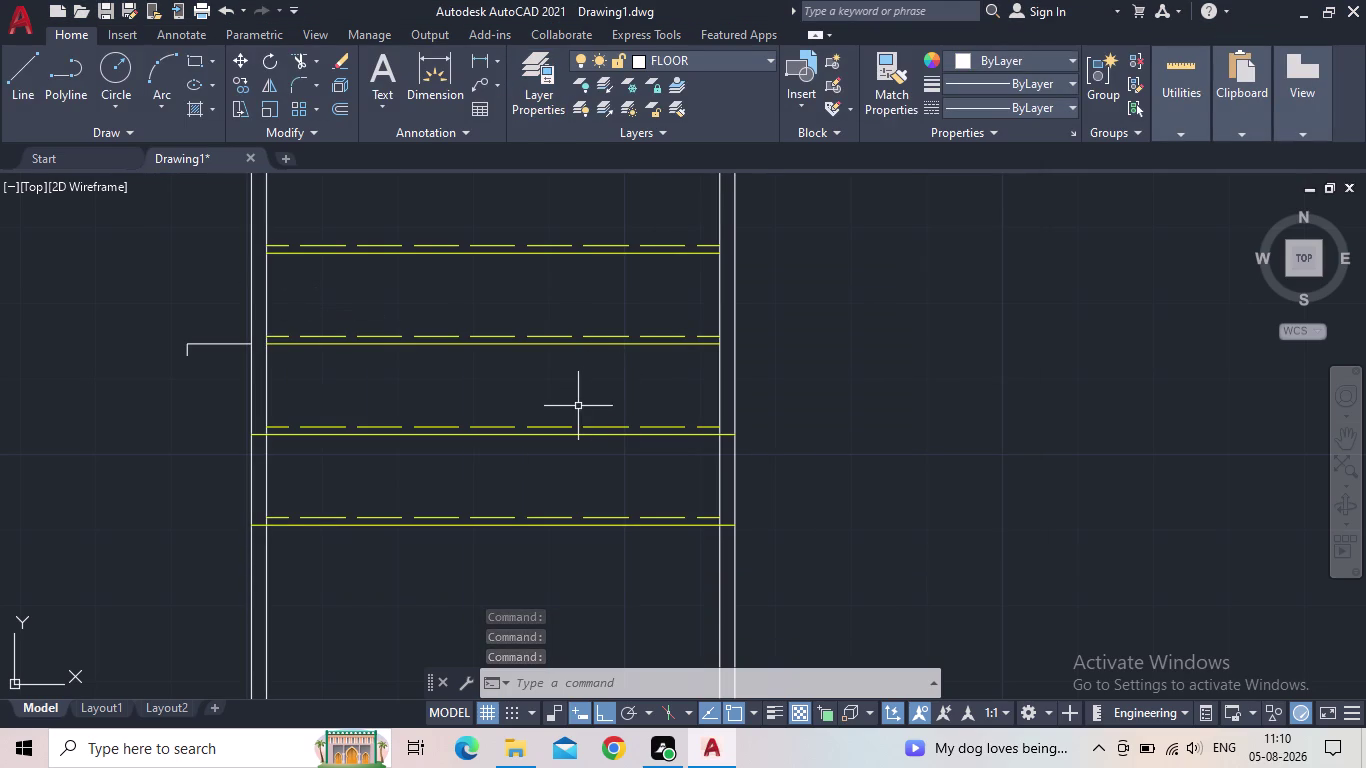
Draw a line from the stair's right edge: 8.5" across, then a short 1.5 drop.
key(Return)
scroll(up, 3)
scroll(down, 3)
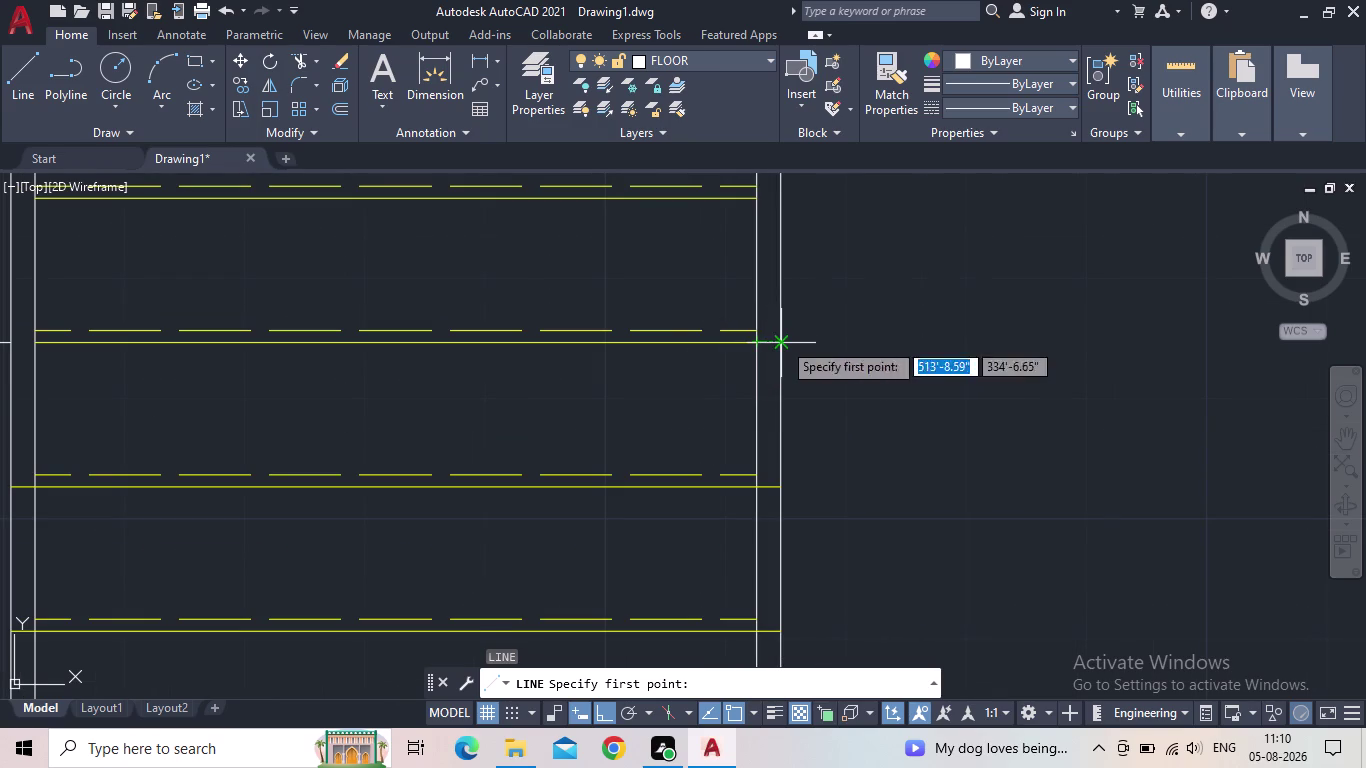
drag(782, 341, 794, 341)
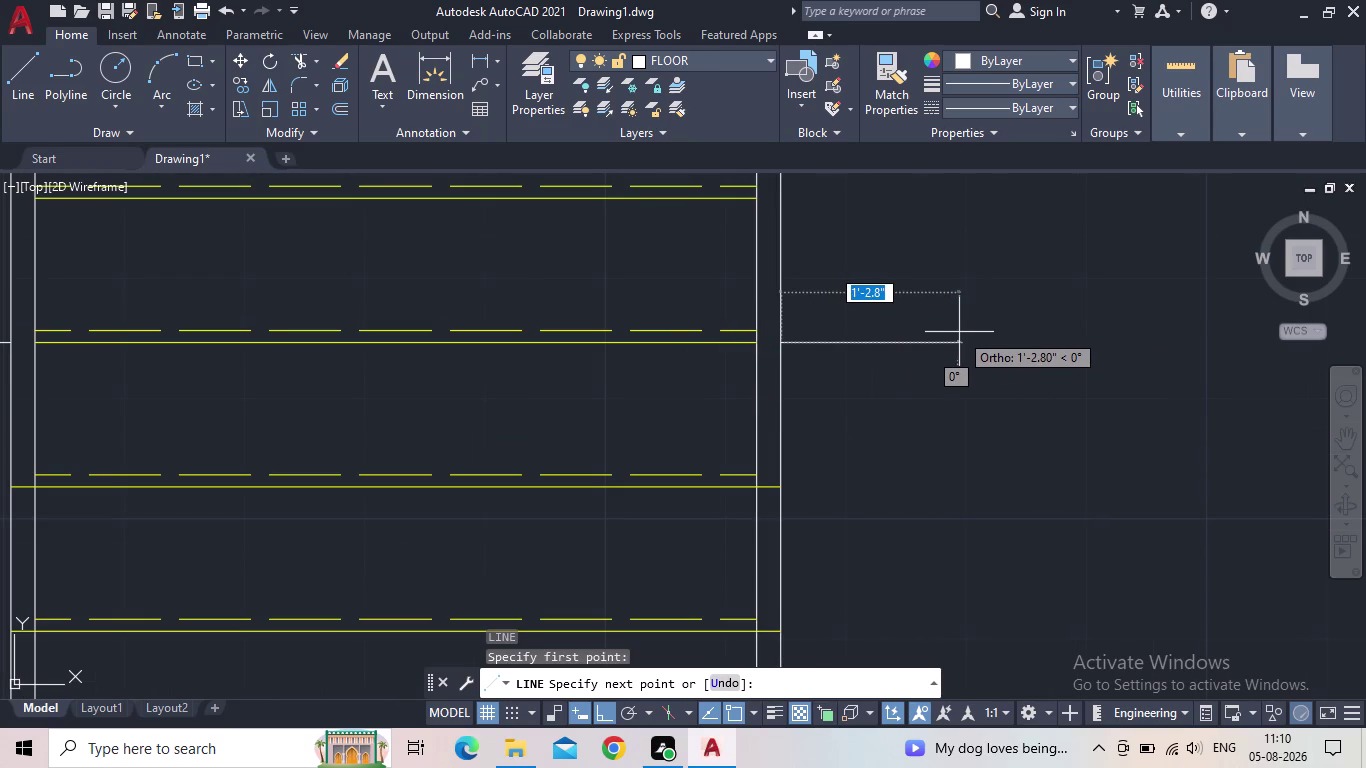
text(8.5")
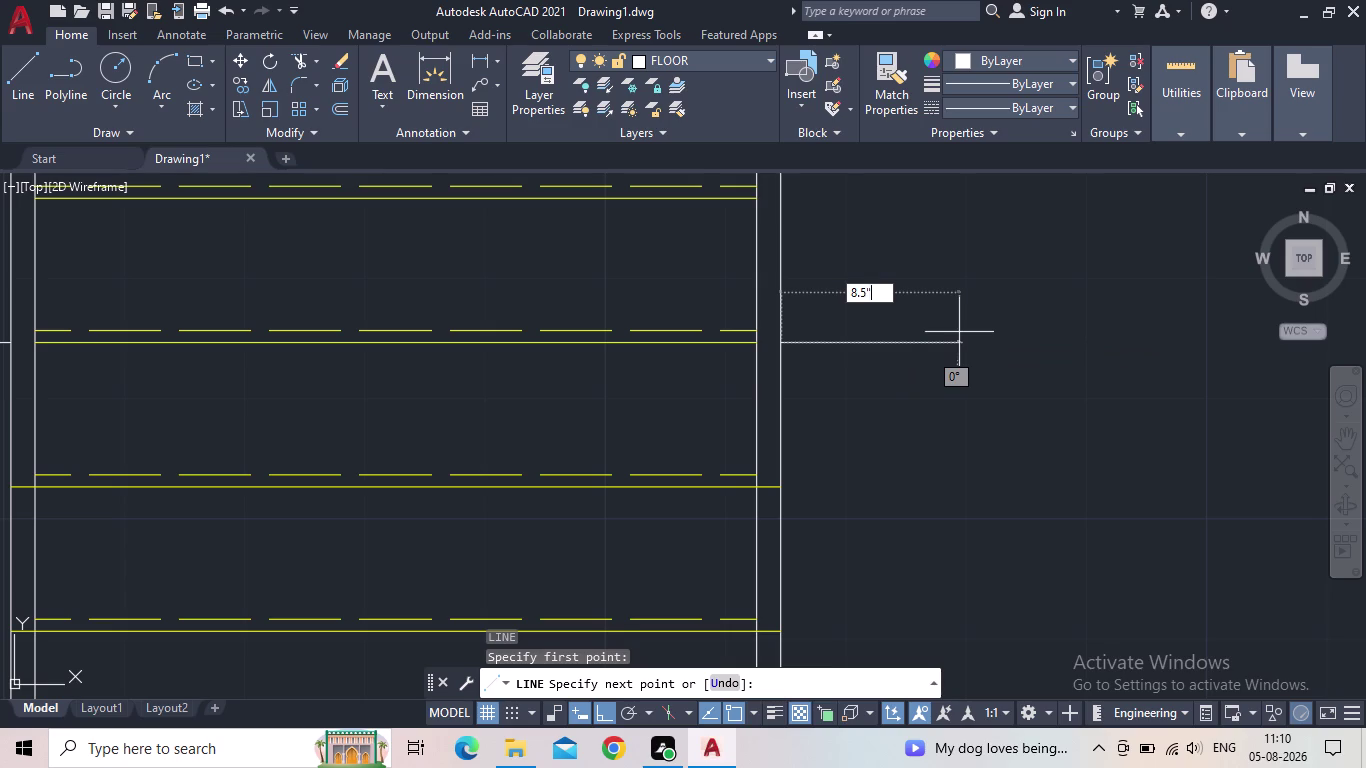
key(Return)
scroll(down, 3)
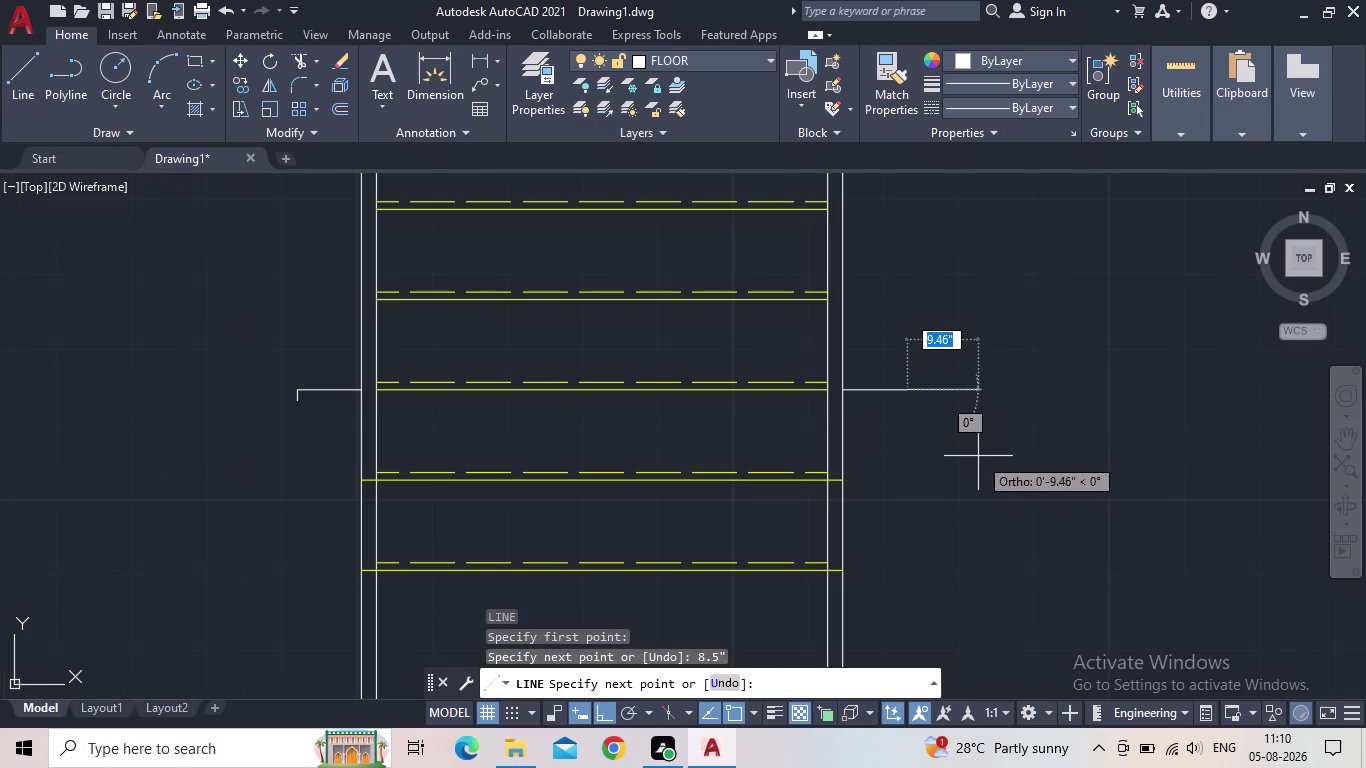
text(1.5)
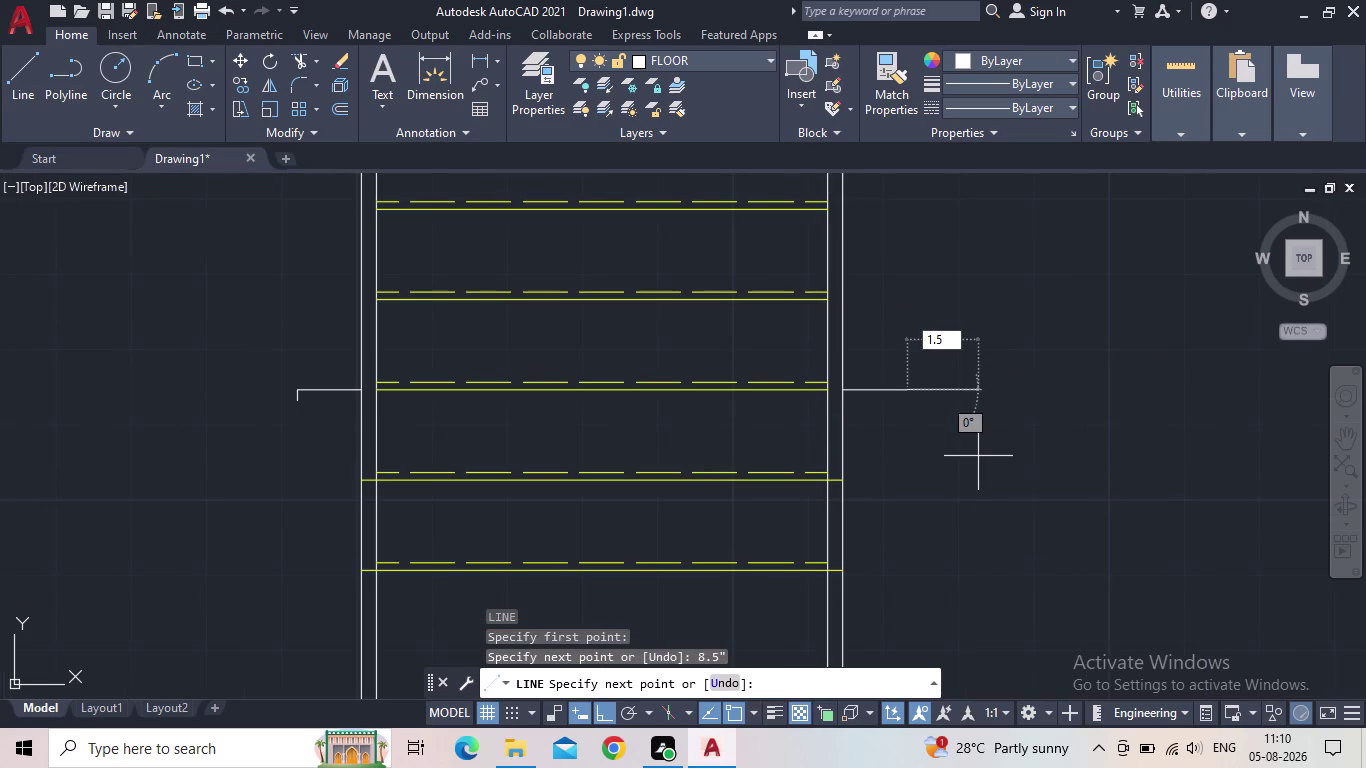
key(shift+quotedbl)
key(BackSpace)
key(BackSpace)
text(5')
key(Return)
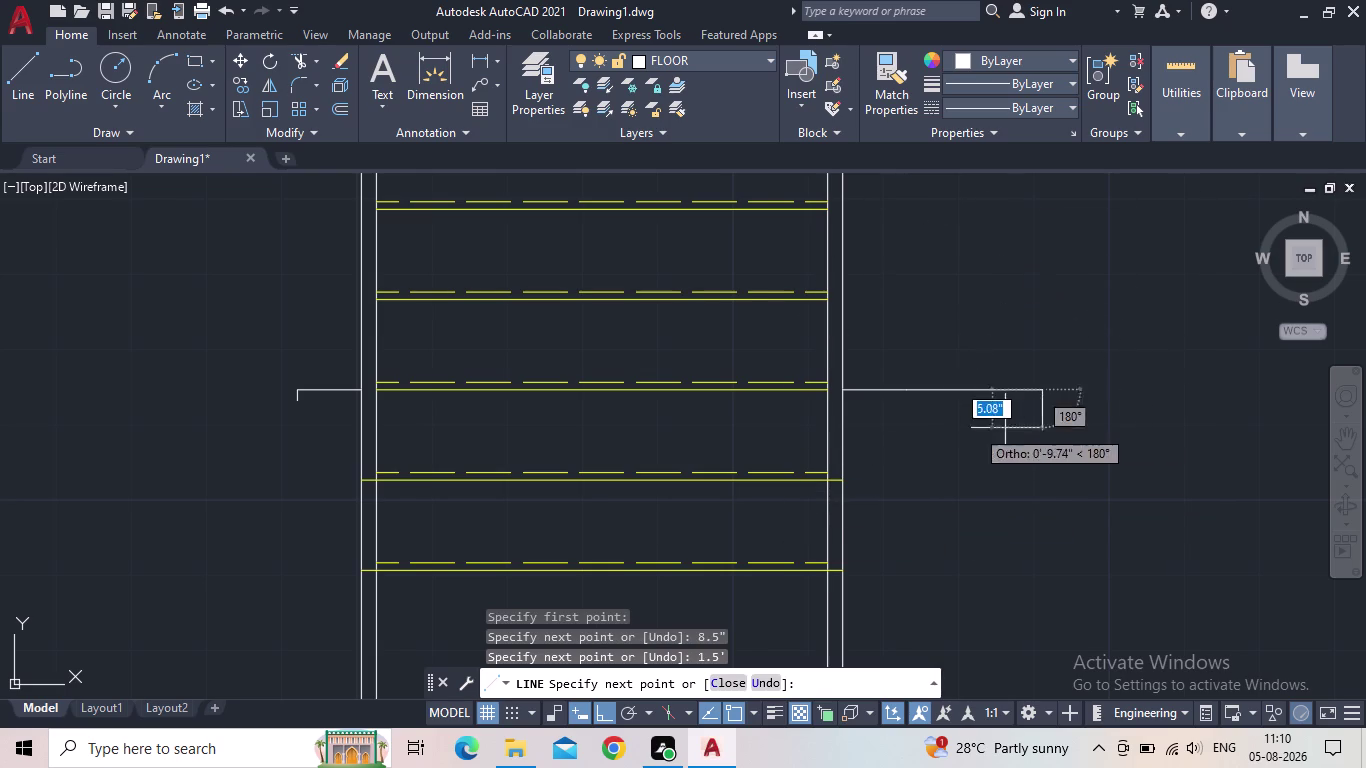
scroll(up, 3)
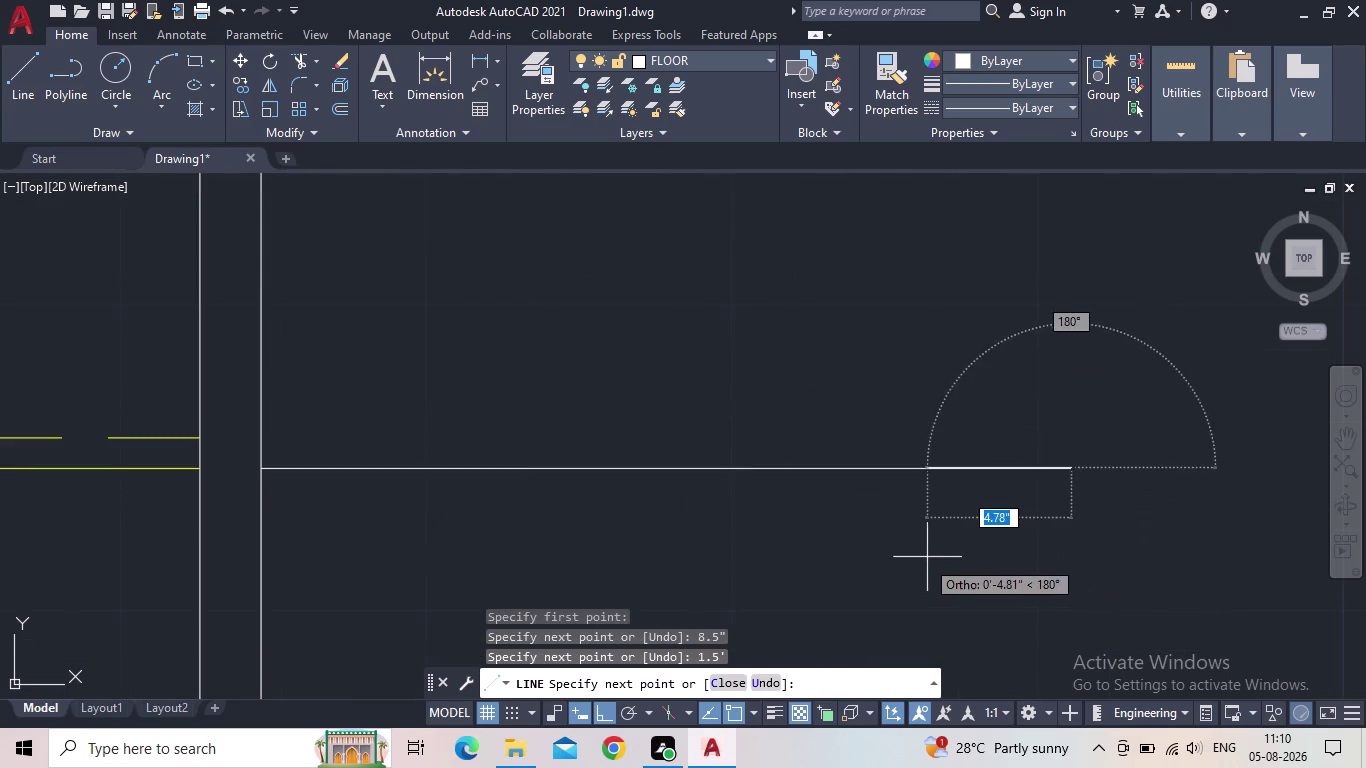
key(Escape)
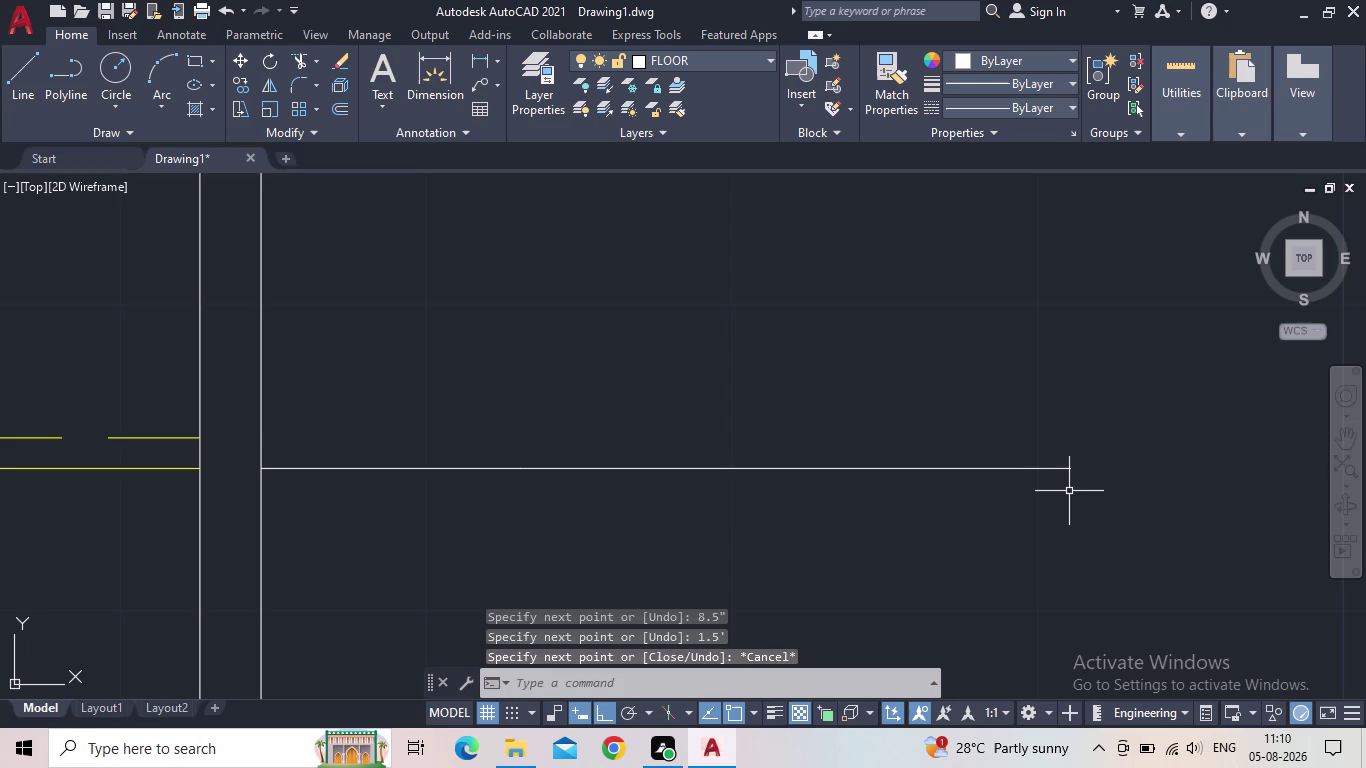
Draw a 1.5' vertical drop line from the edge's end and check it.
key(l)
key(space)
click(1068, 468)
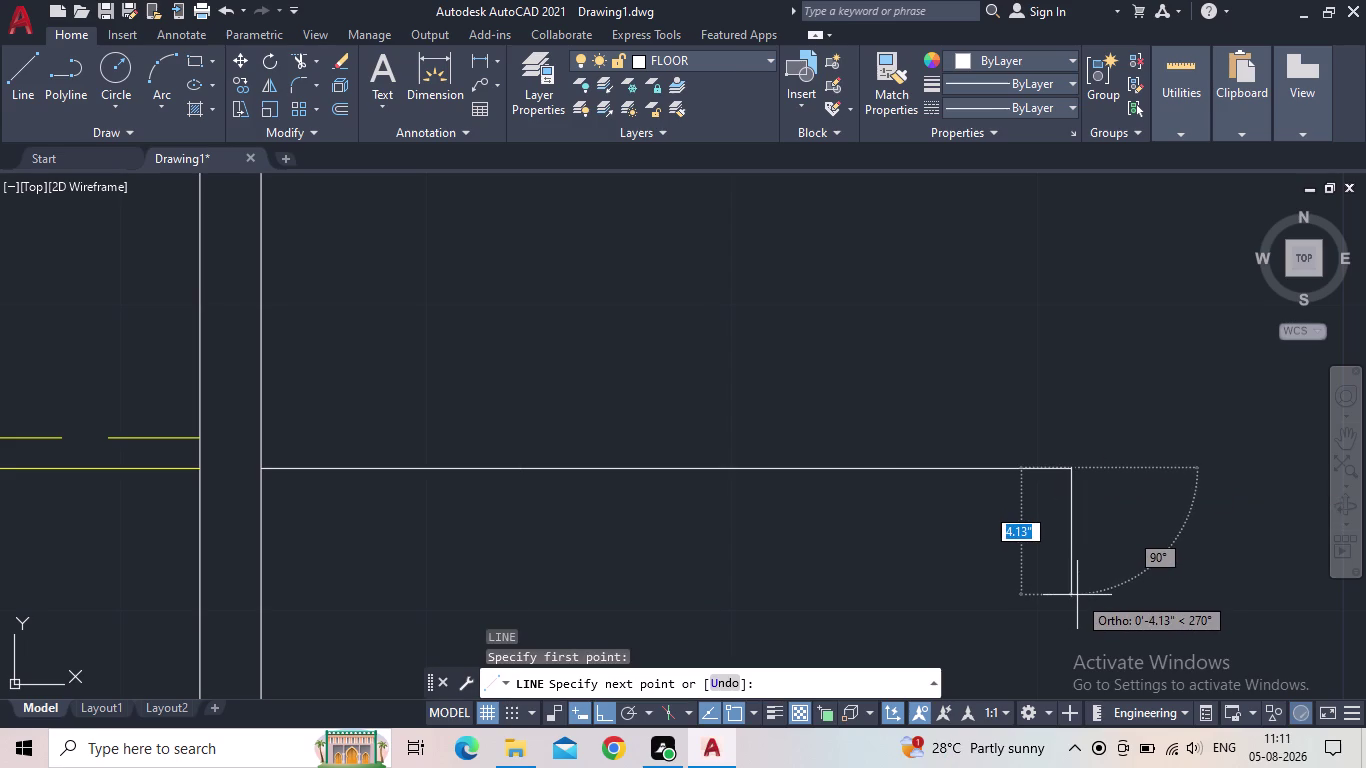
text(1.5')
key(Return)
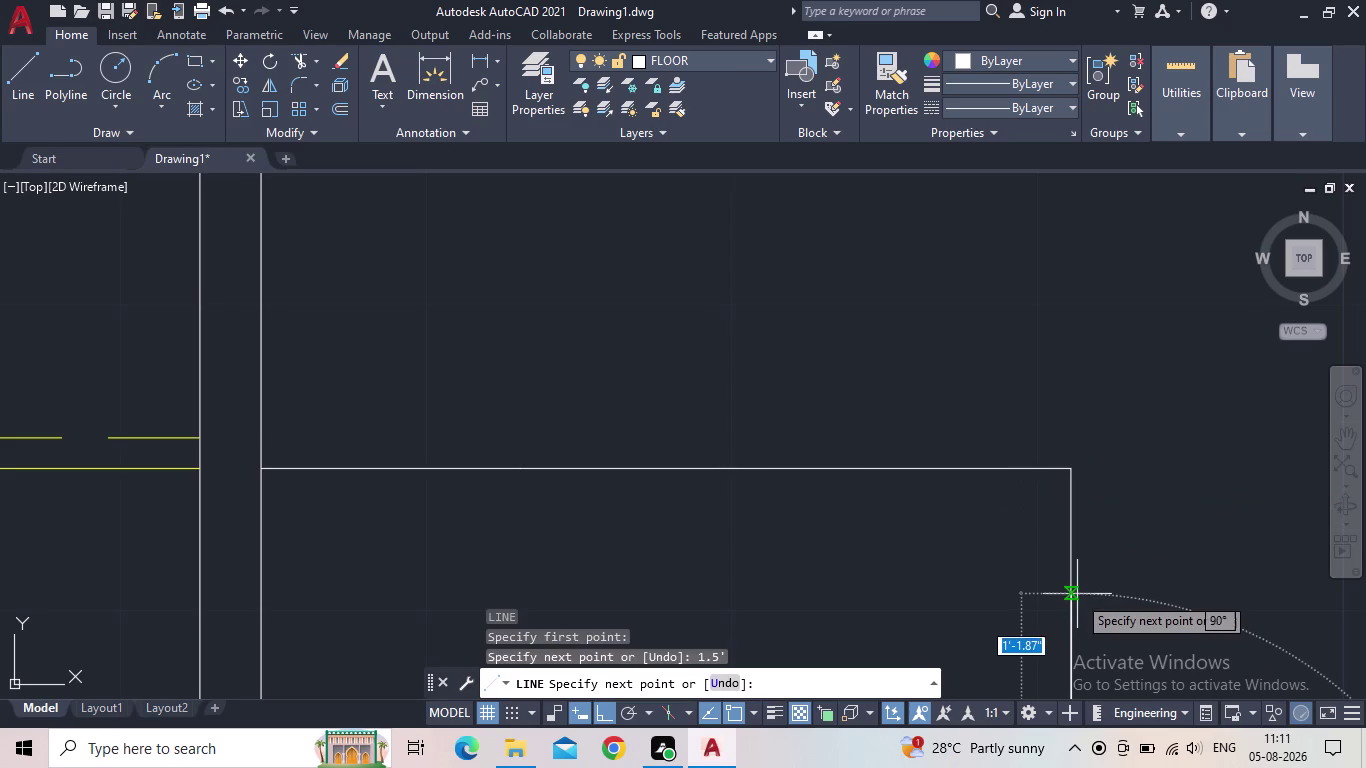
scroll(down, 3)
scroll(down, 3)
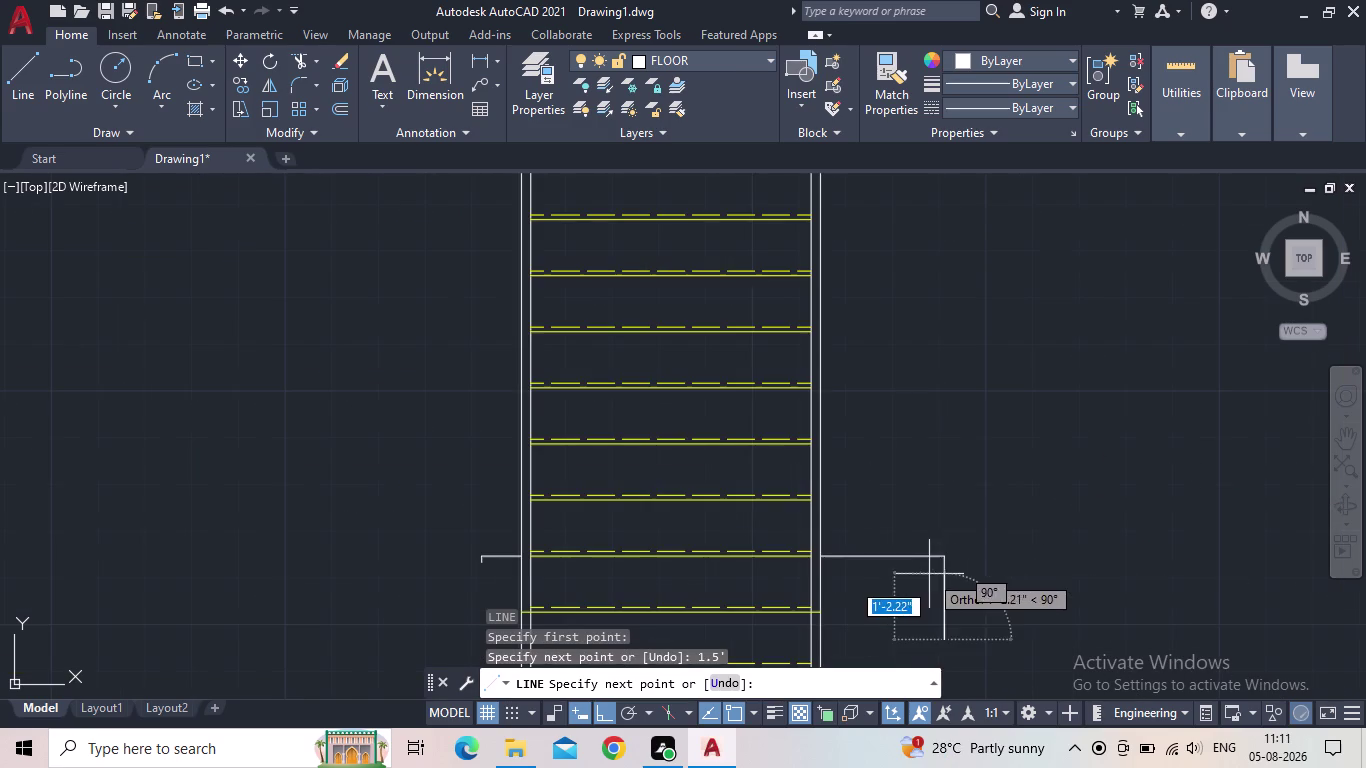
key(Escape)
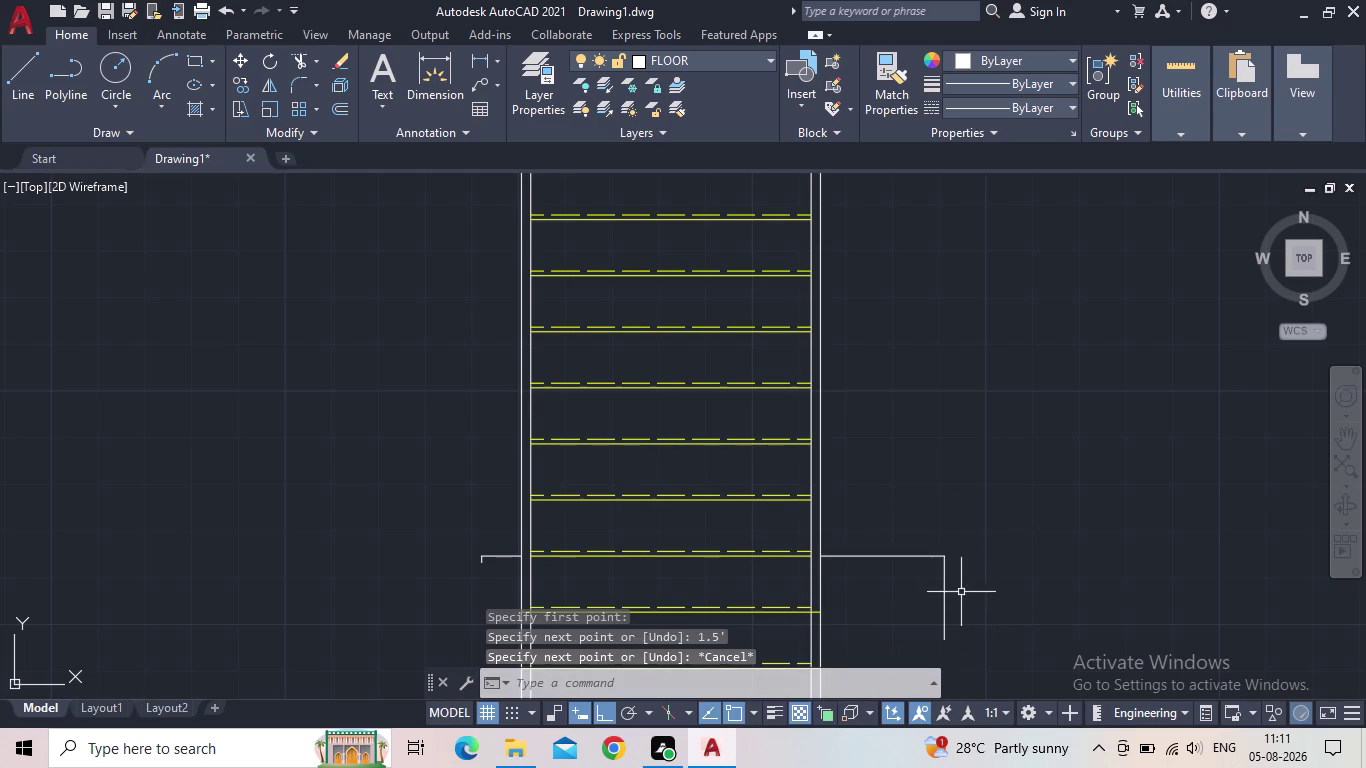
click(943, 602)
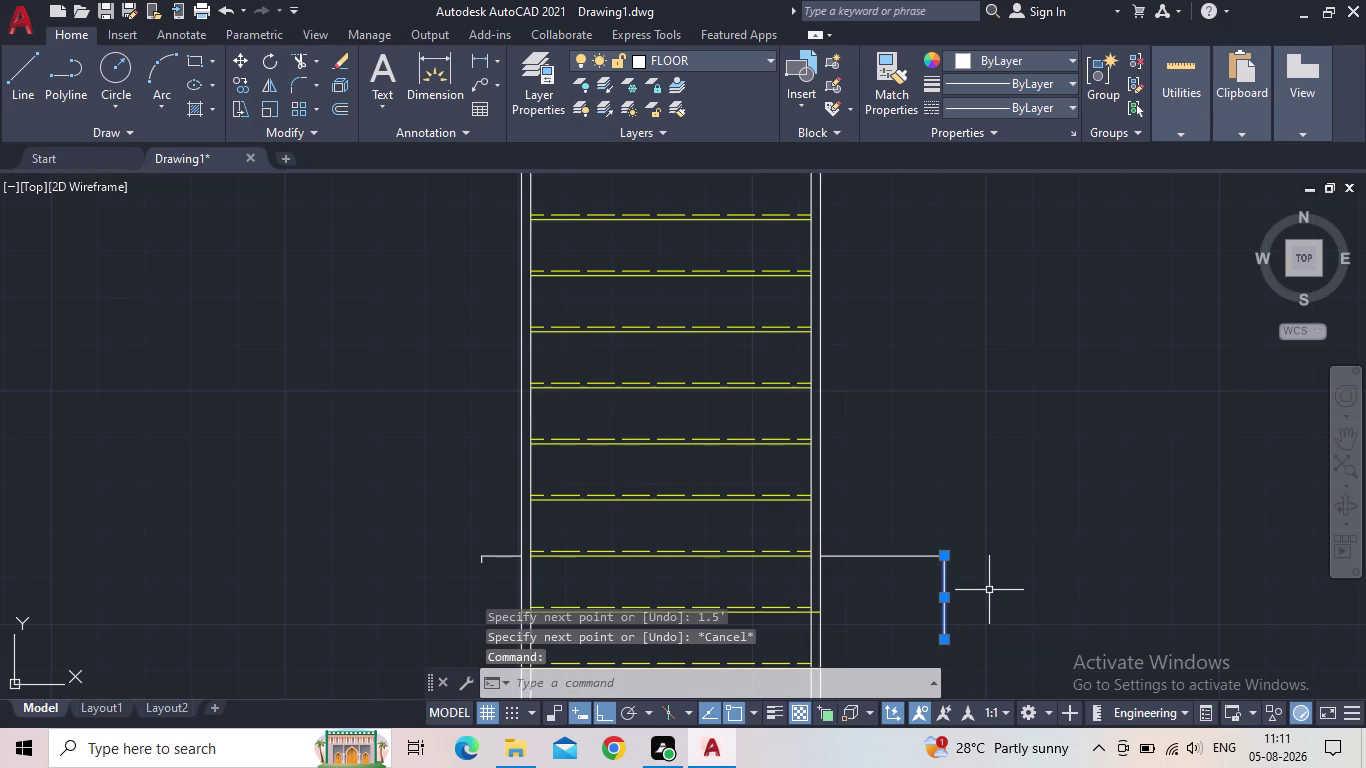
scroll(down, 3)
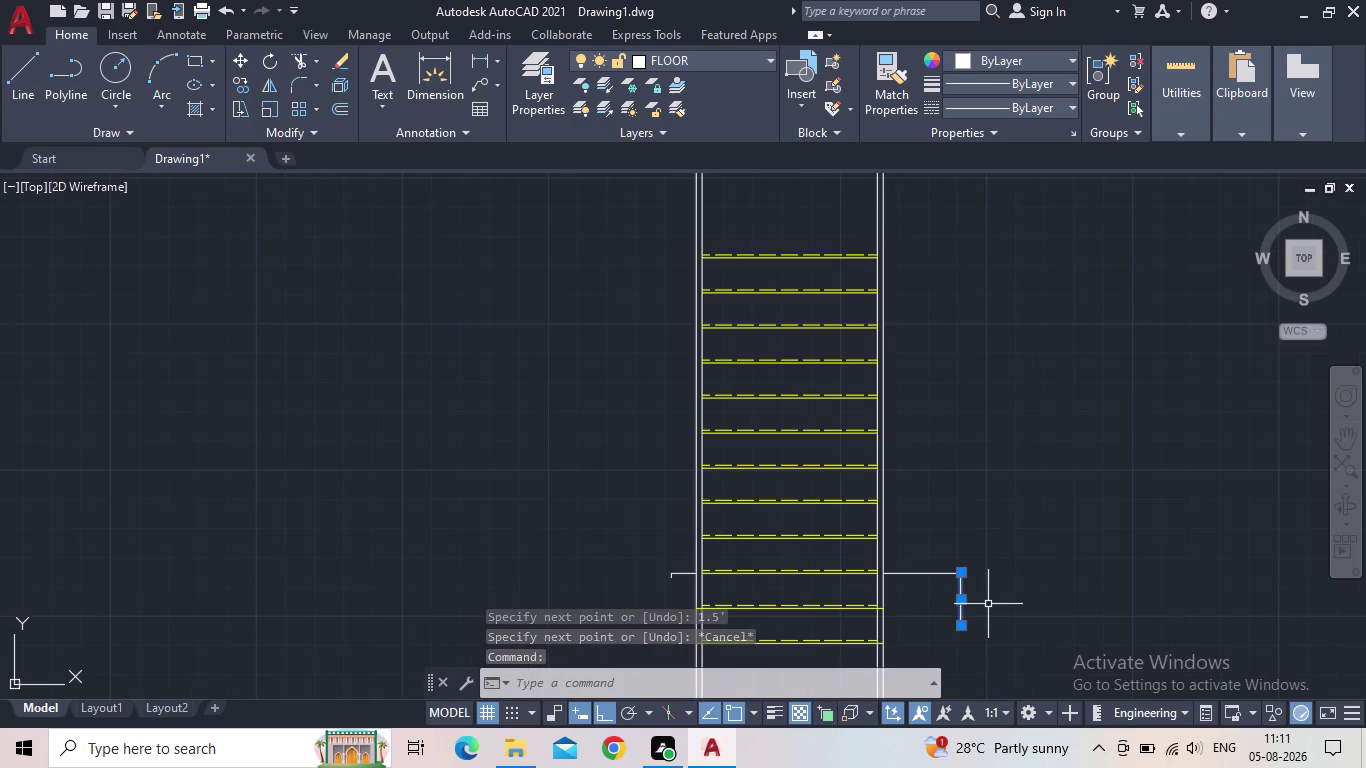
key(Escape)
scroll(up, 3)
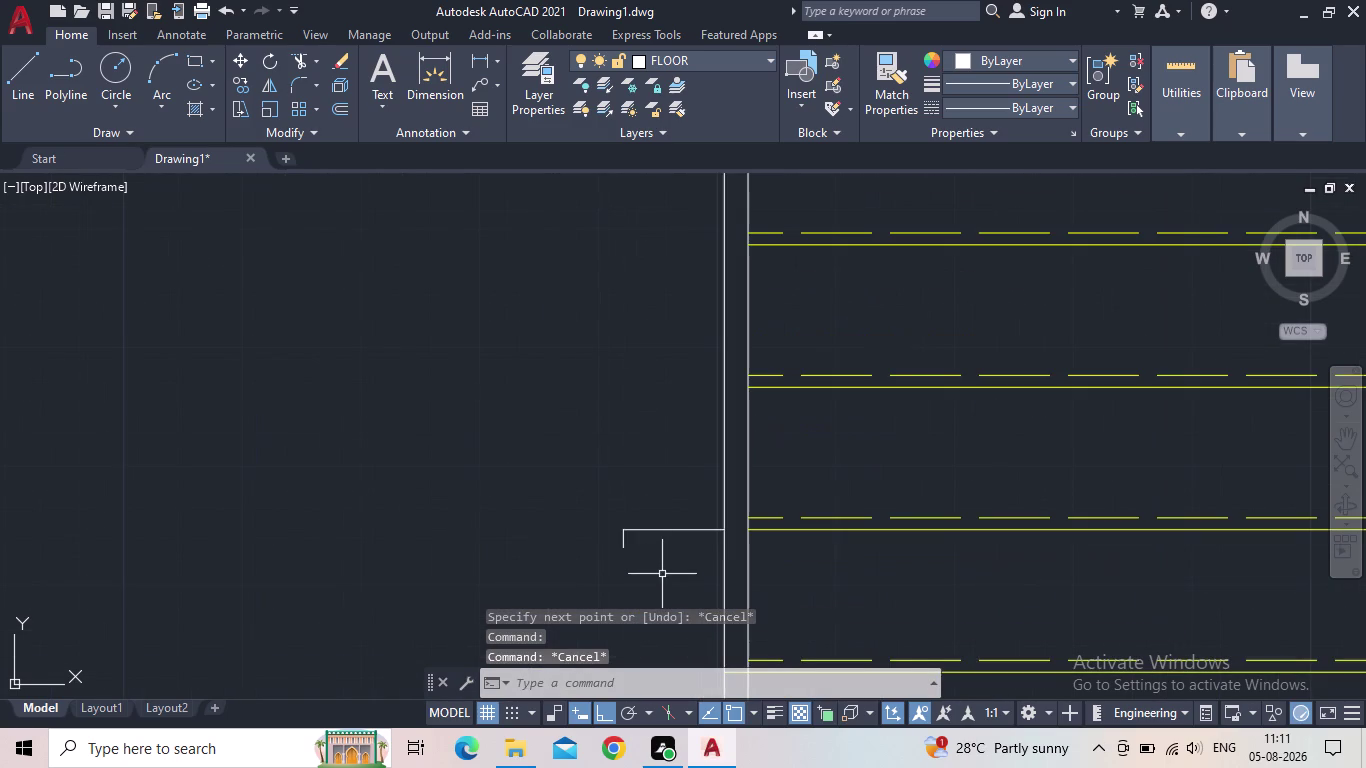
Delete the stray left tick and draw a 1.5' drop from the left edge's end.
click(621, 545)
key(Delete)
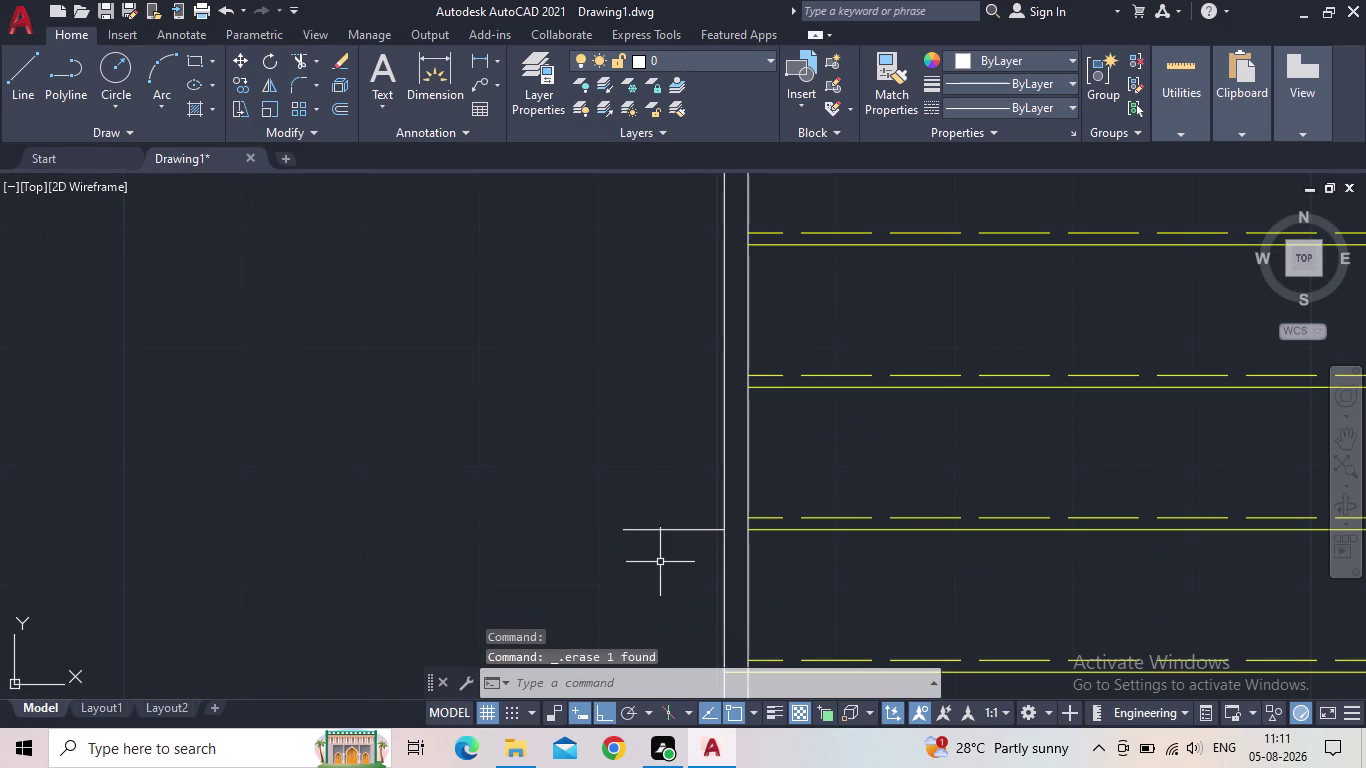
key(l)
key(Return)
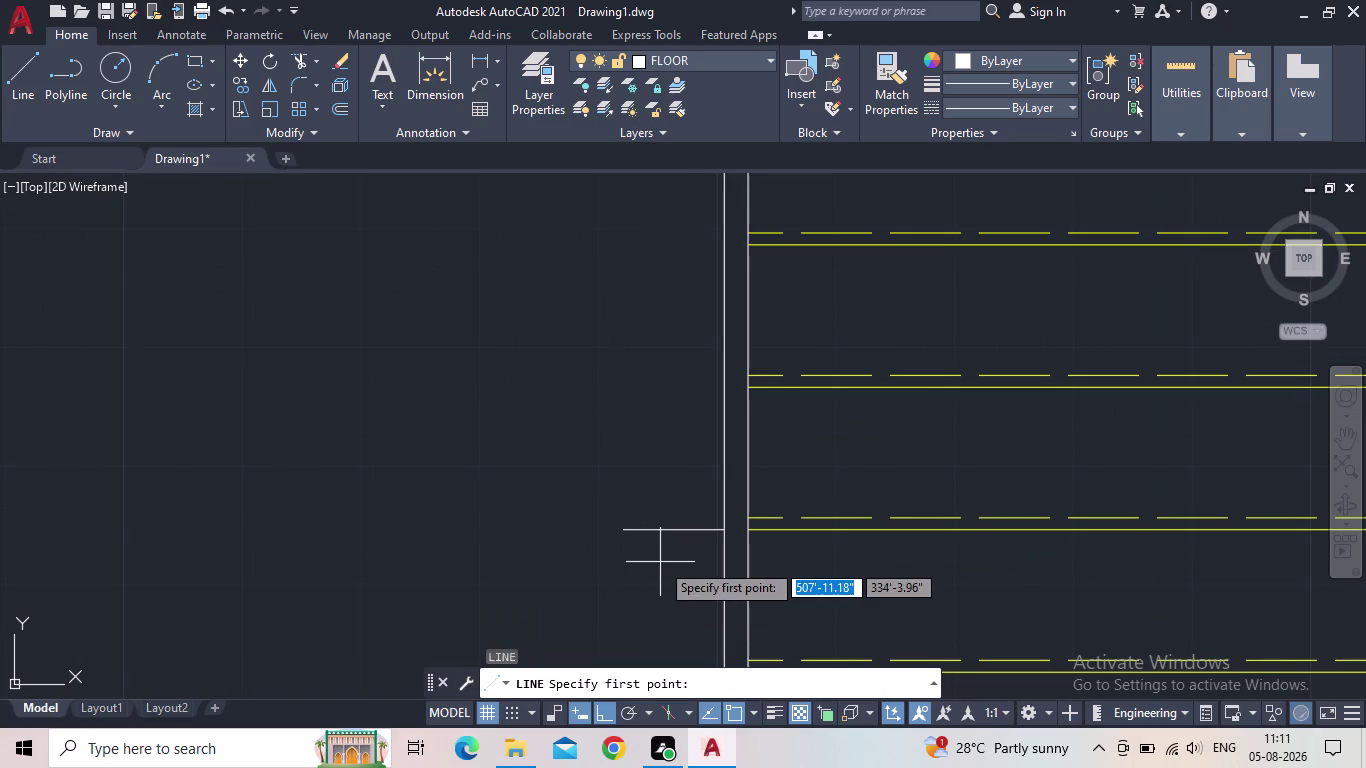
drag(621, 532, 625, 541)
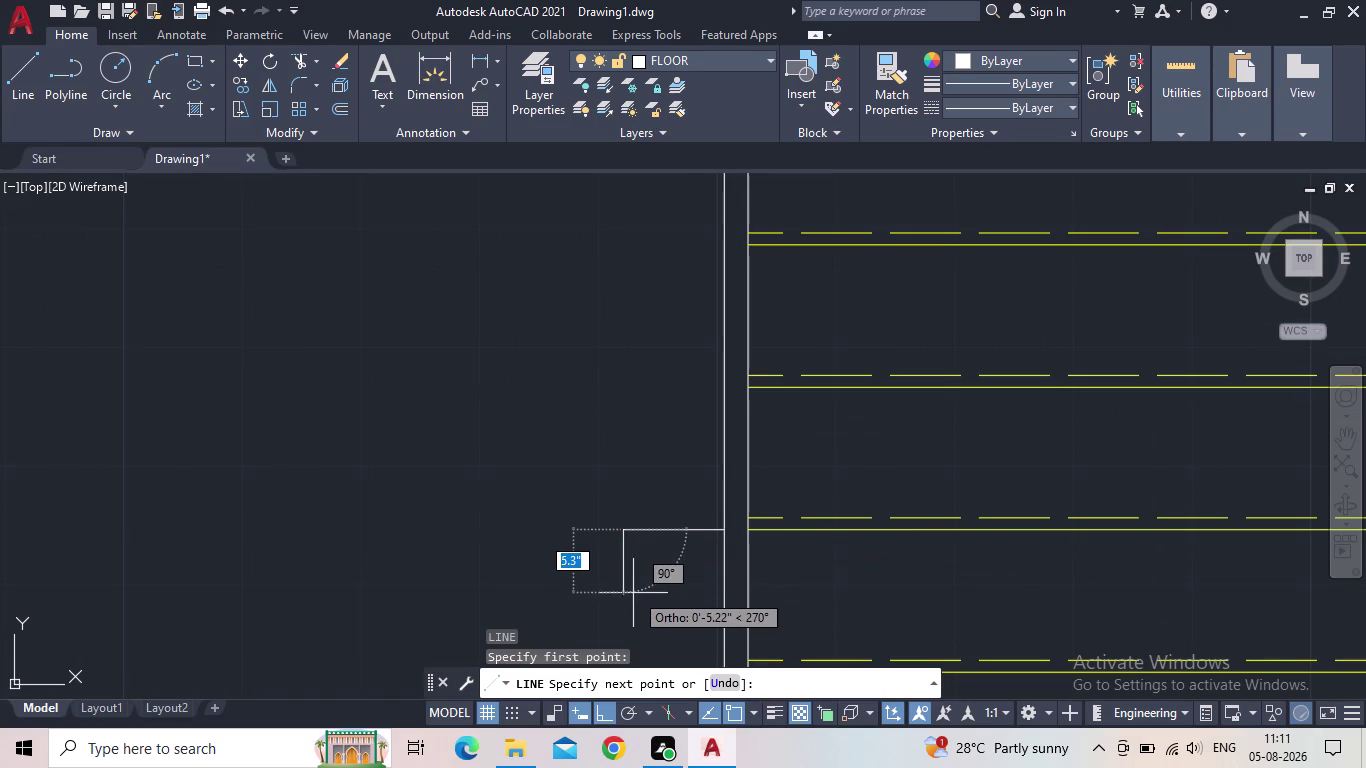
text(1.5')
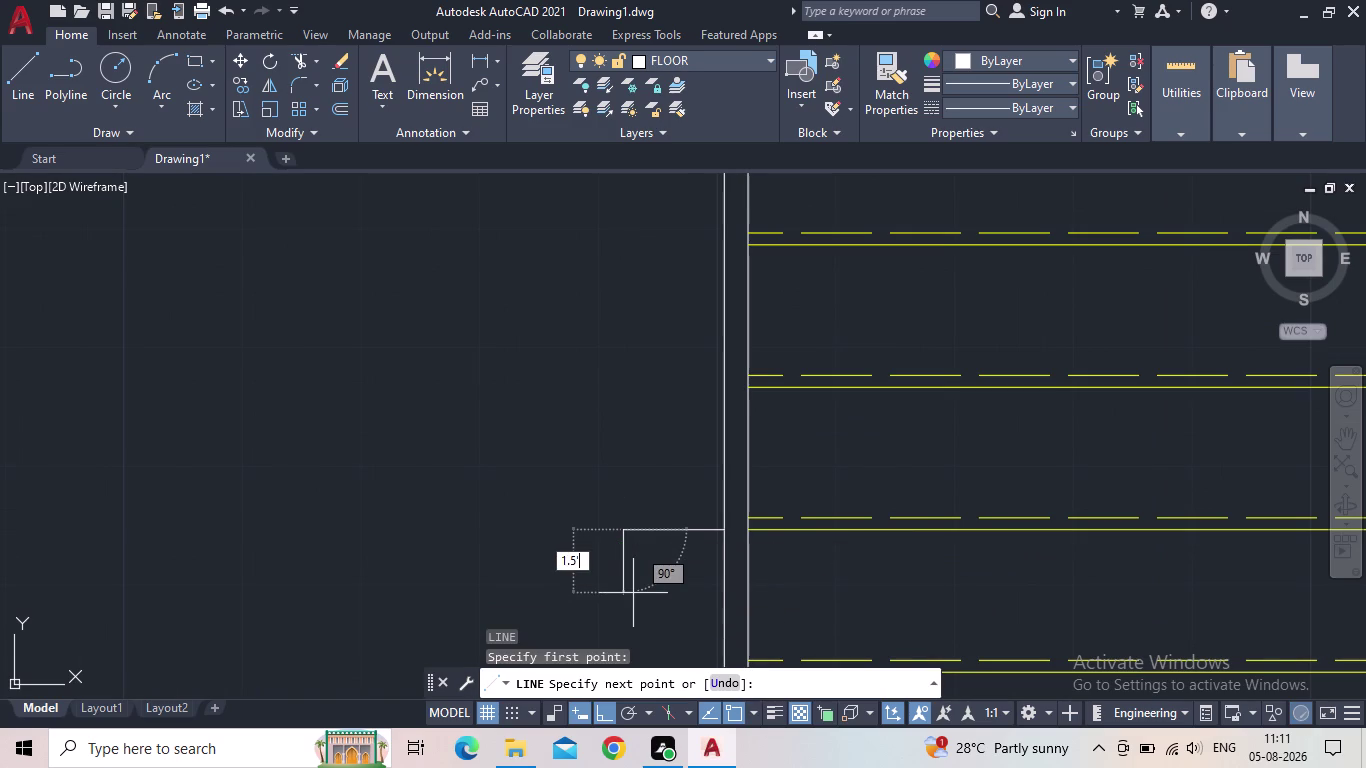
key(Return)
Close the left landing with a diagonal chamfer to the stair's bottom corner.
scroll(down, 3)
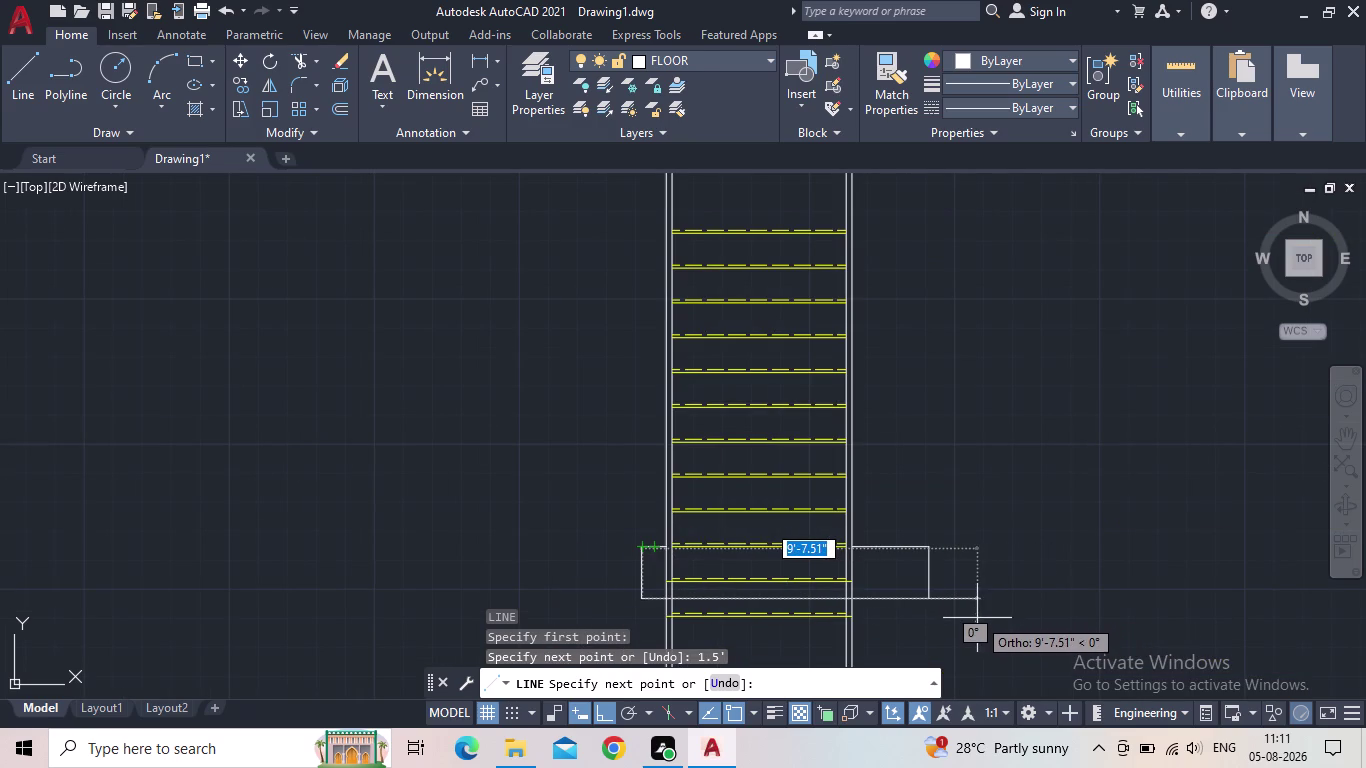
scroll(up, 3)
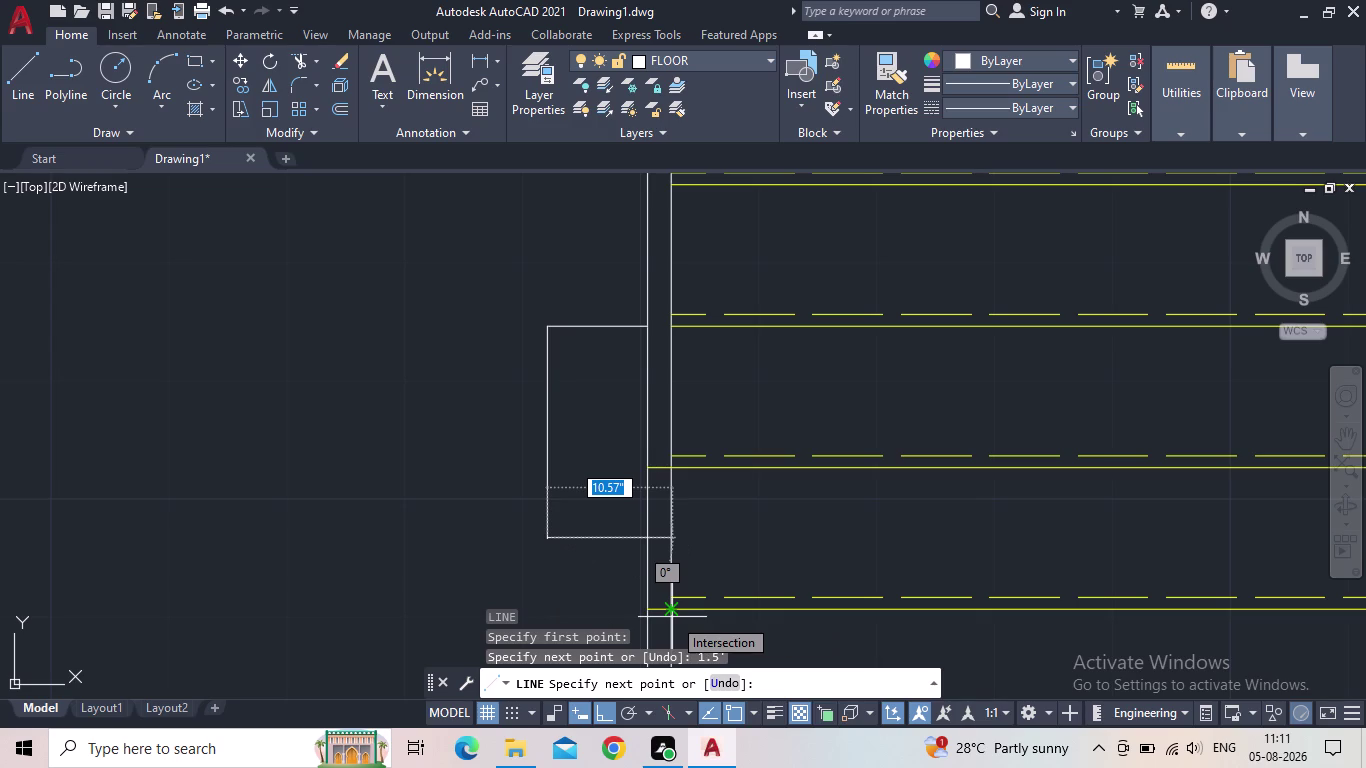
scroll(up, 3)
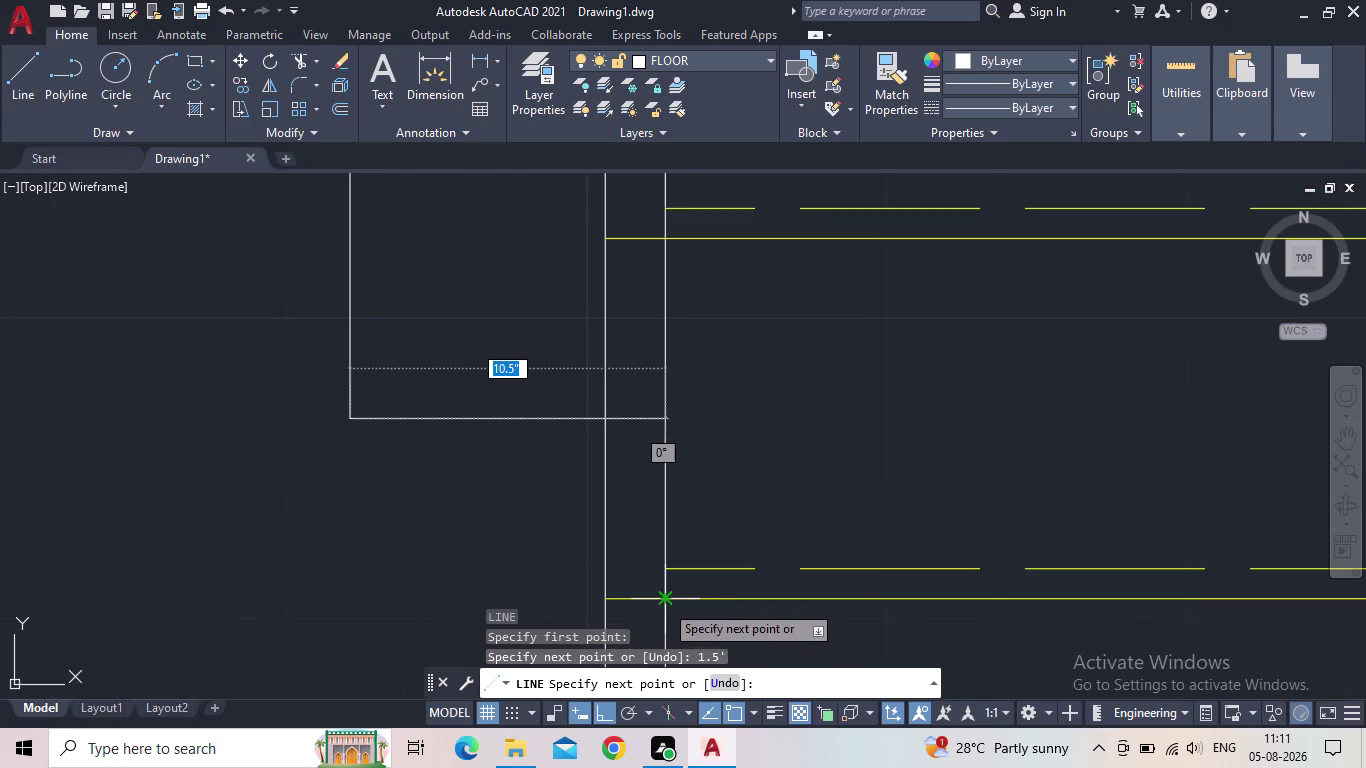
click(664, 603)
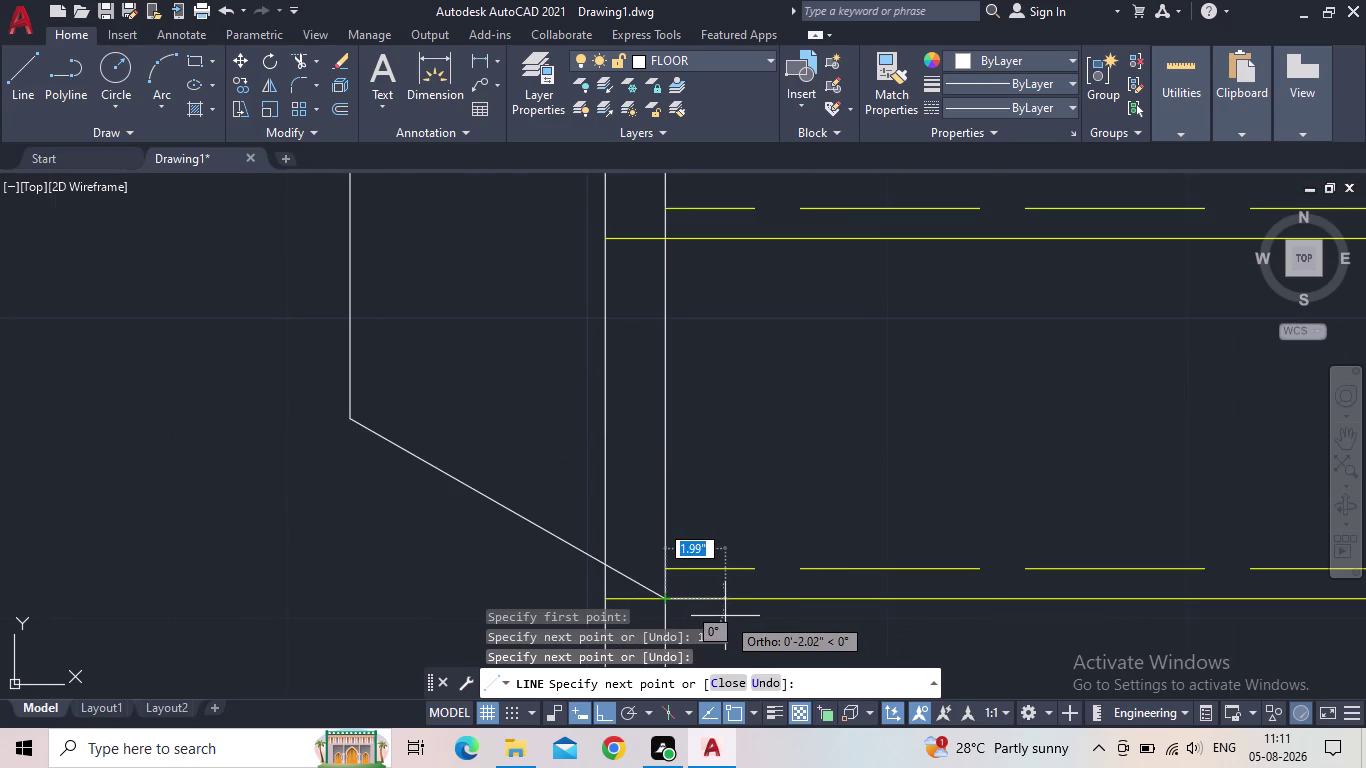
key(Escape)
text(TR)
key(space)
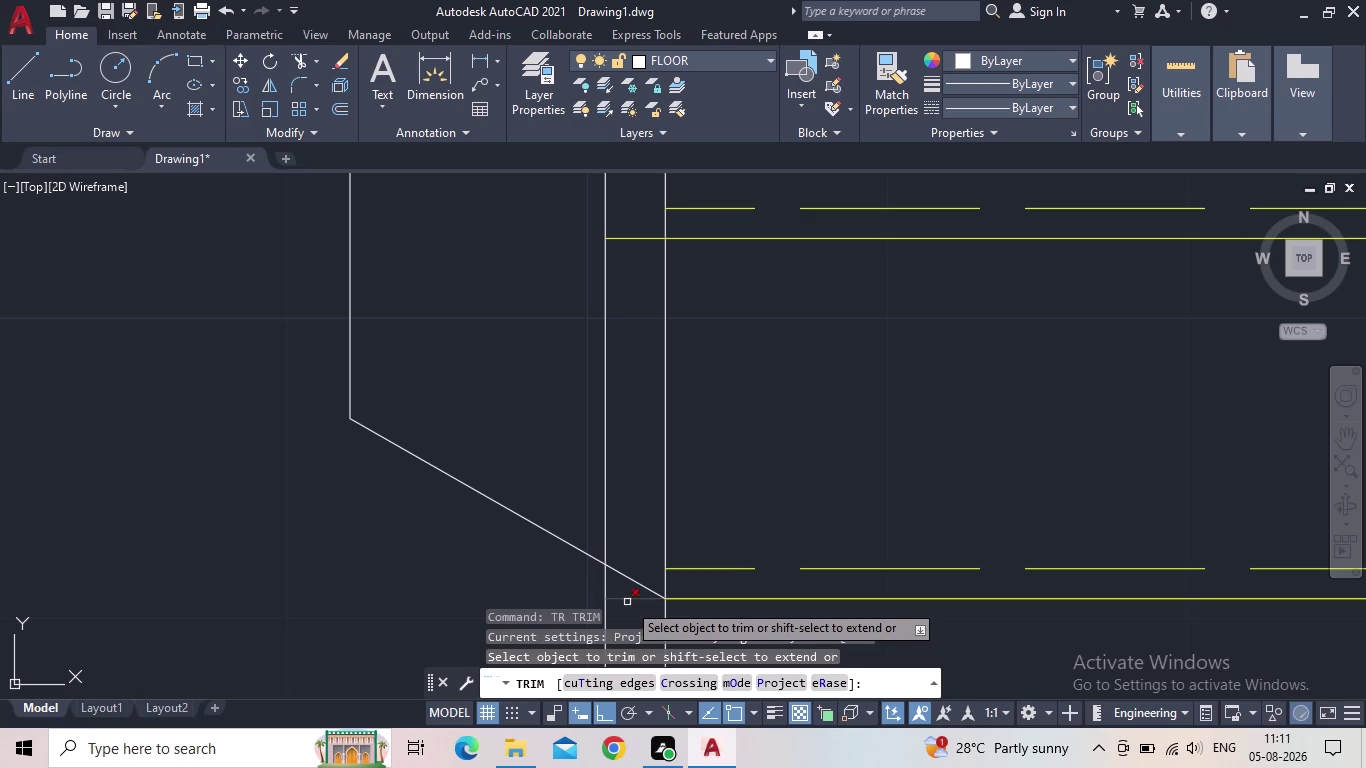
Trim the stray line end beyond the left chamfer and pan to view both landings.
click(627, 602)
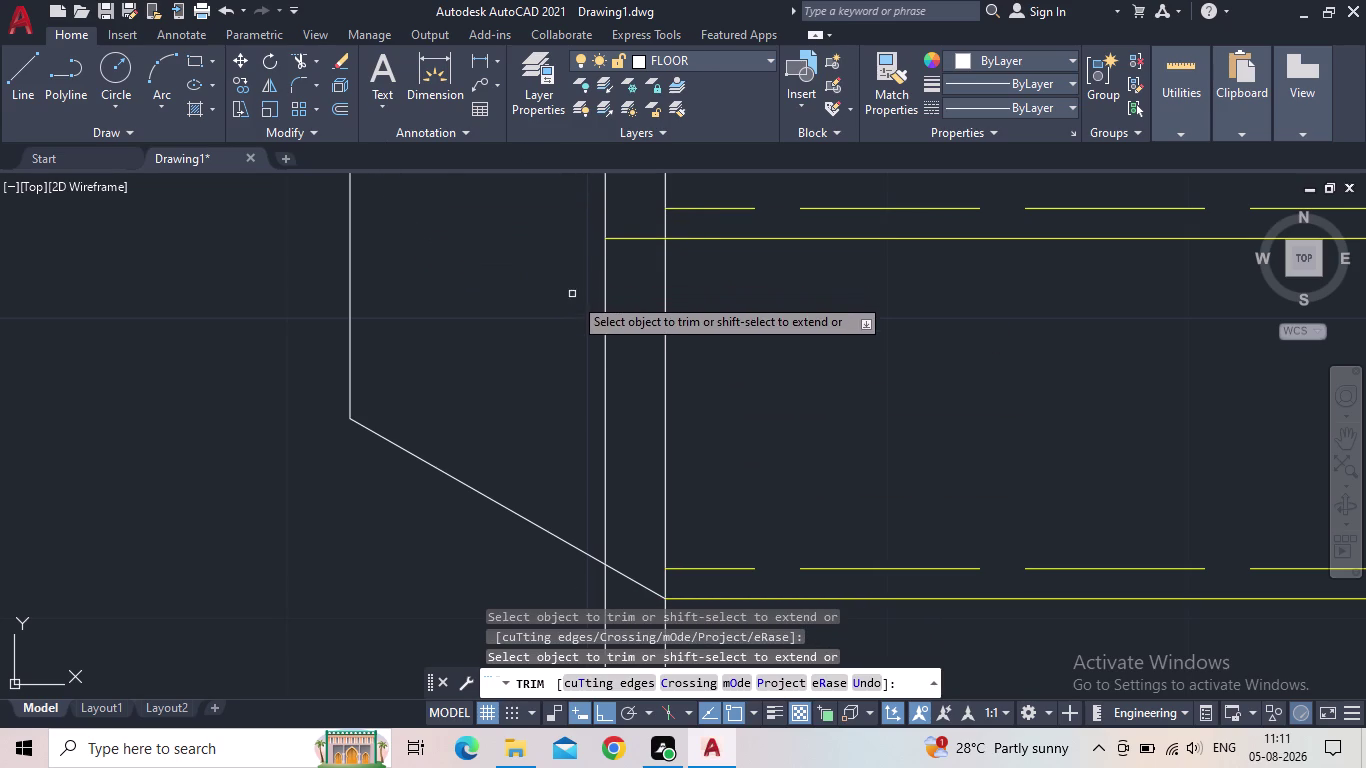
scroll(down, 3)
middle_drag(779, 408, 505, 463)
scroll(down, 3)
middle_drag(568, 432, 380, 419)
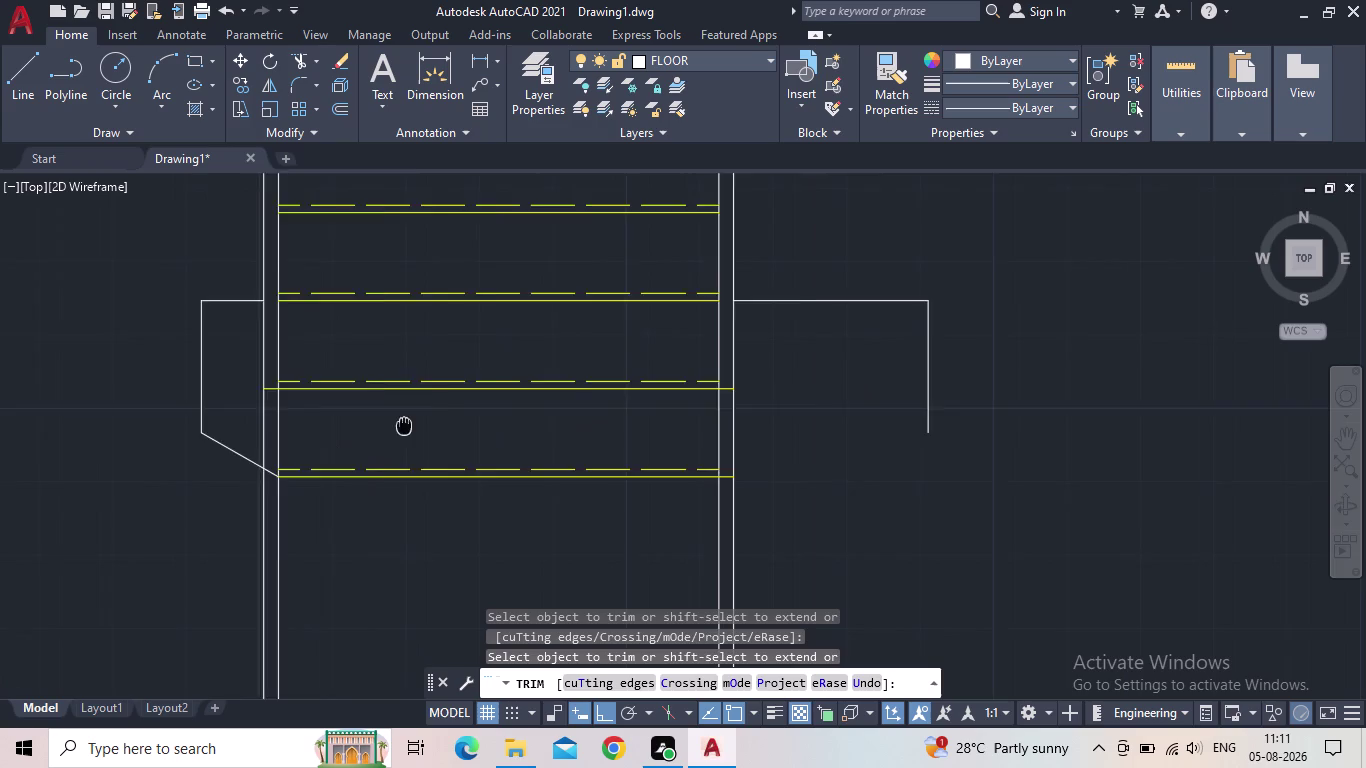
middle_drag(380, 419, 366, 418)
key(Escape)
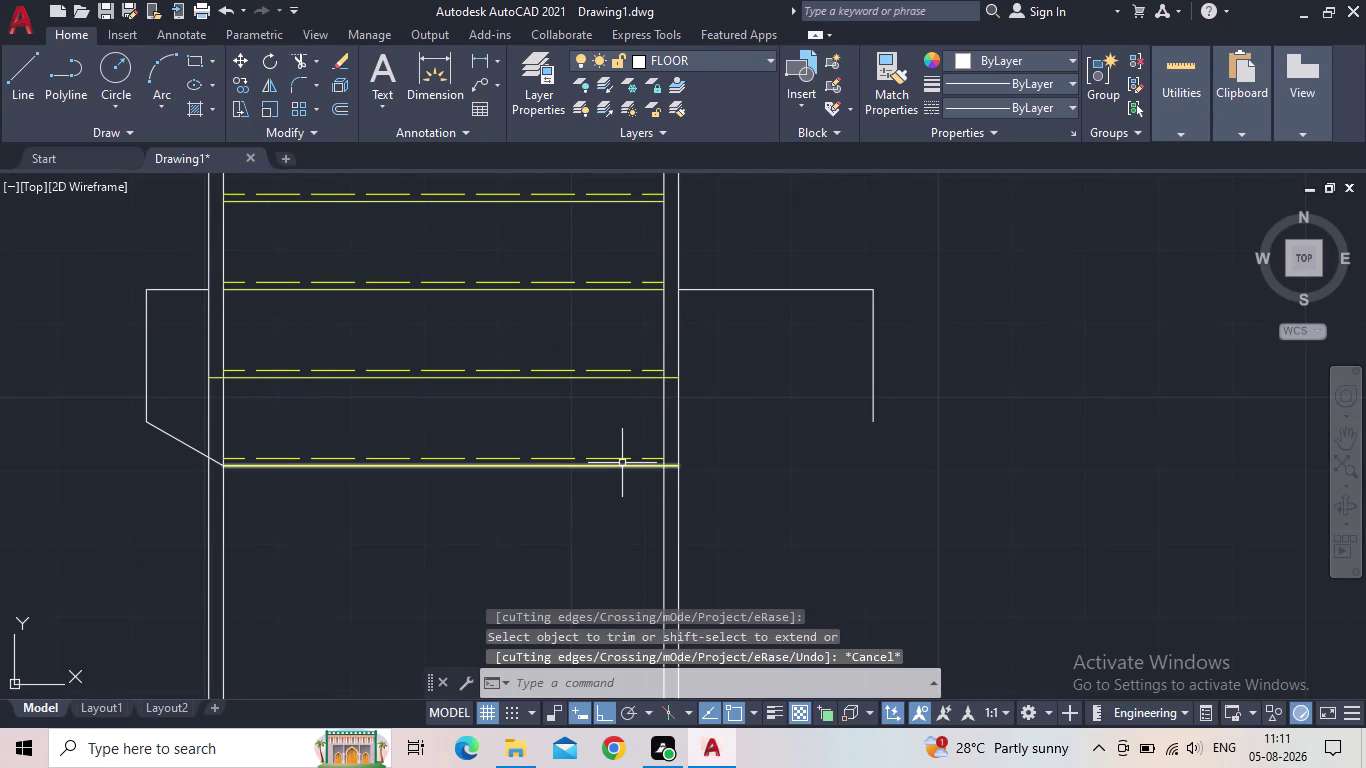
Draw a right chamfer from the drop's end to the stair's bottom corner, then delete it.
key(l)
key(Return)
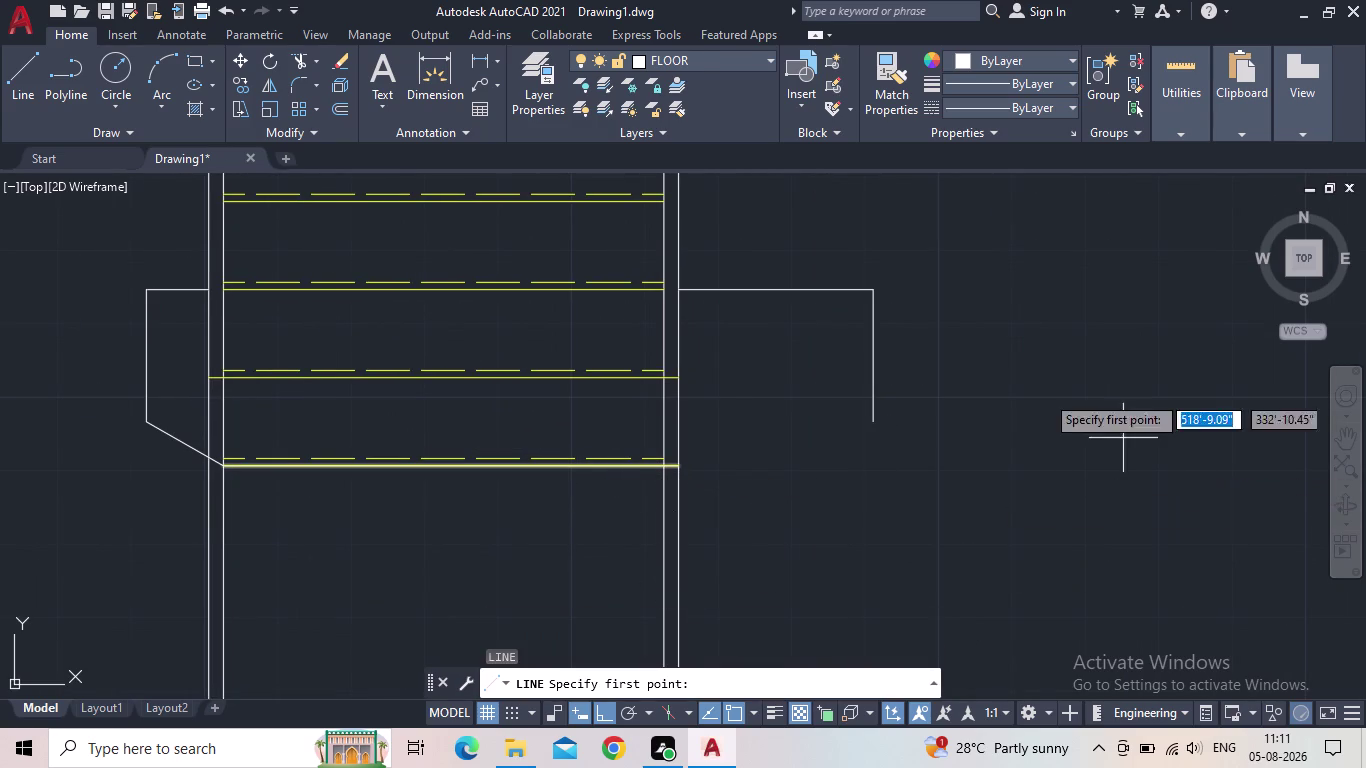
click(876, 426)
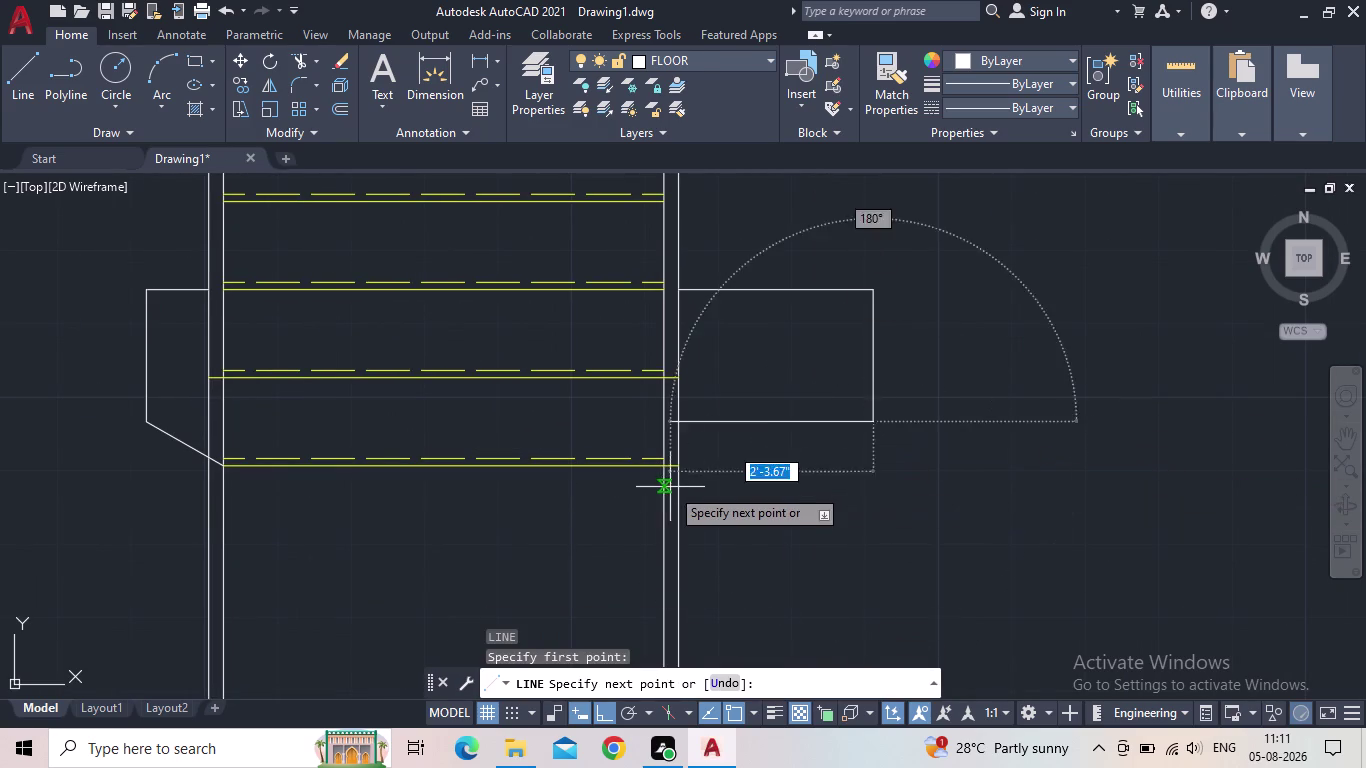
click(679, 470)
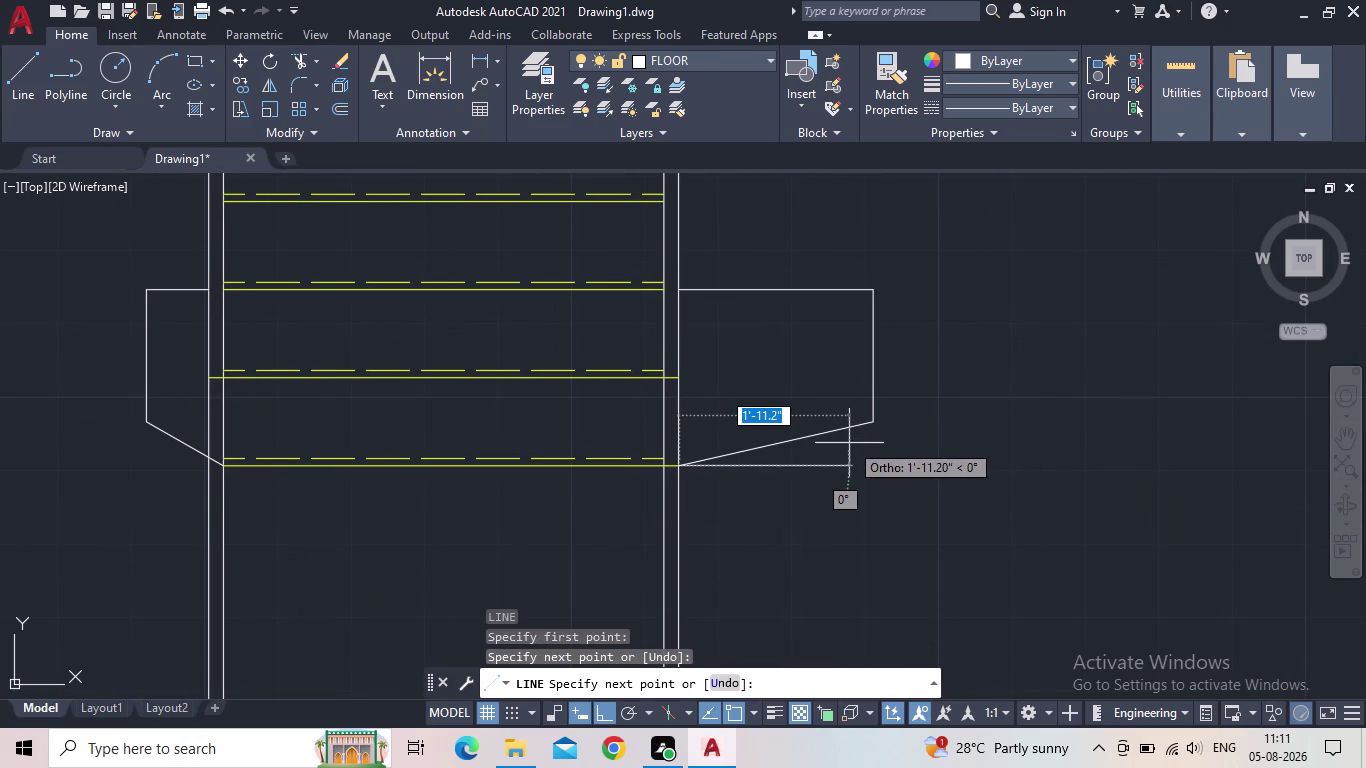
key(Escape)
click(788, 446)
click(772, 444)
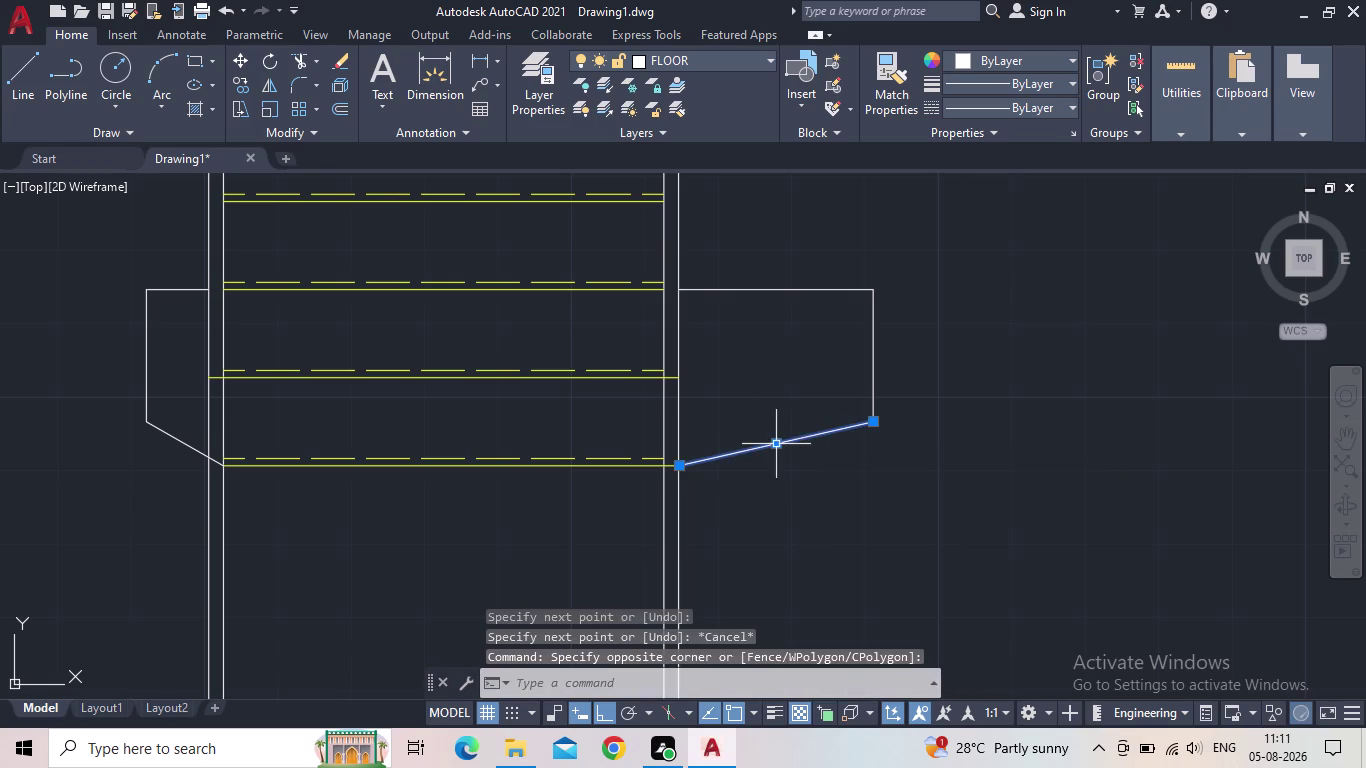
key(Delete)
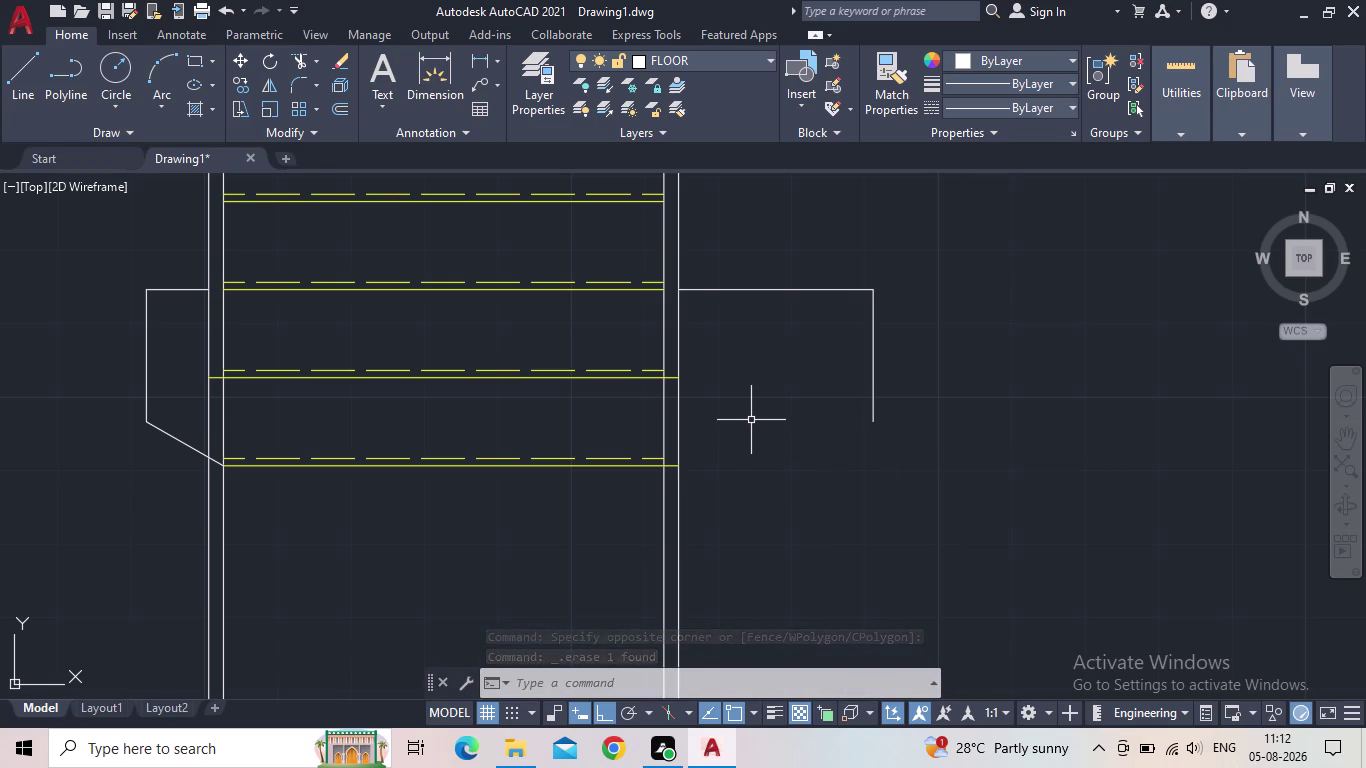
Begin a new line at the right drop's lower end.
key(l)
key(space)
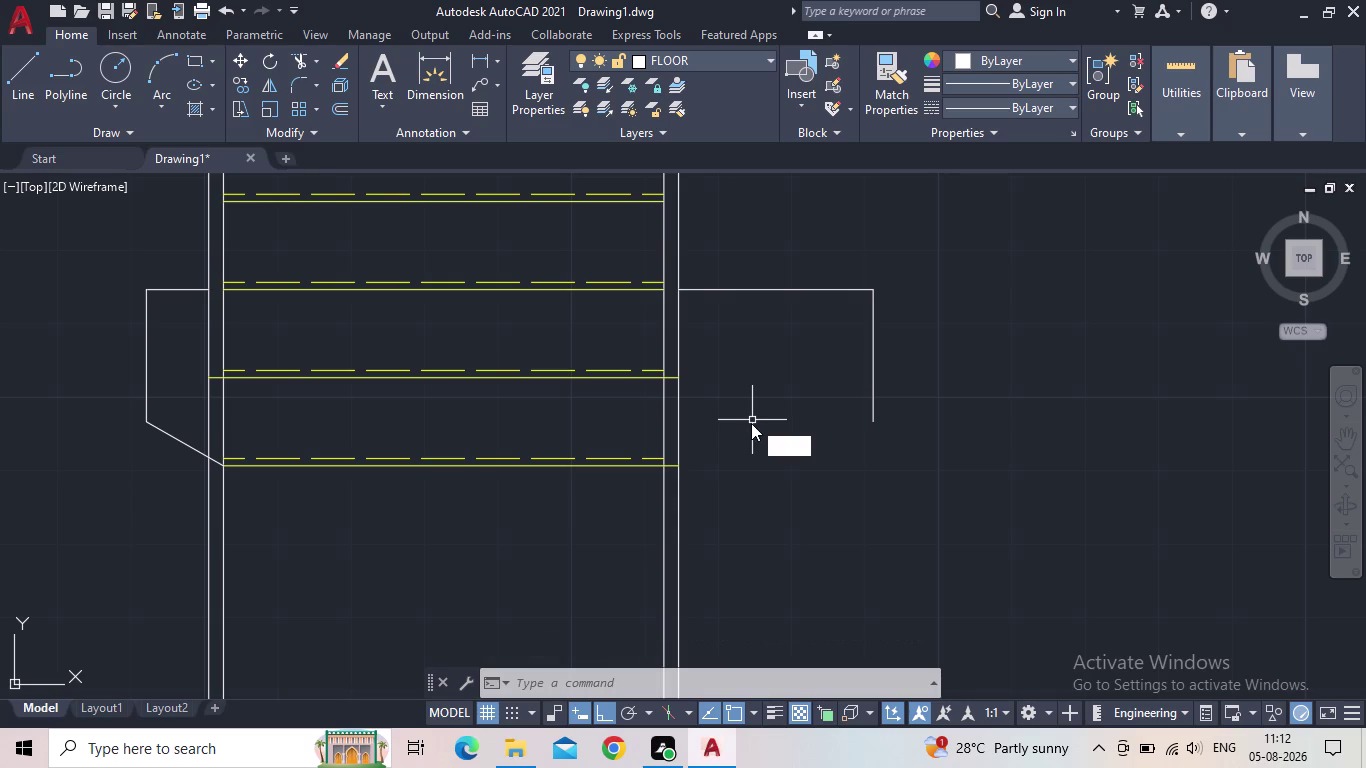
click(872, 422)
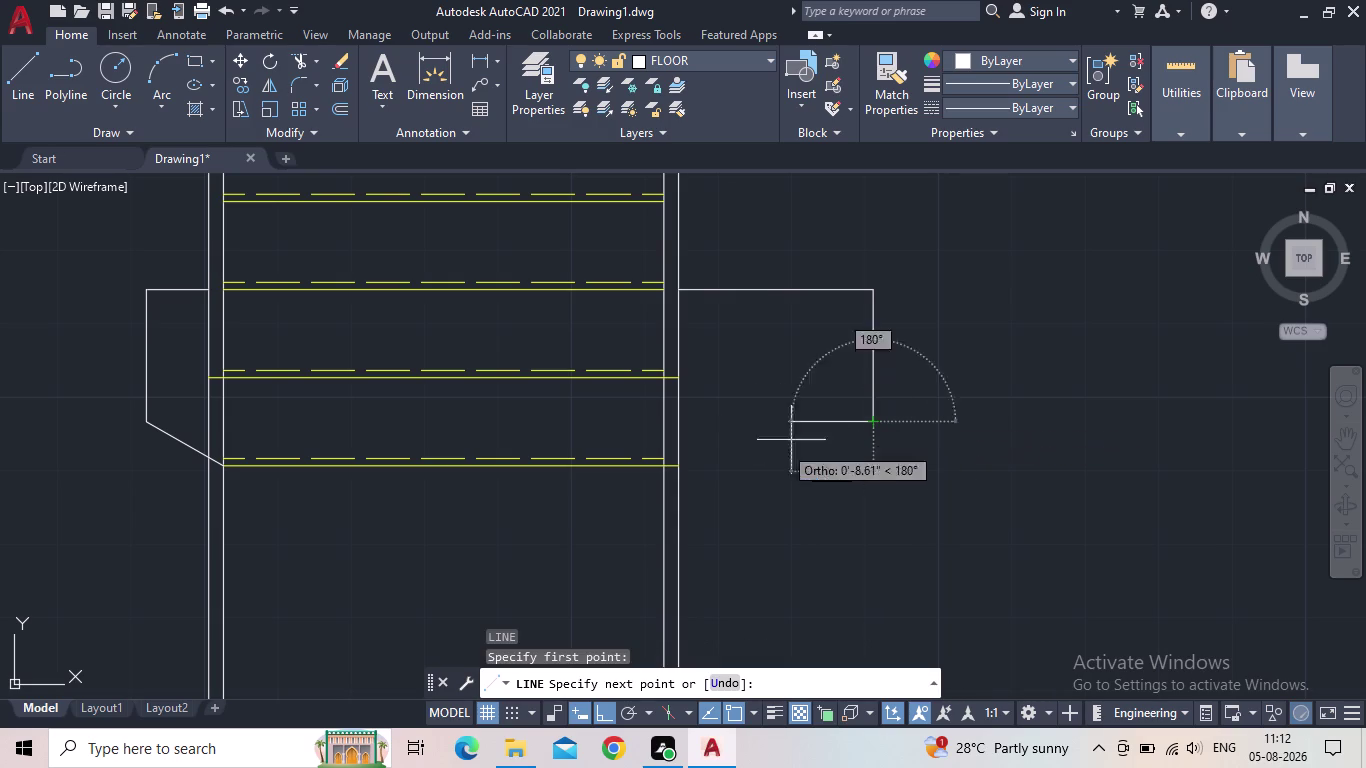
Finish the right chamfer line at the landing corner and recentre the view.
drag(669, 468, 681, 467)
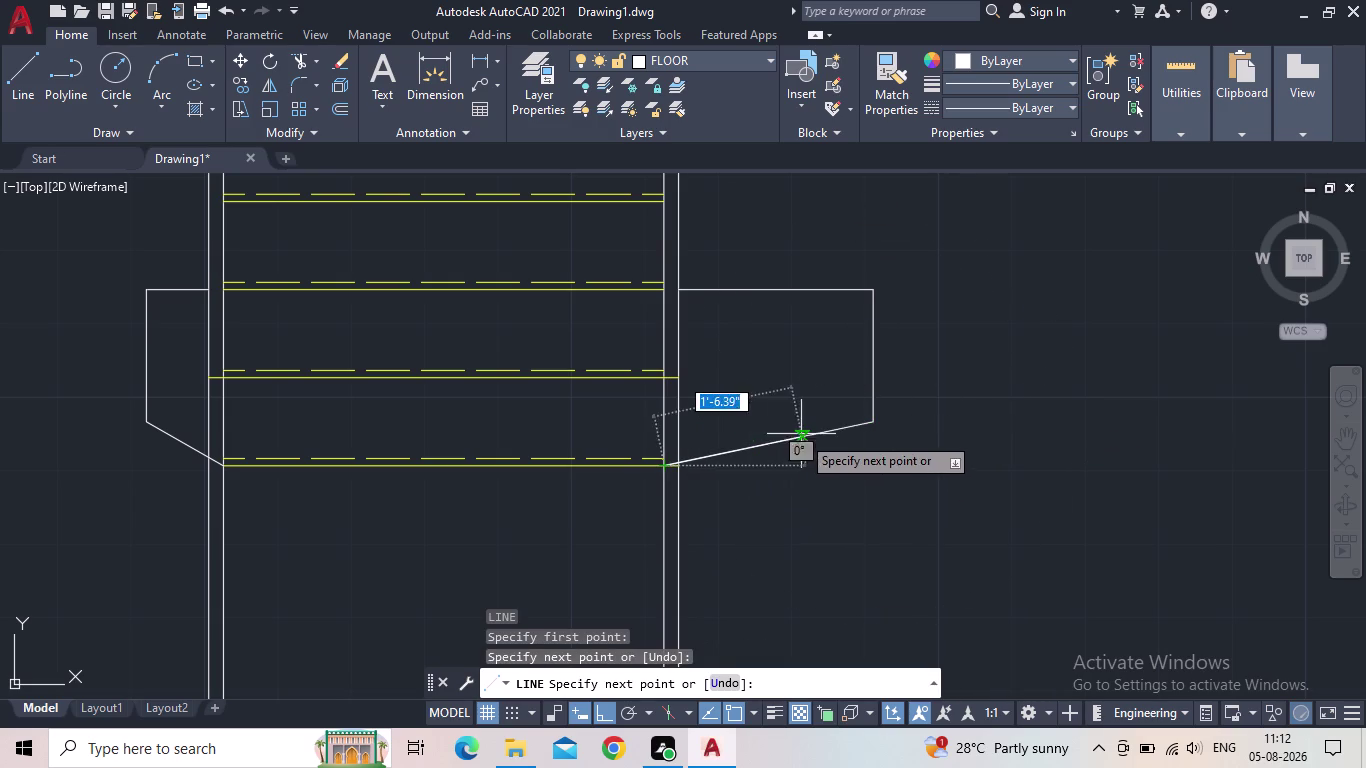
key(Escape)
scroll(up, 3)
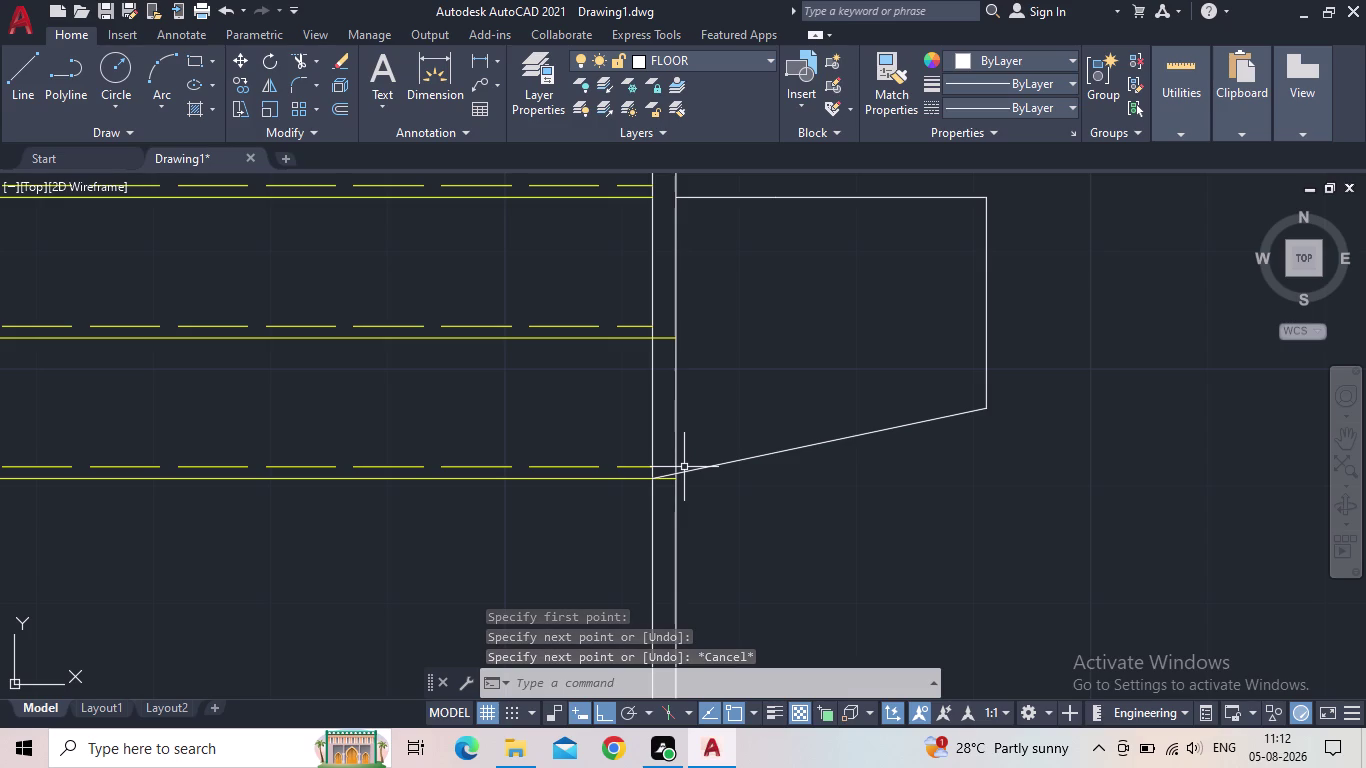
scroll(down, 3)
middle_drag(721, 472, 698, 482)
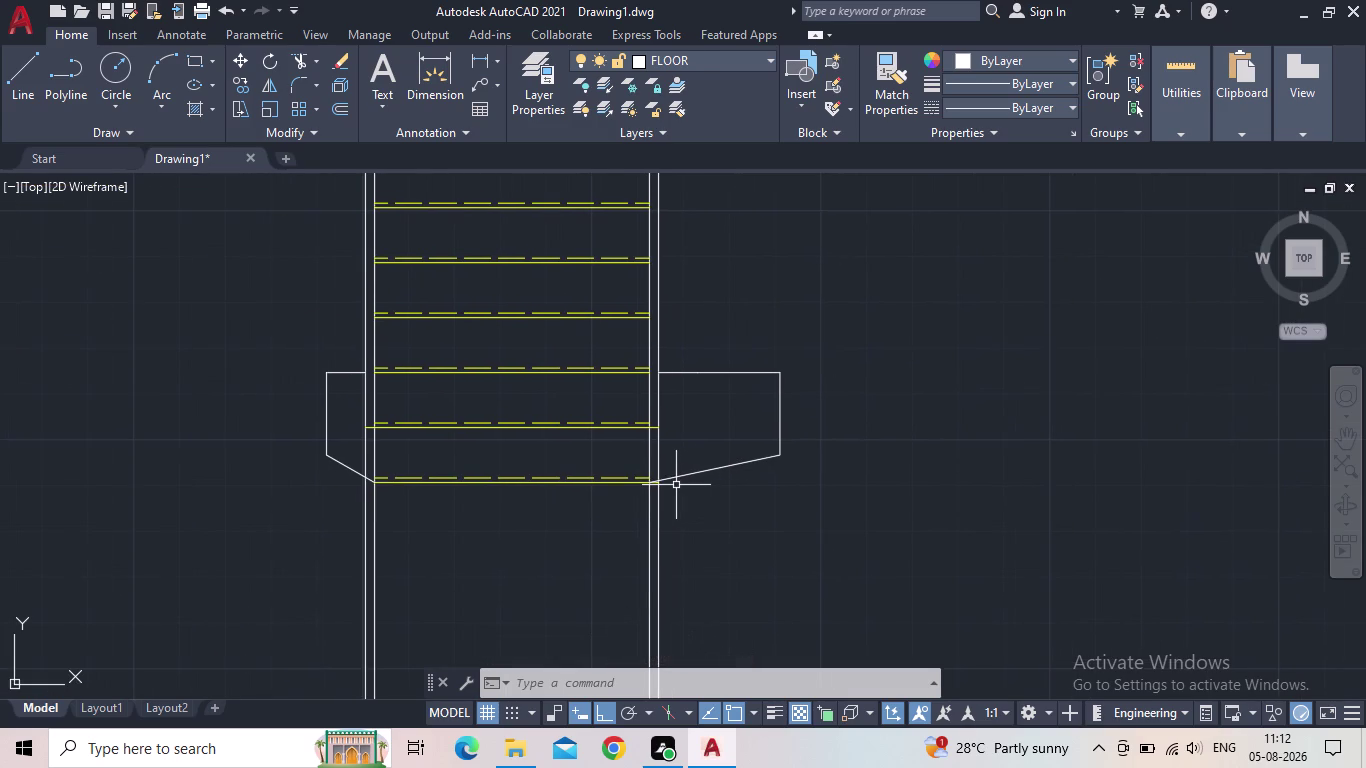
scroll(up, 3)
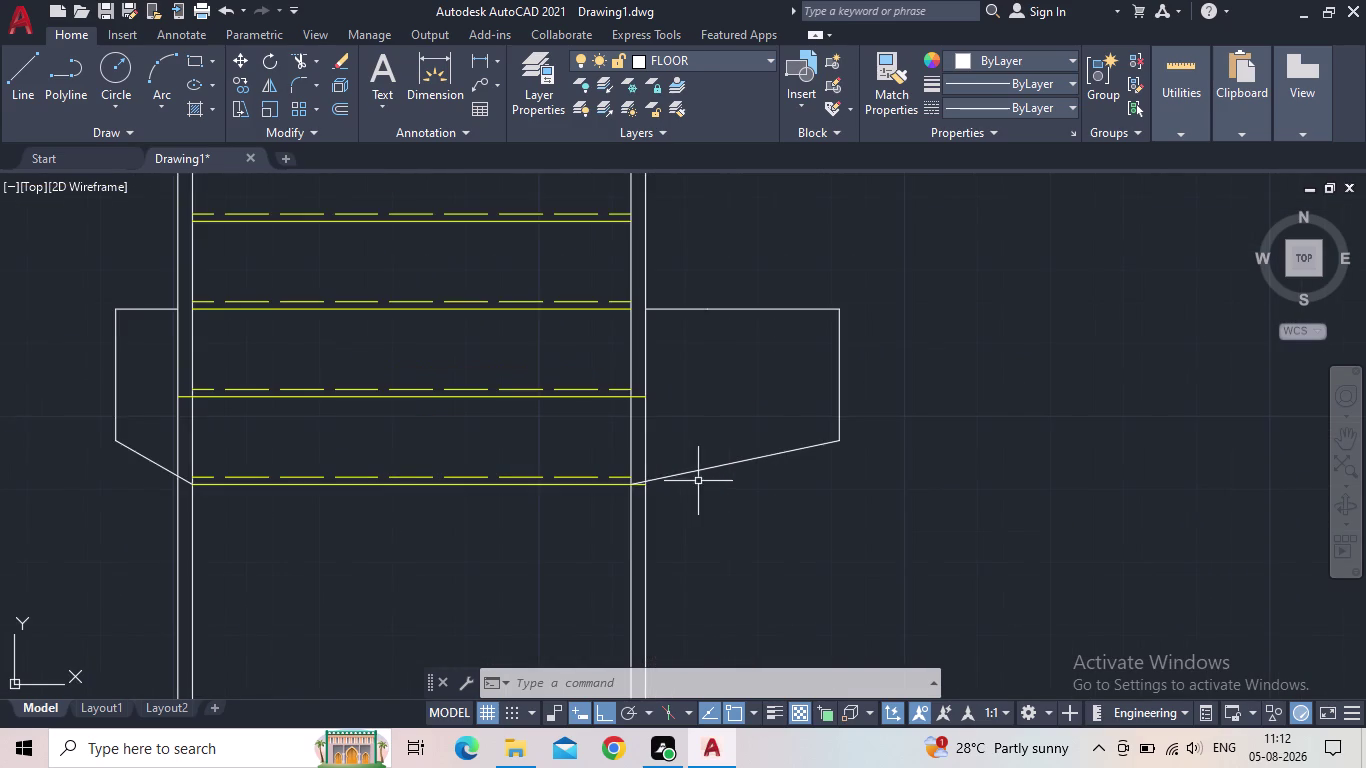
scroll(down, 3)
Erase the right landing's chamfer and its two other lines, leaving the short stub.
drag(793, 506, 777, 500)
click(730, 458)
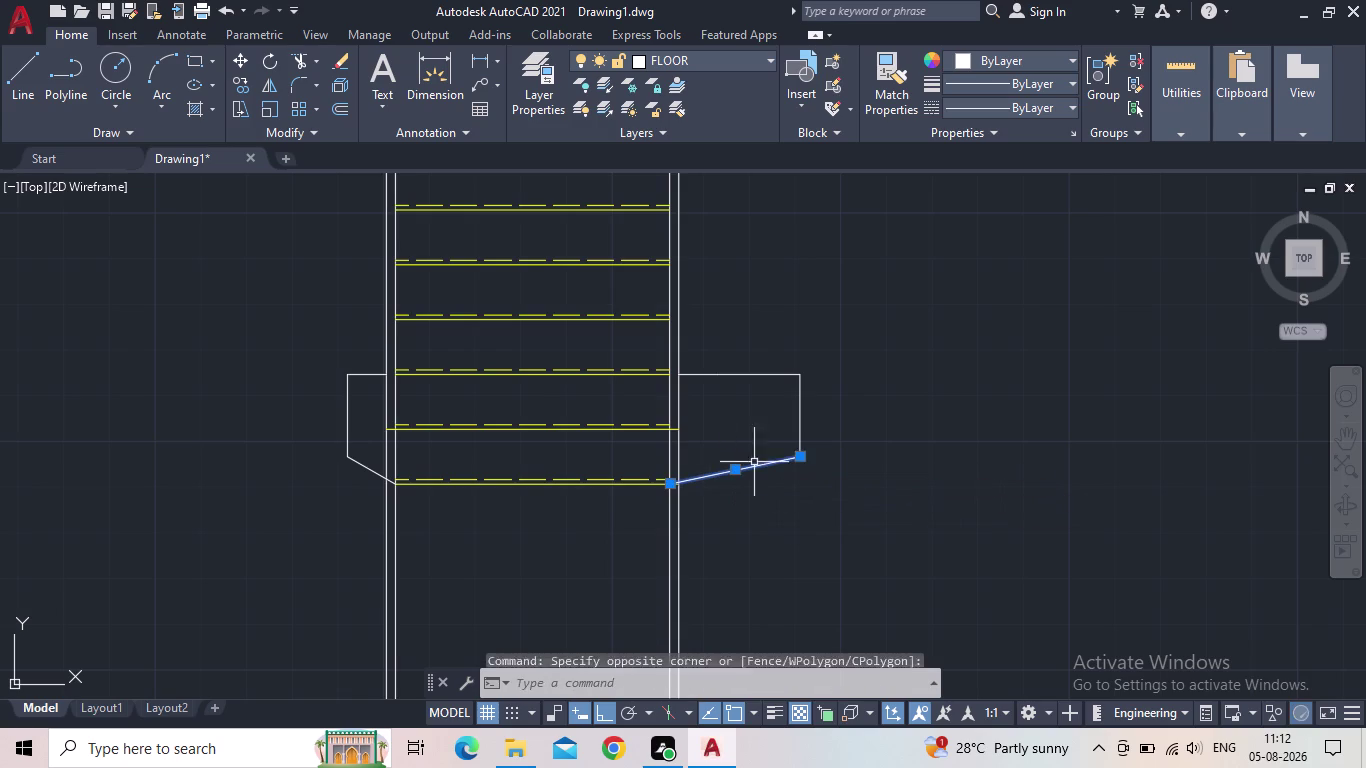
drag(827, 419, 814, 413)
click(769, 364)
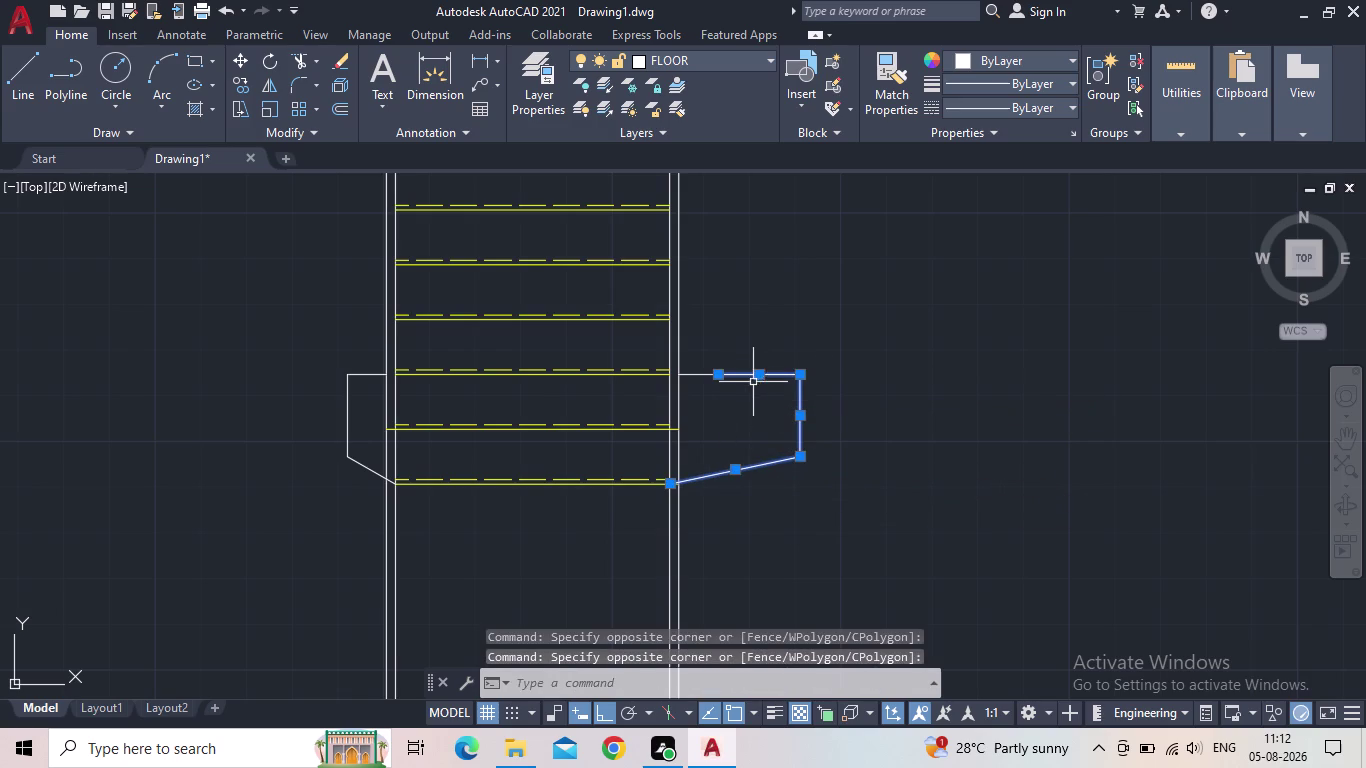
key(Delete)
scroll(up, 3)
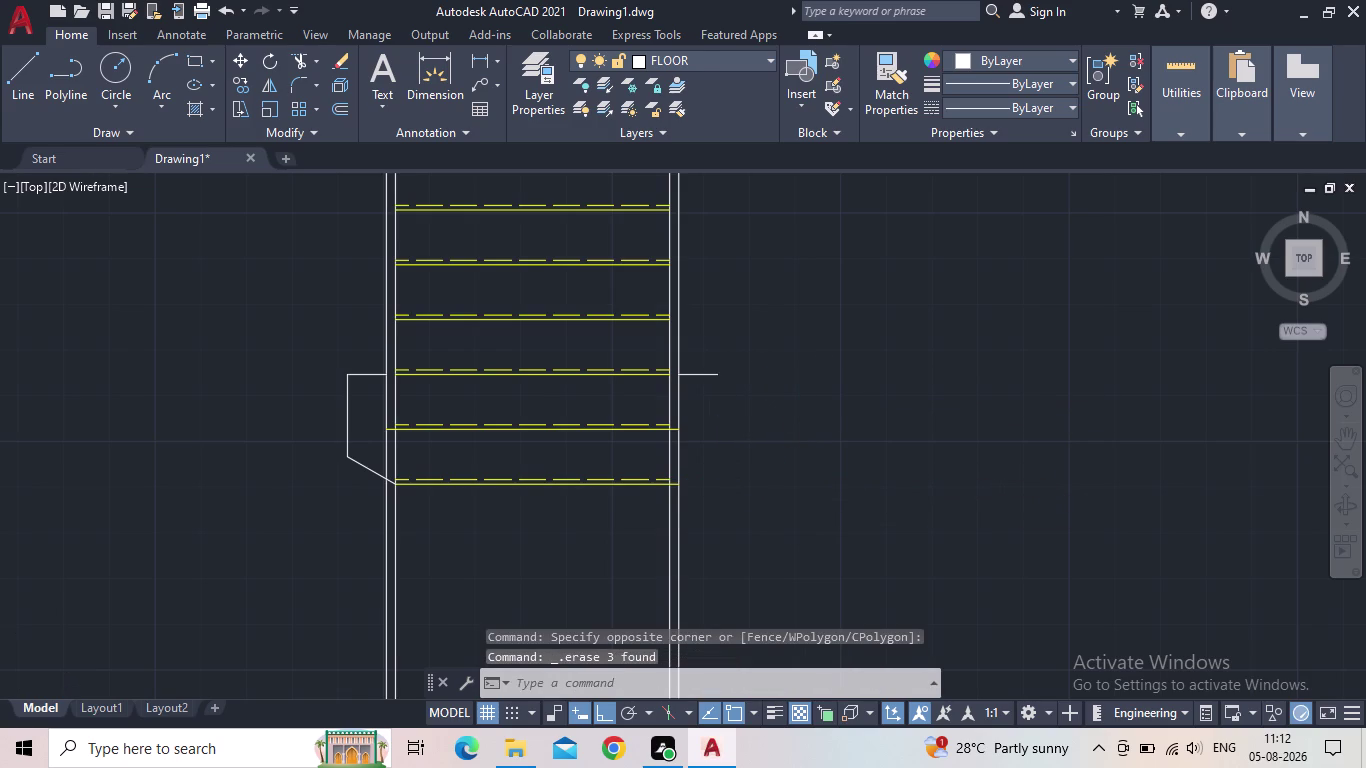
click(702, 371)
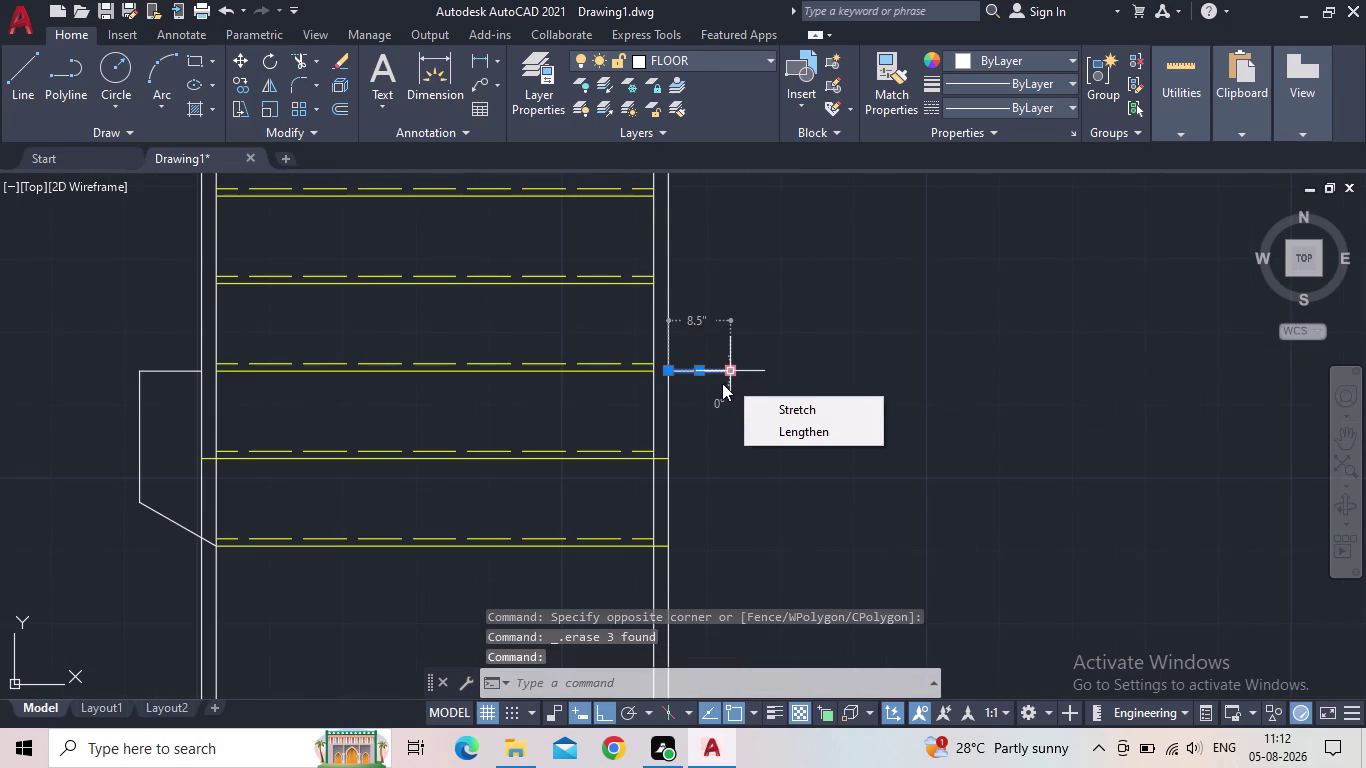
Start a line on the right stringer and draw an 8" horizontal run.
key(Escape)
text(L)
key(space)
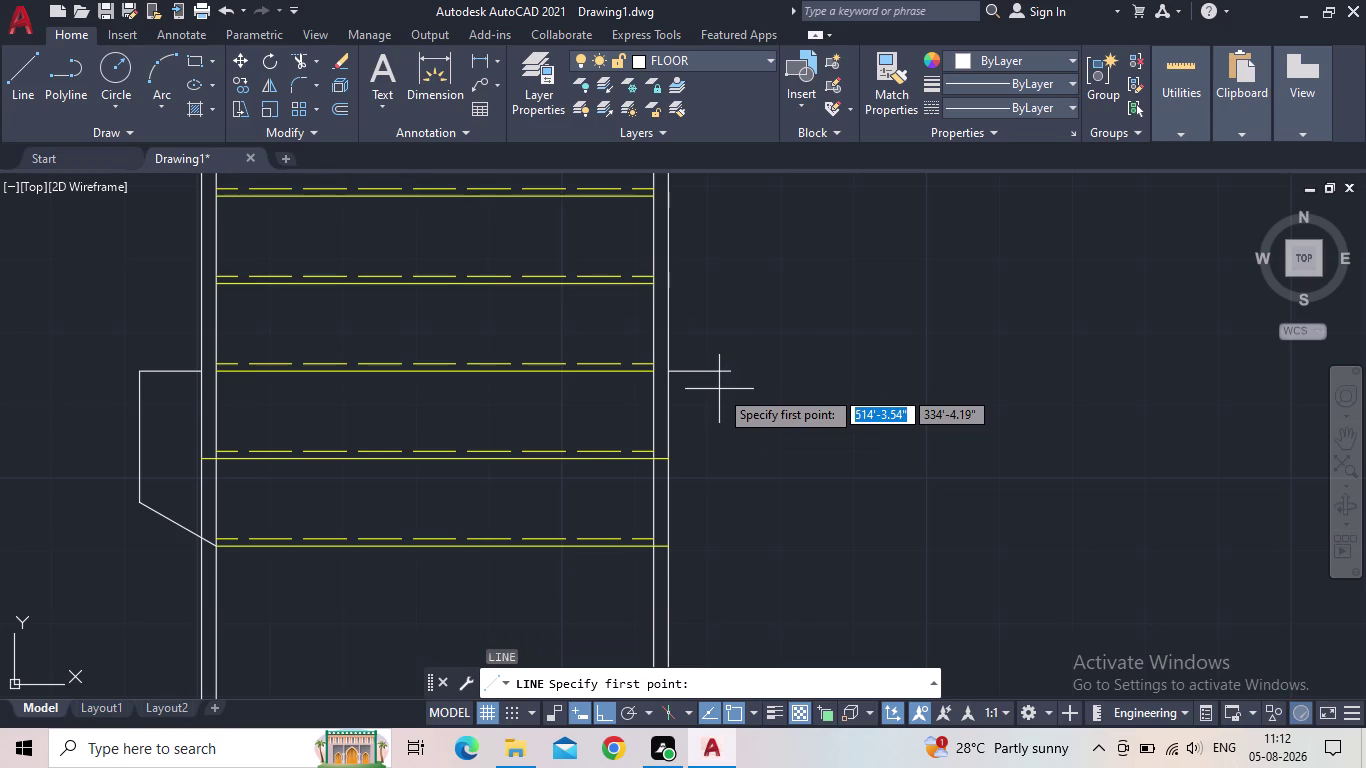
key(Escape)
key(Escape)
key(space)
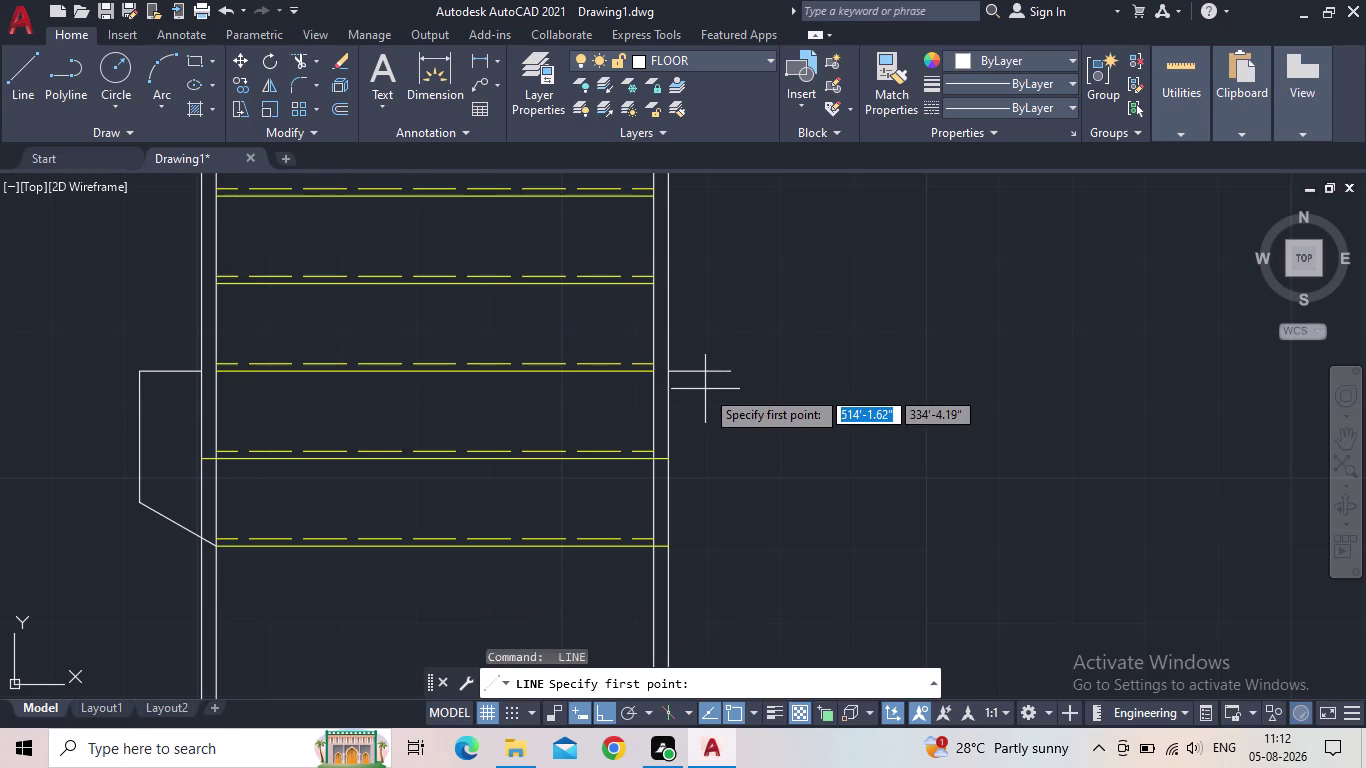
scroll(up, 3)
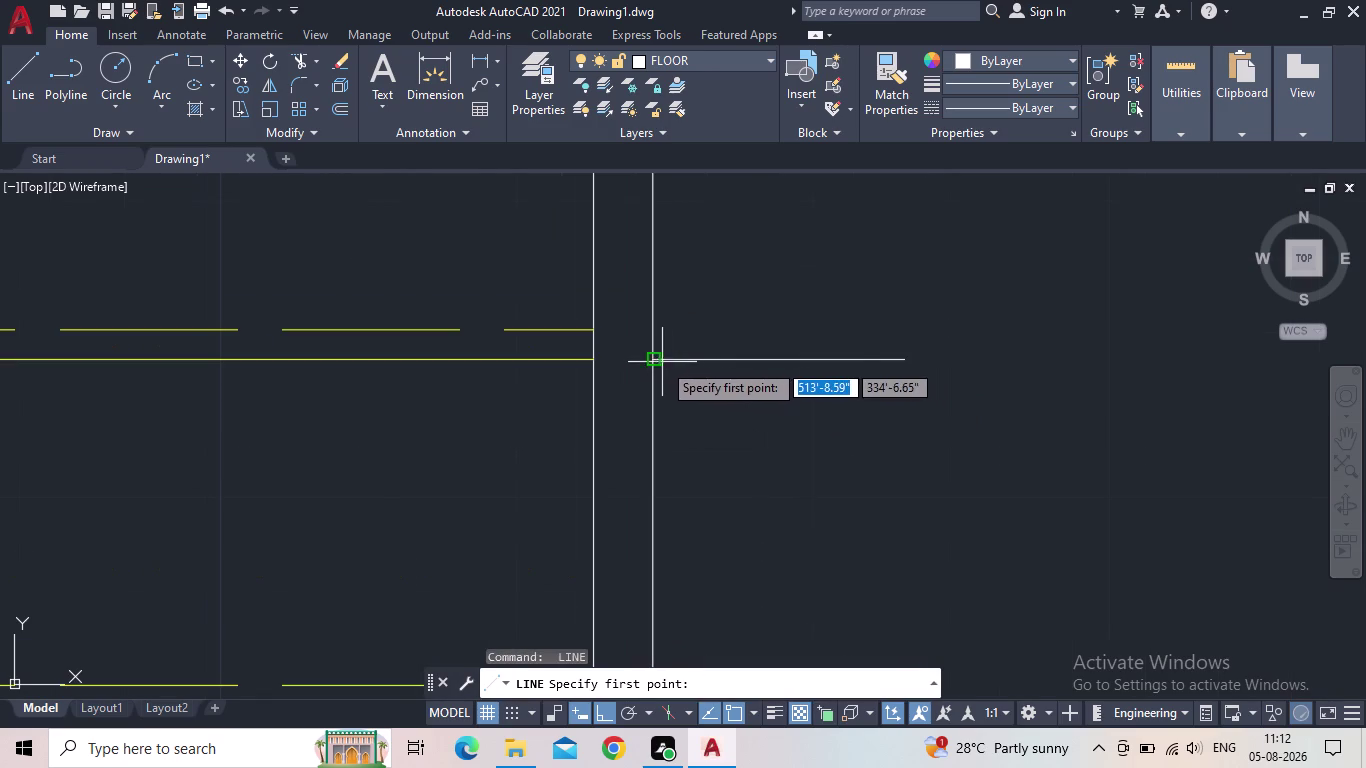
click(652, 362)
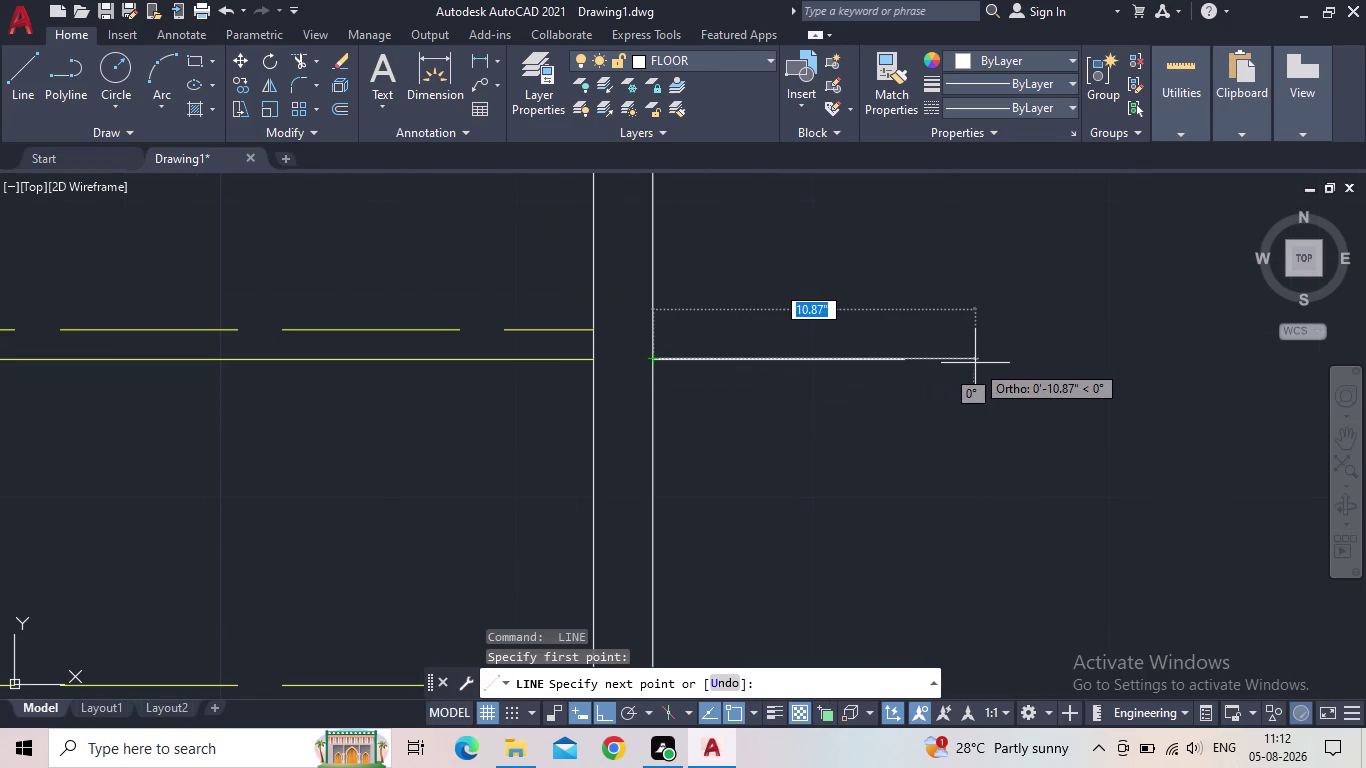
key(8)
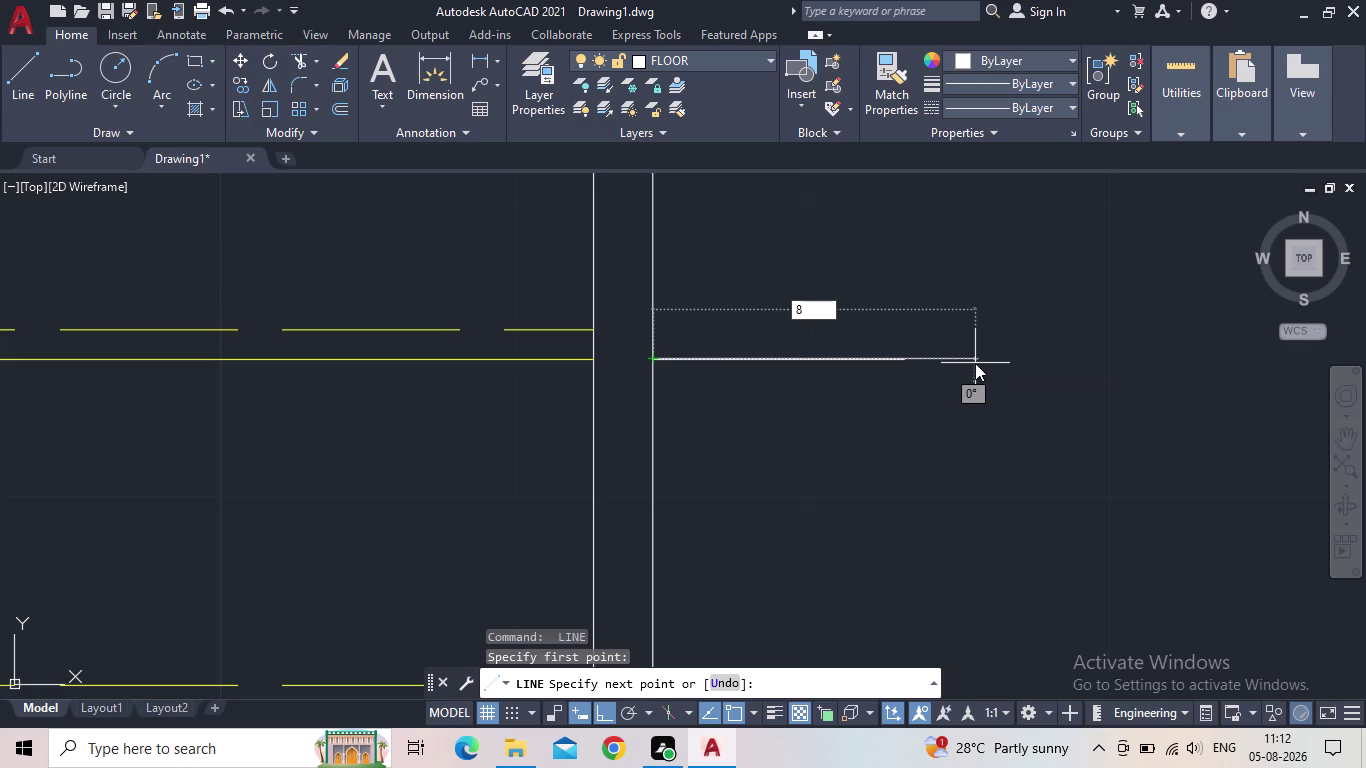
key(shift+quotedbl)
key(Return)
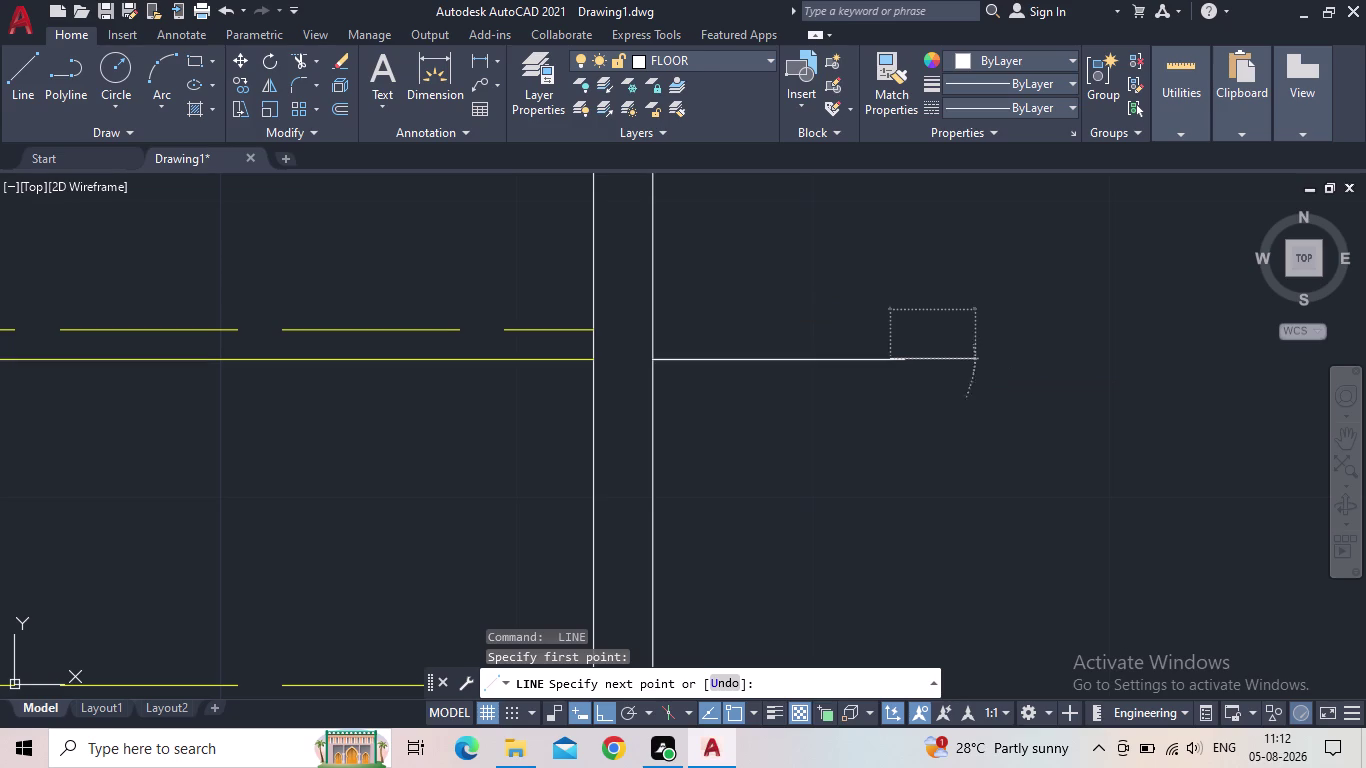
Continue the line 1'-0.5" downward to complete the right landing edge.
scroll(down, 3)
middle_drag(918, 520, 856, 330)
scroll(down, 3)
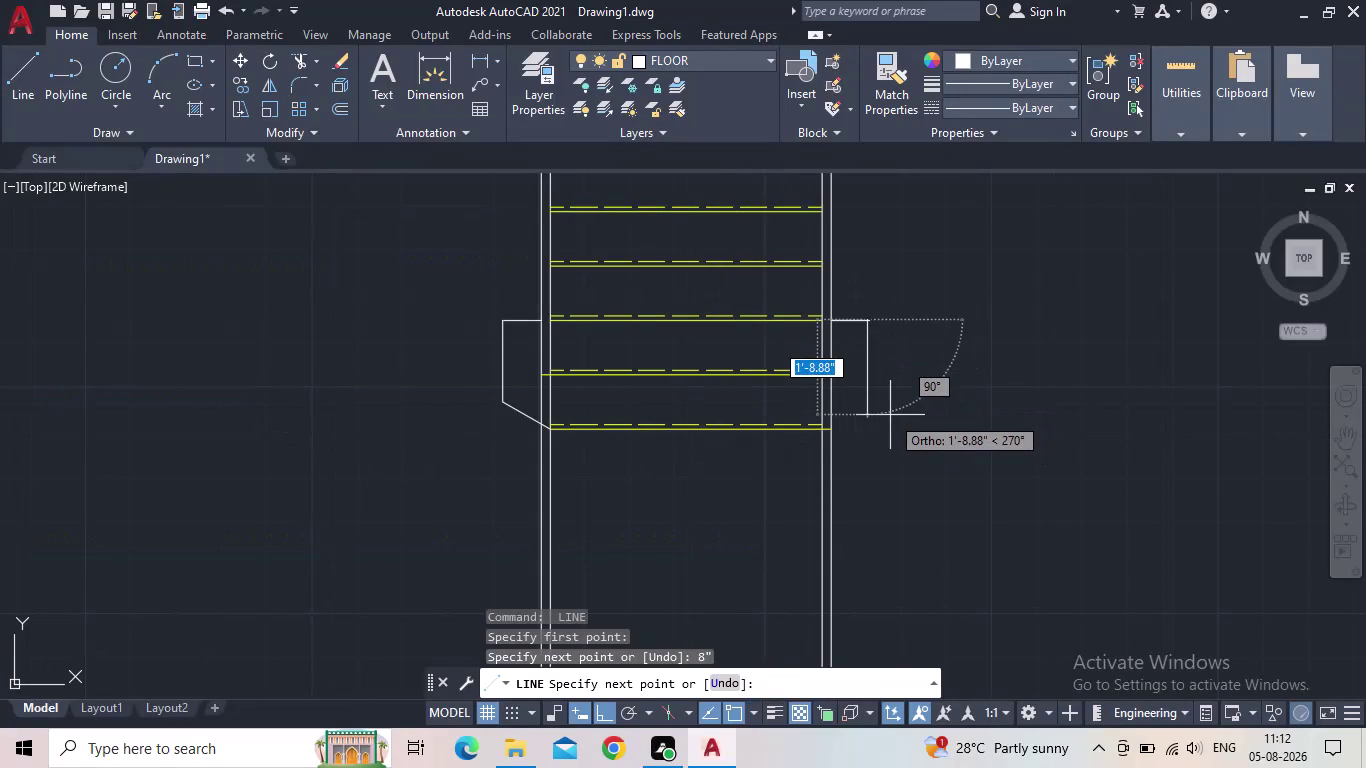
scroll(up, 3)
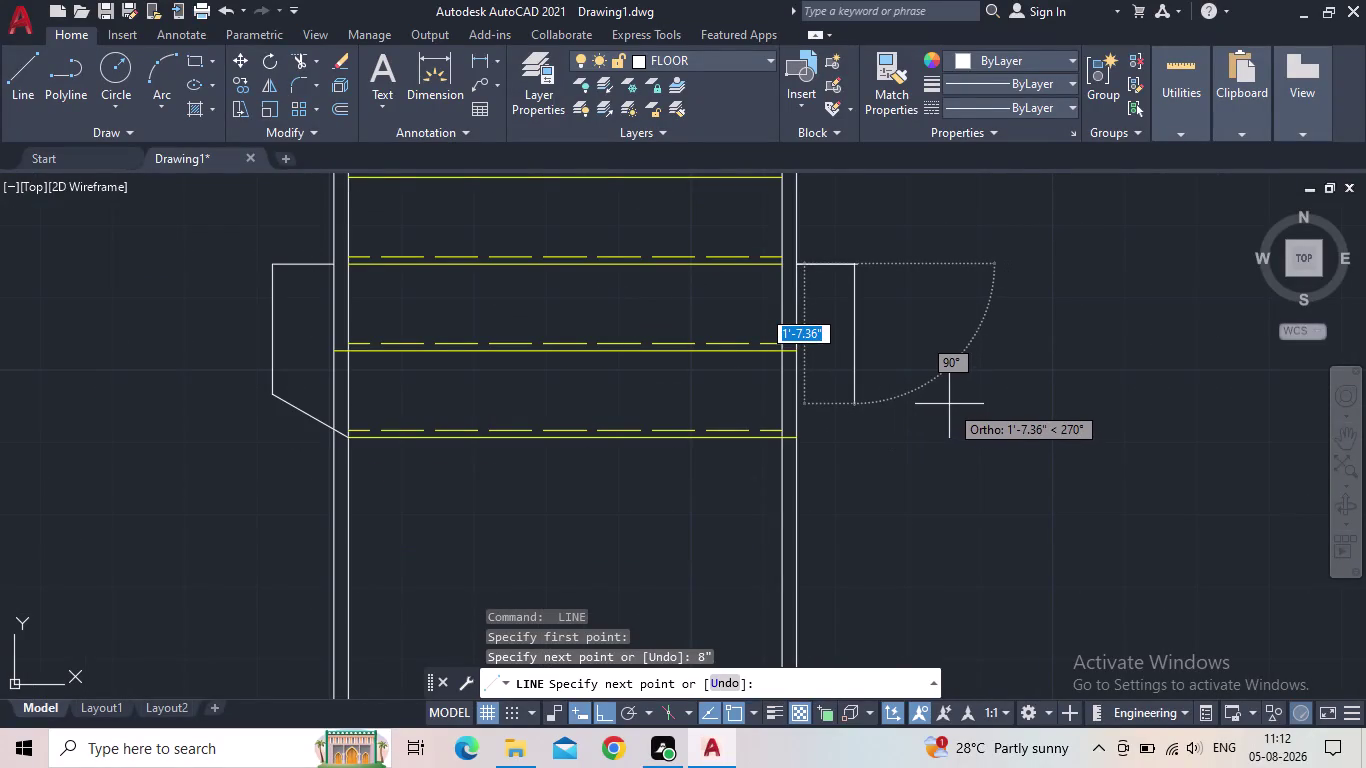
text(1')
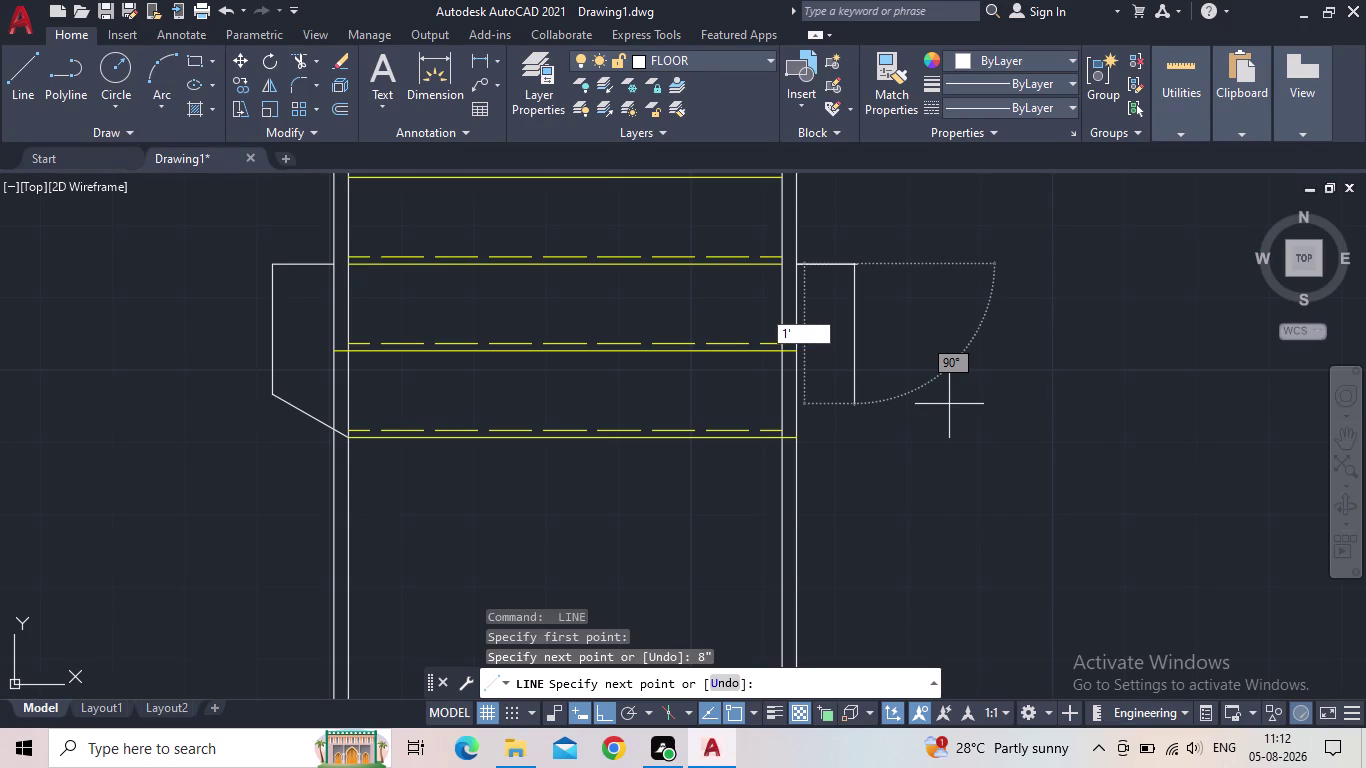
text(0.5")
key(Return)
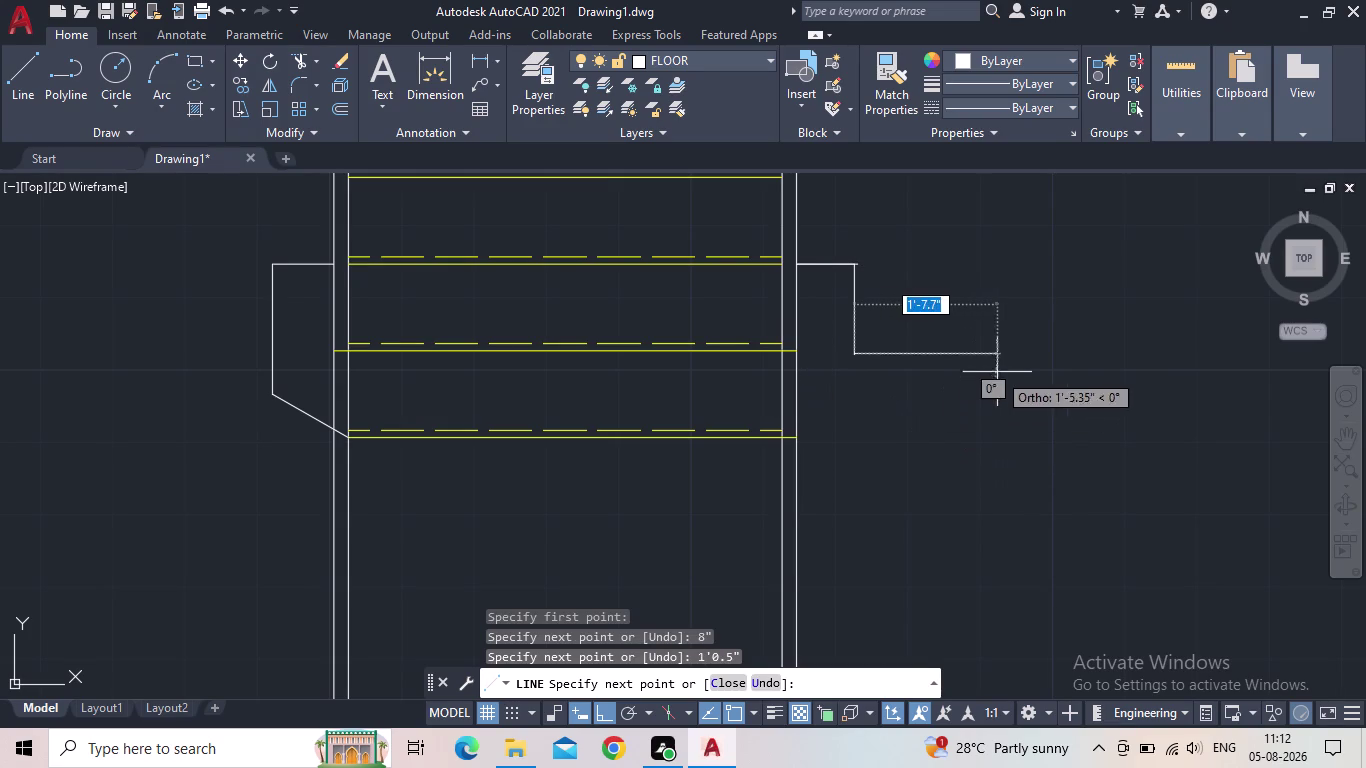
key(Escape)
Erase the left landing's chamfer and side lines.
click(306, 439)
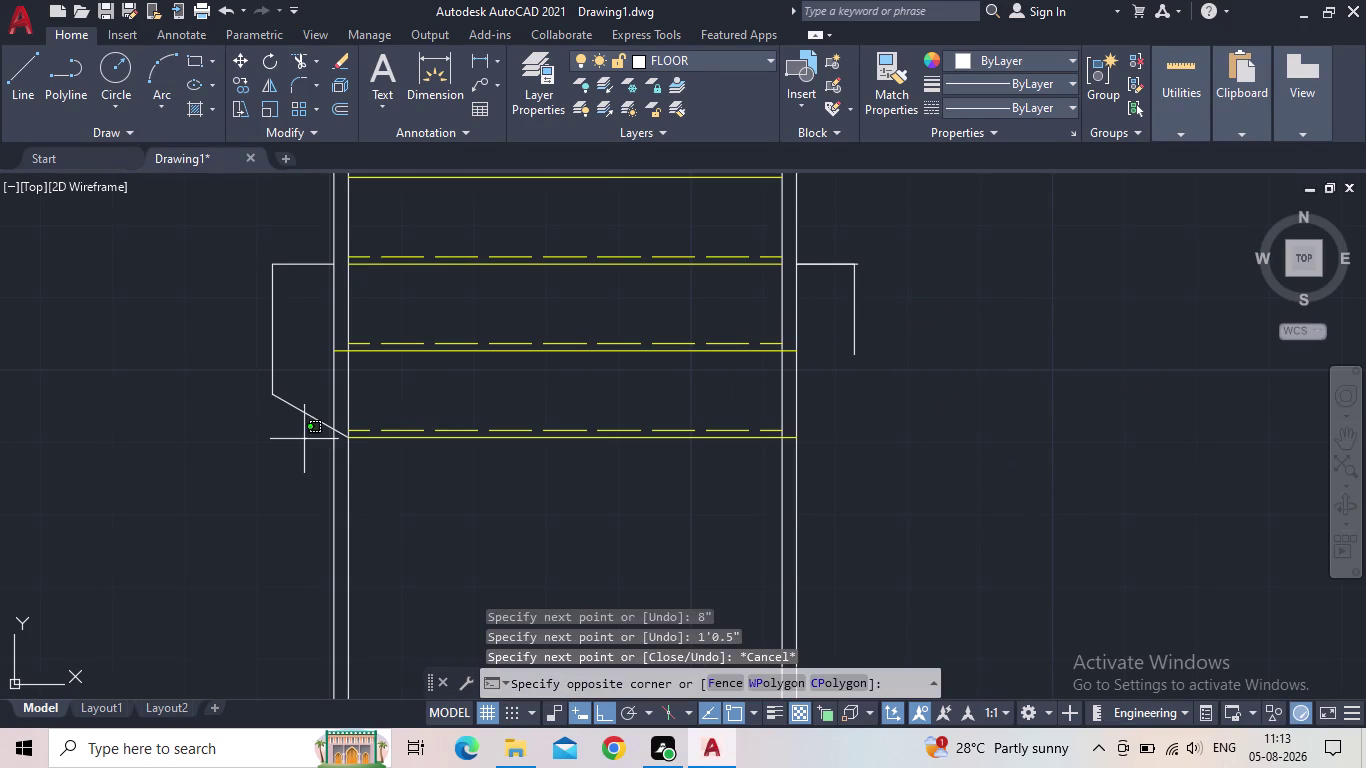
click(239, 351)
key(Delete)
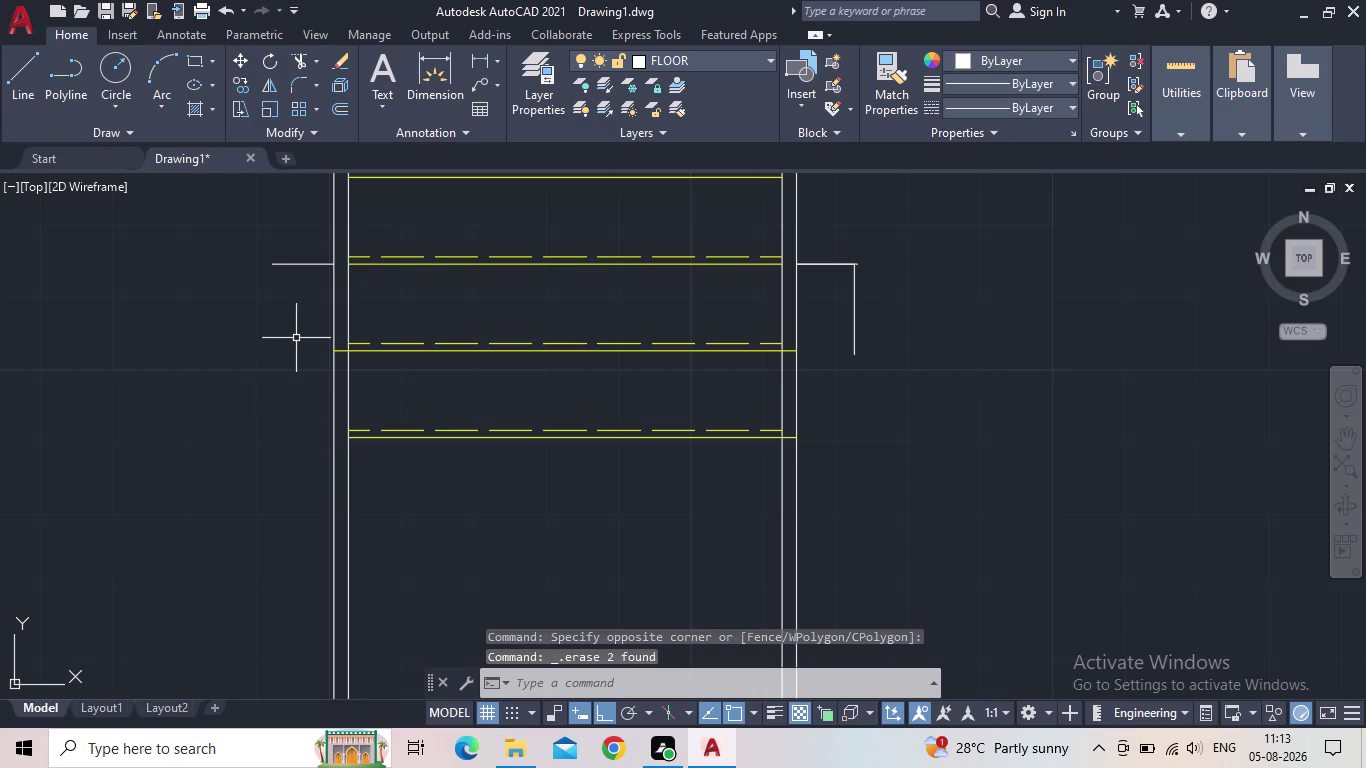
scroll(up, 3)
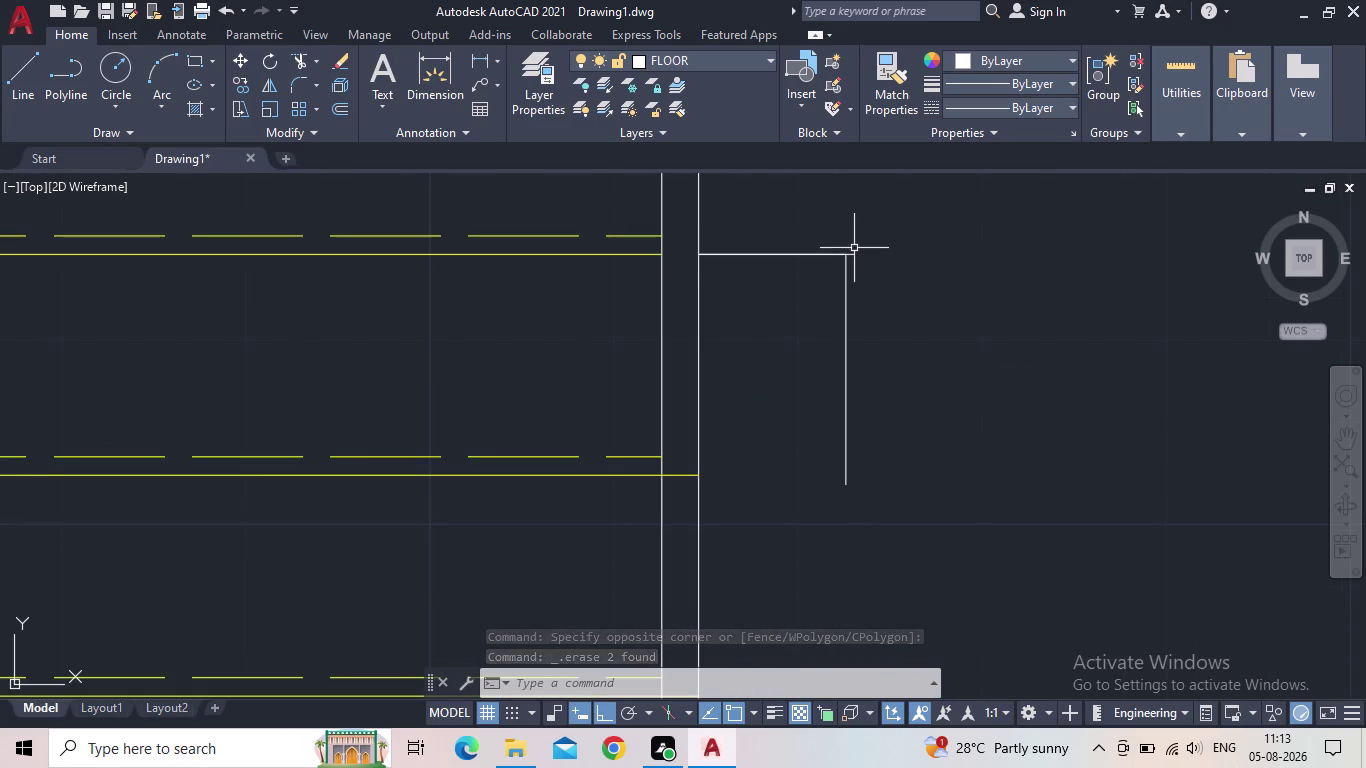
Delete the leftover stub line on the right side of the stair.
click(853, 252)
key(Delete)
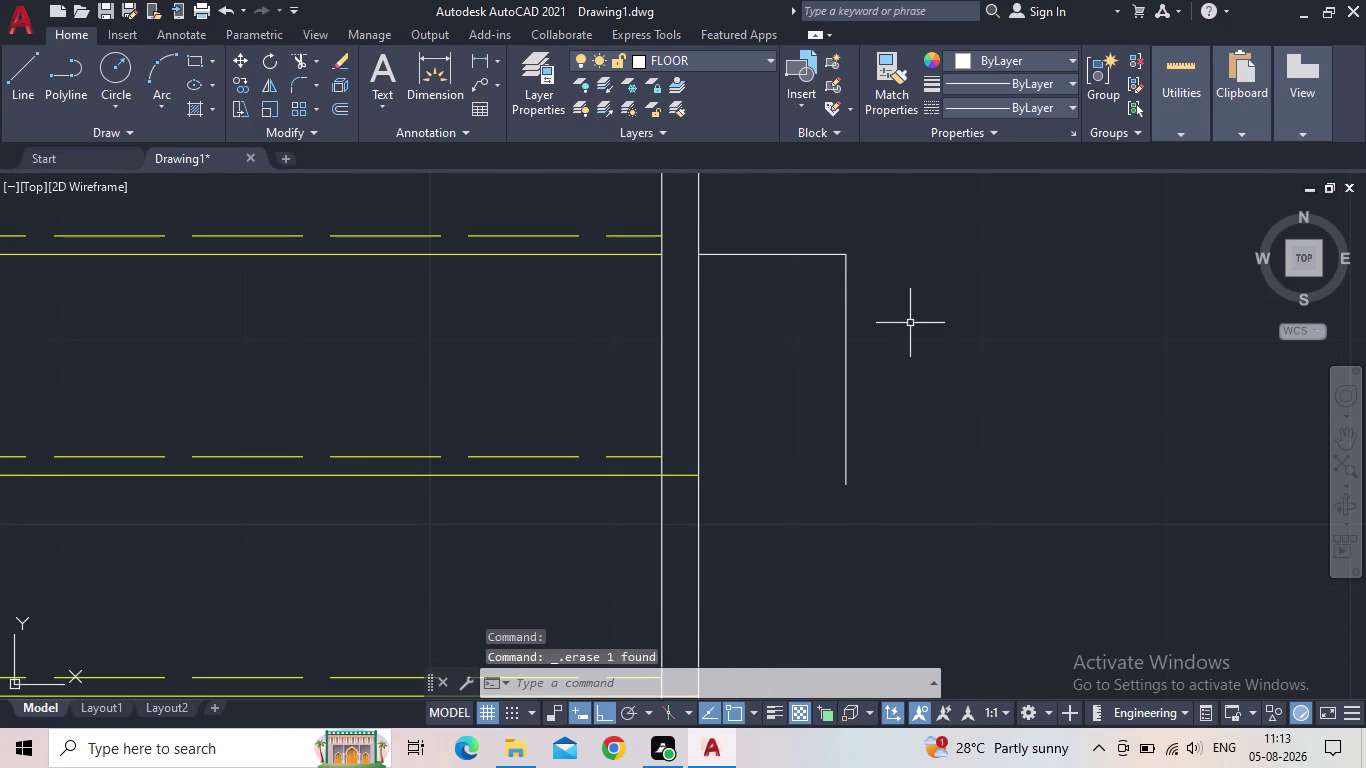
scroll(down, 3)
middle_drag(802, 342, 846, 352)
scroll(up, 3)
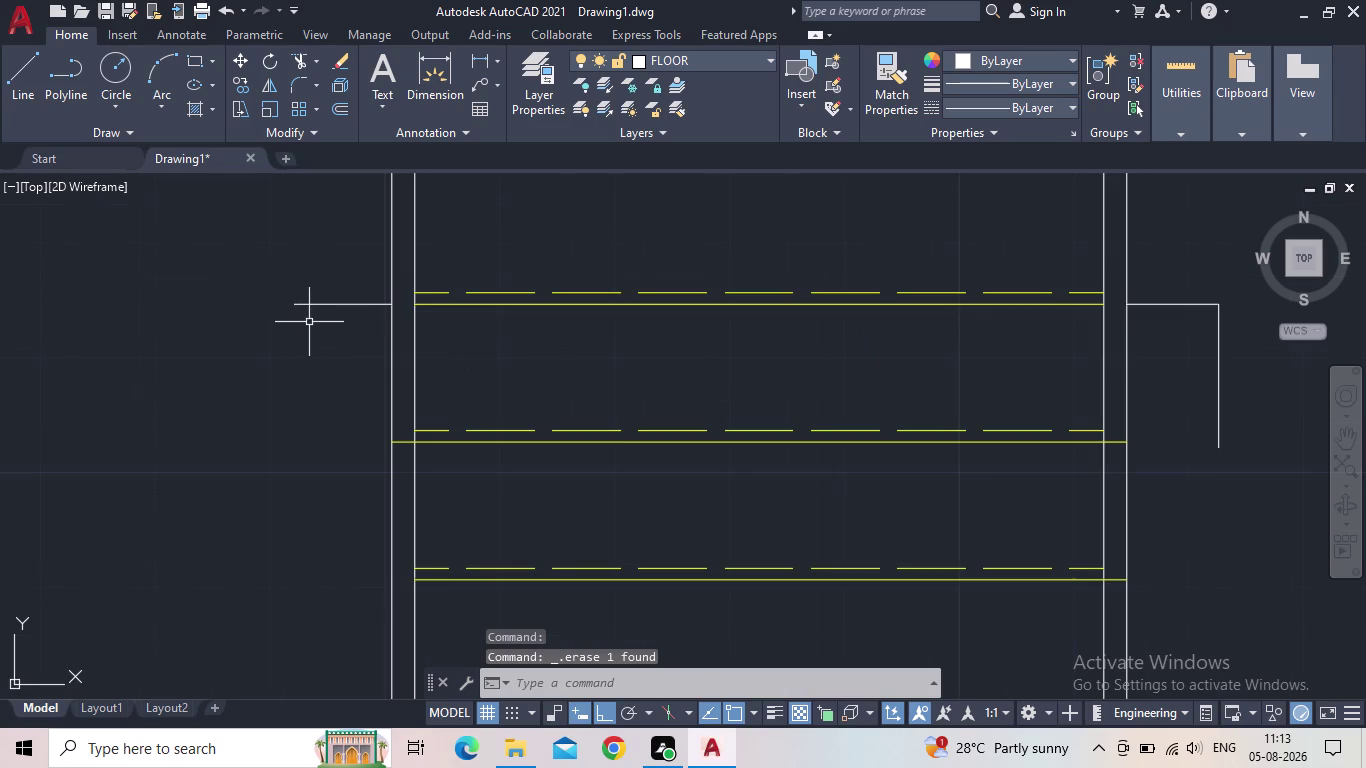
Draw the left landing edge from the stringer: an 8.5" run, then a 1'-0.5" drop.
key(l)
key(Return)
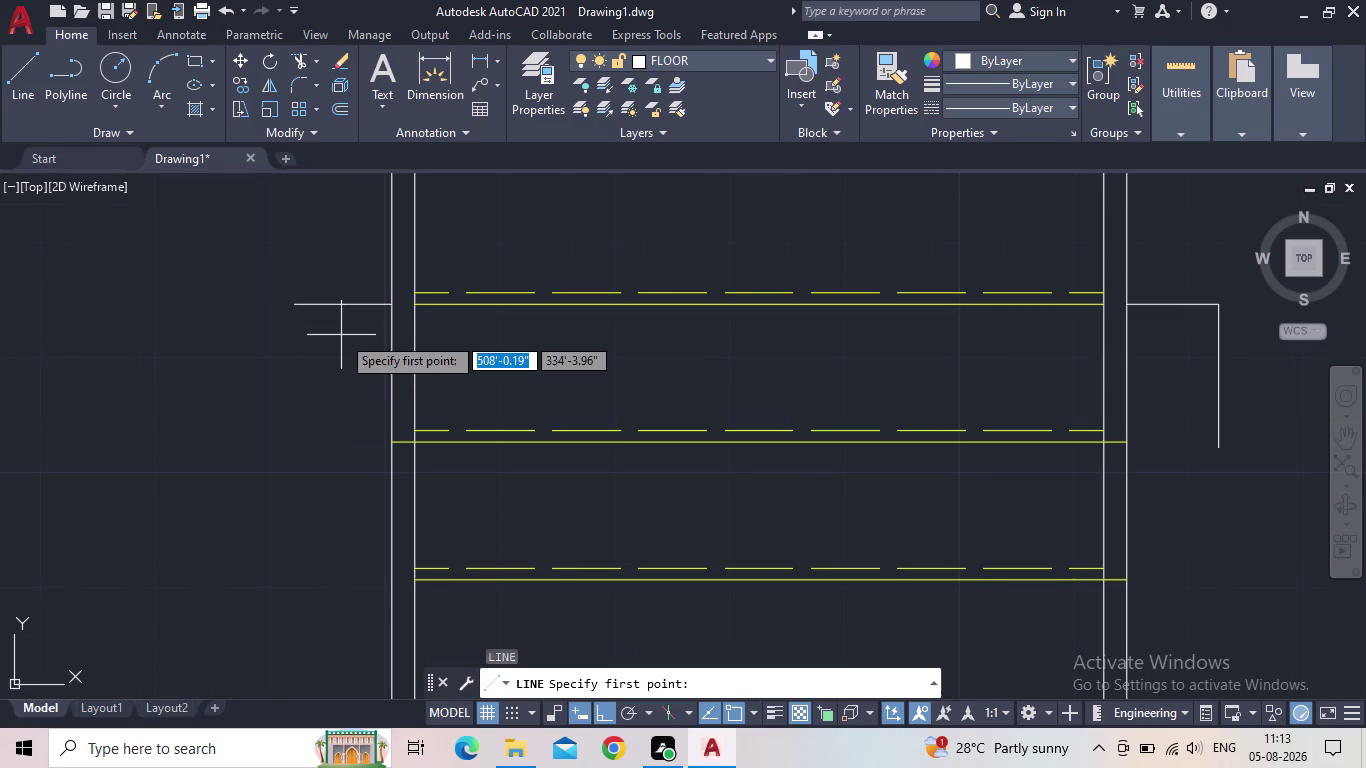
scroll(up, 3)
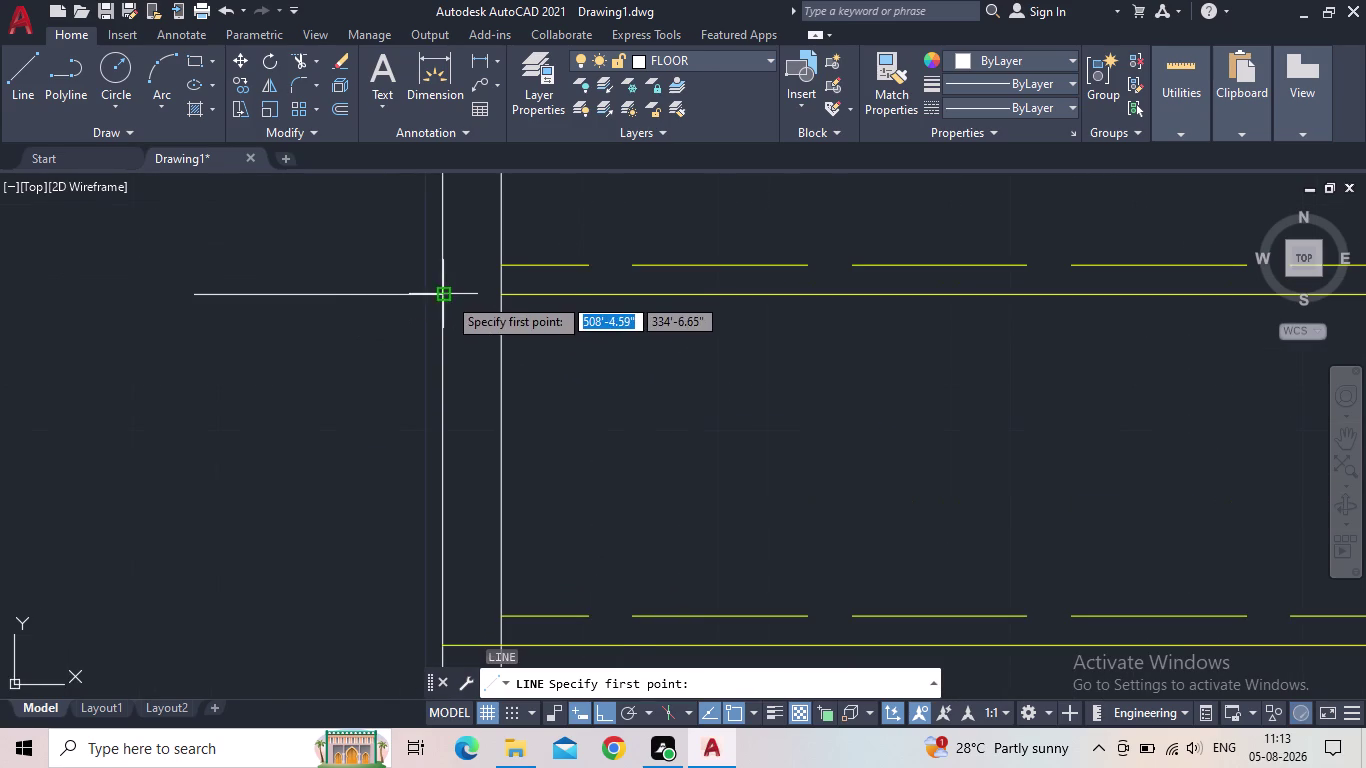
click(447, 296)
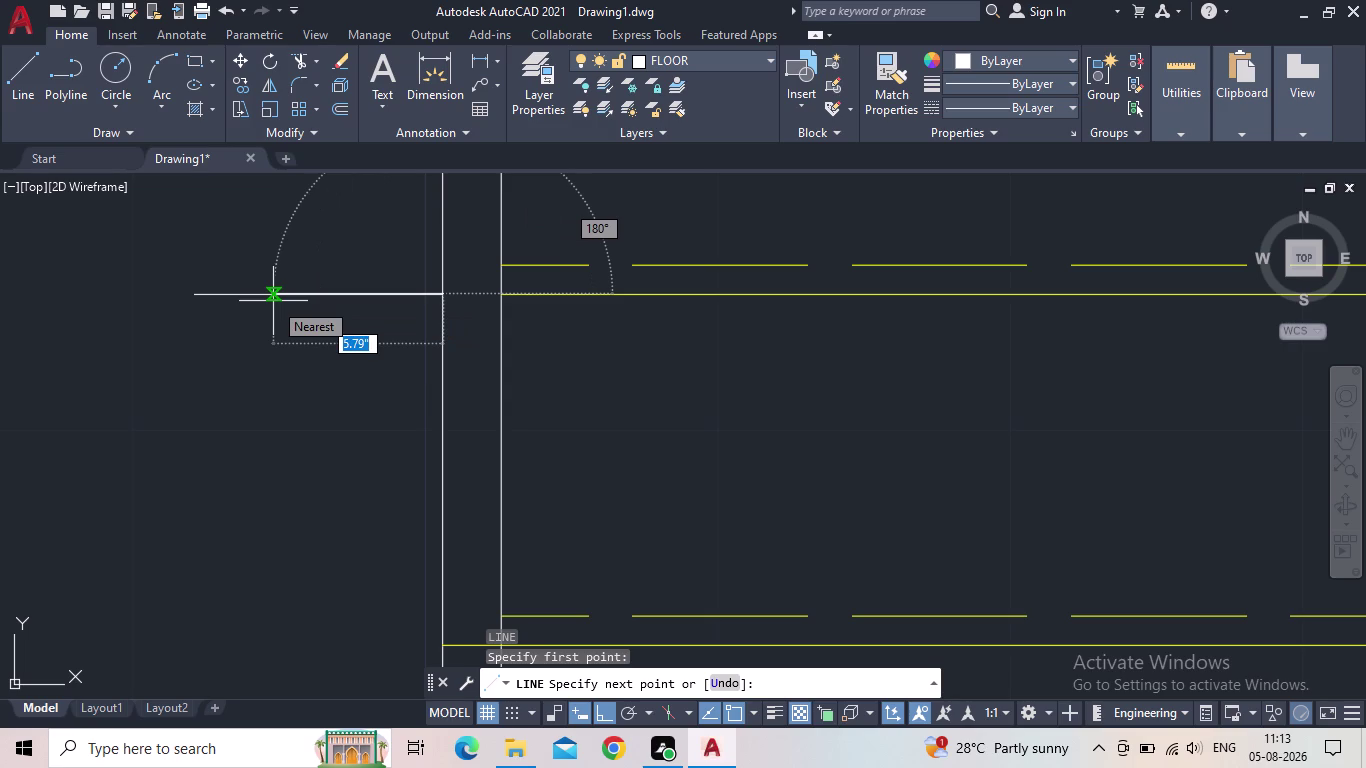
text(8.5)
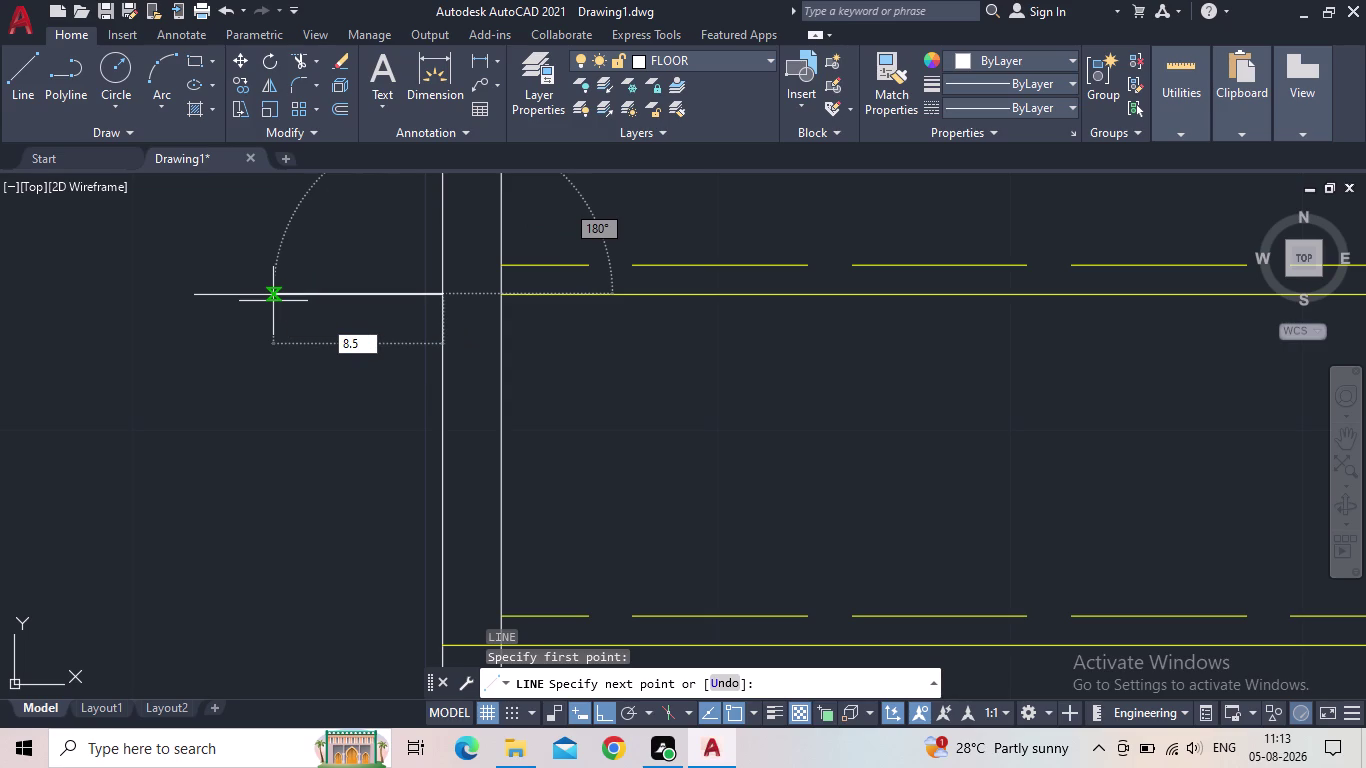
key(shift+quotedbl)
key(Return)
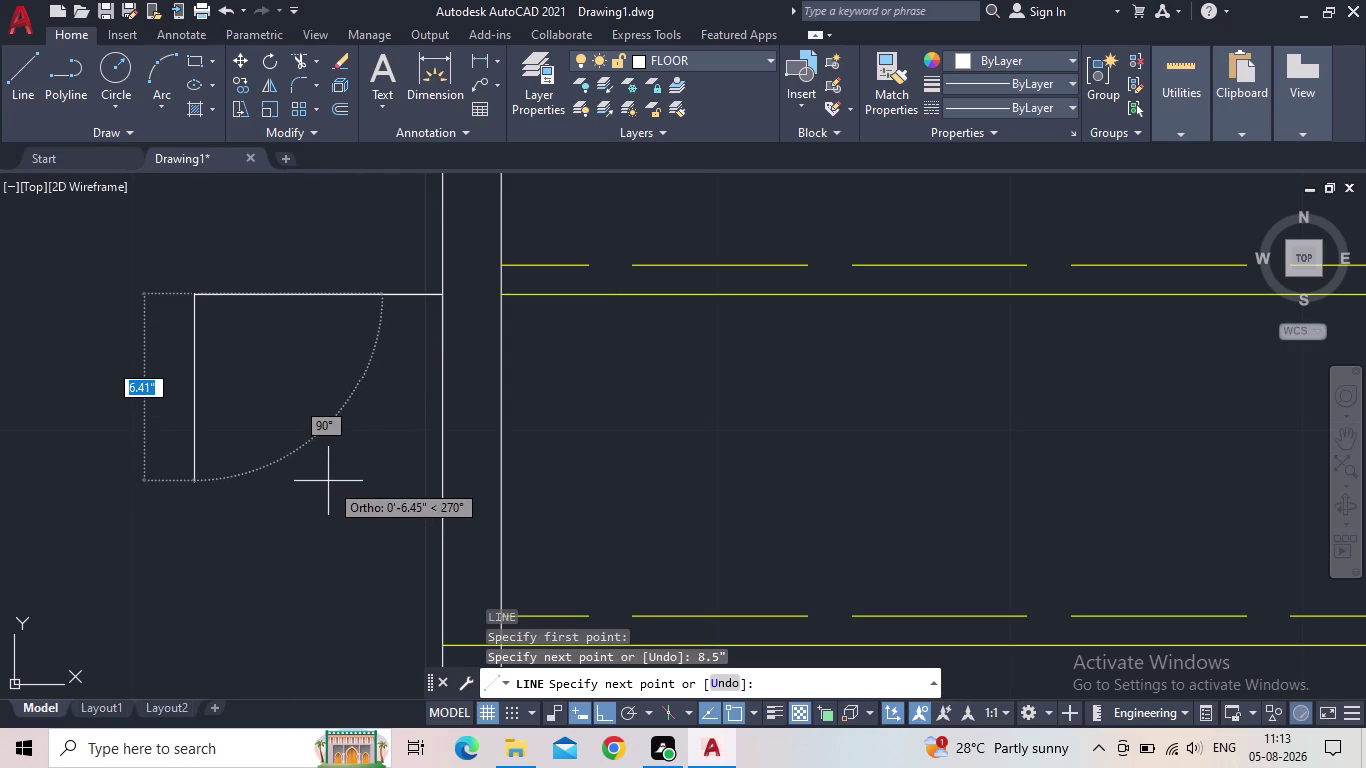
text(1)
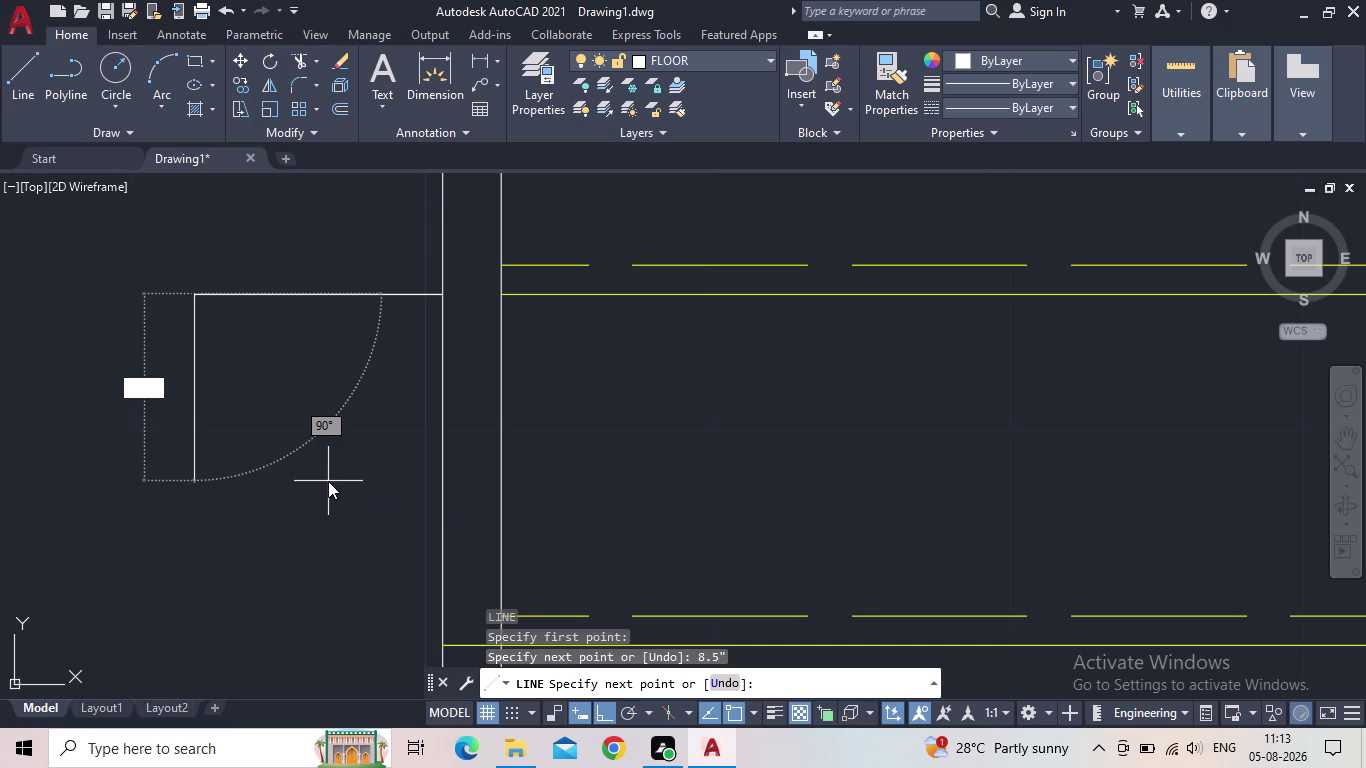
text('0.5")
key(Return)
scroll(down, 3)
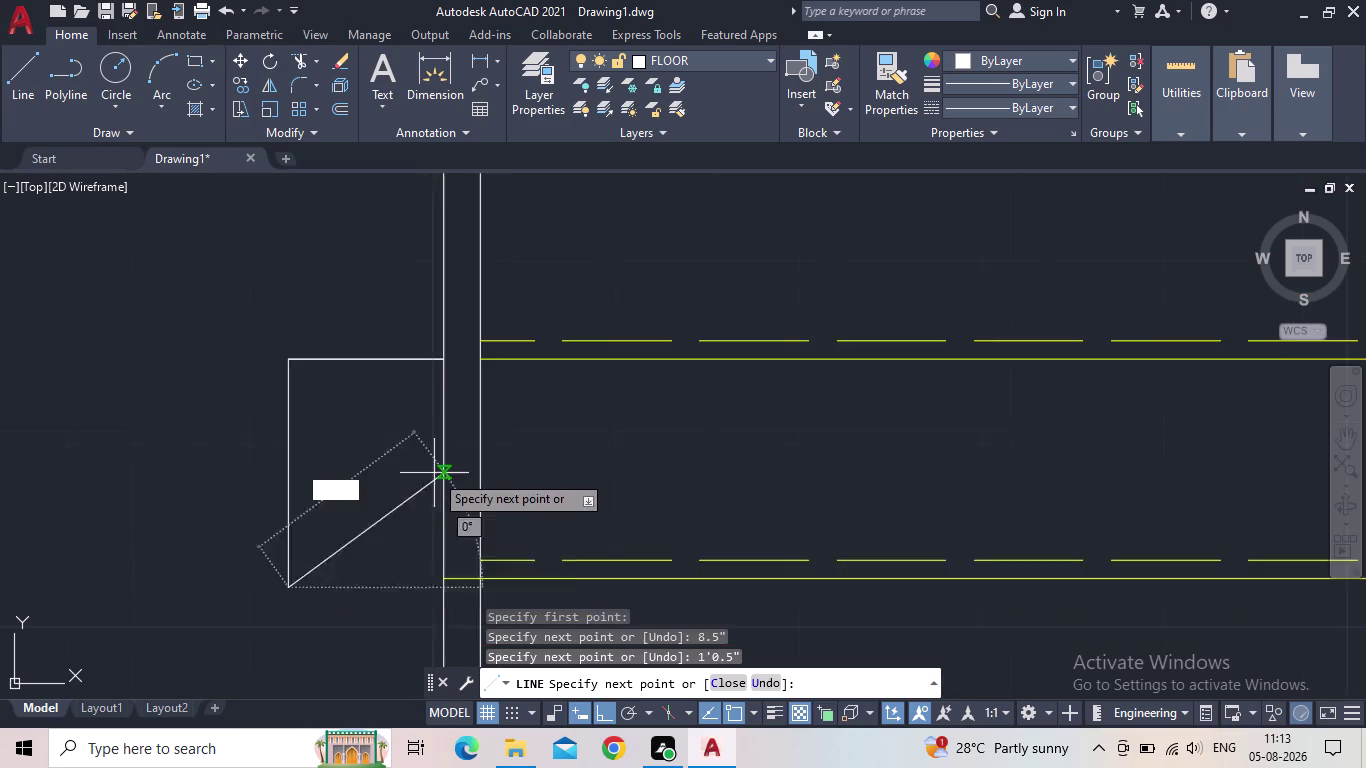
middle_drag(421, 473, 224, 399)
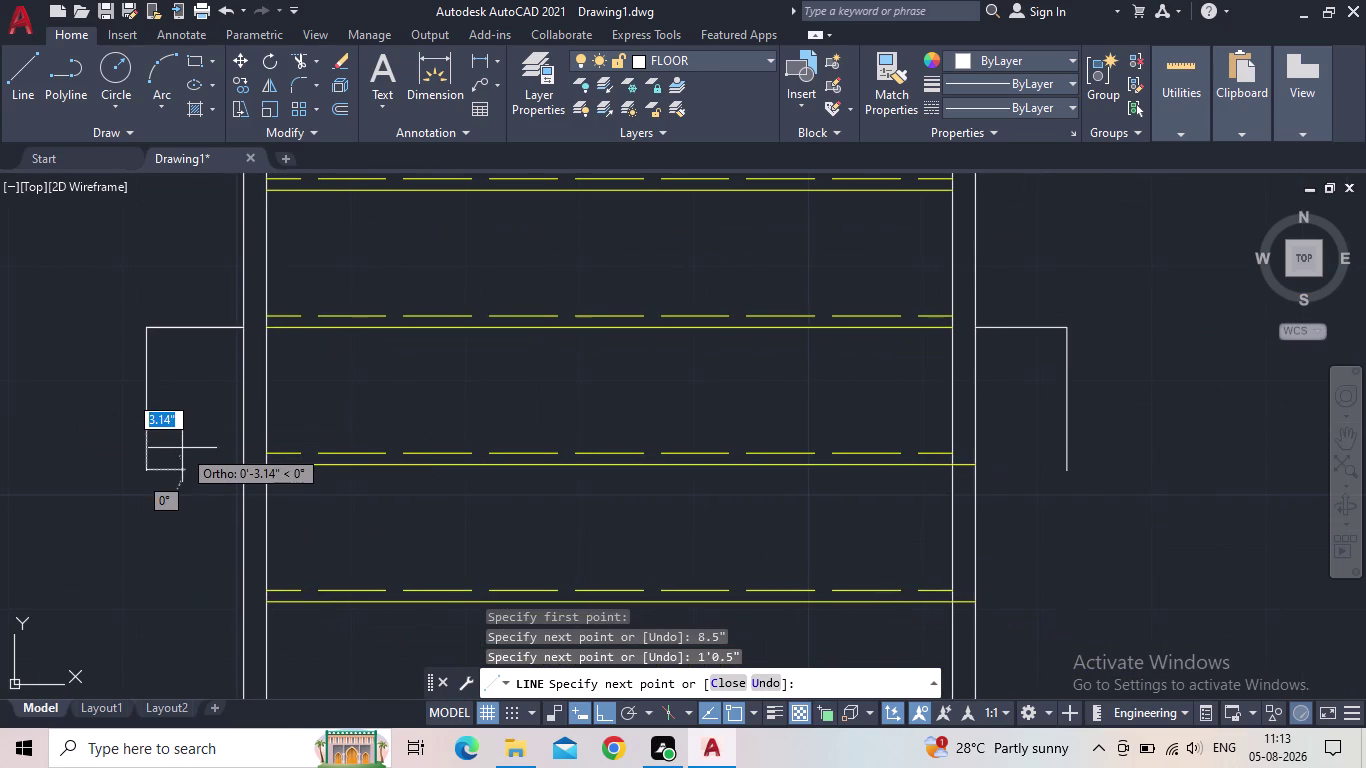
key(Escape)
click(477, 56)
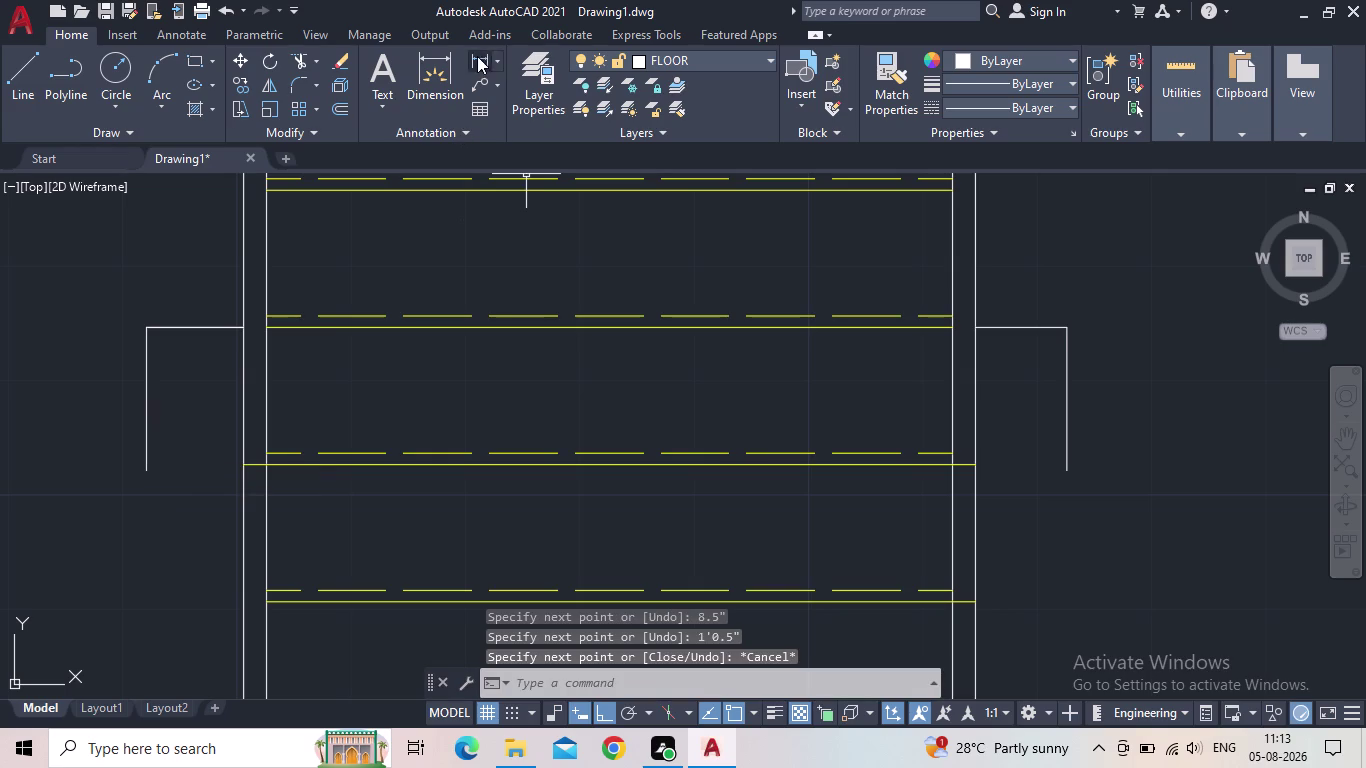
scroll(up, 3)
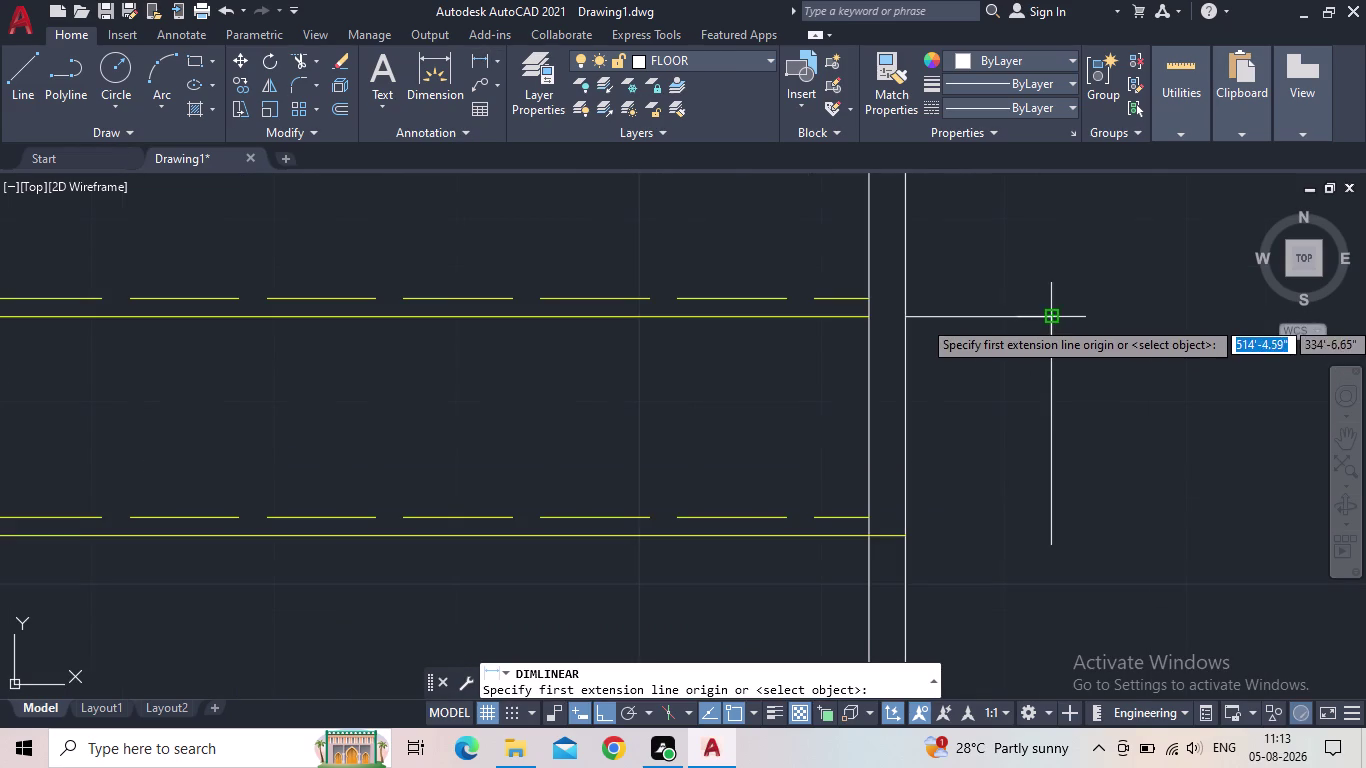
Erase the old vertical edge of the right landing.
click(1052, 319)
click(905, 321)
key(Escape)
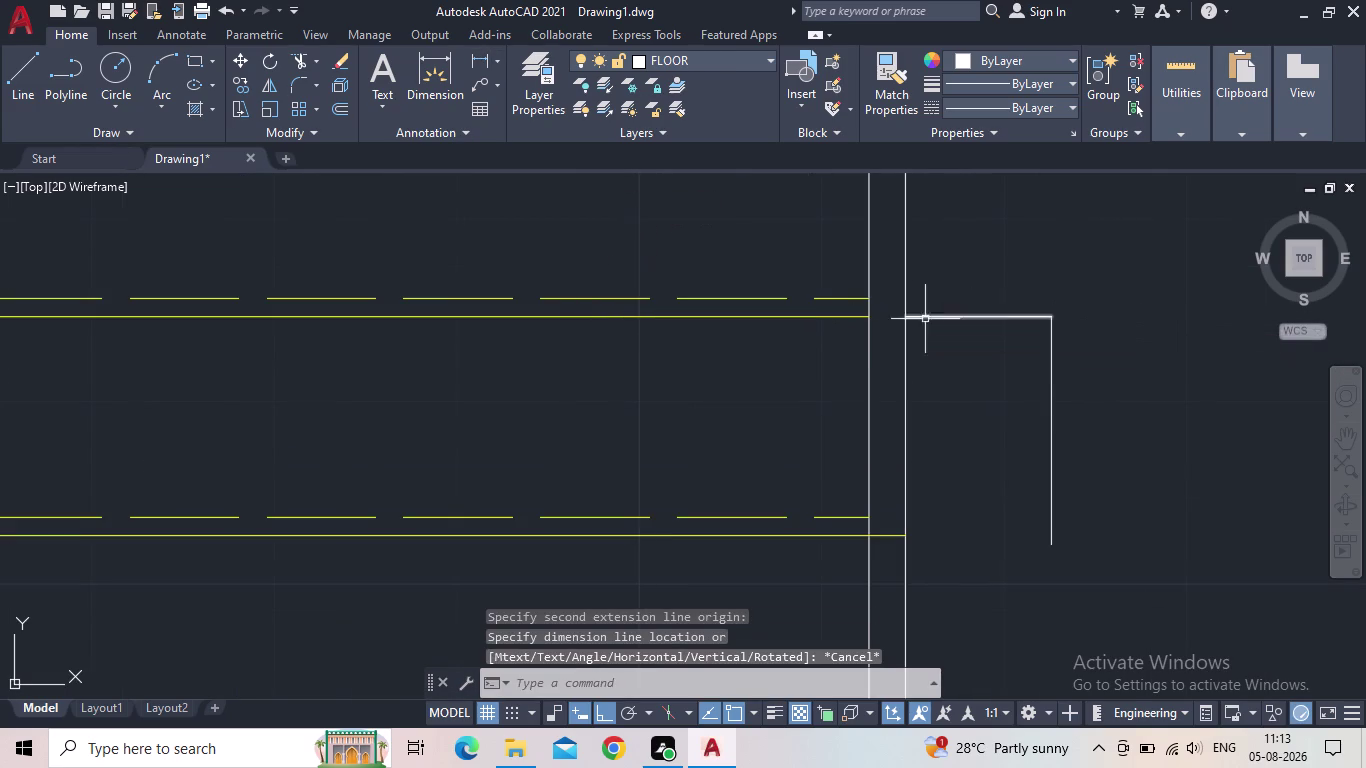
click(1124, 366)
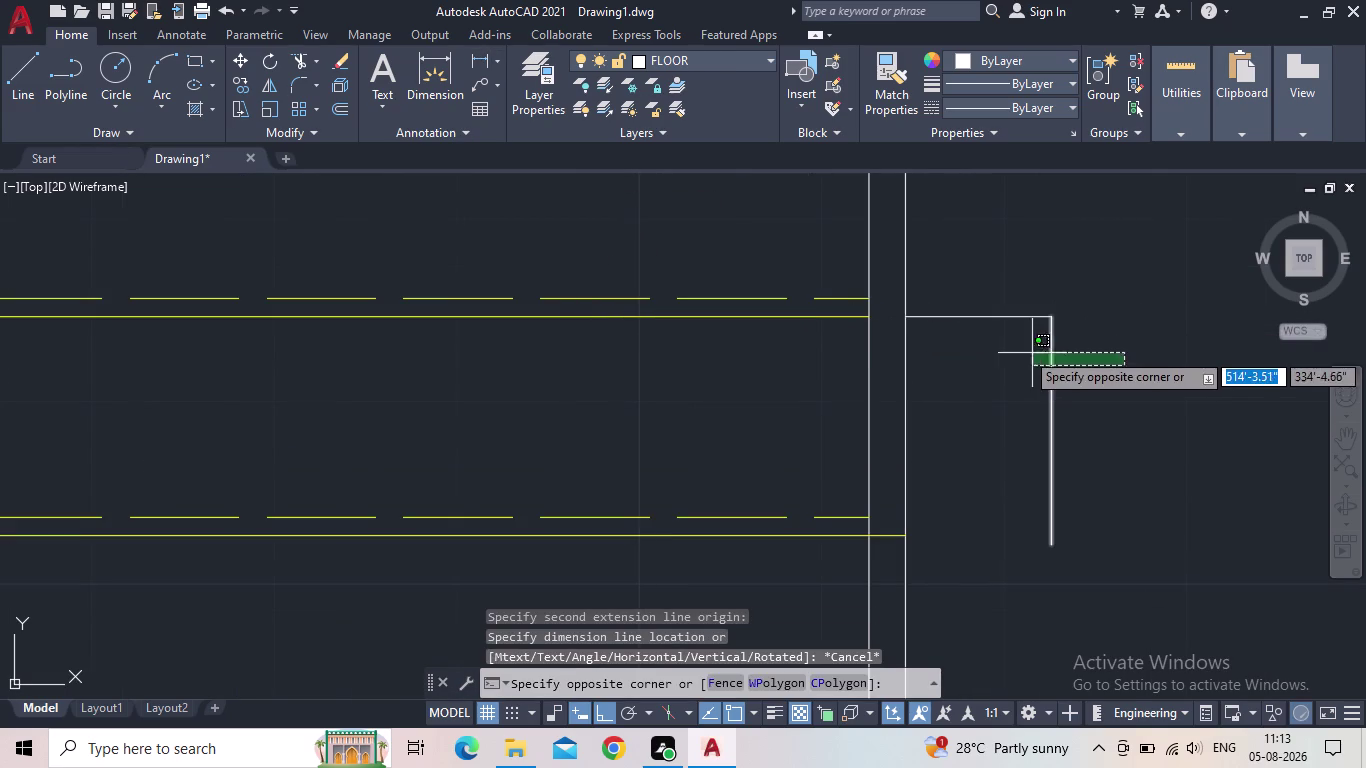
click(1022, 346)
key(Delete)
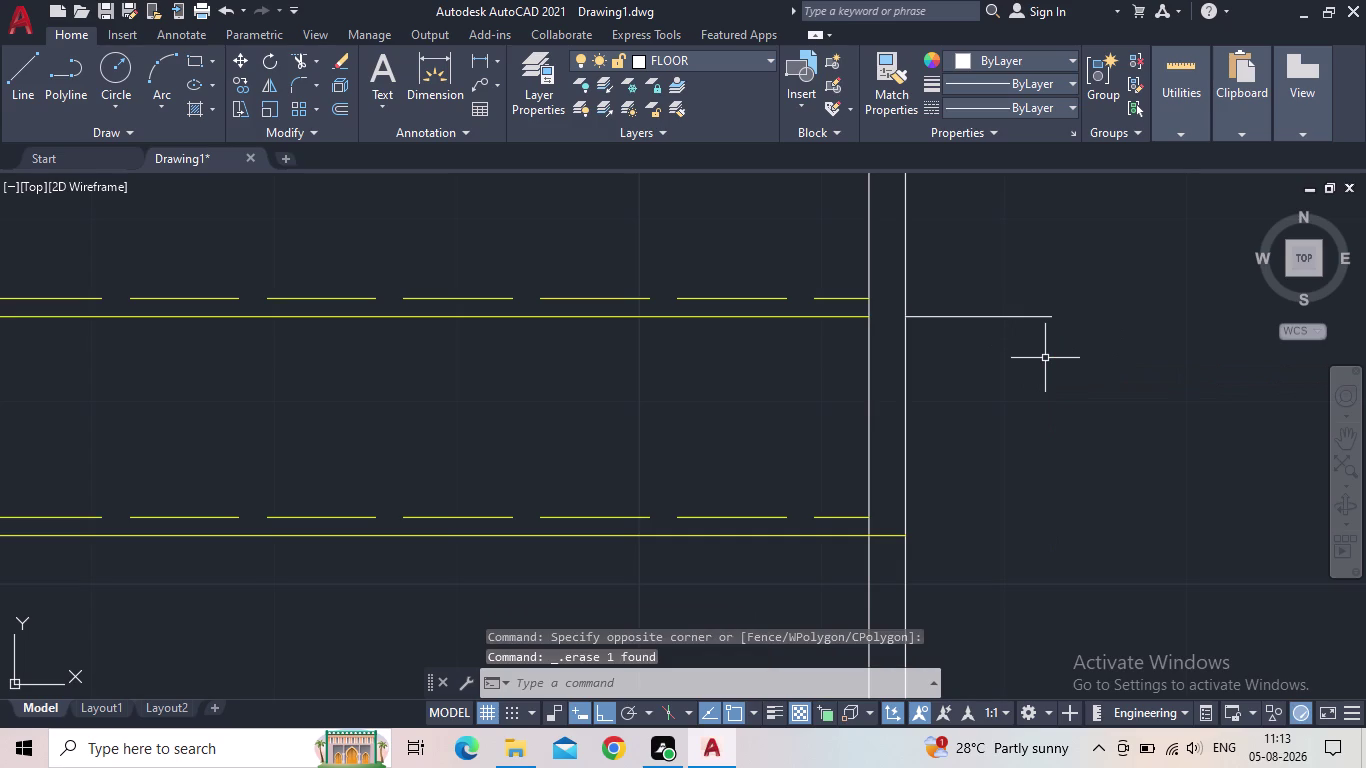
scroll(up, 3)
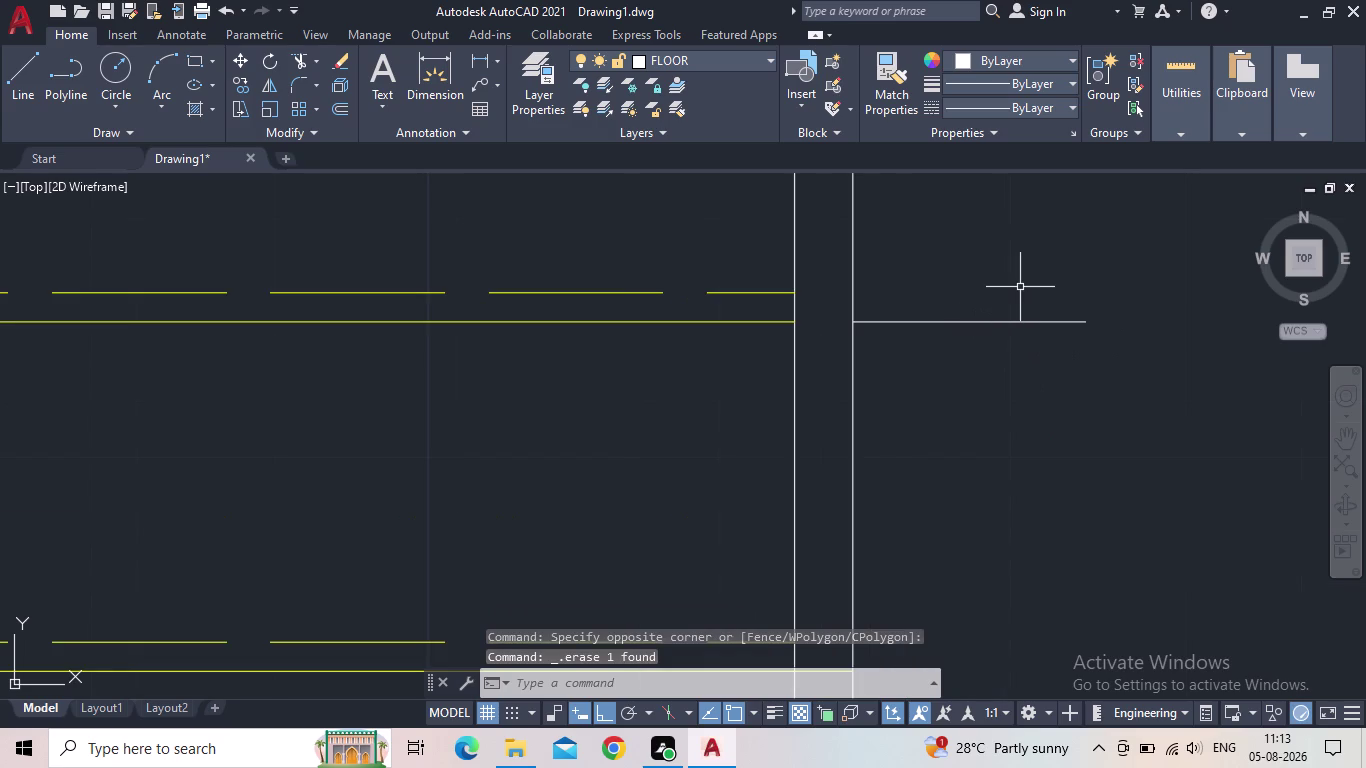
Start a new line where the landing meets the stair and draw an 8.5" run.
key(l)
key(Return)
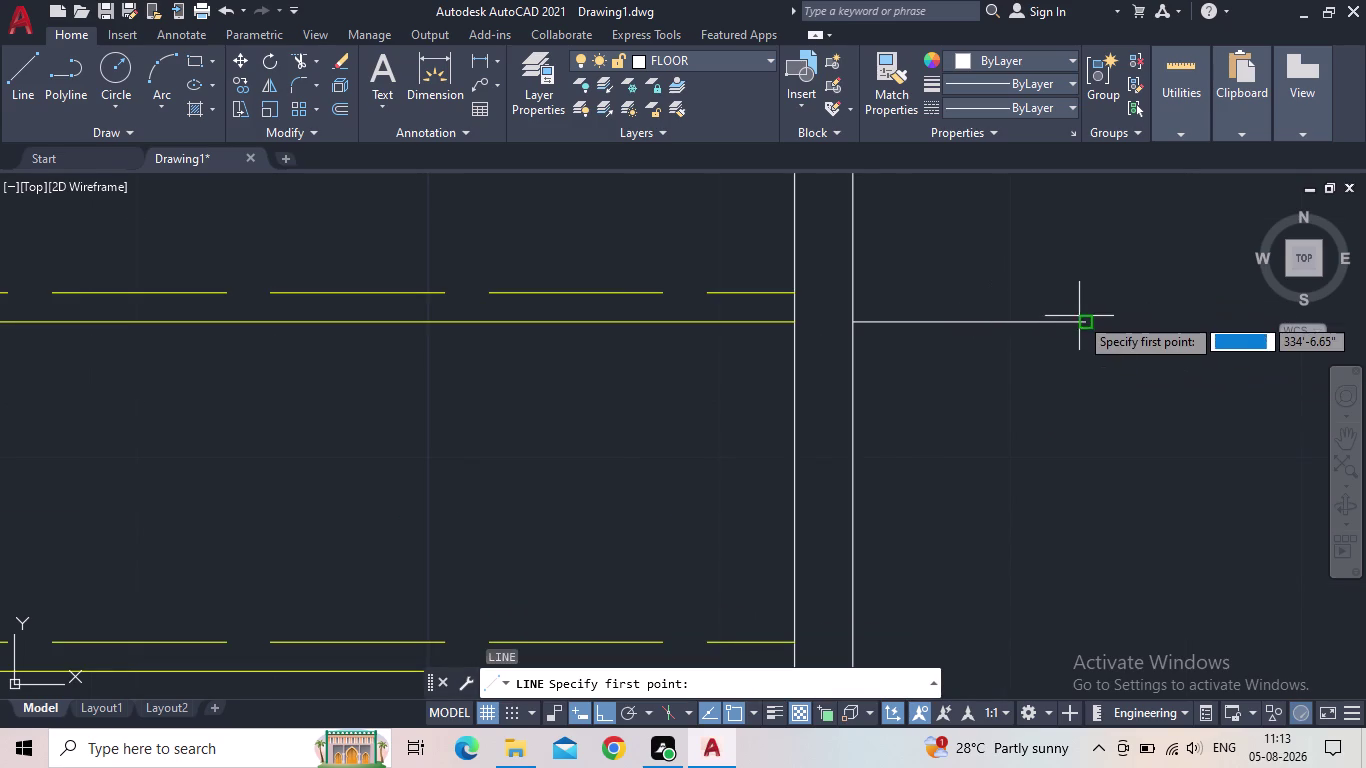
click(1083, 317)
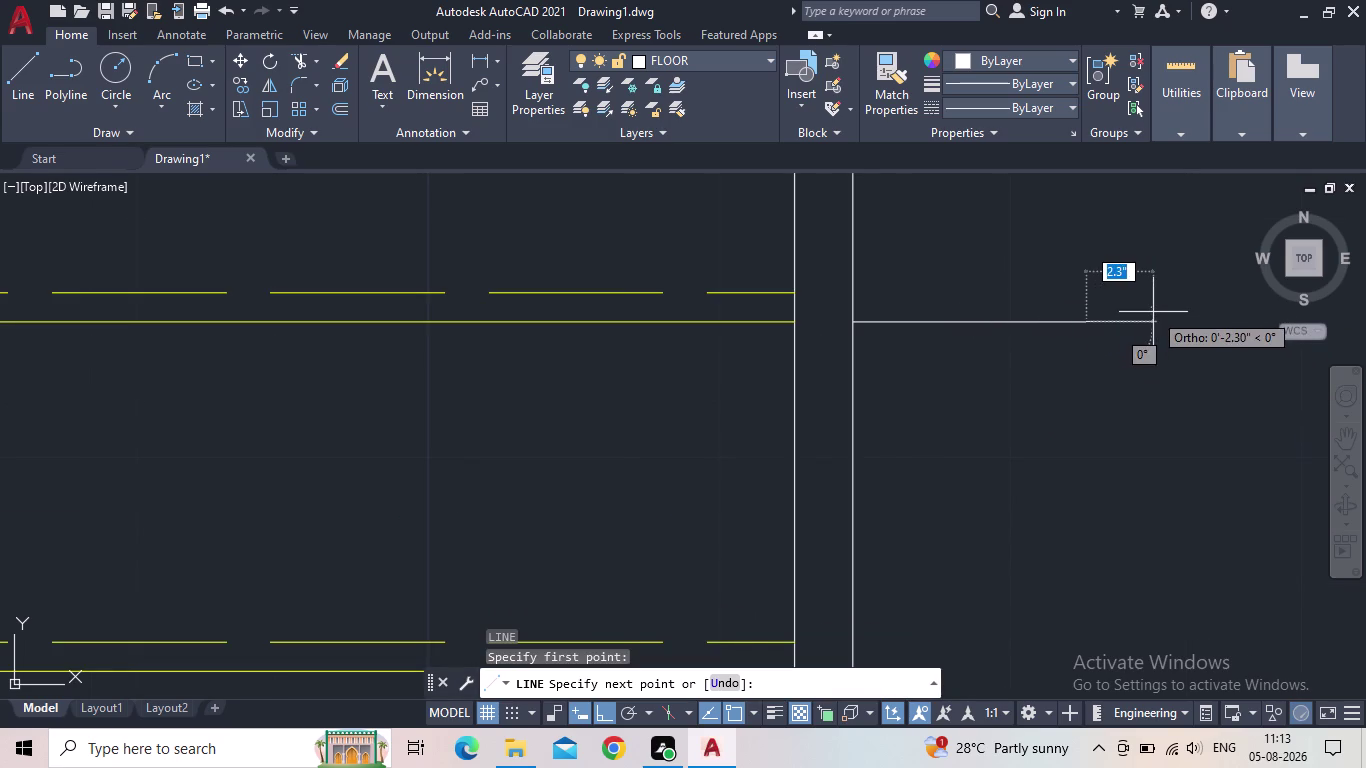
key(Escape)
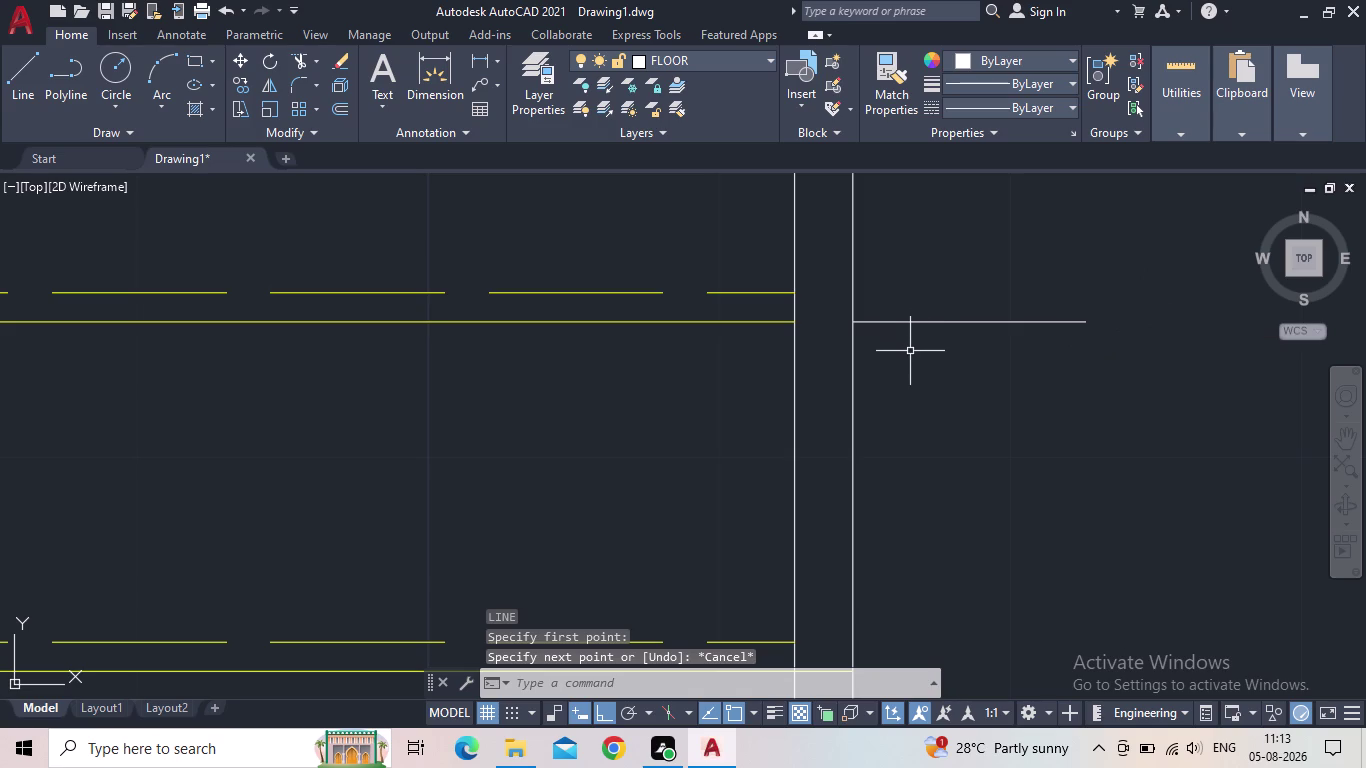
key(l)
key(Return)
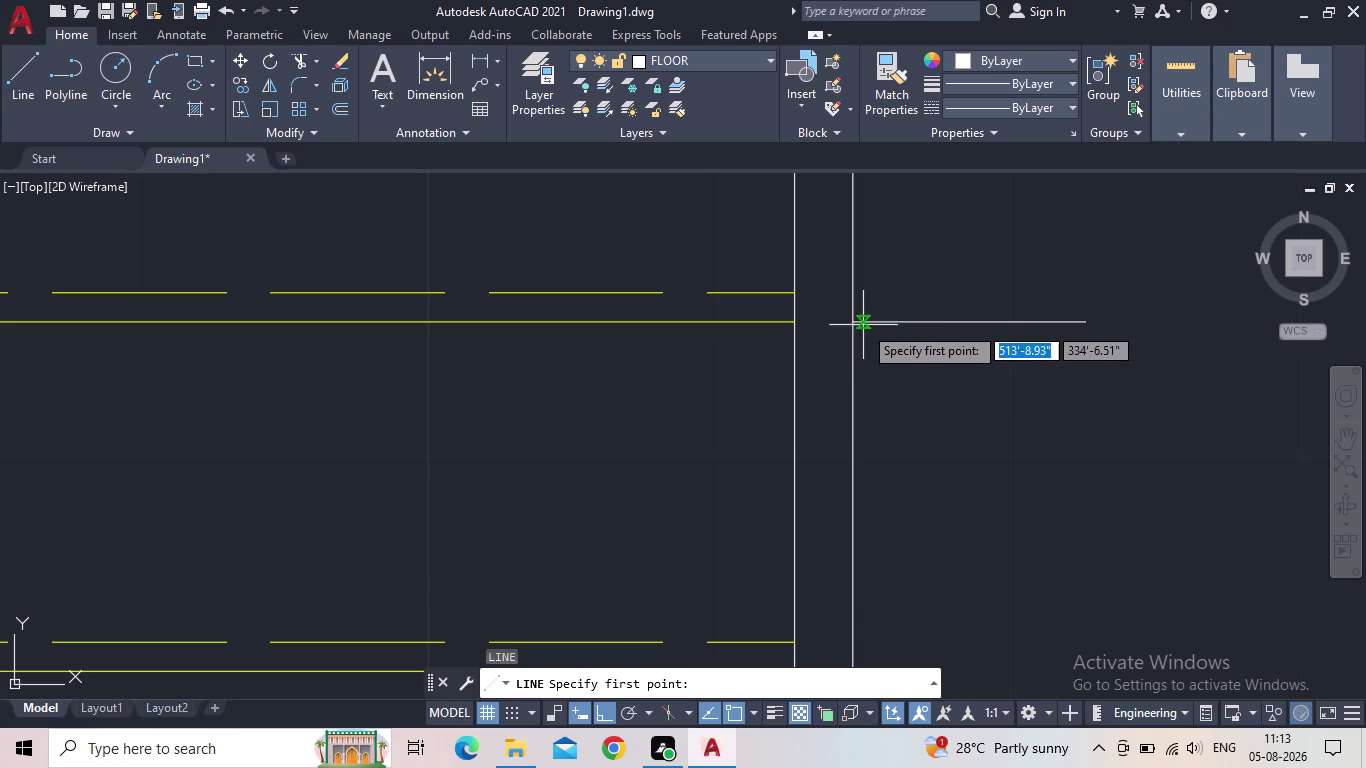
click(856, 323)
text(8)
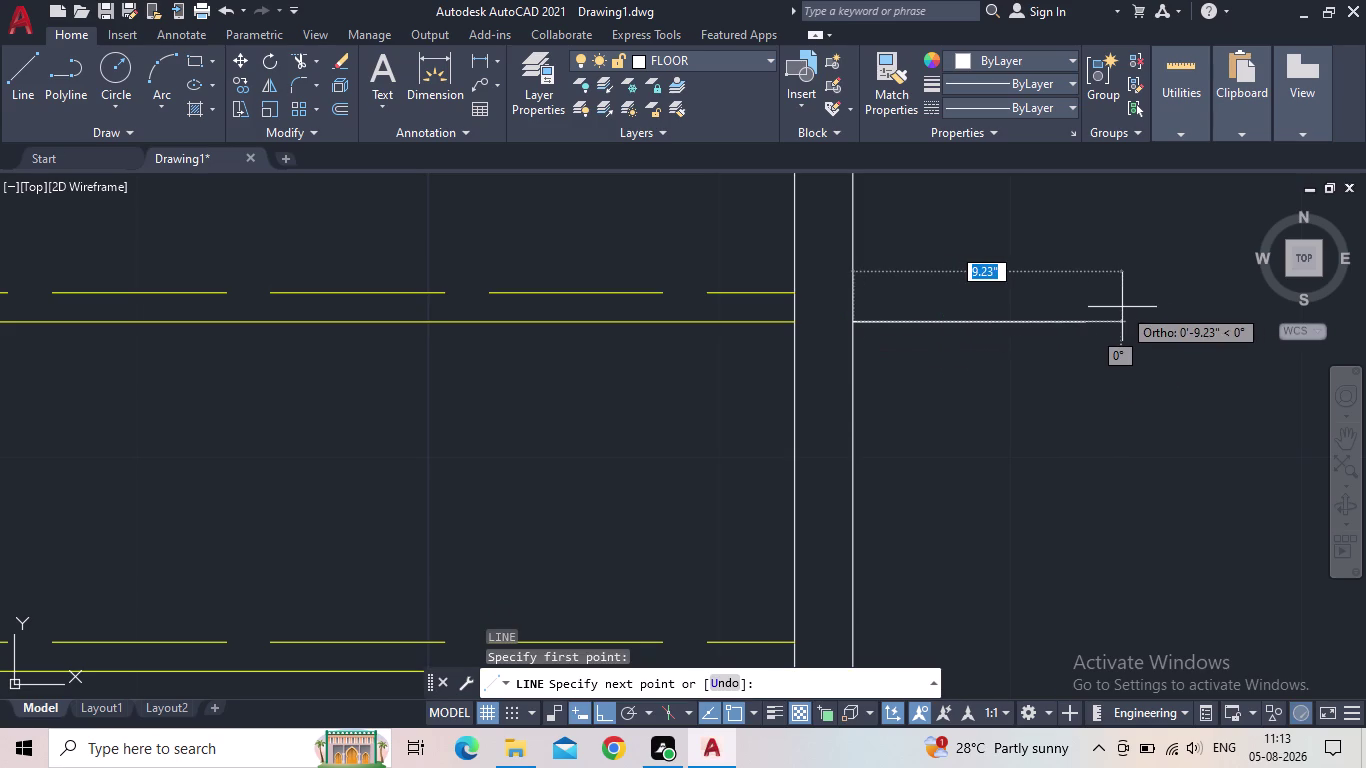
text(.5)
key(shift+quotedbl)
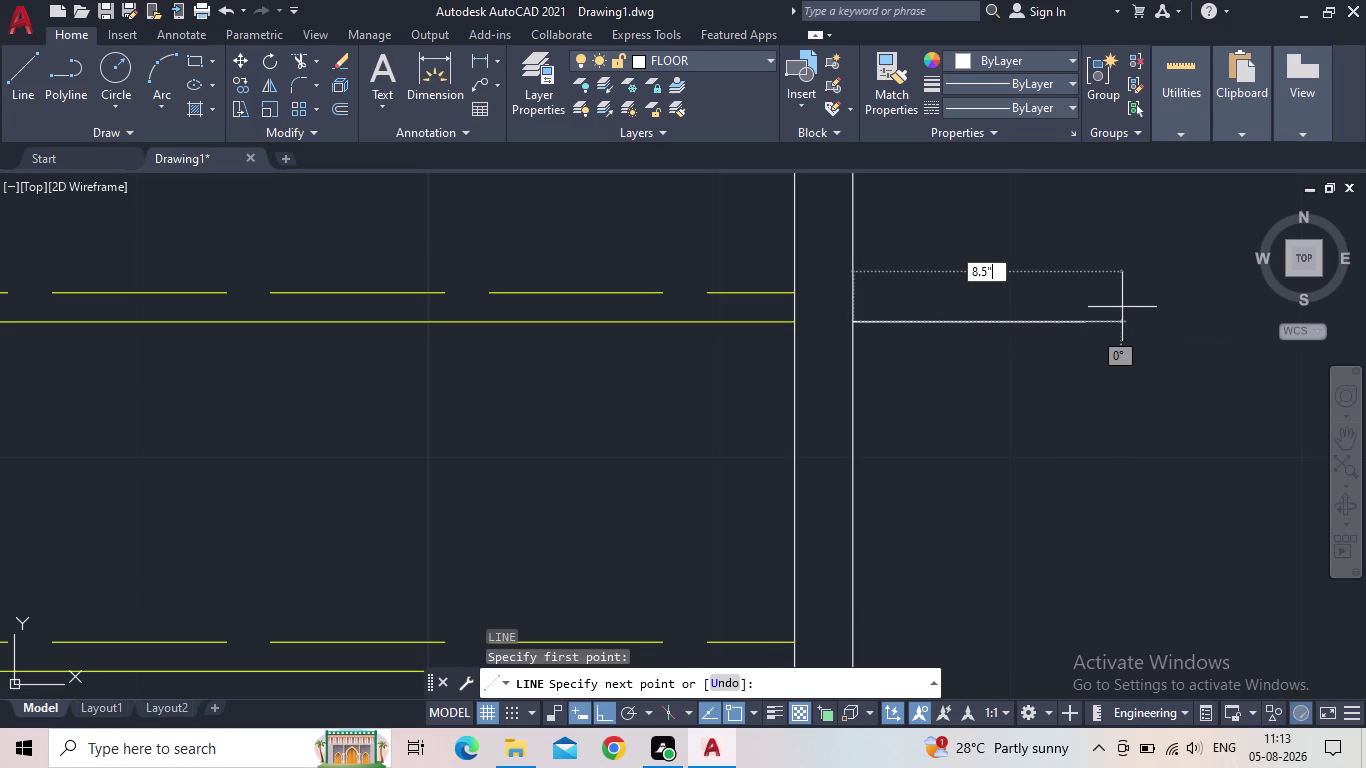
key(Return)
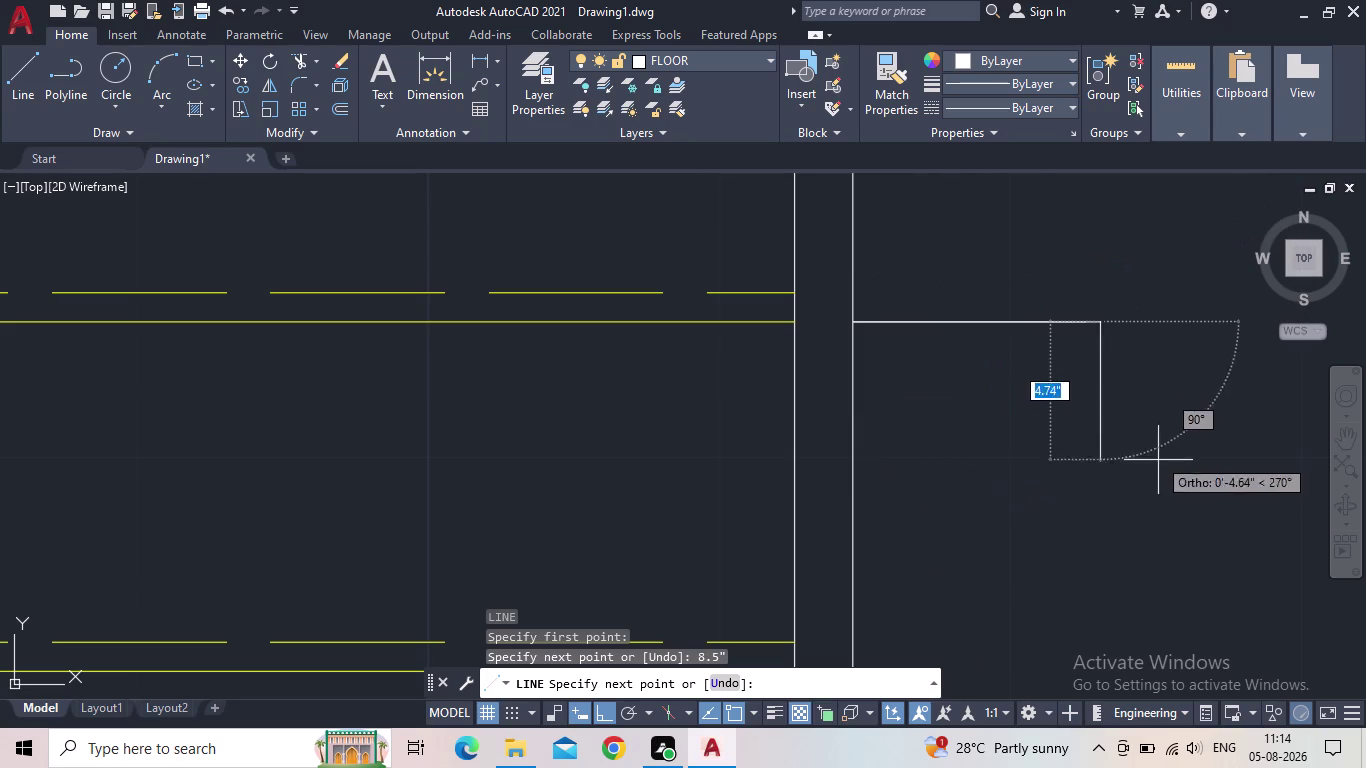
Continue with a 1'-0.5" drop, then a diagonal back to the stair line's endpoint.
middle_drag(1155, 533, 1054, 474)
text(1)
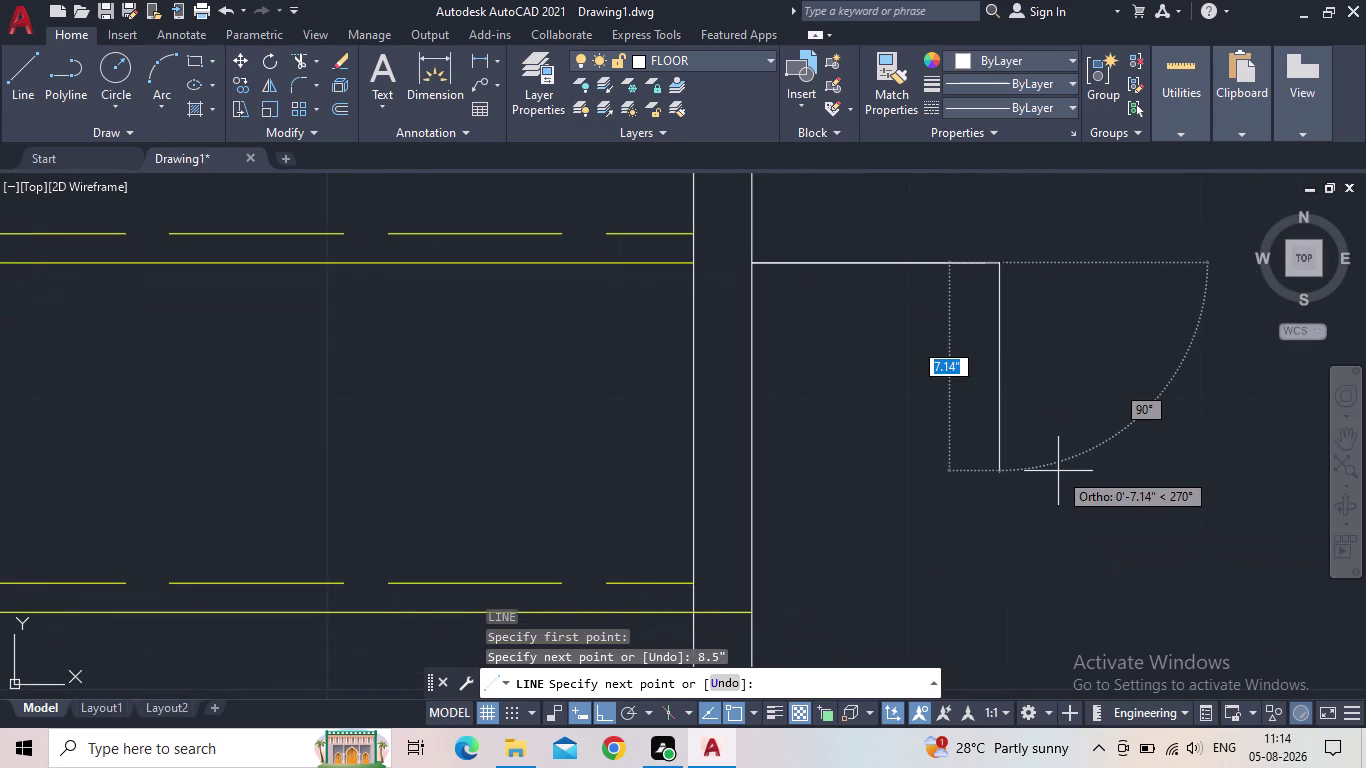
text(')
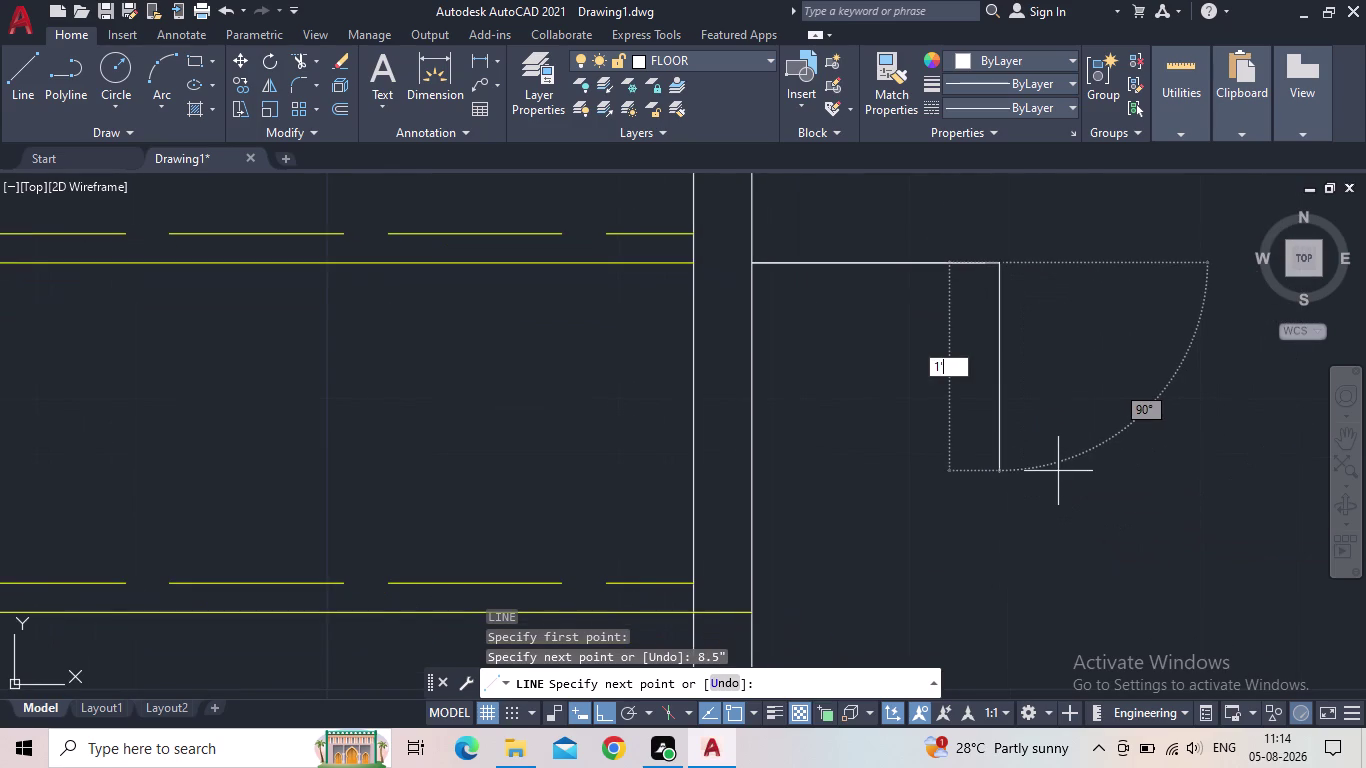
text(0.5")
key(Return)
scroll(down, 3)
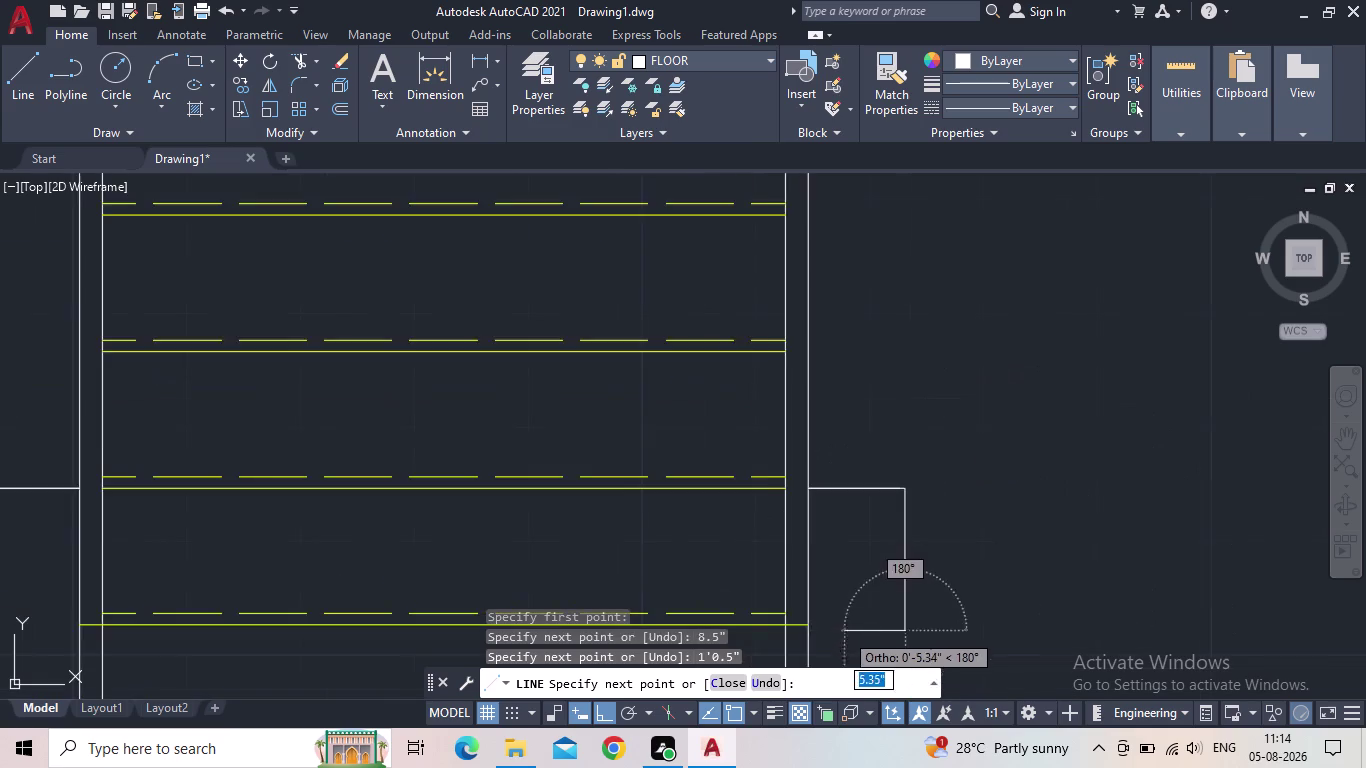
middle_drag(830, 610, 823, 401)
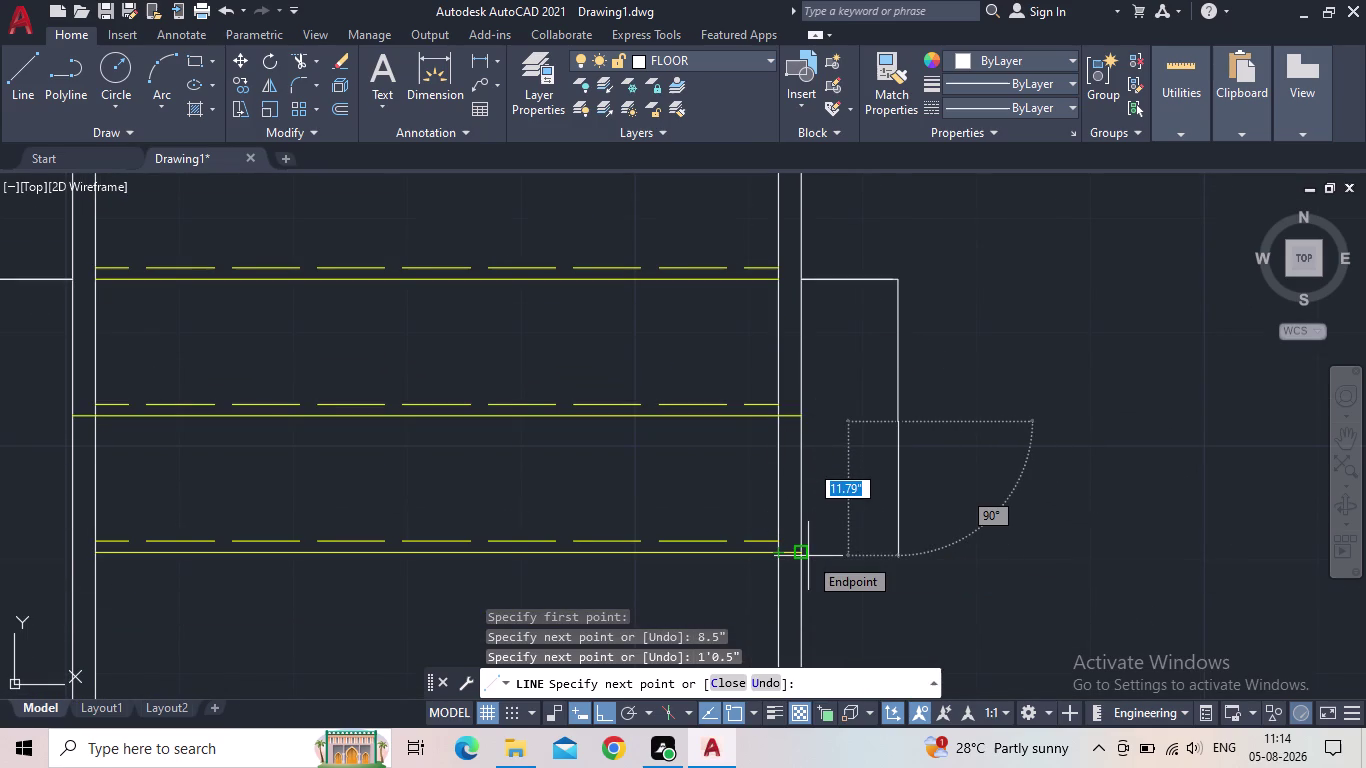
click(808, 556)
Take a linear measurement on the diagonal chamfer, then cancel it.
key(Escape)
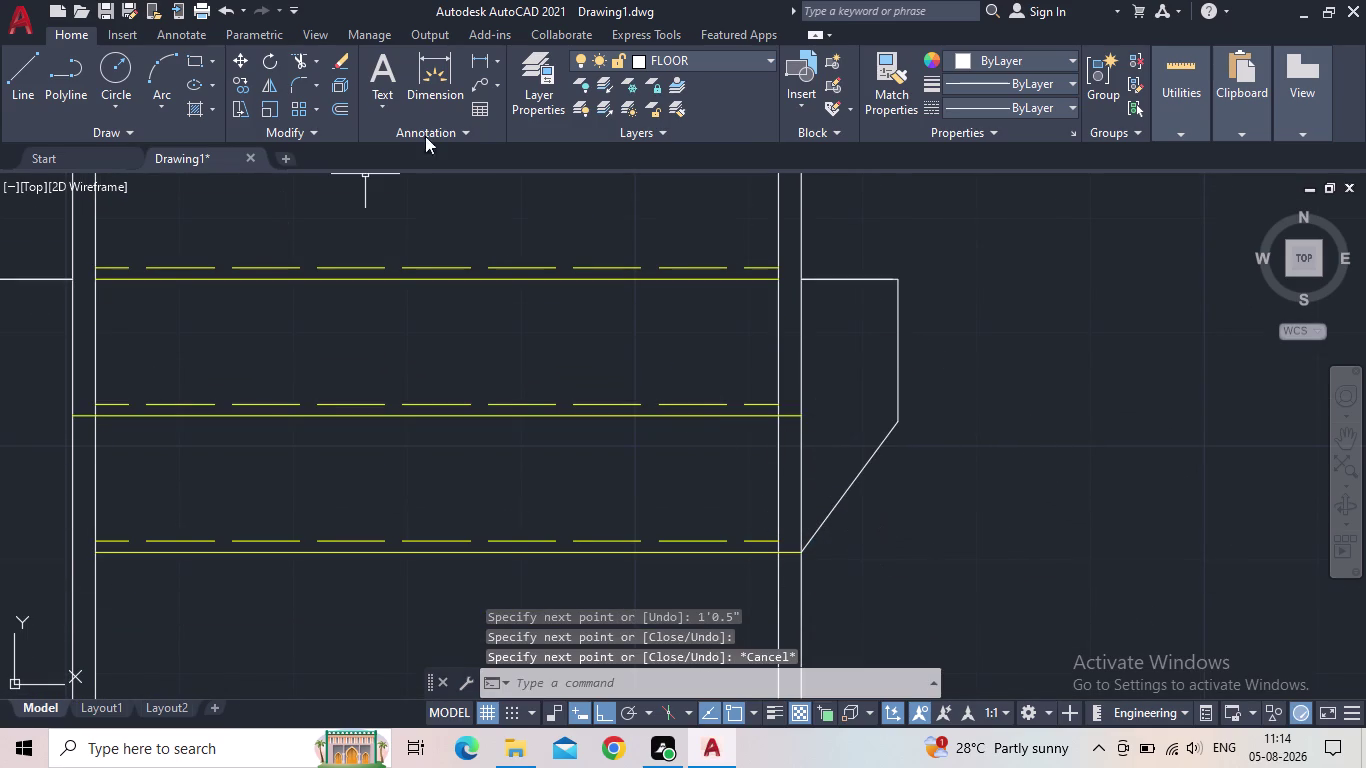
click(471, 60)
click(796, 550)
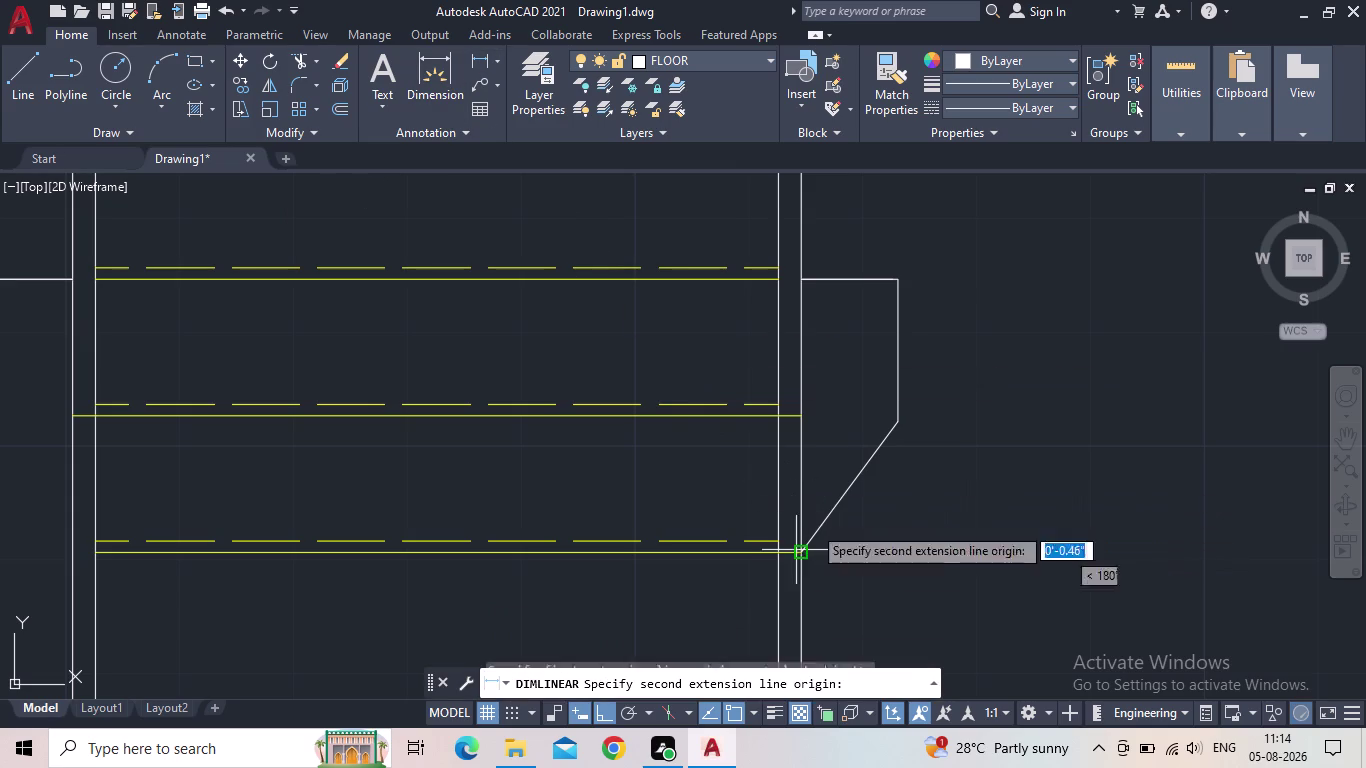
click(898, 421)
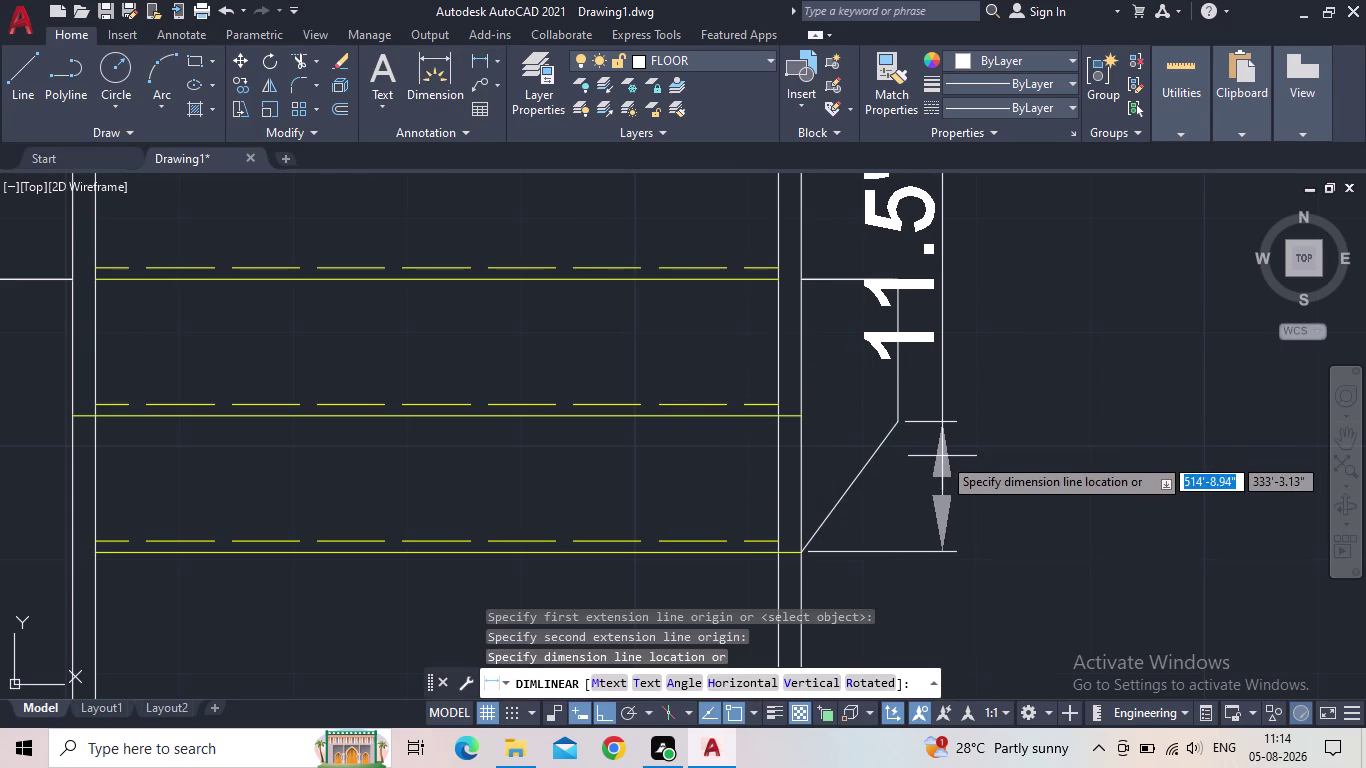
key(Escape)
Preview a 1'-2.3" aligned dimension on the diagonal, cancel it, and erase the diagonal.
click(494, 61)
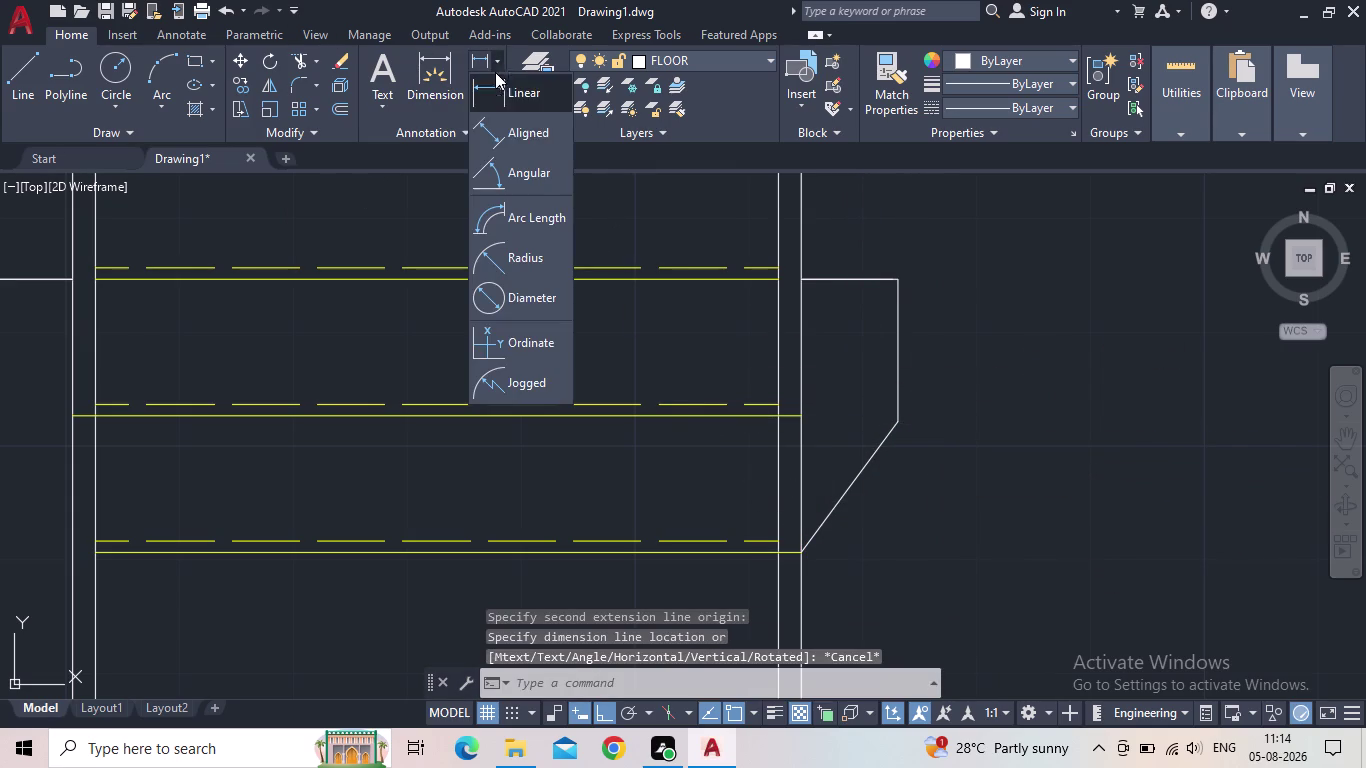
click(517, 129)
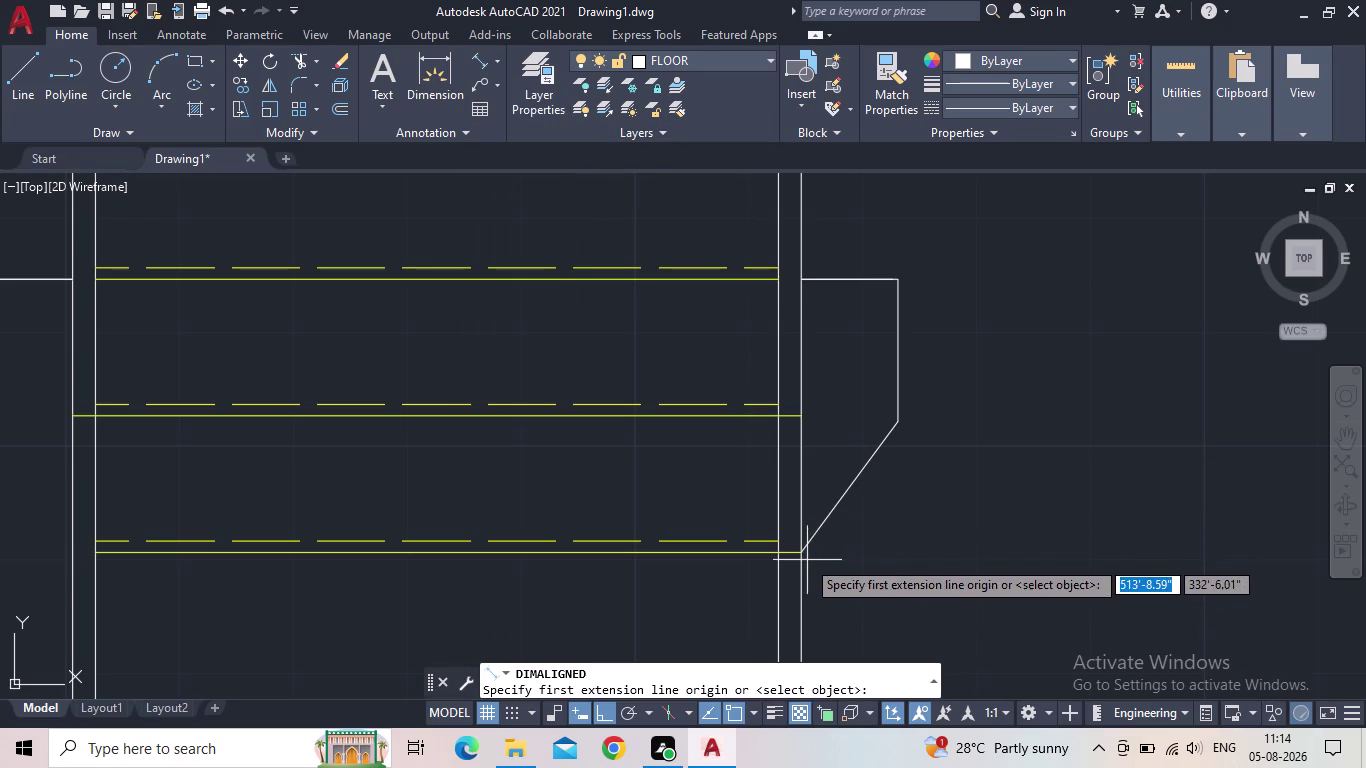
click(802, 556)
click(895, 426)
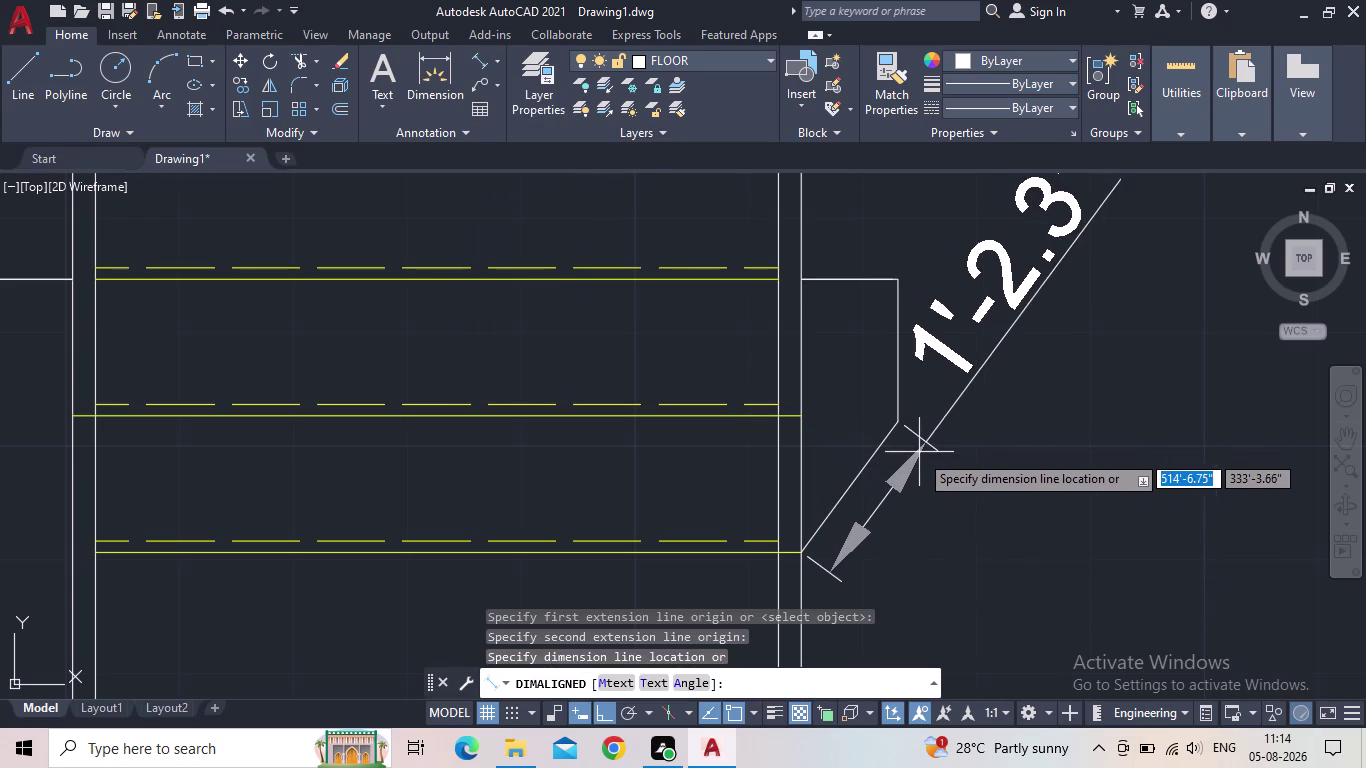
scroll(down, 3)
middle_drag(926, 464, 770, 428)
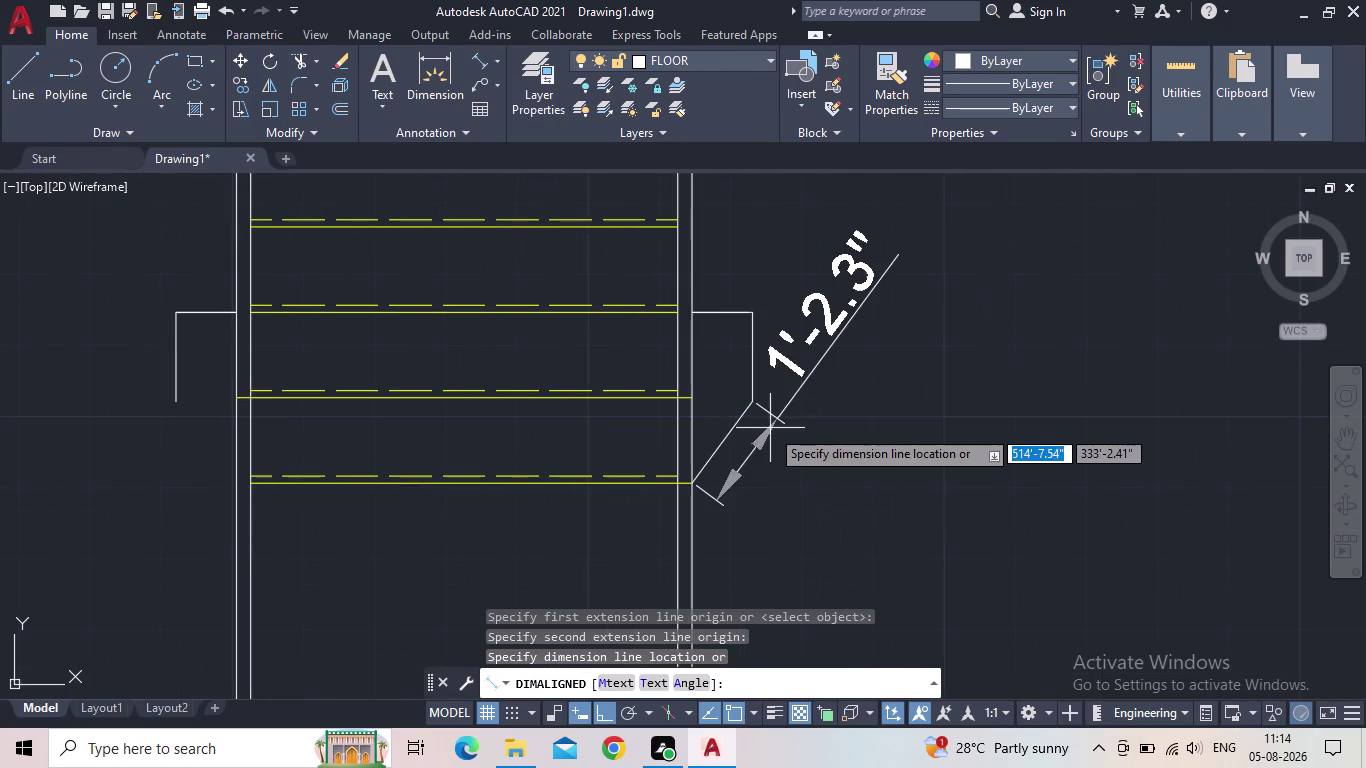
key(Escape)
click(726, 433)
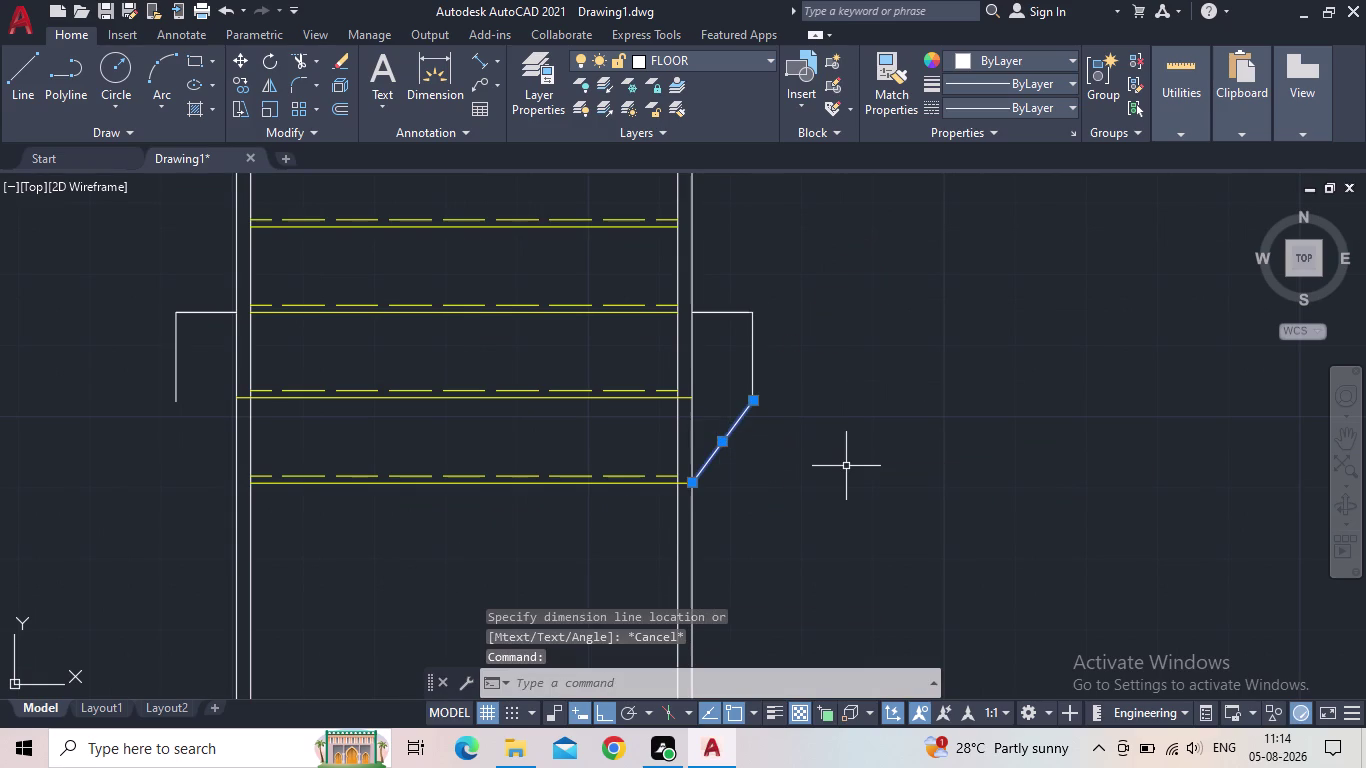
key(Delete)
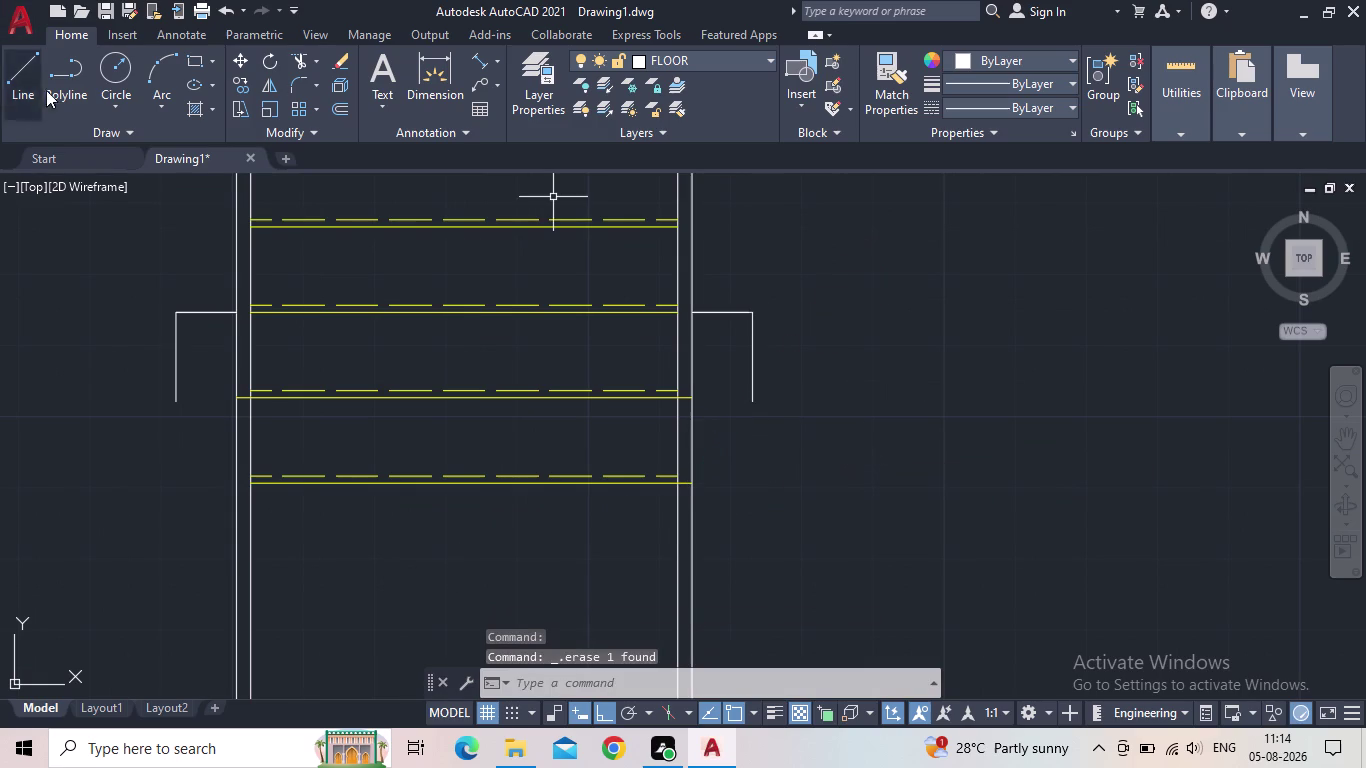
click(32, 87)
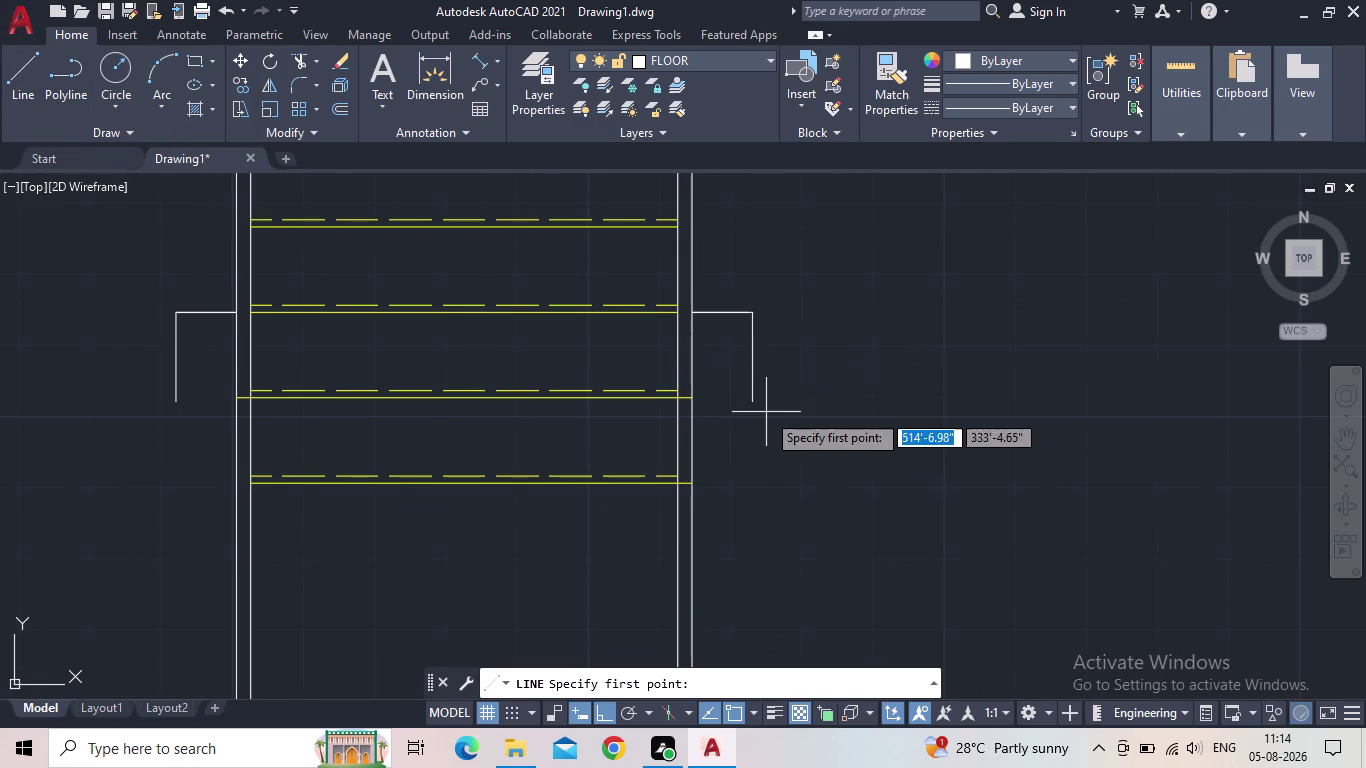
click(757, 403)
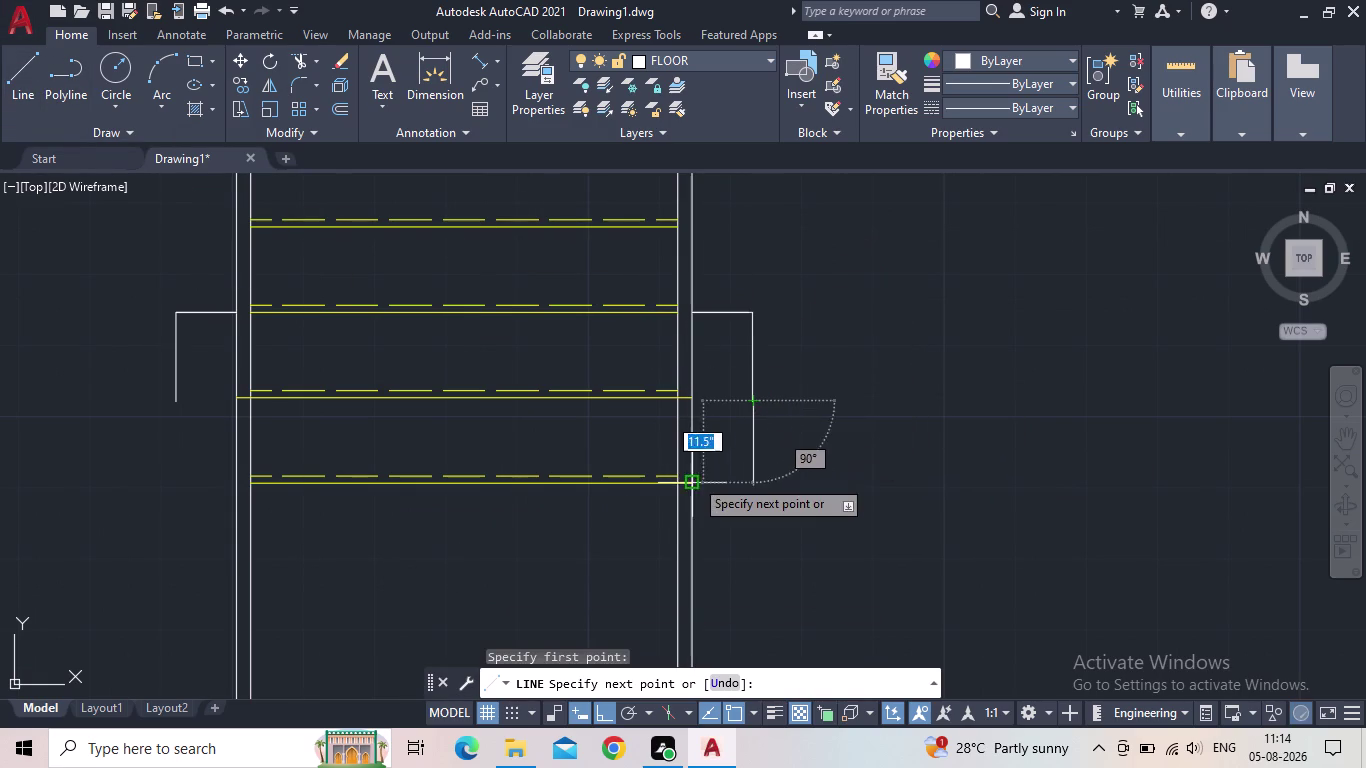
click(675, 486)
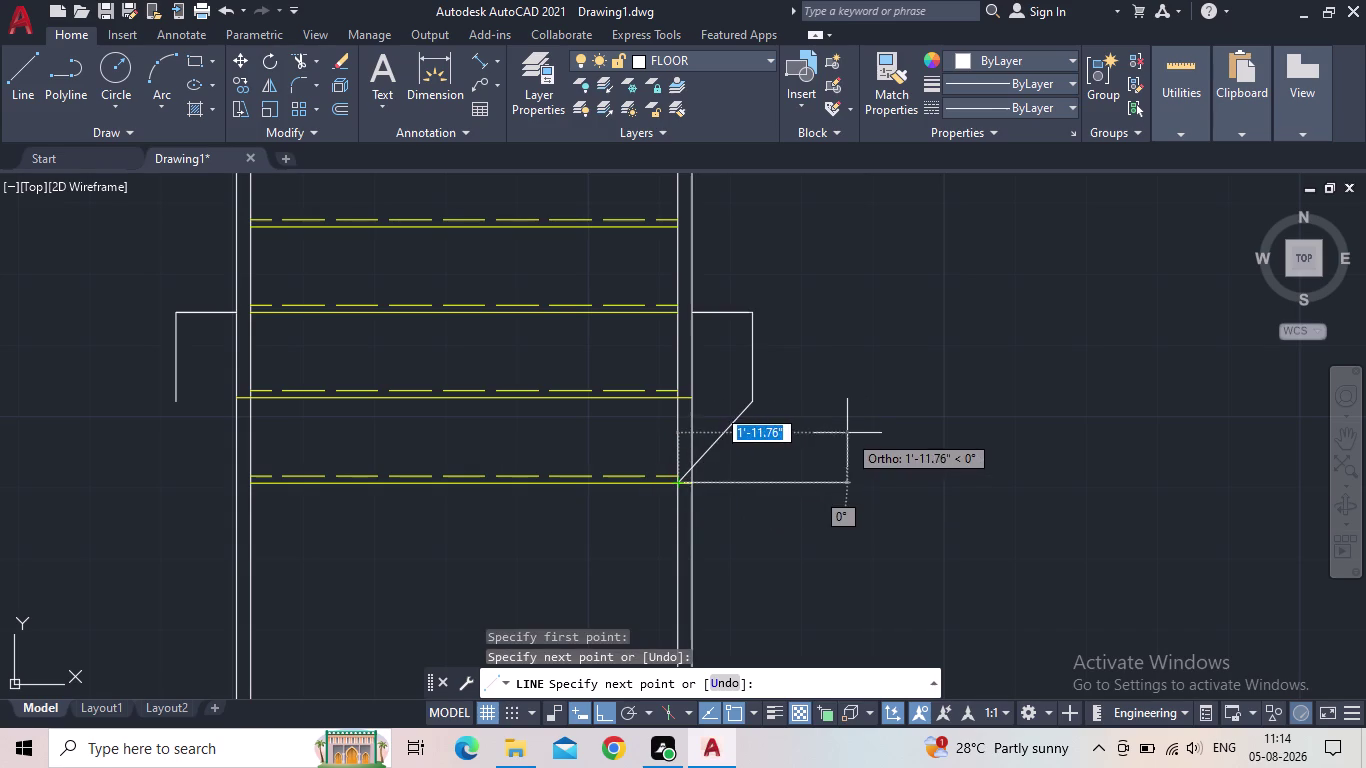
key(Escape)
click(483, 58)
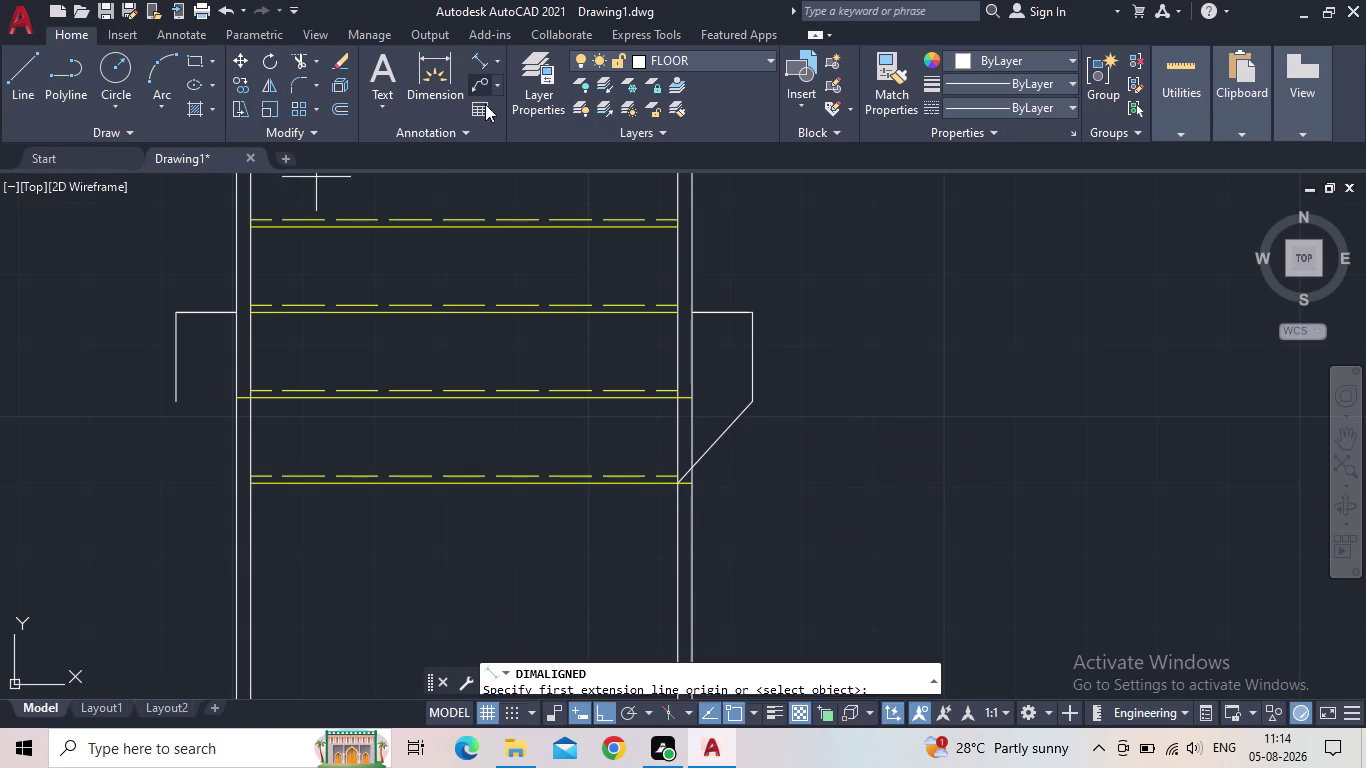
scroll(up, 3)
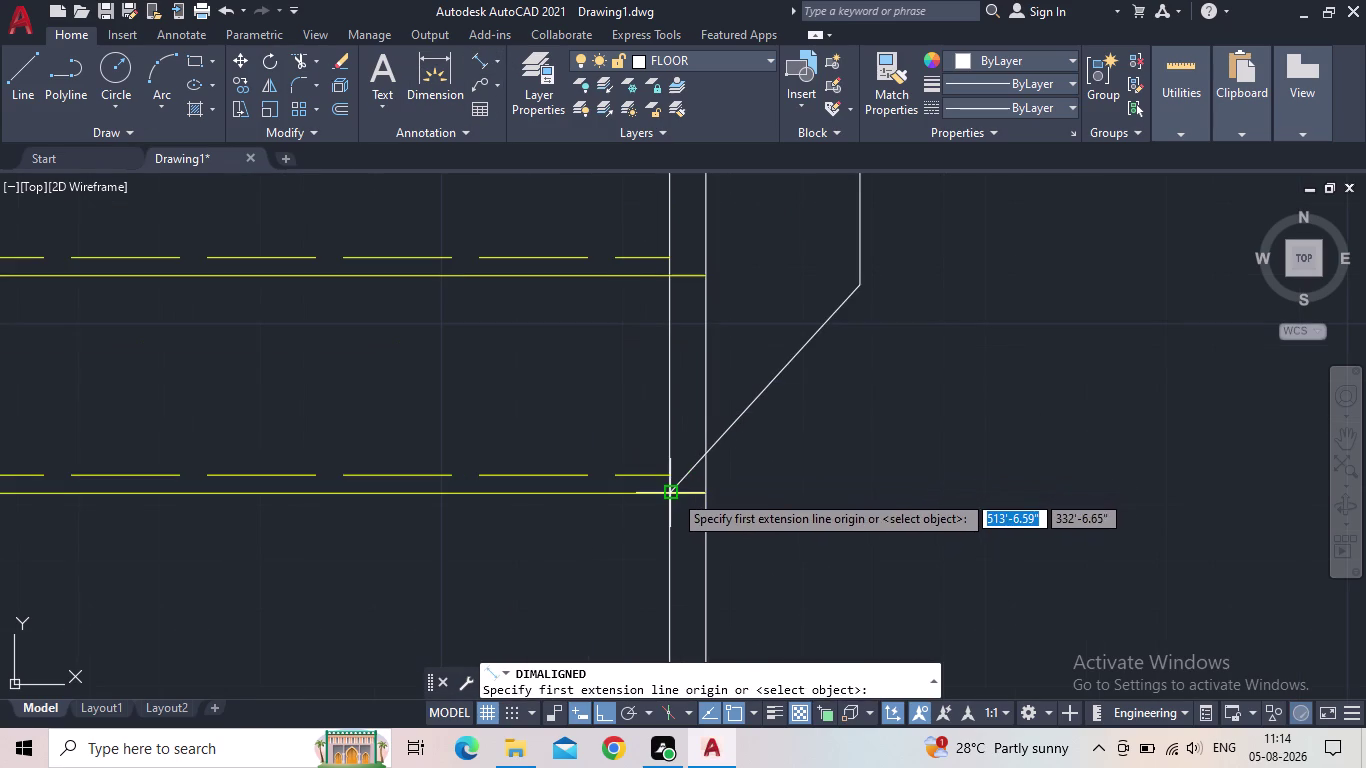
click(673, 493)
click(855, 287)
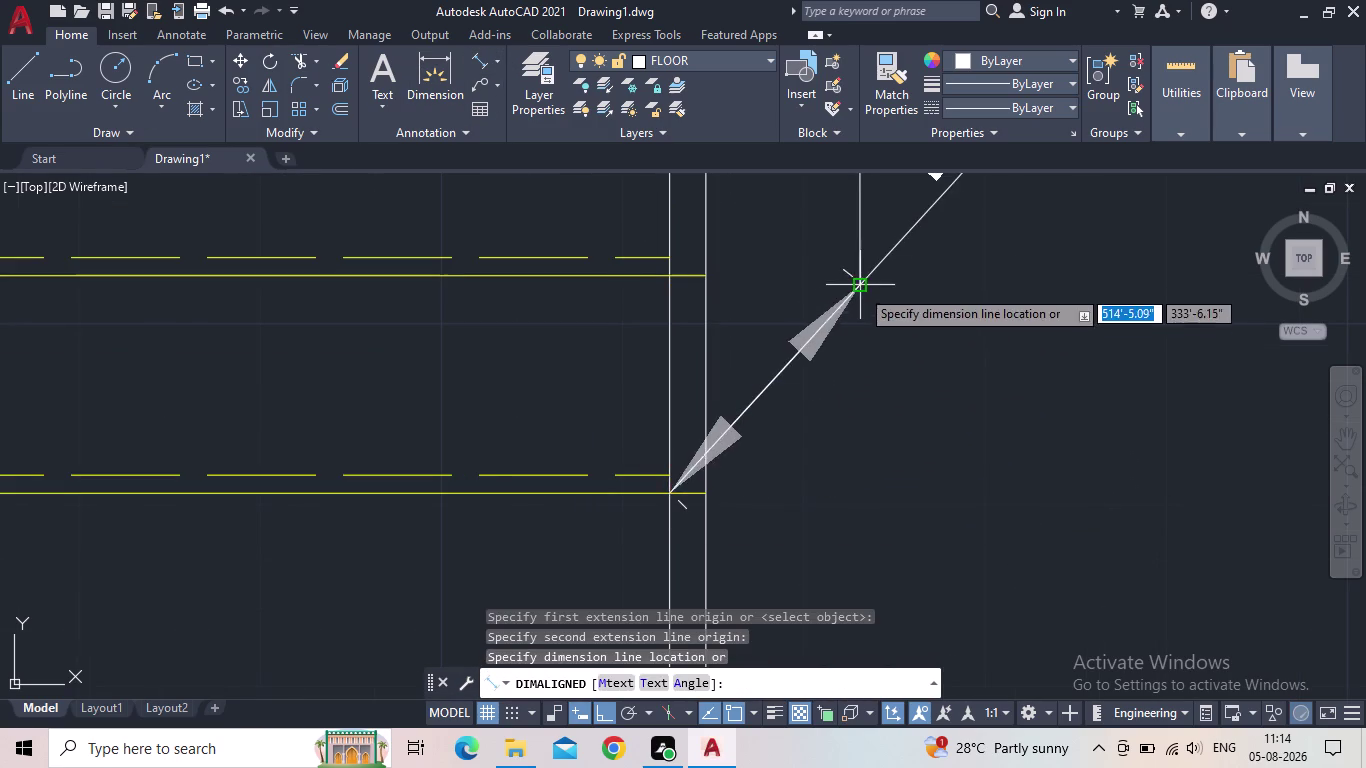
scroll(down, 3)
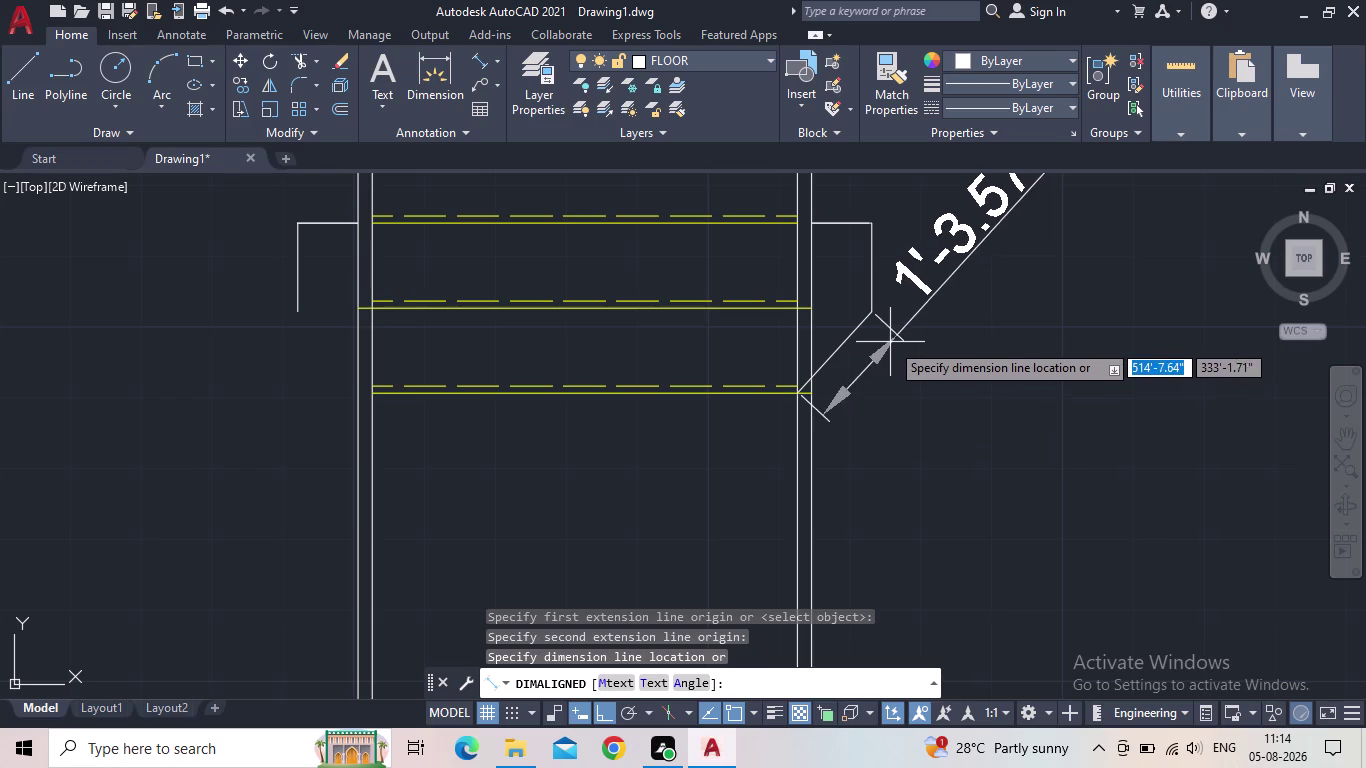
middle_drag(900, 340, 769, 448)
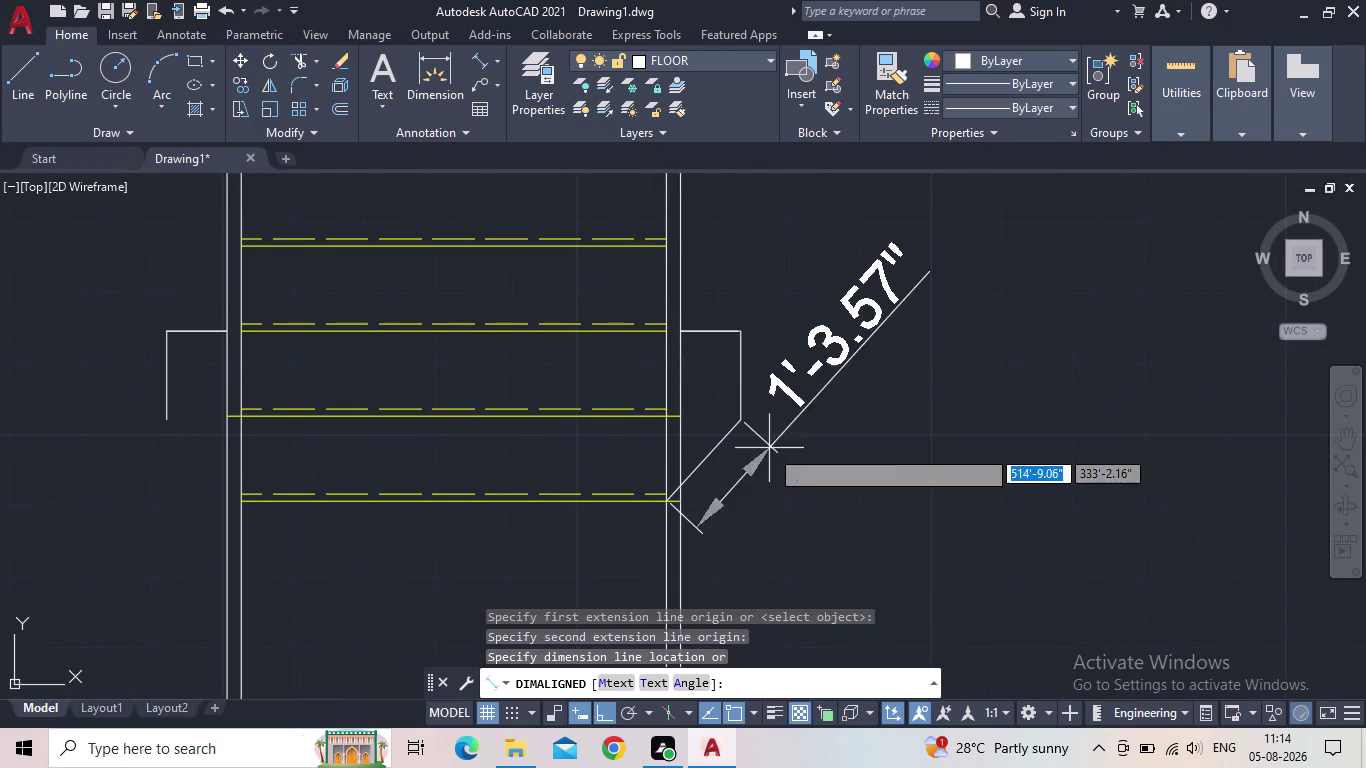
scroll(up, 3)
key(Escape)
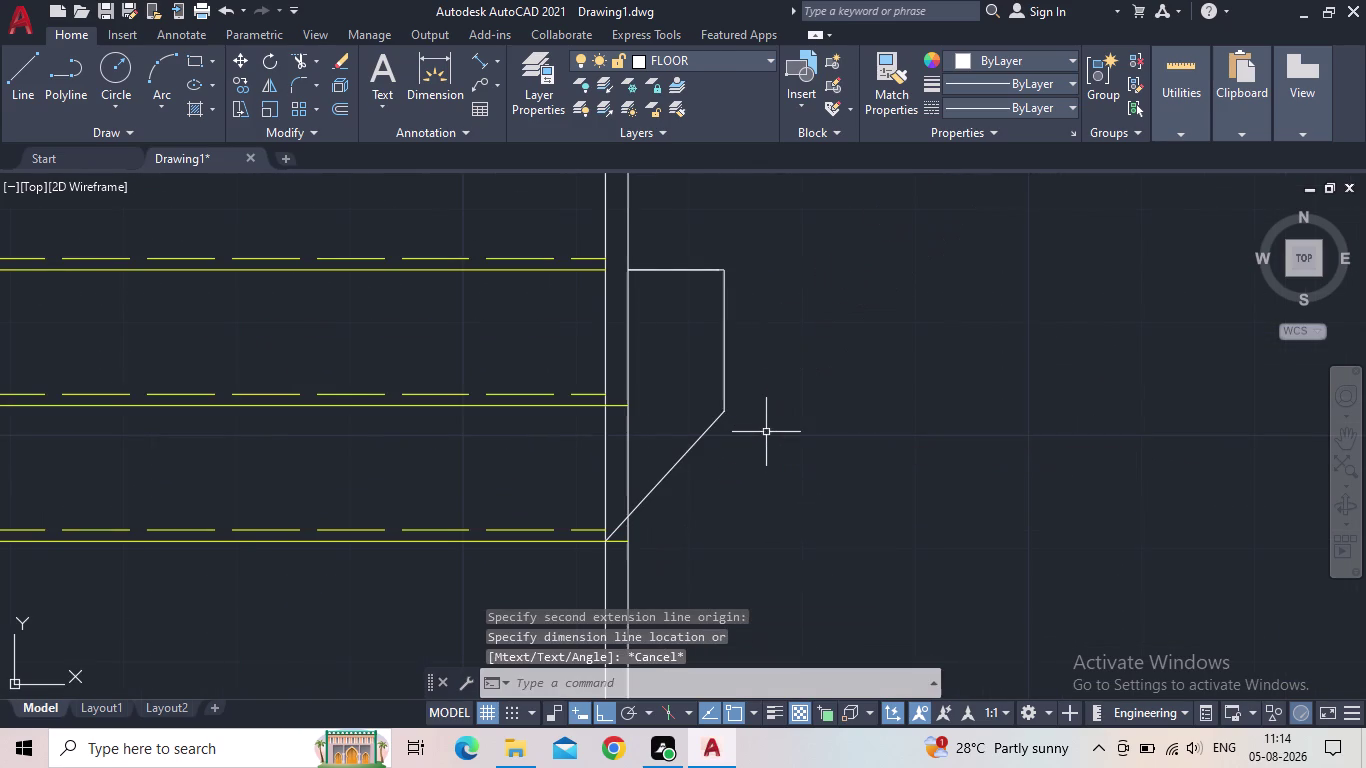
click(686, 447)
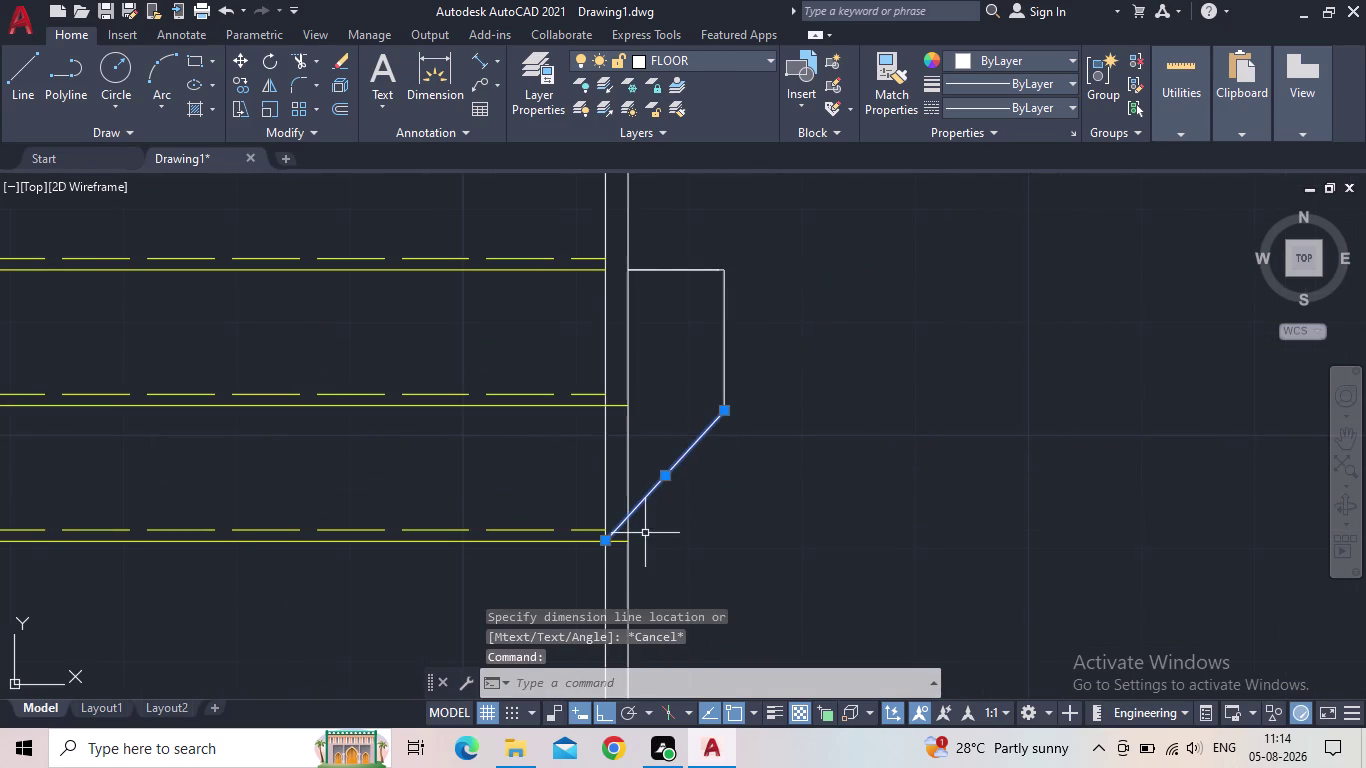
scroll(up, 3)
click(607, 503)
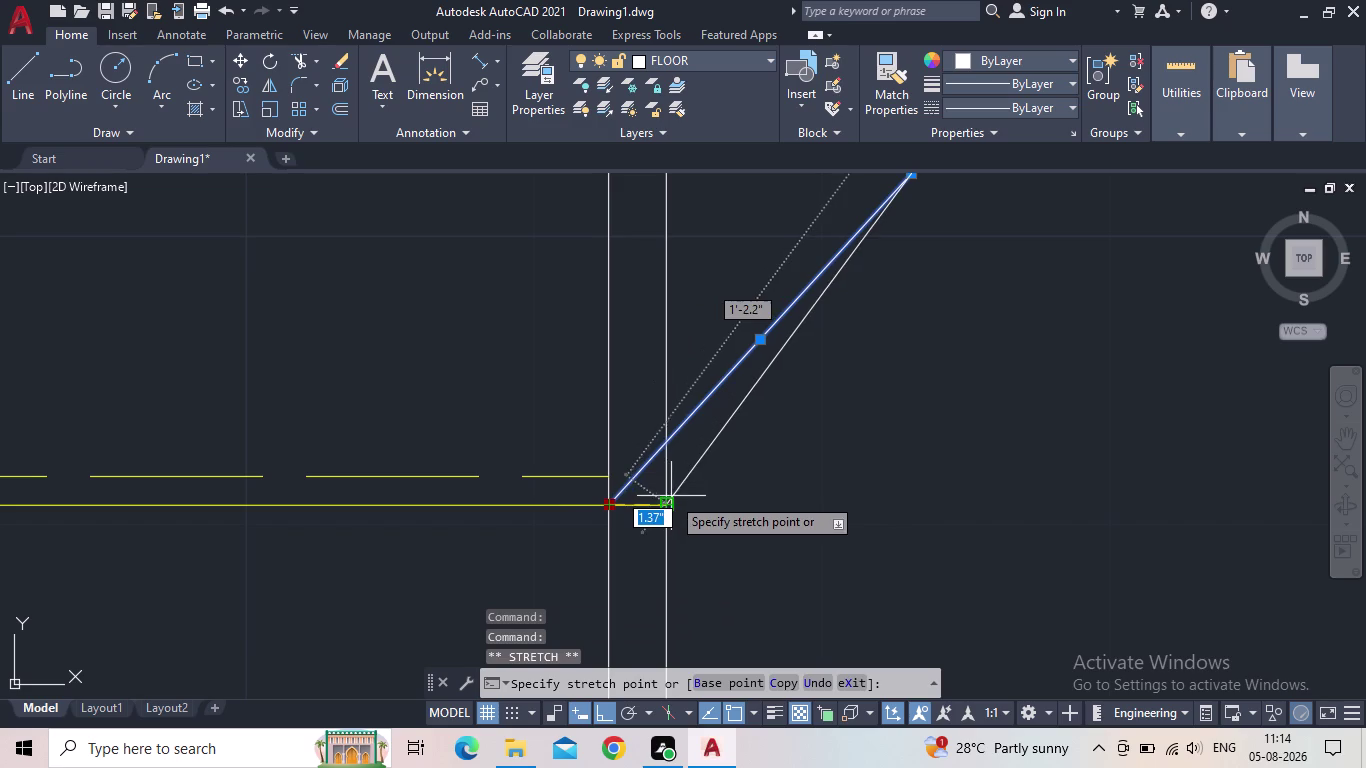
click(668, 501)
key(Escape)
scroll(down, 3)
middle_drag(838, 440, 822, 448)
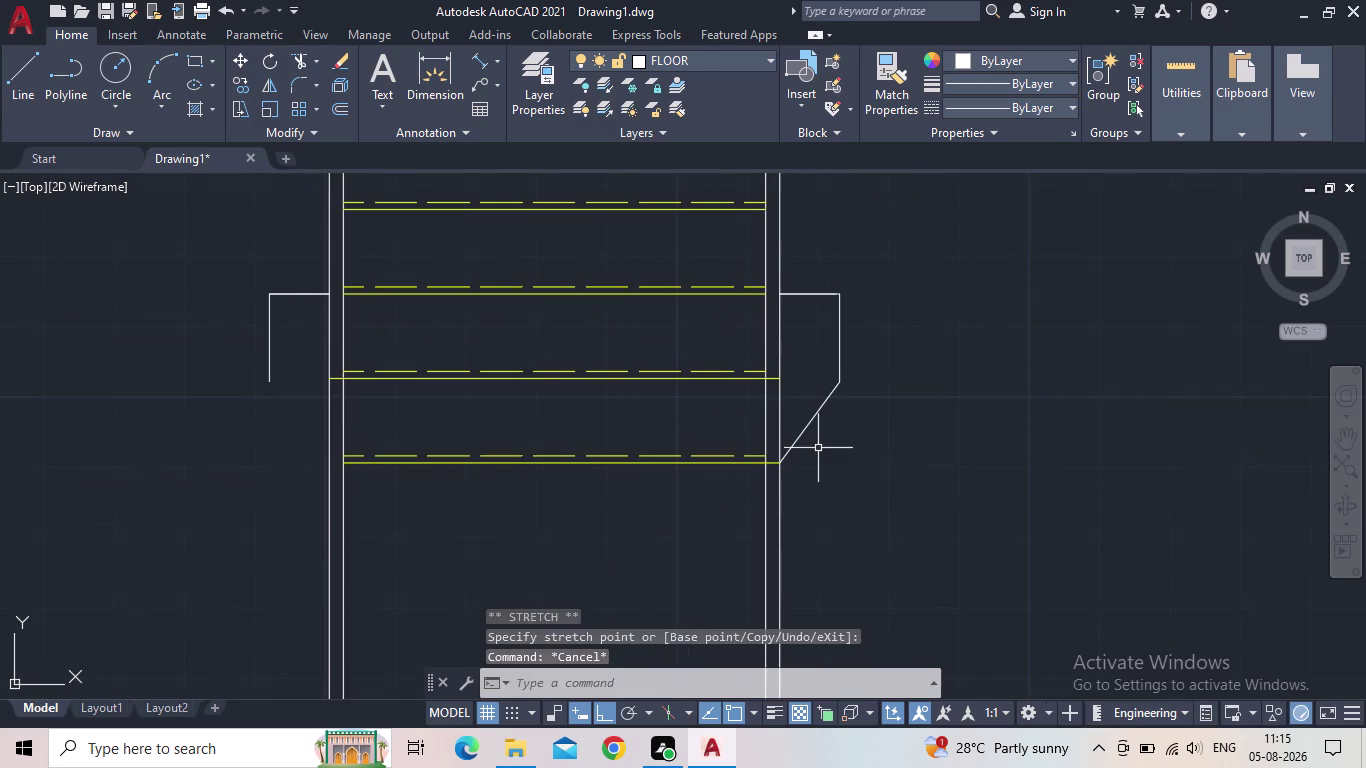
key(l)
Draw a sloped line from the left landing's vertical edge to the bottom tread corner.
key(space)
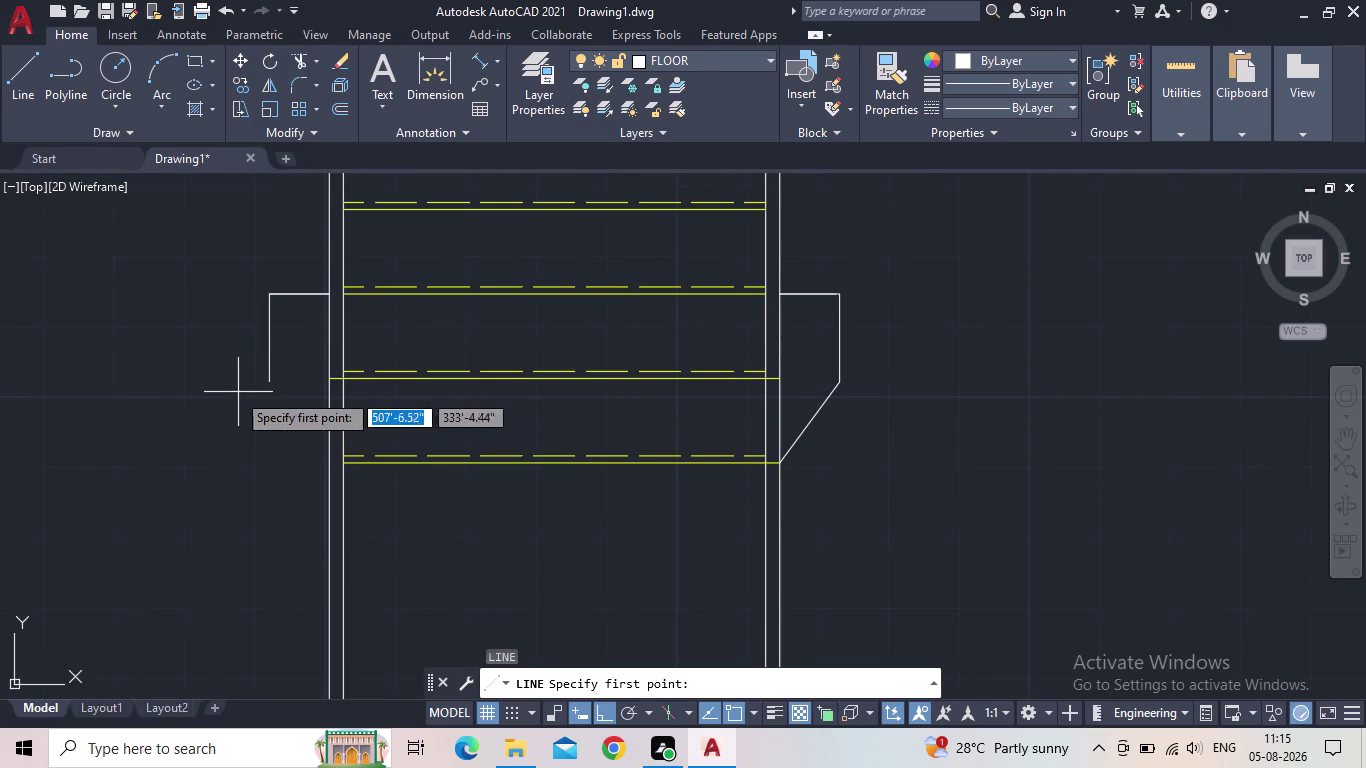
click(268, 380)
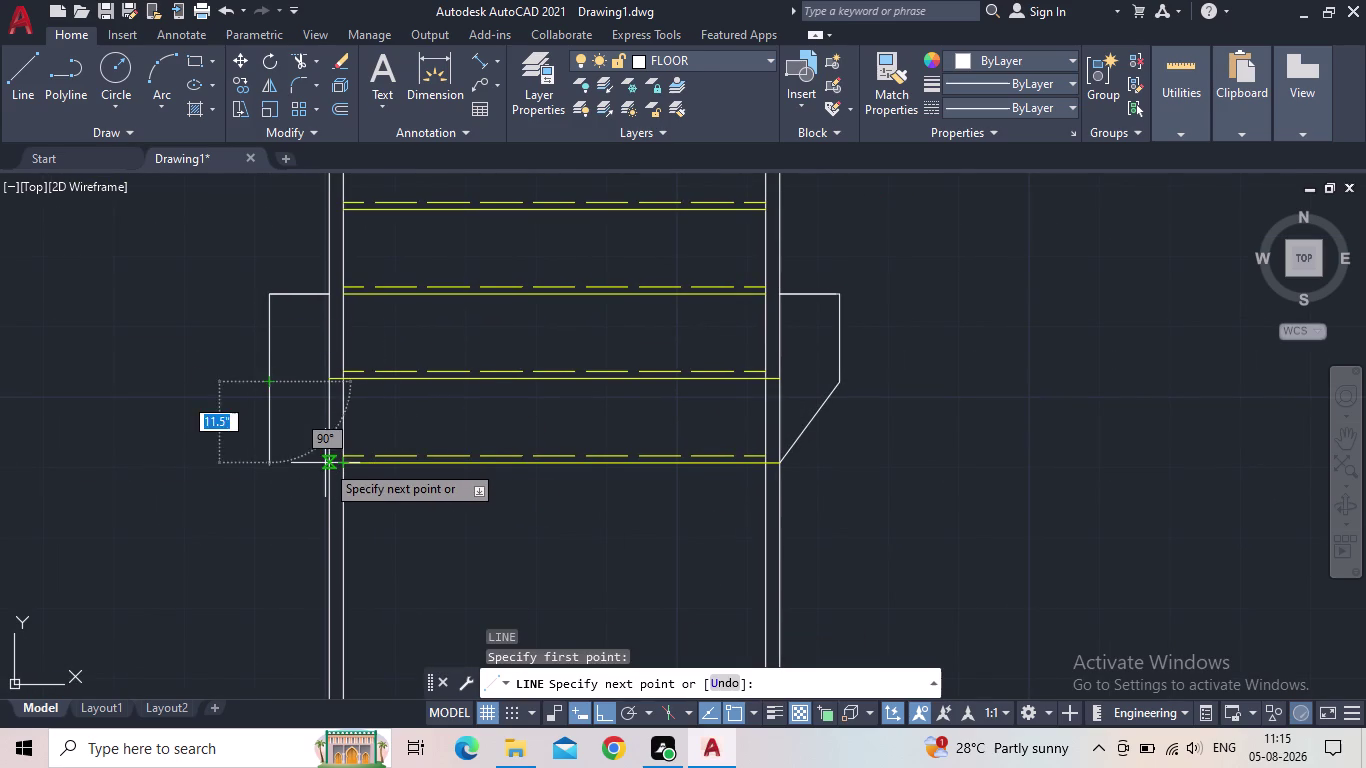
scroll(up, 3)
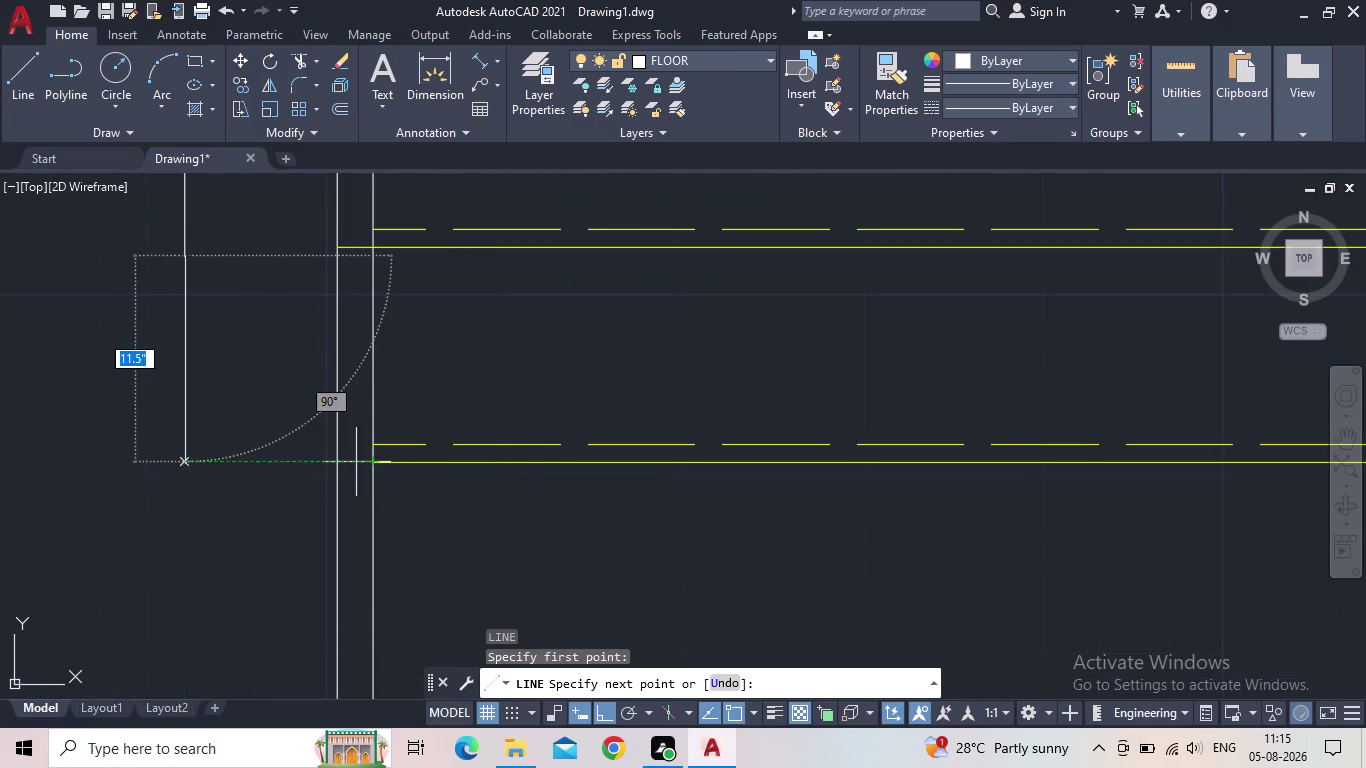
click(335, 462)
key(Escape)
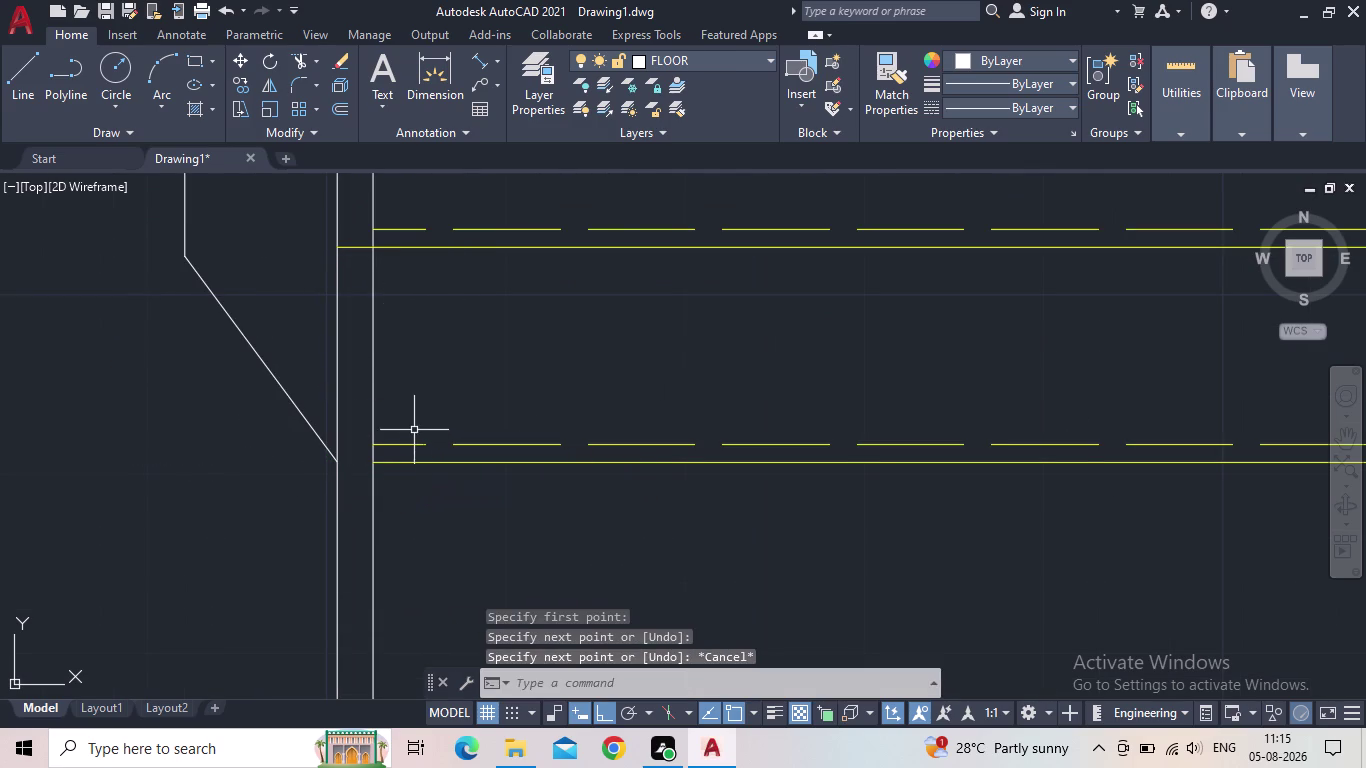
scroll(down, 3)
middle_drag(394, 448, 335, 459)
middle_click(334, 459)
scroll(up, 3)
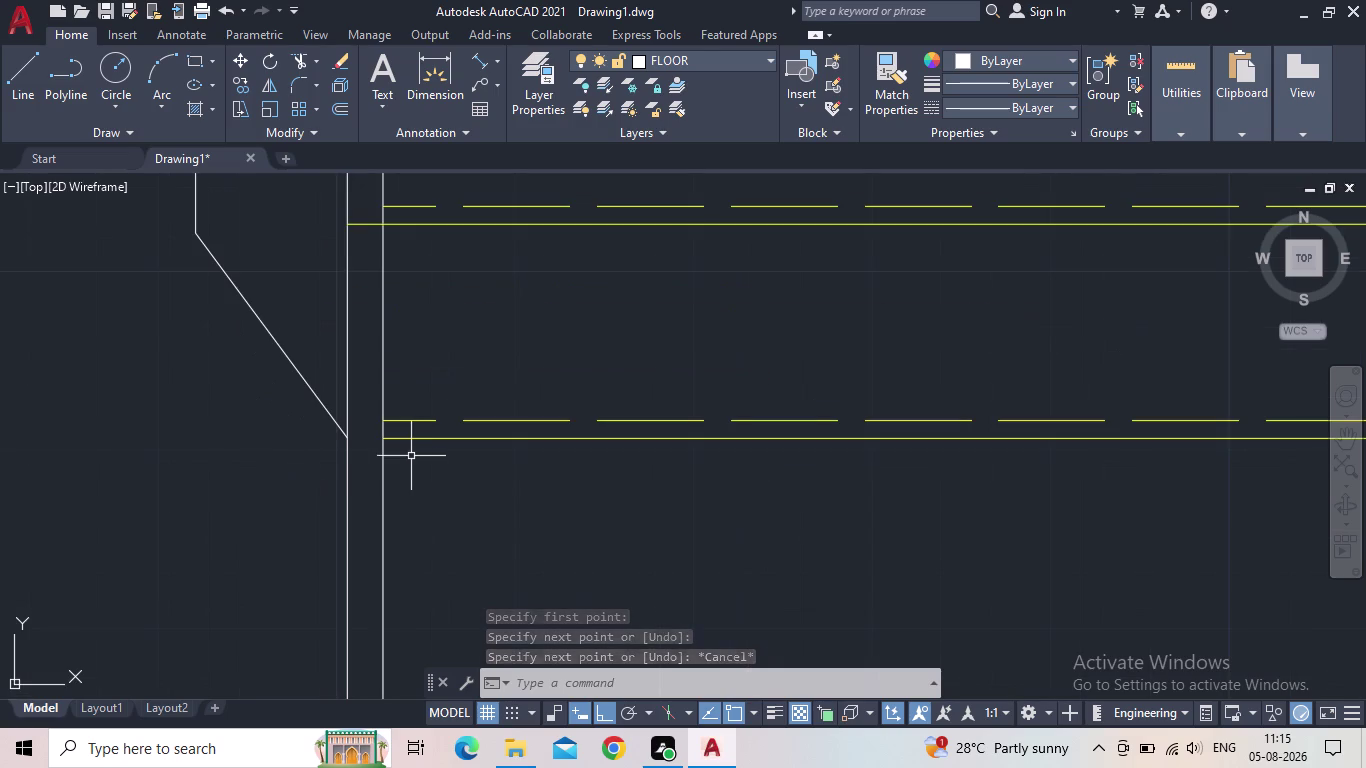
Extend the short lines near the bottom tread to their boundary using a fence.
key(e)
key(x)
key(space)
drag(472, 469, 468, 457)
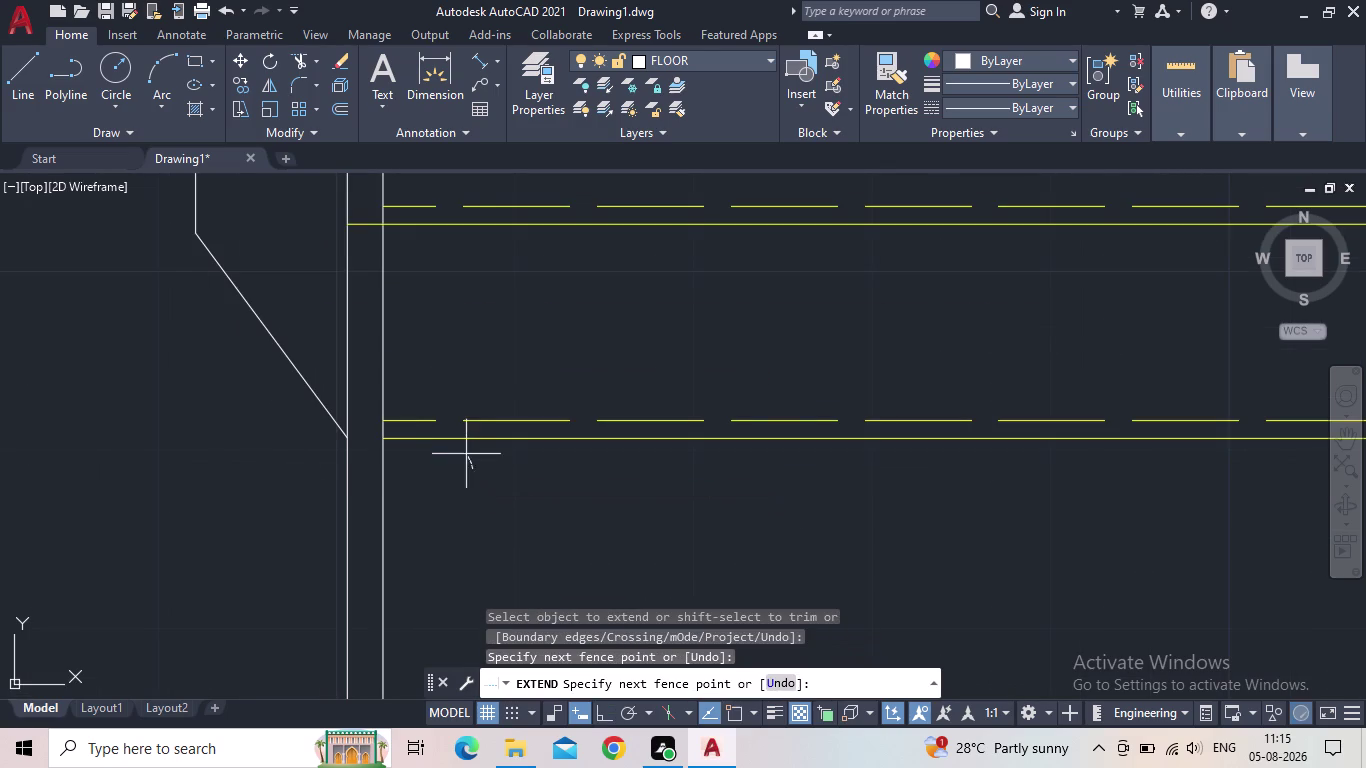
drag(468, 457, 456, 436)
key(Escape)
scroll(down, 3)
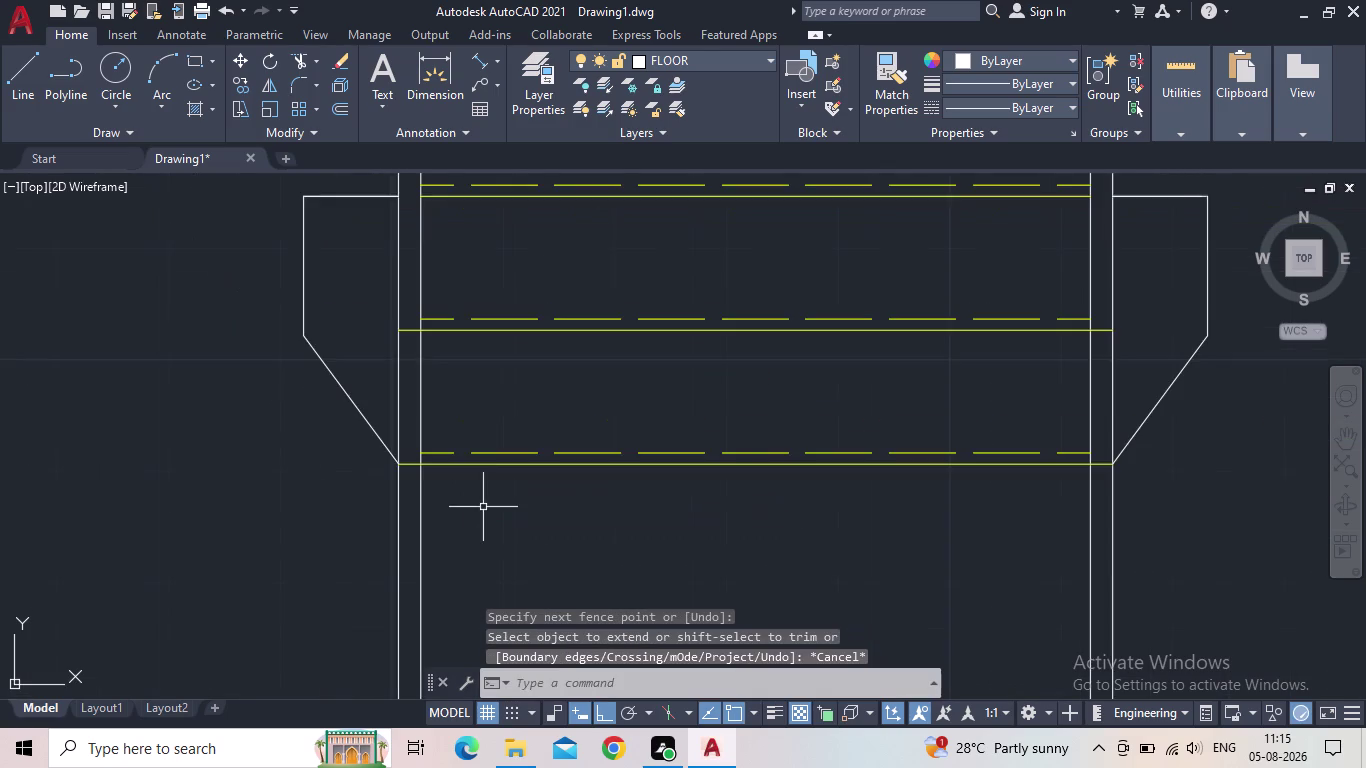
middle_drag(483, 507, 437, 493)
scroll(down, 3)
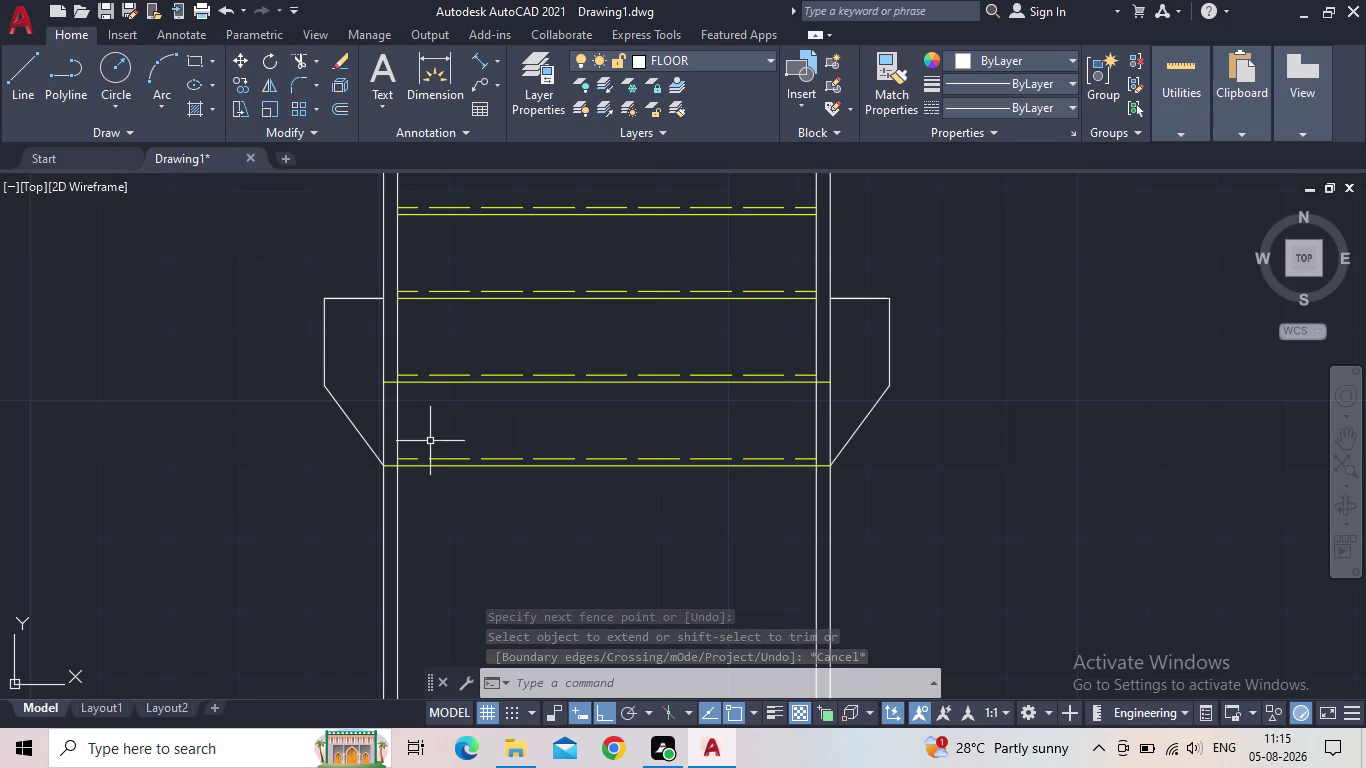
middle_drag(427, 435, 440, 412)
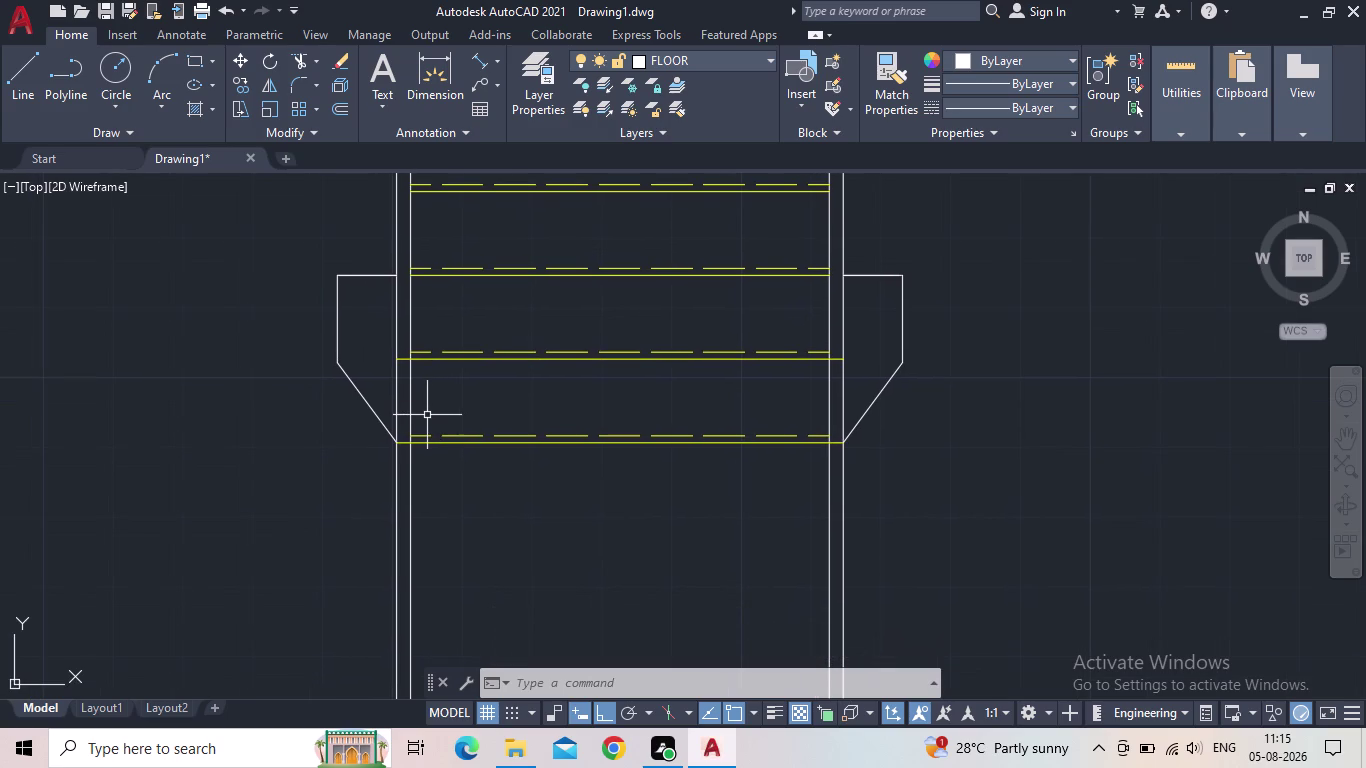
key(Escape)
Fence-trim the stair side lines that overhang below the bottom tread.
middle_drag(428, 415, 442, 379)
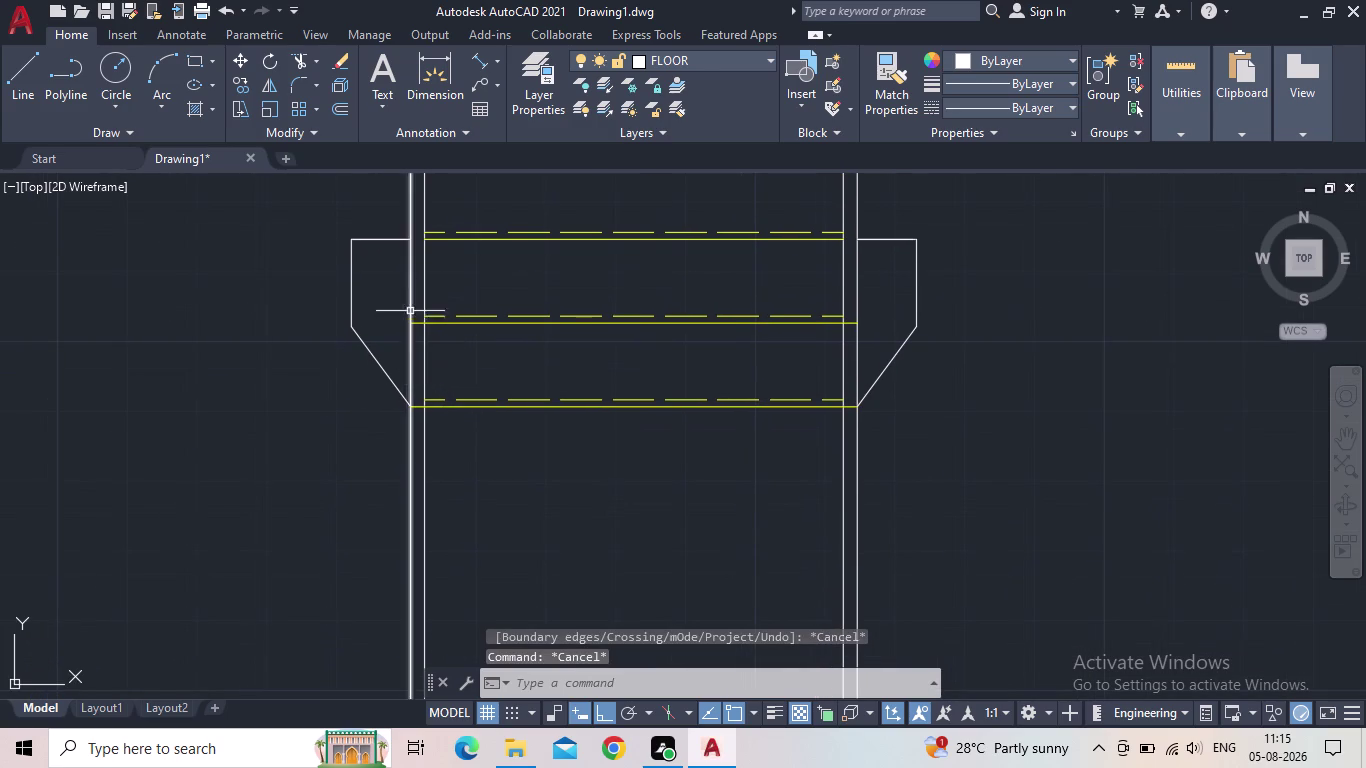
scroll(up, 3)
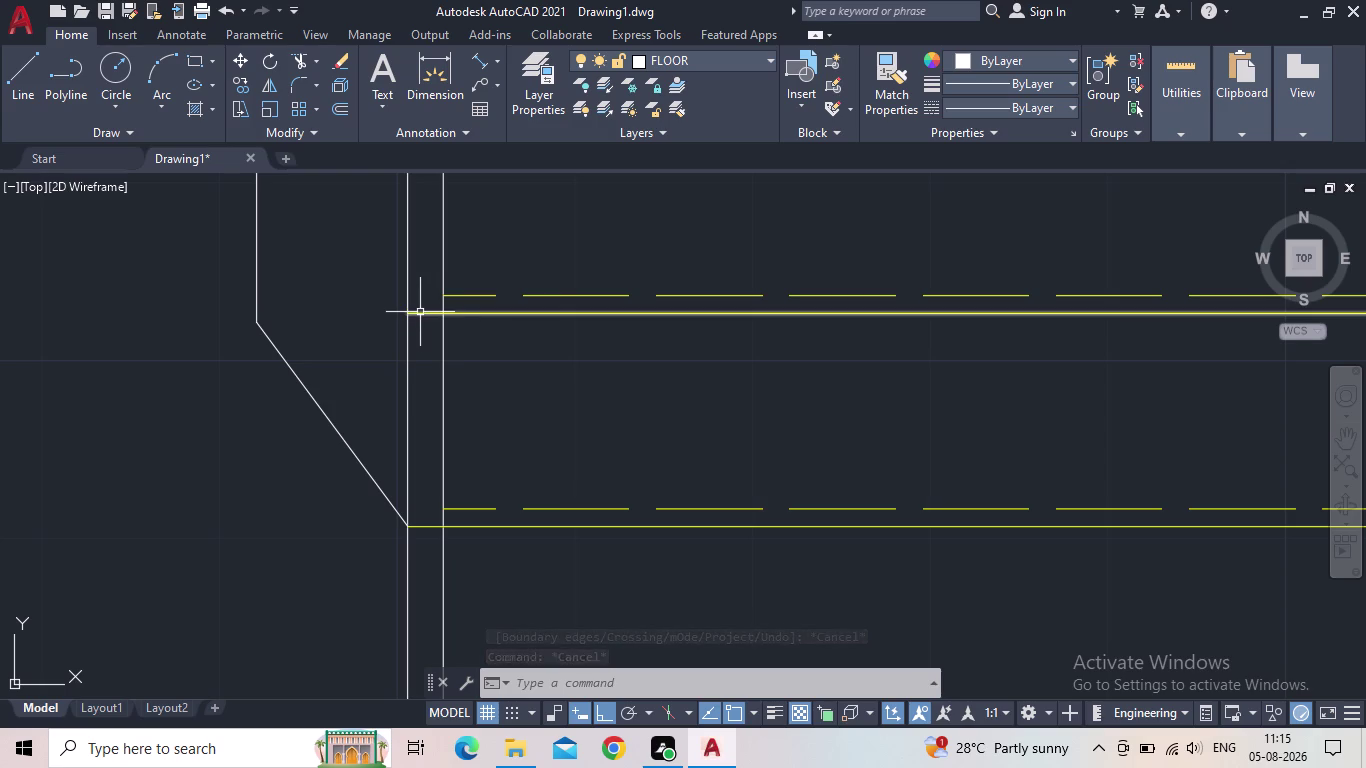
scroll(down, 3)
middle_drag(616, 399, 424, 374)
scroll(down, 3)
scroll(down, 3)
middle_drag(719, 390, 611, 481)
scroll(up, 3)
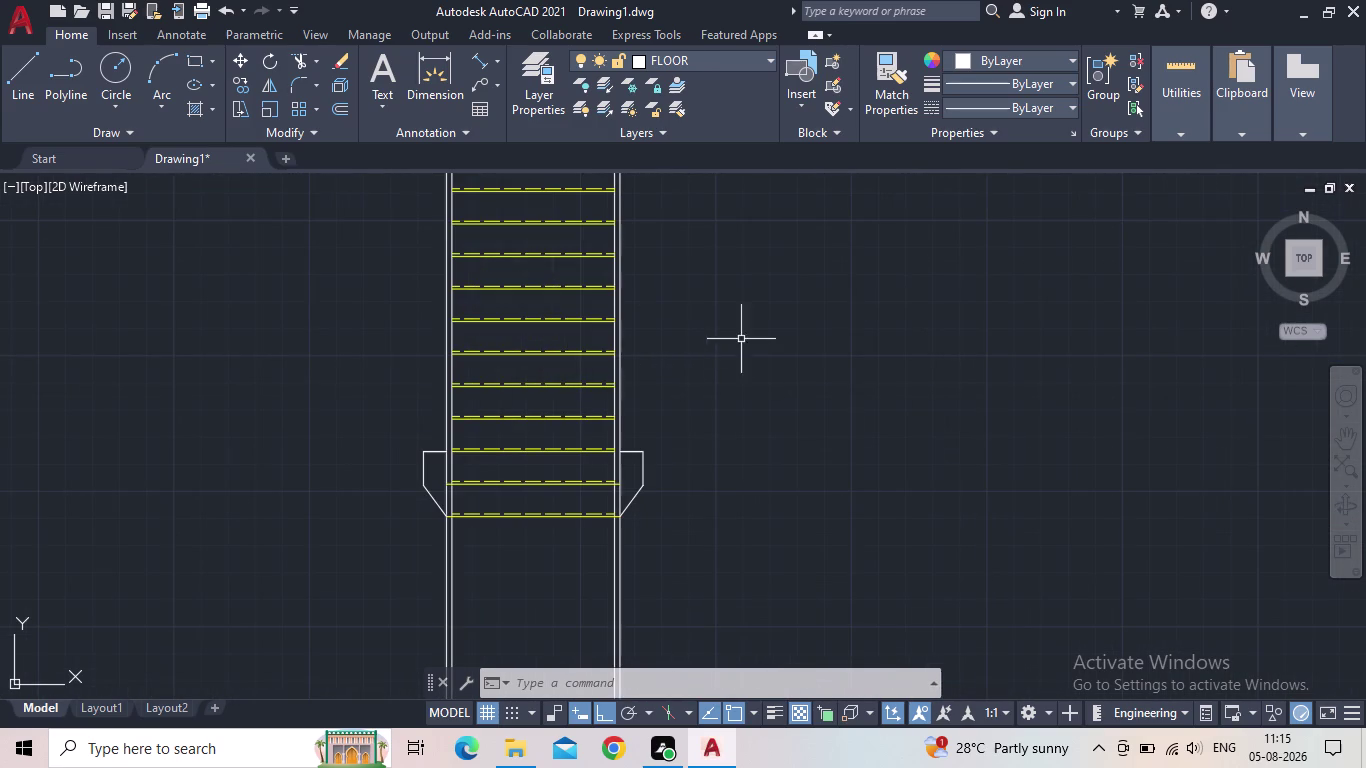
scroll(up, 3)
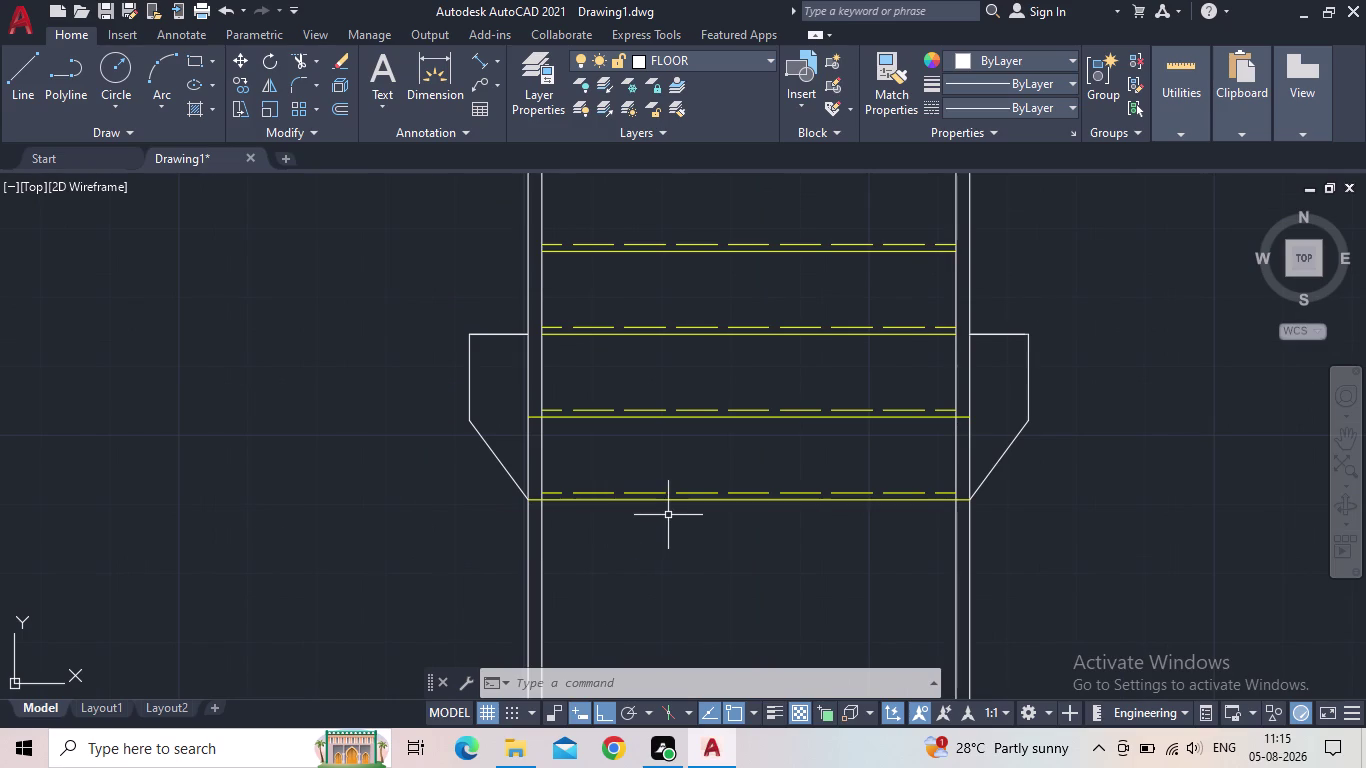
key(t)
key(r)
key(space)
drag(1002, 572, 464, 577)
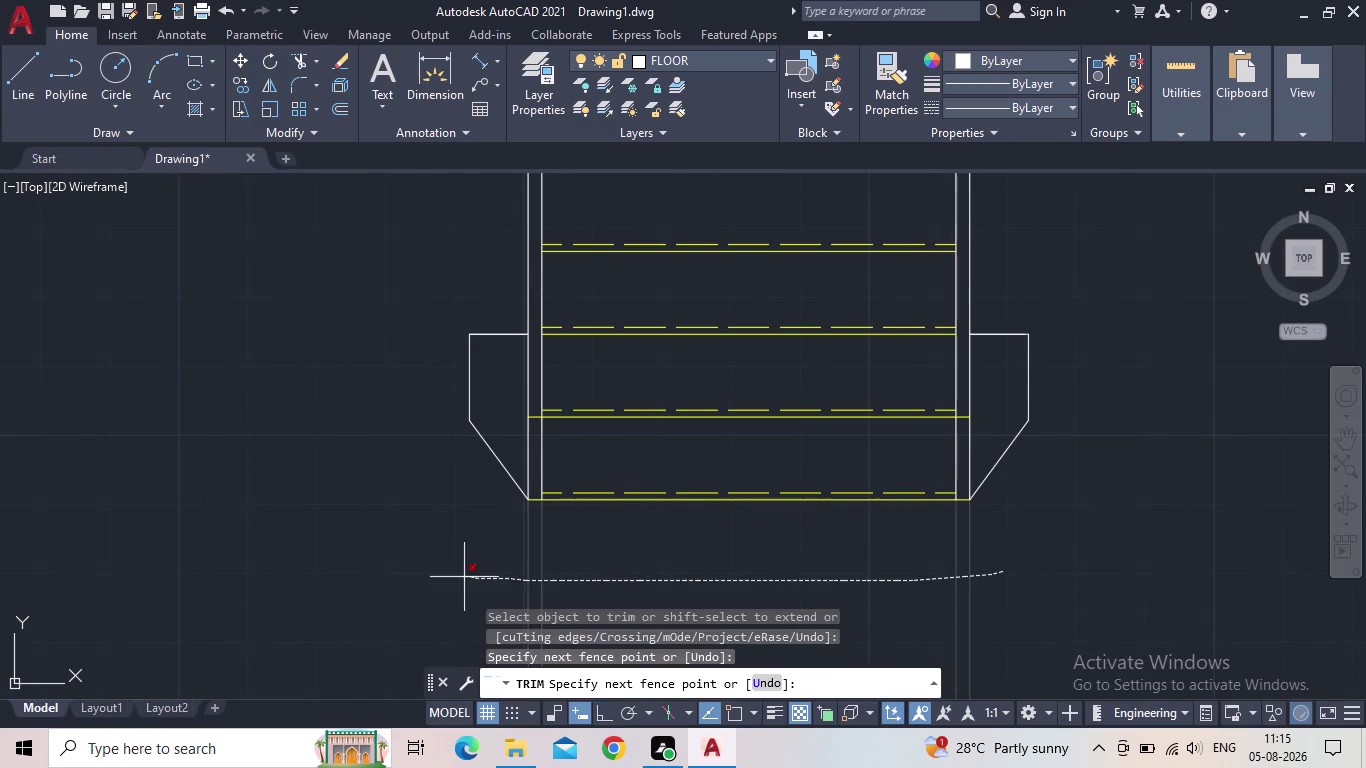
scroll(up, 3)
scroll(down, 3)
scroll(down, 3)
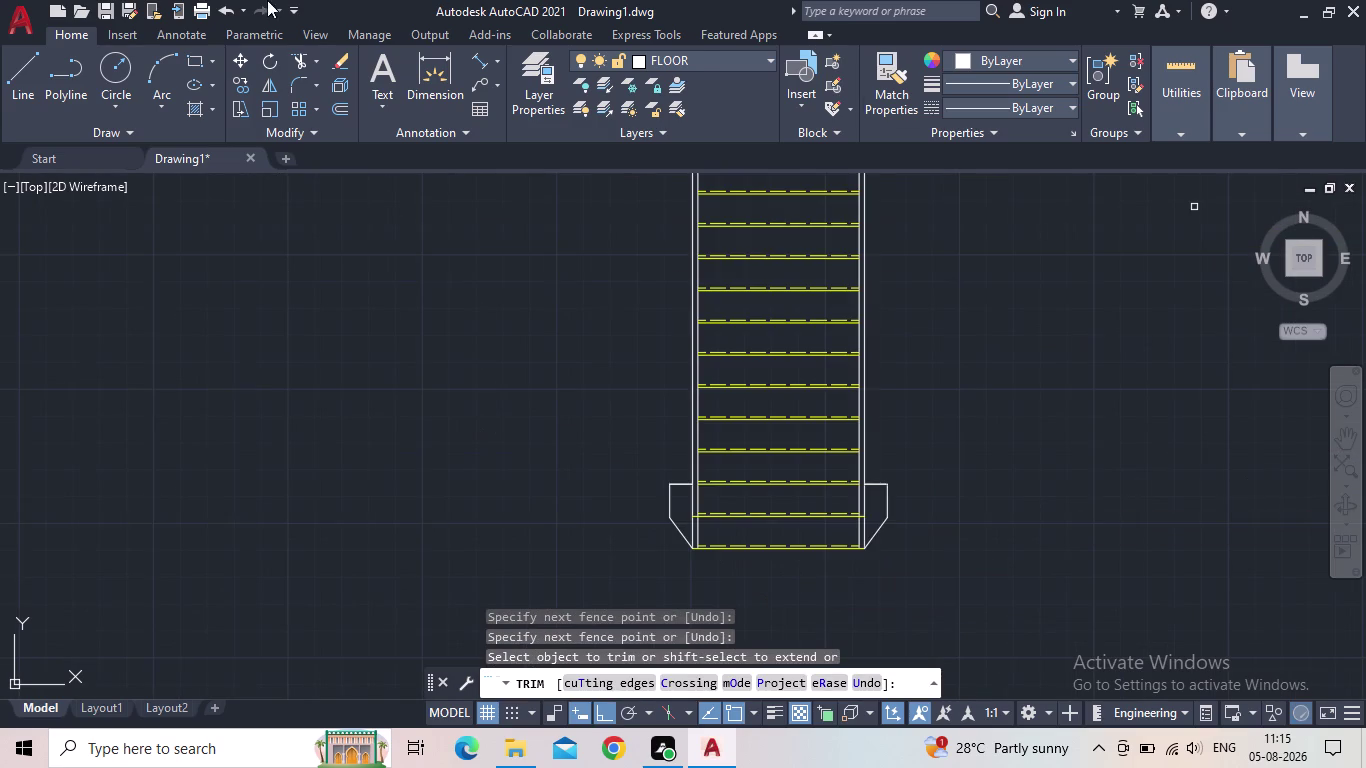
click(105, 11)
scroll(up, 3)
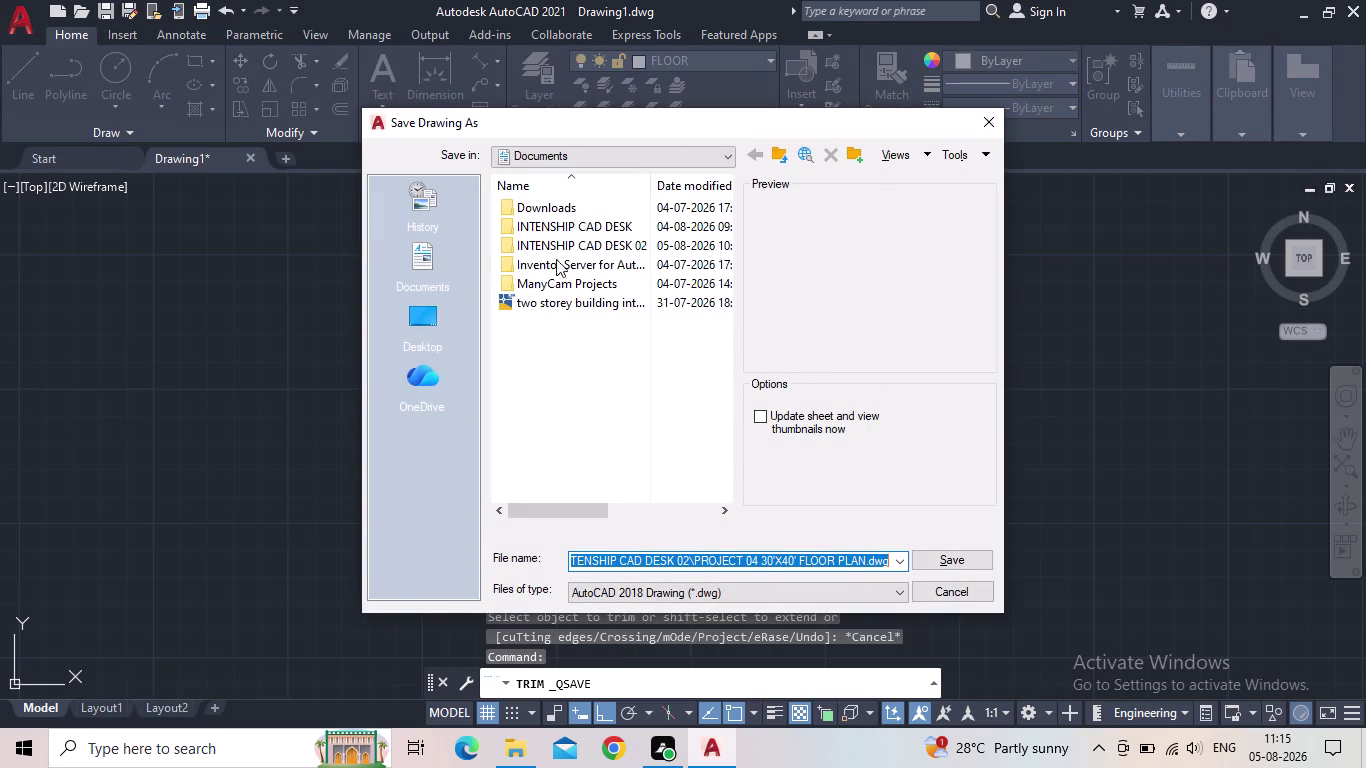
Save the drawing in the INTENSHIP CAD DESK 02 folder as 'PROJECT 05 BIFURCATED STAIR'.
double_click(549, 241)
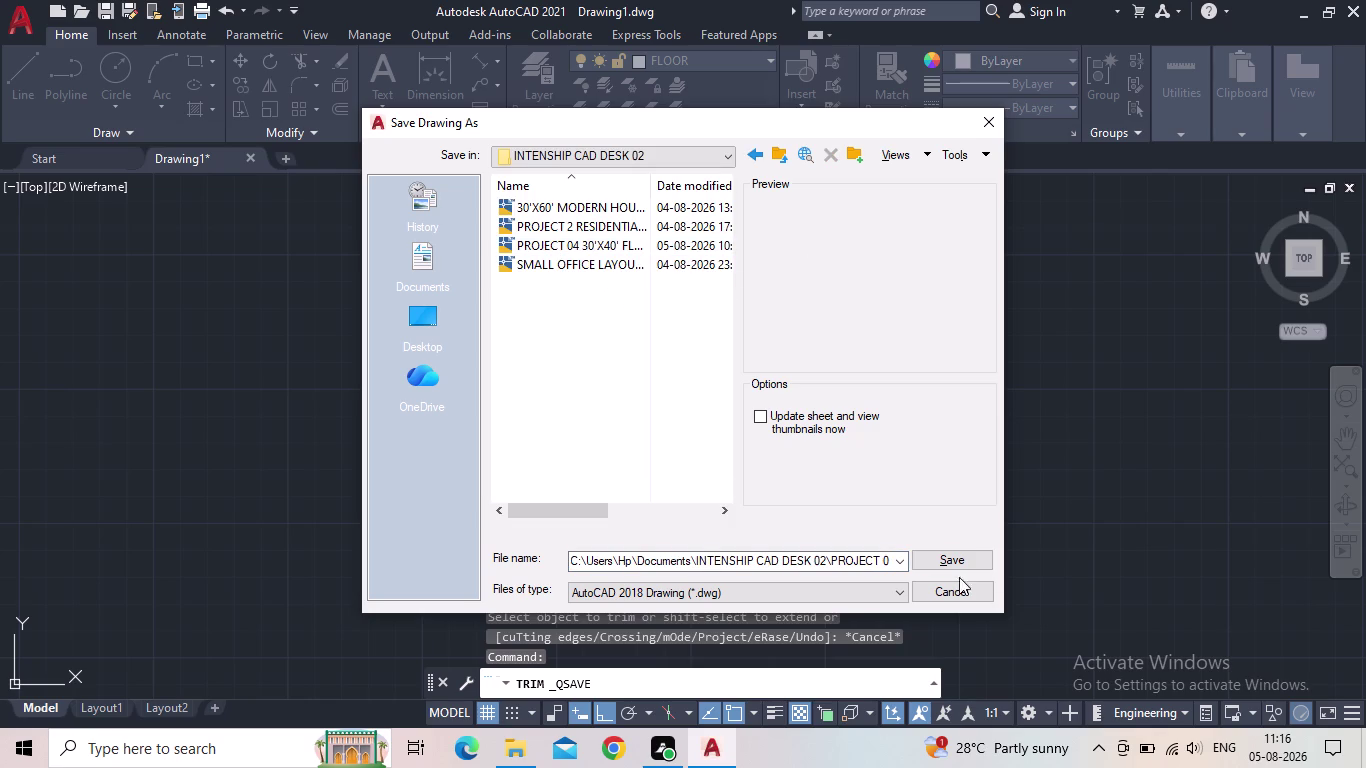
click(830, 562)
text(P)
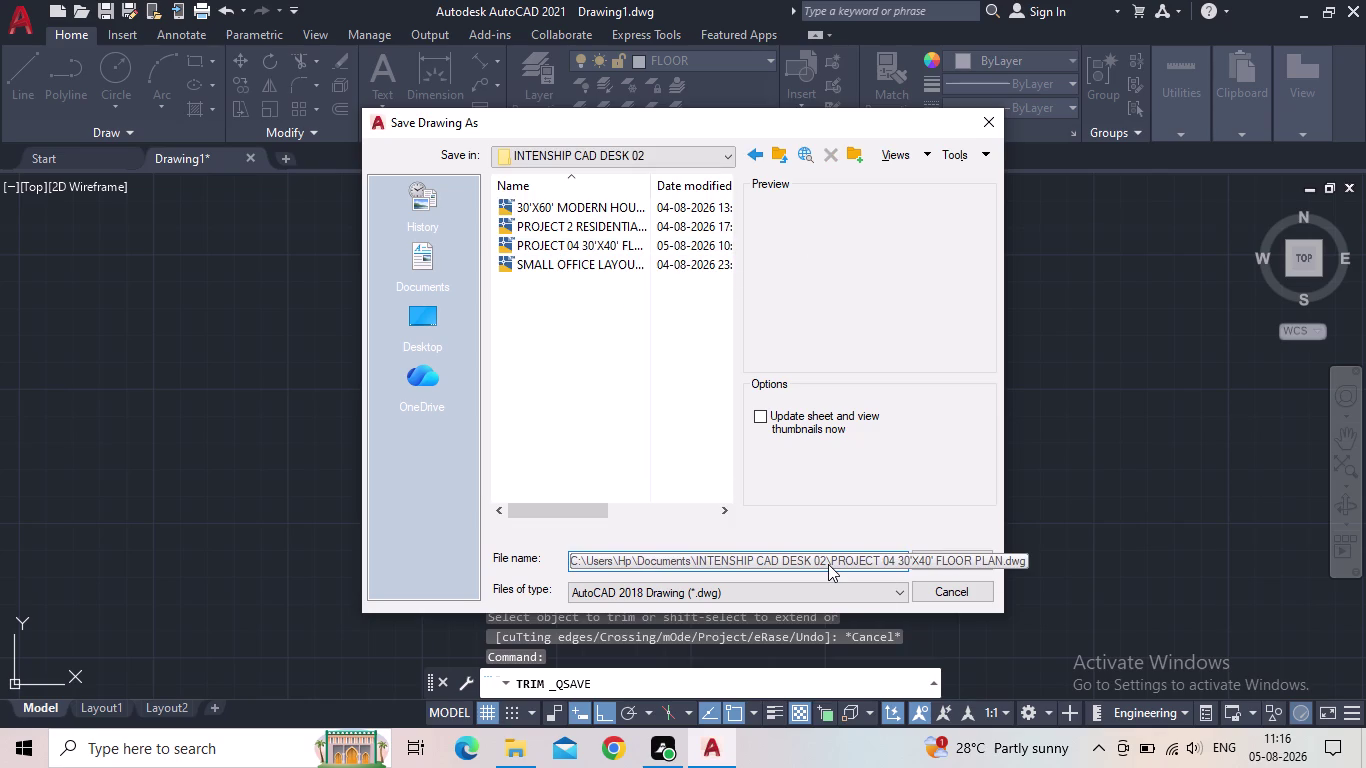
text(ROJEC)
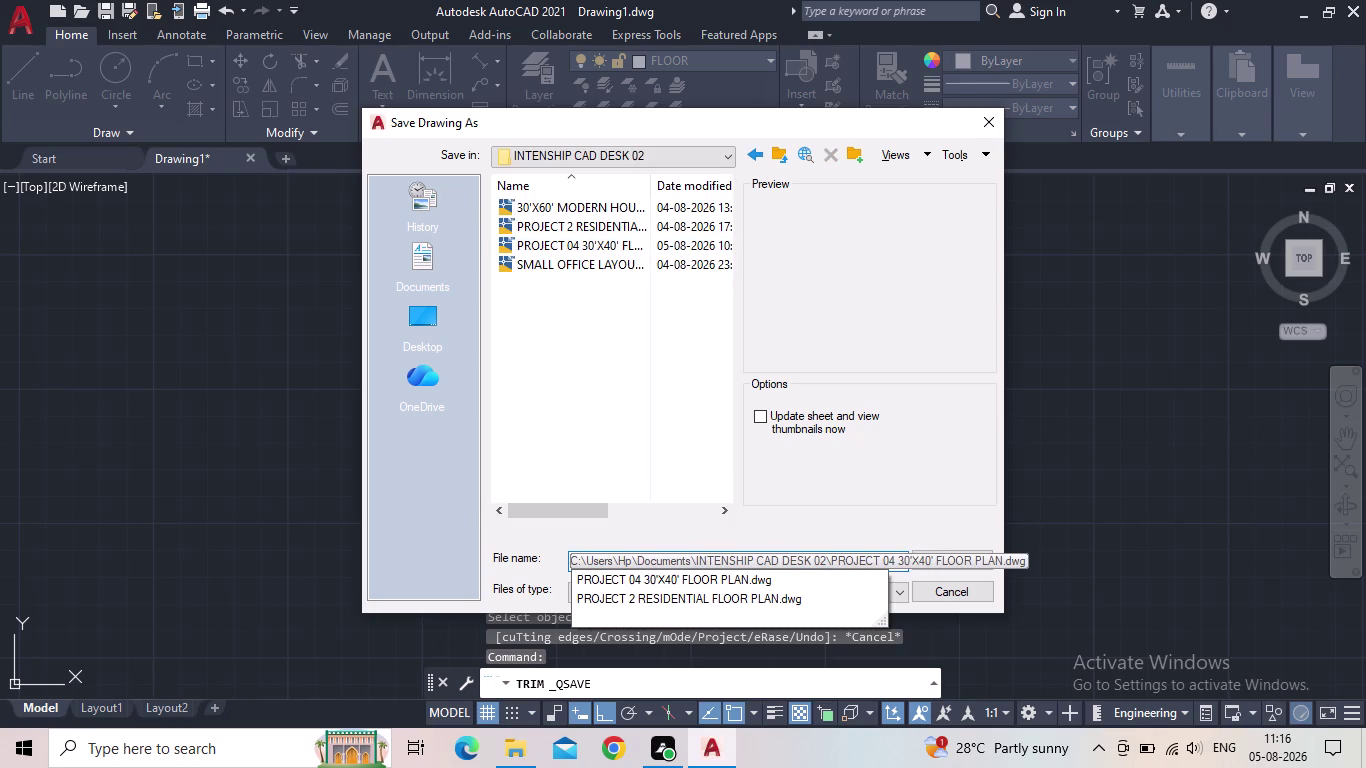
text(T)
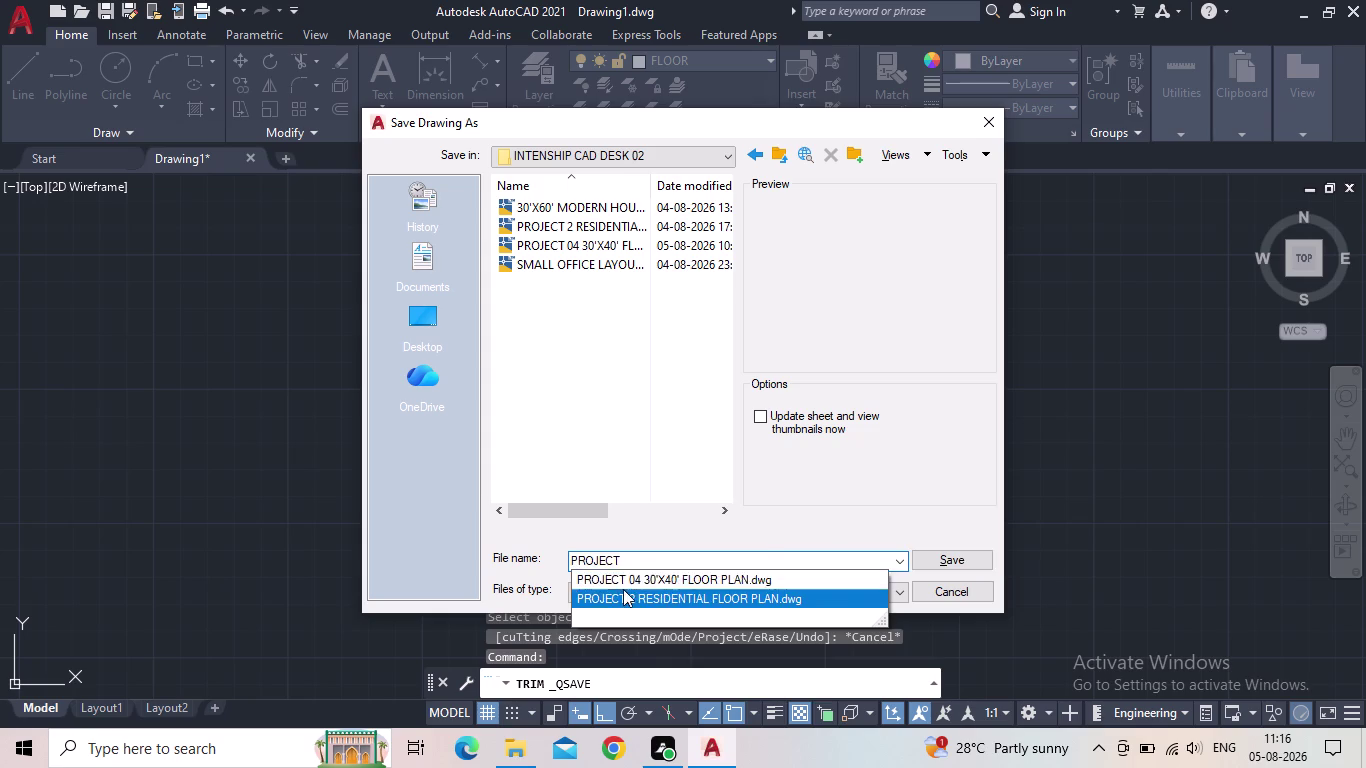
click(629, 559)
click(636, 555)
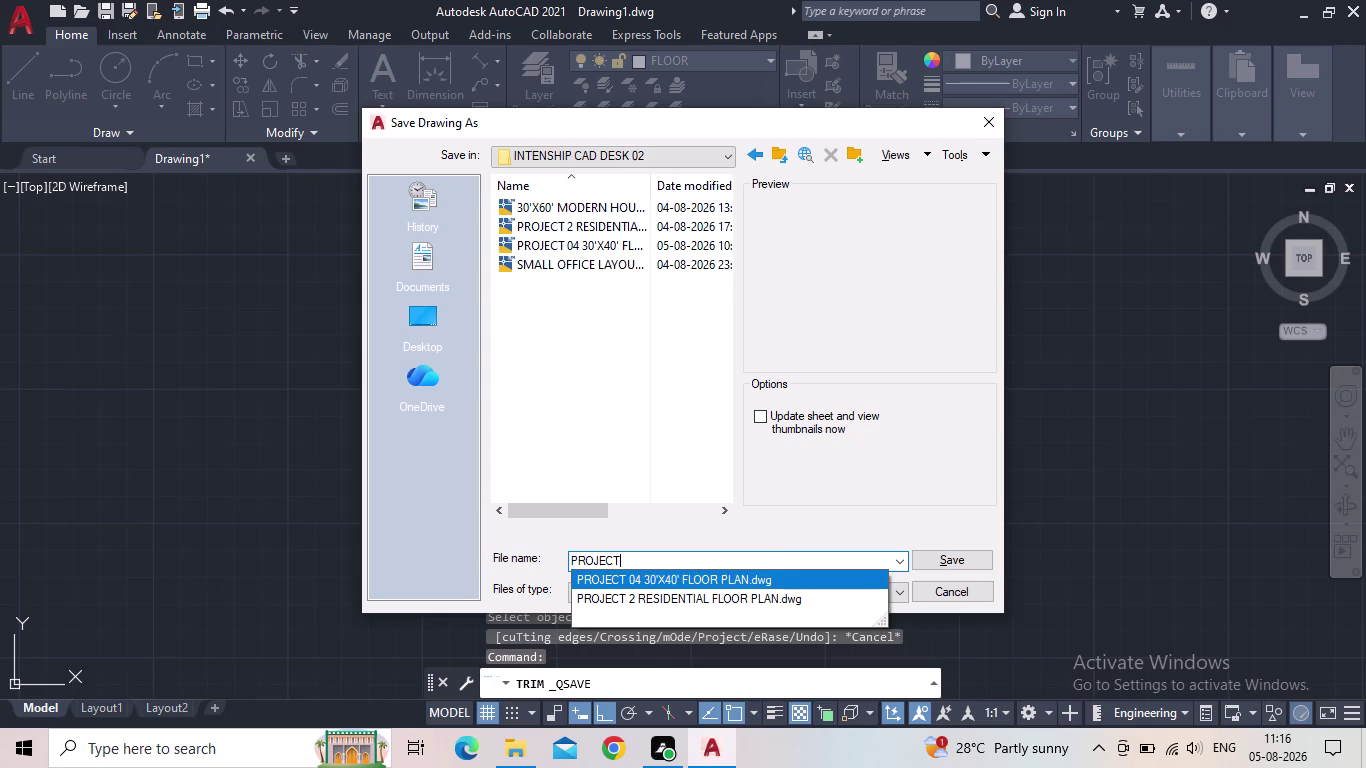
key(space)
text(05)
key(space)
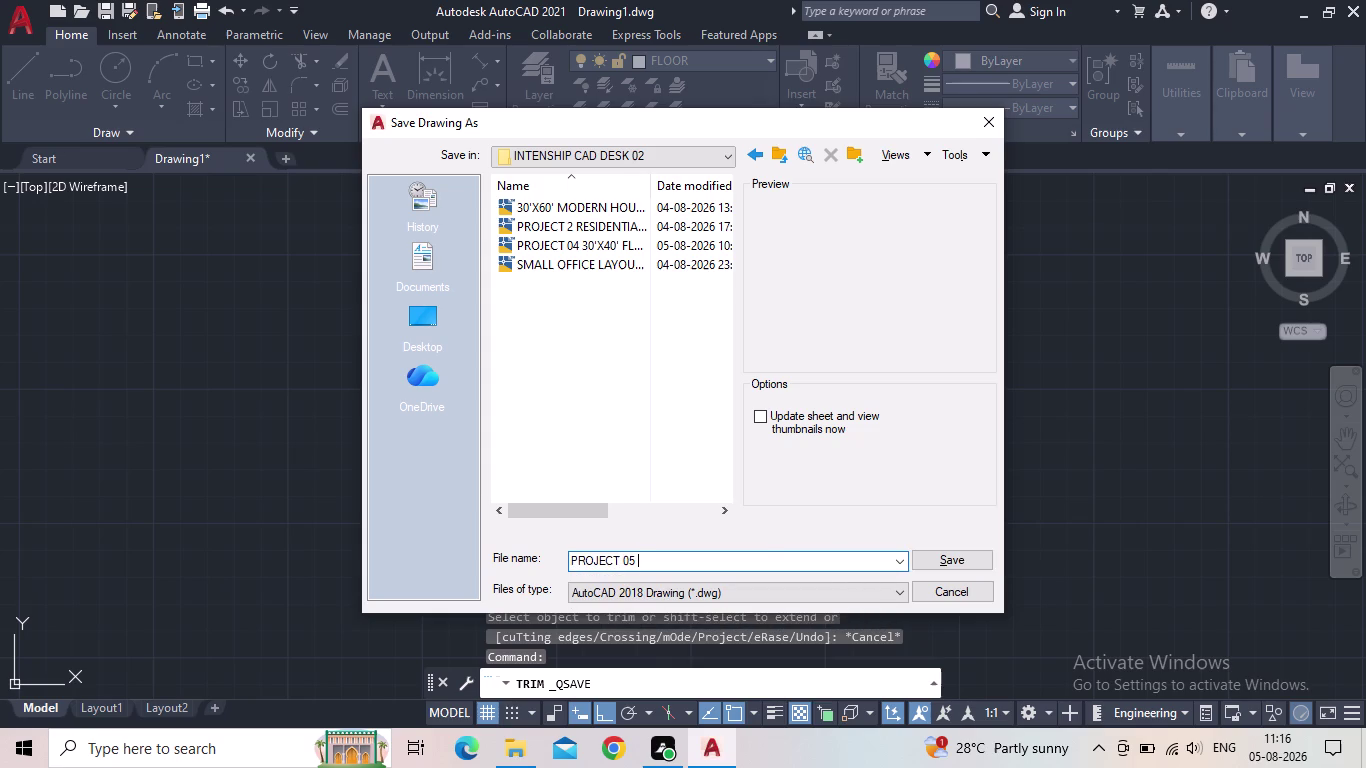
text(B)
text(IFUR)
text(CATE)
text(D)
key(space)
text(STA)
text(IR)
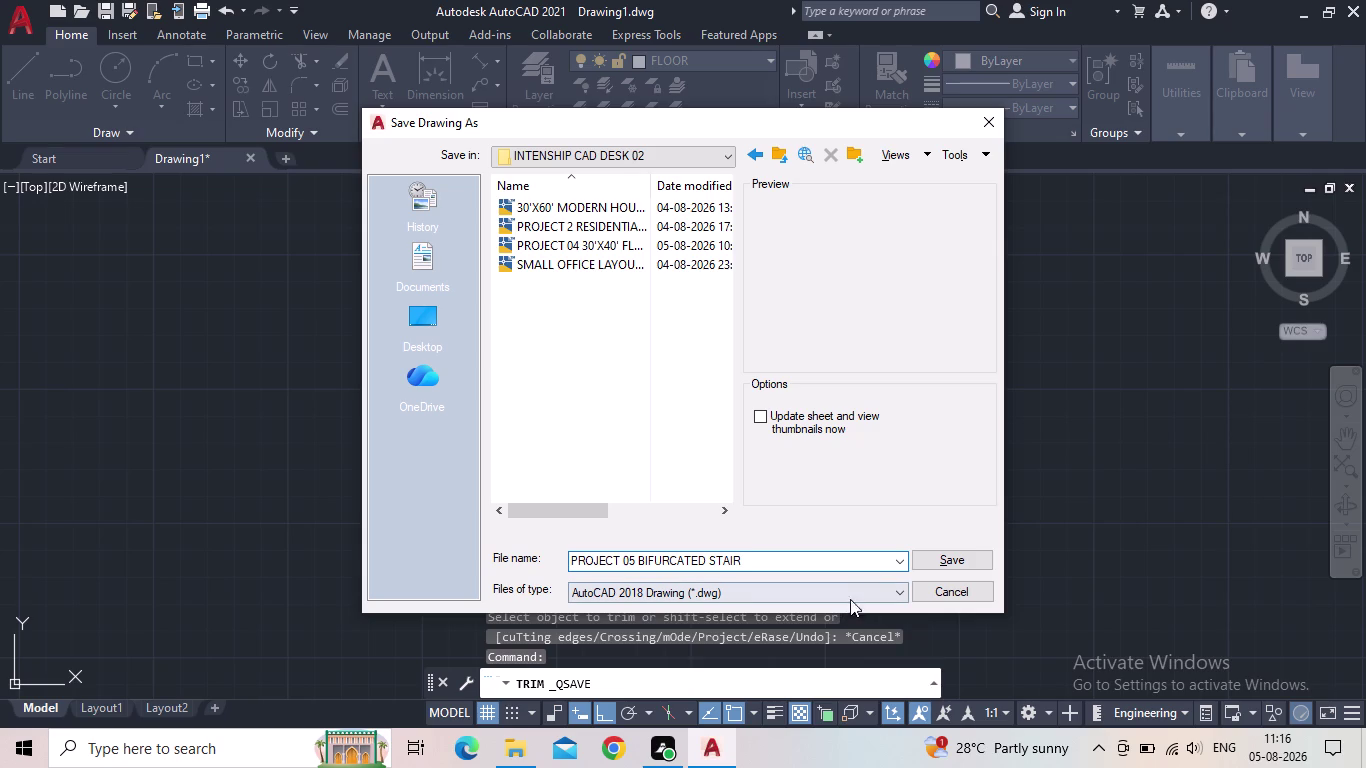
click(938, 557)
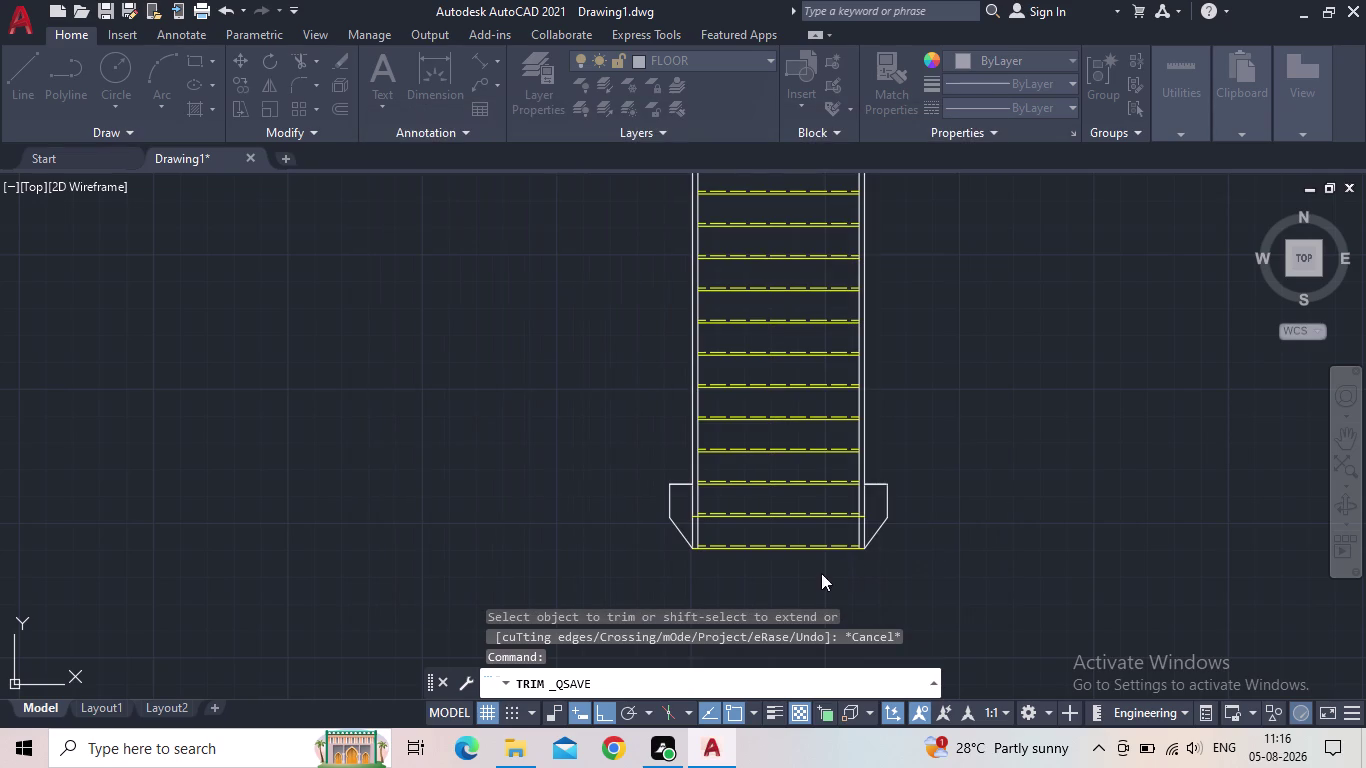
Center the view on the stair landing and place a rectangle's first corner just left of it.
scroll(up, 3)
middle_drag(790, 536, 744, 473)
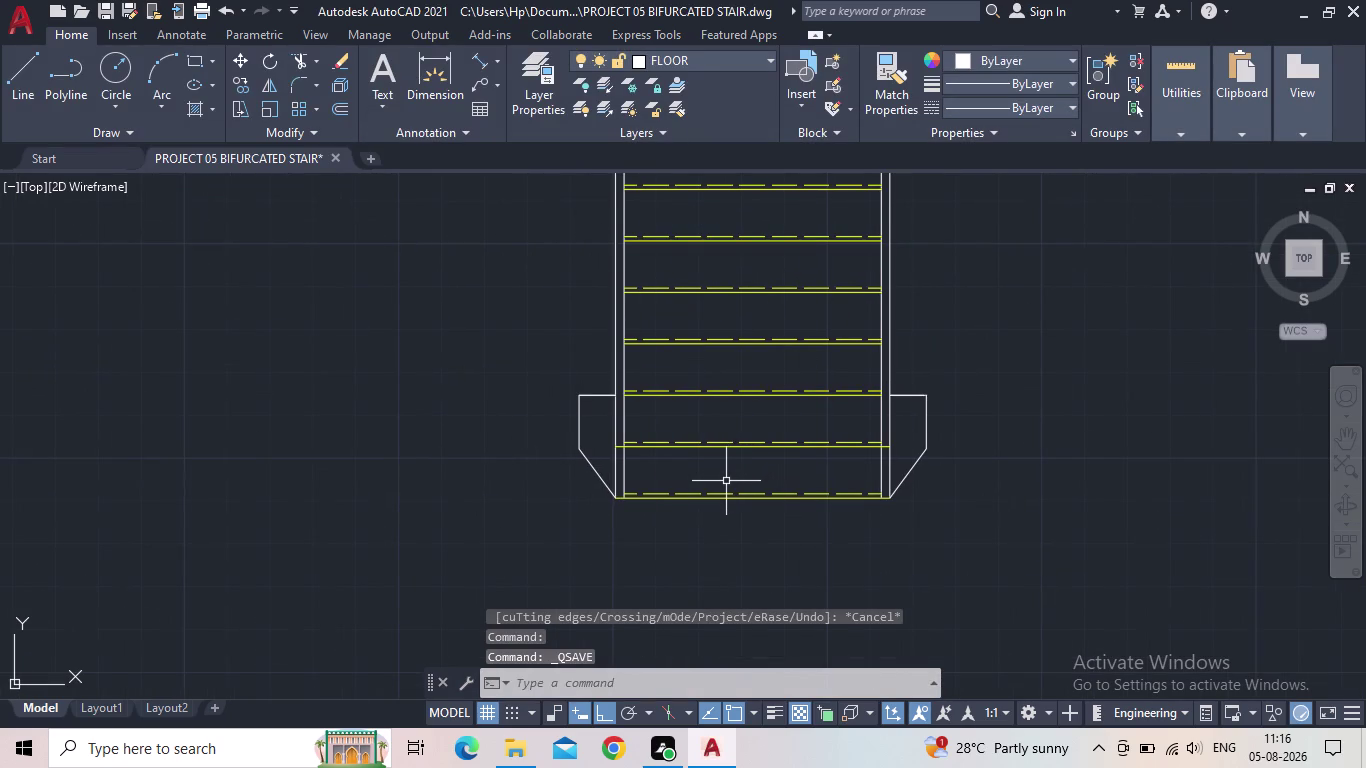
middle_drag(731, 487, 705, 507)
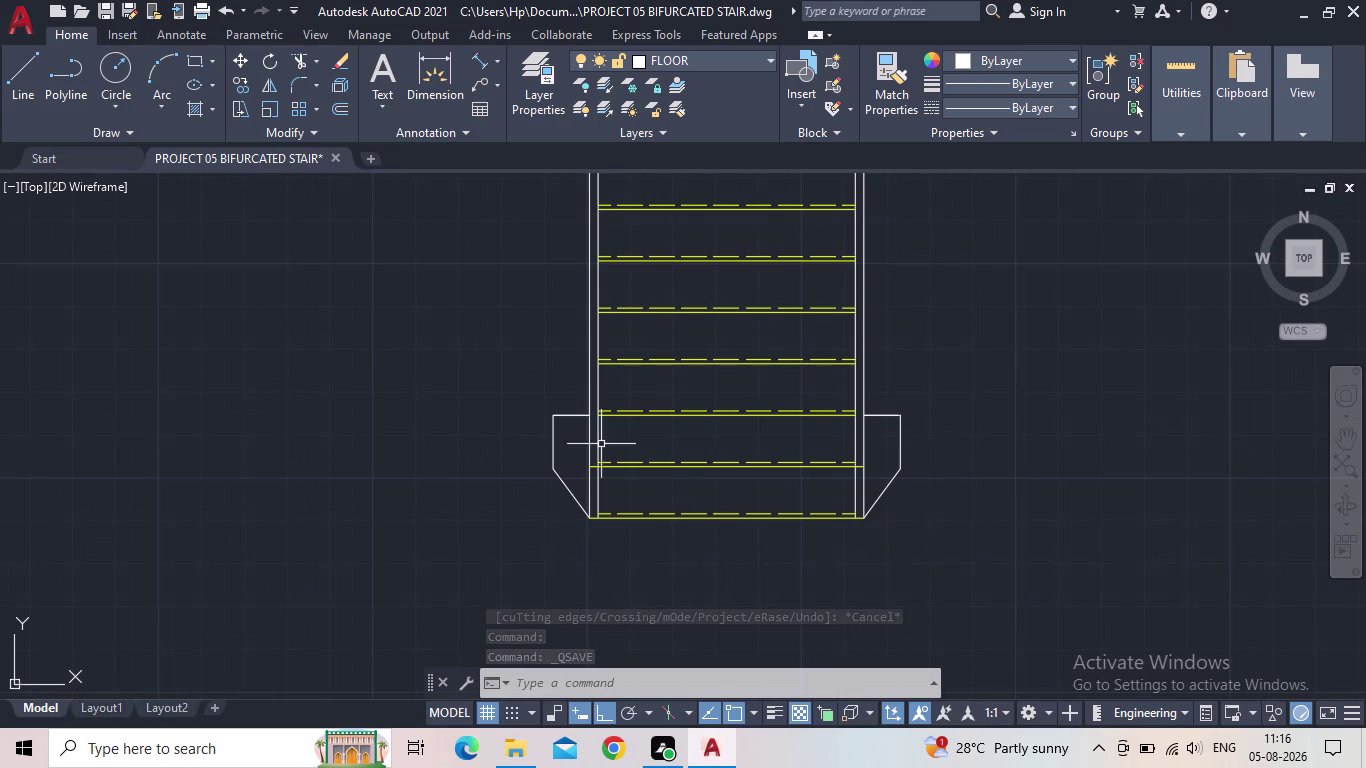
middle_drag(945, 378, 885, 378)
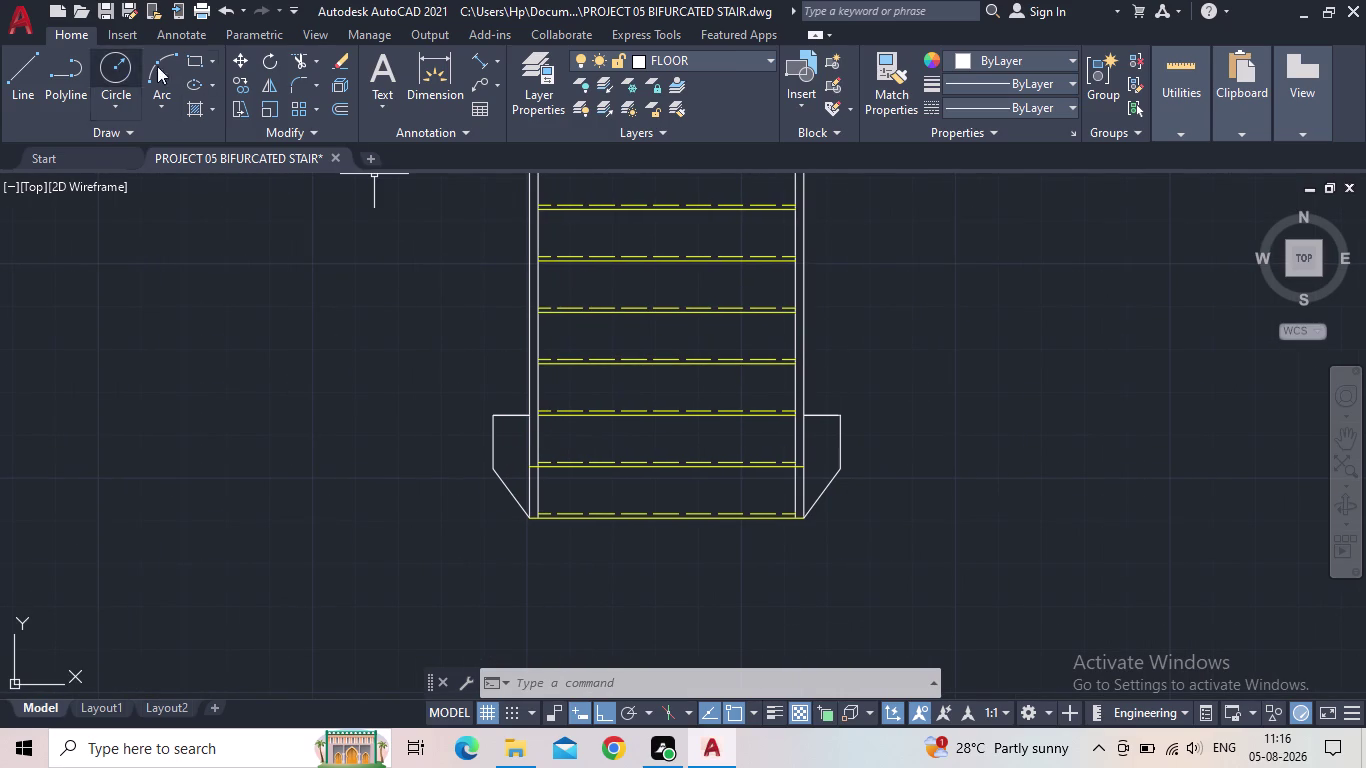
click(192, 61)
scroll(up, 3)
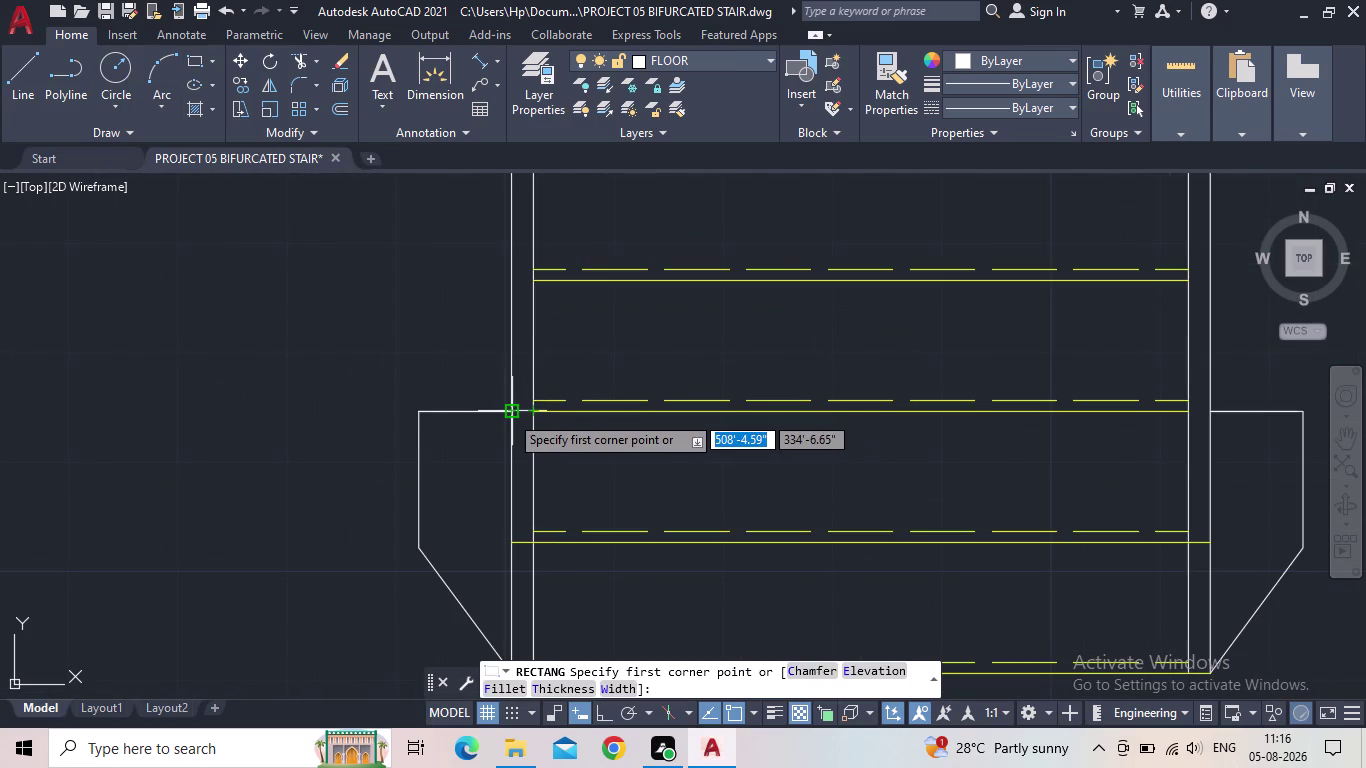
click(163, 345)
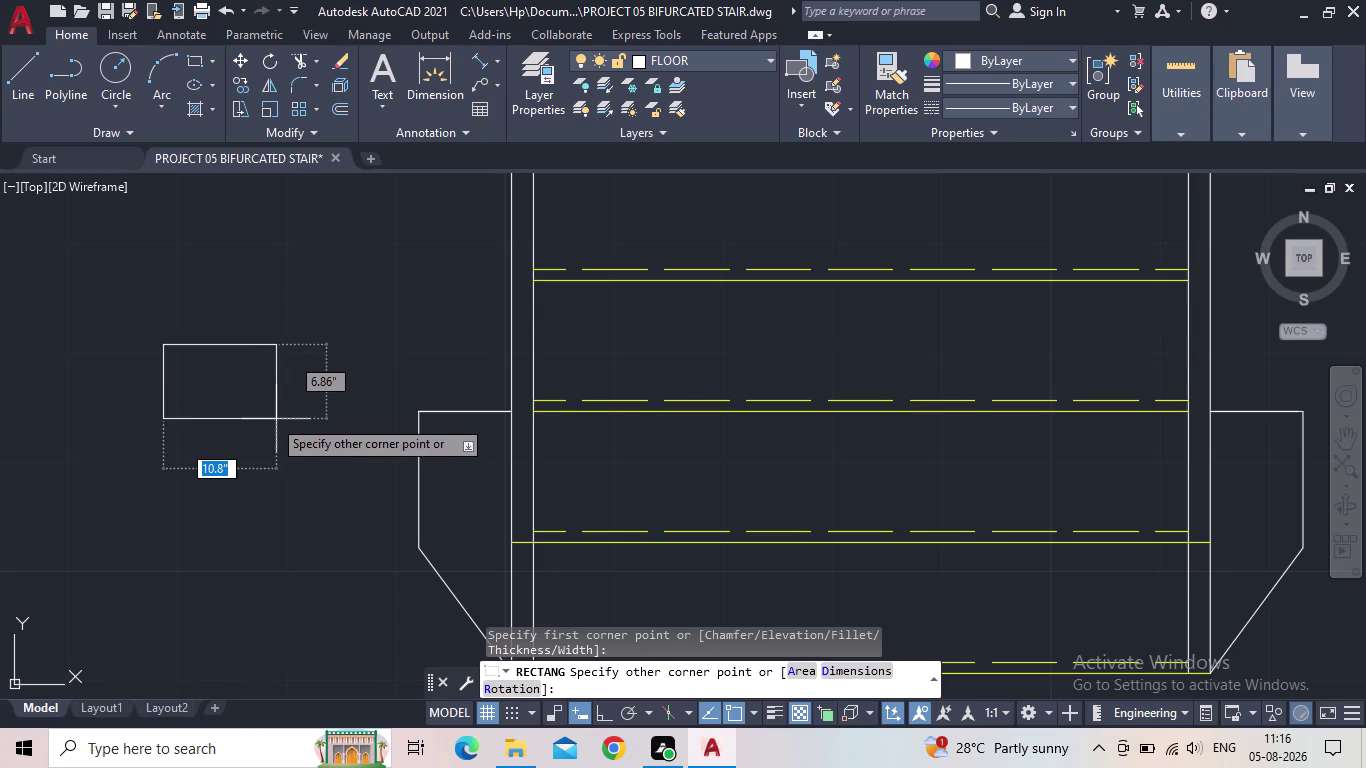
Draw a 2" x 2" square post beside the stair using the Dimensions option.
key(d)
key(Return)
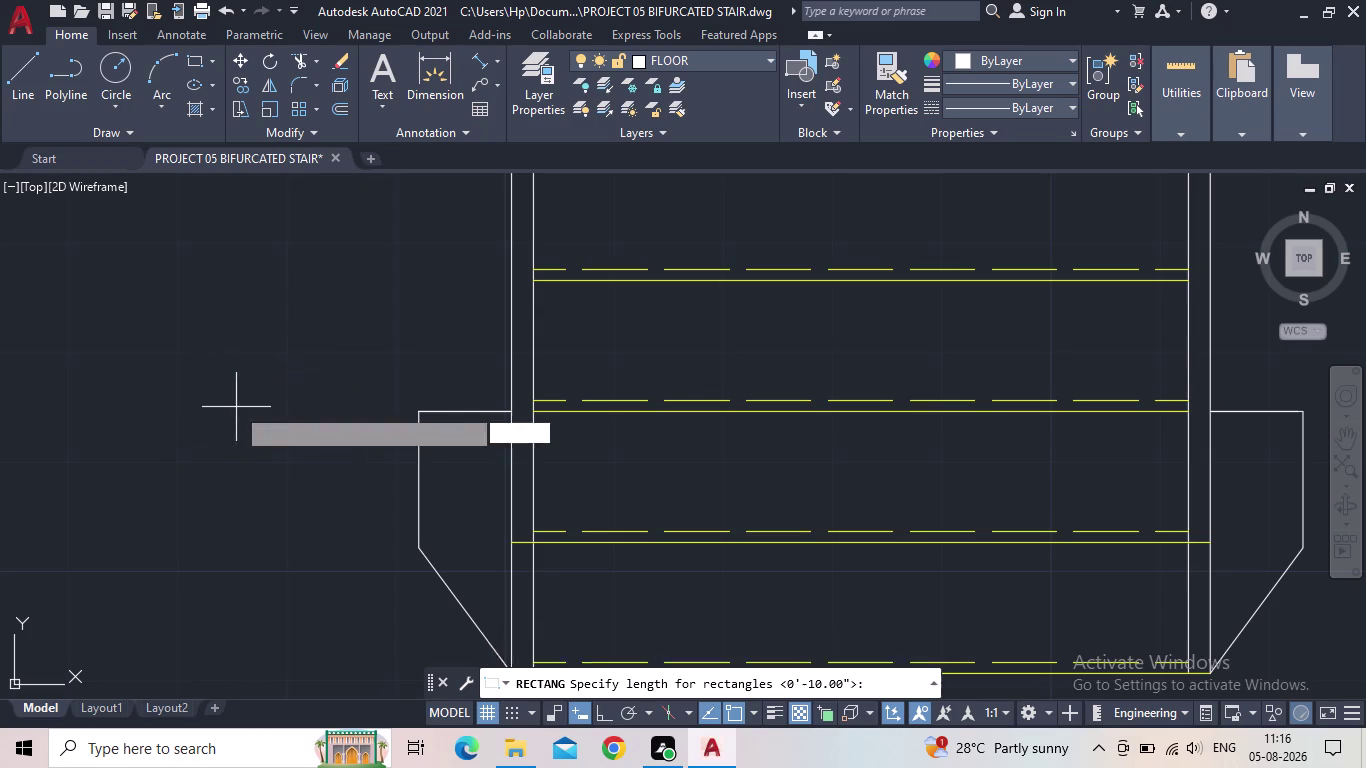
text(0.)
key(BackSpace)
key(BackSpace)
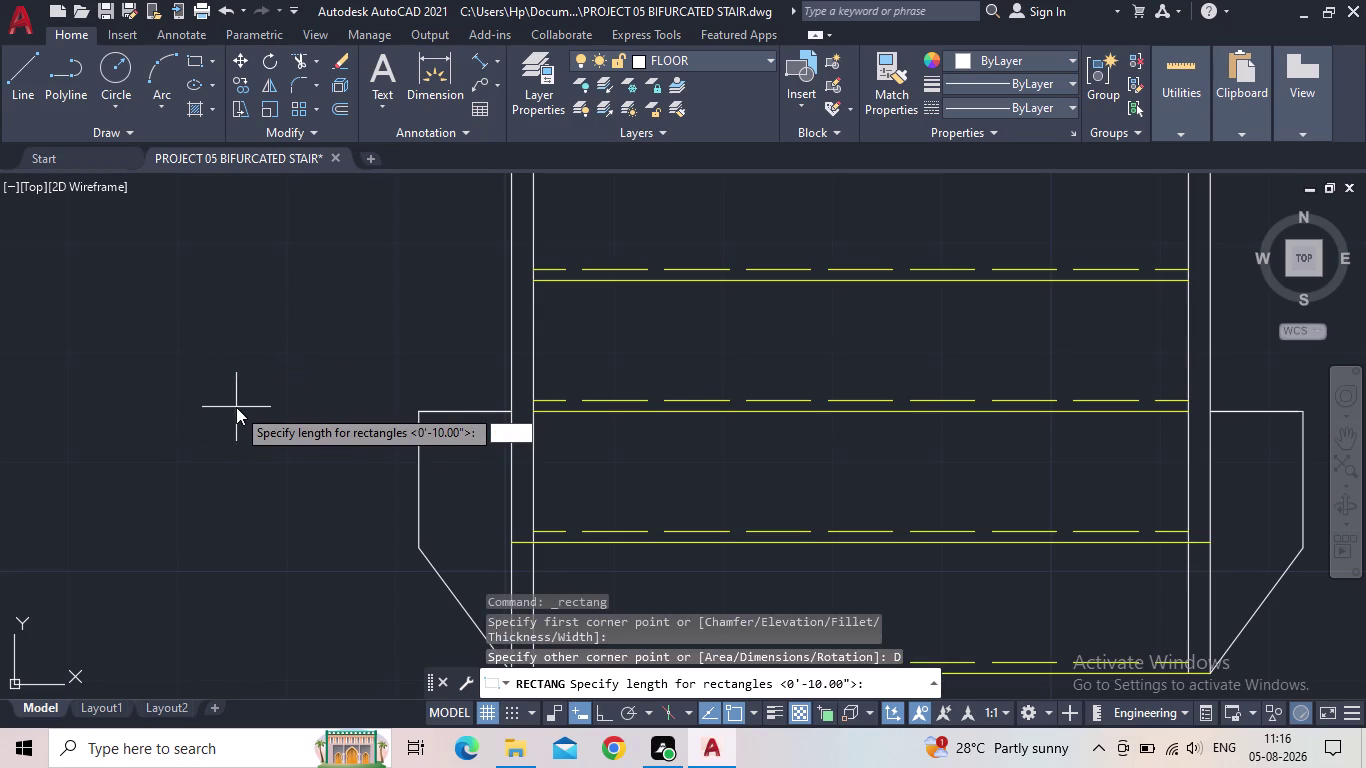
text(2")
key(Return)
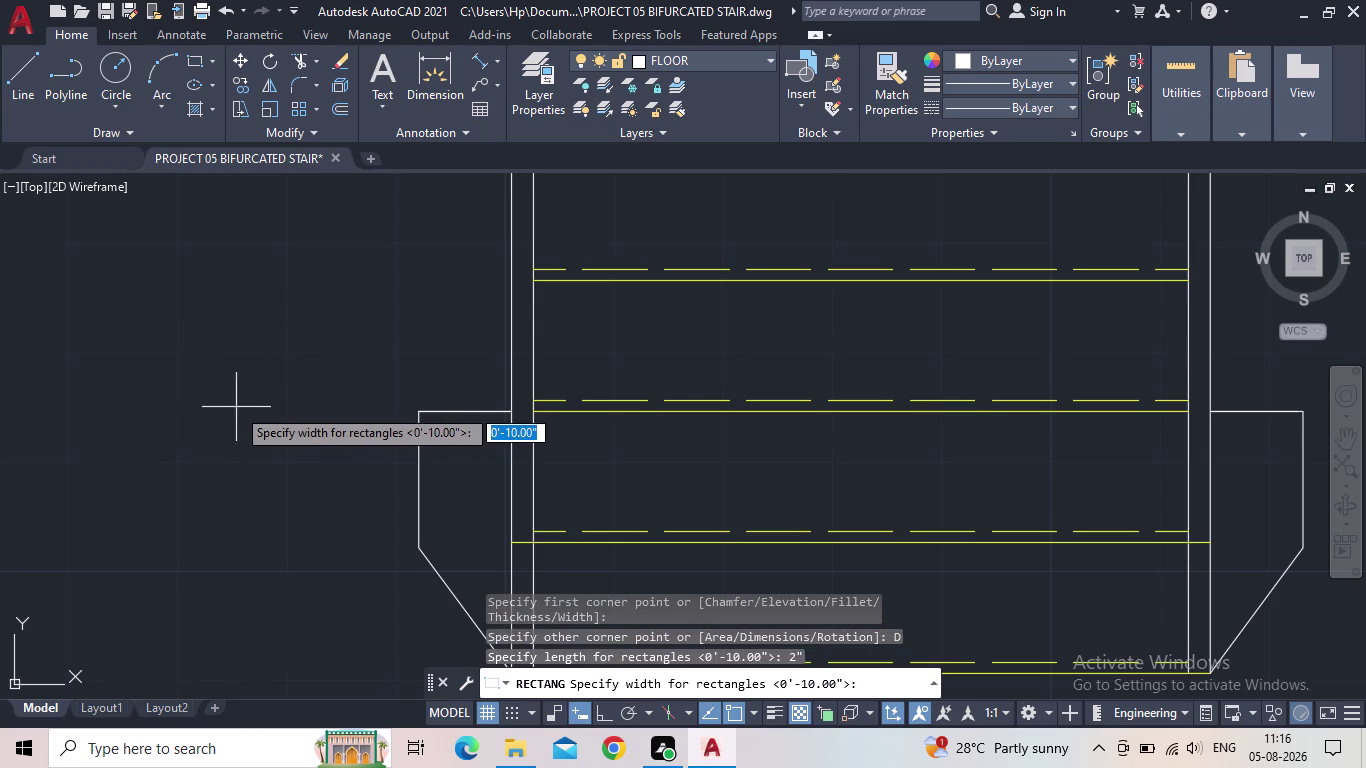
text(2")
key(Return)
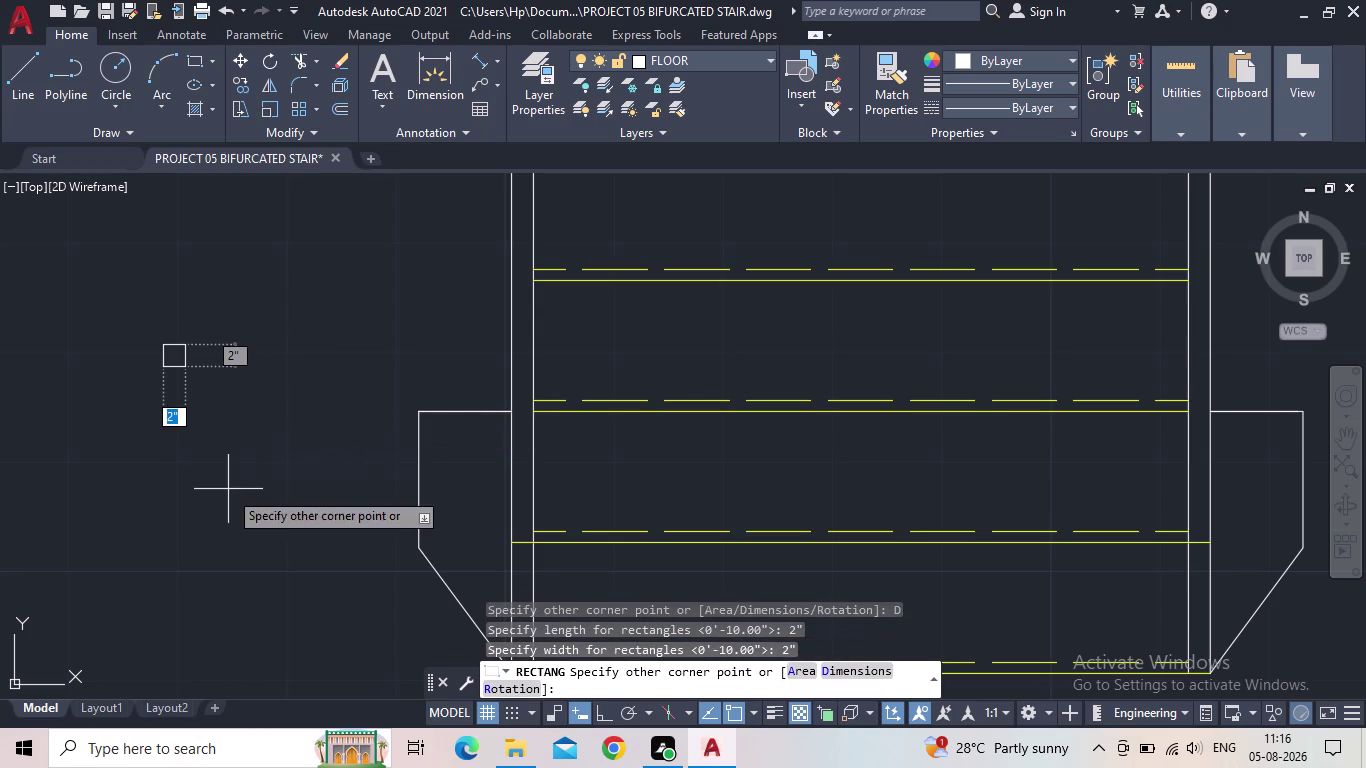
click(228, 491)
scroll(up, 3)
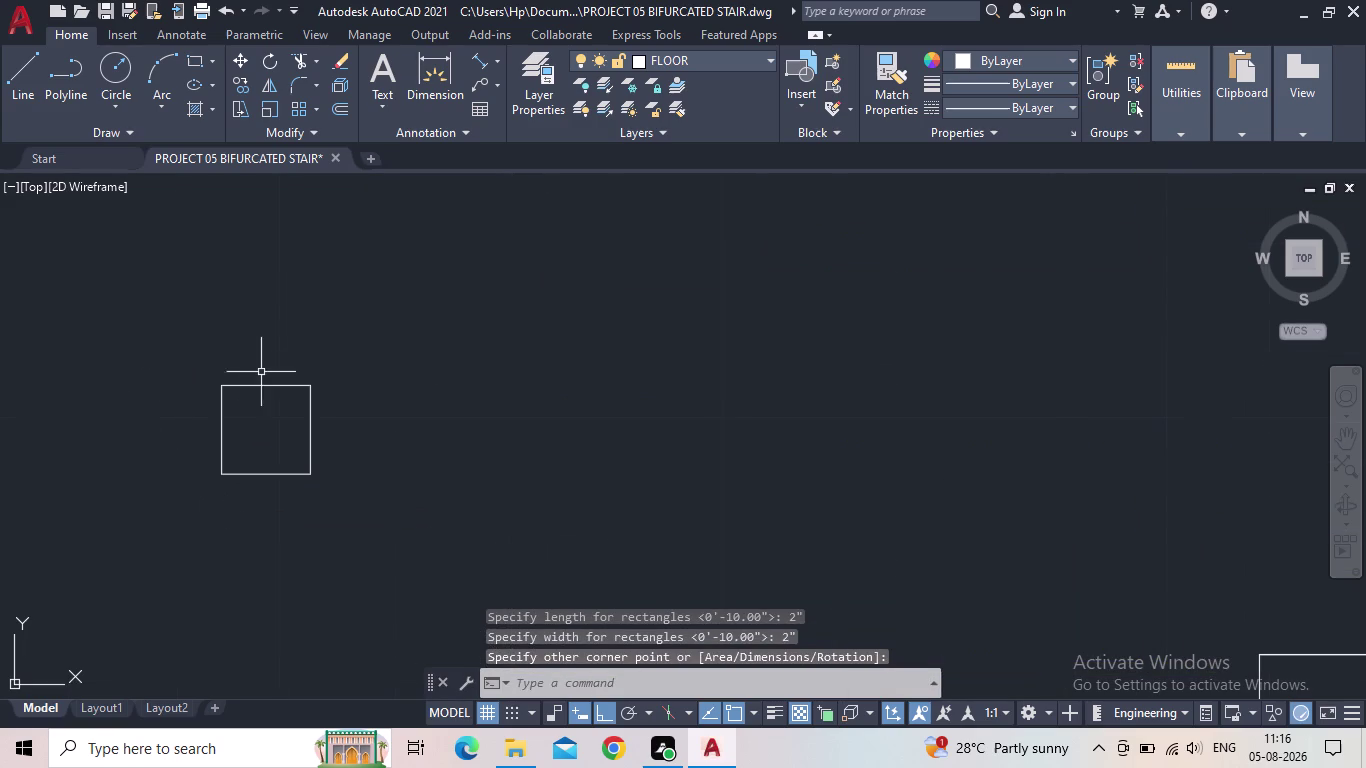
Offset the post square by 1" to create a second square.
key(o)
key(Return)
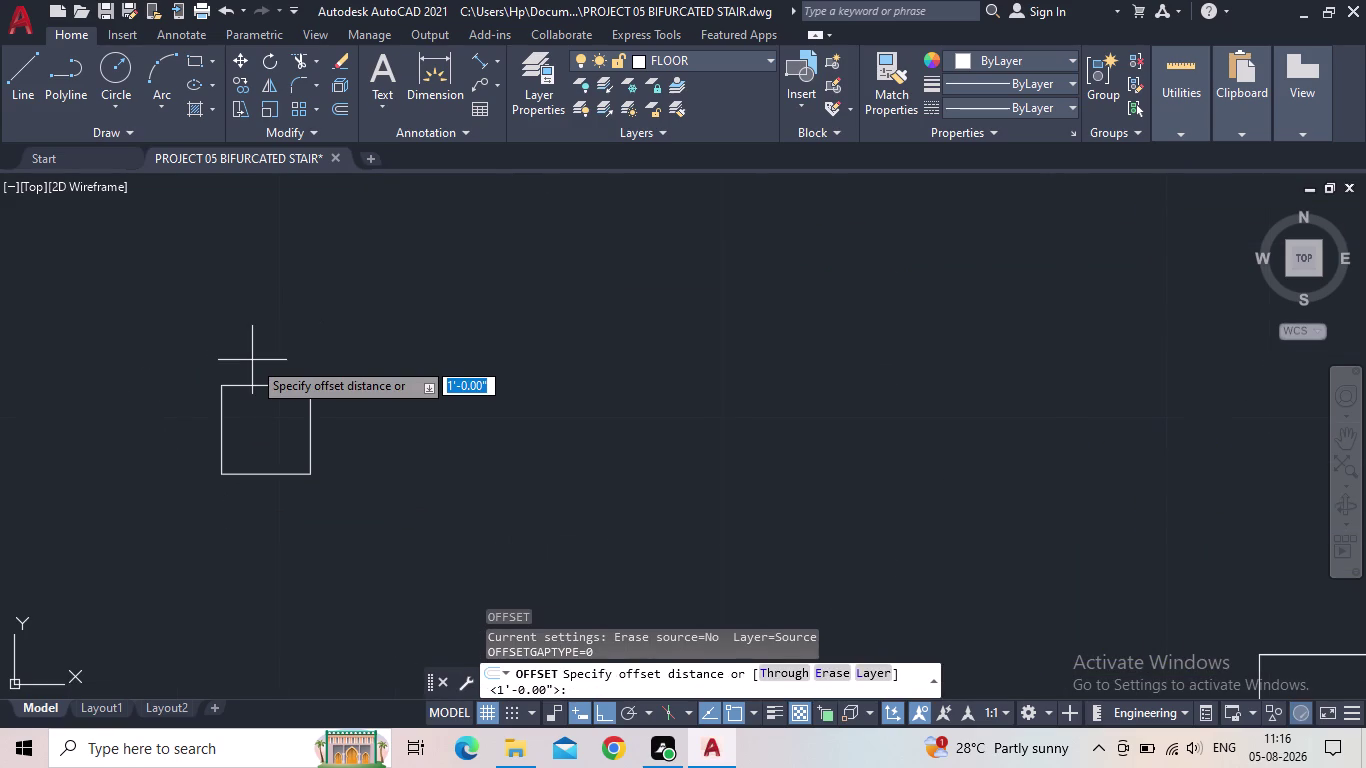
text(1")
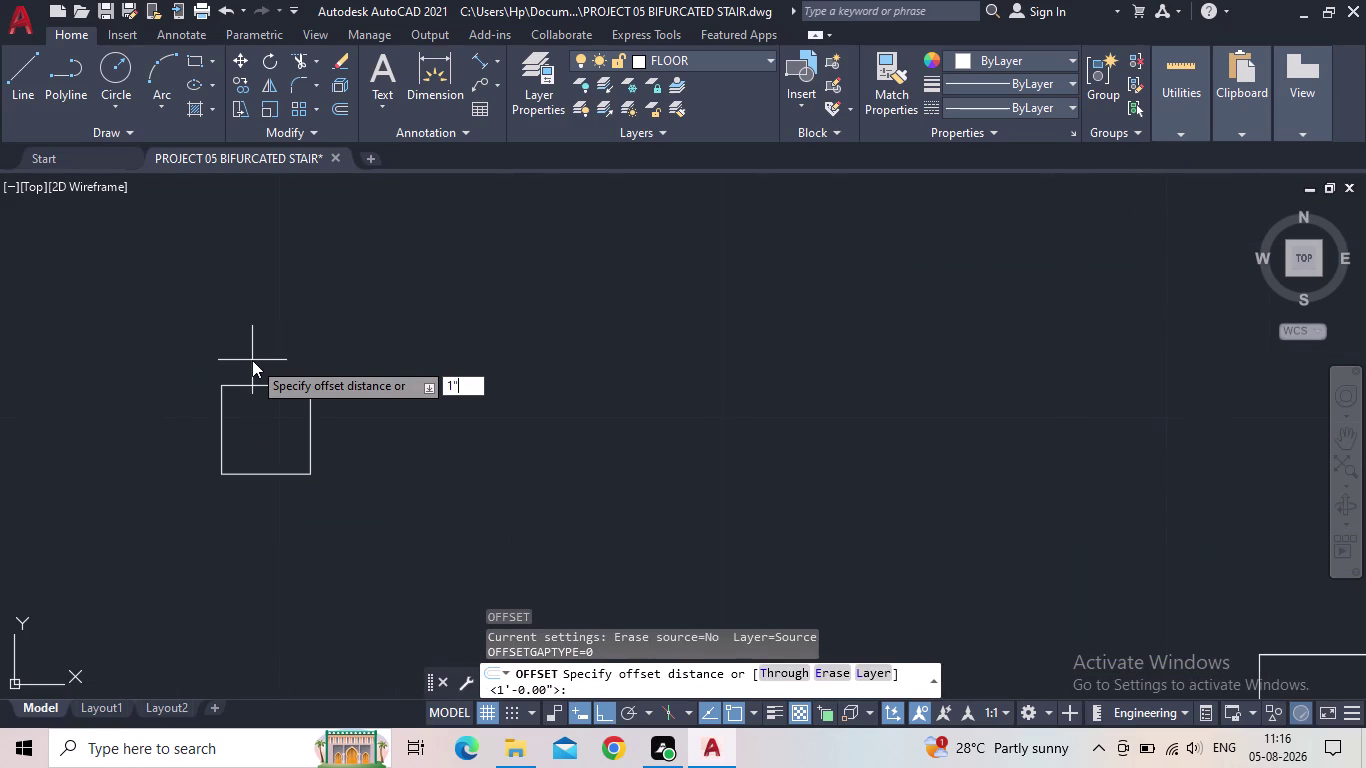
key(Return)
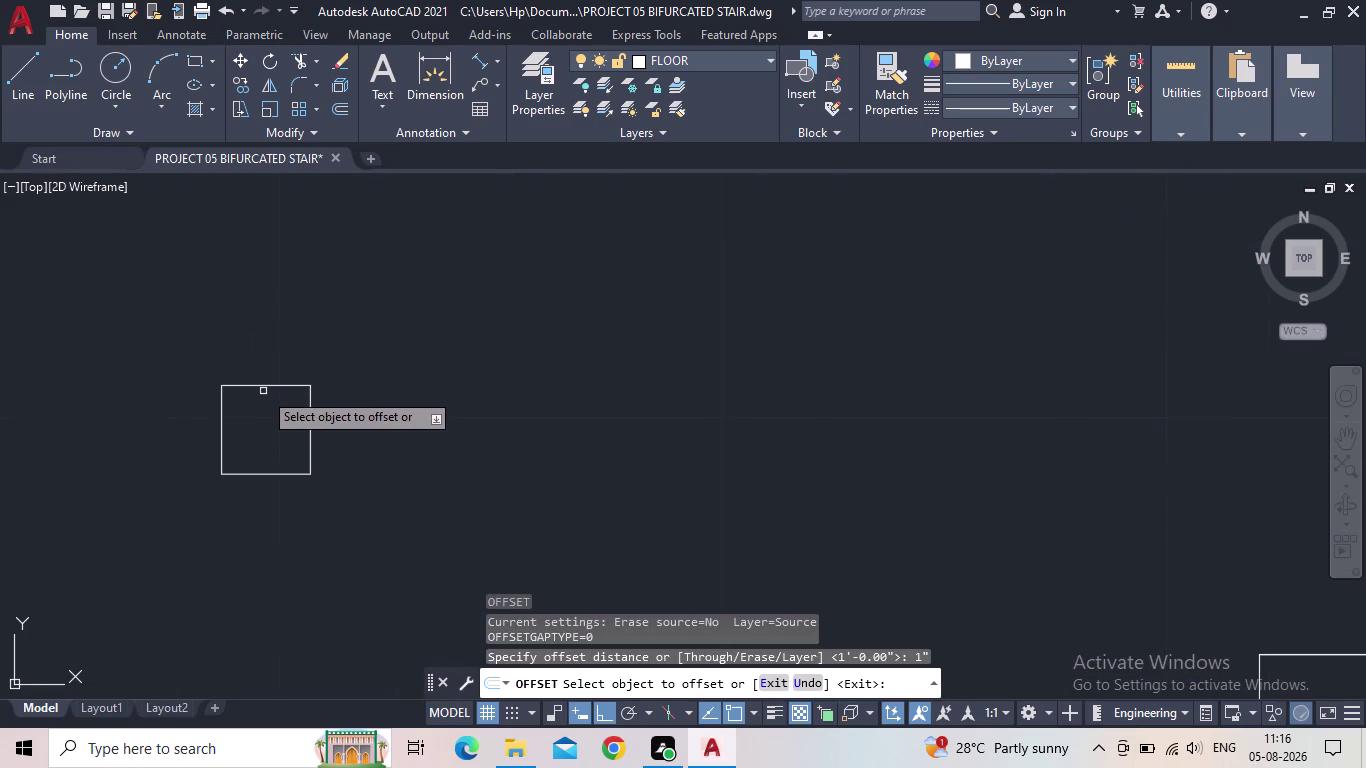
click(266, 386)
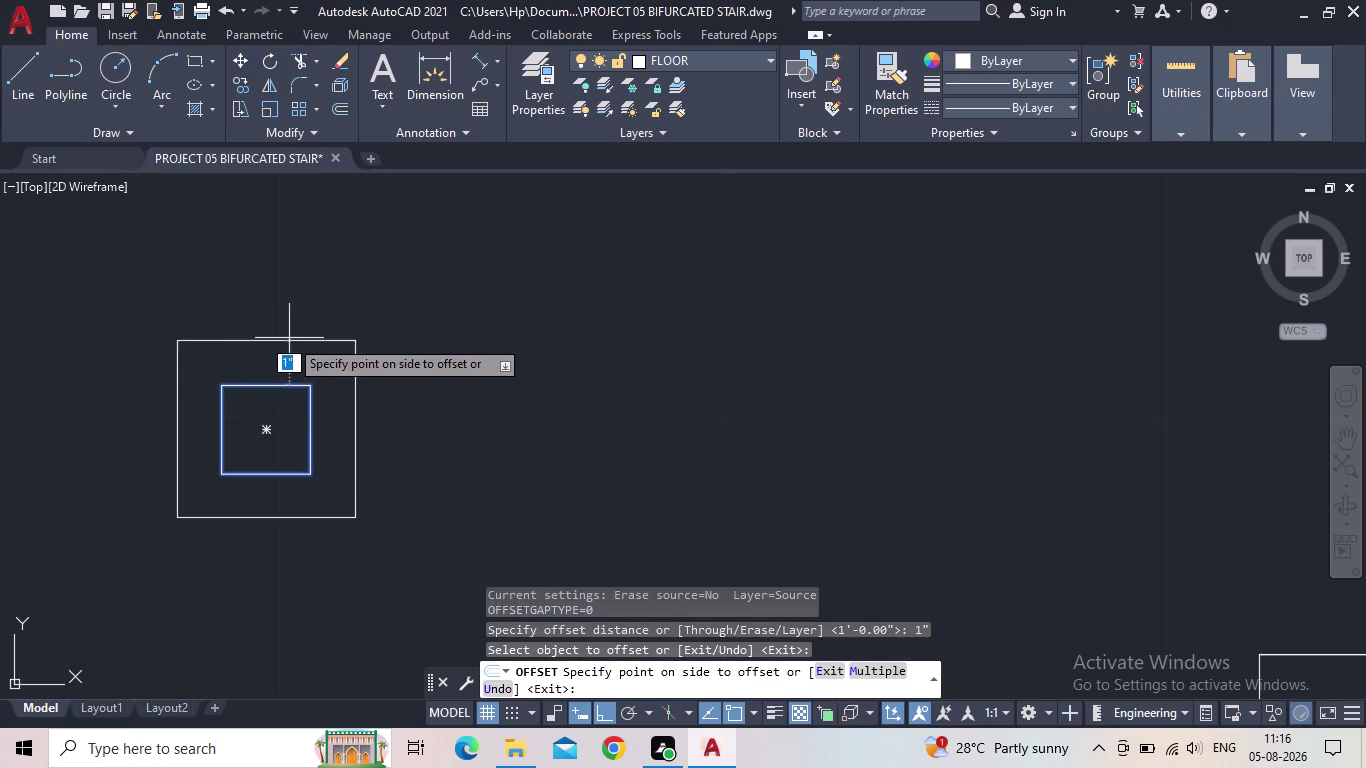
click(289, 338)
scroll(down, 3)
click(340, 440)
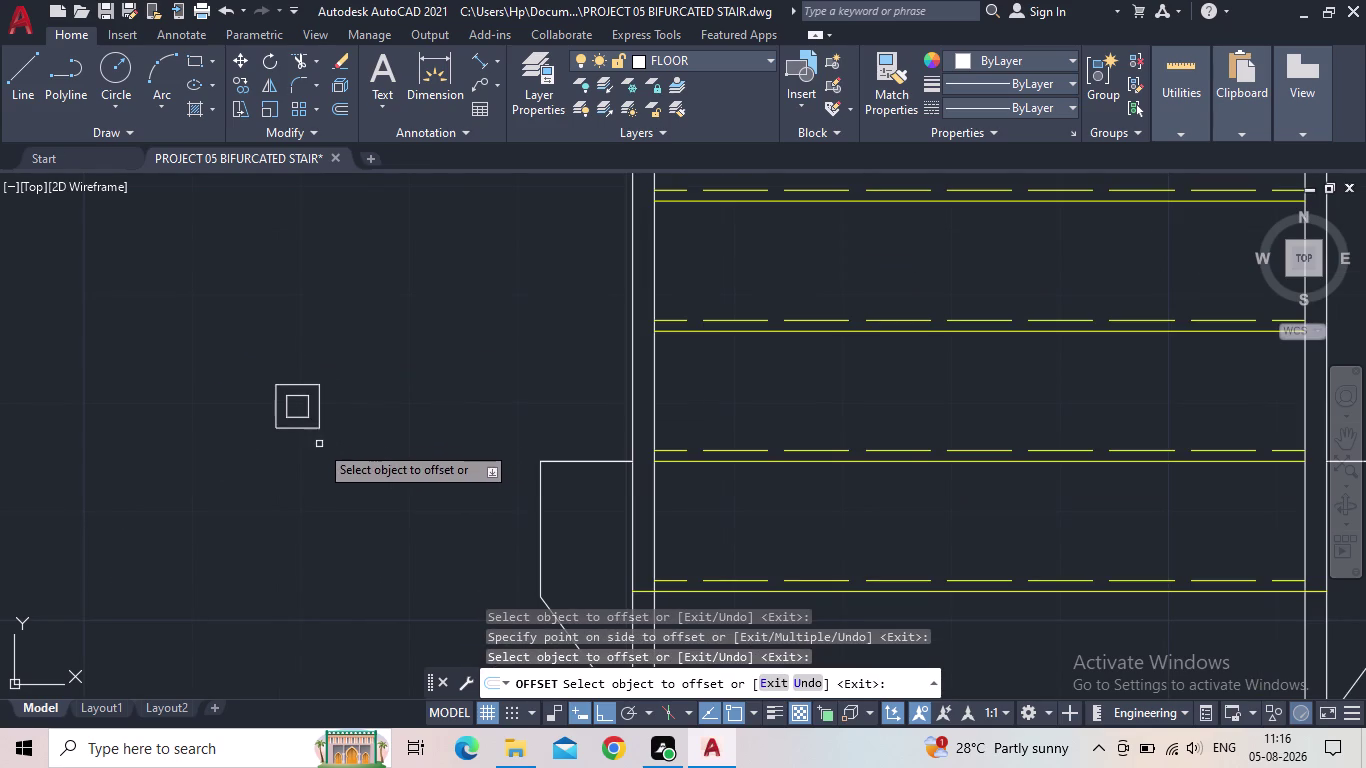
key(Escape)
key(Escape)
Window-select both post squares and show their properties.
click(330, 461)
click(224, 342)
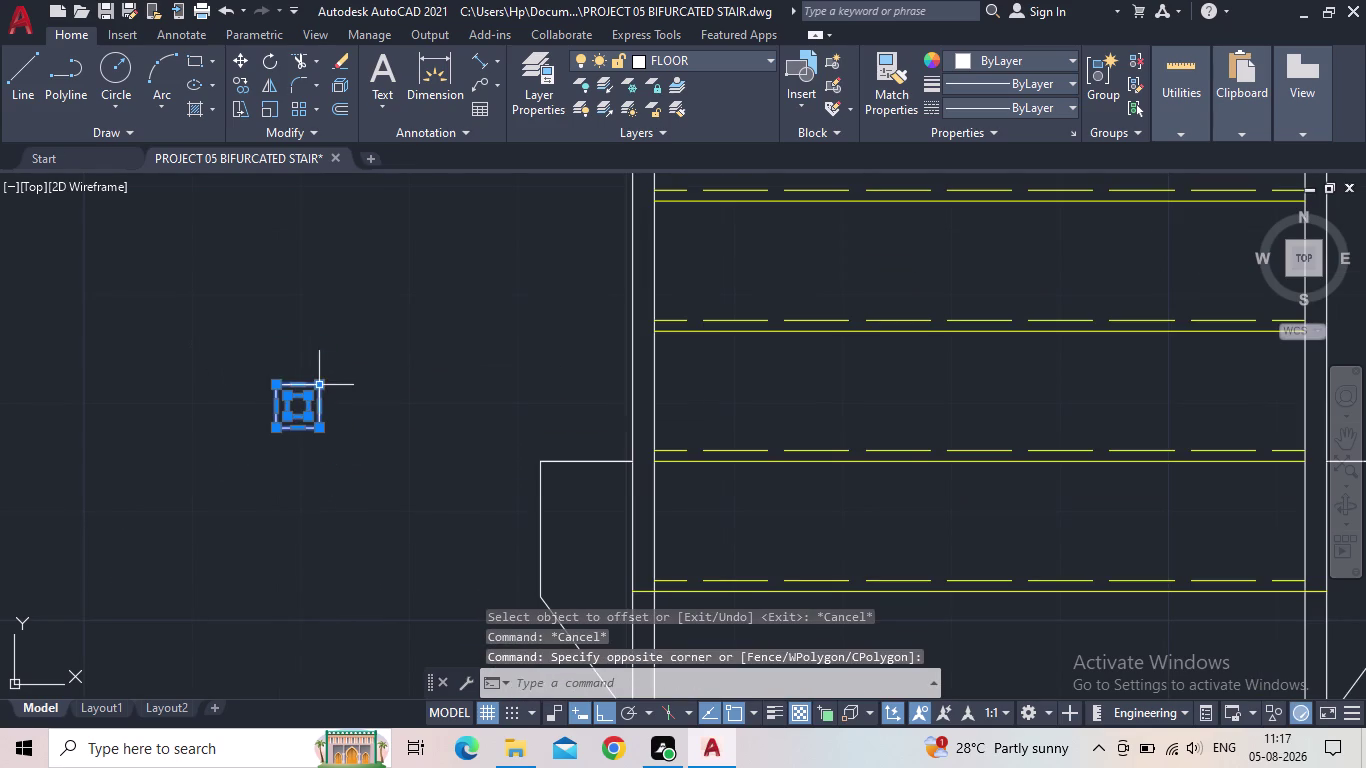
scroll(up, 3)
key(m)
key(o)
key(Return)
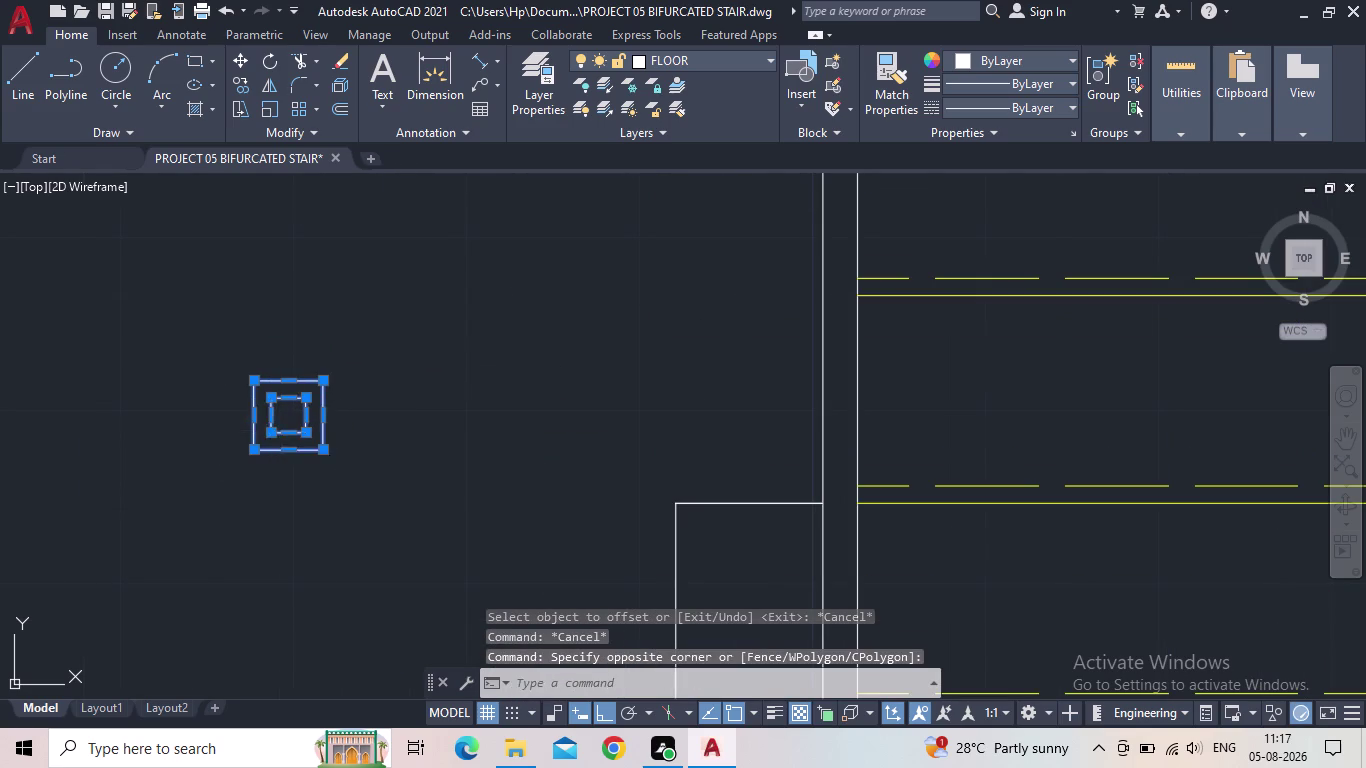
click(13, 59)
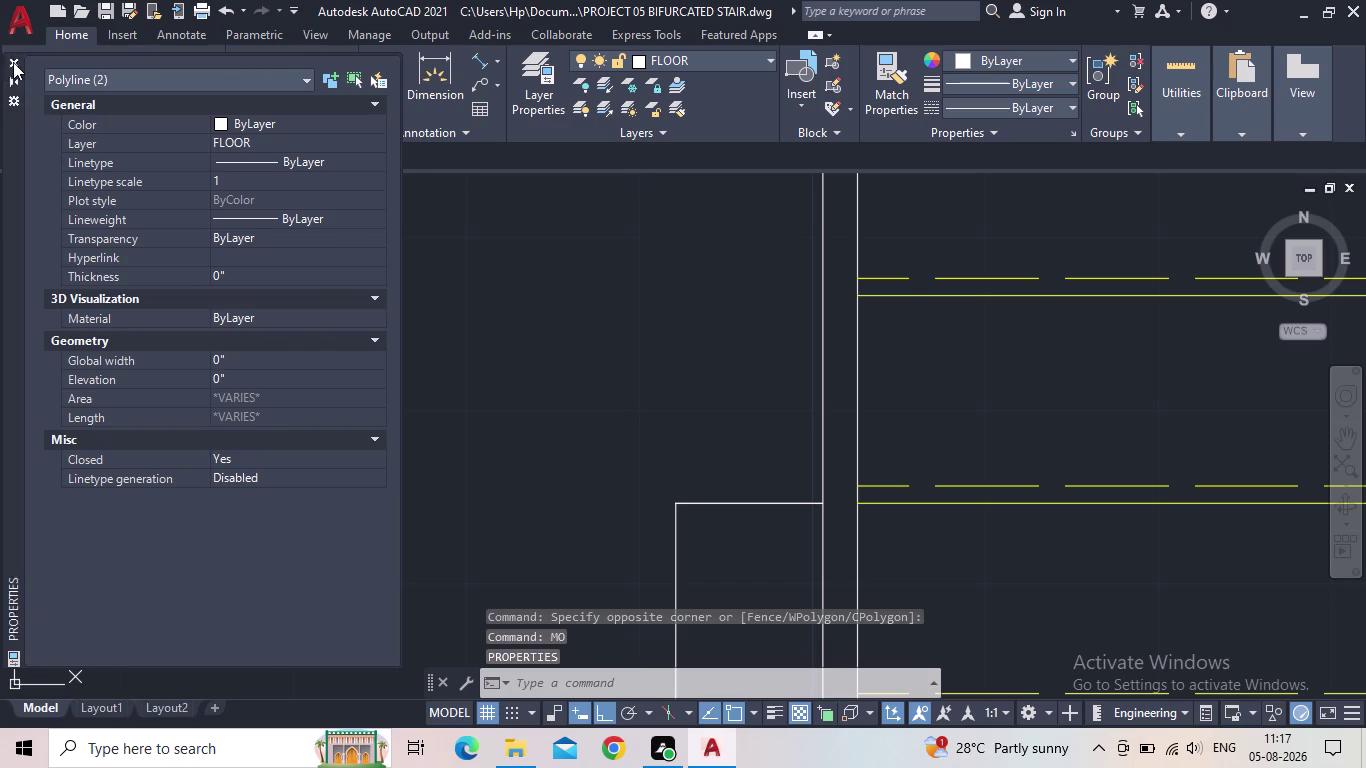
Move the two post squares toward the landing corner.
key(m)
key(space)
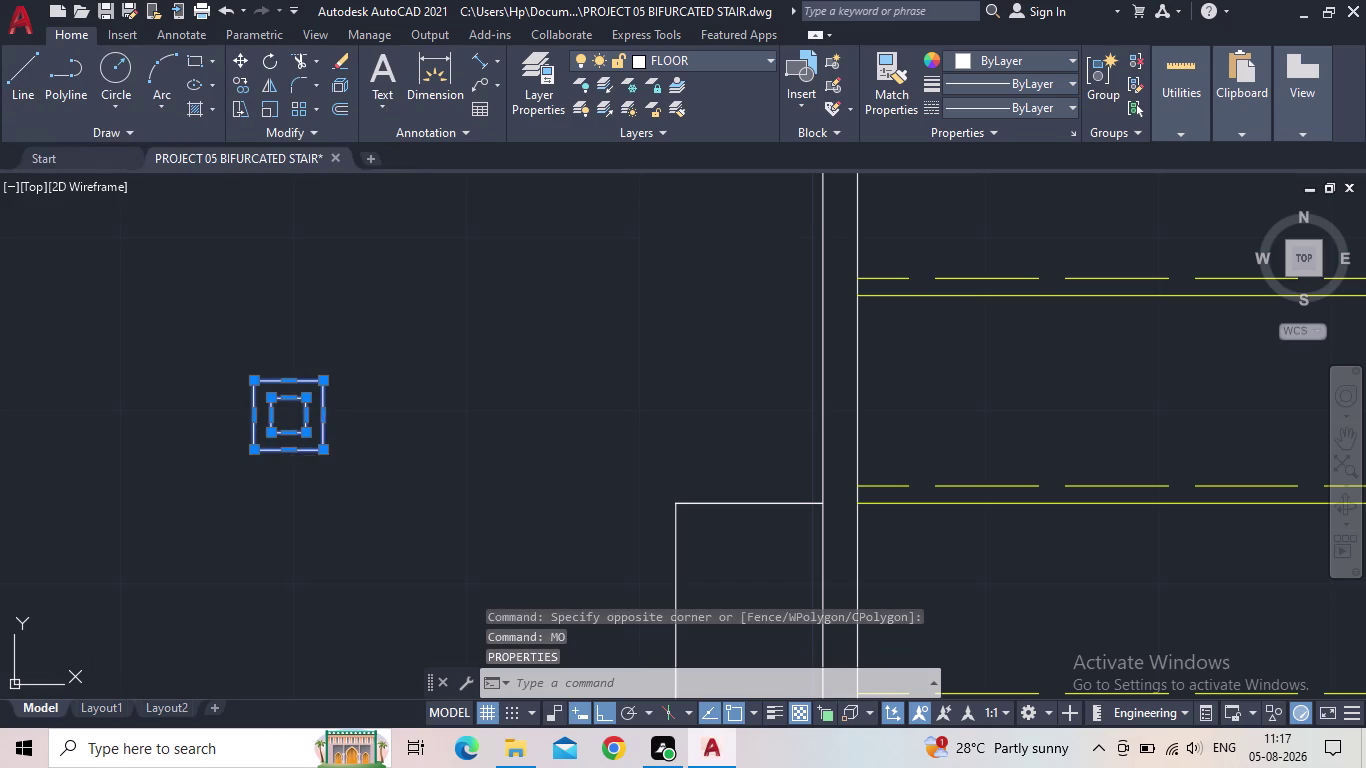
click(281, 417)
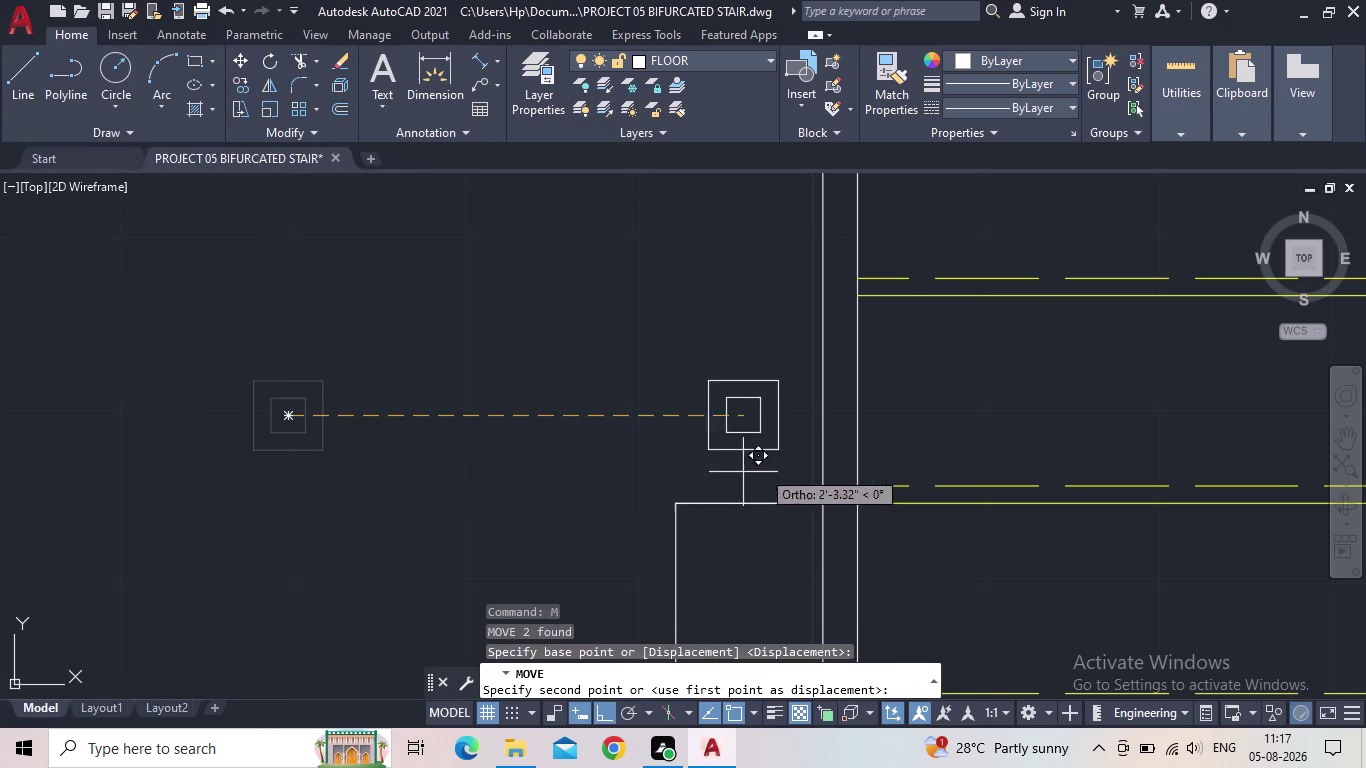
click(604, 716)
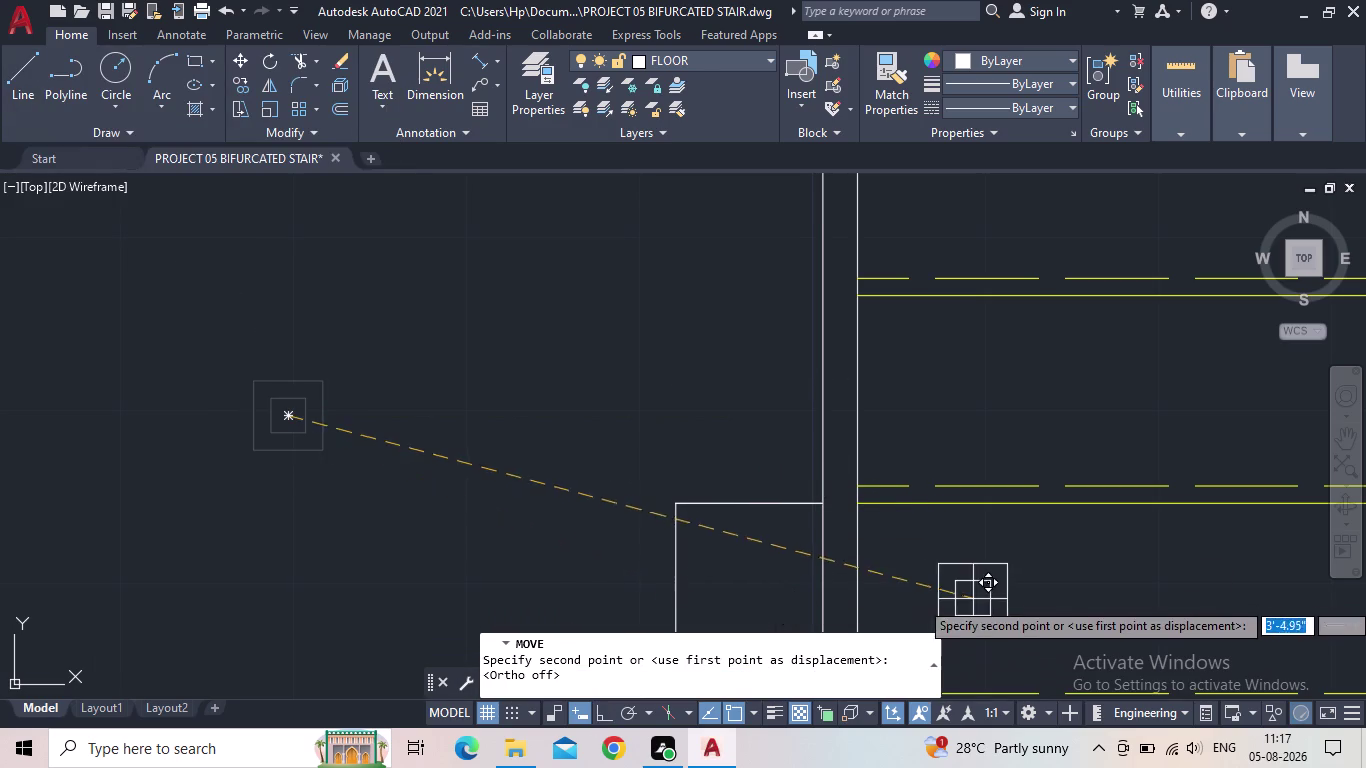
scroll(up, 3)
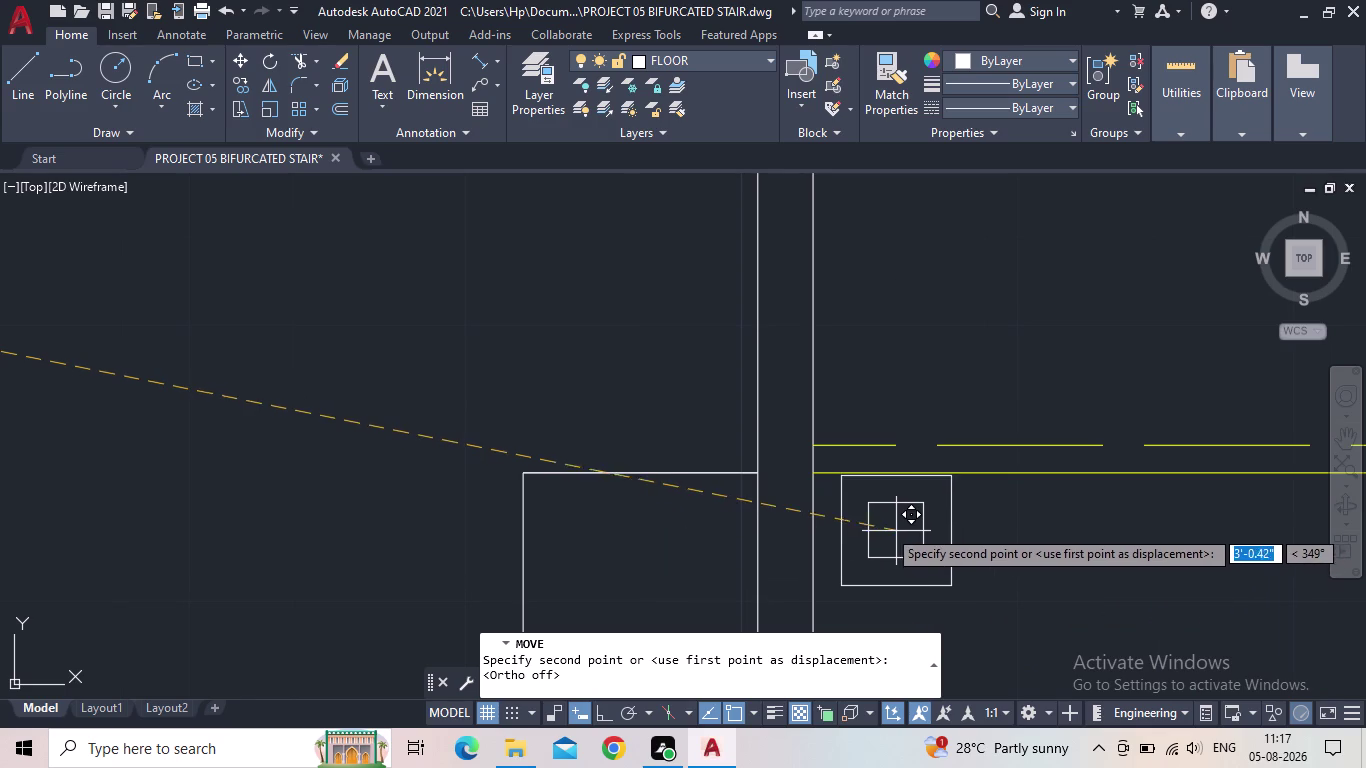
scroll(up, 3)
scroll(down, 3)
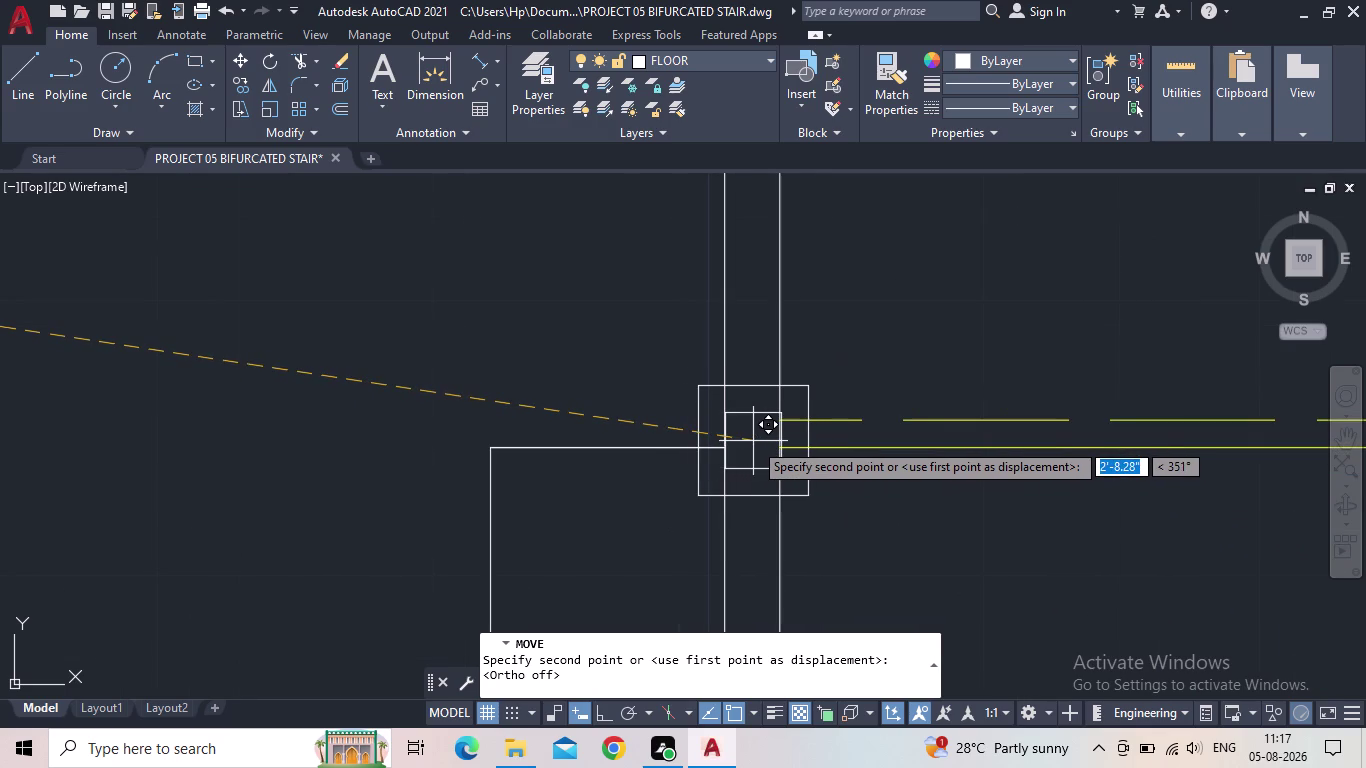
scroll(up, 3)
scroll(up, 3)
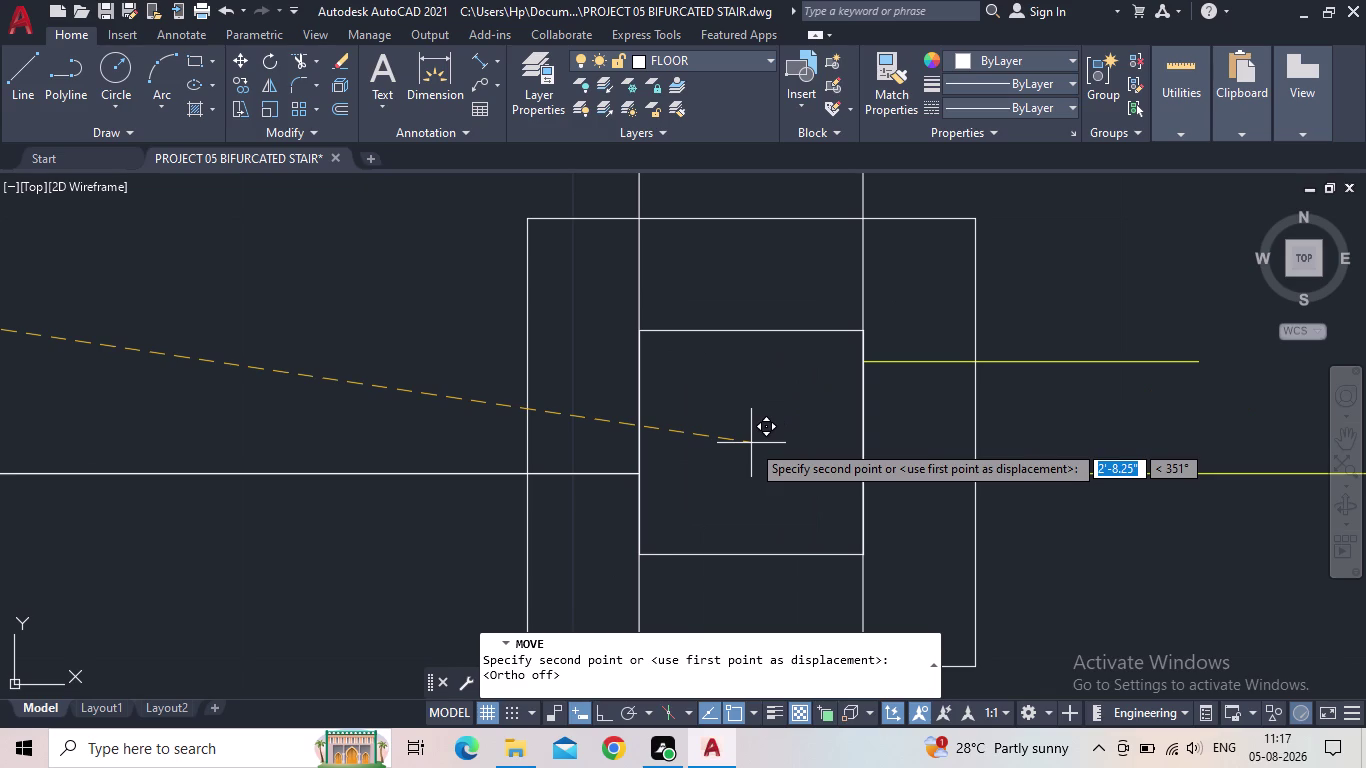
click(751, 443)
scroll(down, 3)
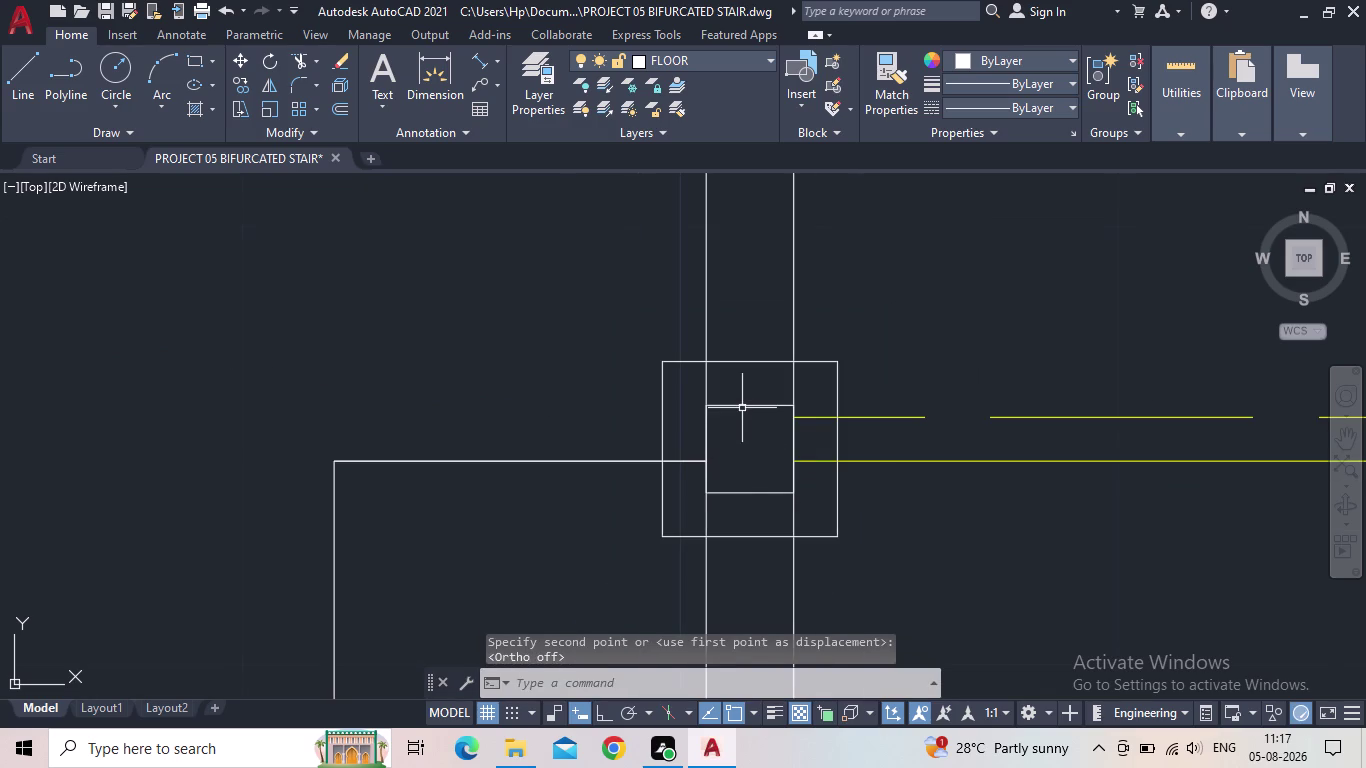
Reselect the inner and outer post squares.
click(741, 408)
scroll(up, 3)
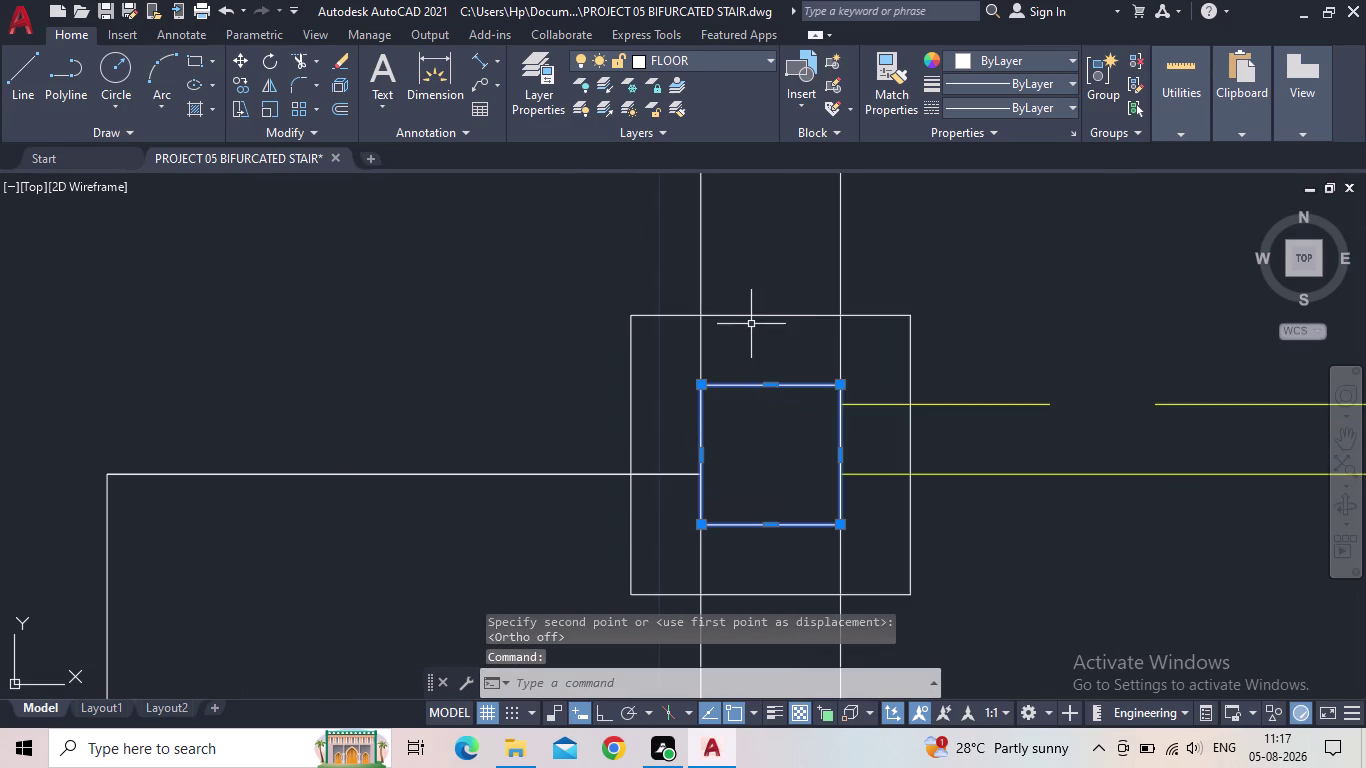
click(752, 314)
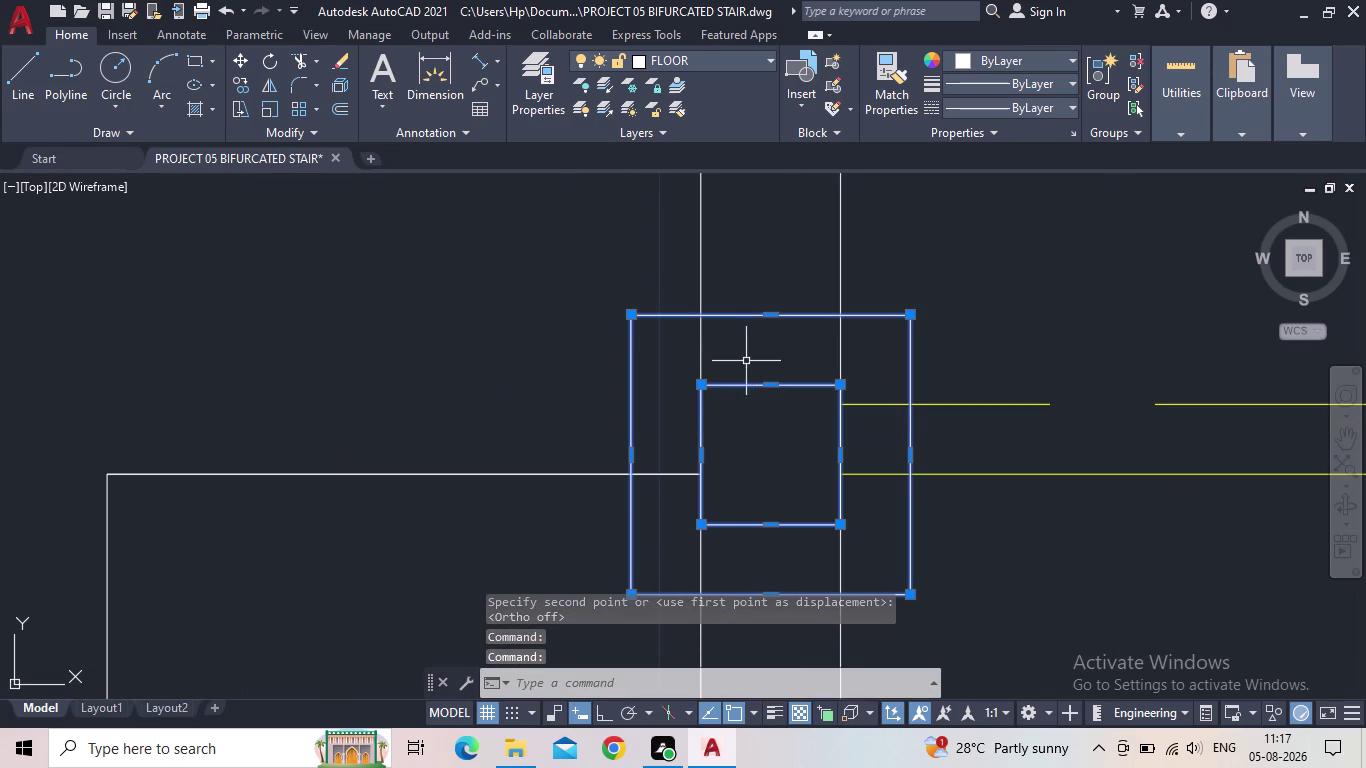
key(Escape)
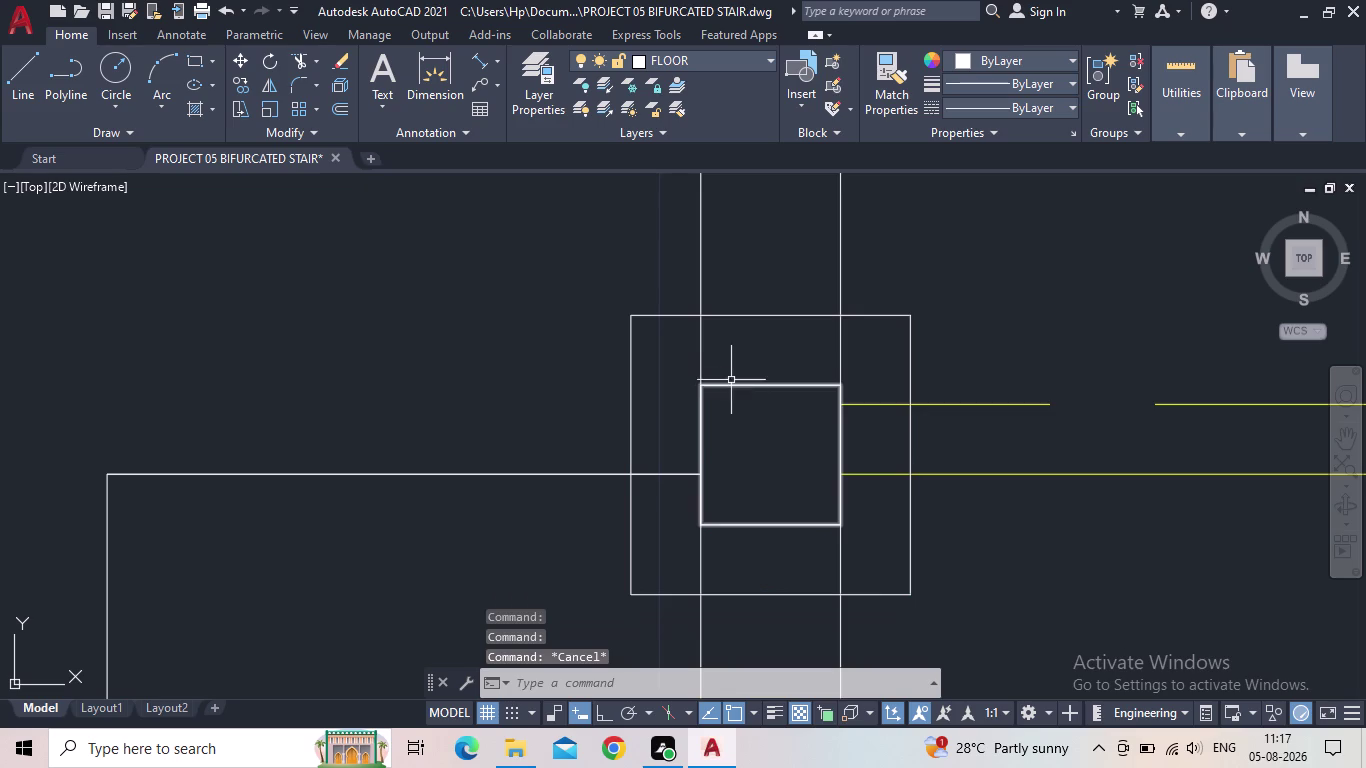
click(731, 377)
click(763, 410)
drag(765, 419, 763, 408)
click(747, 321)
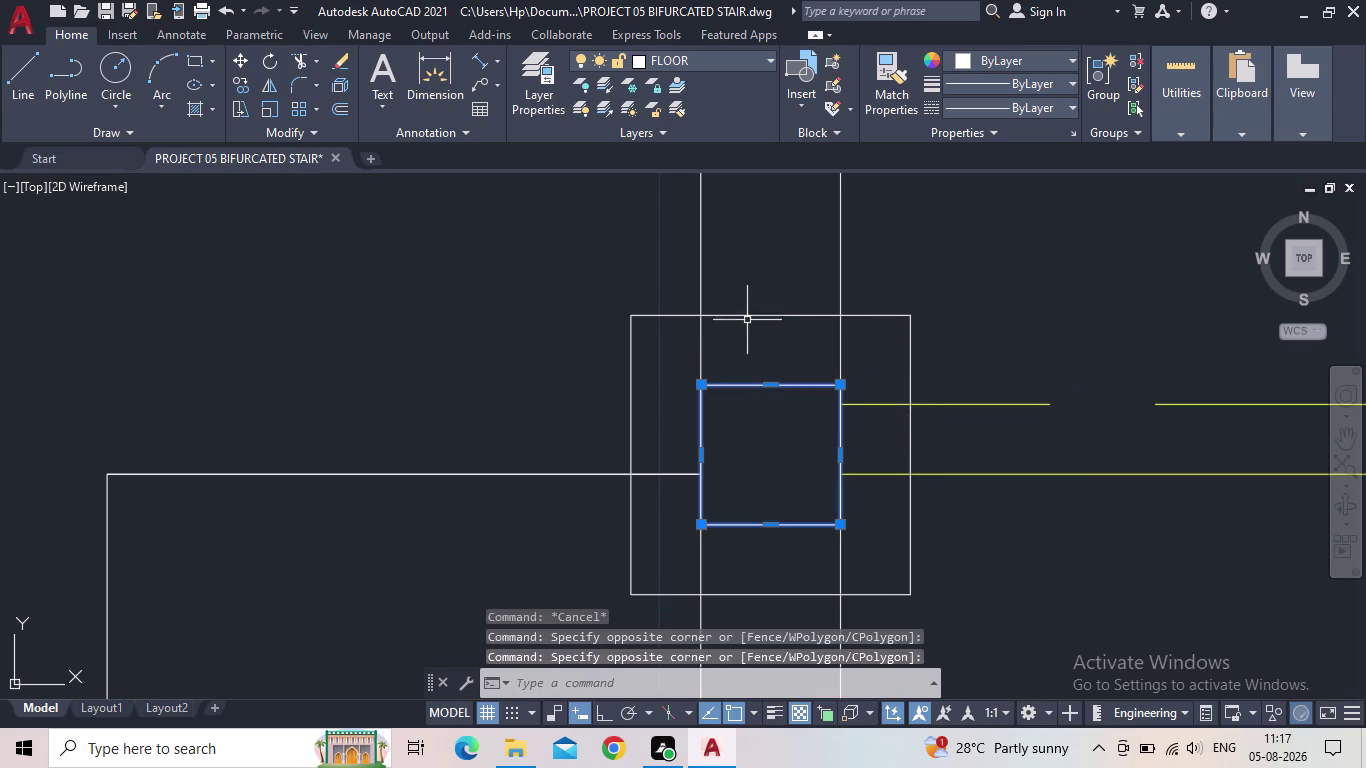
click(747, 313)
Move the column post onto the corner where the stair and landing lines meet.
key(m)
key(space)
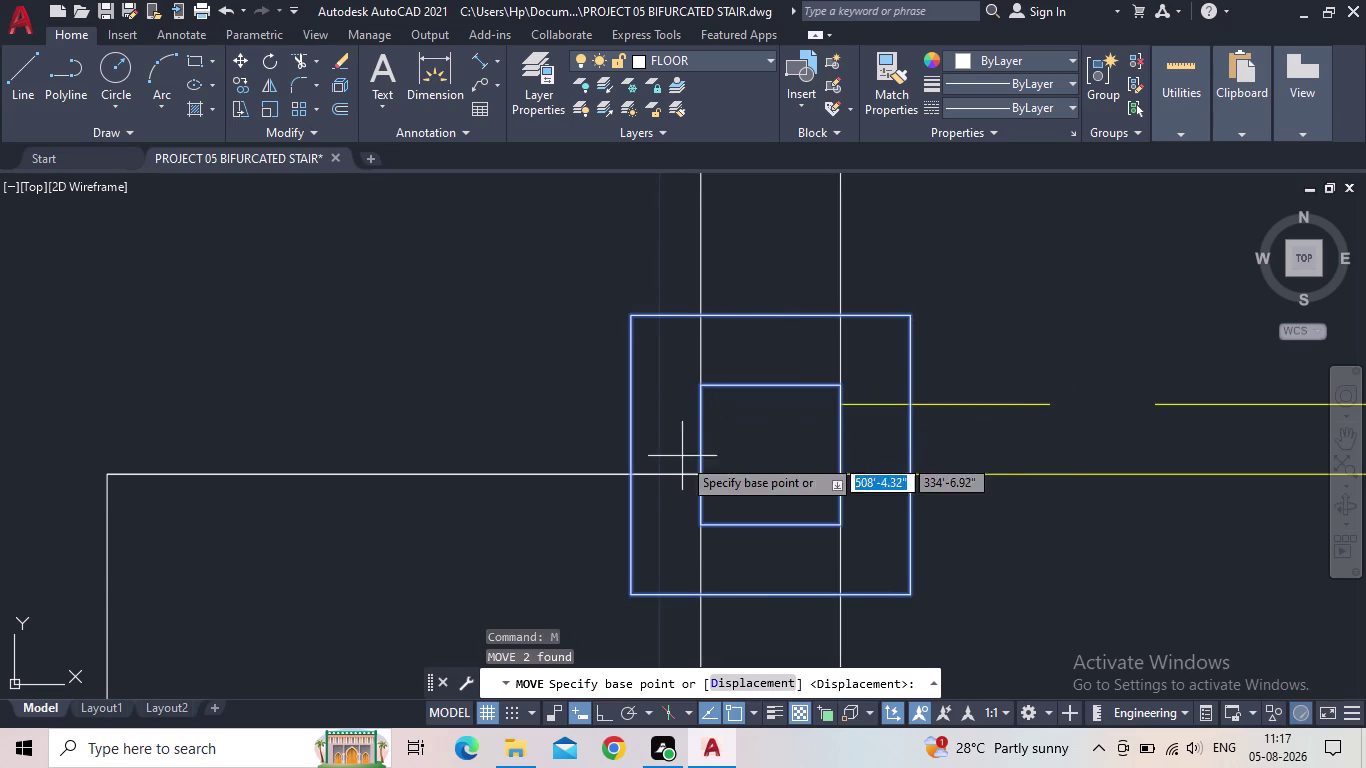
click(704, 452)
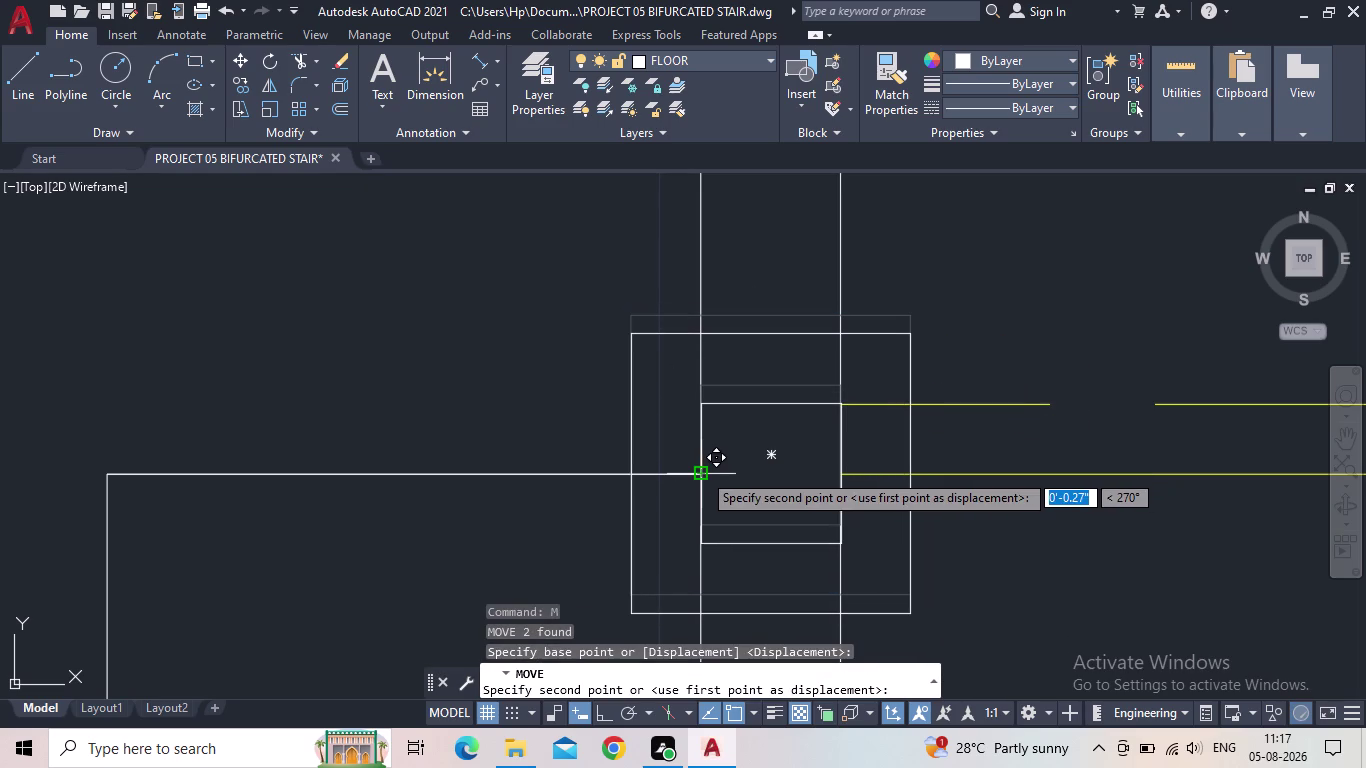
click(702, 472)
scroll(down, 3)
middle_drag(784, 460, 762, 434)
scroll(down, 3)
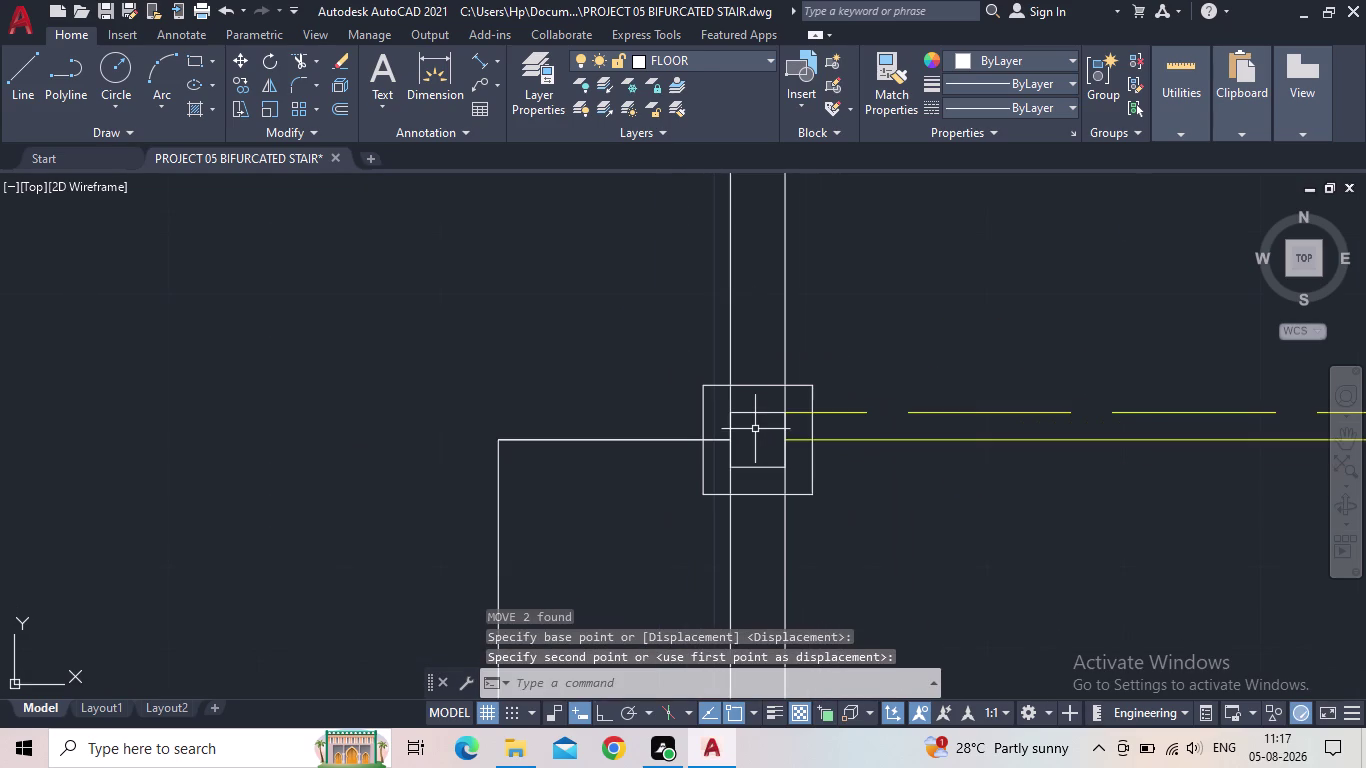
key(Escape)
scroll(up, 3)
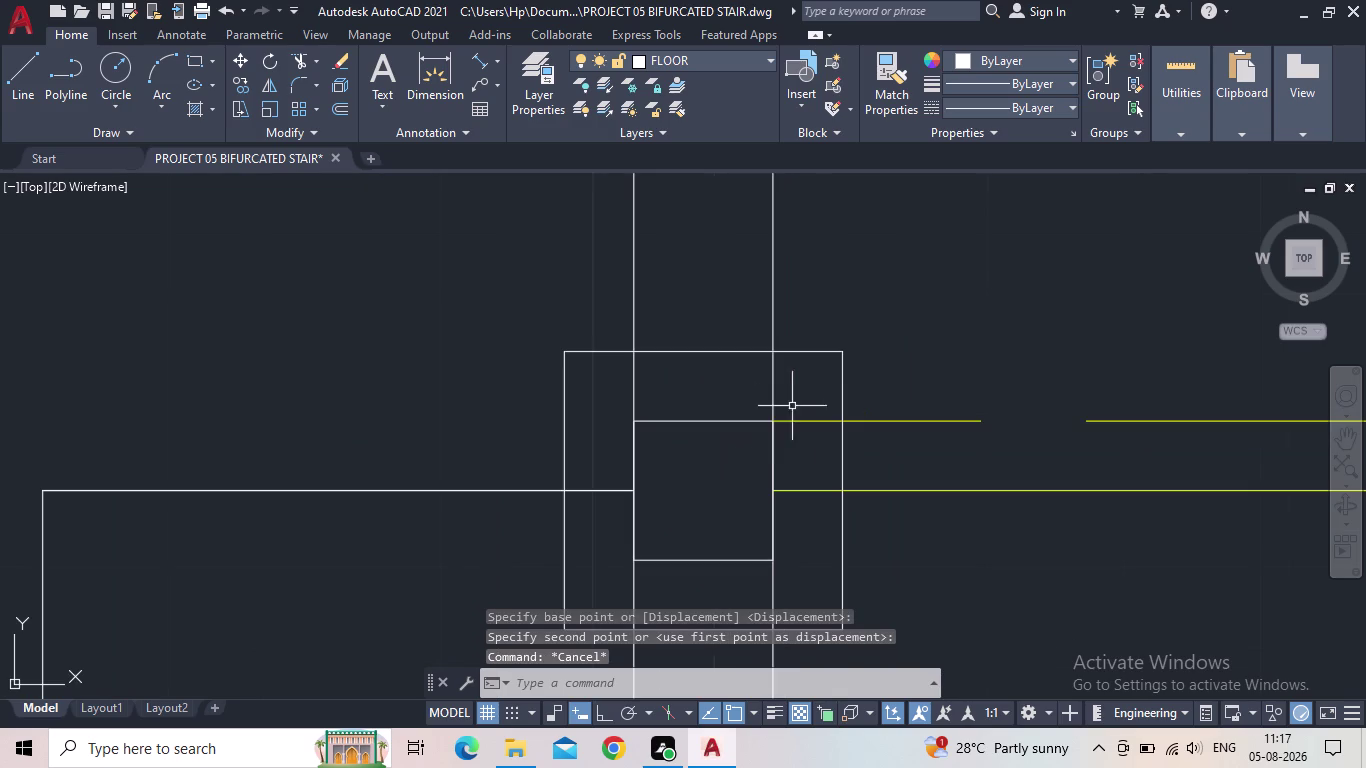
Cancel a stray selection window and start Trim with TR.
click(776, 446)
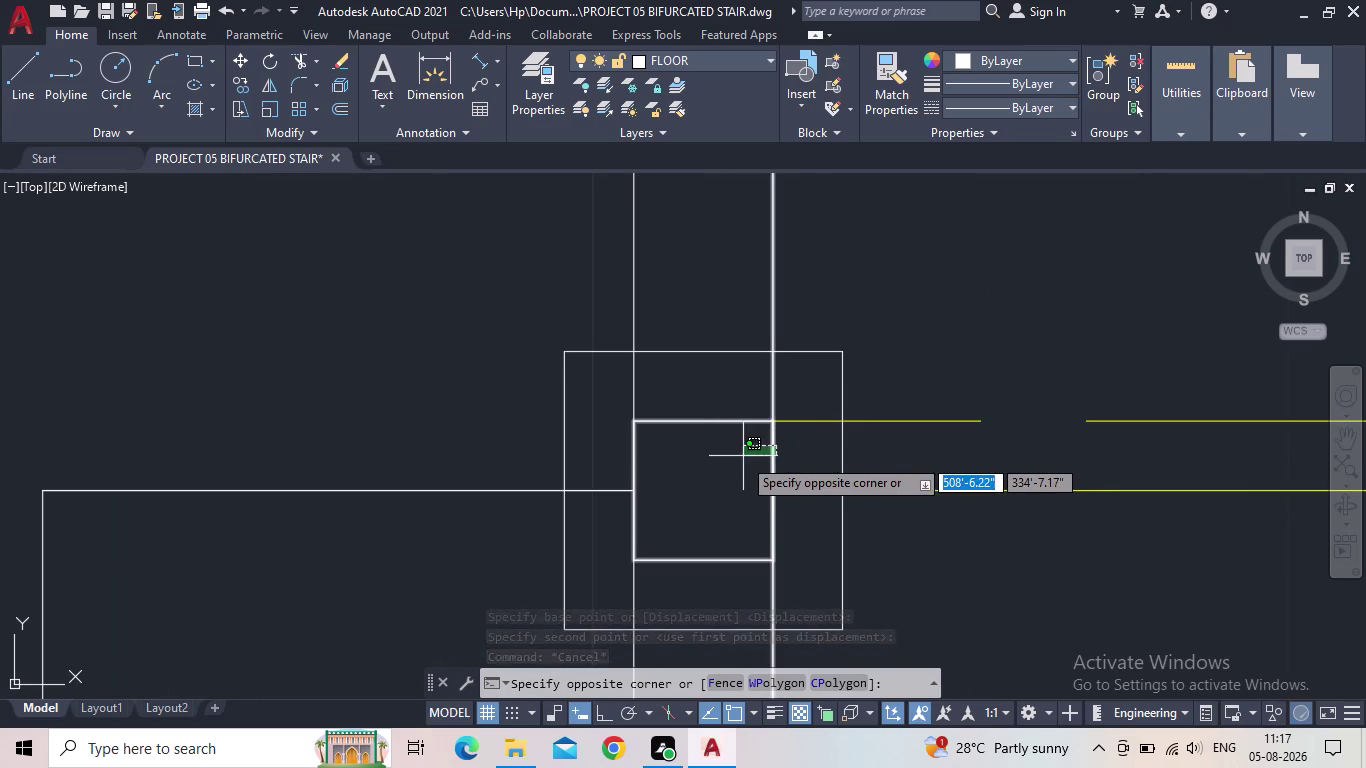
key(Escape)
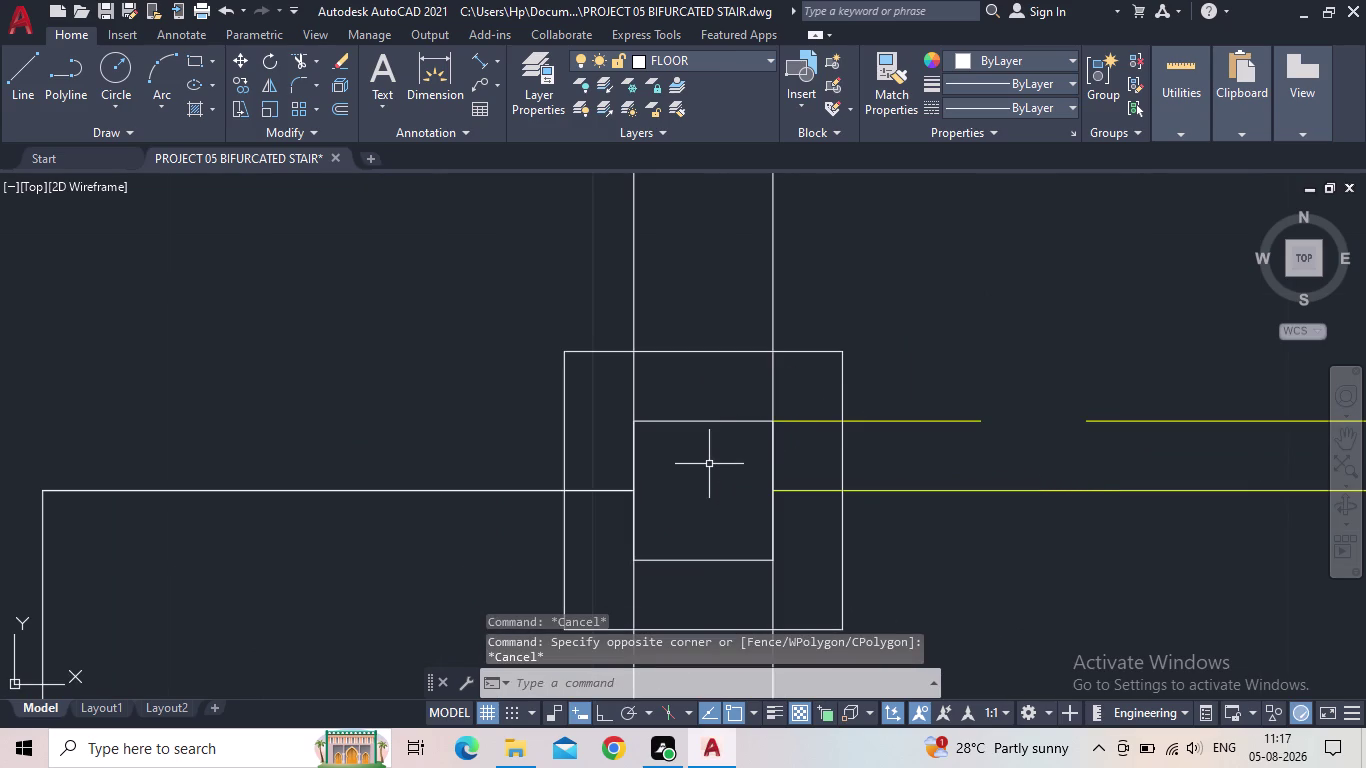
scroll(down, 3)
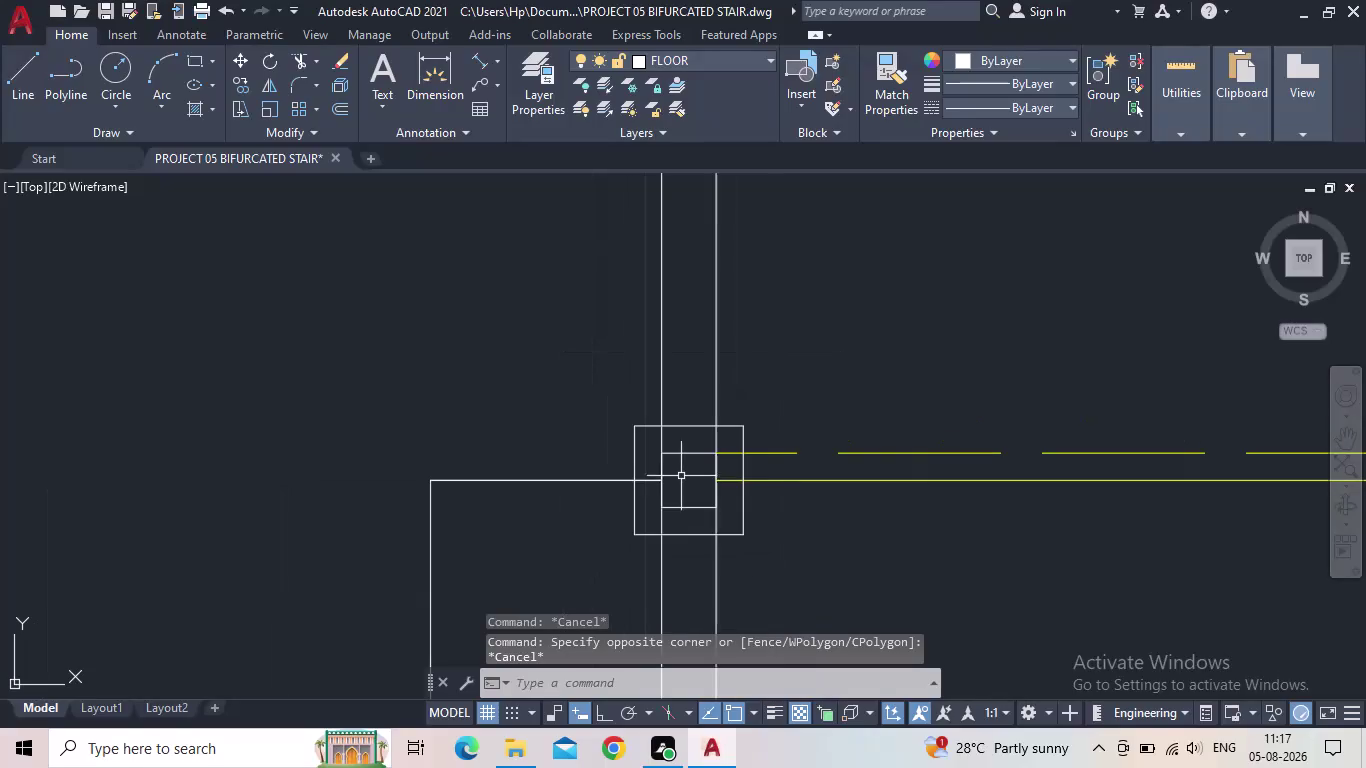
scroll(up, 3)
text(TR)
key(space)
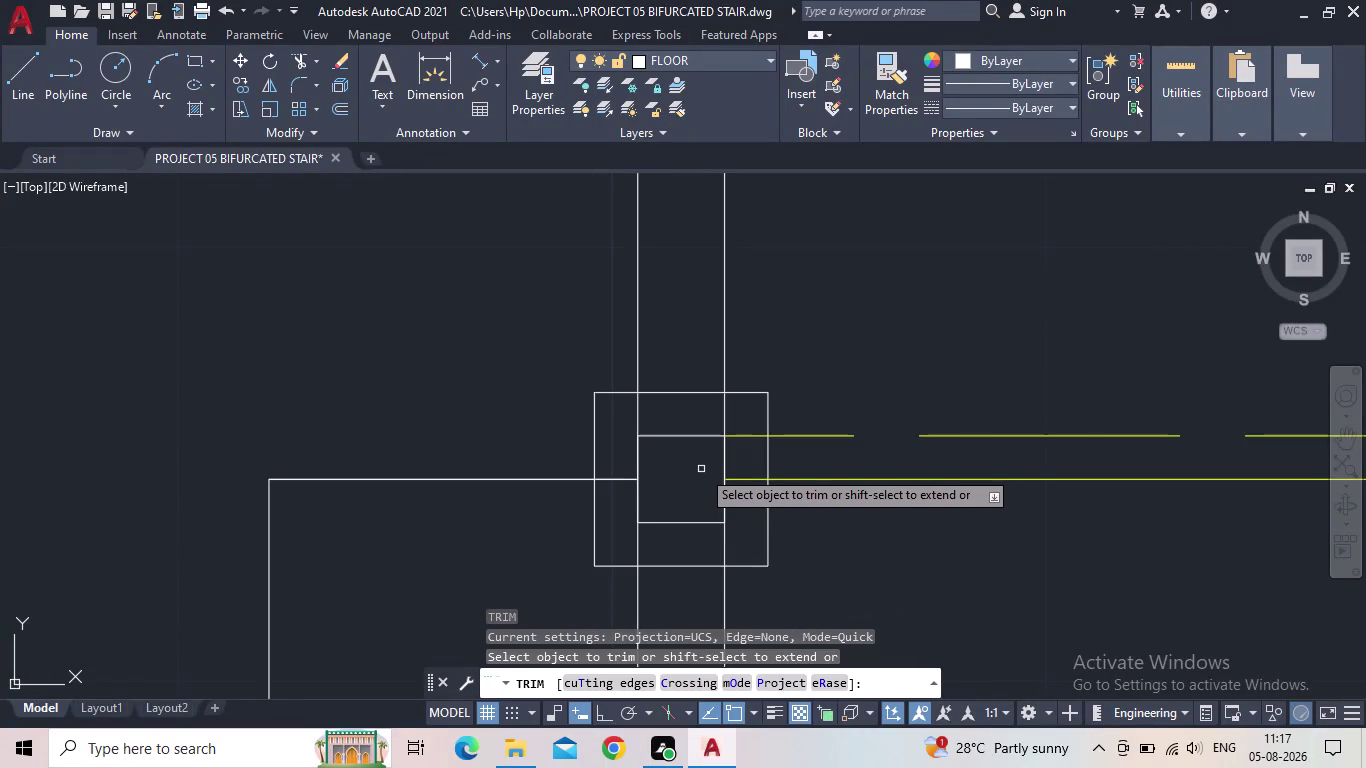
Fence-trim the stair and landing line segments crossing the column post.
scroll(up, 3)
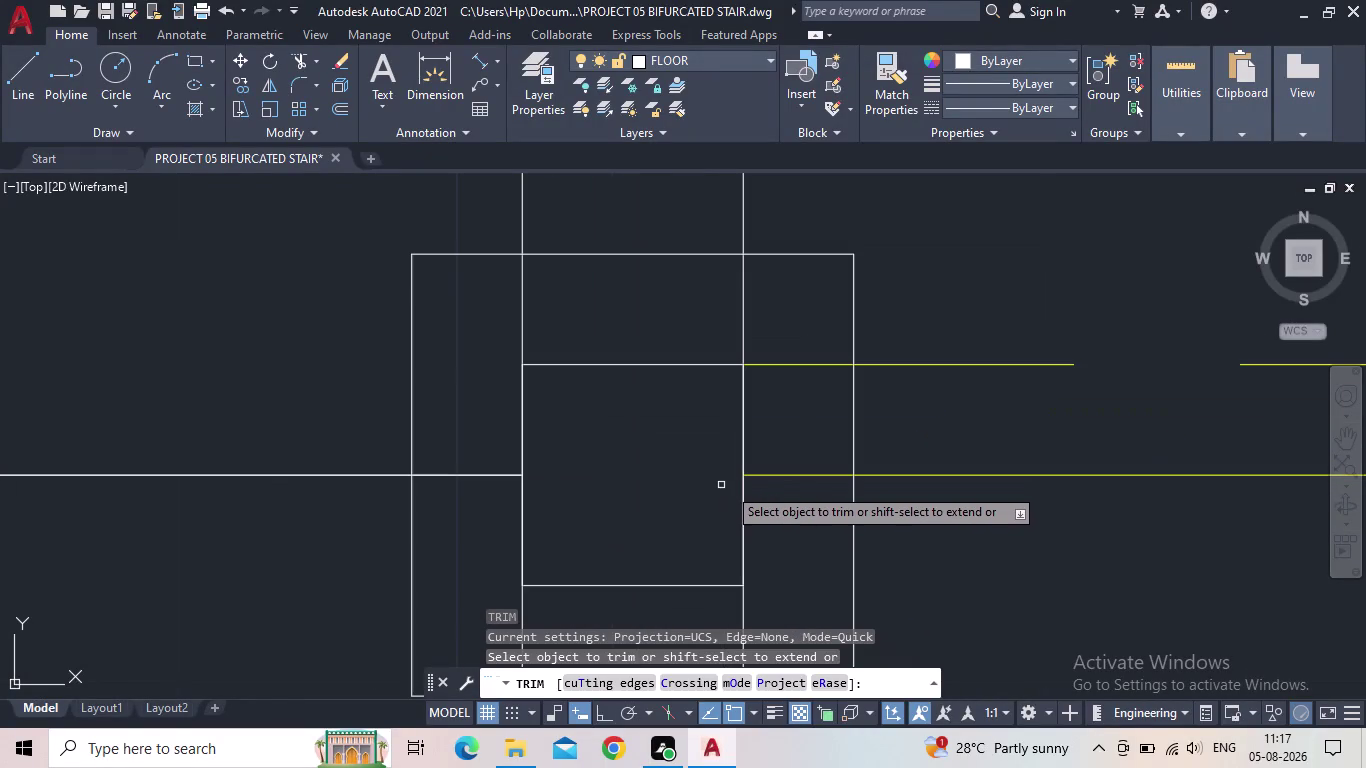
drag(779, 494, 623, 315)
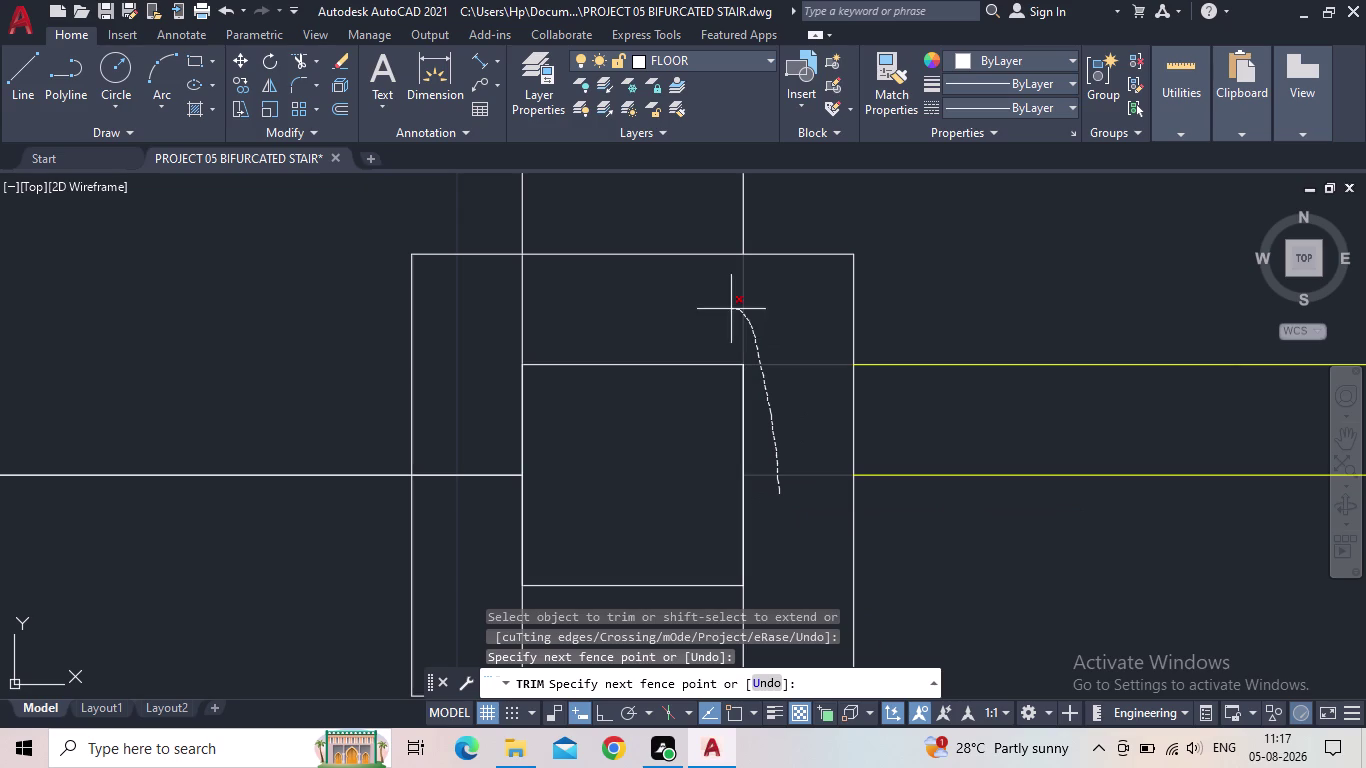
drag(623, 315, 476, 516)
scroll(down, 3)
middle_drag(476, 516, 475, 516)
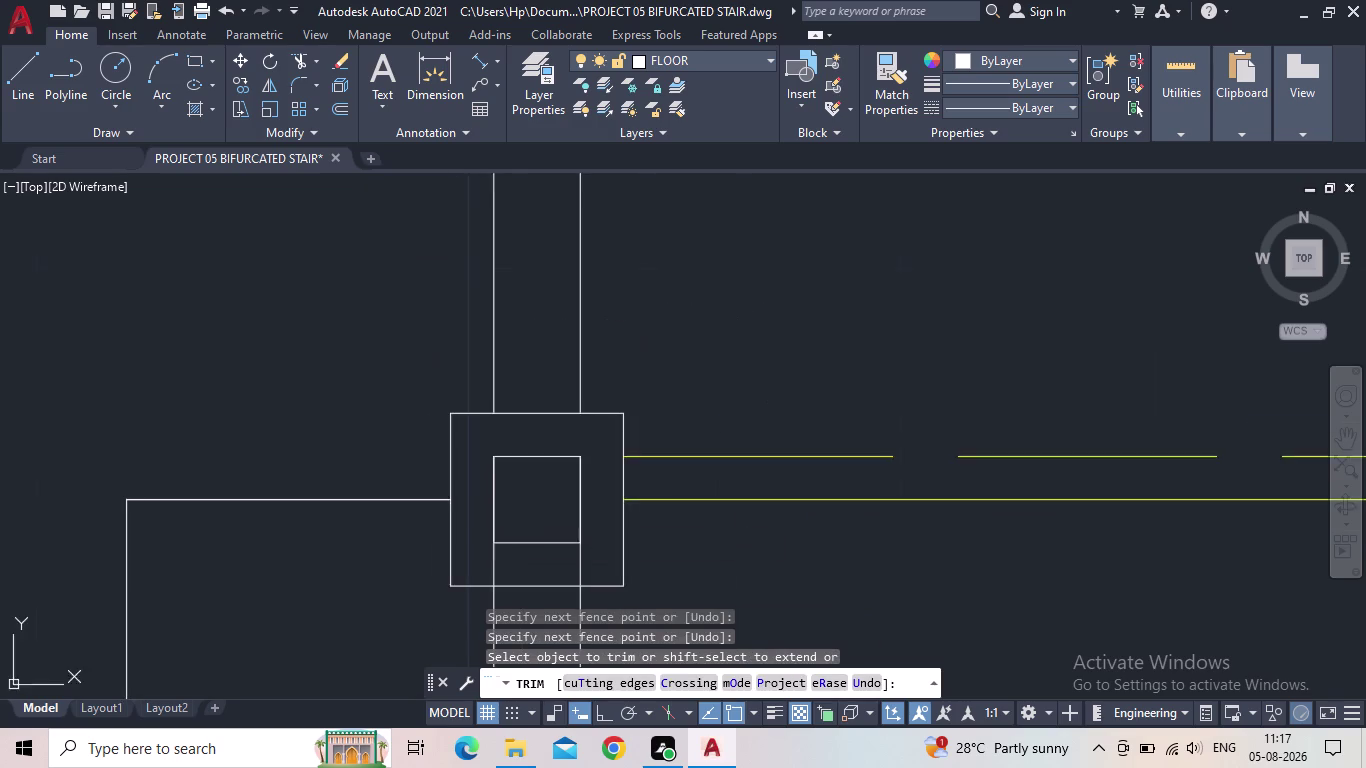
middle_drag(475, 516, 507, 384)
scroll(up, 3)
drag(497, 432, 677, 443)
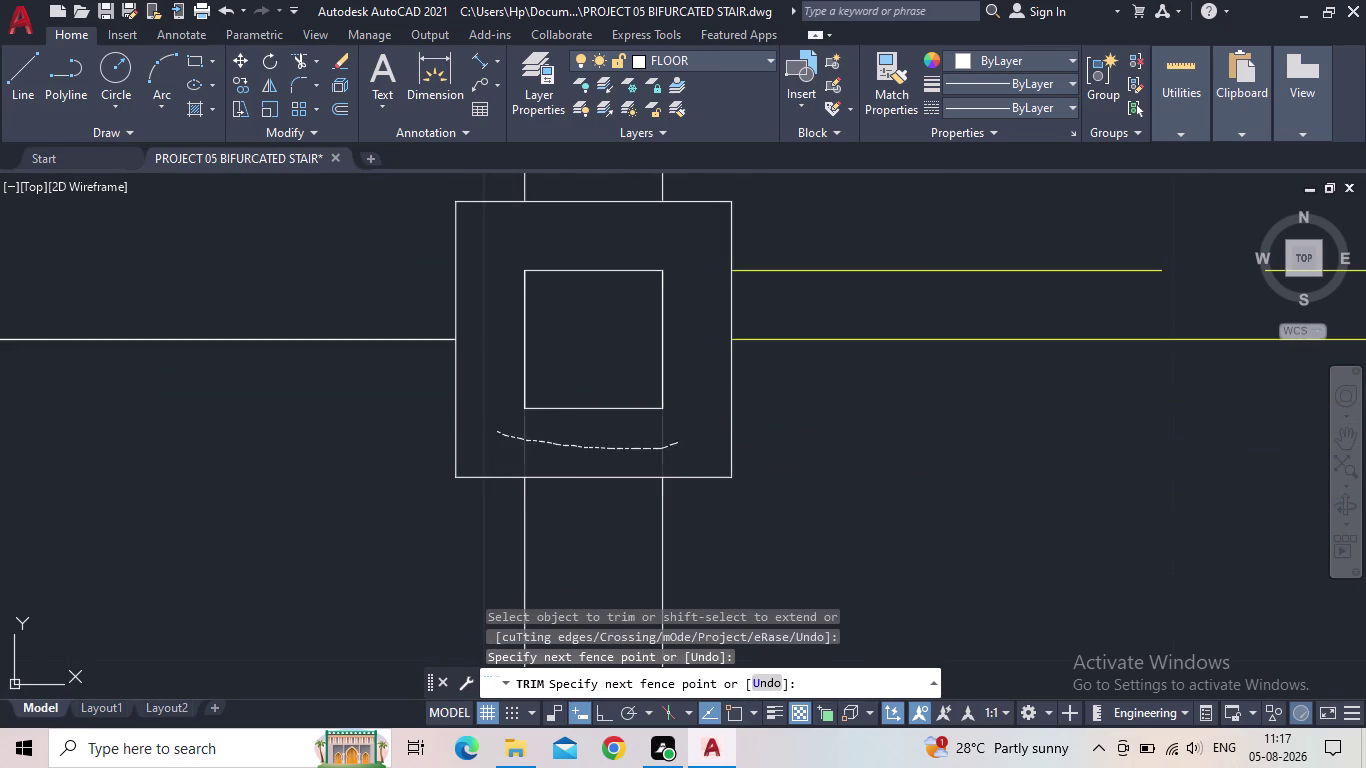
scroll(down, 3)
scroll(down, 3)
middle_drag(826, 484, 645, 484)
scroll(down, 3)
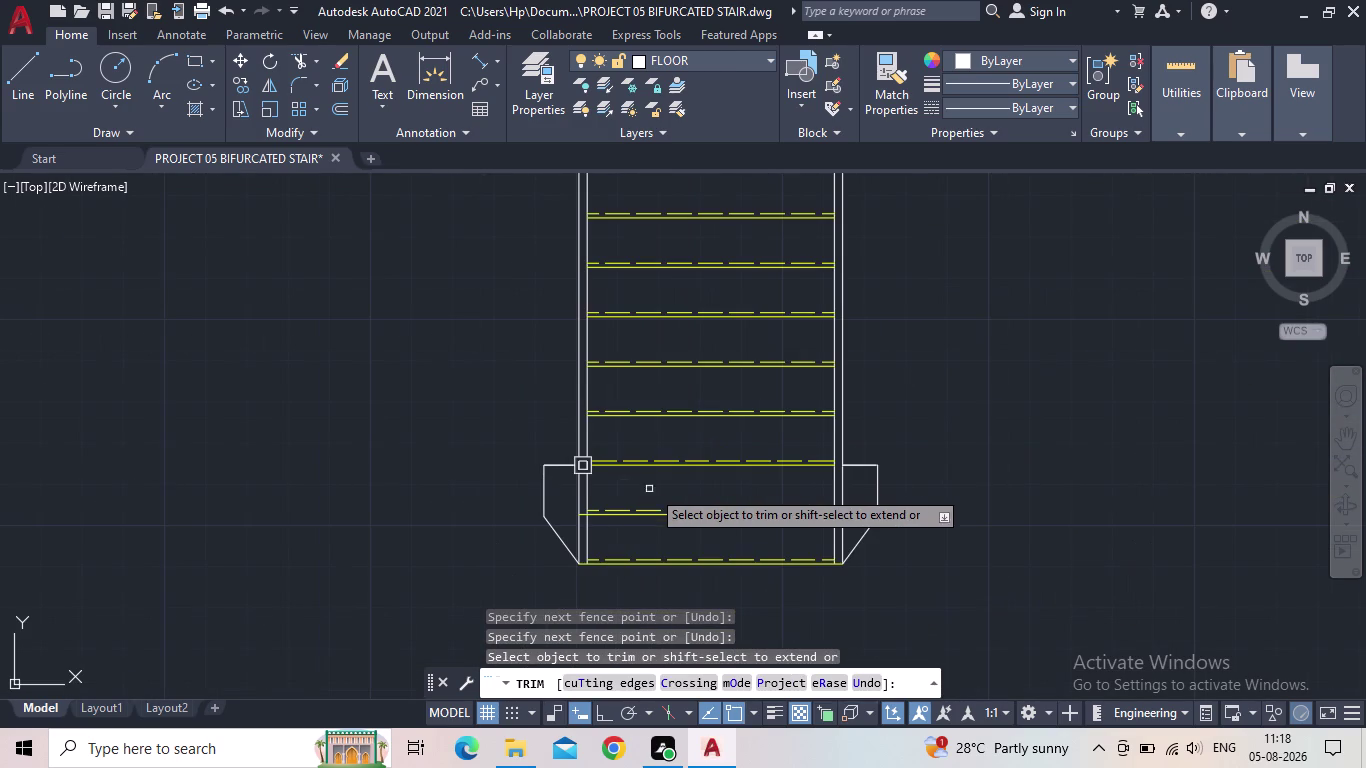
scroll(up, 3)
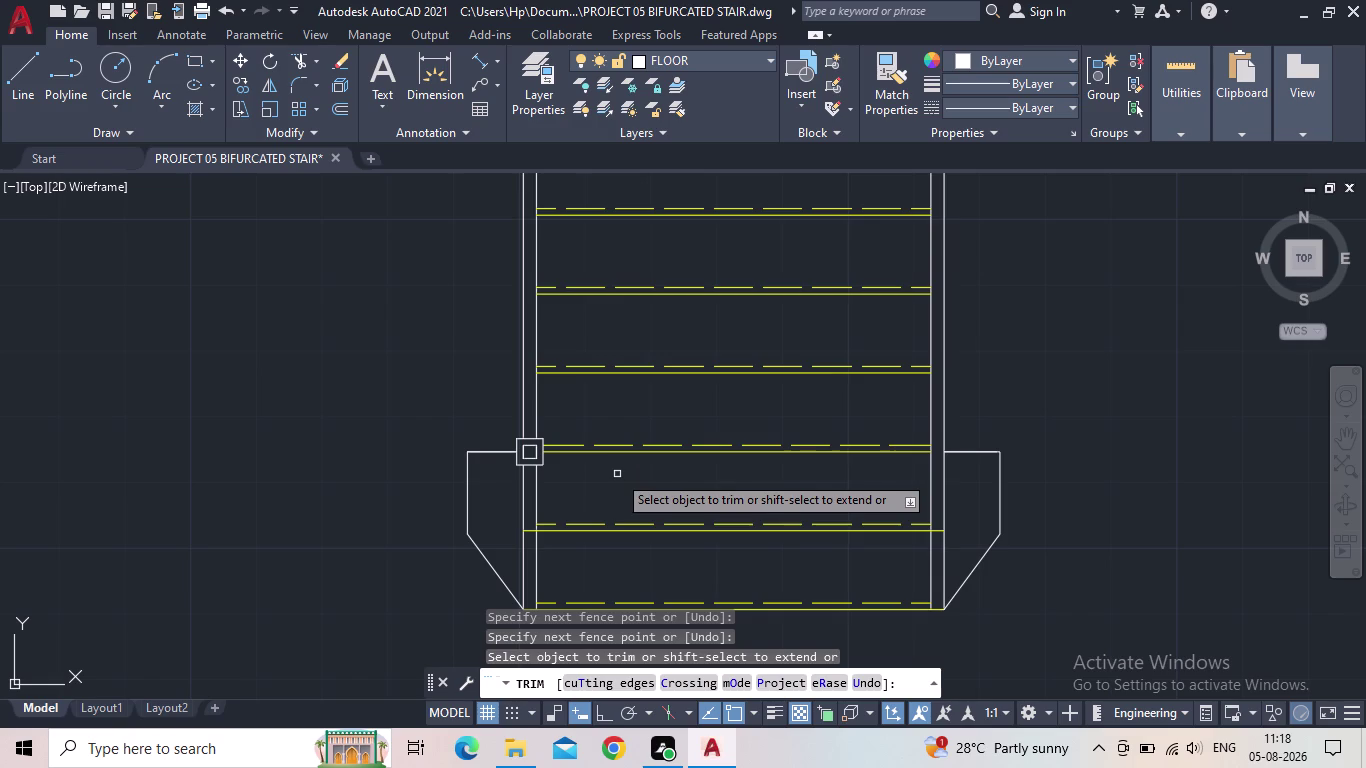
End the trim and lasso-select both column post squares.
key(Escape)
scroll(up, 3)
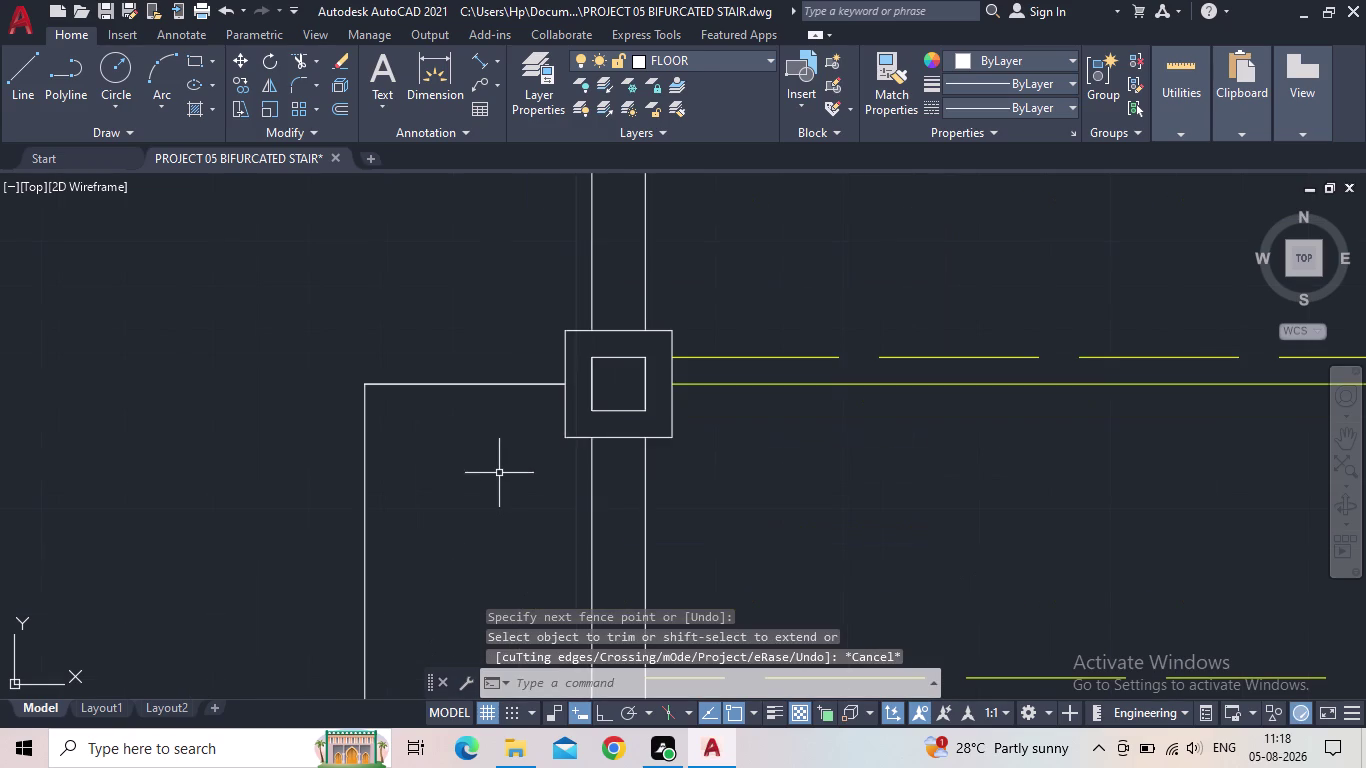
drag(681, 446, 634, 416)
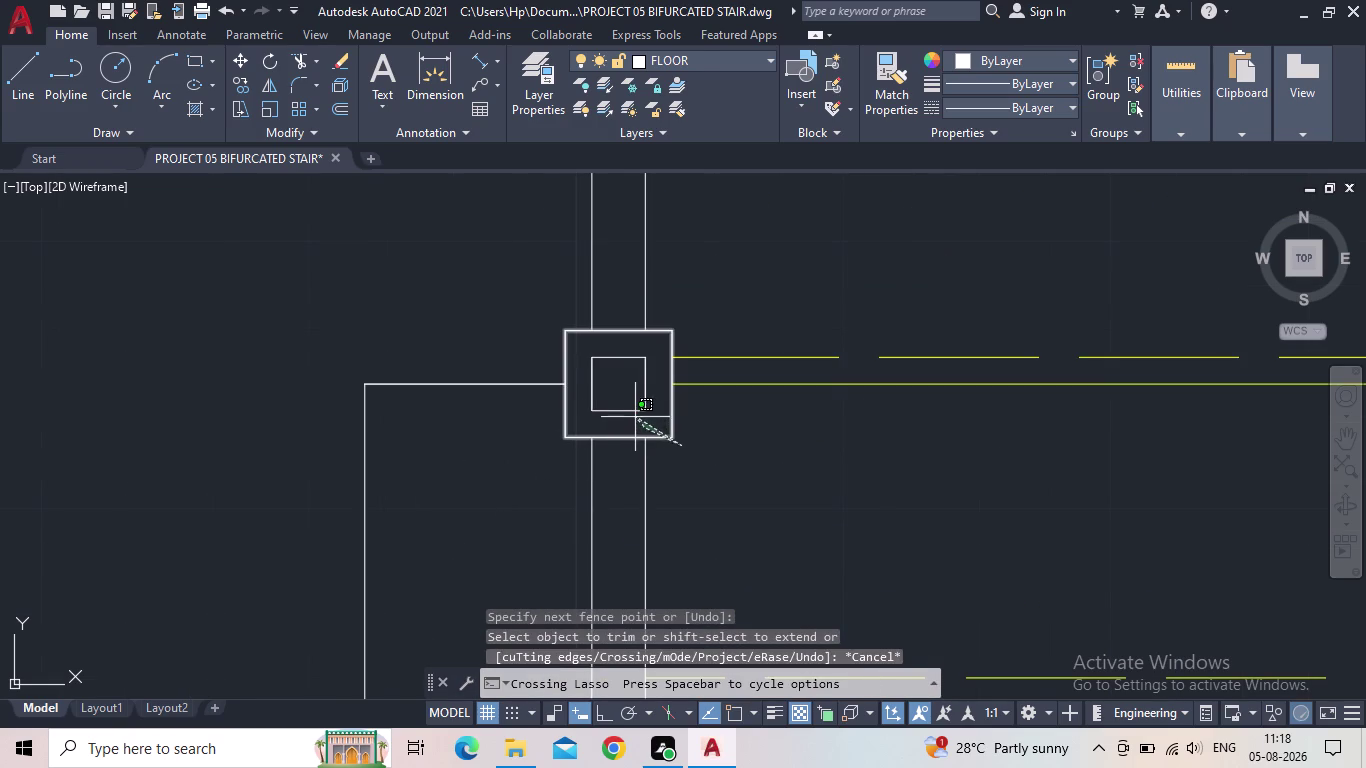
drag(634, 416, 629, 408)
middle_drag(768, 445, 673, 476)
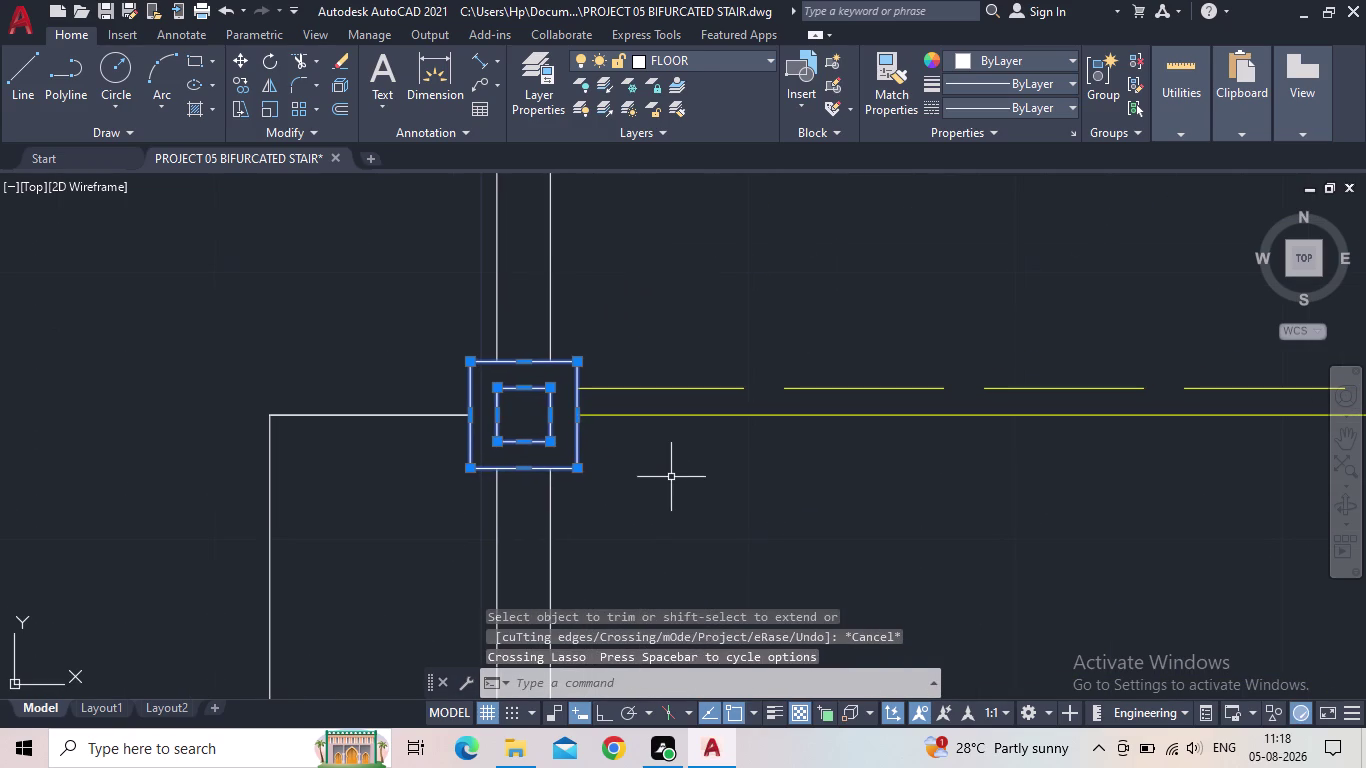
Copy the column post from its centre to the opposite stair edge and landing corners.
key(c)
key(o)
key(Return)
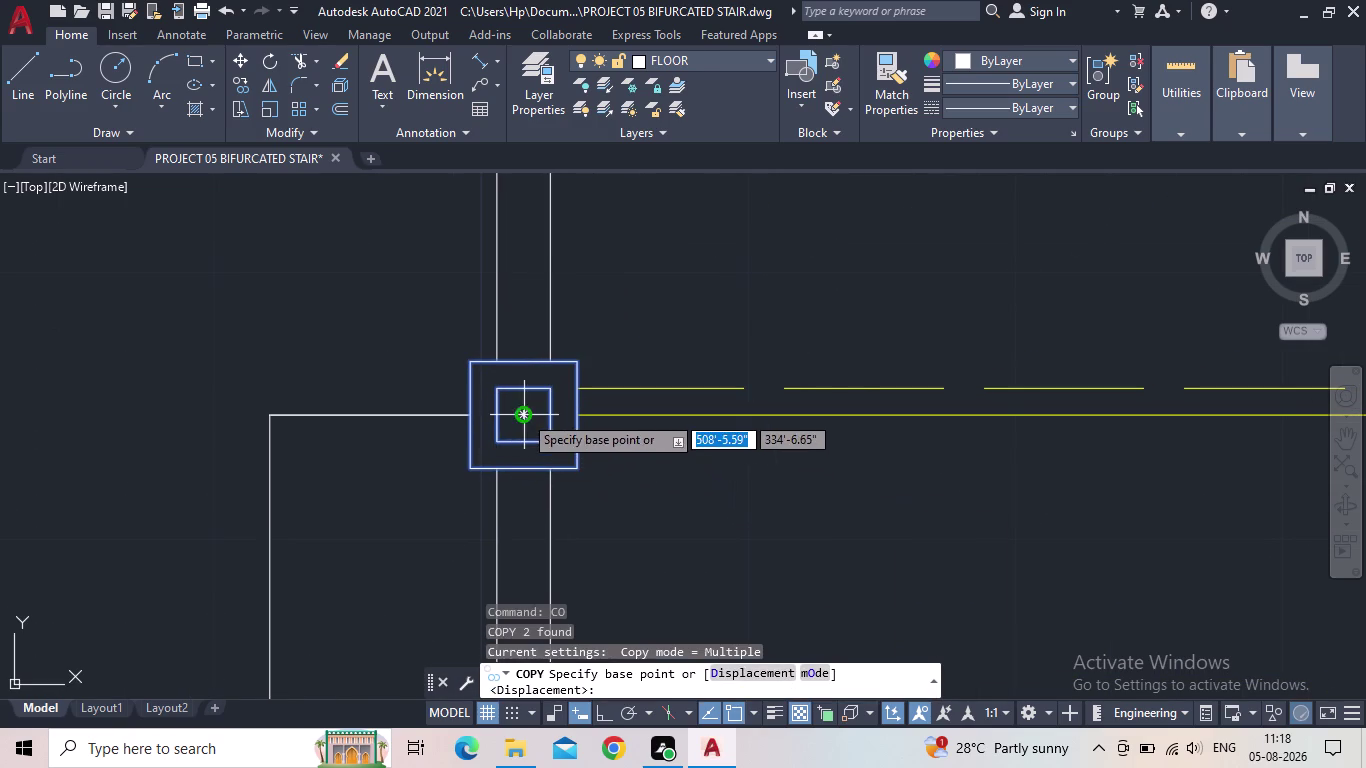
click(523, 414)
middle_drag(909, 425, 552, 458)
scroll(down, 3)
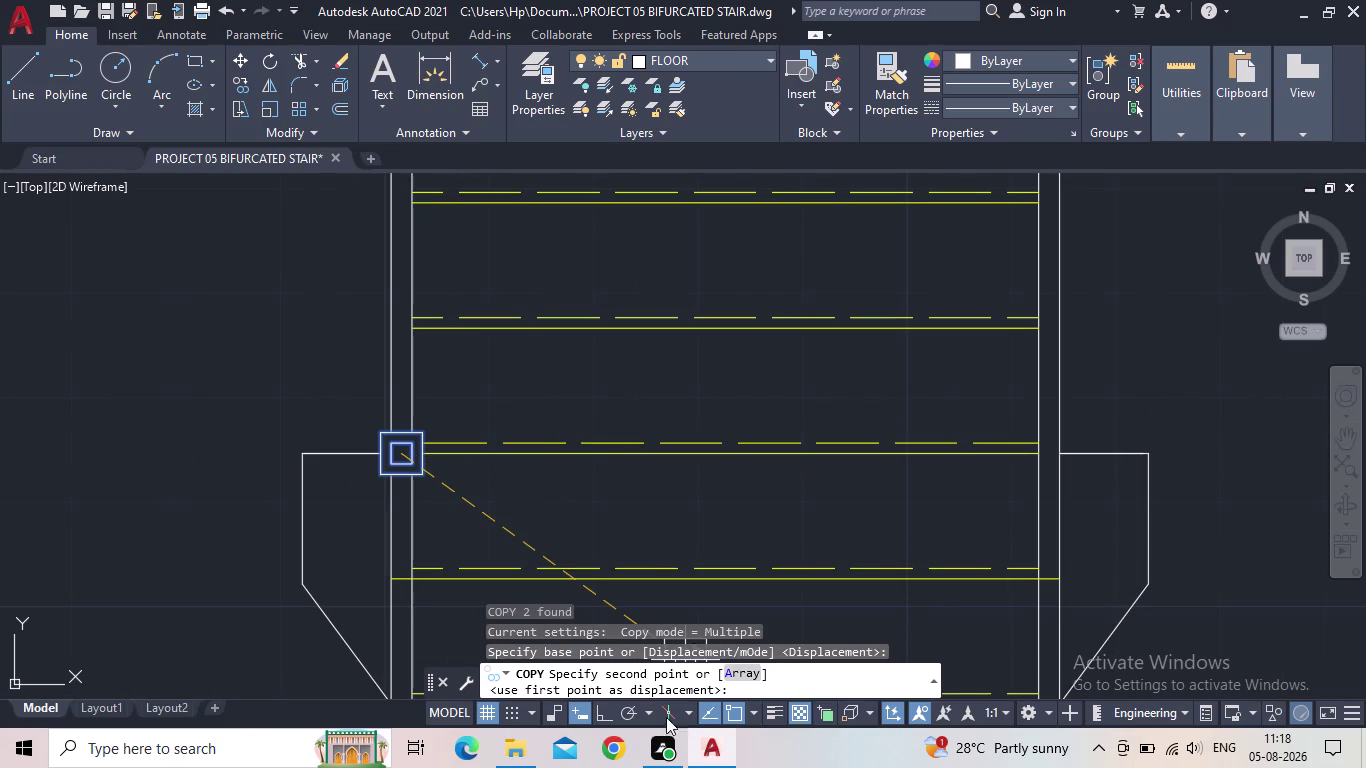
click(603, 715)
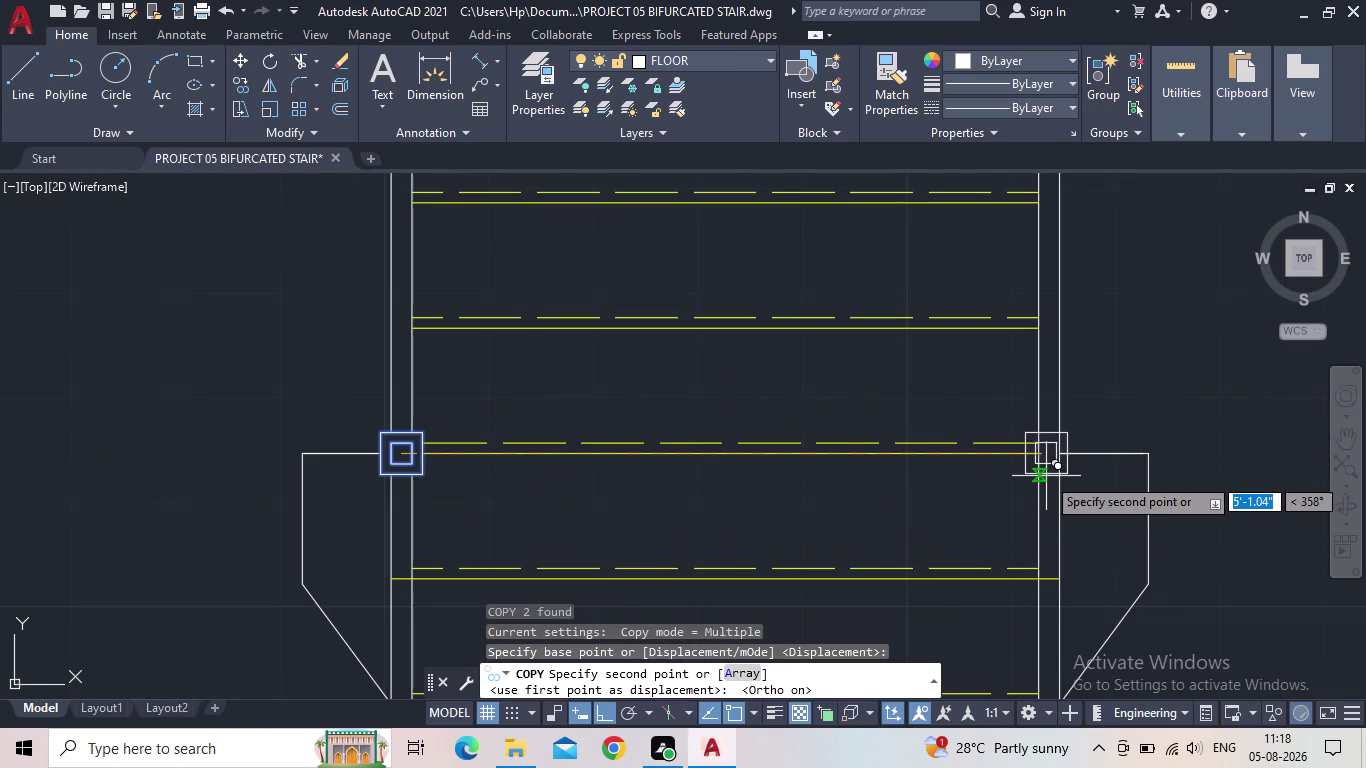
scroll(up, 3)
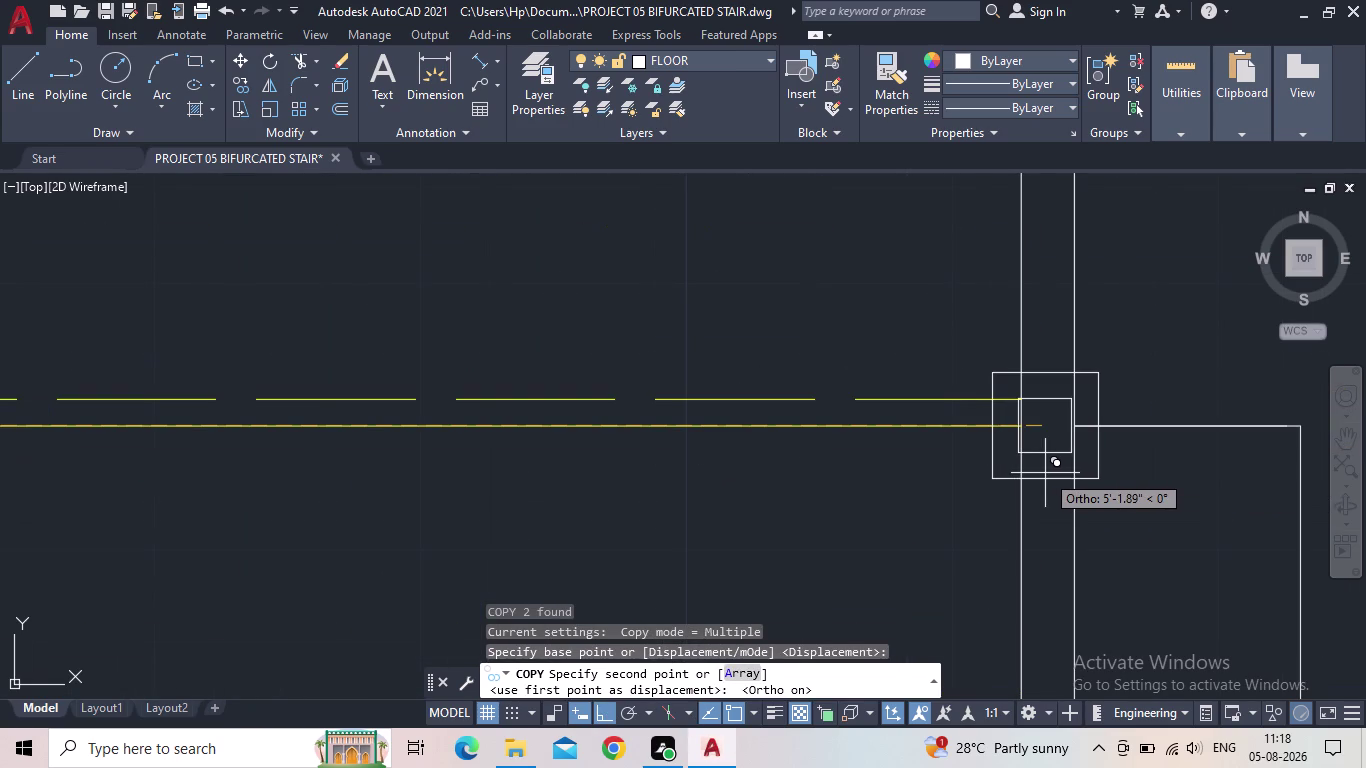
scroll(up, 3)
scroll(up, 3)
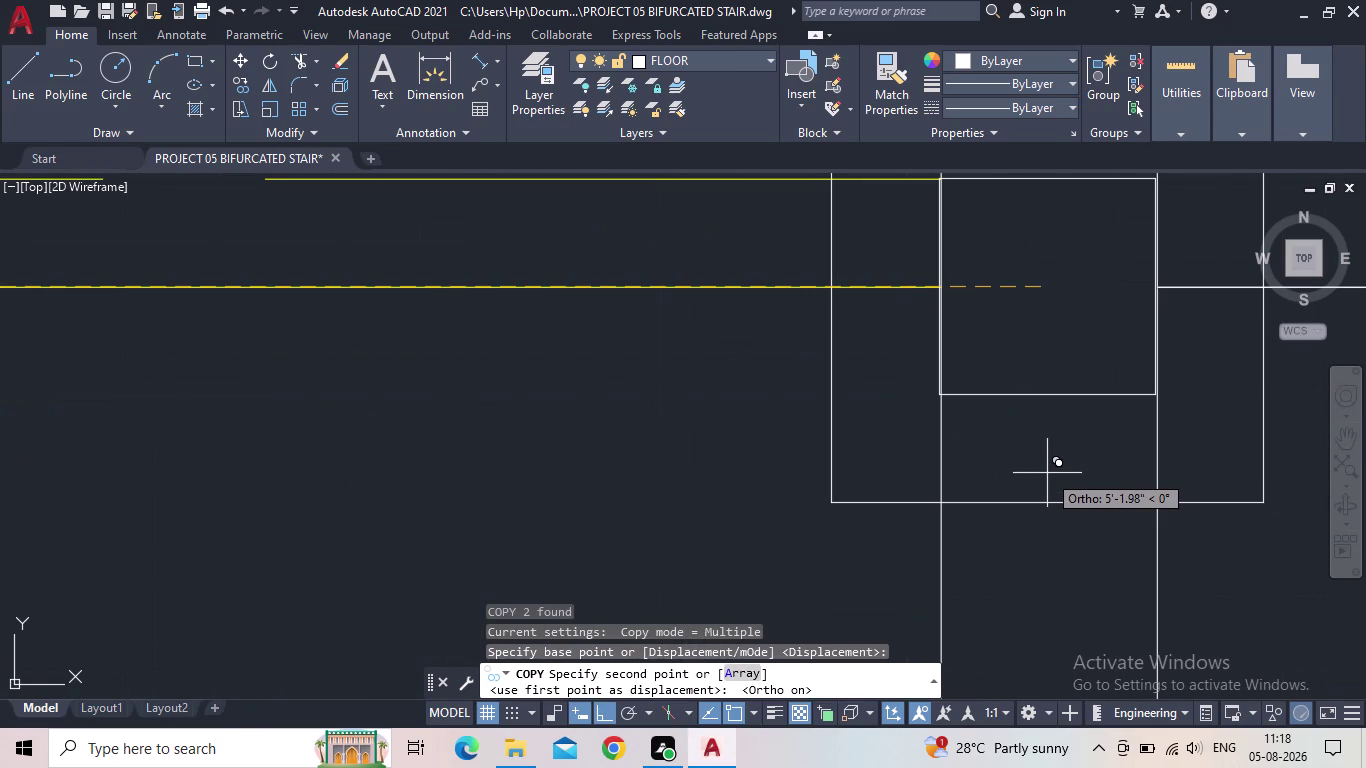
click(1048, 473)
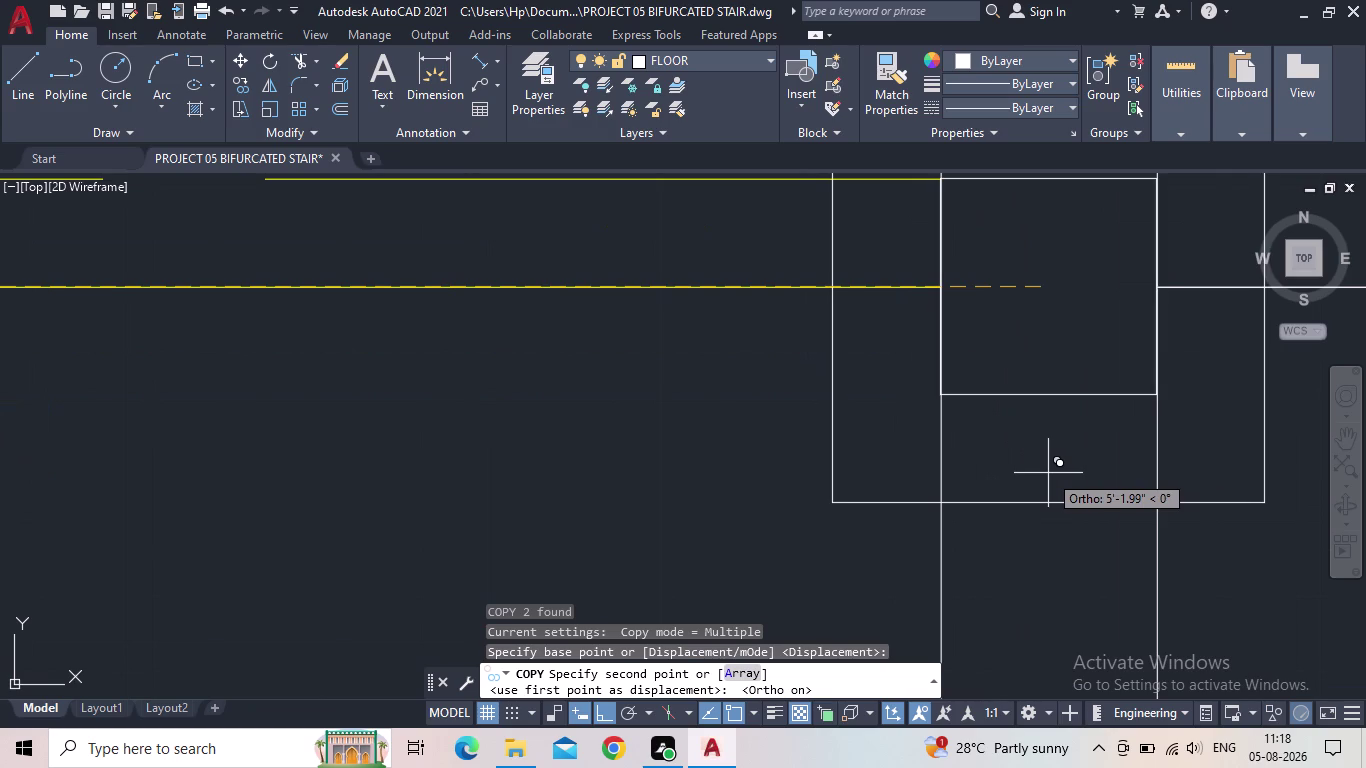
scroll(down, 3)
scroll(down, 3)
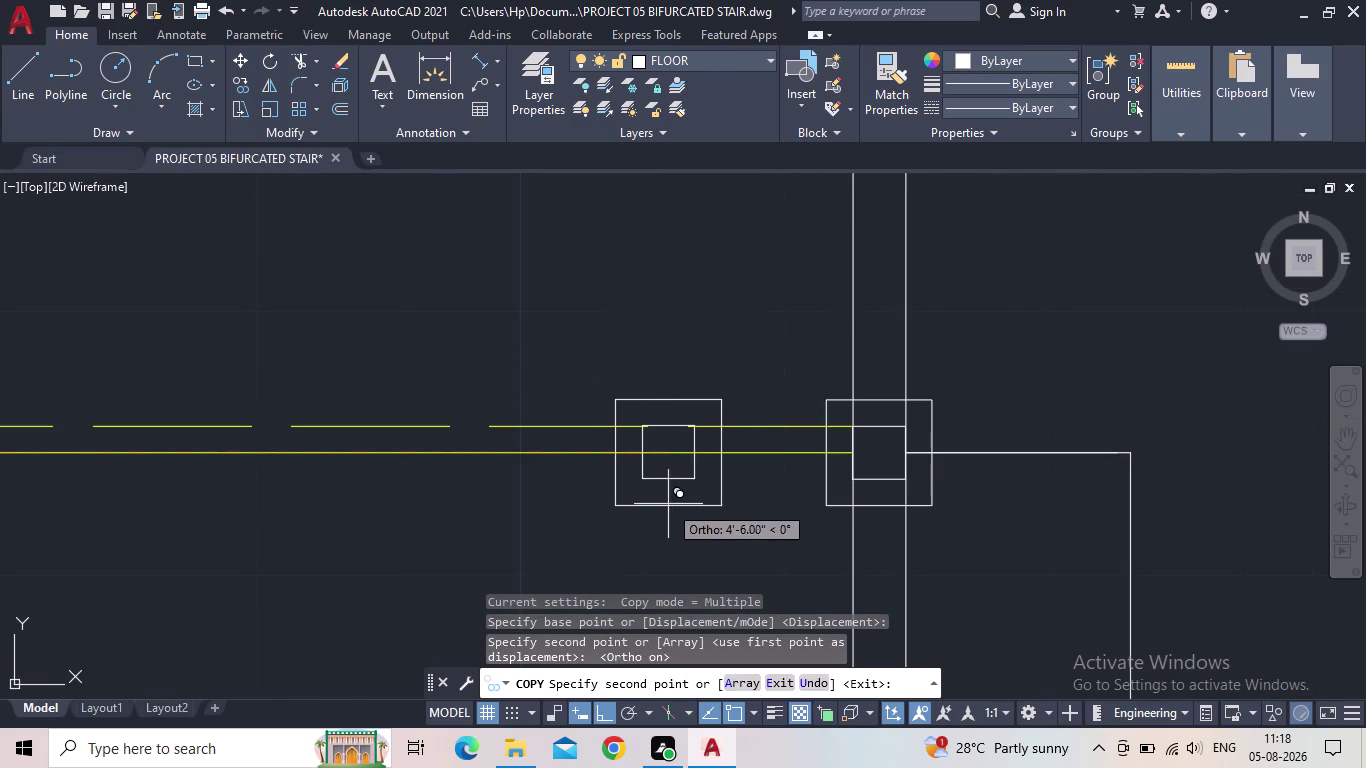
click(604, 717)
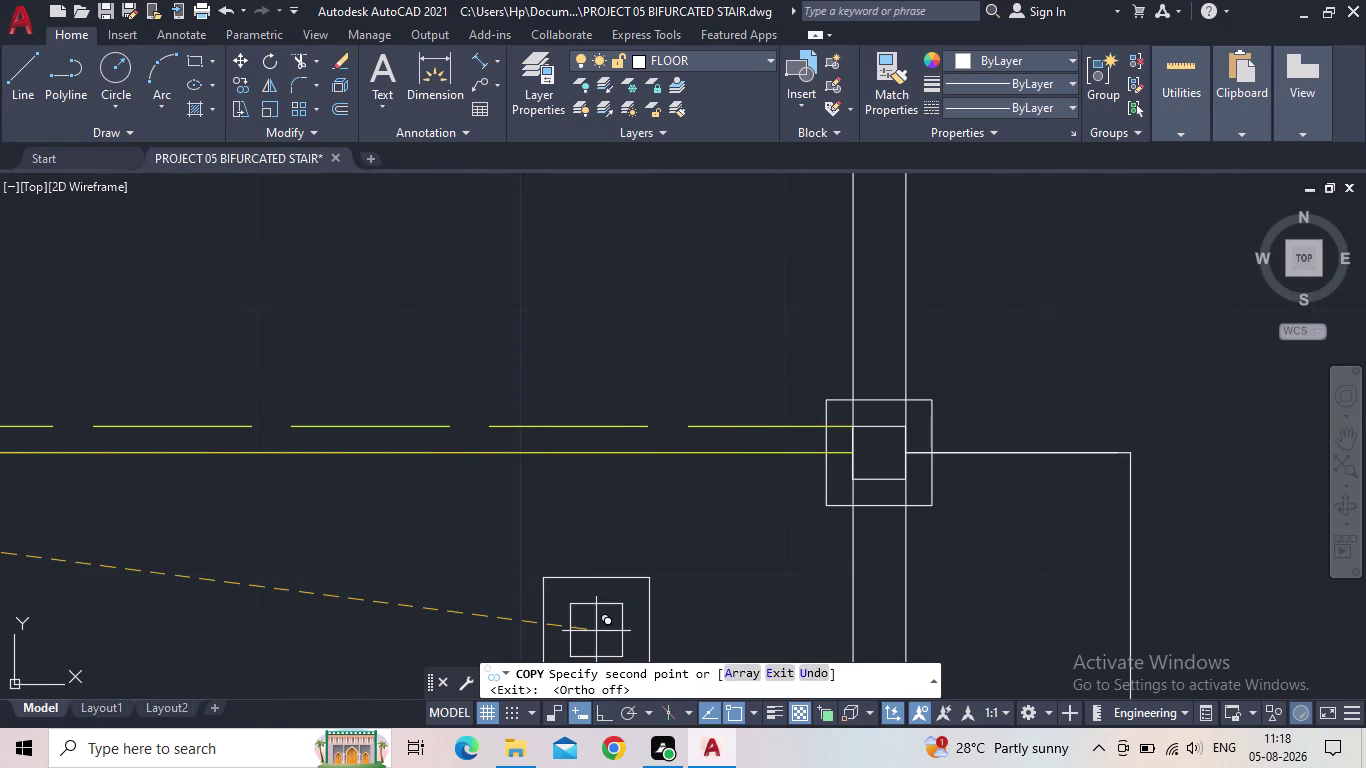
Pan along the stair flight to check the copies and end Copy.
middle_drag(516, 259, 752, 425)
scroll(down, 3)
scroll(down, 3)
middle_drag(784, 444, 795, 565)
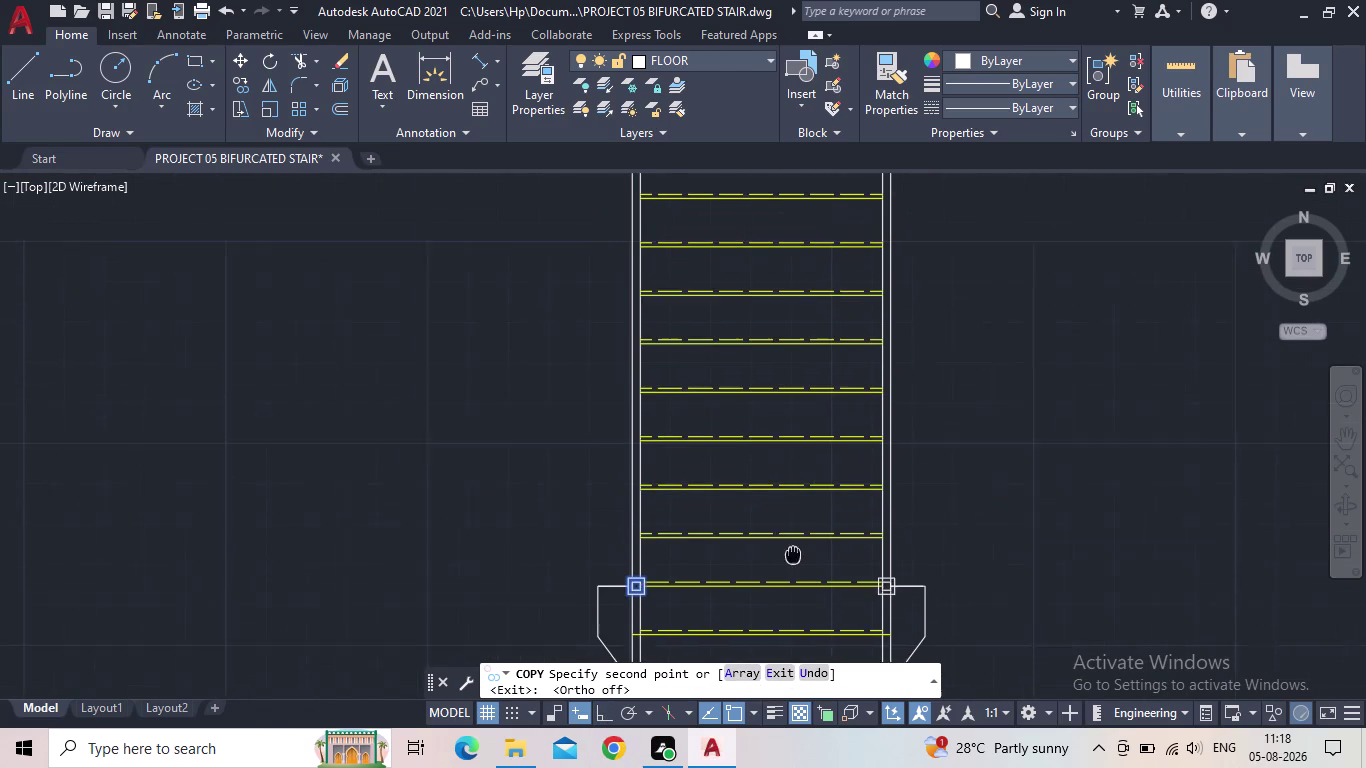
middle_drag(795, 565, 796, 575)
middle_drag(662, 267, 662, 323)
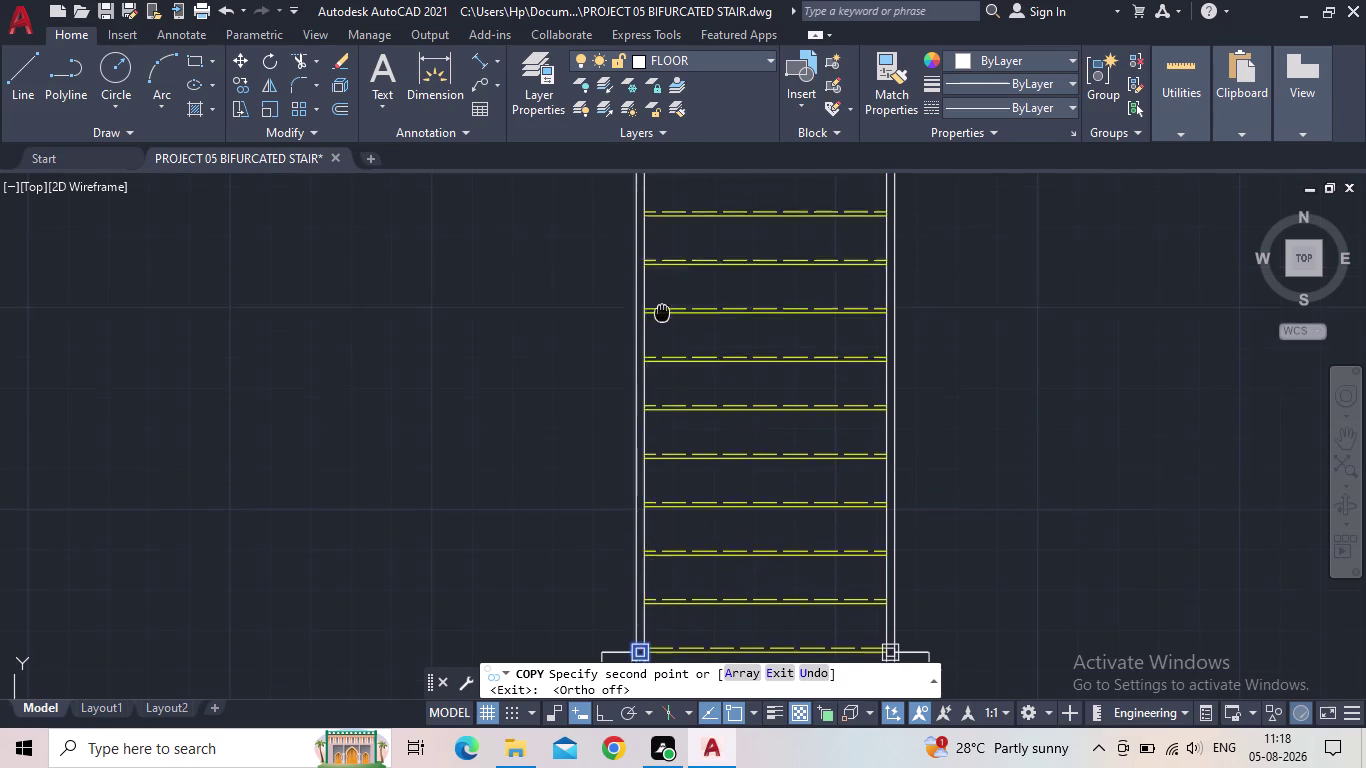
middle_drag(662, 323, 651, 501)
click(447, 466)
key(Escape)
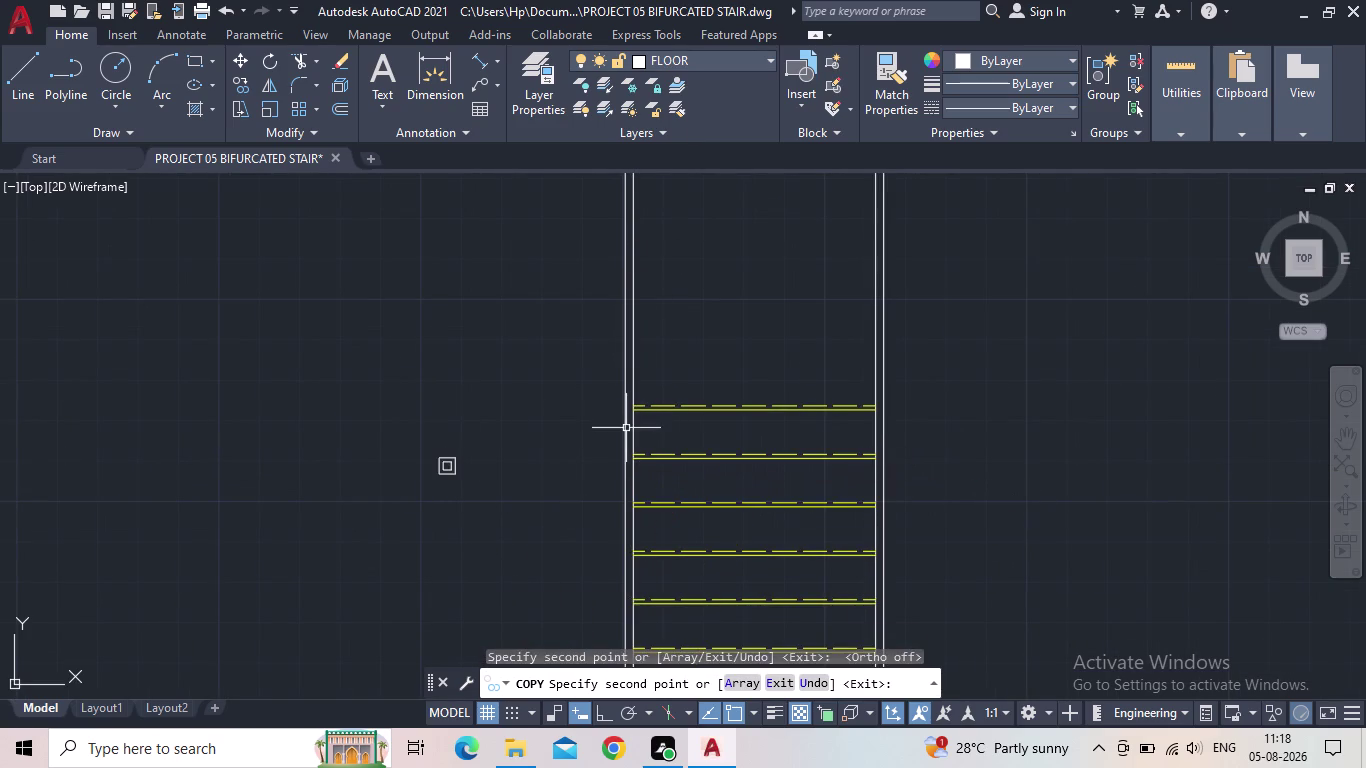
Select the inner square of a copied post.
middle_drag(551, 431, 375, 30)
scroll(up, 3)
middle_drag(602, 531, 732, 328)
scroll(up, 3)
click(608, 314)
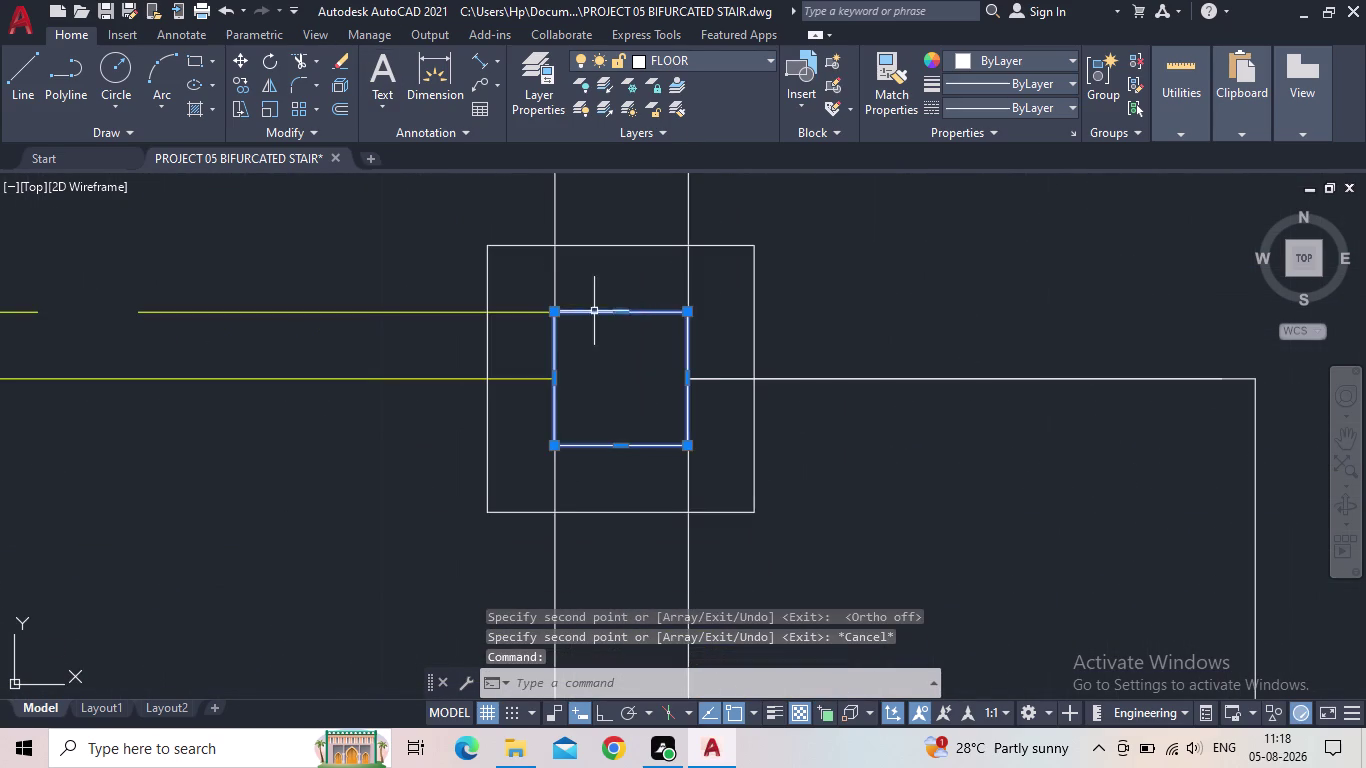
Move the column post onto the right stair edge corner.
scroll(up, 3)
scroll(down, 3)
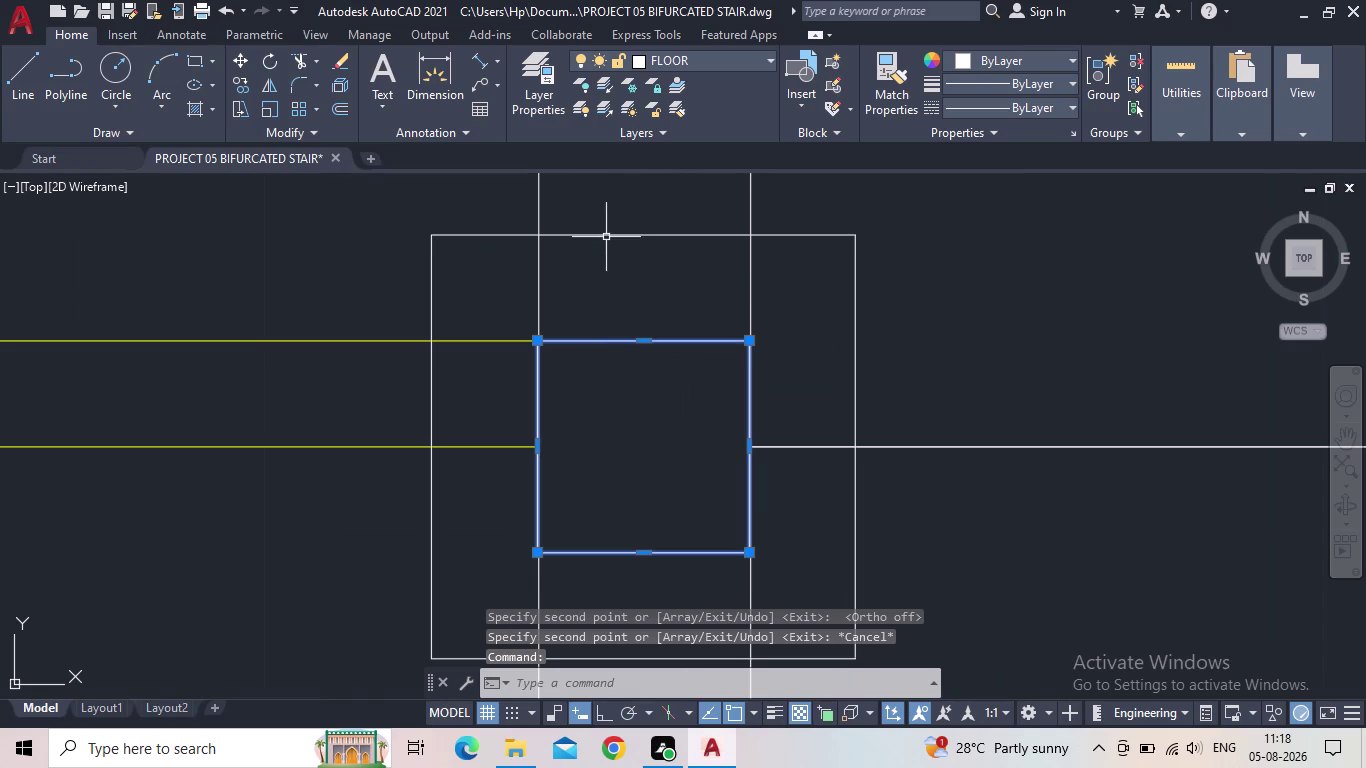
click(606, 236)
key(m)
key(space)
scroll(up, 3)
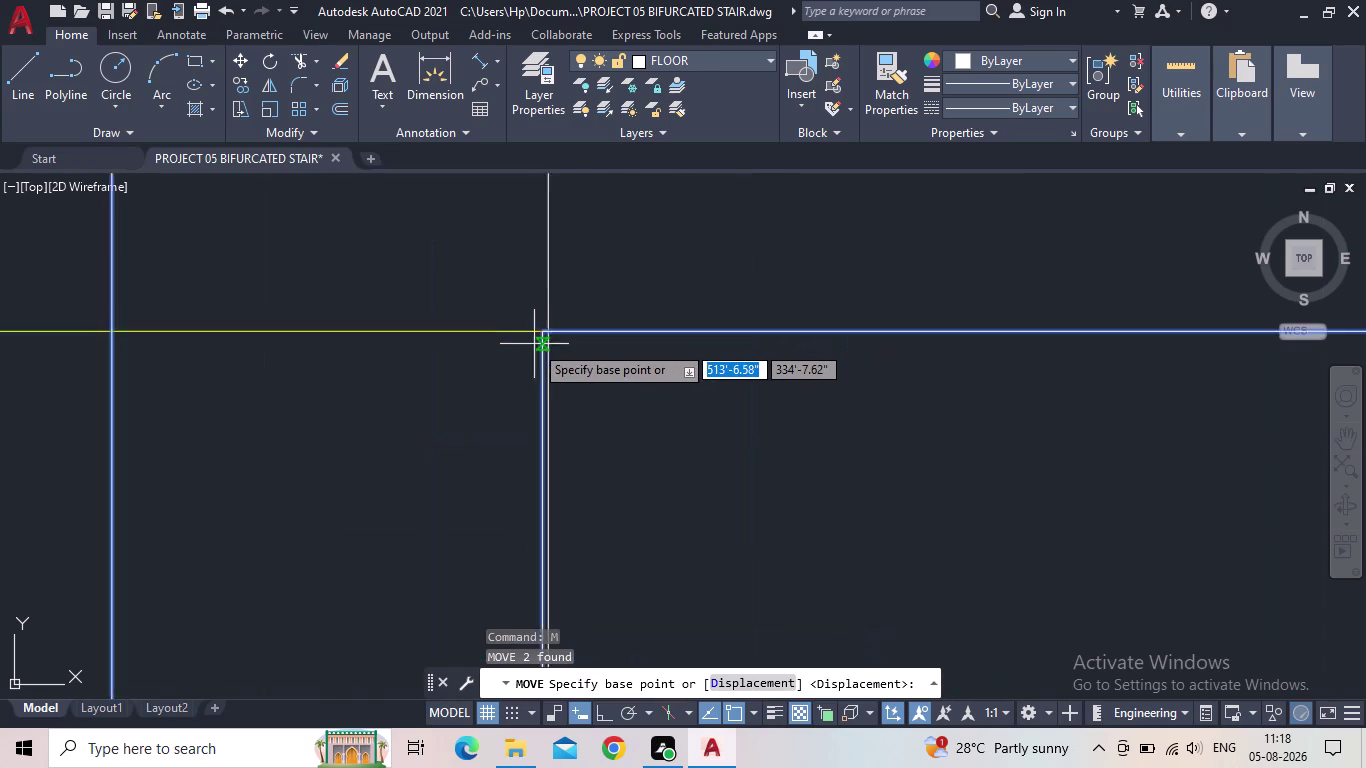
scroll(up, 3)
scroll(up, 3)
click(550, 298)
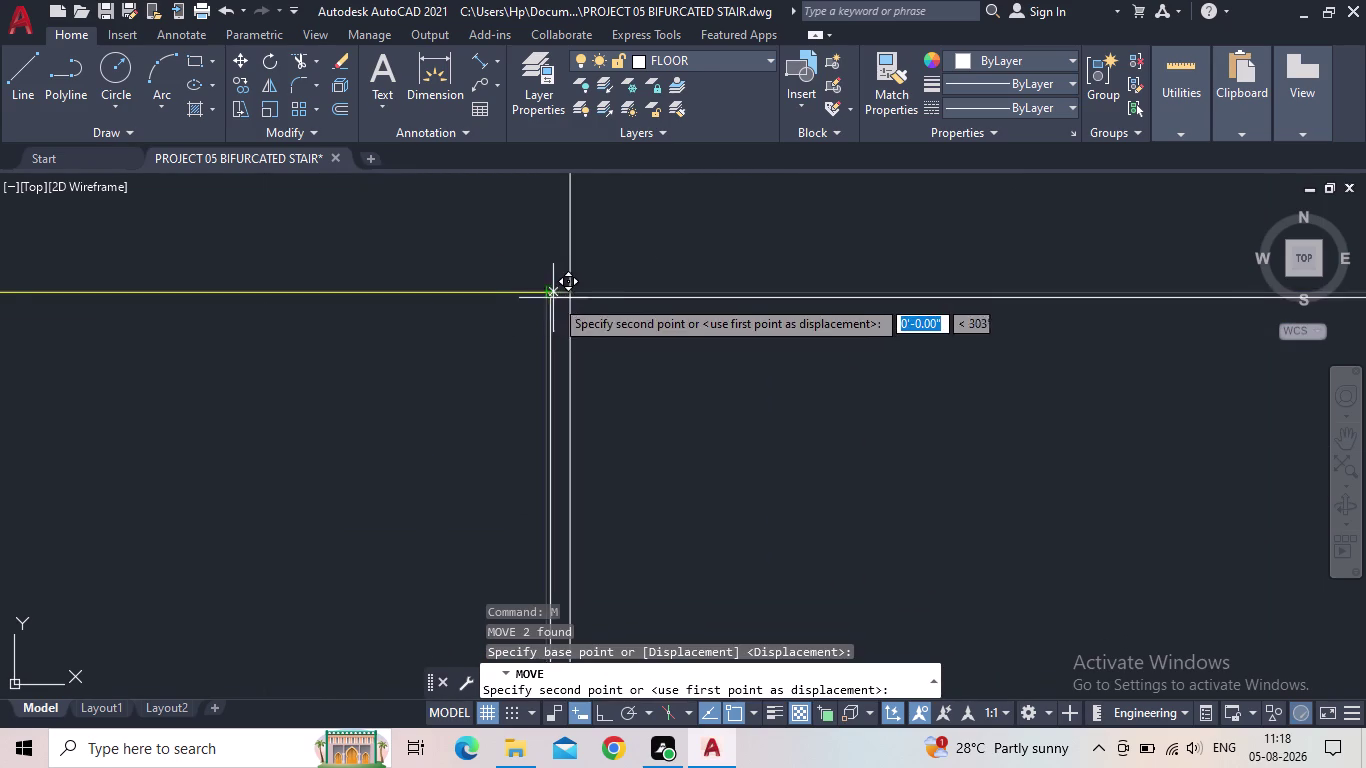
click(564, 297)
scroll(down, 3)
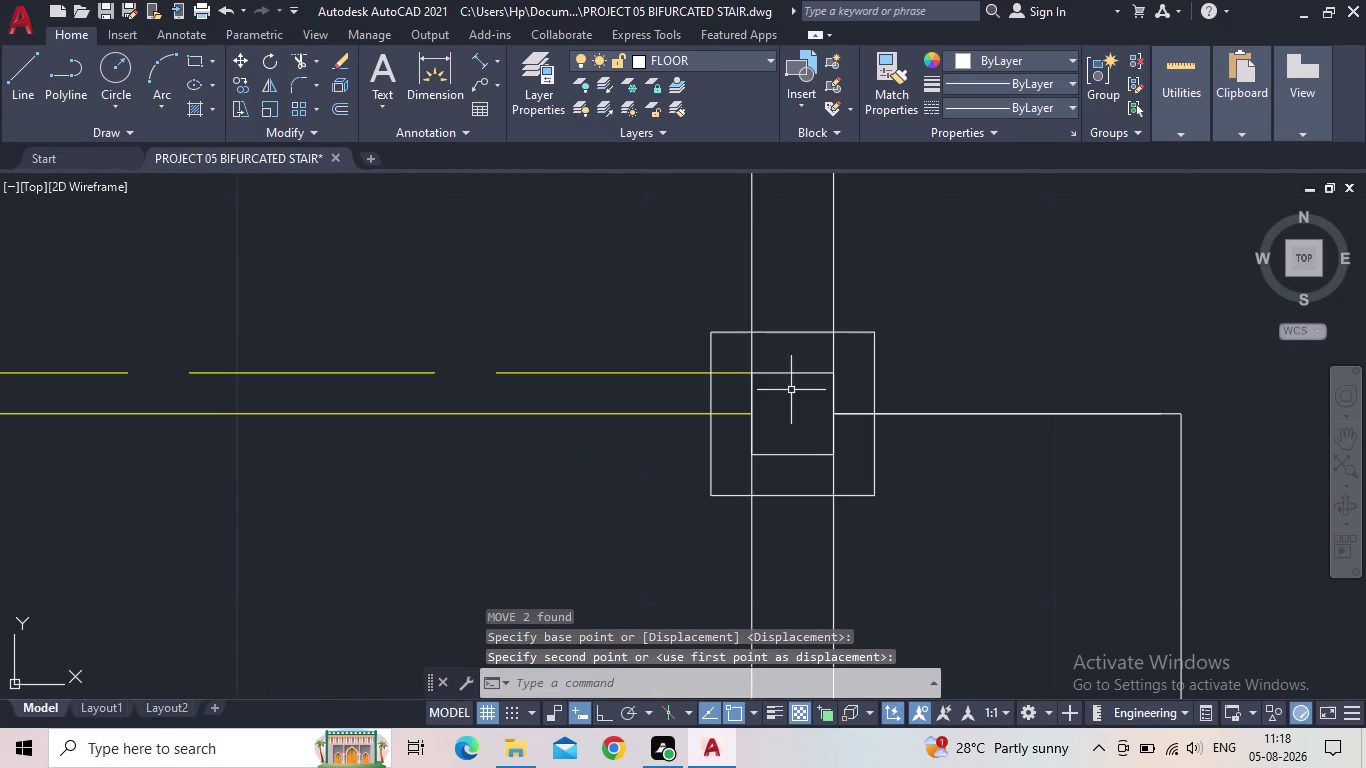
middle_drag(819, 399, 761, 405)
Fence-trim the tread and stringer lines inside the post.
key(t)
key(r)
key(space)
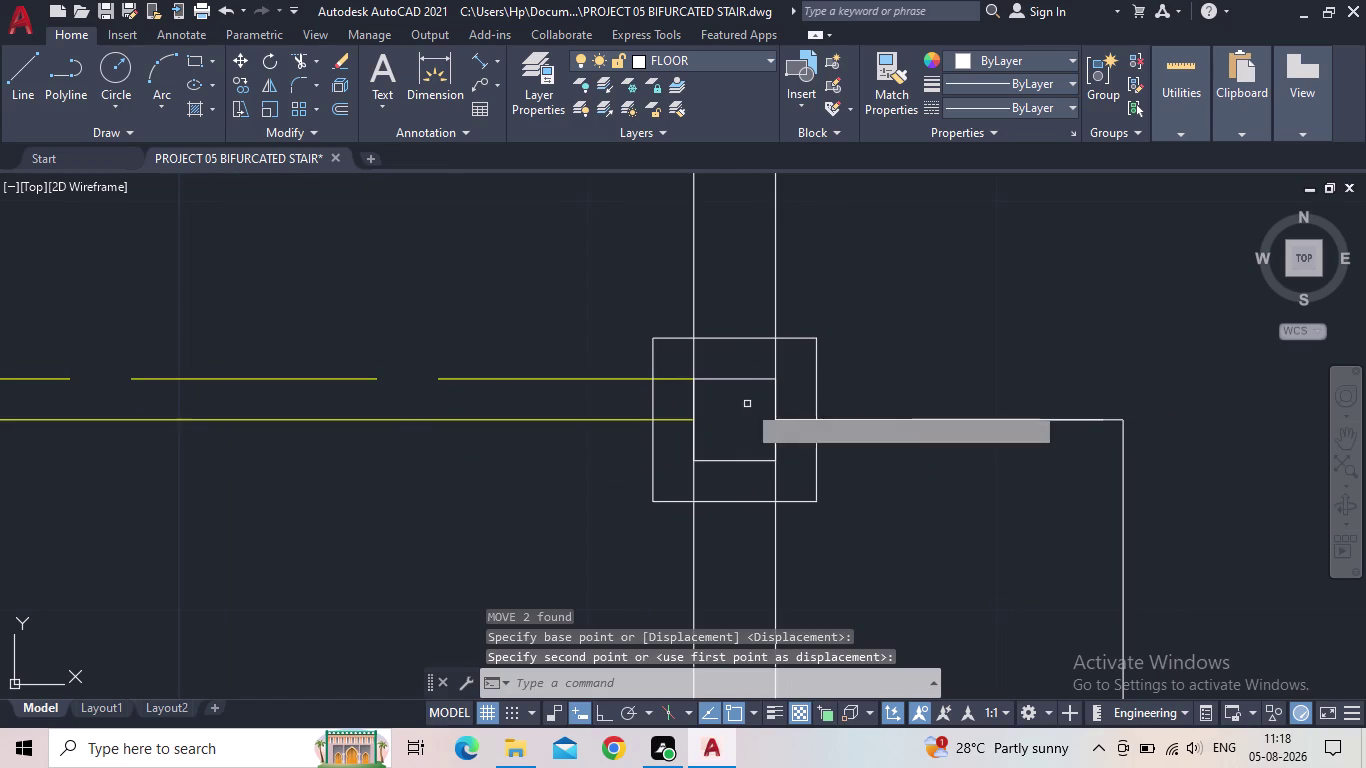
drag(781, 359, 665, 376)
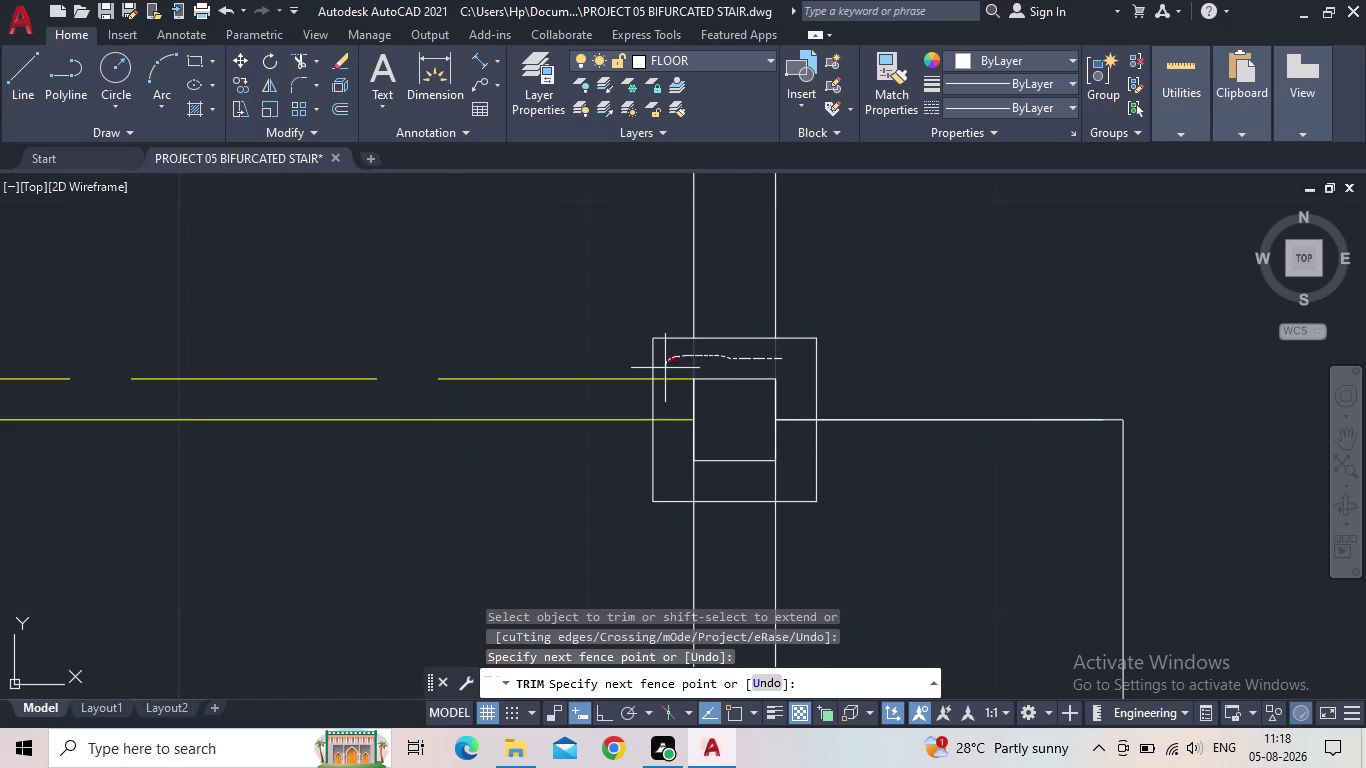
drag(665, 376, 757, 481)
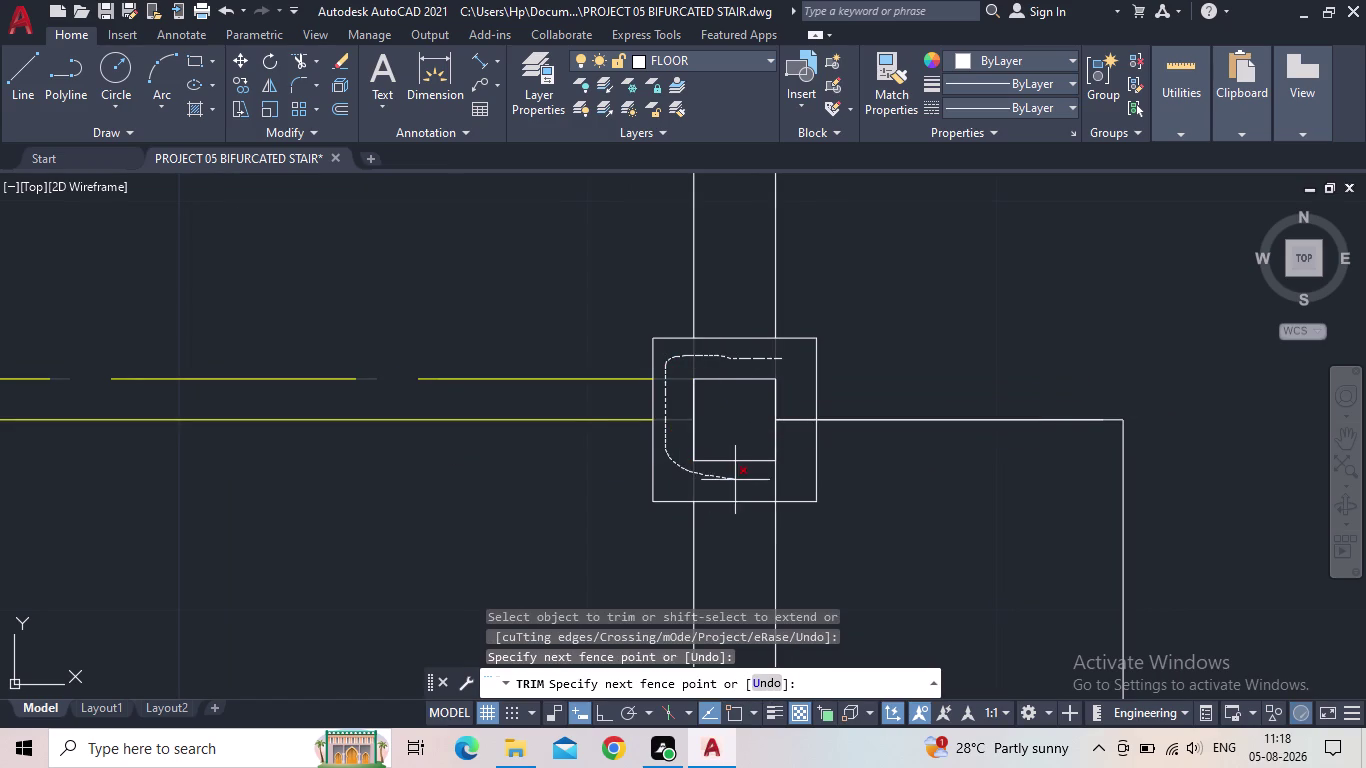
drag(757, 481, 806, 410)
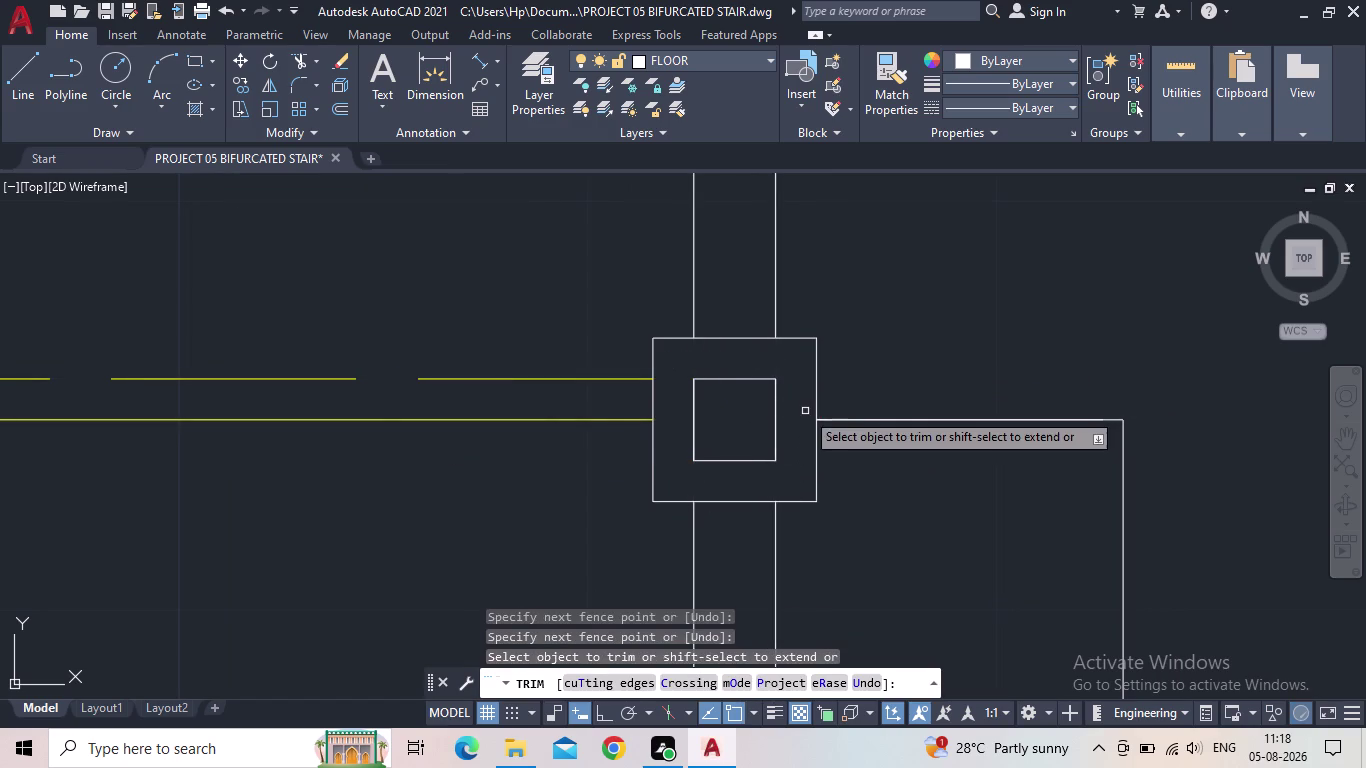
scroll(down, 3)
middle_click(894, 378)
key(Escape)
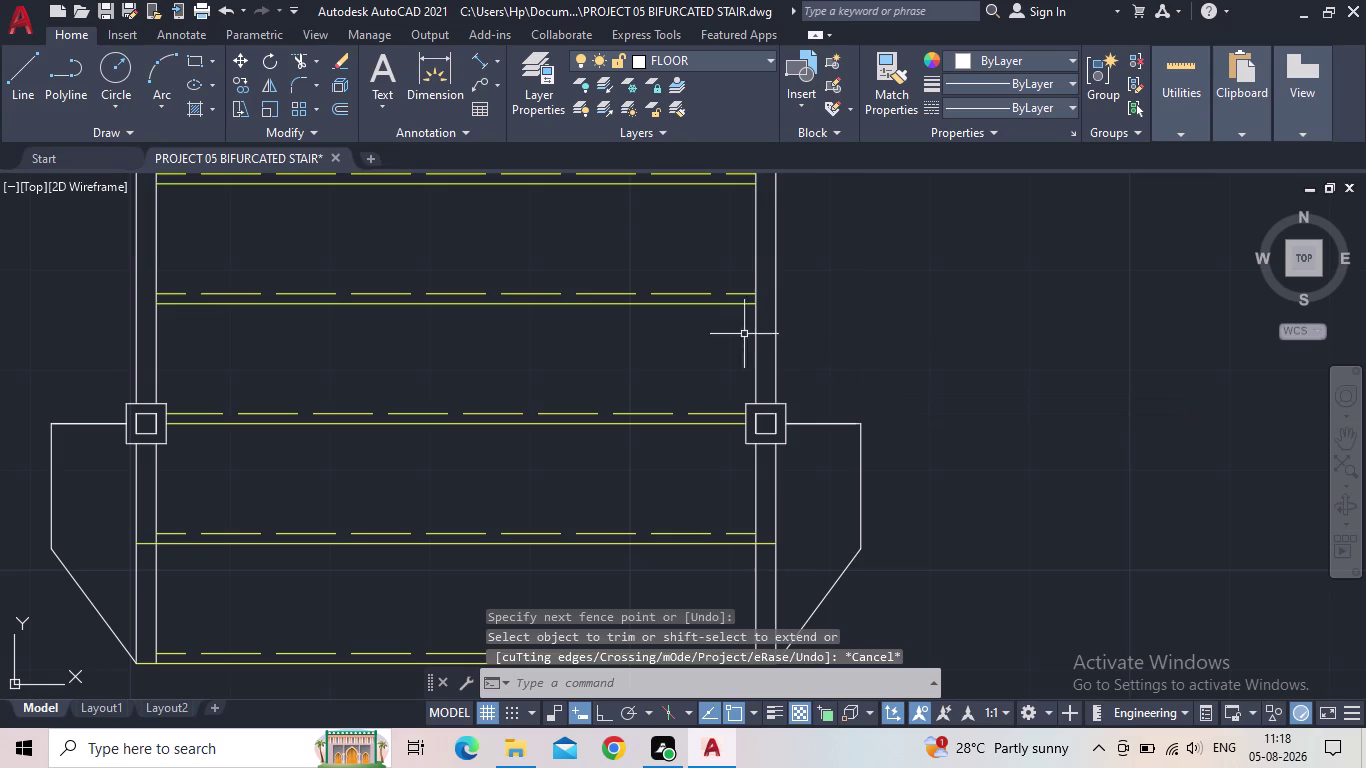
click(107, 10)
scroll(down, 3)
middle_drag(311, 330, 323, 288)
scroll(down, 3)
middle_drag(404, 309, 411, 341)
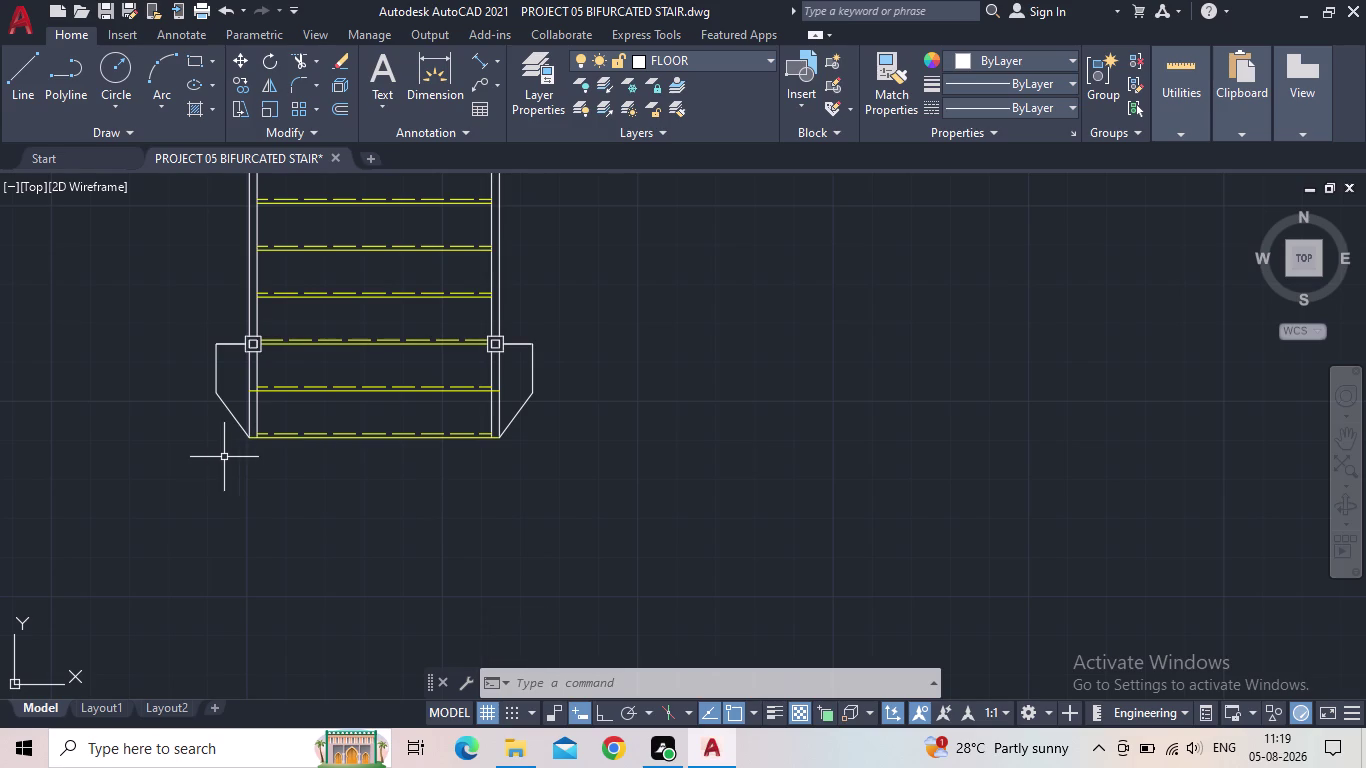
scroll(up, 3)
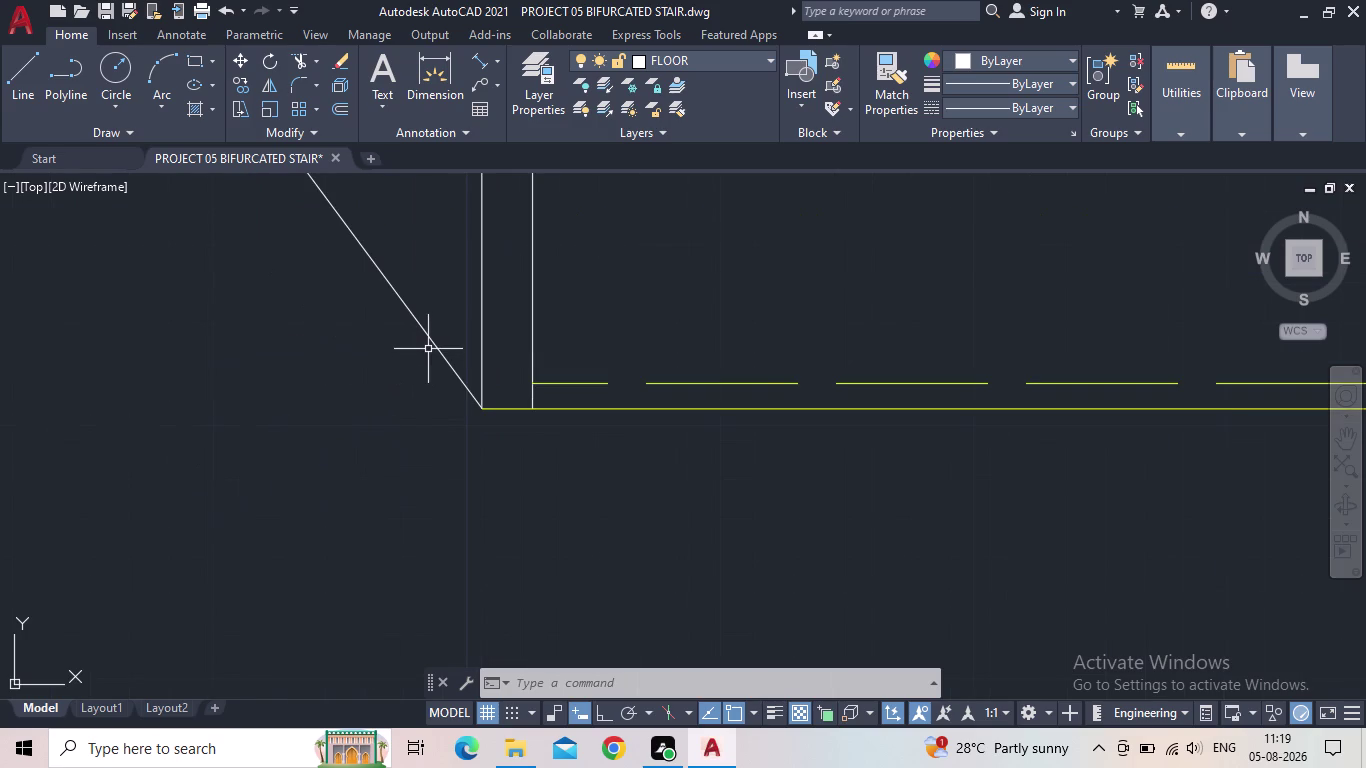
click(430, 348)
click(433, 349)
click(433, 342)
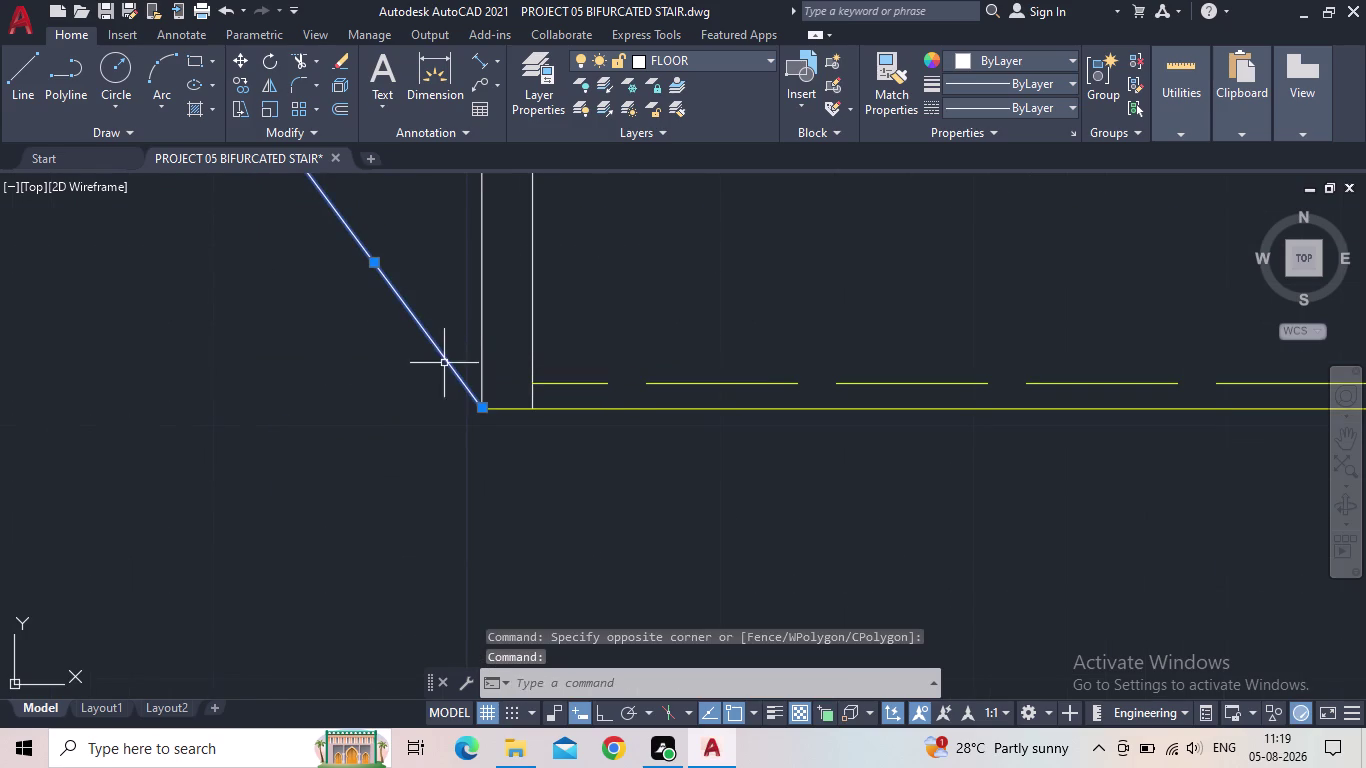
middle_drag(408, 375, 474, 512)
click(479, 64)
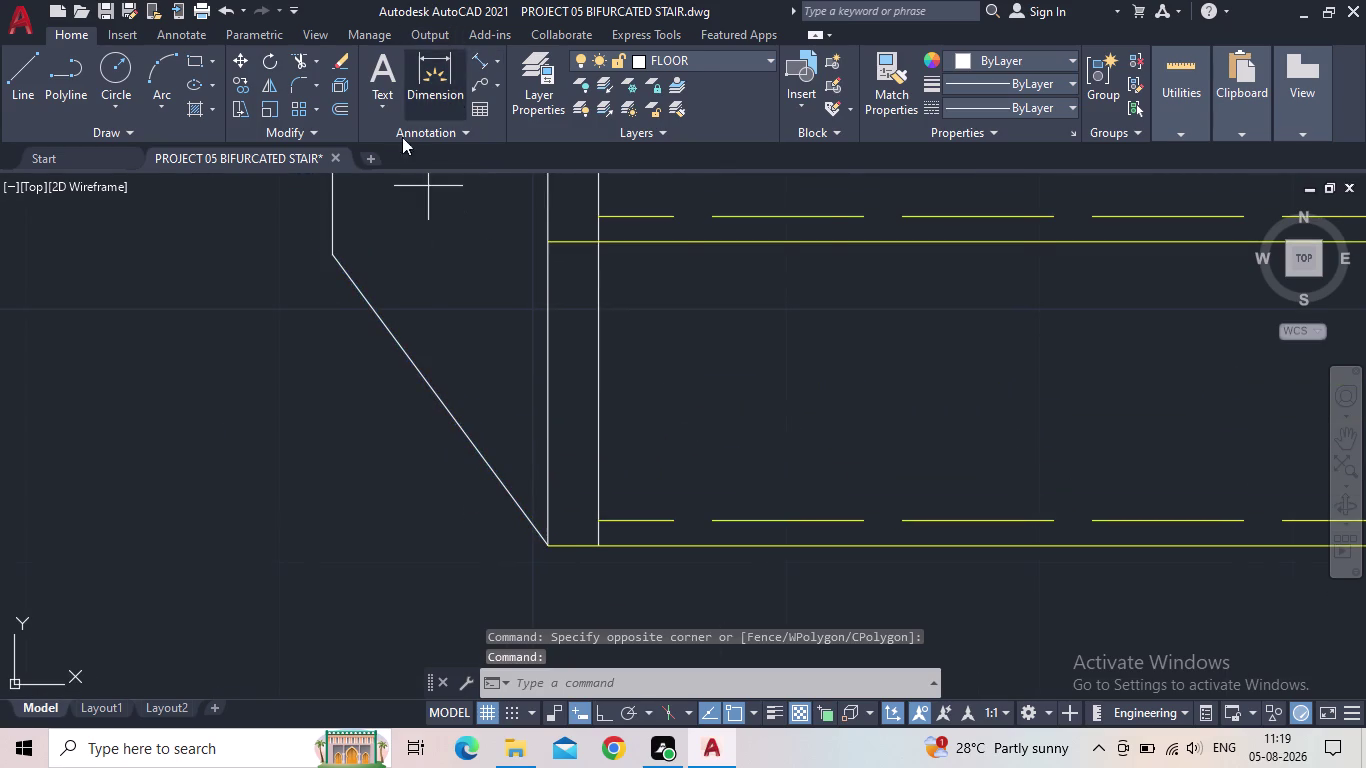
click(329, 249)
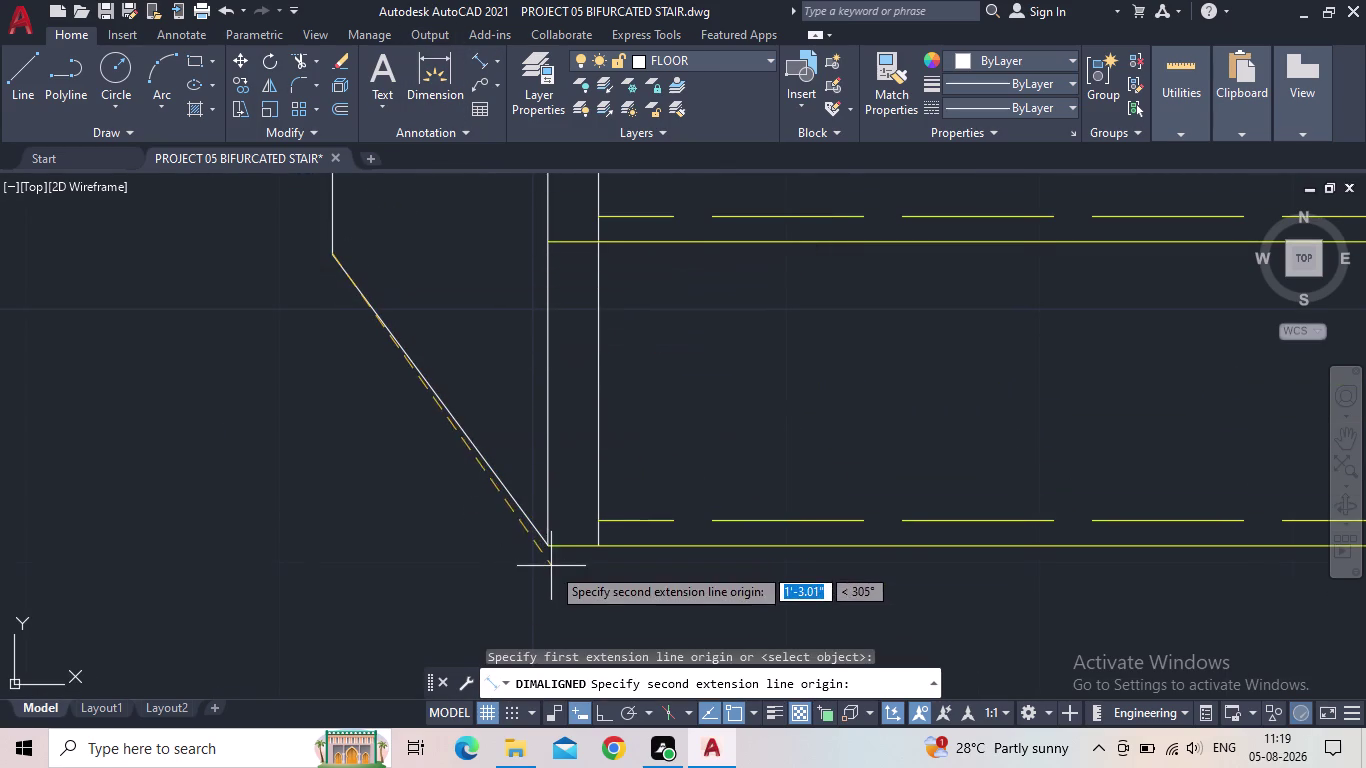
click(547, 548)
scroll(down, 3)
middle_drag(537, 523, 563, 461)
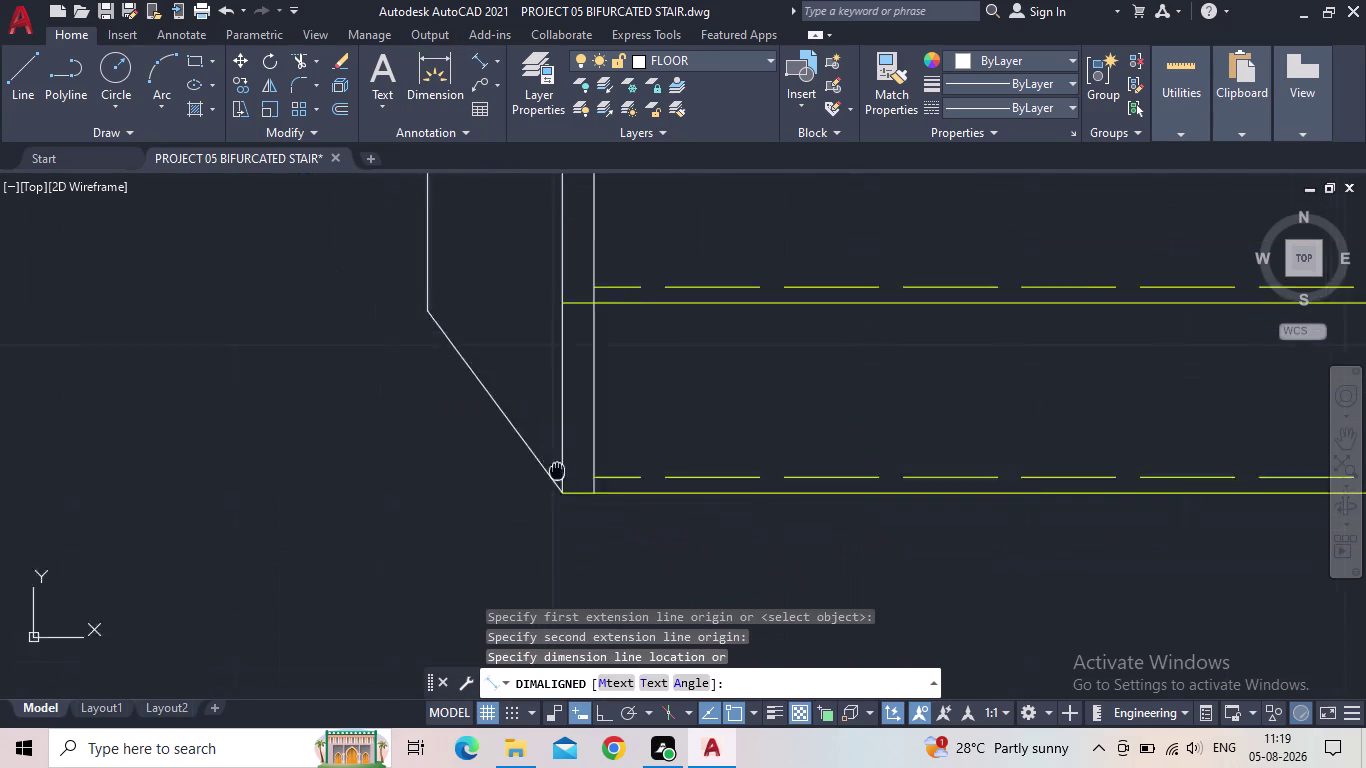
middle_drag(563, 461, 590, 416)
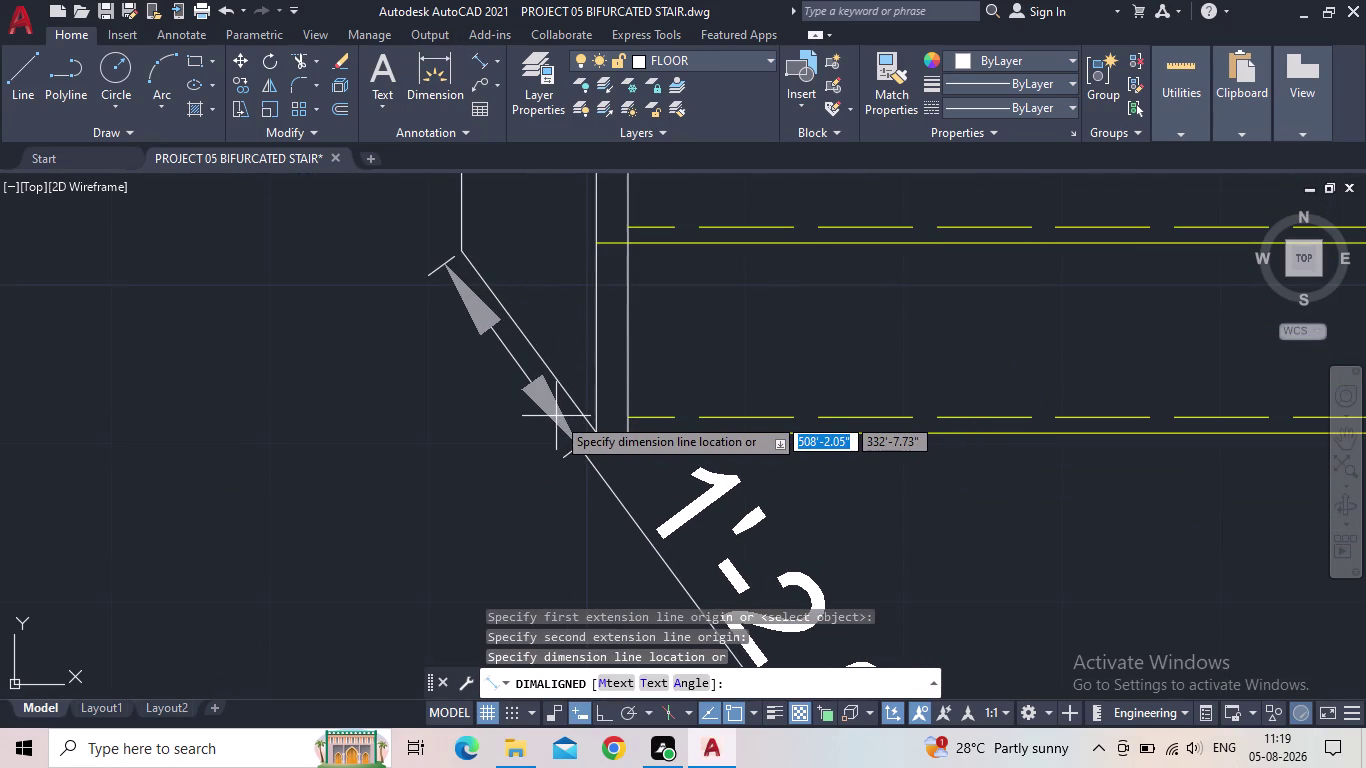
key(Escape)
scroll(down, 3)
middle_drag(553, 419, 491, 430)
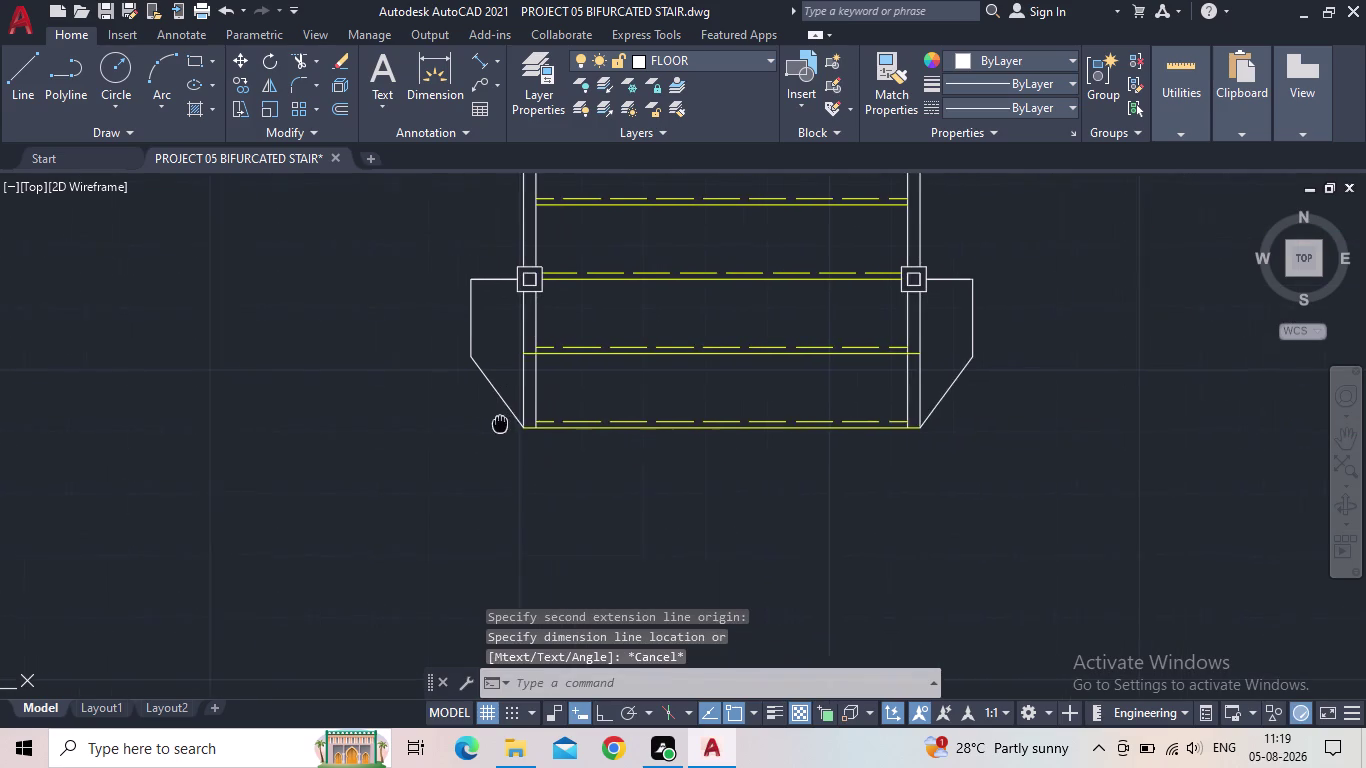
middle_drag(491, 430, 475, 443)
scroll(up, 3)
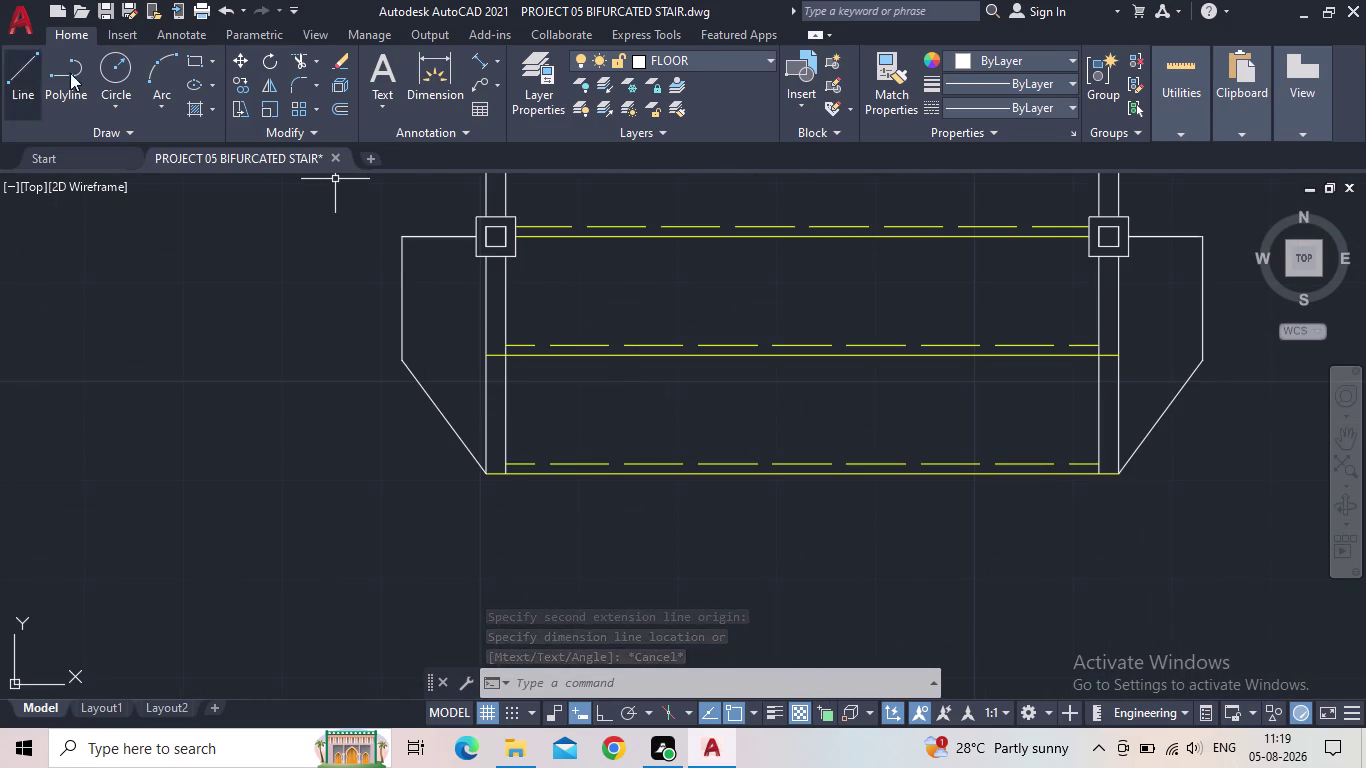
click(108, 72)
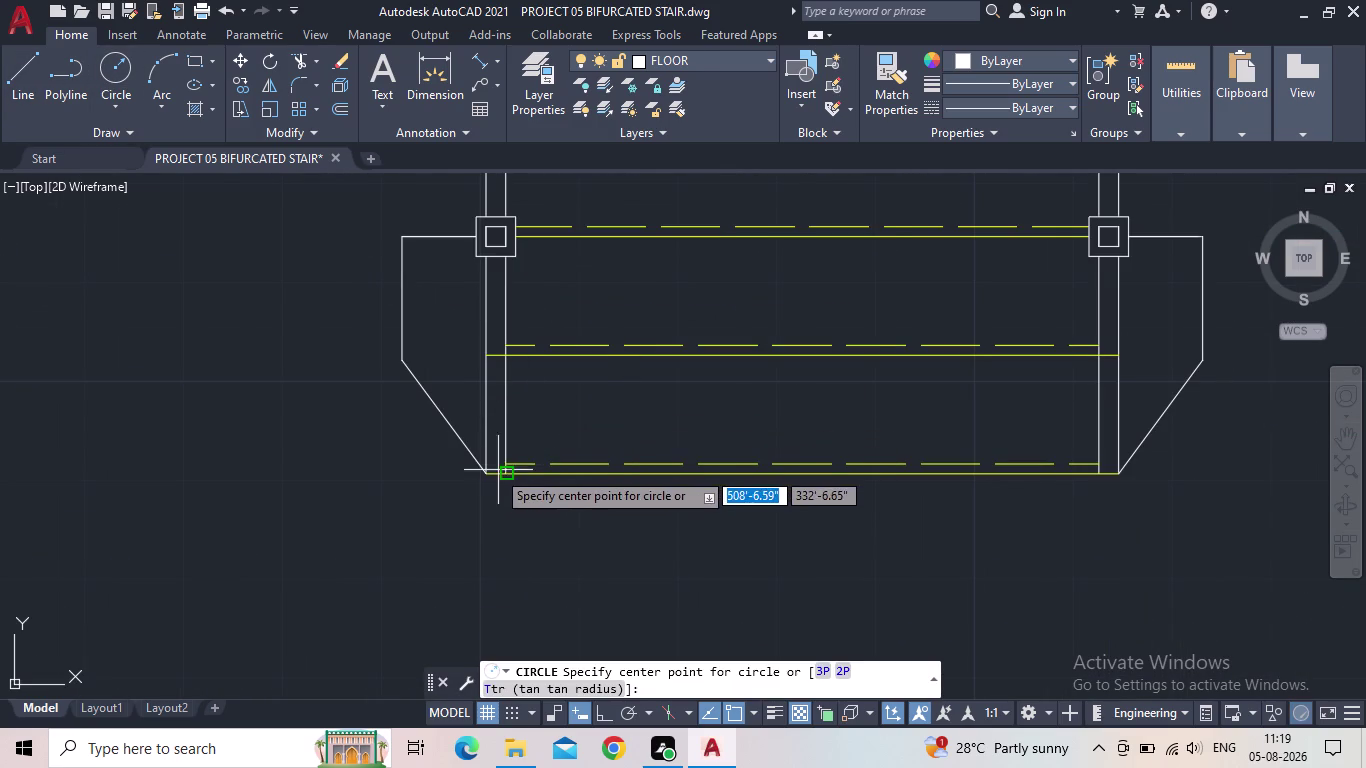
click(489, 472)
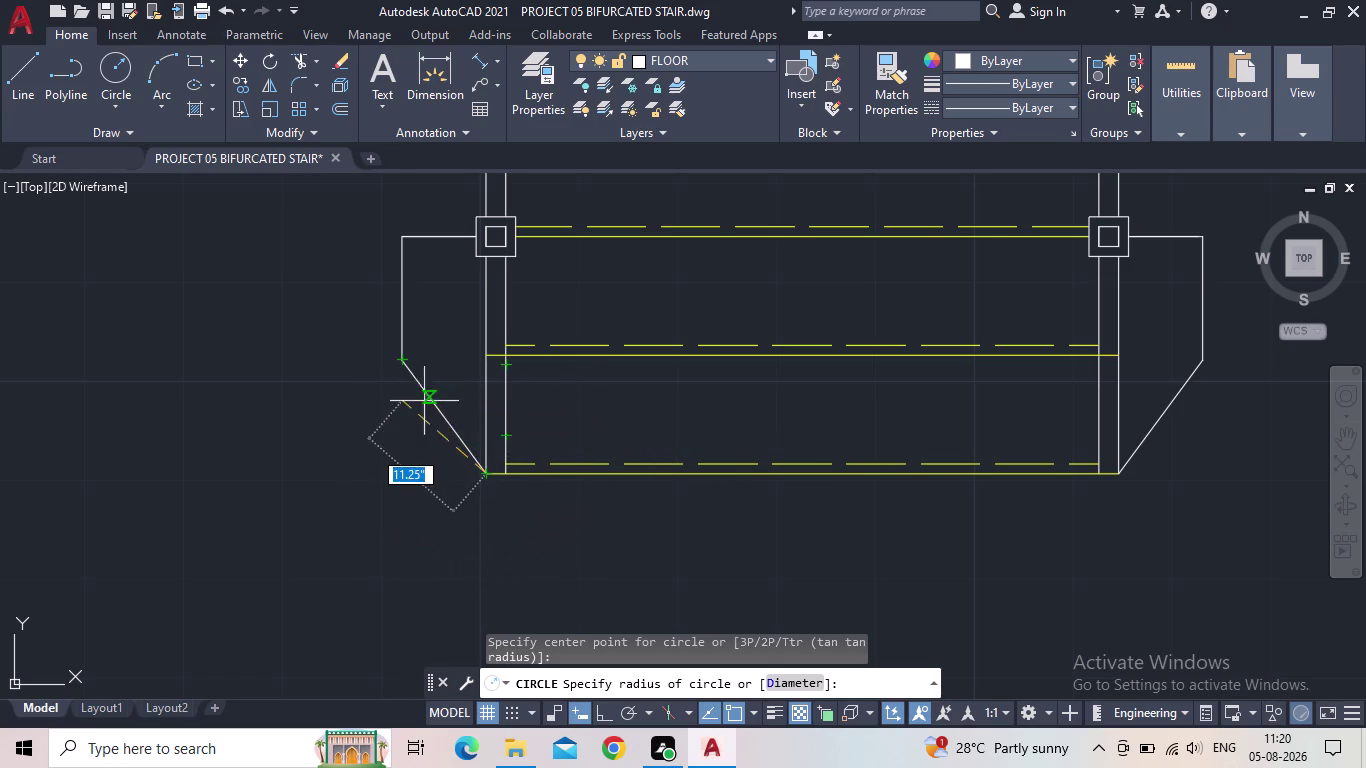
key(Escape)
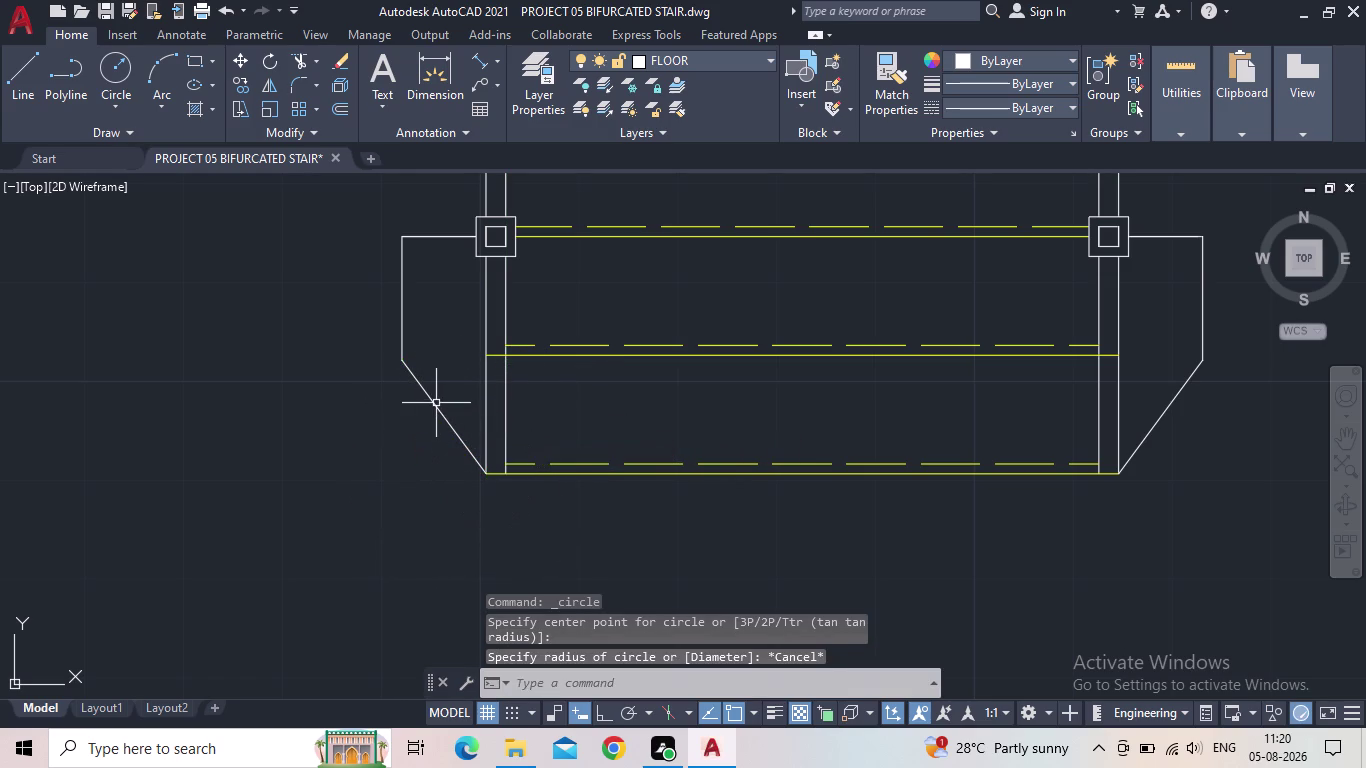
click(435, 404)
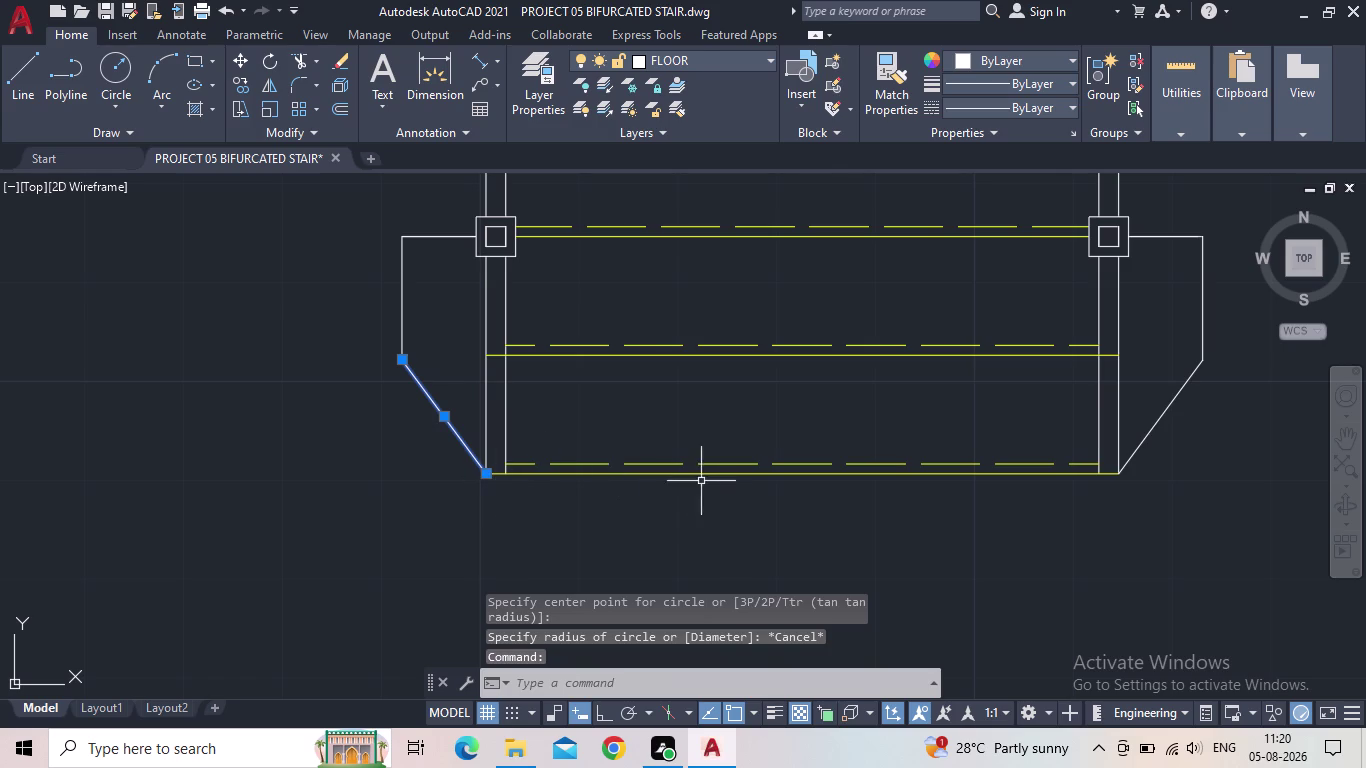
scroll(down, 3)
key(Escape)
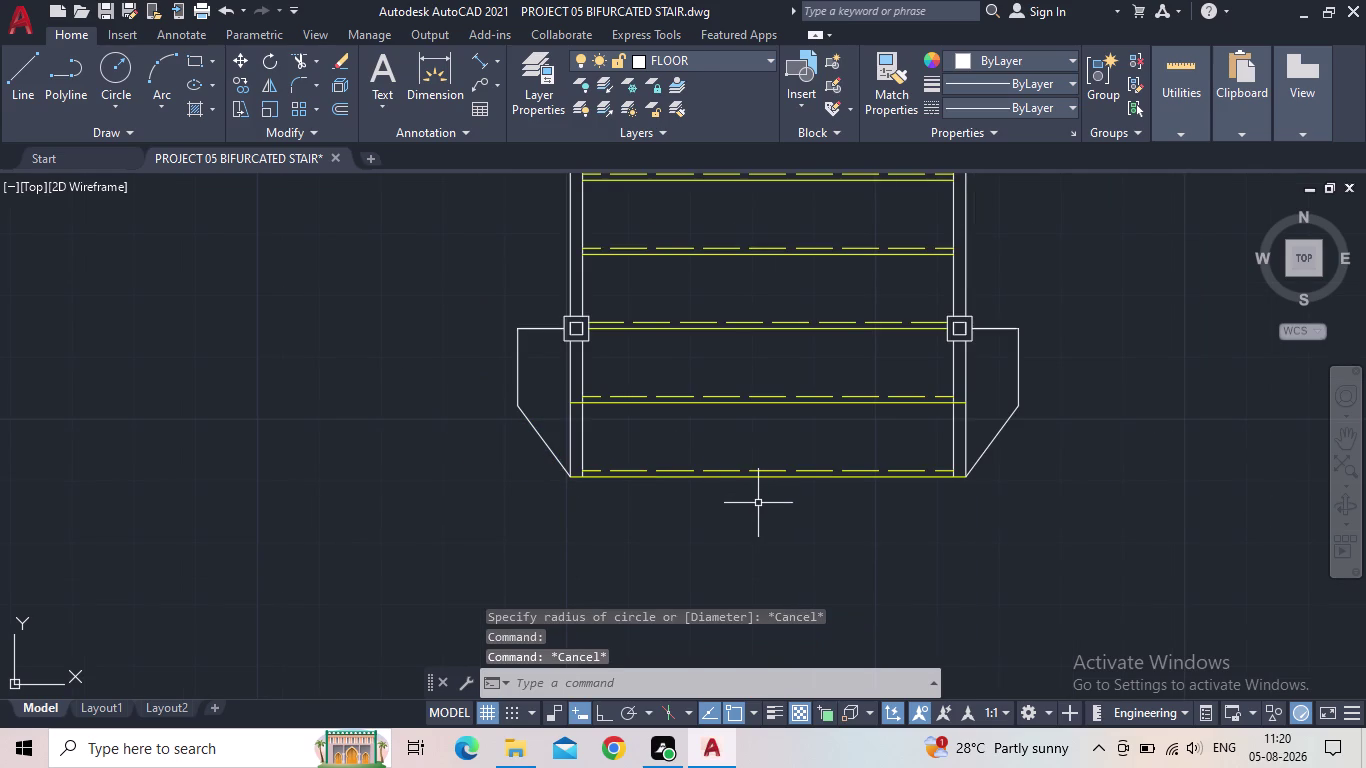
key(o)
key(space)
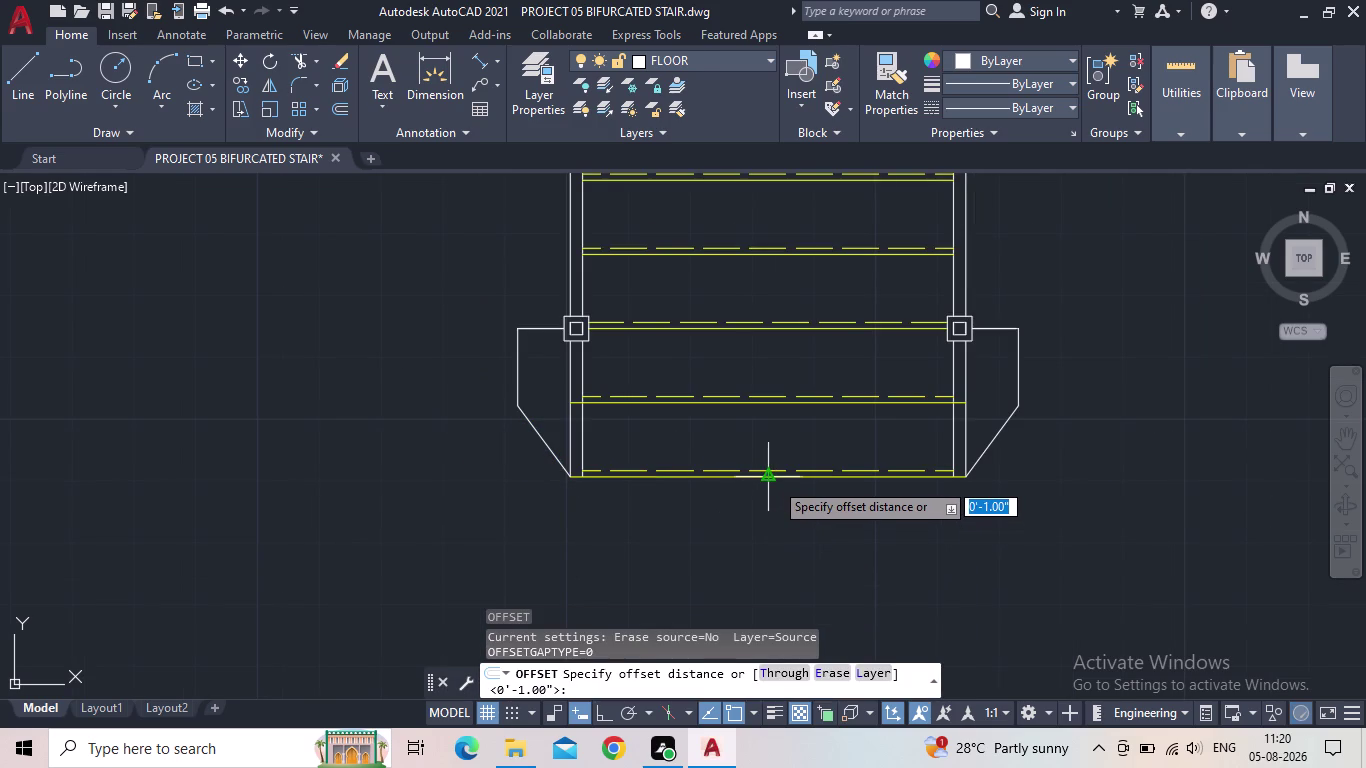
key(Escape)
key(c)
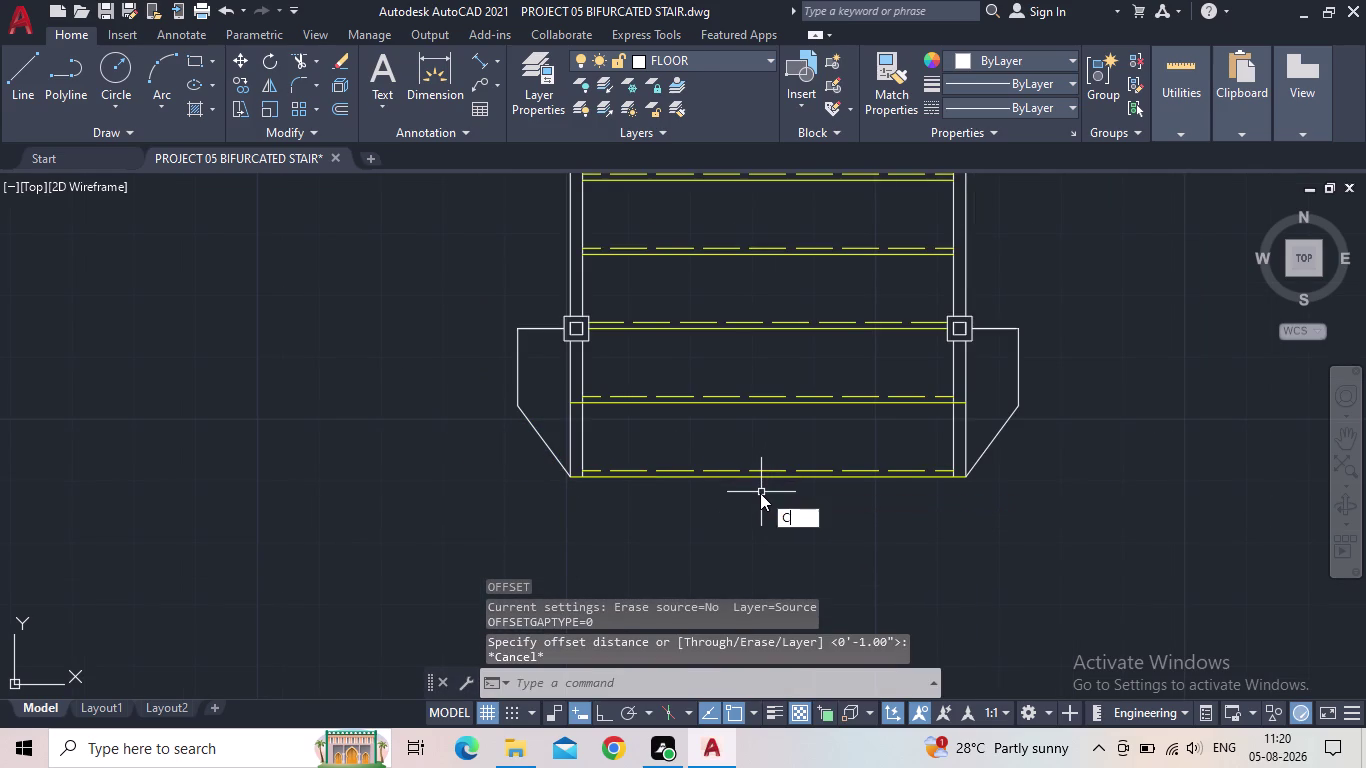
key(space)
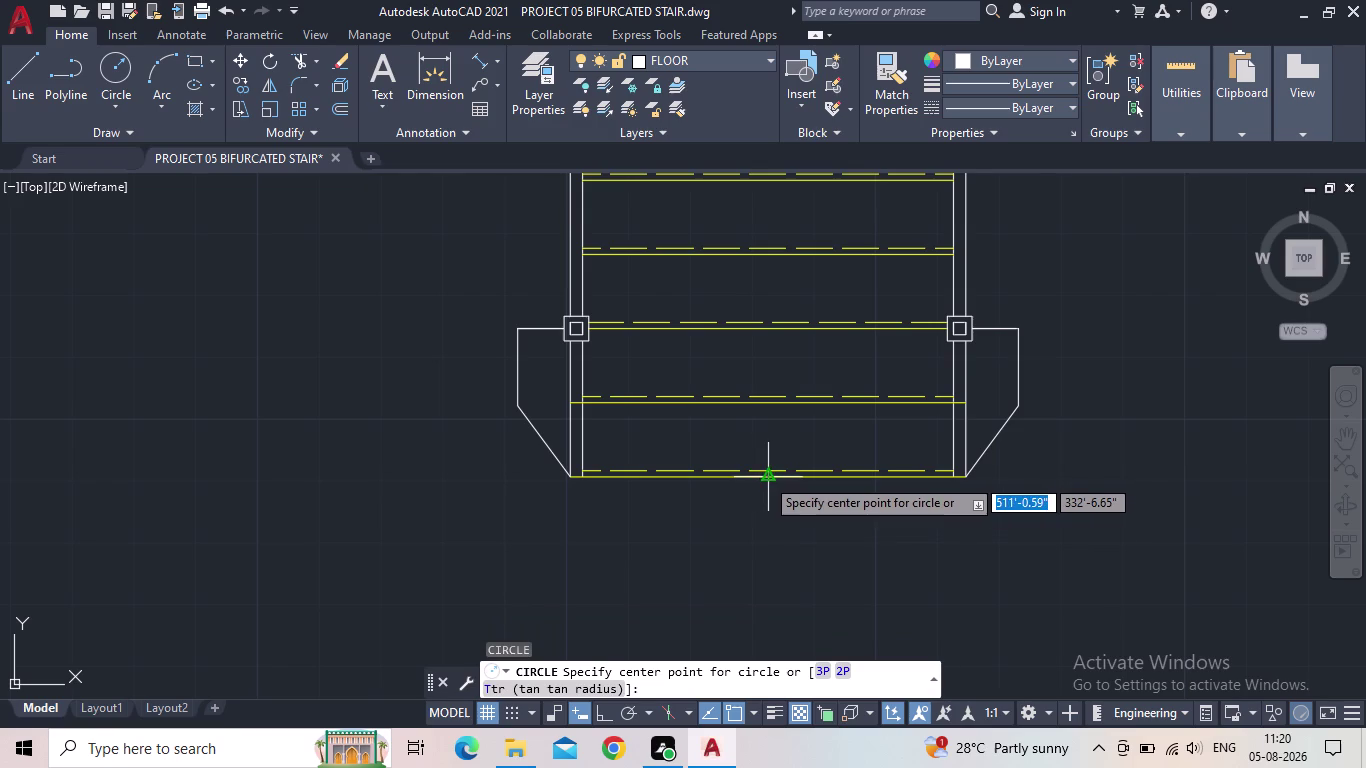
click(765, 477)
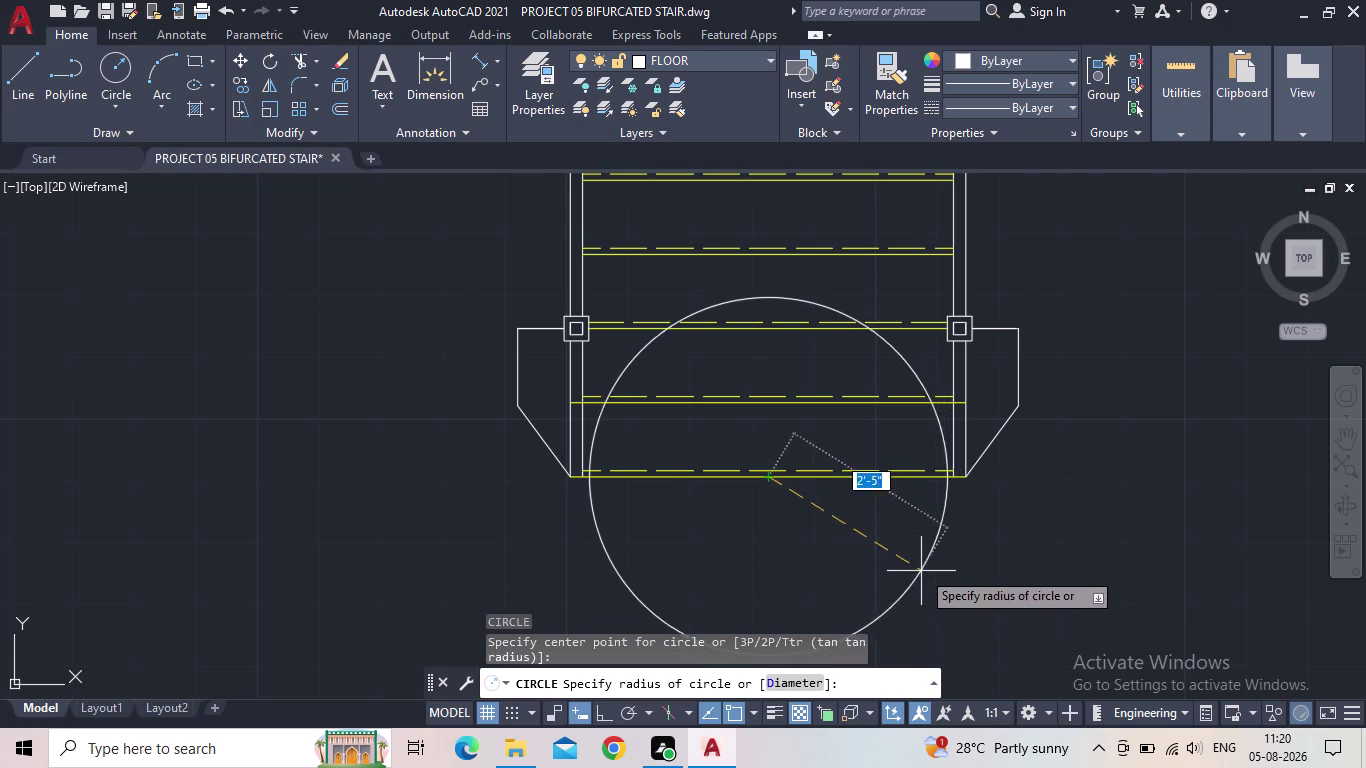
key(Escape)
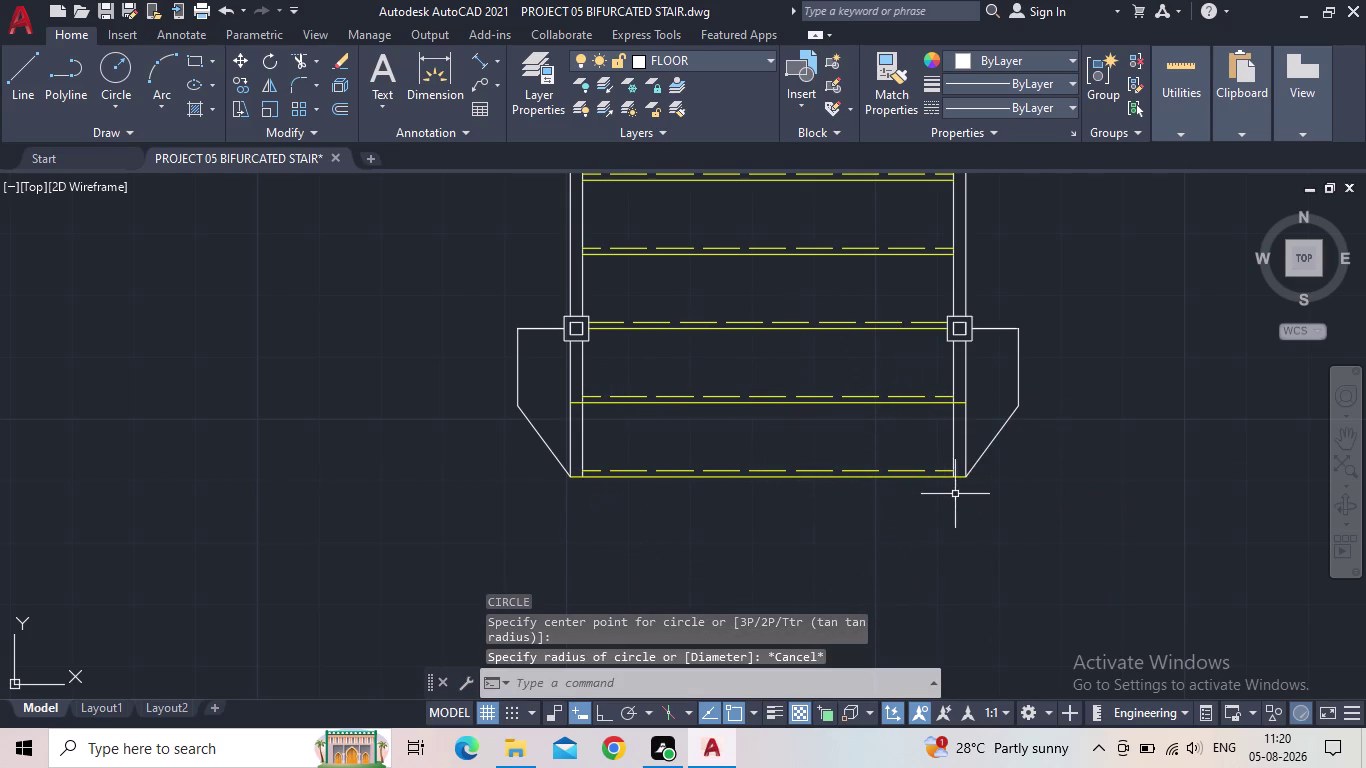
middle_drag(1154, 513, 947, 563)
scroll(up, 3)
key(space)
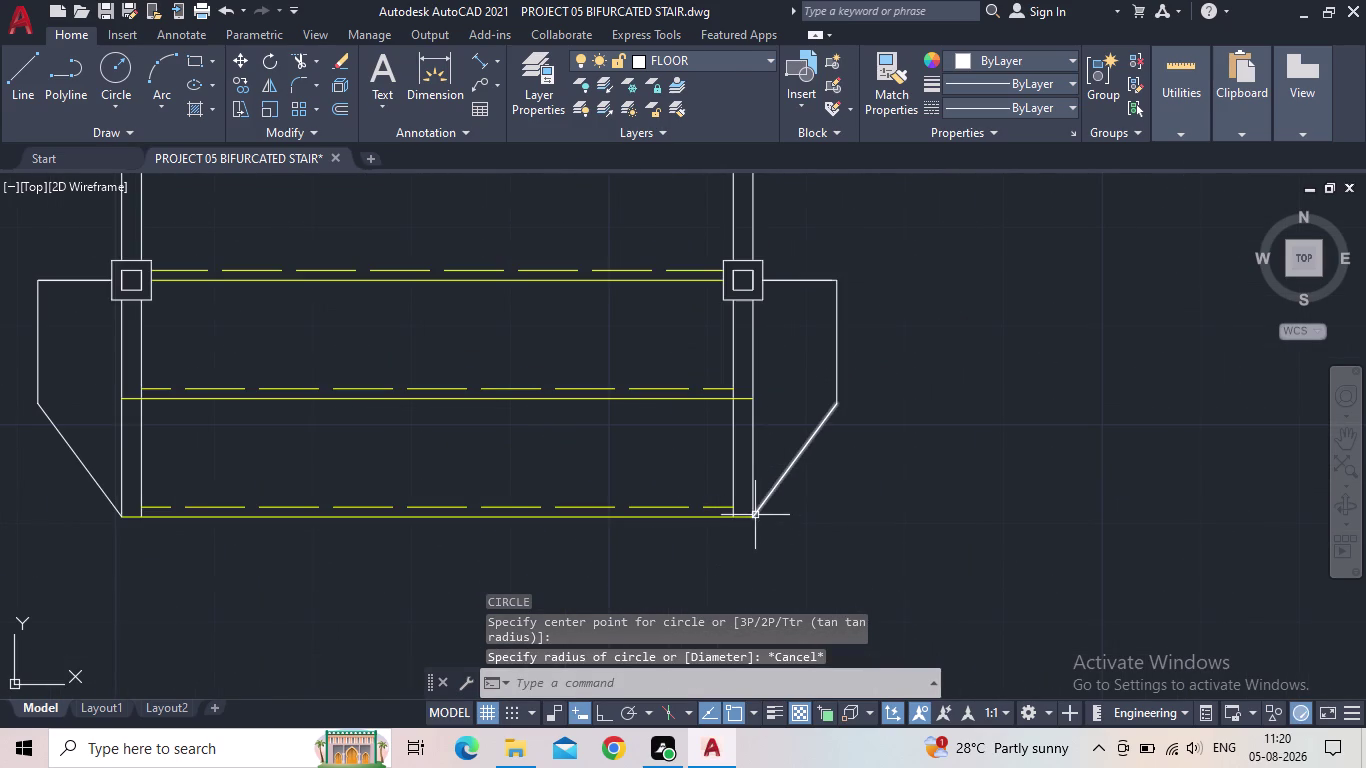
scroll(up, 3)
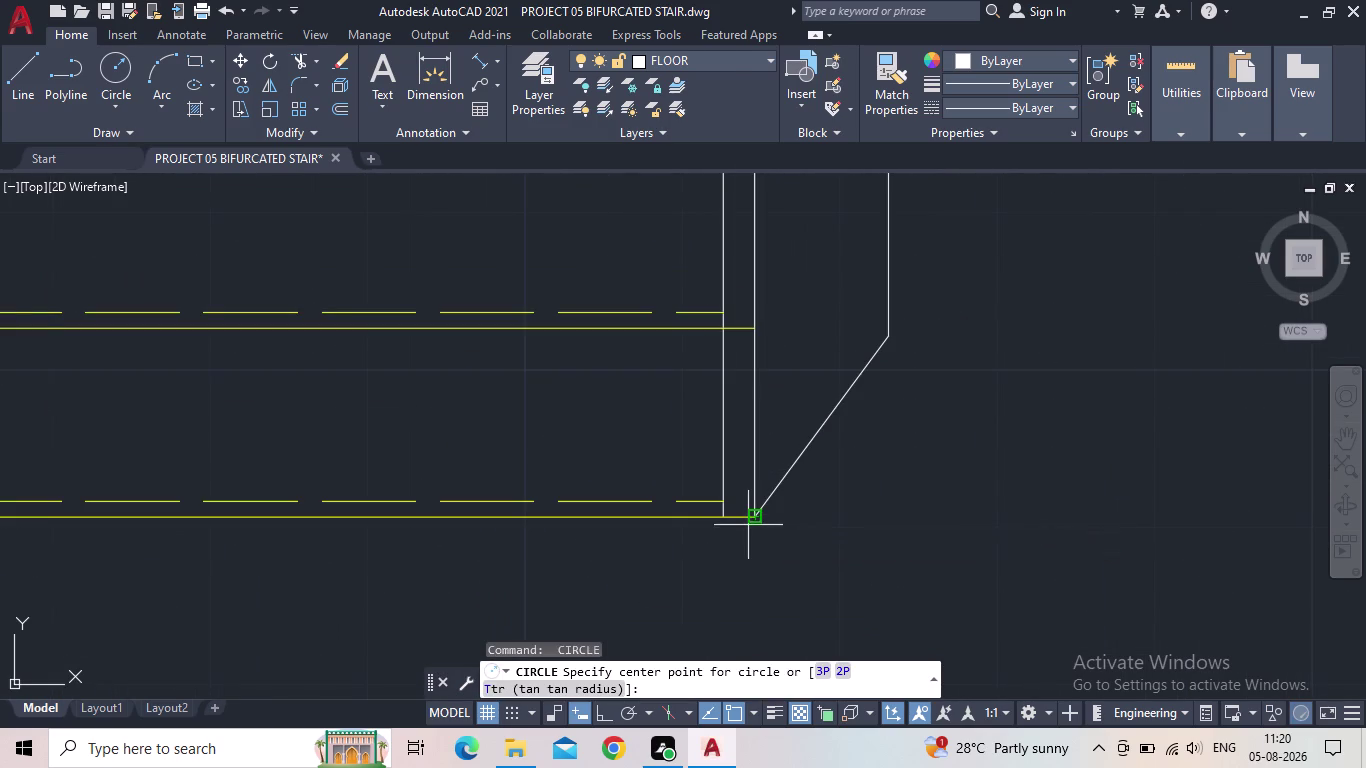
click(757, 524)
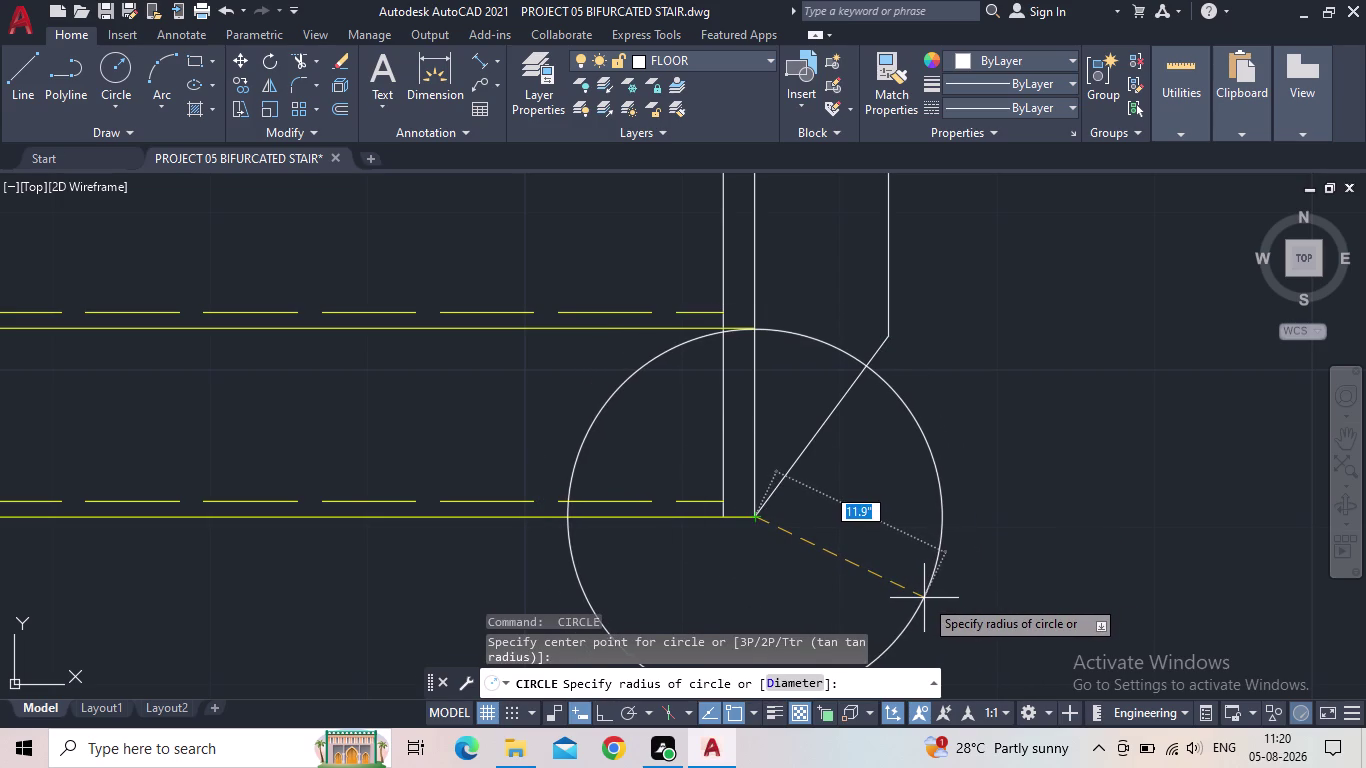
key(Escape)
scroll(down, 3)
middle_drag(903, 583, 851, 480)
scroll(down, 3)
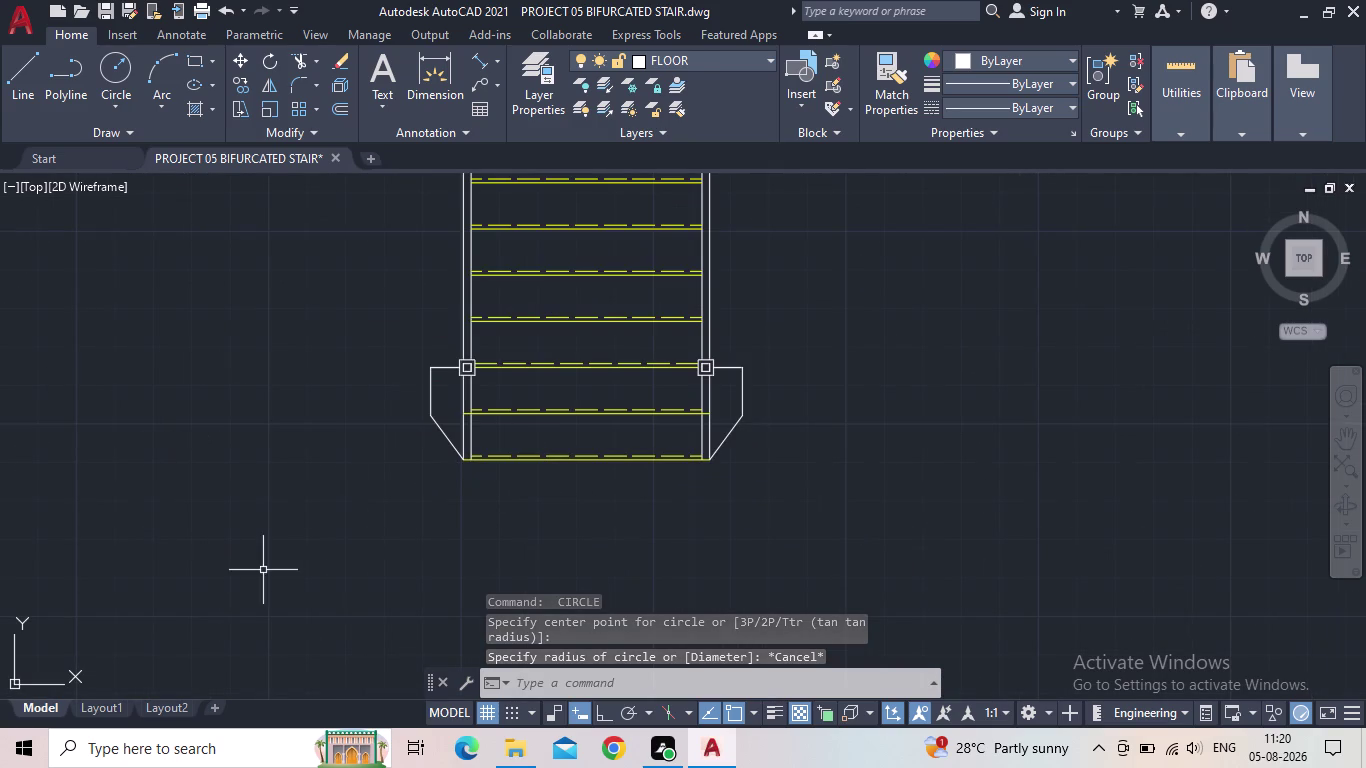
click(442, 434)
scroll(up, 3)
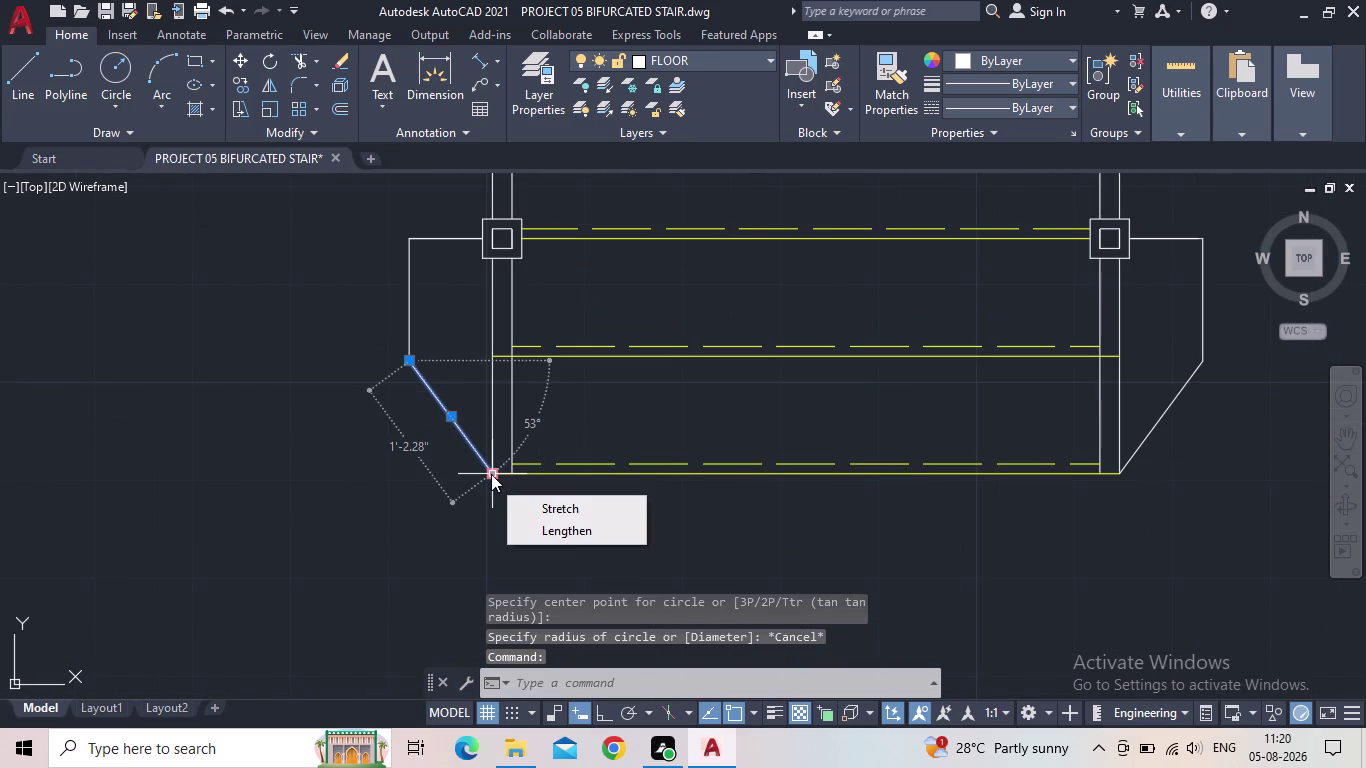
Try stretching the left chamfer's lower end, cancel, and reselect the left chamfer line.
click(491, 474)
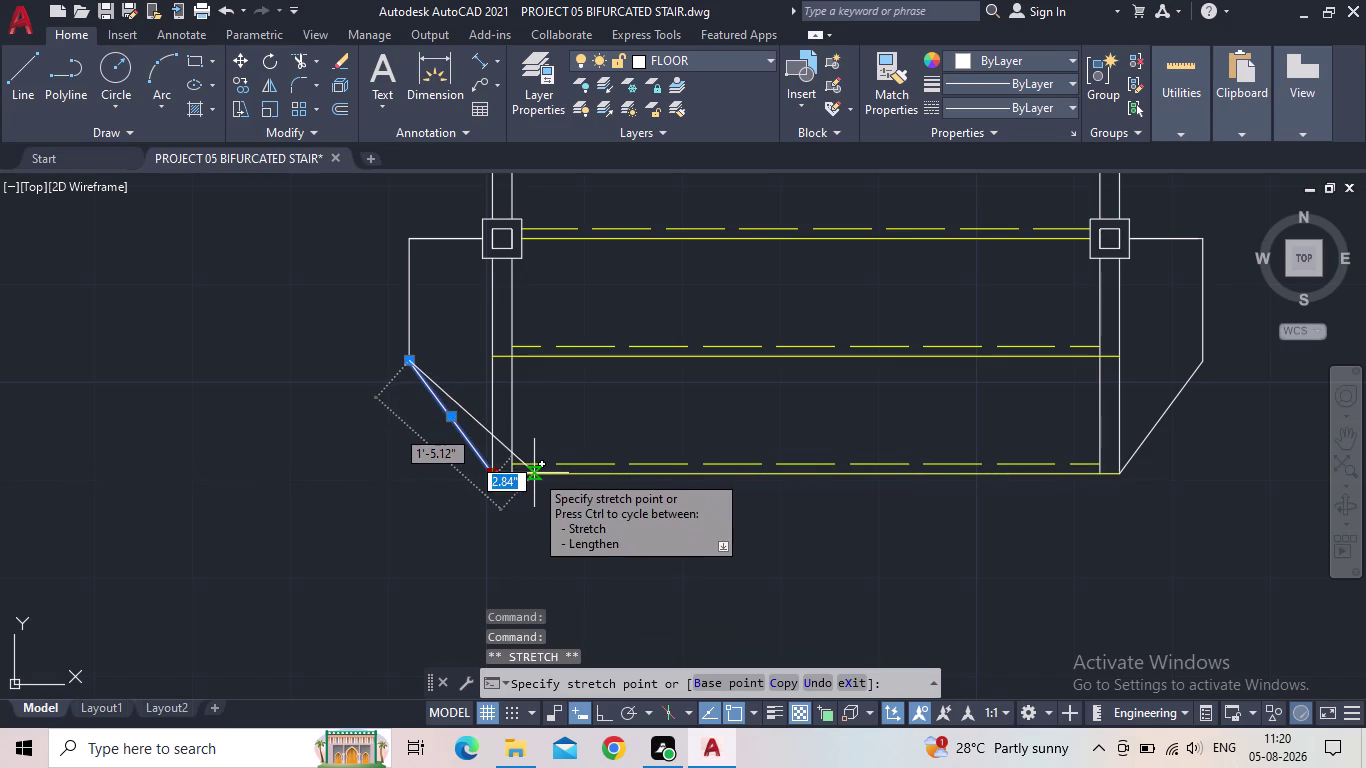
click(534, 473)
key(Escape)
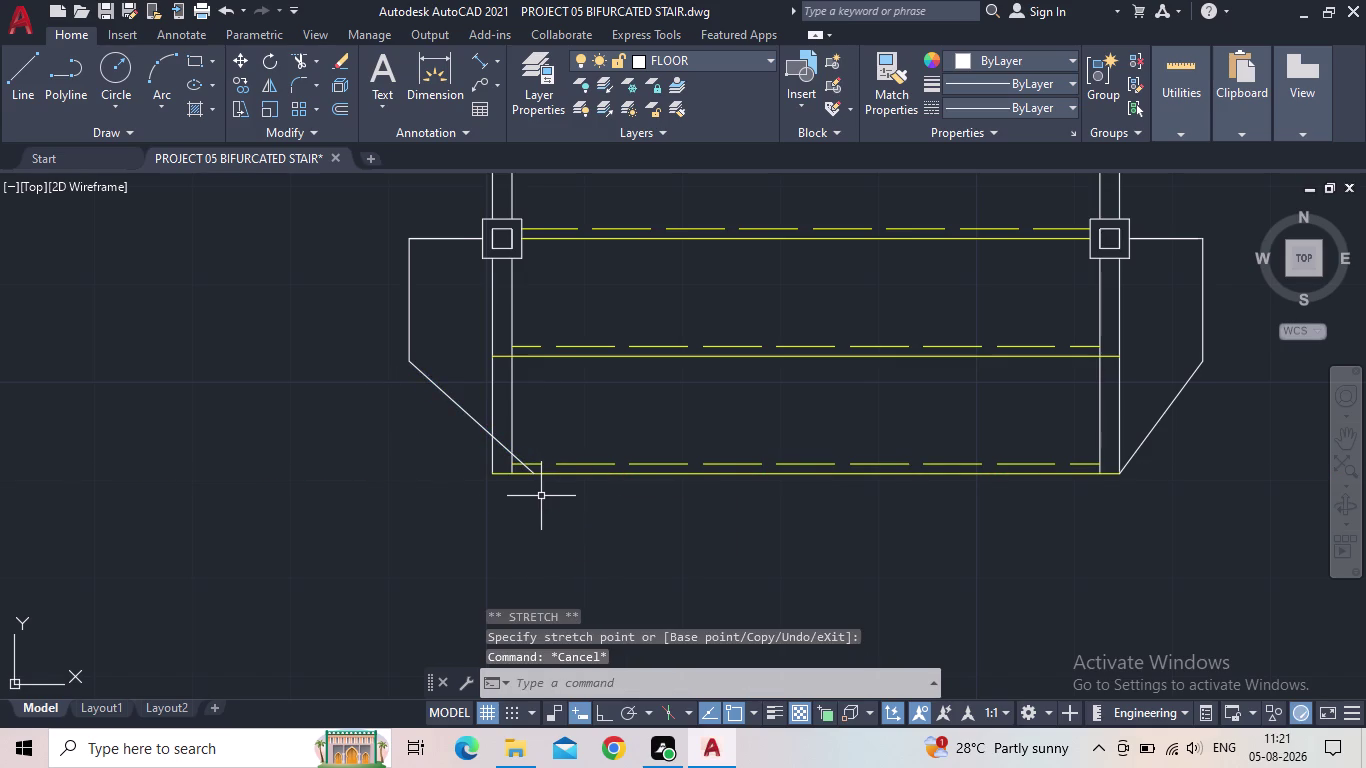
middle_drag(540, 496, 518, 493)
click(468, 432)
scroll(up, 3)
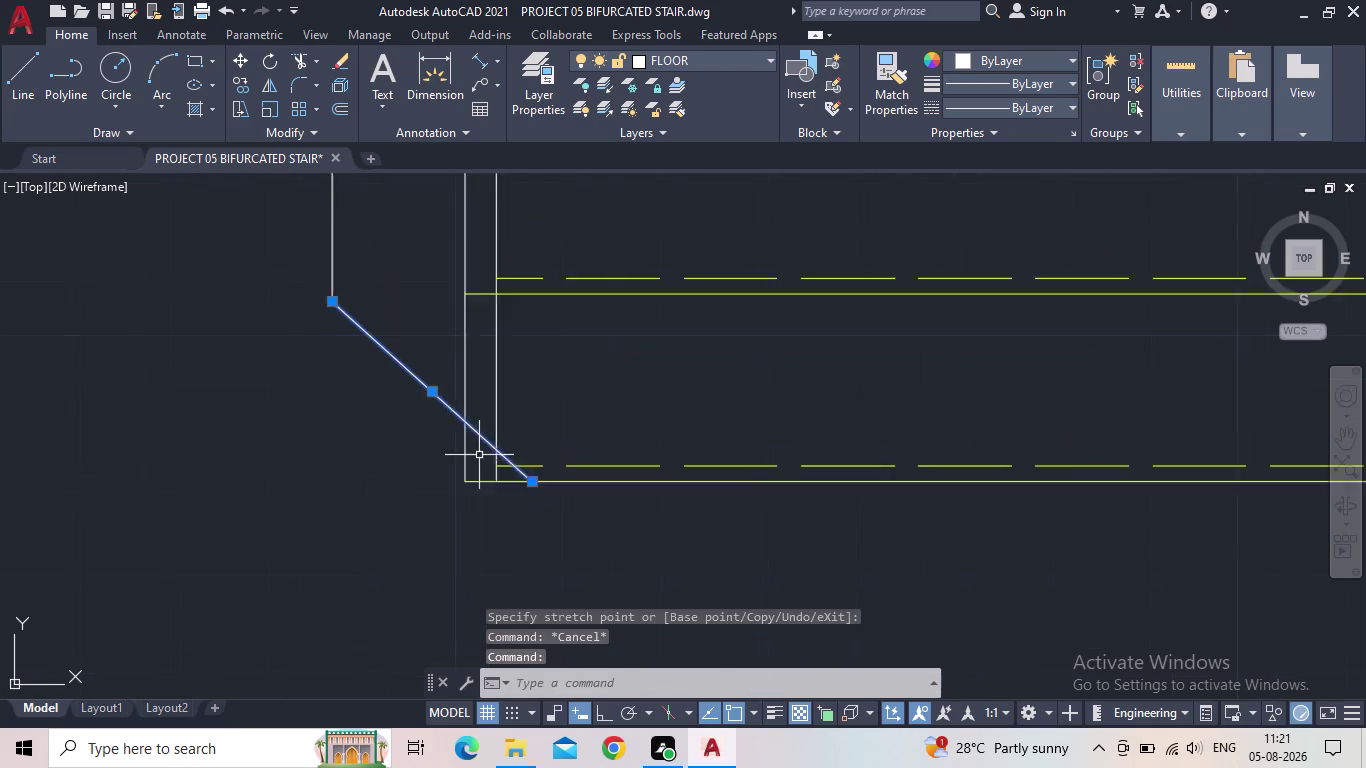
scroll(up, 3)
Start a dimension along the left chamfer, pick its two points, then abandon it.
click(478, 56)
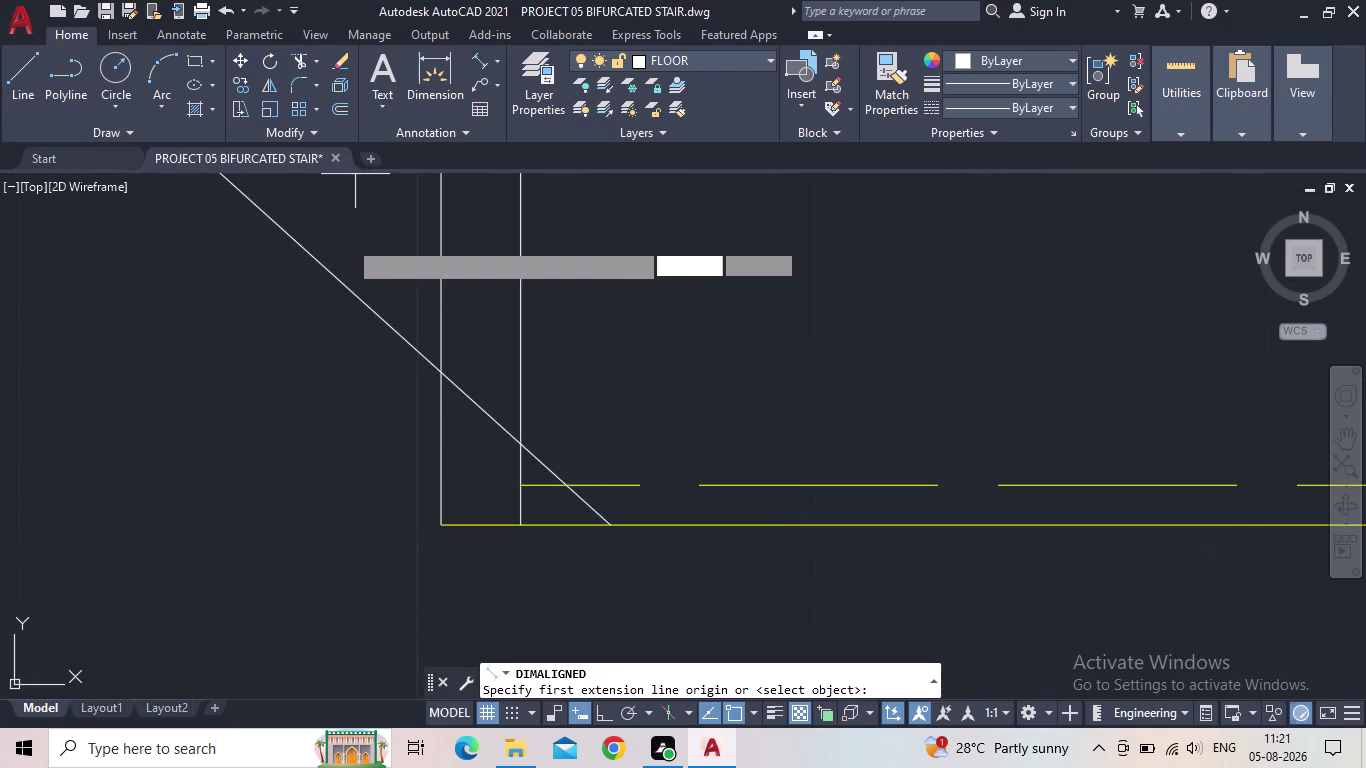
middle_drag(344, 281, 445, 431)
click(207, 213)
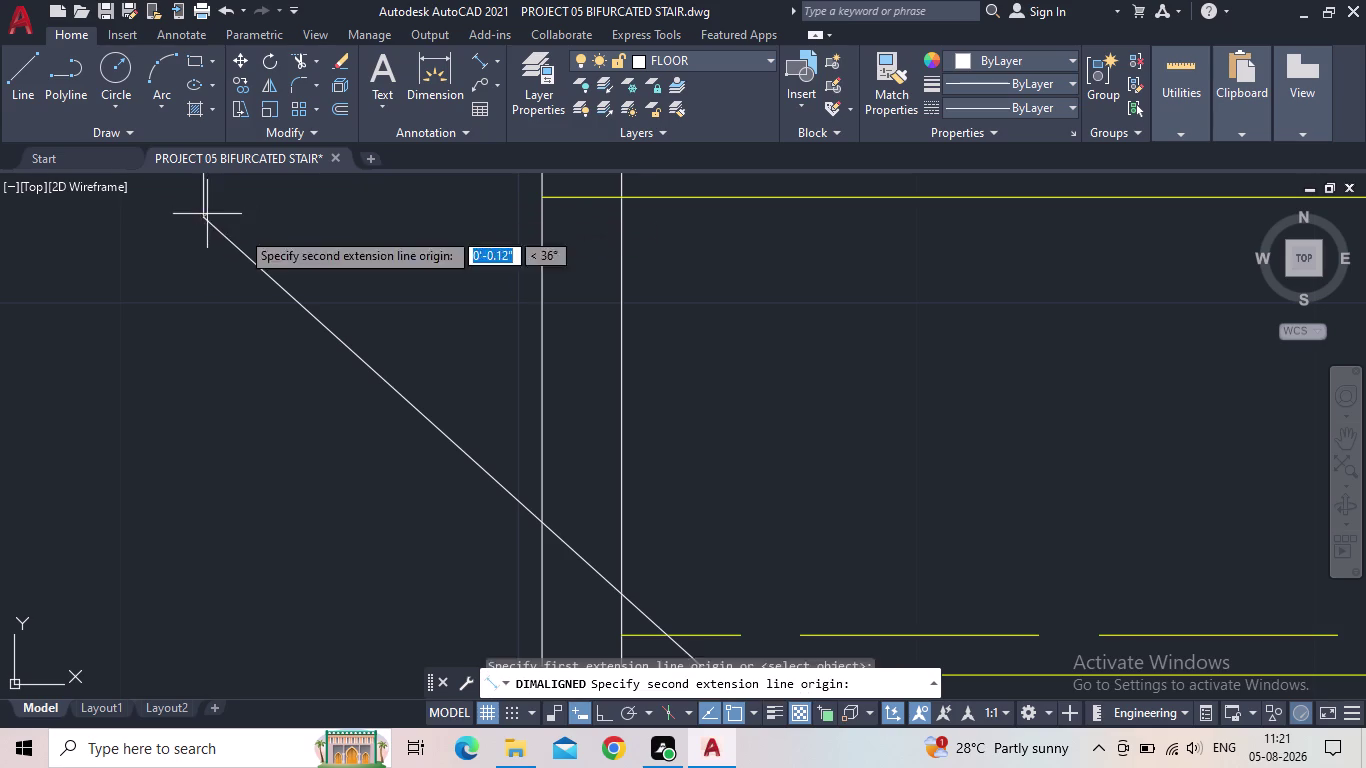
middle_drag(522, 462, 201, 271)
scroll(down, 3)
click(320, 410)
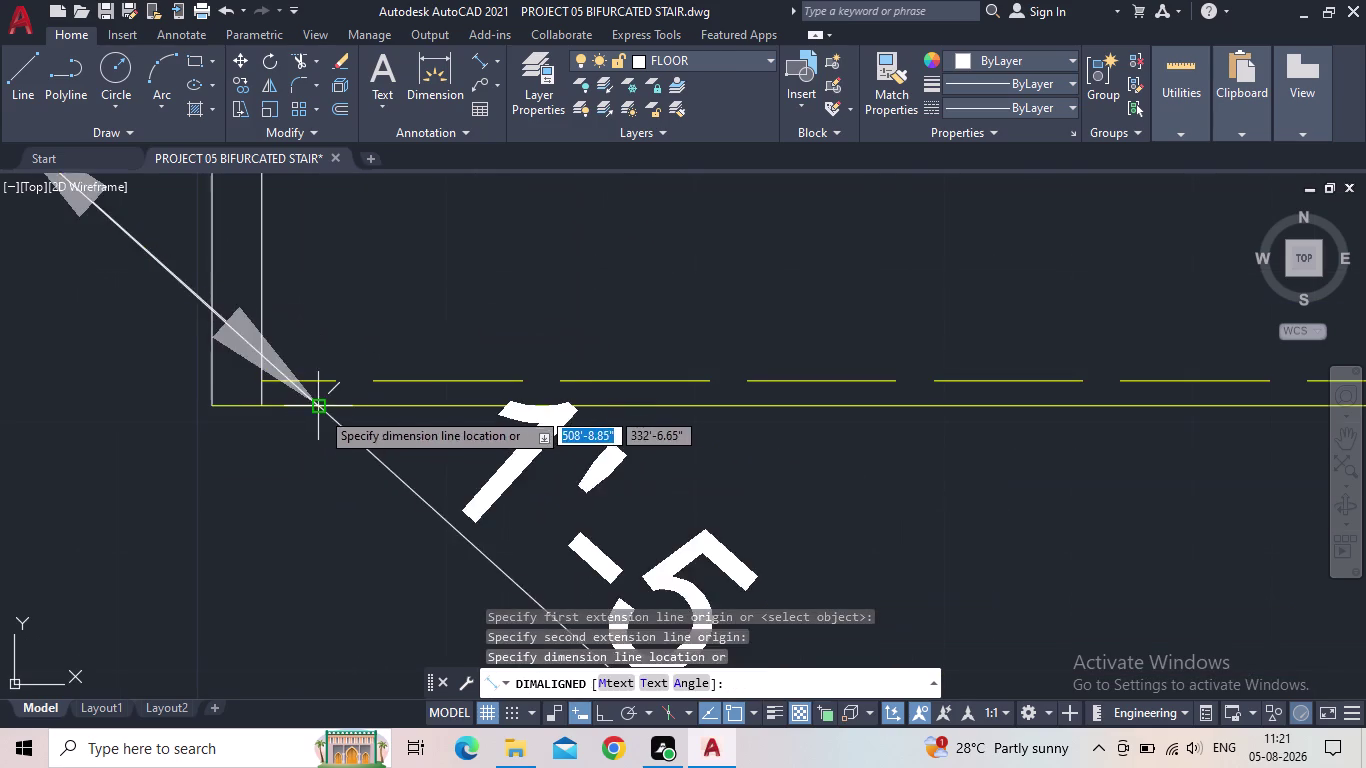
middle_drag(340, 379, 435, 381)
scroll(down, 3)
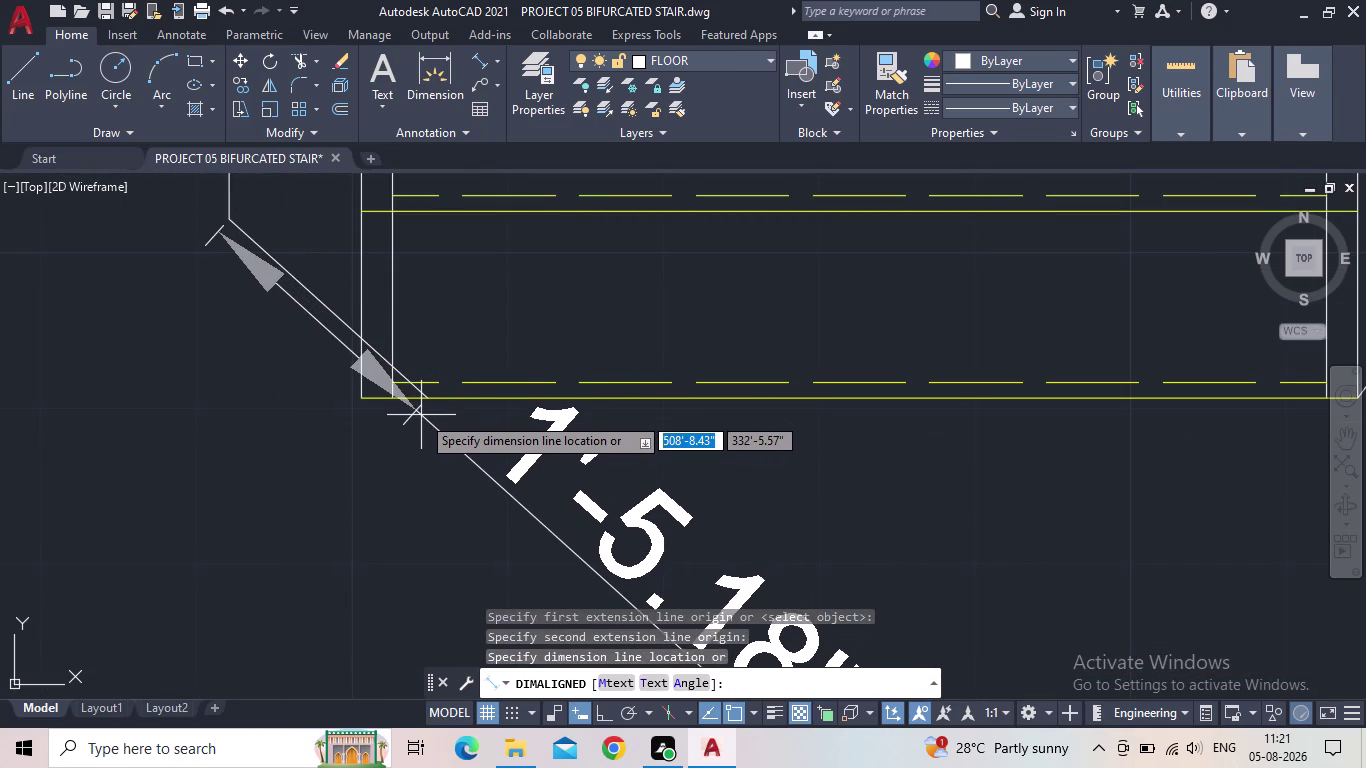
key(Escape)
Stretch the left chamfer's lower endpoint onto the stair's bottom tread line.
middle_drag(400, 419, 420, 487)
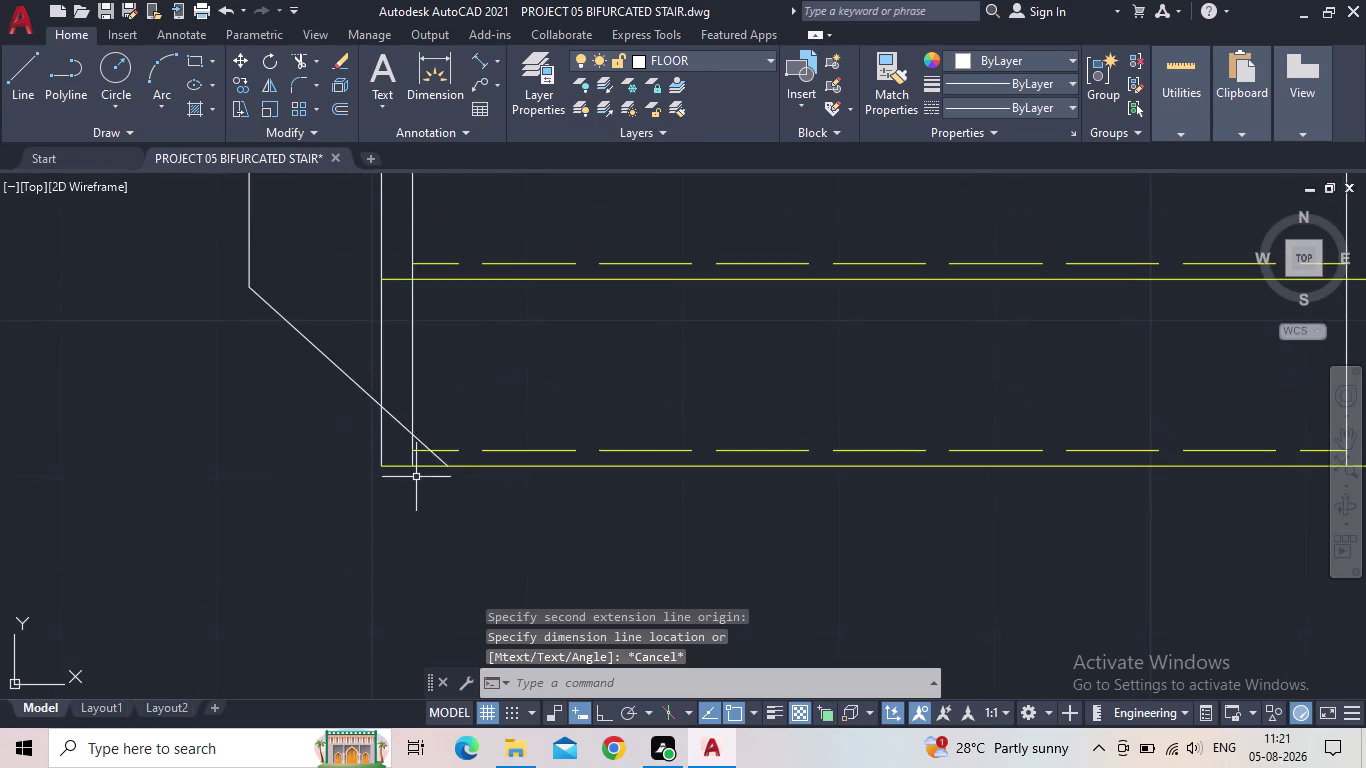
click(419, 441)
scroll(up, 3)
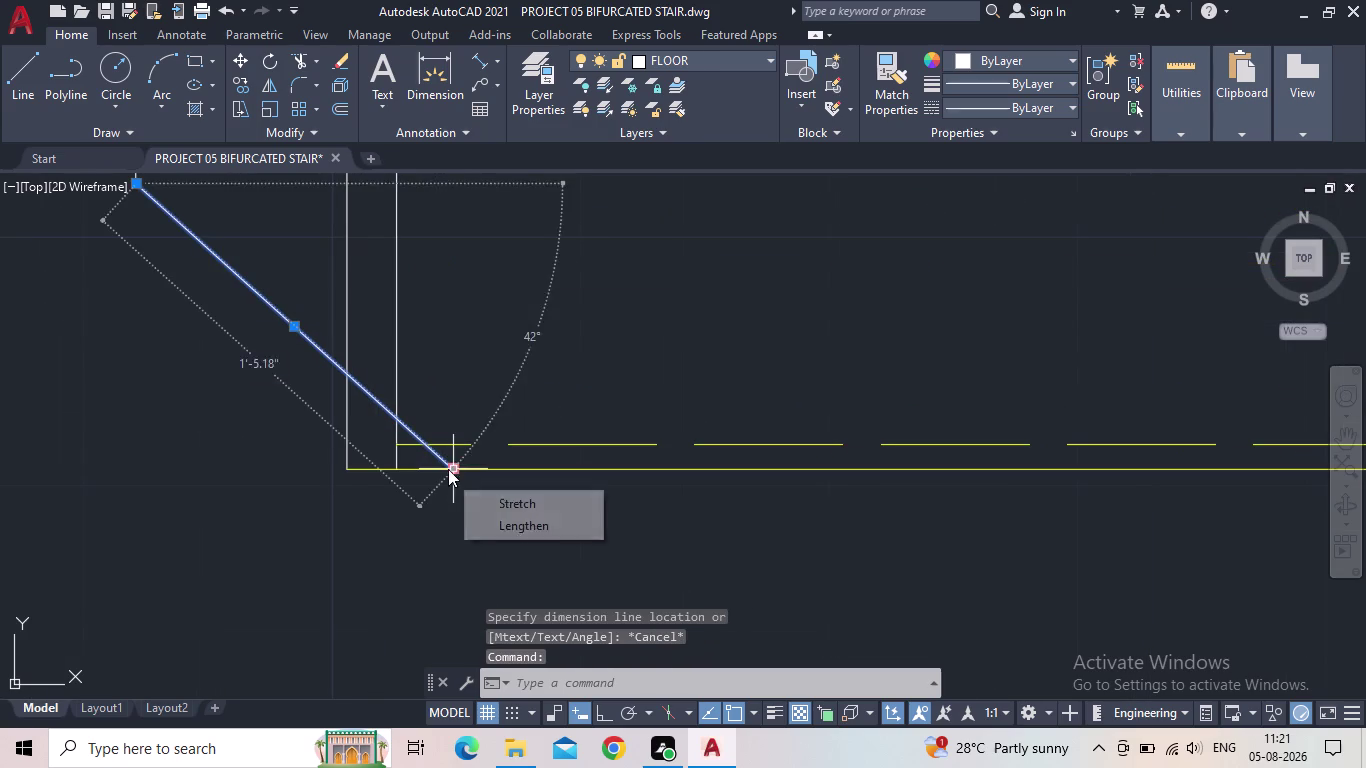
click(448, 469)
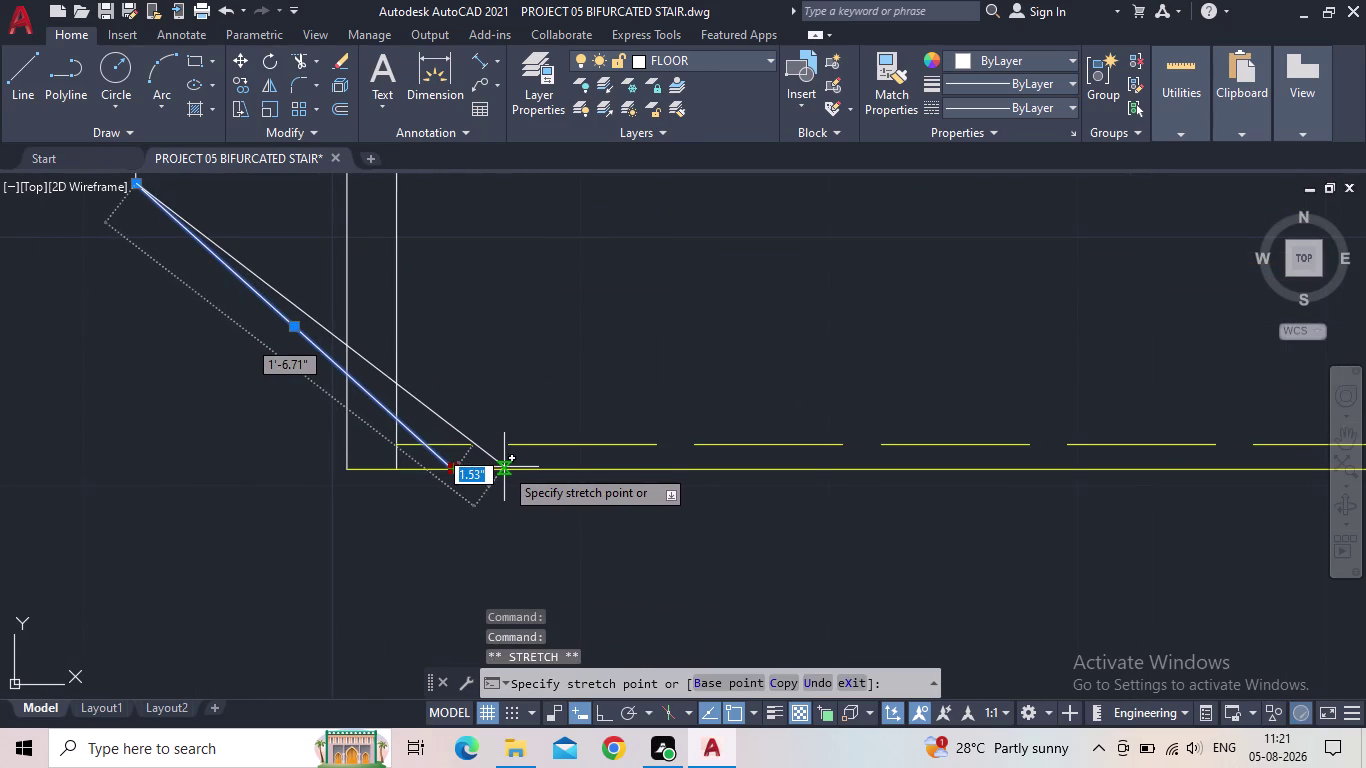
scroll(up, 3)
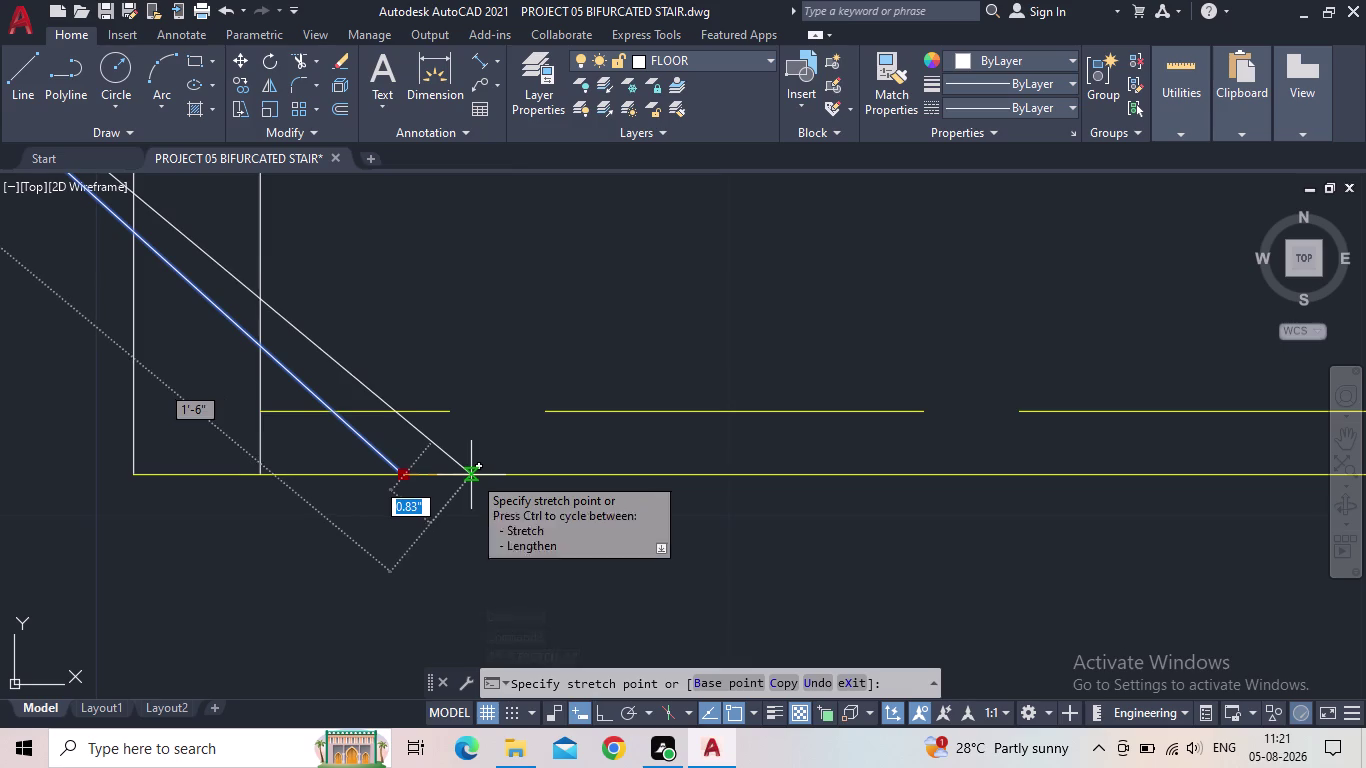
click(472, 476)
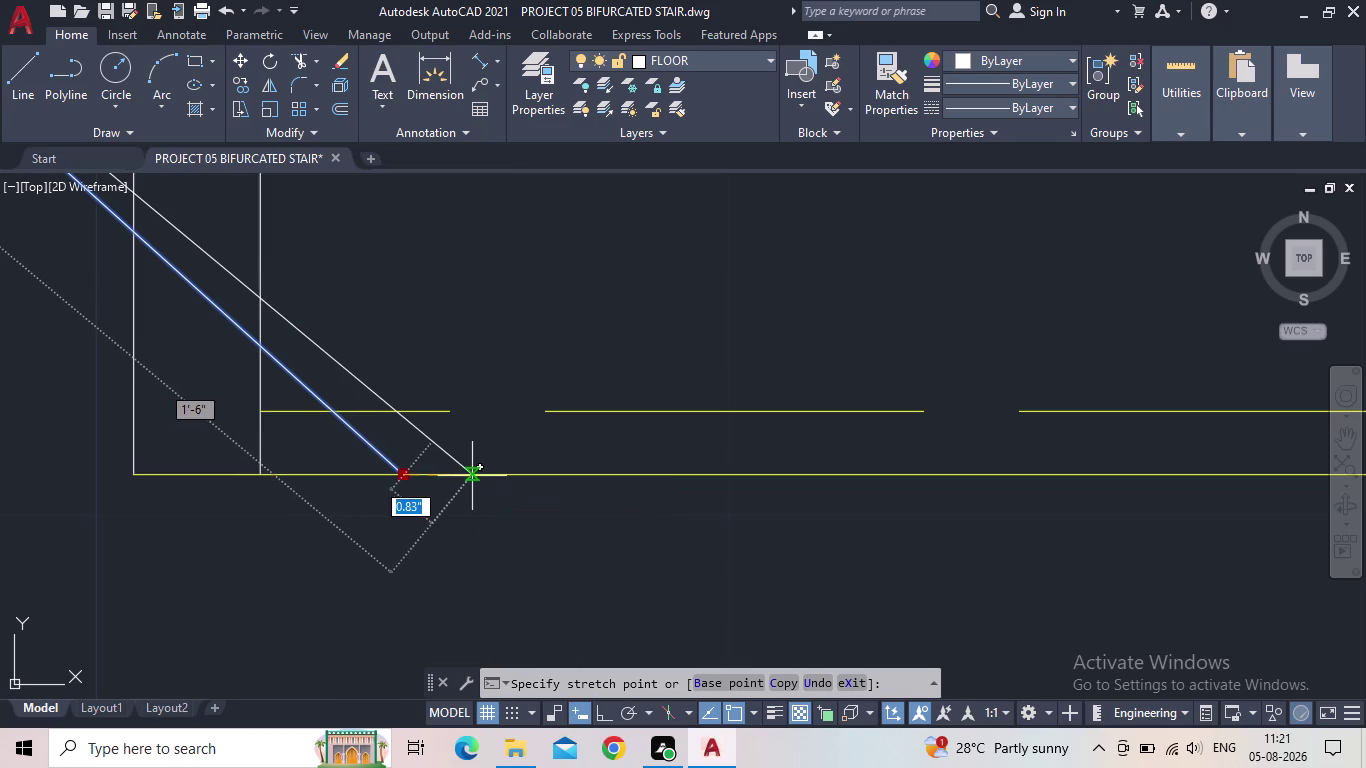
scroll(down, 3)
Select the right chamfer line and start a Move (M), then cancel it.
middle_drag(602, 540, 327, 519)
scroll(down, 3)
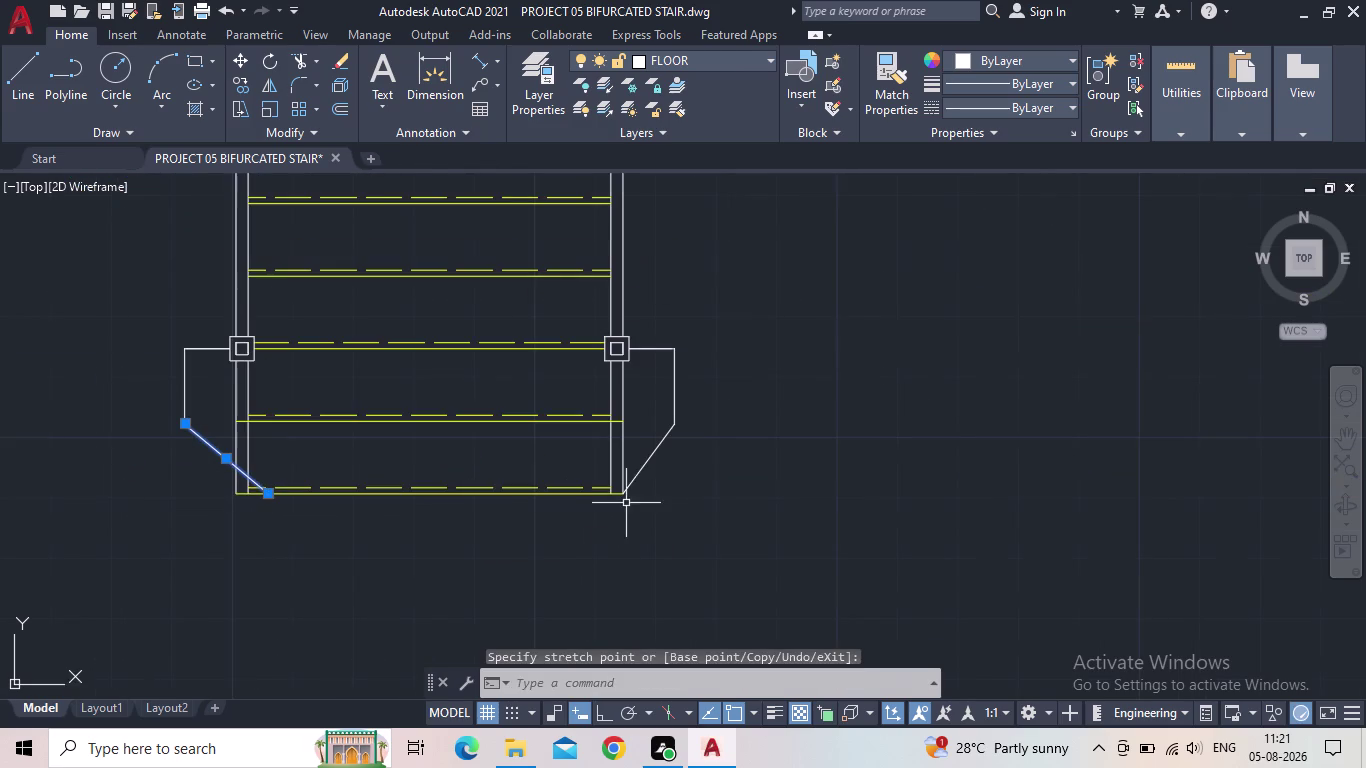
scroll(up, 3)
click(629, 461)
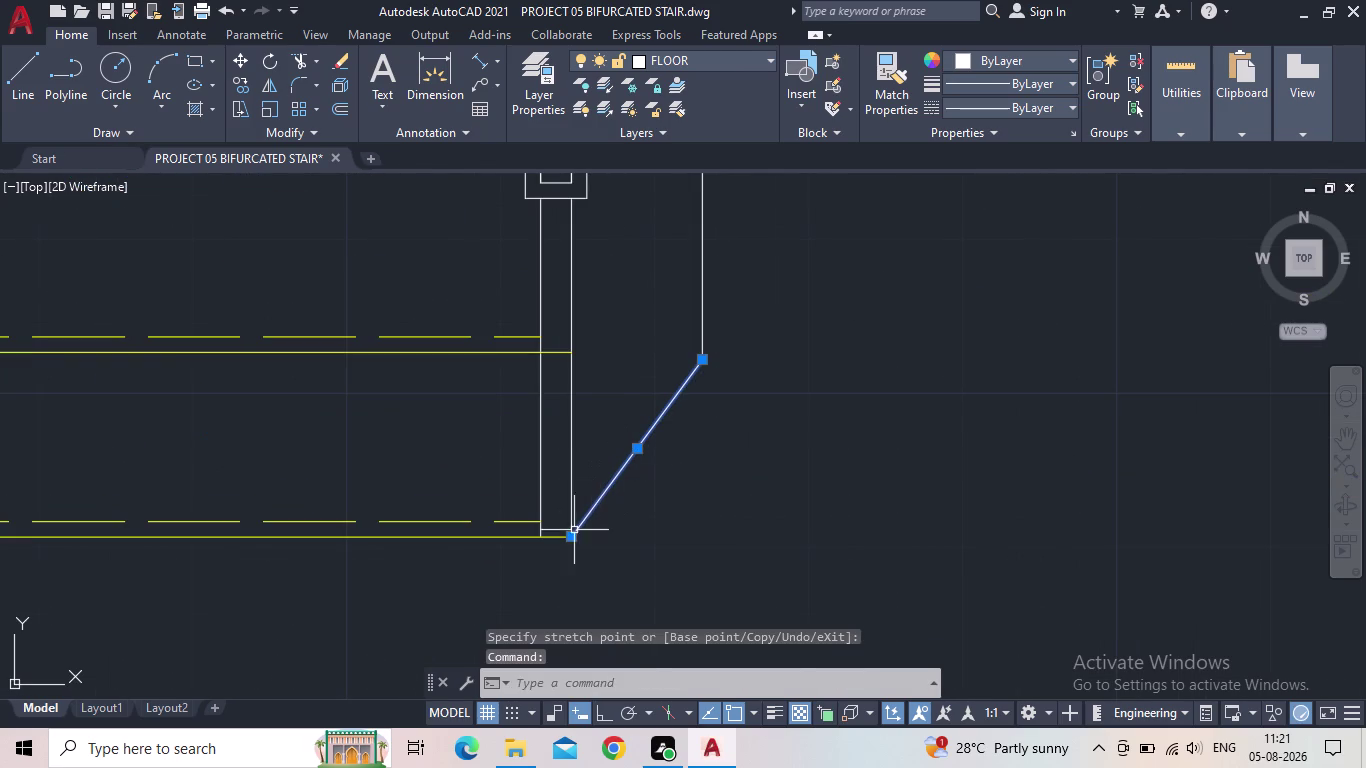
text(M)
key(space)
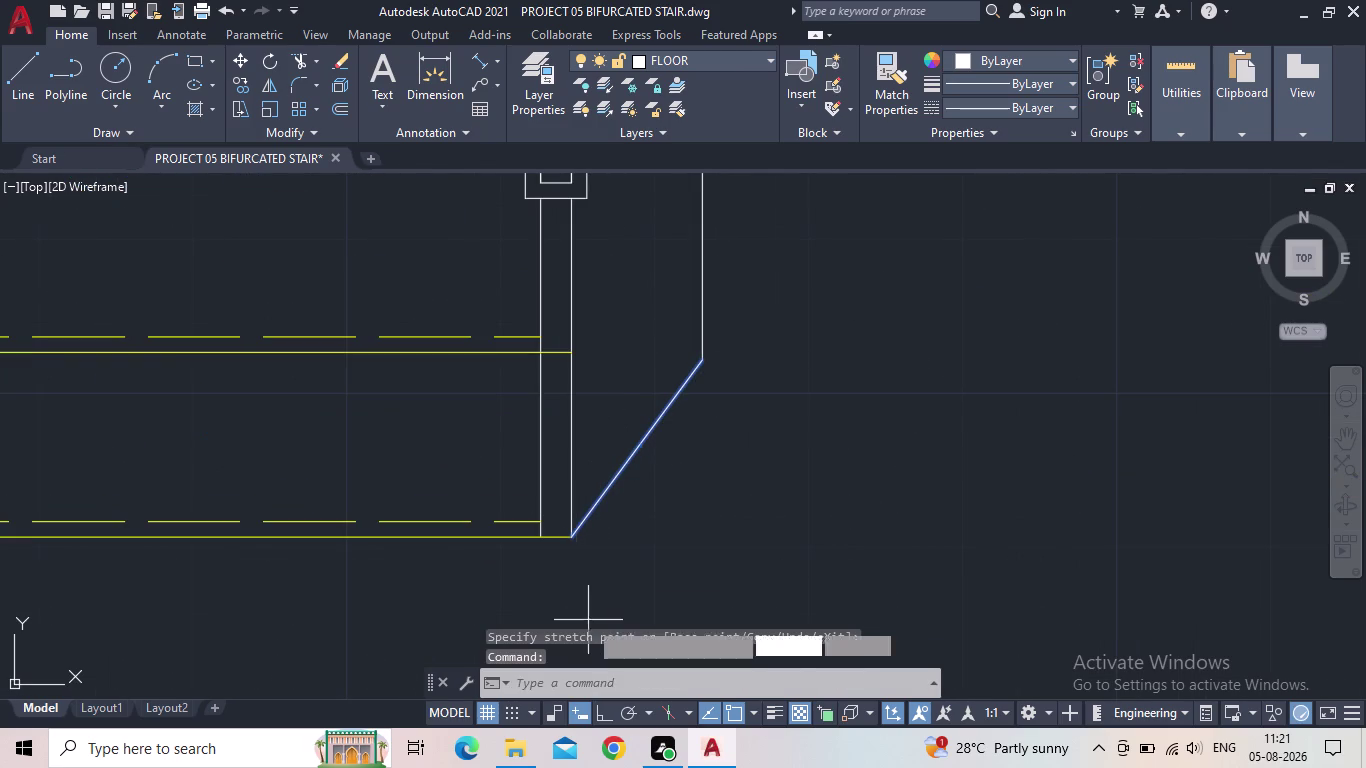
click(571, 532)
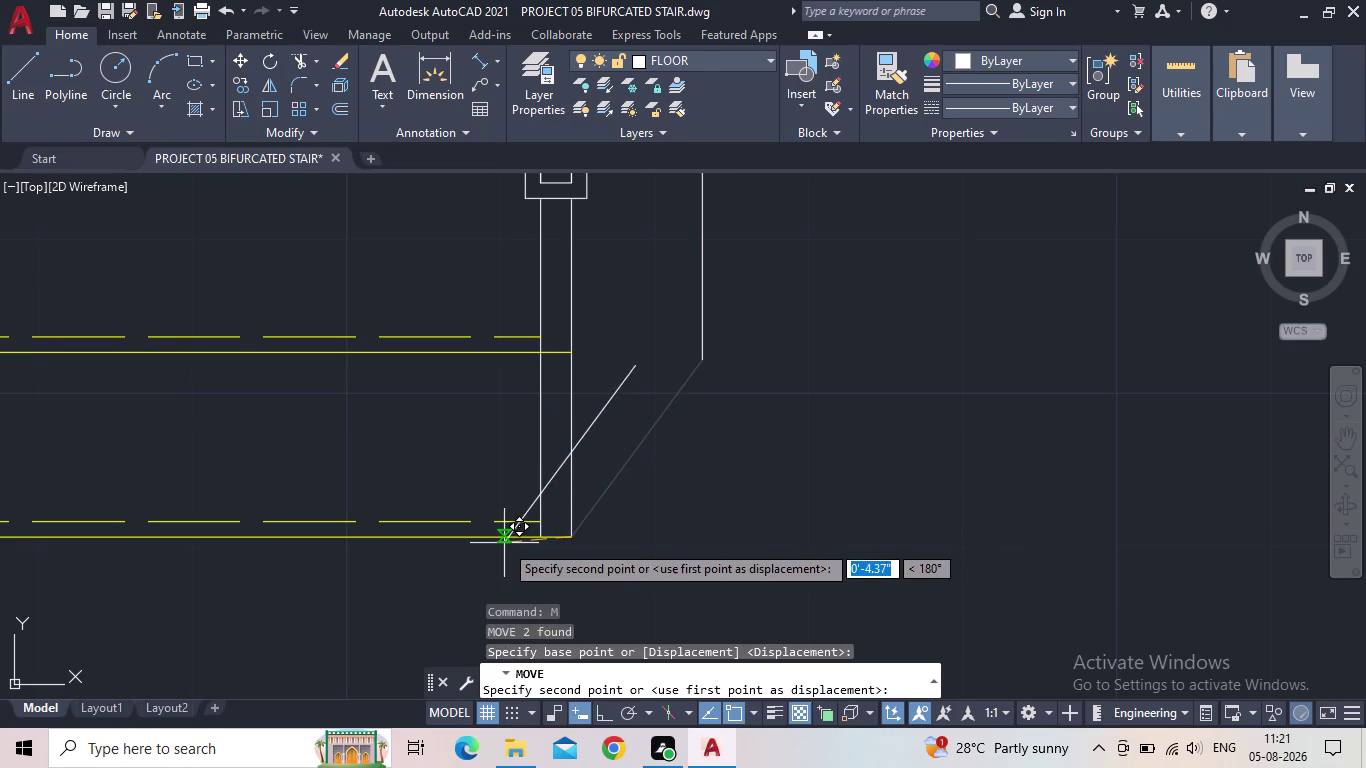
key(Escape)
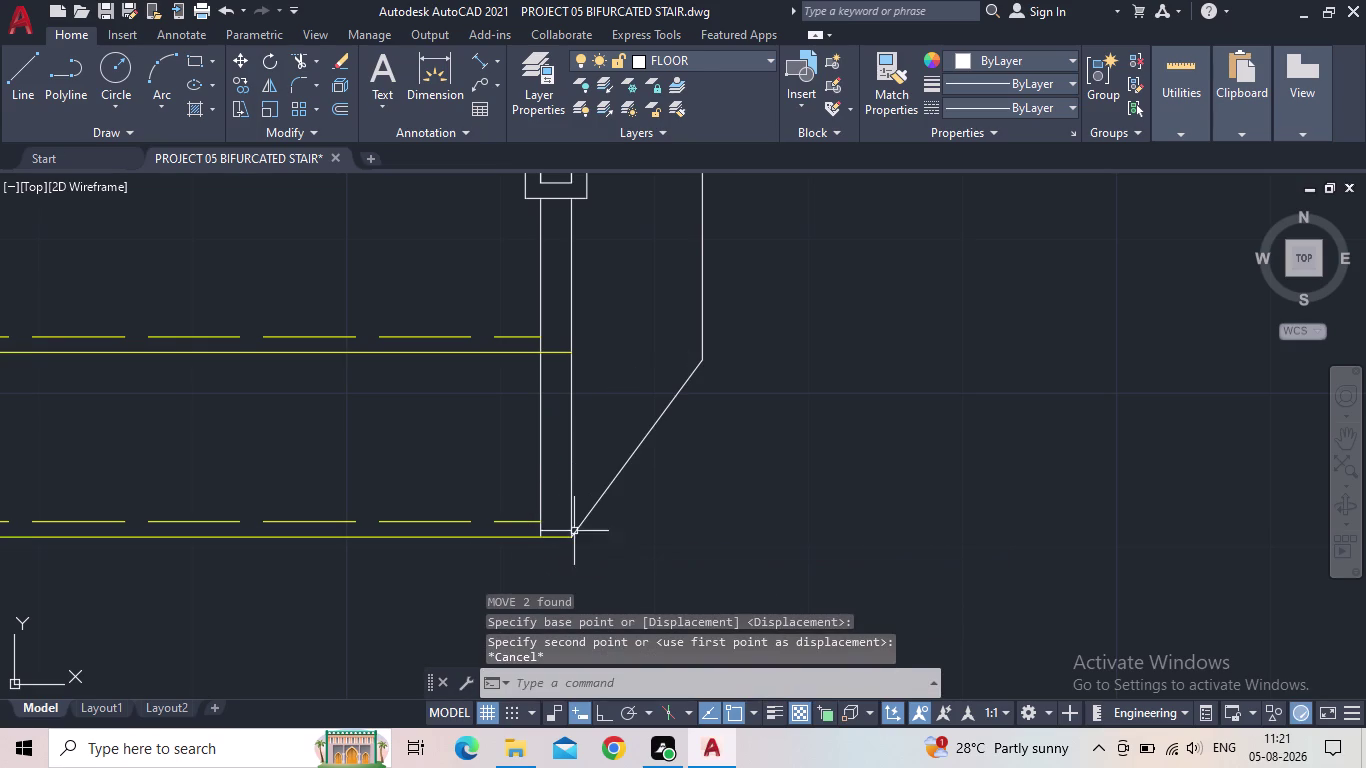
Grab the right chamfer's lower endpoint, cancel the stretch, and delete the right chamfer line.
click(590, 506)
click(570, 538)
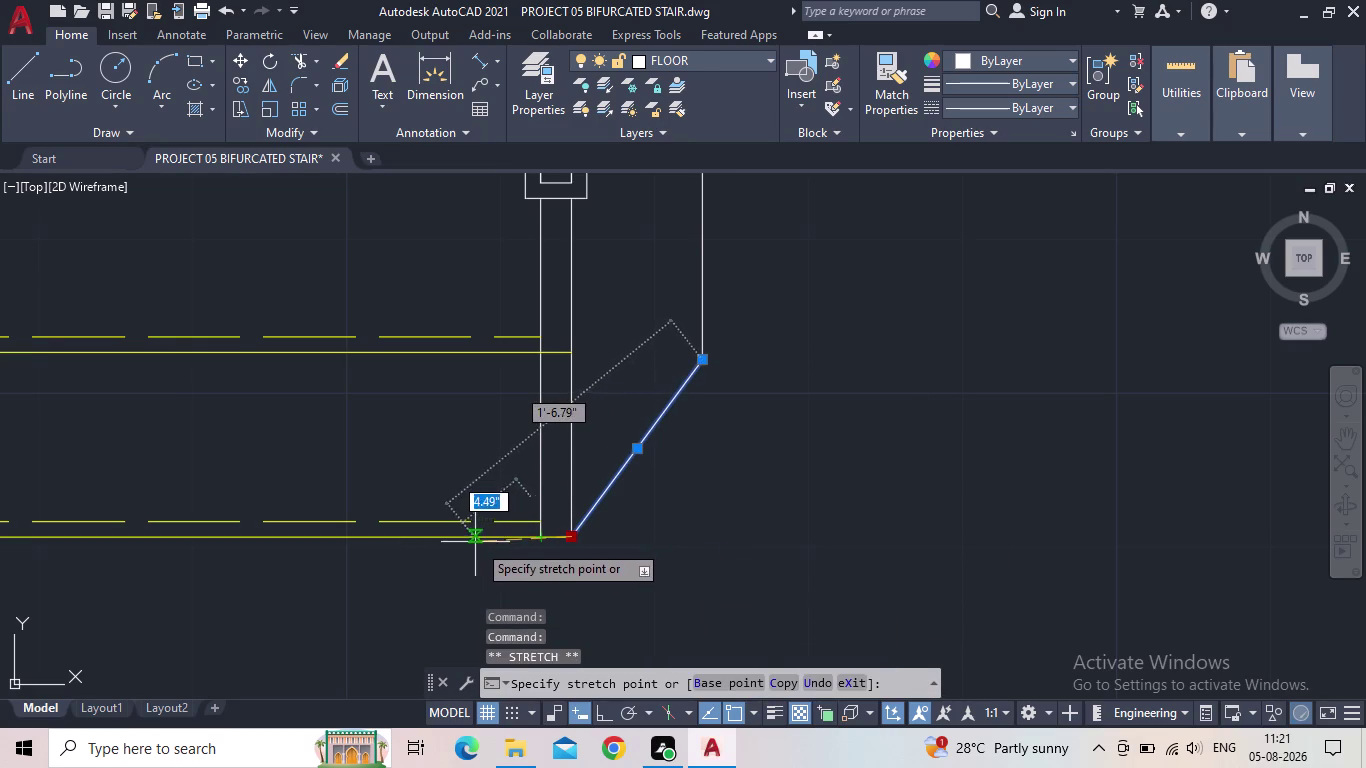
click(595, 707)
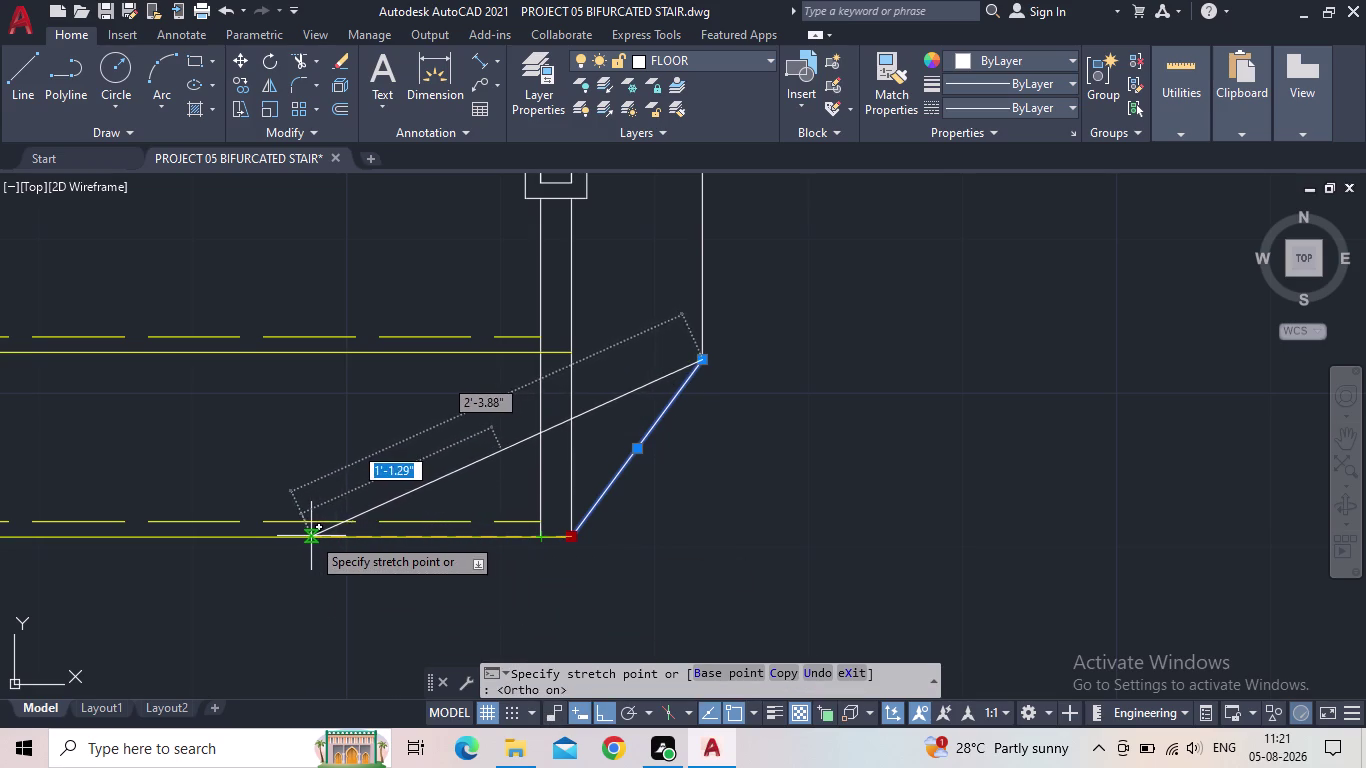
scroll(down, 3)
middle_drag(286, 536, 381, 523)
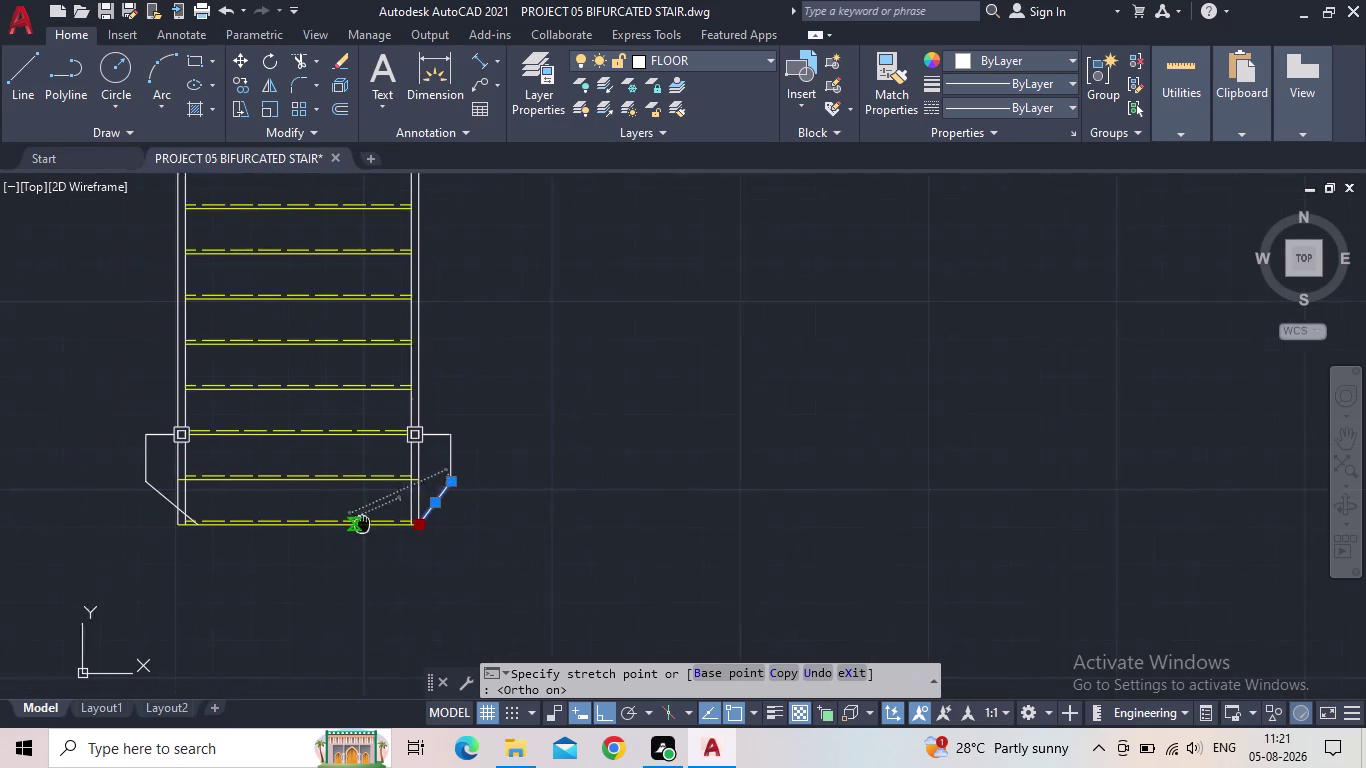
middle_drag(381, 523, 477, 523)
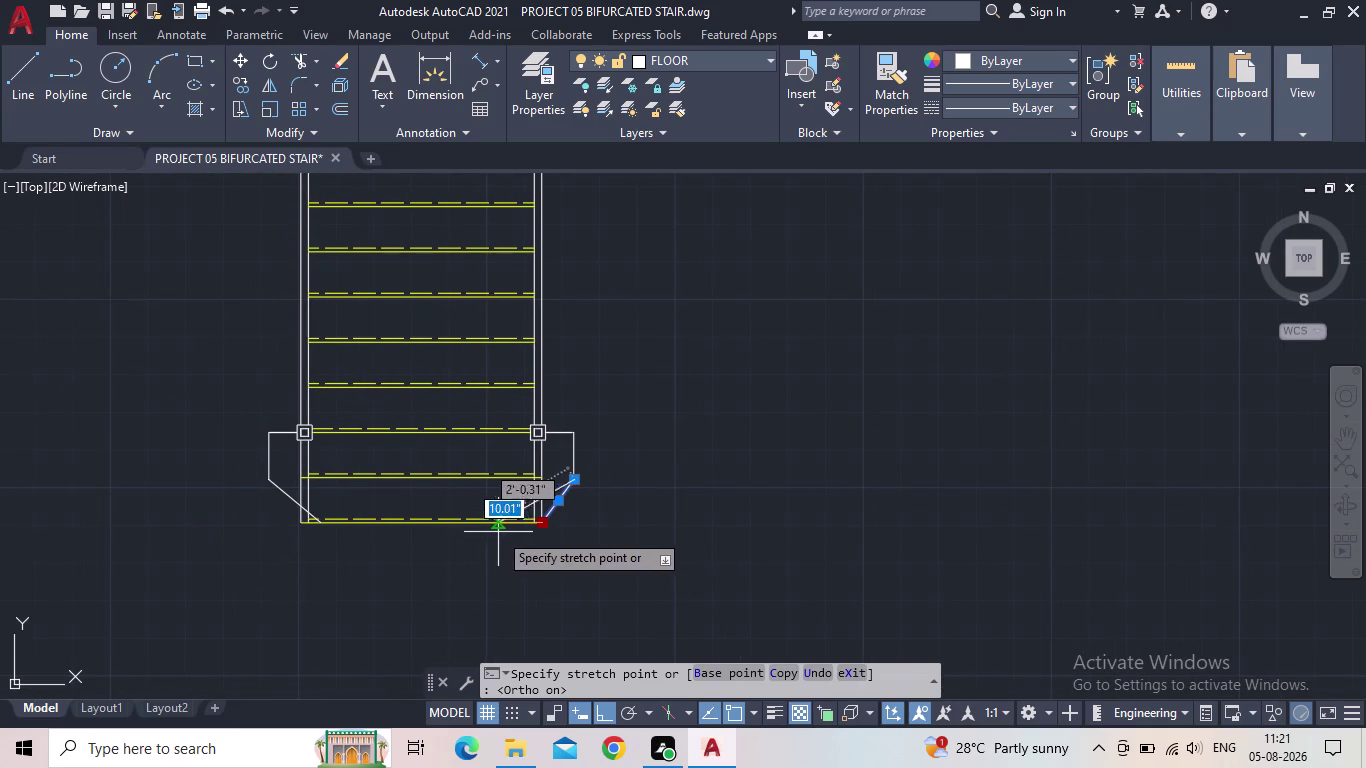
key(Escape)
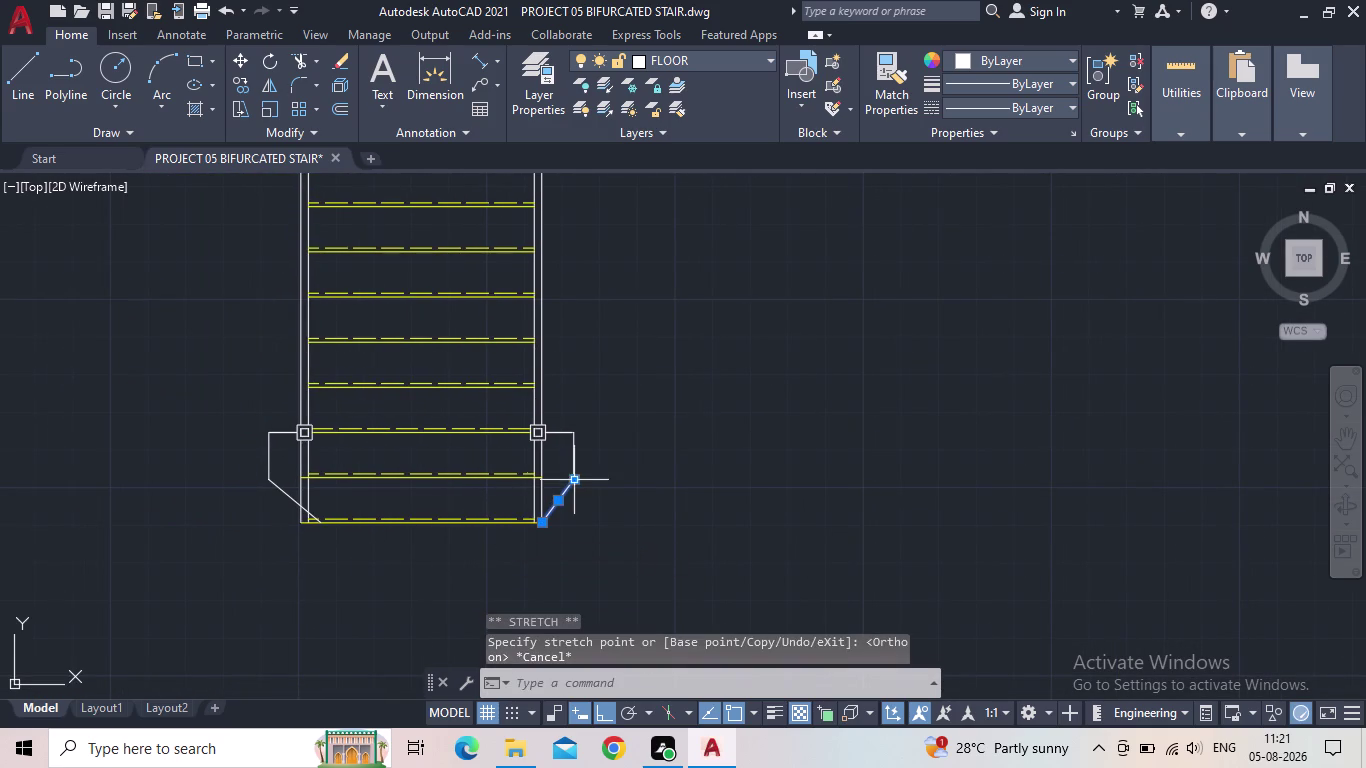
key(Delete)
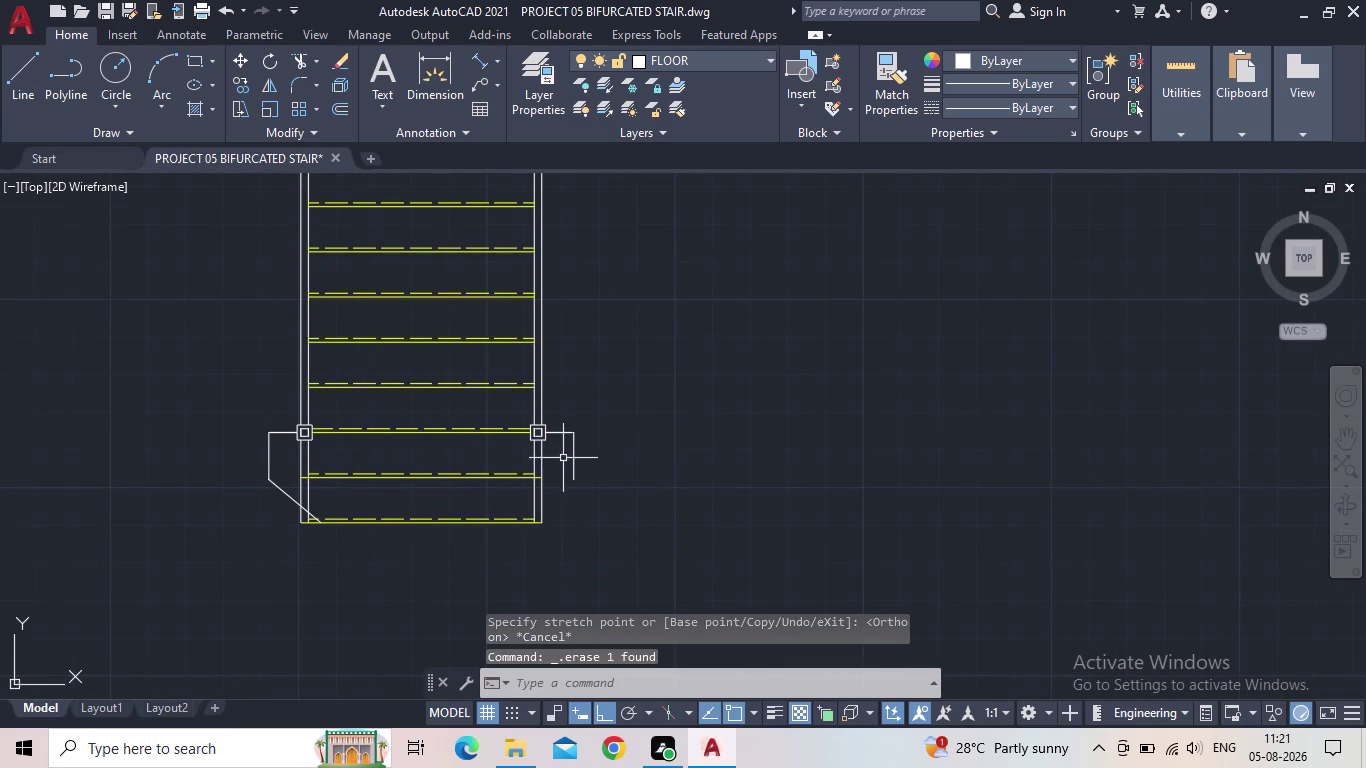
Pick the left landing corner and column edge for a dimension, then cancel it.
scroll(up, 3)
scroll(down, 3)
middle_drag(591, 457, 949, 430)
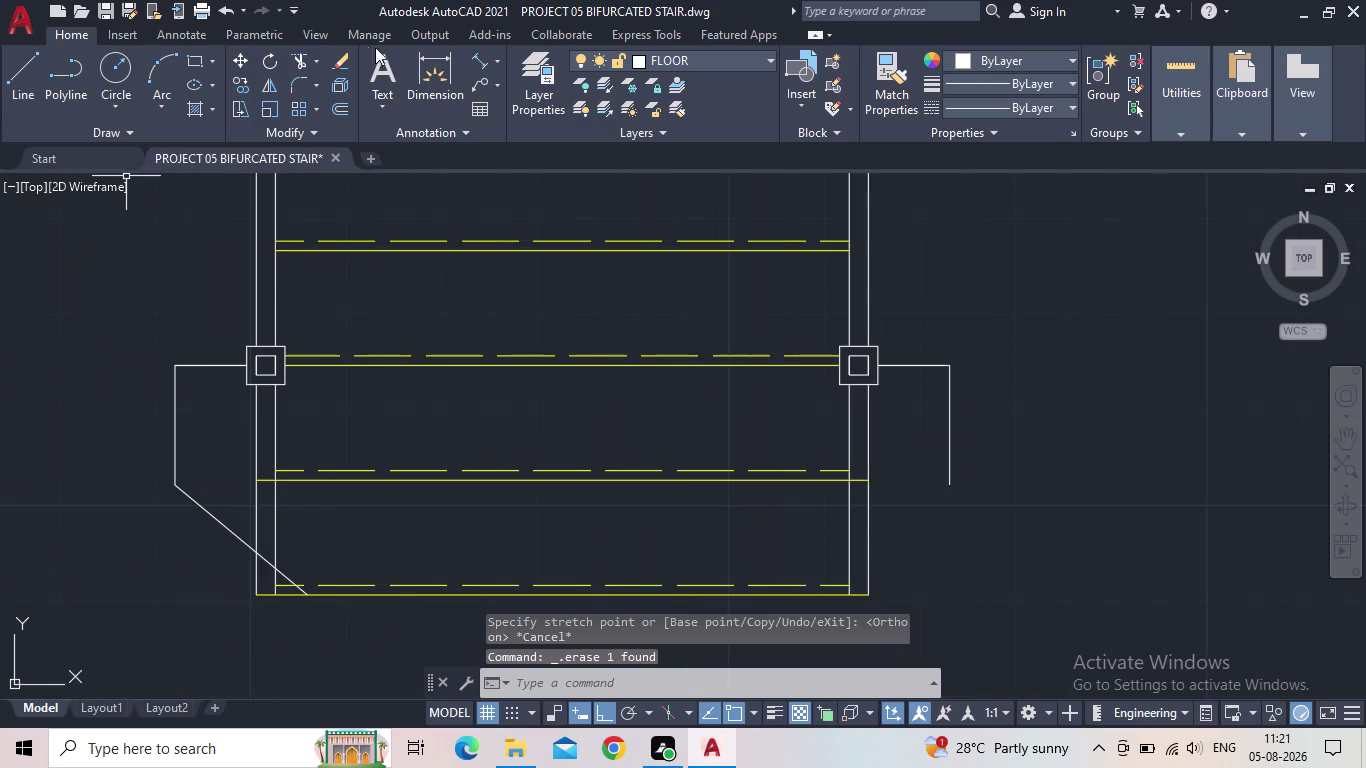
click(430, 72)
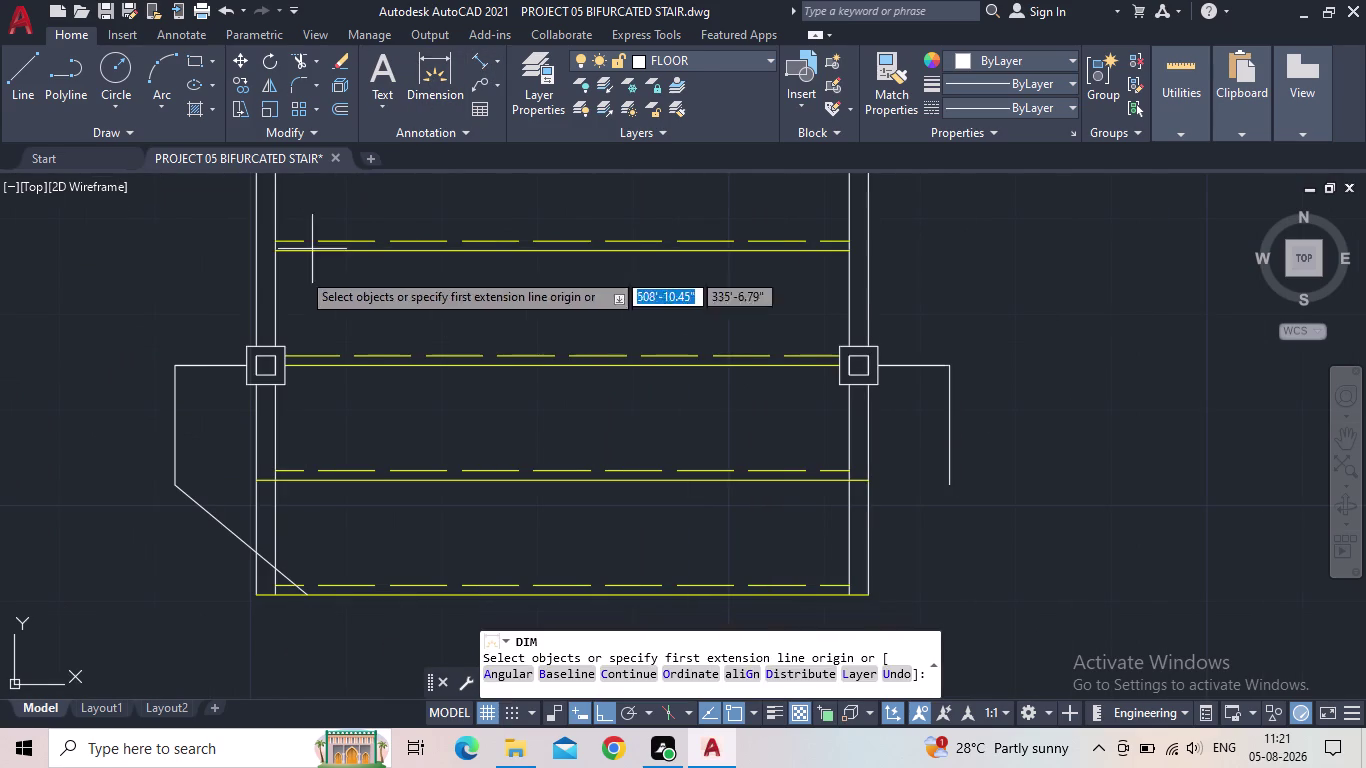
click(249, 367)
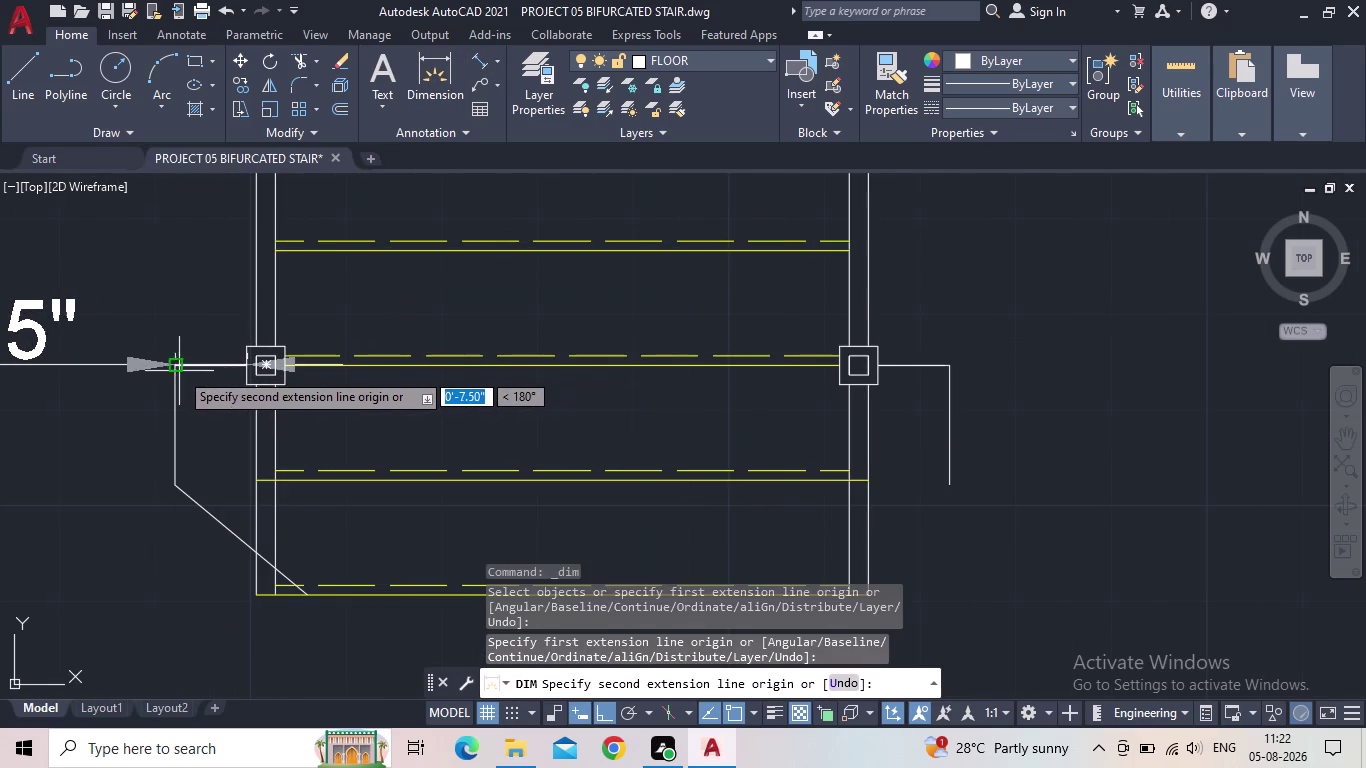
click(176, 370)
middle_drag(212, 397, 328, 322)
scroll(down, 3)
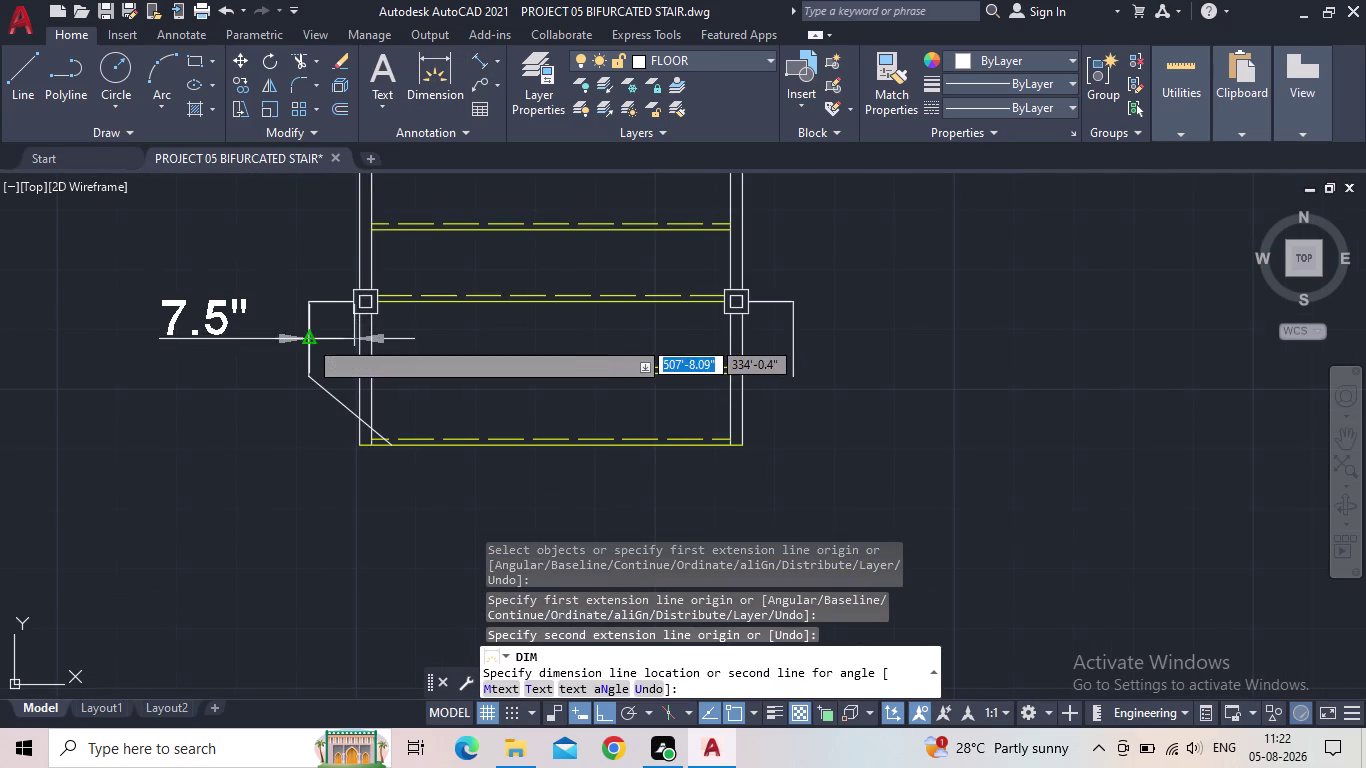
scroll(up, 3)
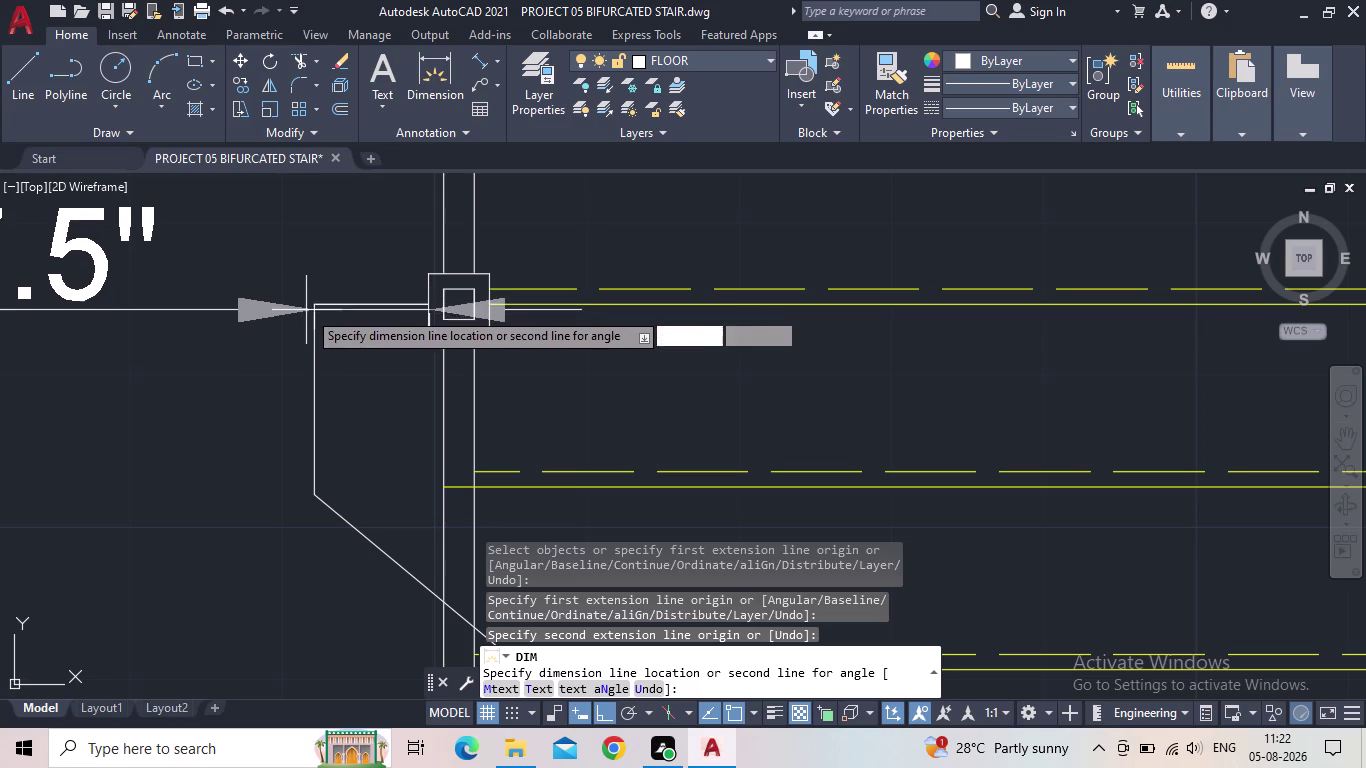
key(Escape)
Retry as a linear dimension from the landing corner to the column edge, then cancel.
click(503, 63)
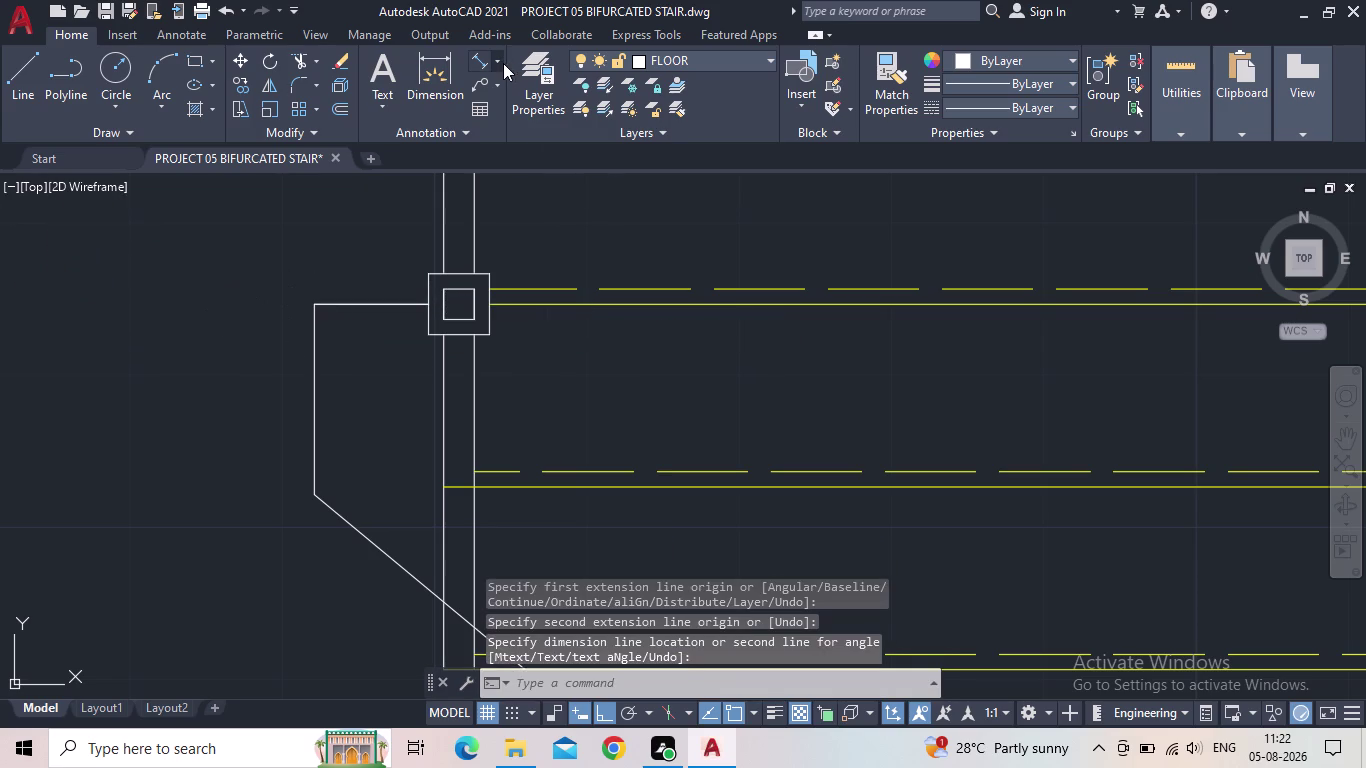
click(510, 100)
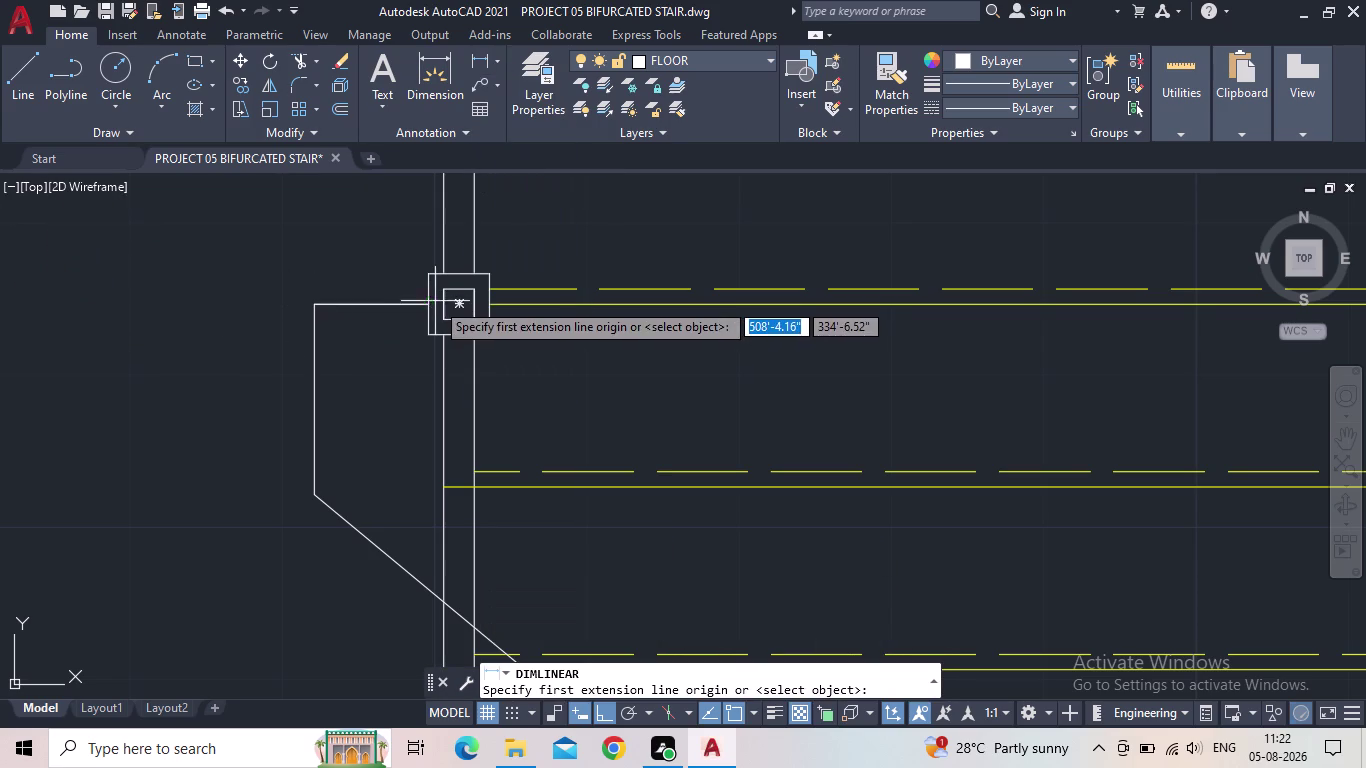
click(425, 302)
click(318, 305)
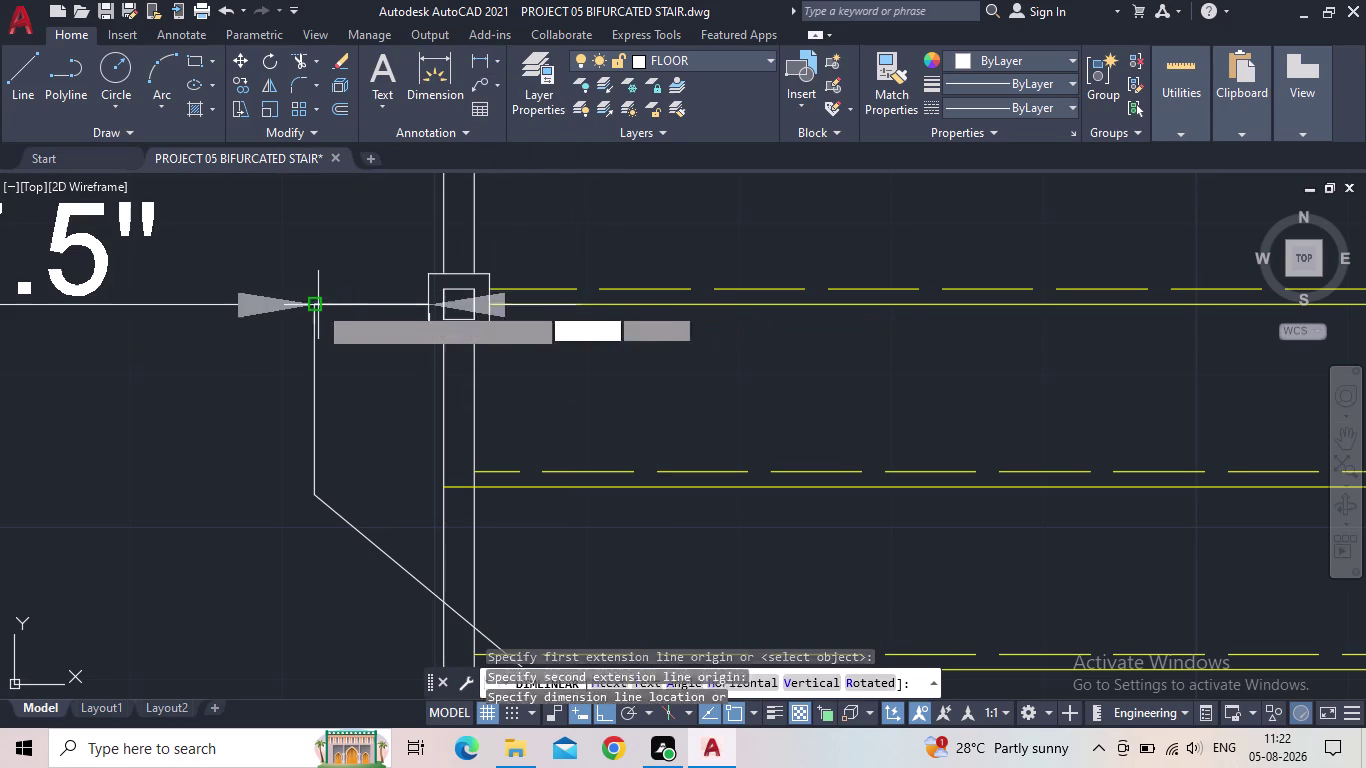
scroll(down, 3)
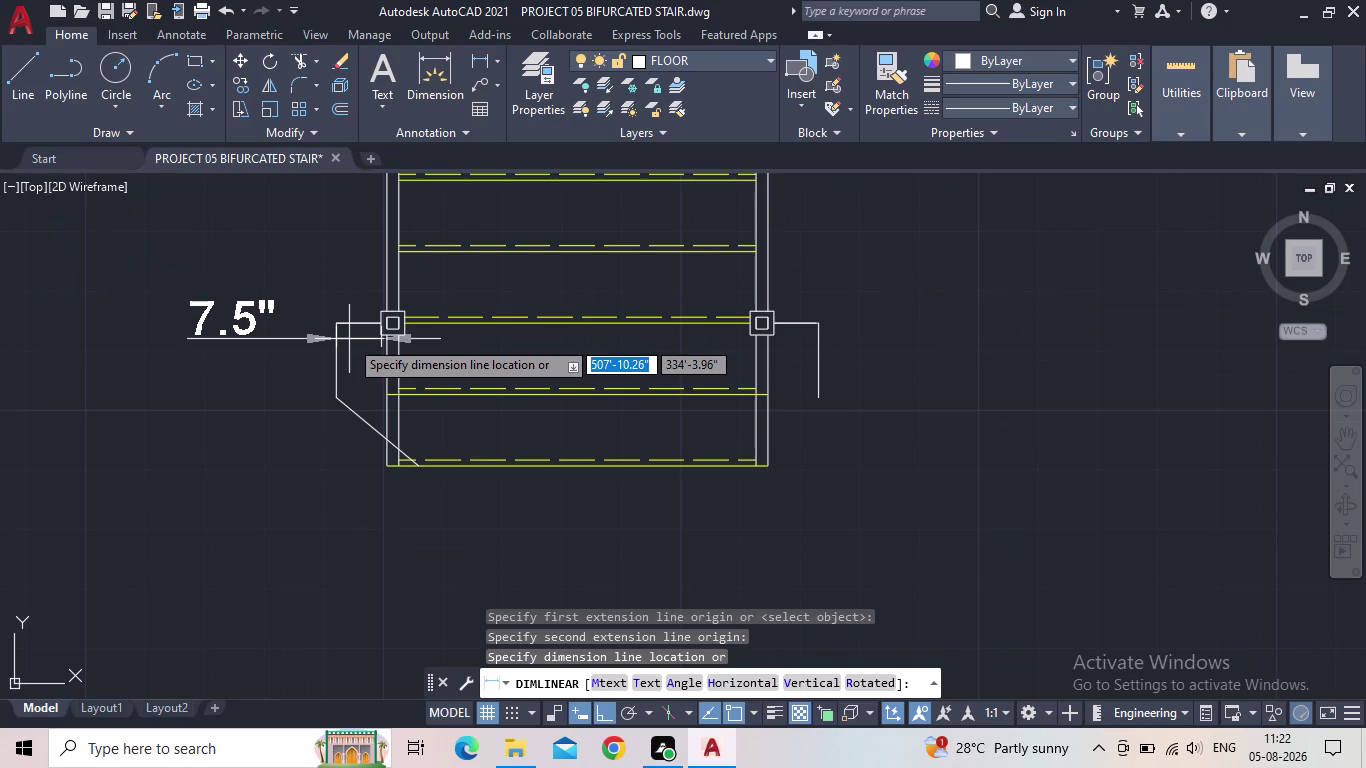
key(Escape)
scroll(up, 3)
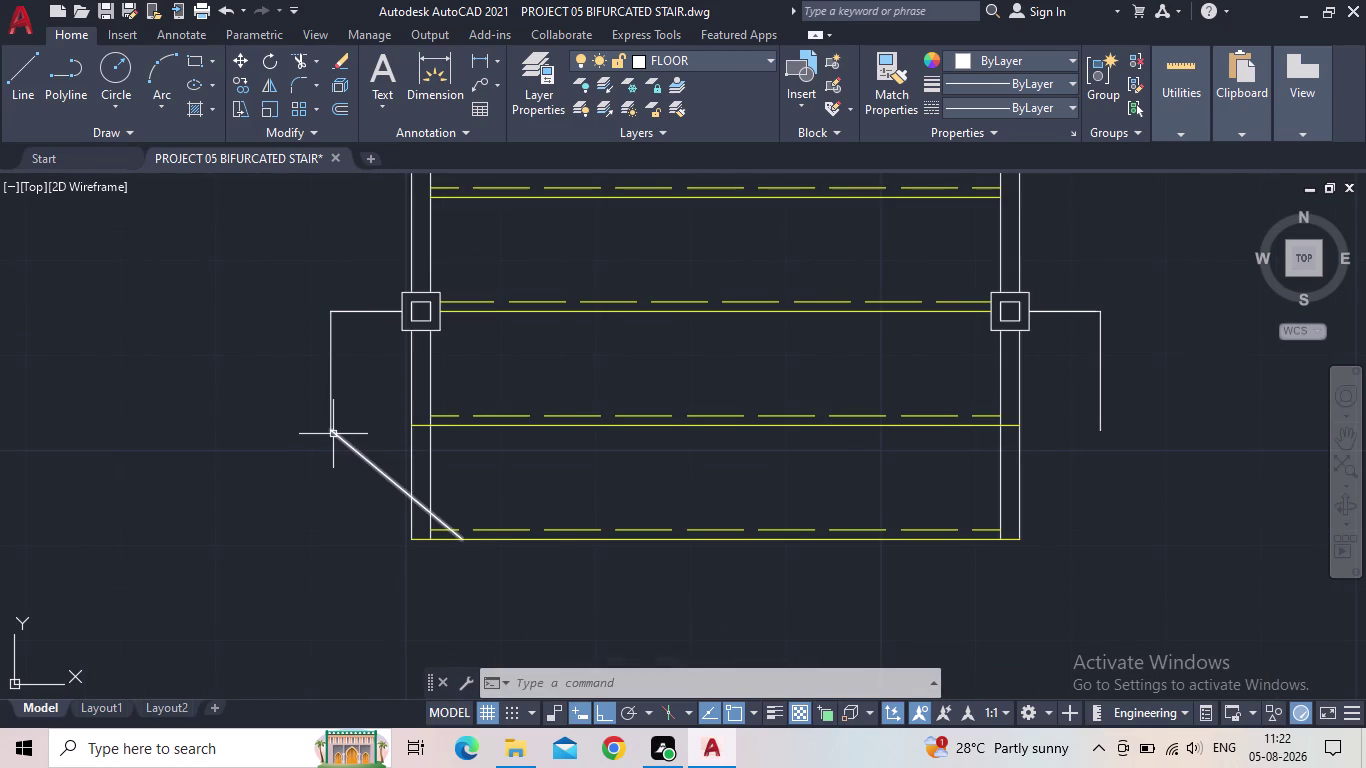
click(372, 511)
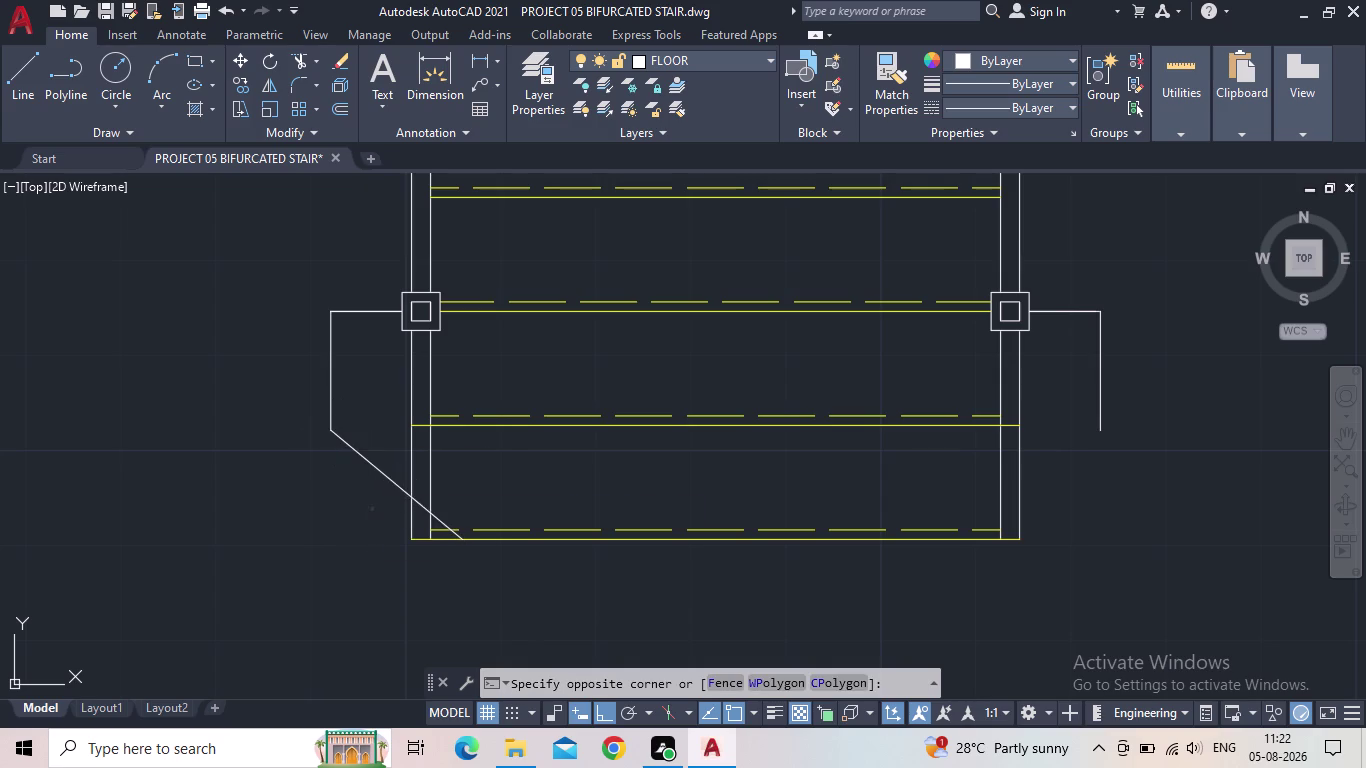
Erase the left diagonal chamfer lines and the short line beside the post.
click(291, 360)
key(Delete)
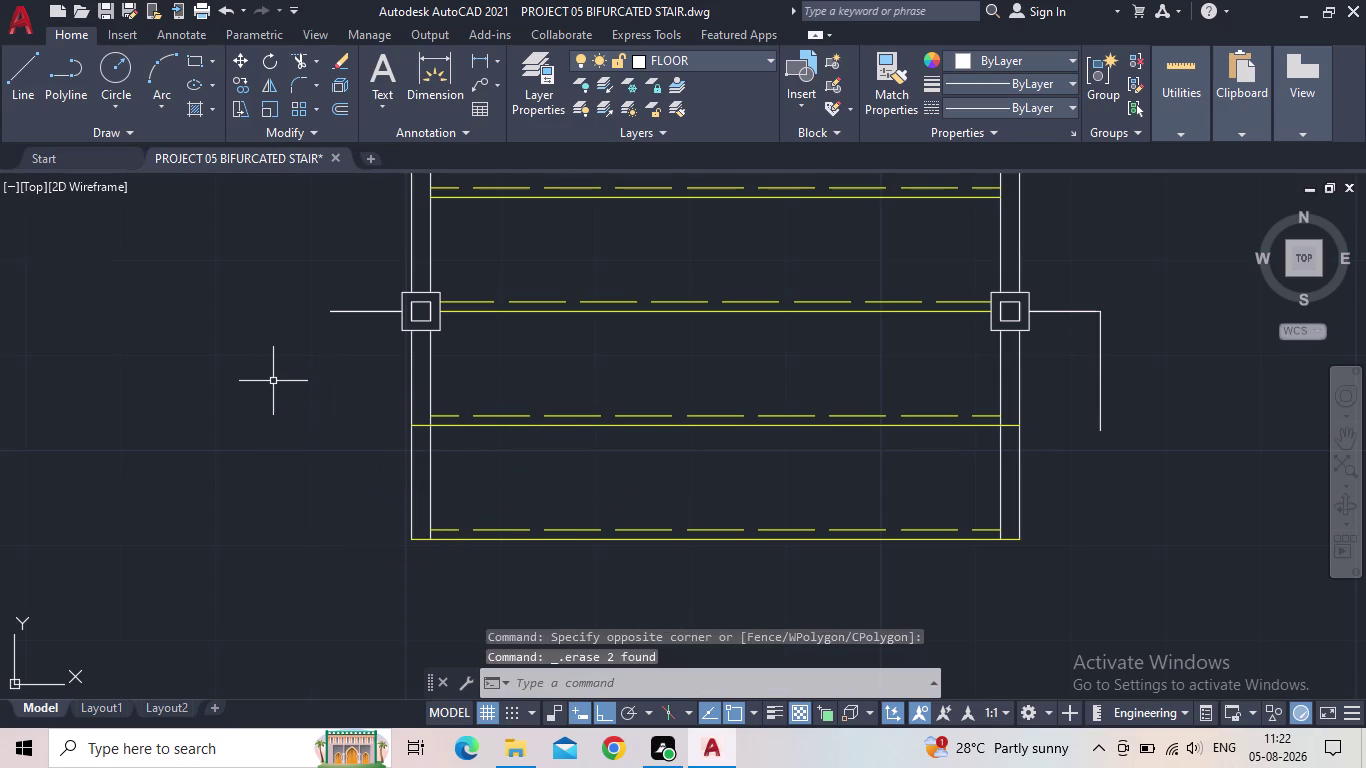
click(350, 310)
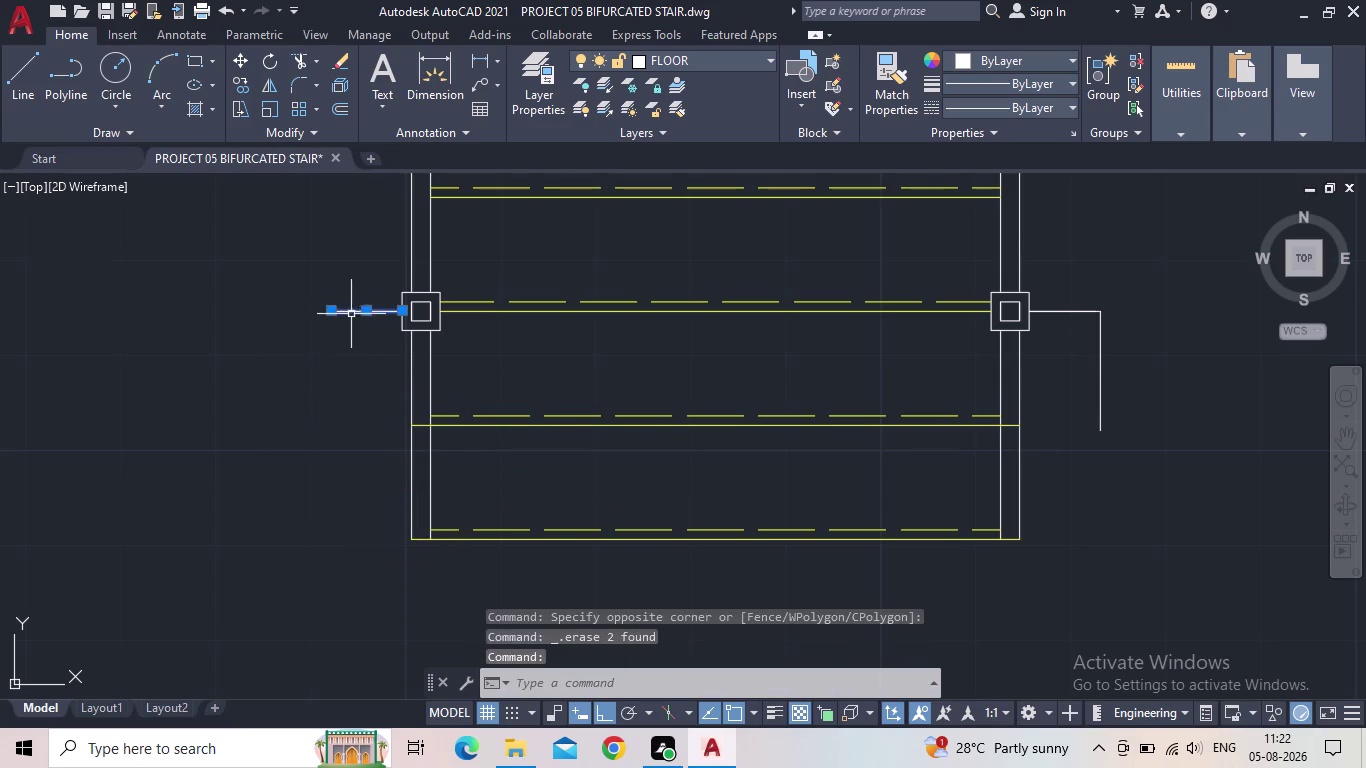
scroll(up, 3)
middle_drag(345, 337, 285, 463)
scroll(down, 3)
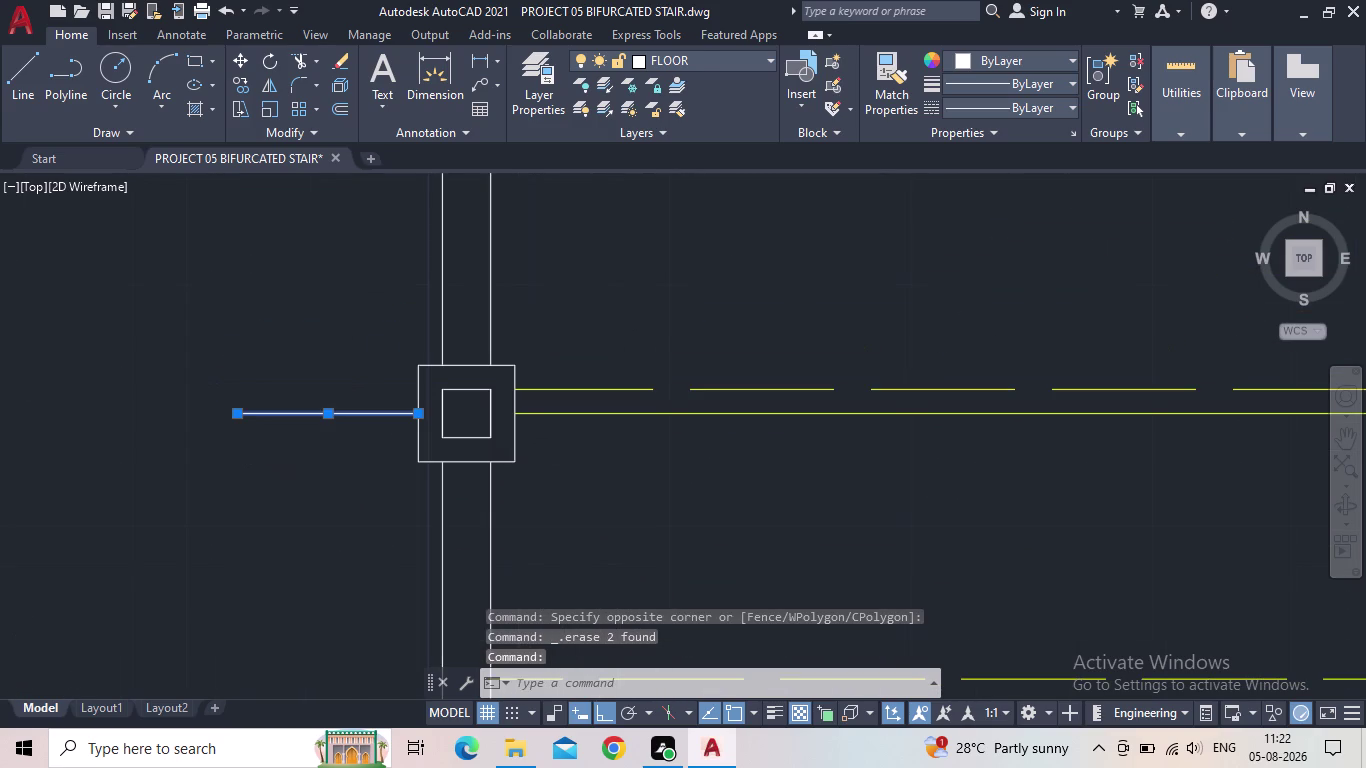
key(Escape)
Start a line at the post's left side and draw it 8.5" horizontally.
key(l)
key(space)
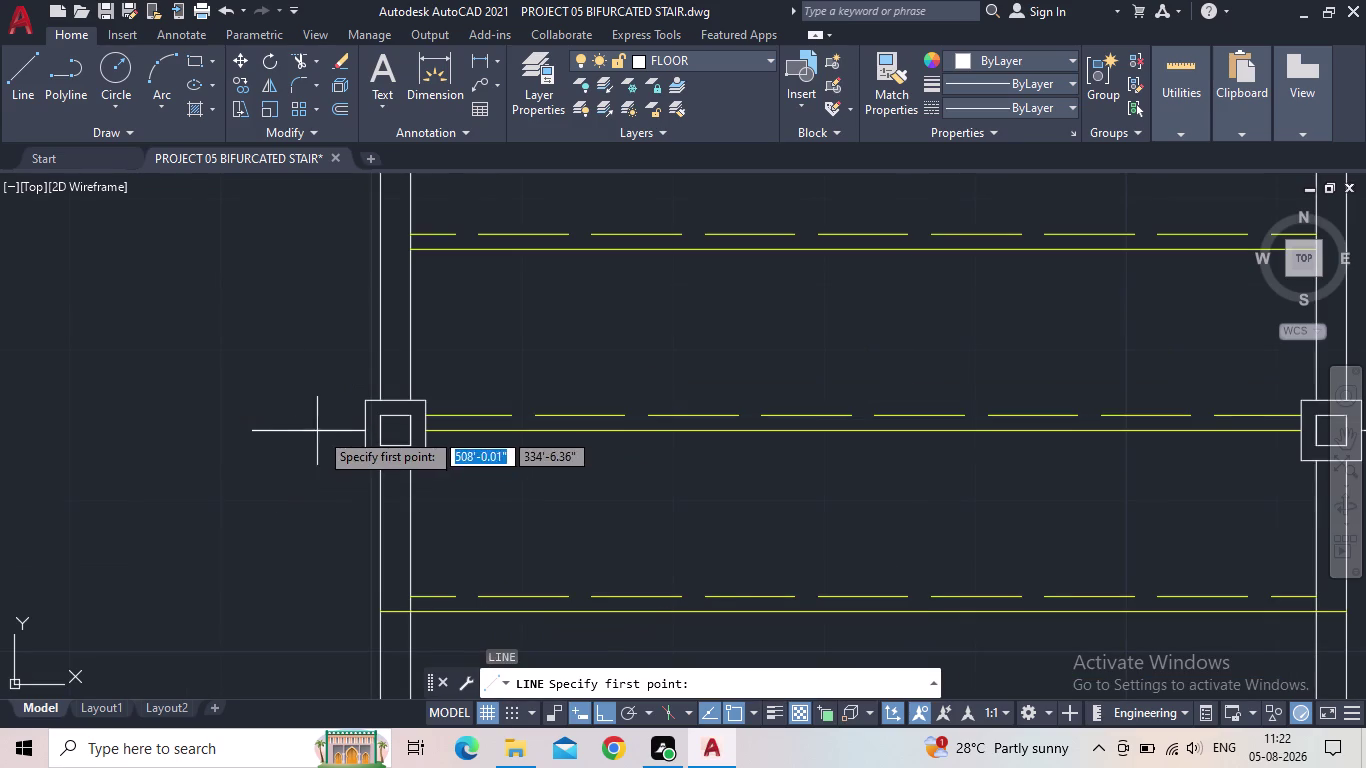
scroll(up, 3)
drag(387, 441, 376, 441)
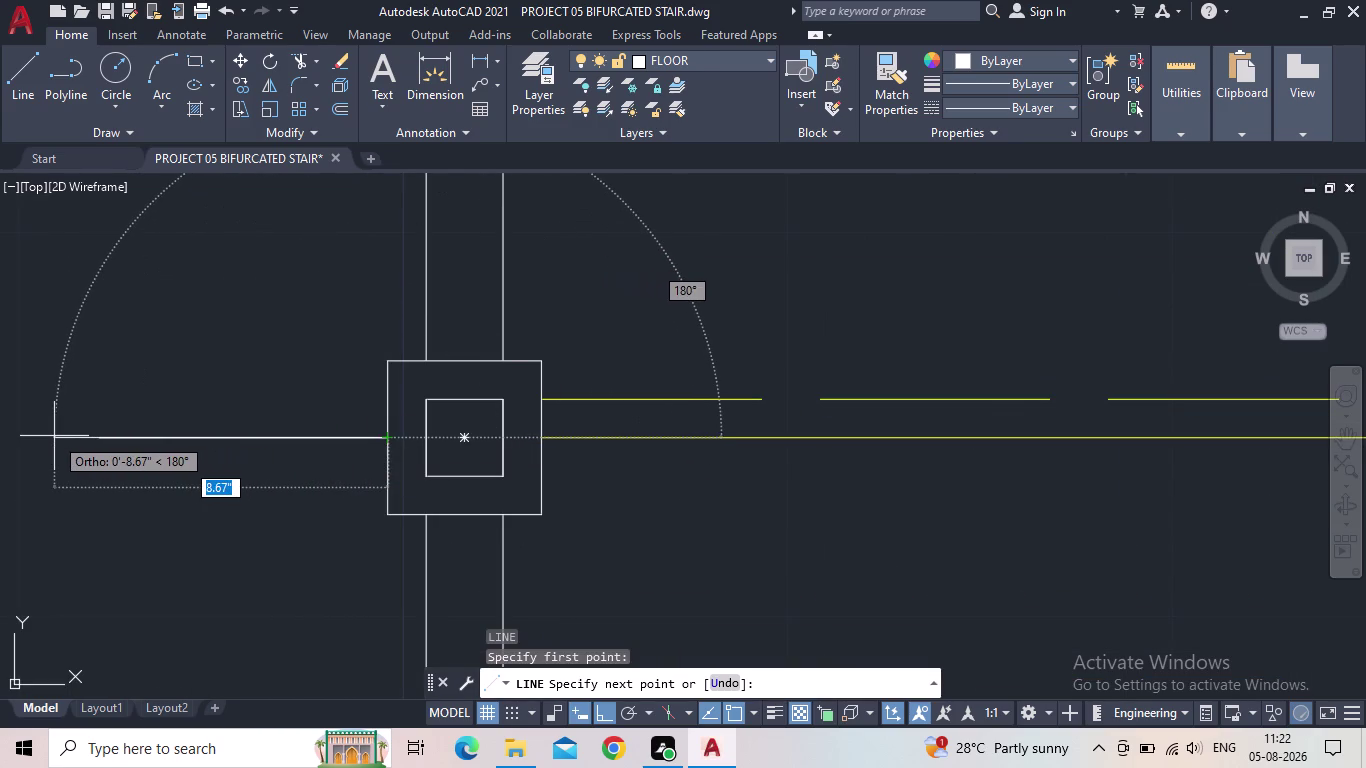
text(8)
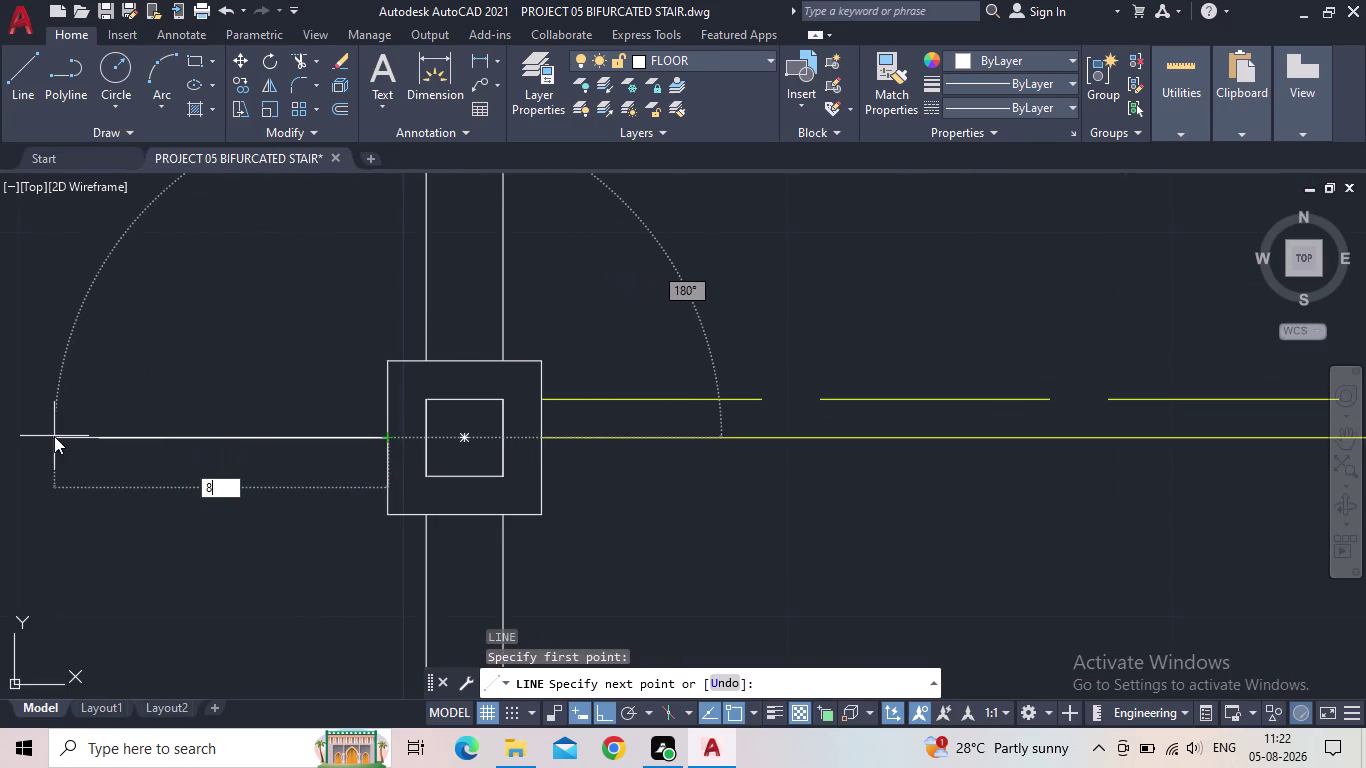
text(.5)
key(shift+quotedbl)
key(Return)
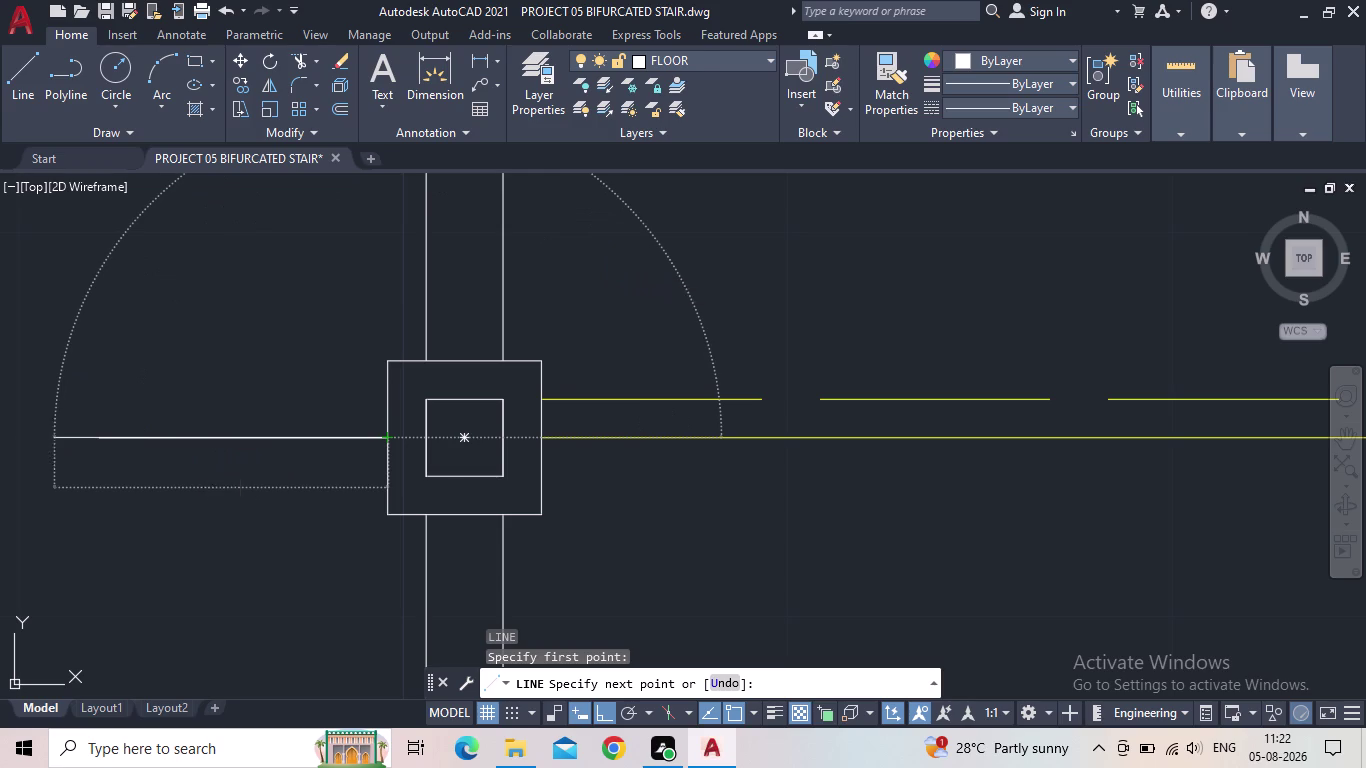
Continue the line 1'0.5" down and end the line command.
middle_drag(171, 665, 197, 503)
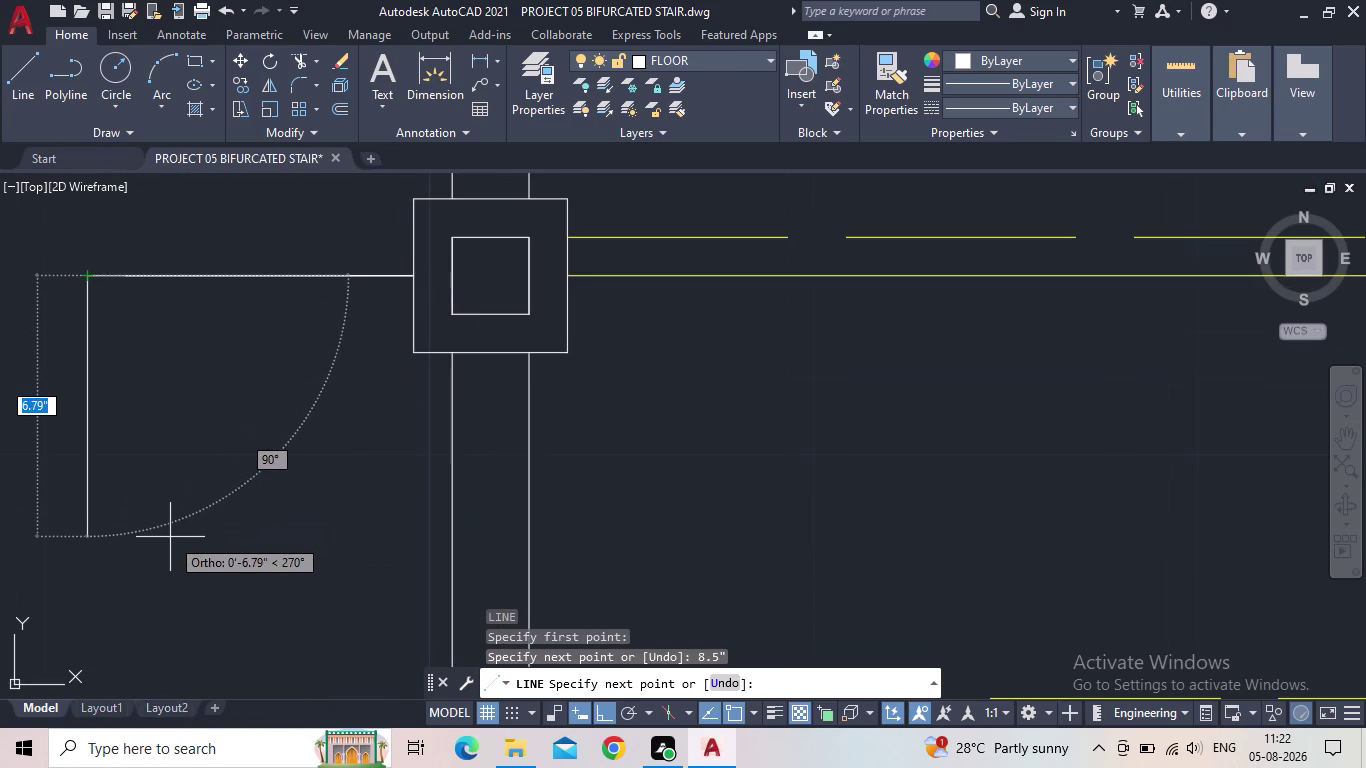
text(1')
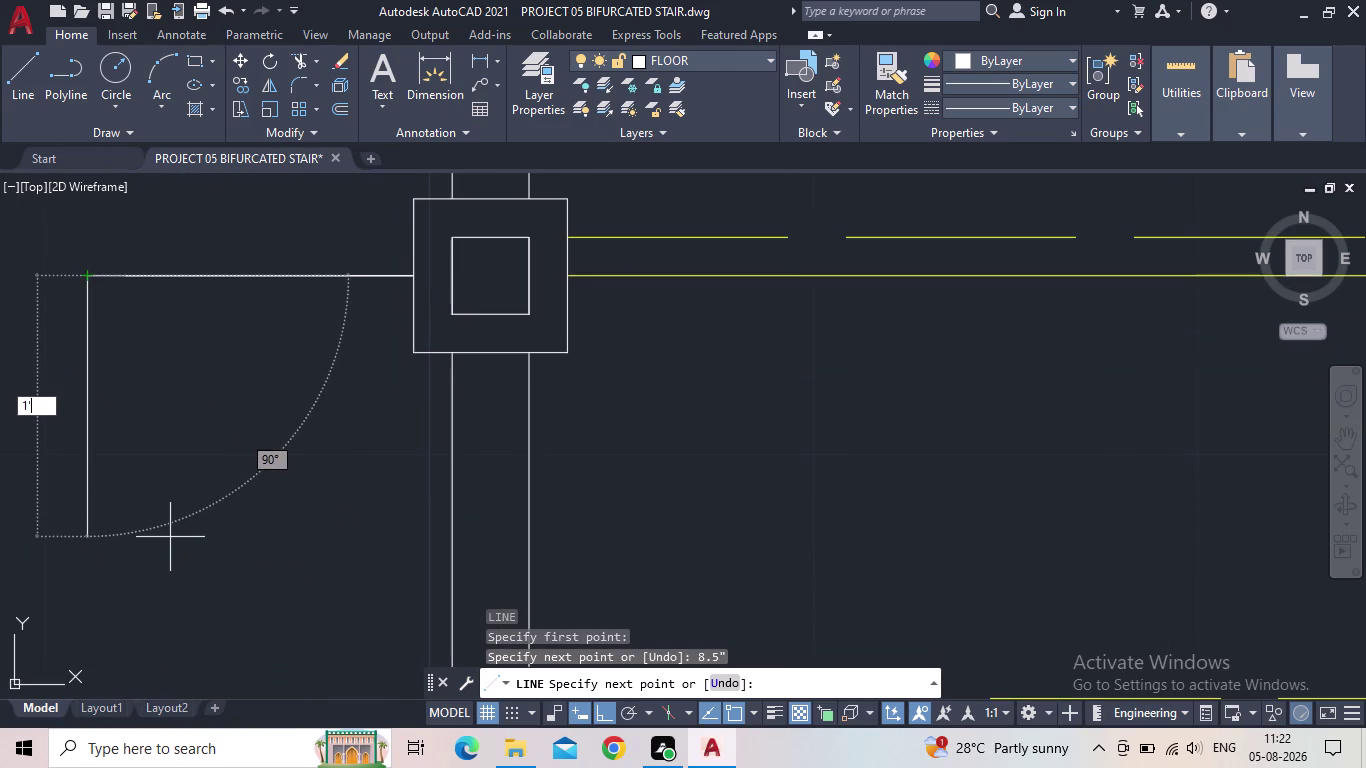
text(0.5")
key(Return)
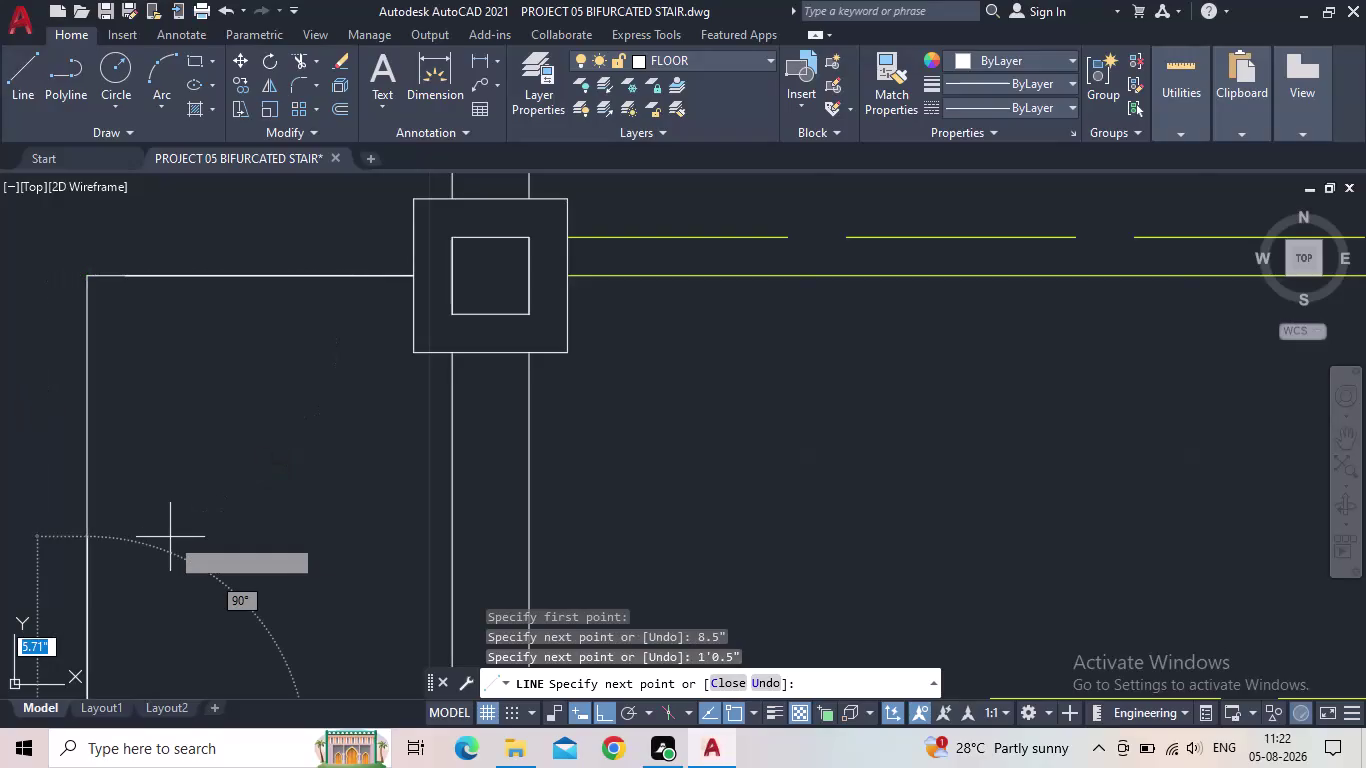
scroll(down, 3)
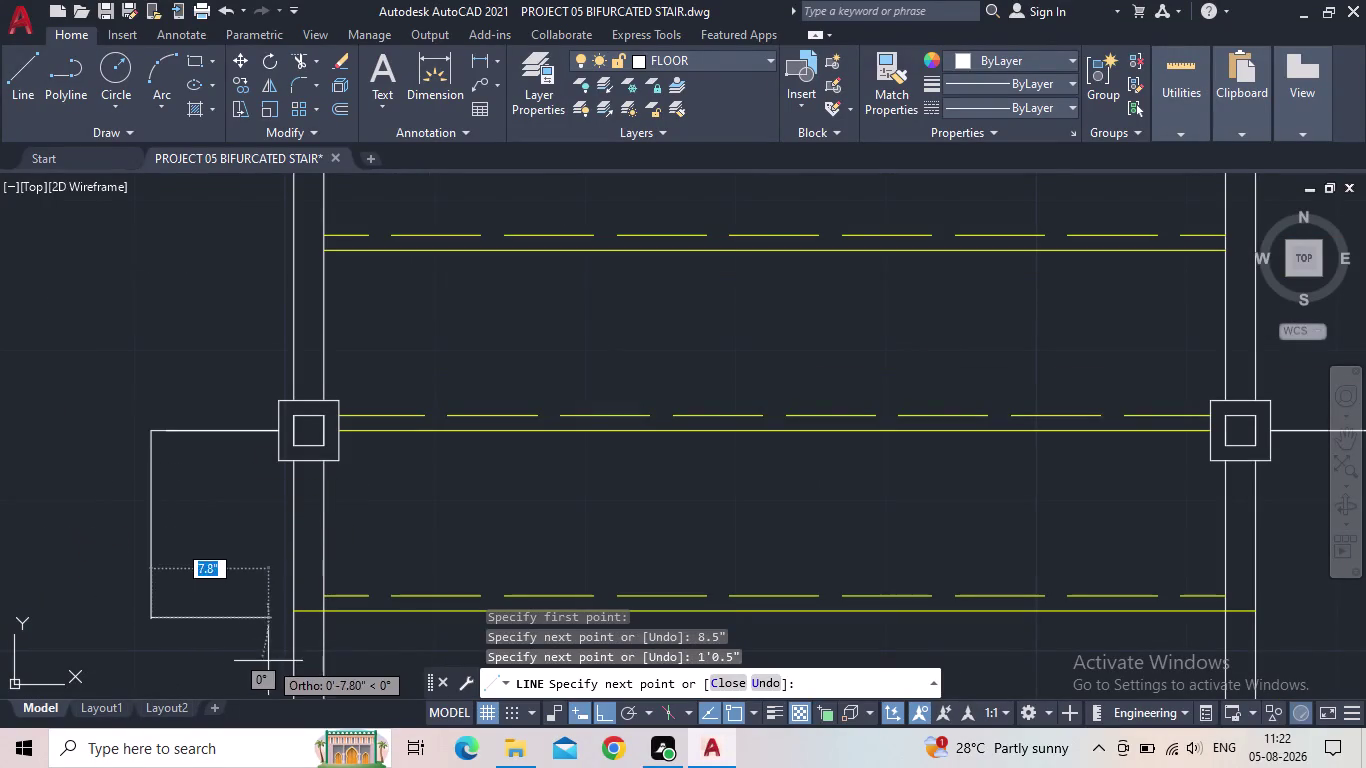
middle_drag(246, 624, 229, 589)
scroll(down, 3)
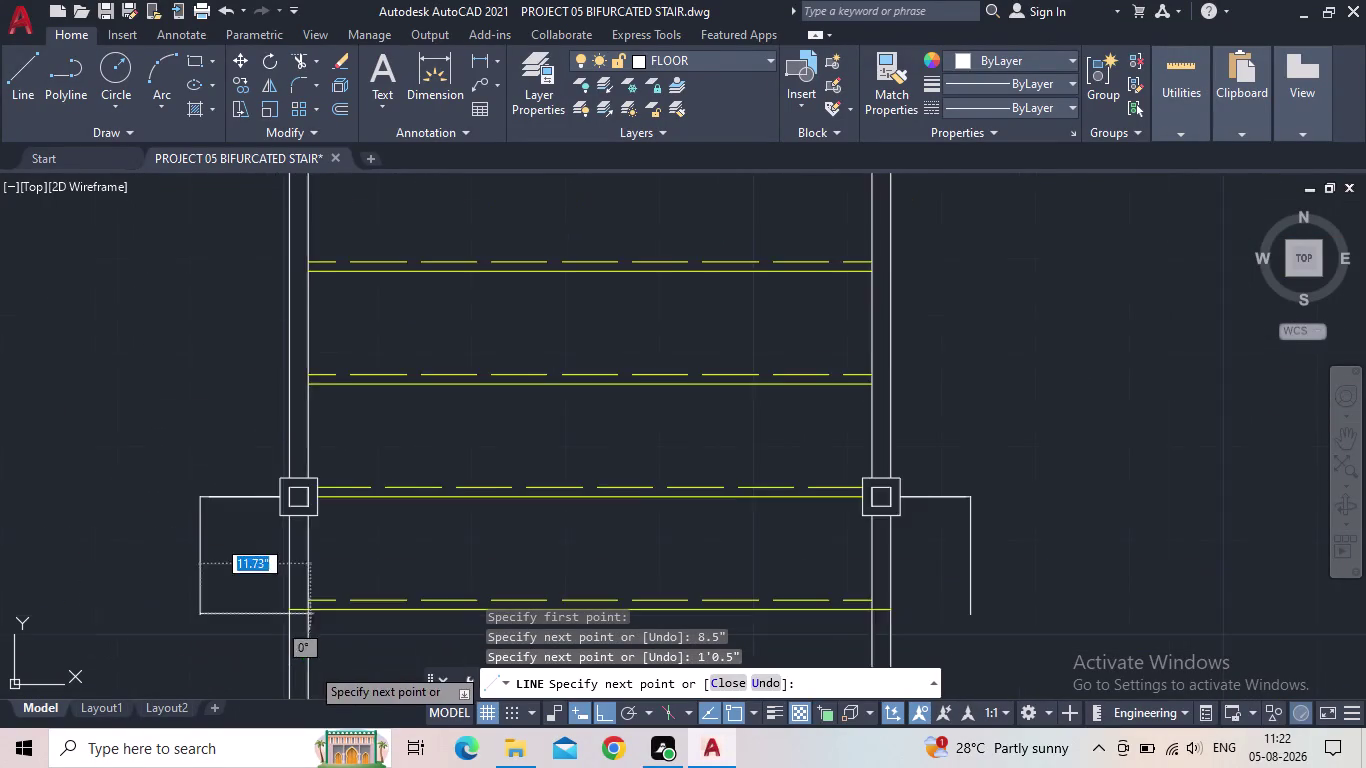
middle_drag(298, 653, 279, 557)
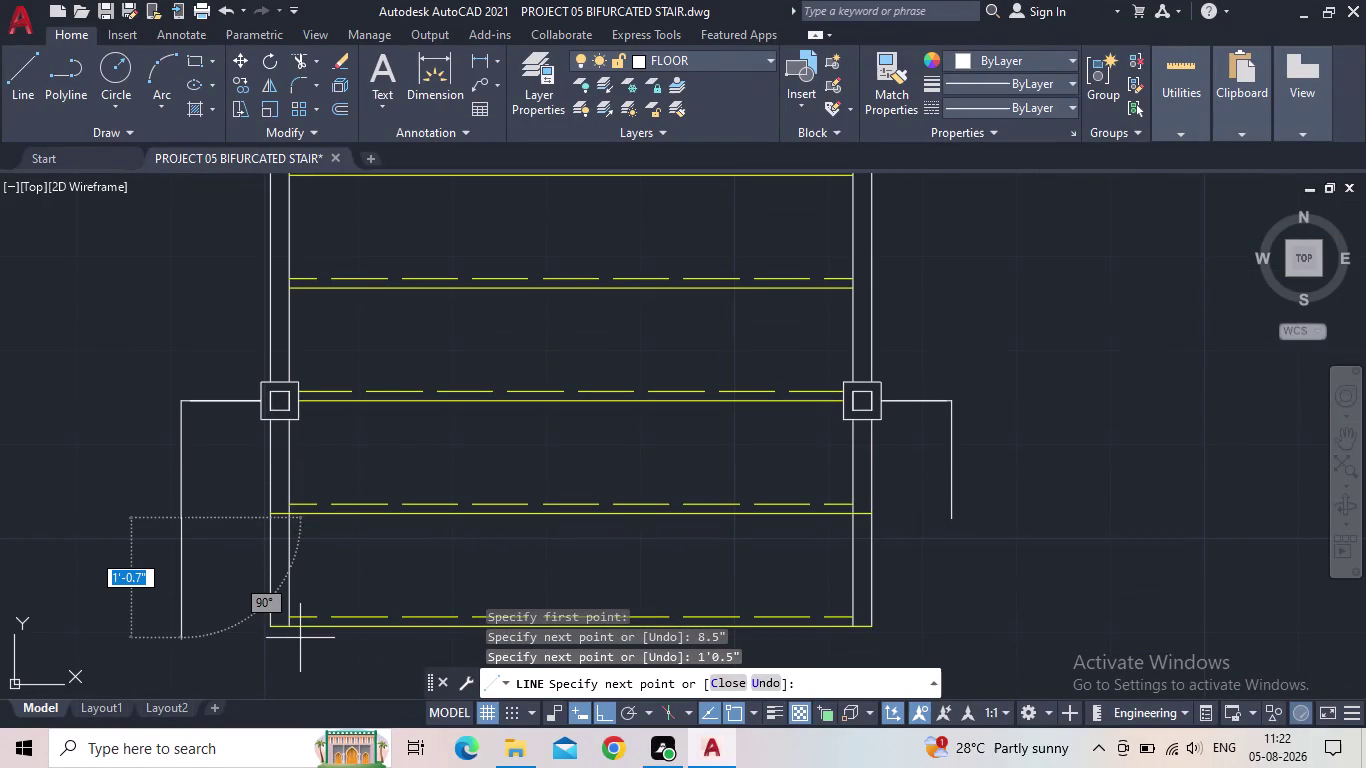
key(Escape)
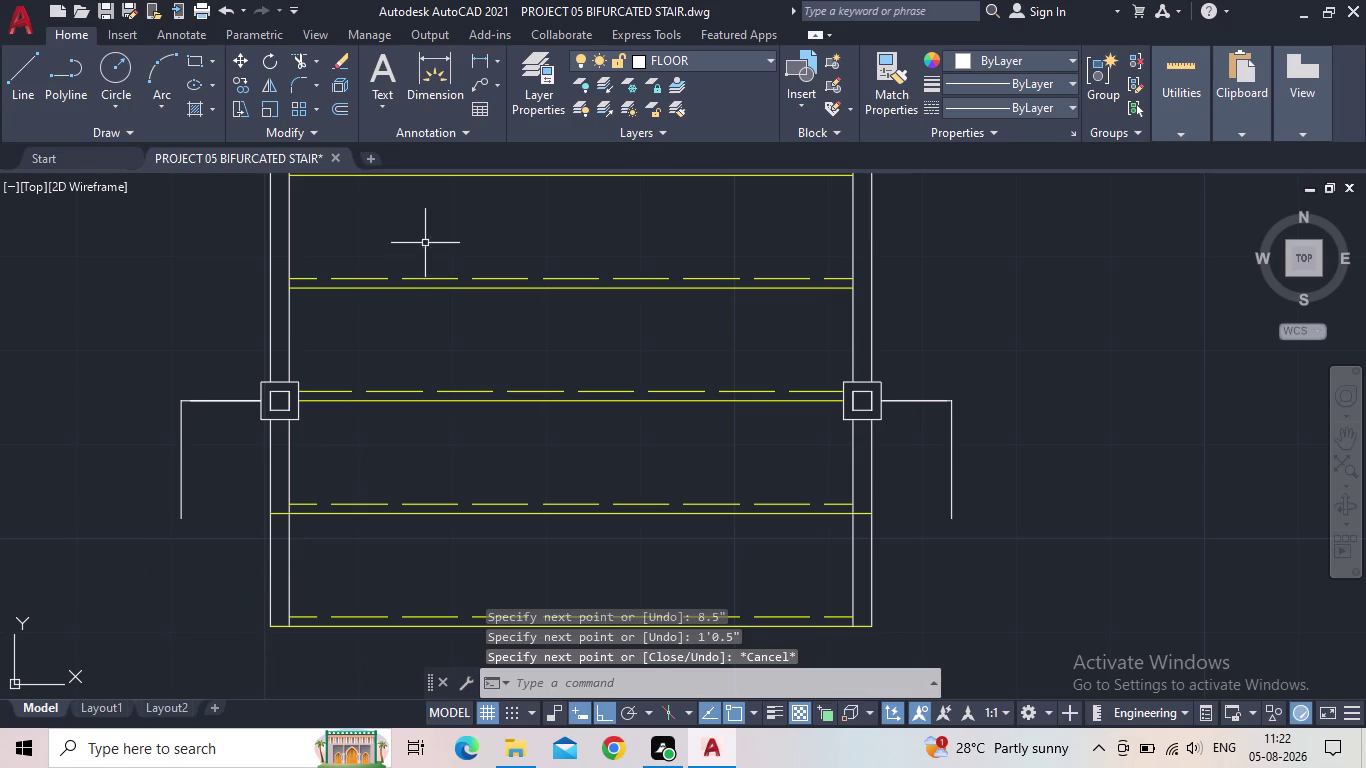
Lasso-select and erase the old right landing edge lines.
click(978, 468)
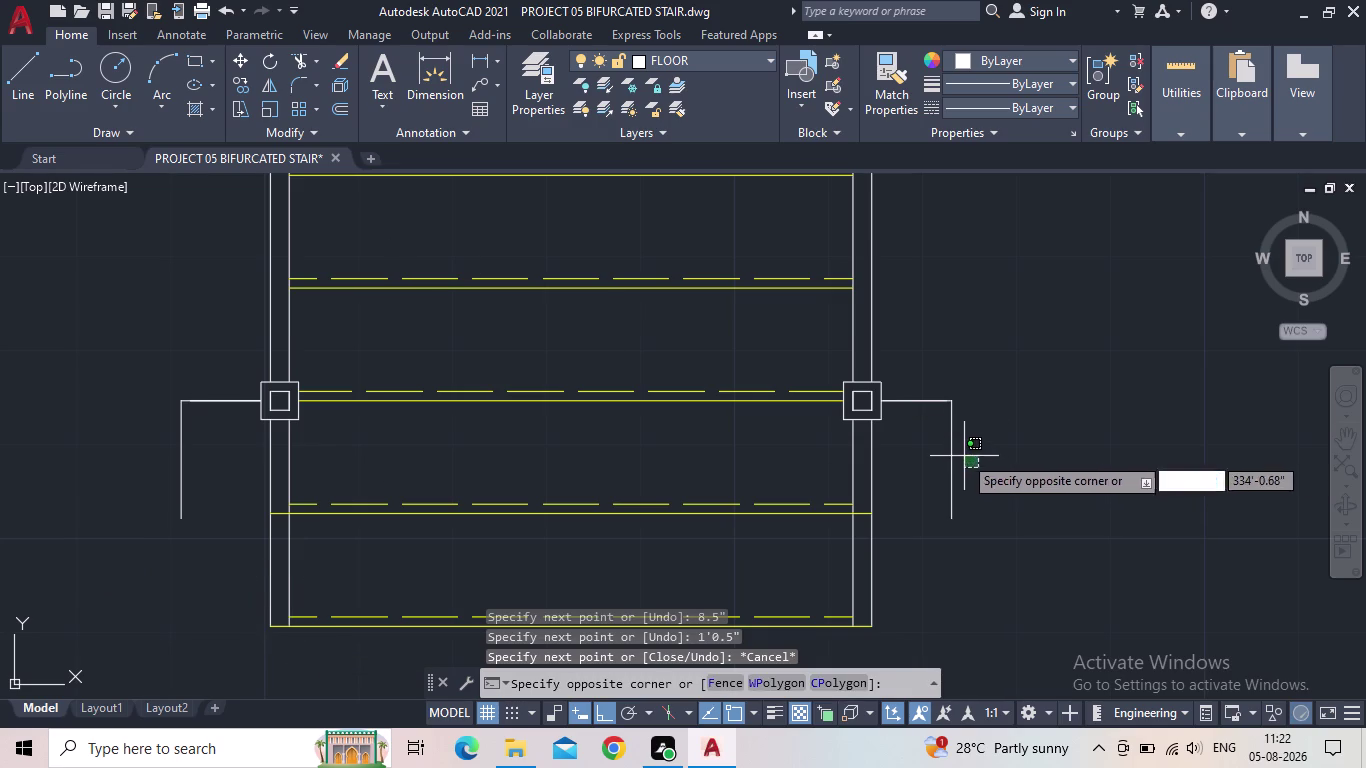
click(955, 455)
drag(988, 463, 909, 389)
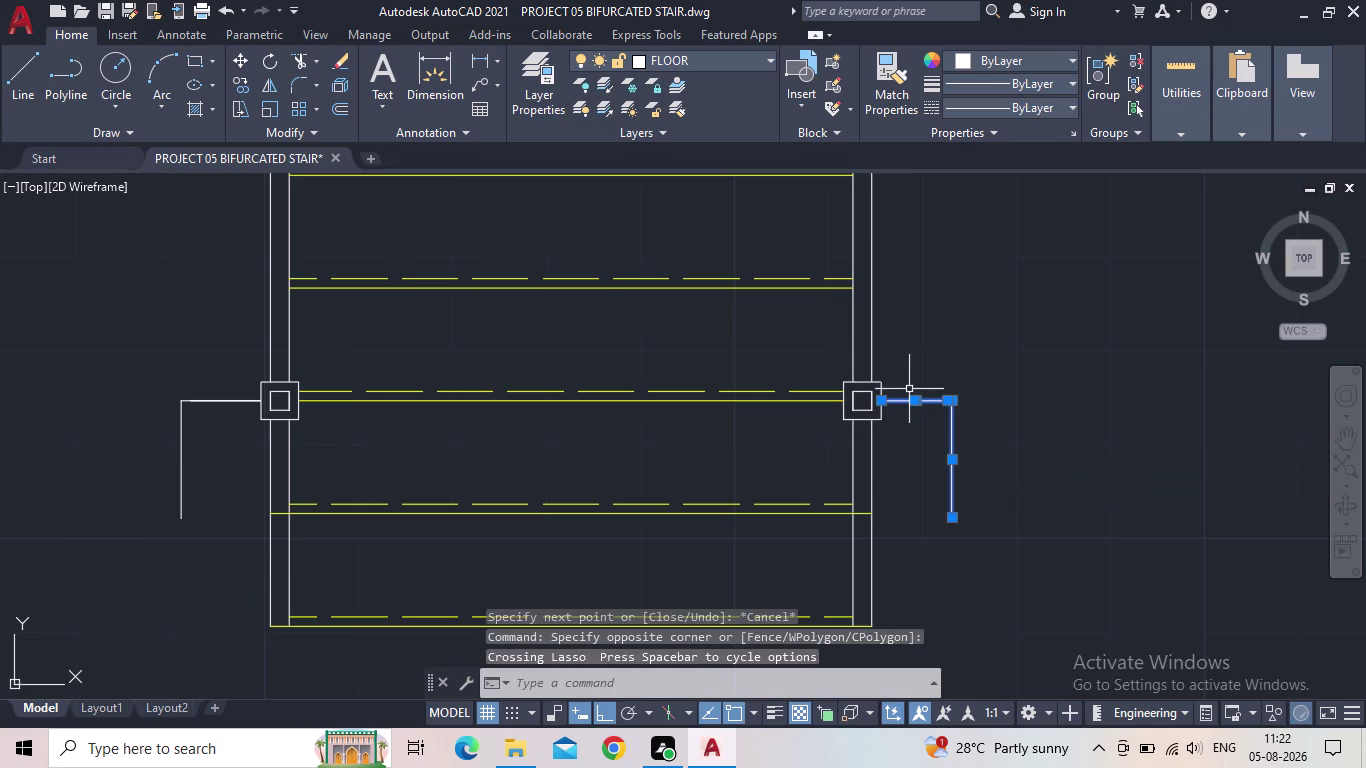
key(Delete)
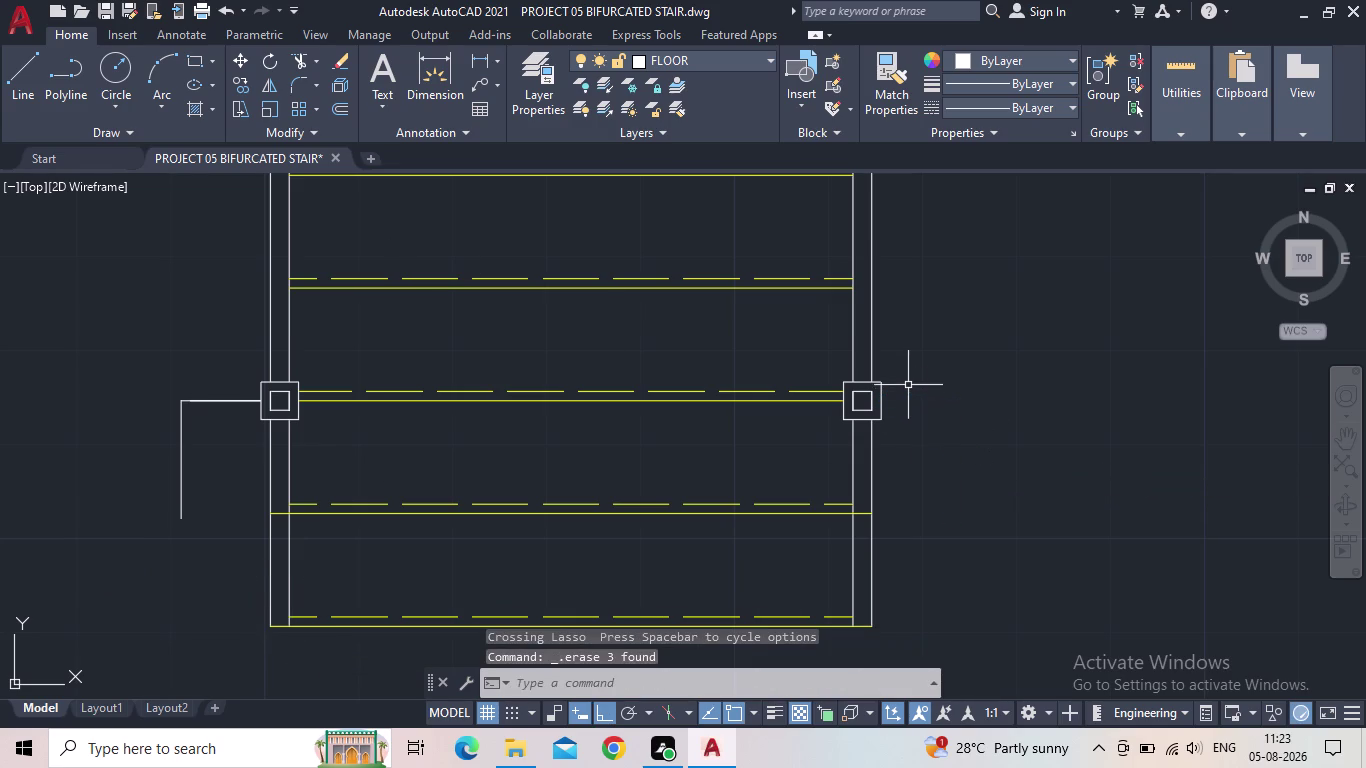
scroll(up, 3)
middle_drag(899, 419, 826, 491)
Start a line at the right post and draw it 8.5" horizontally.
key(l)
key(space)
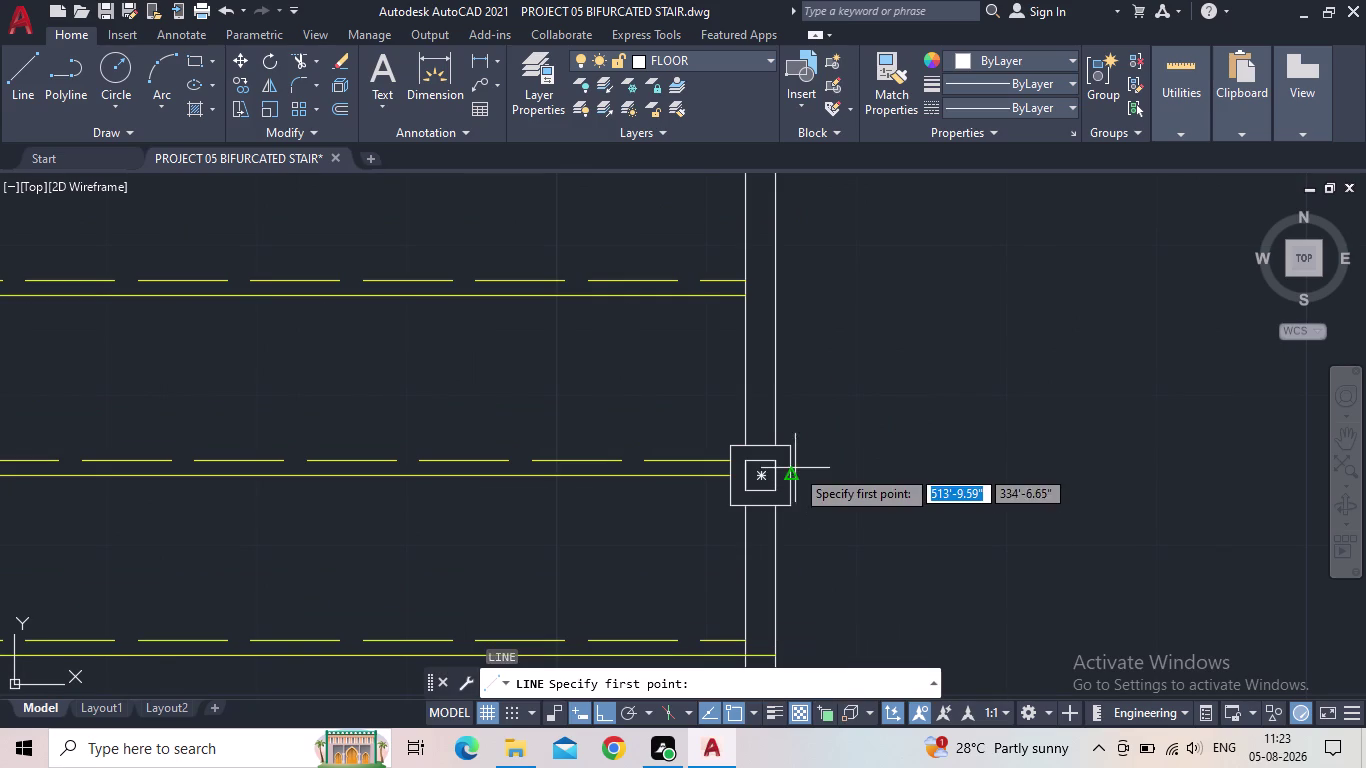
drag(795, 472, 832, 474)
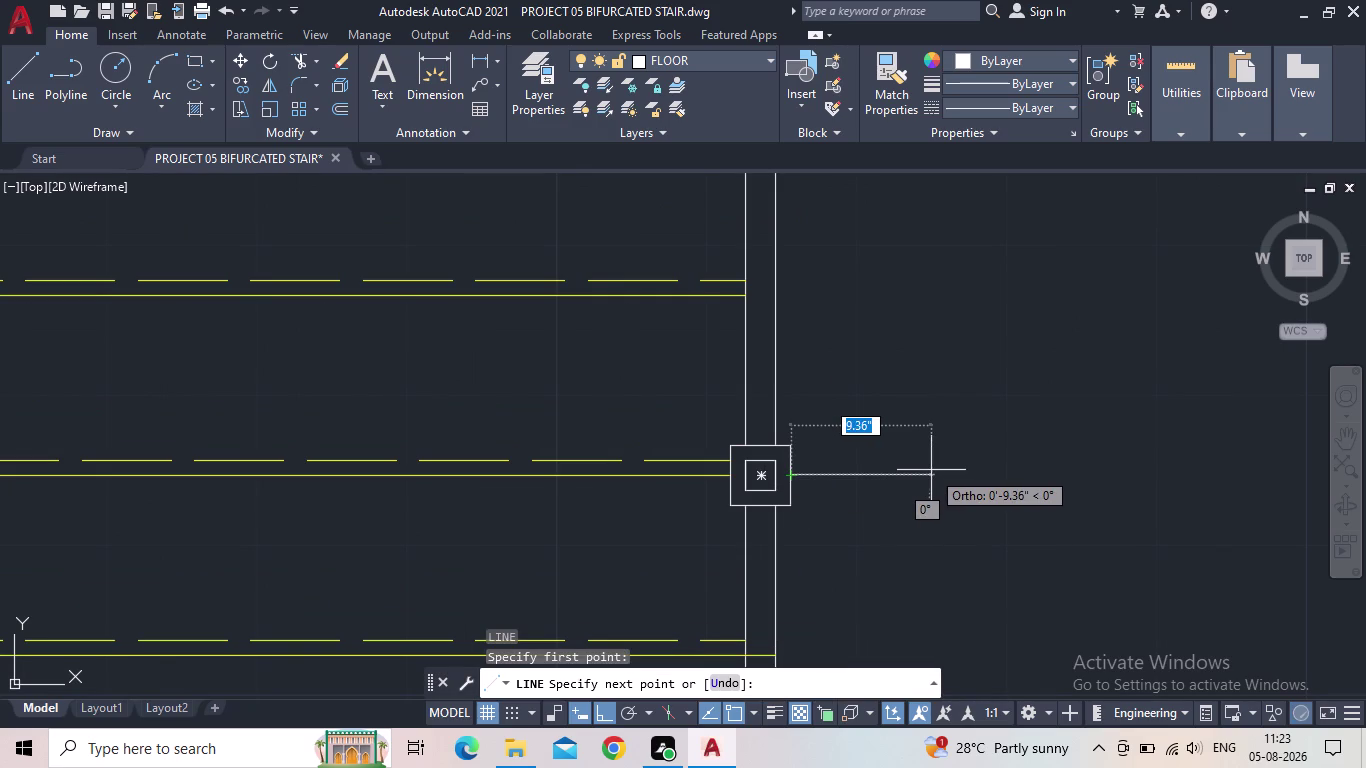
key(8)
key(period)
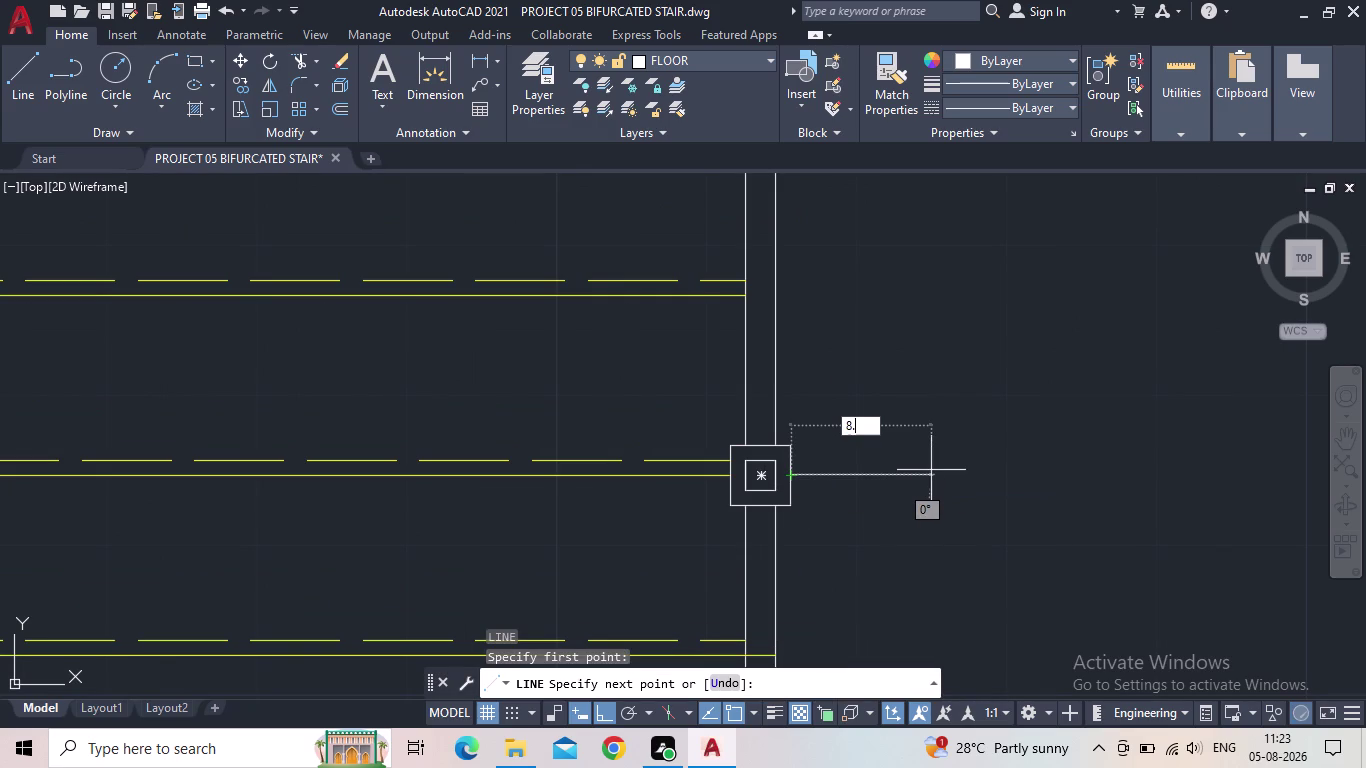
key(shift+quotedbl)
key(BackSpace)
text(5")
key(Return)
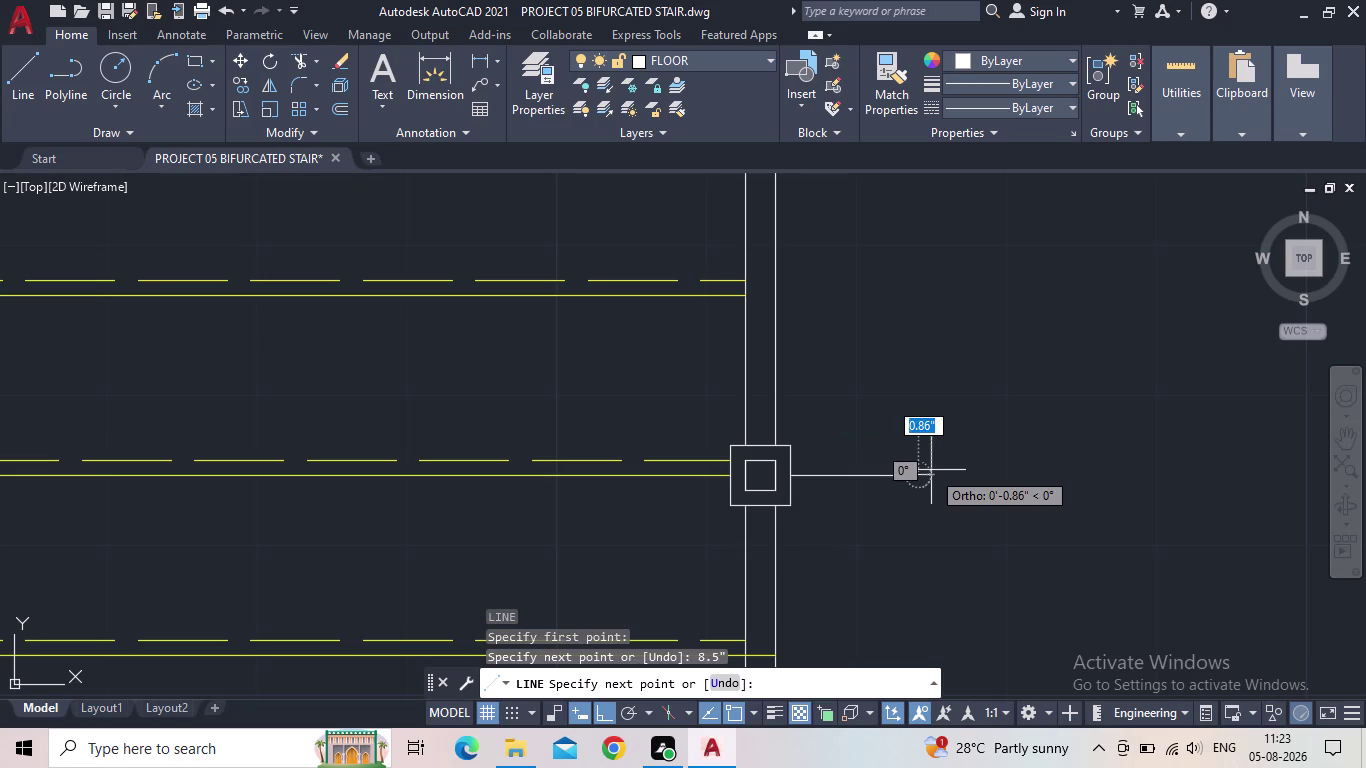
Continue the line 1'0.5" down, end the command, and recenter the stair plan.
middle_drag(931, 615, 876, 499)
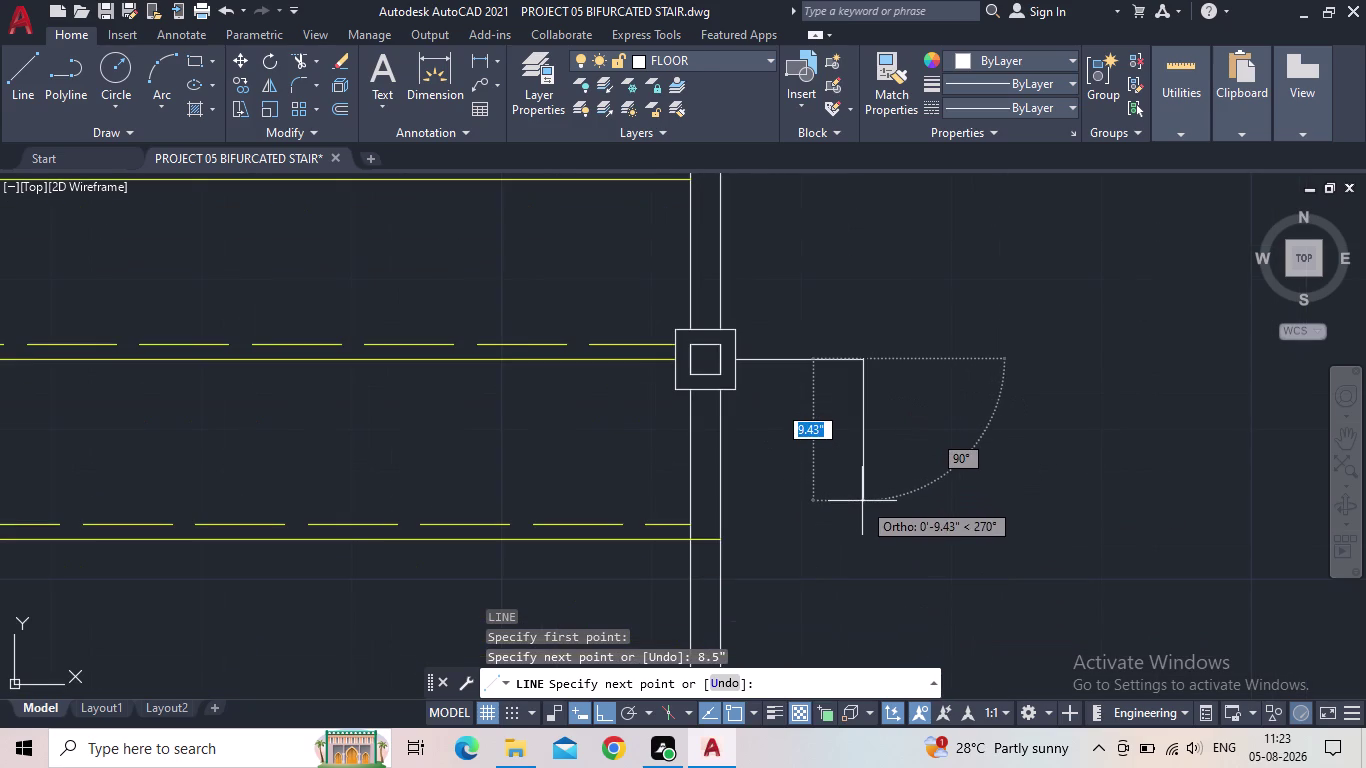
text(1)
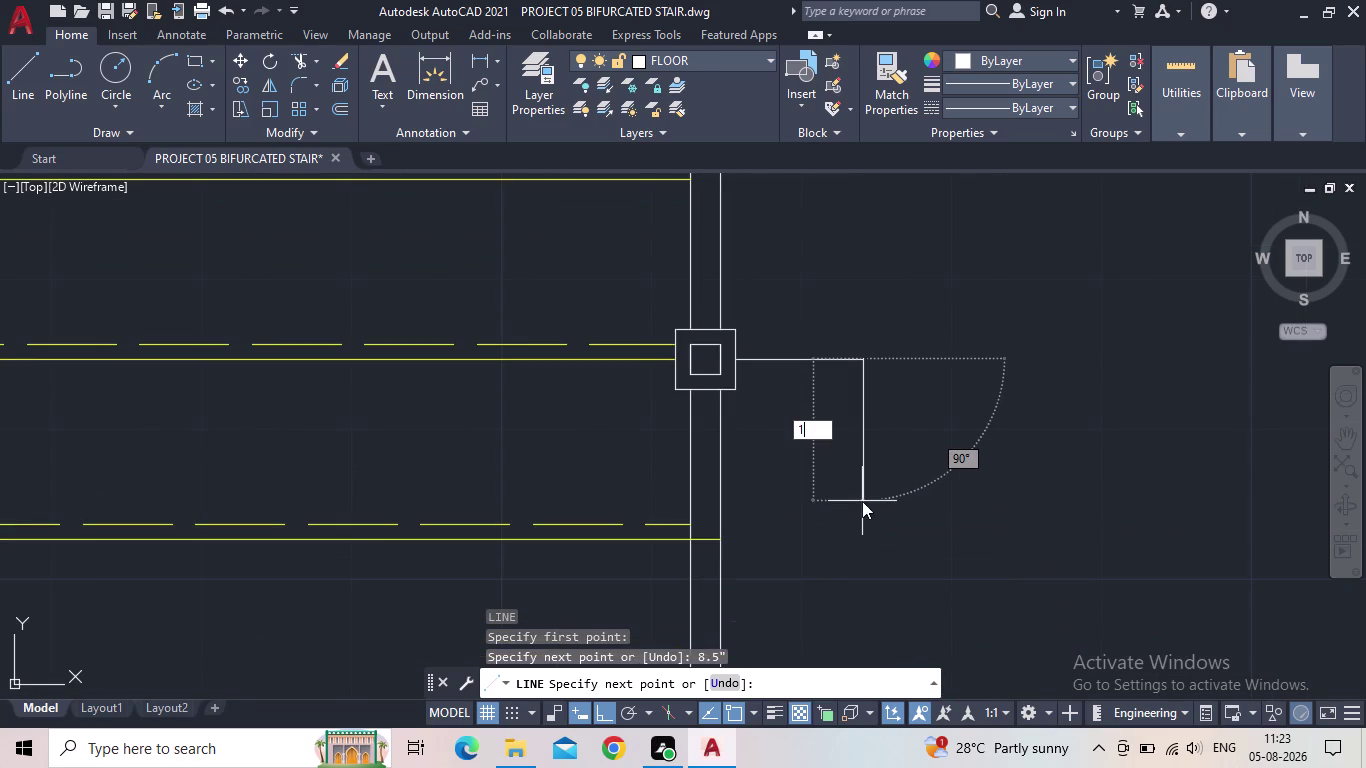
text(')
text(0.)
text(5")
key(Return)
middle_drag(851, 540, 895, 388)
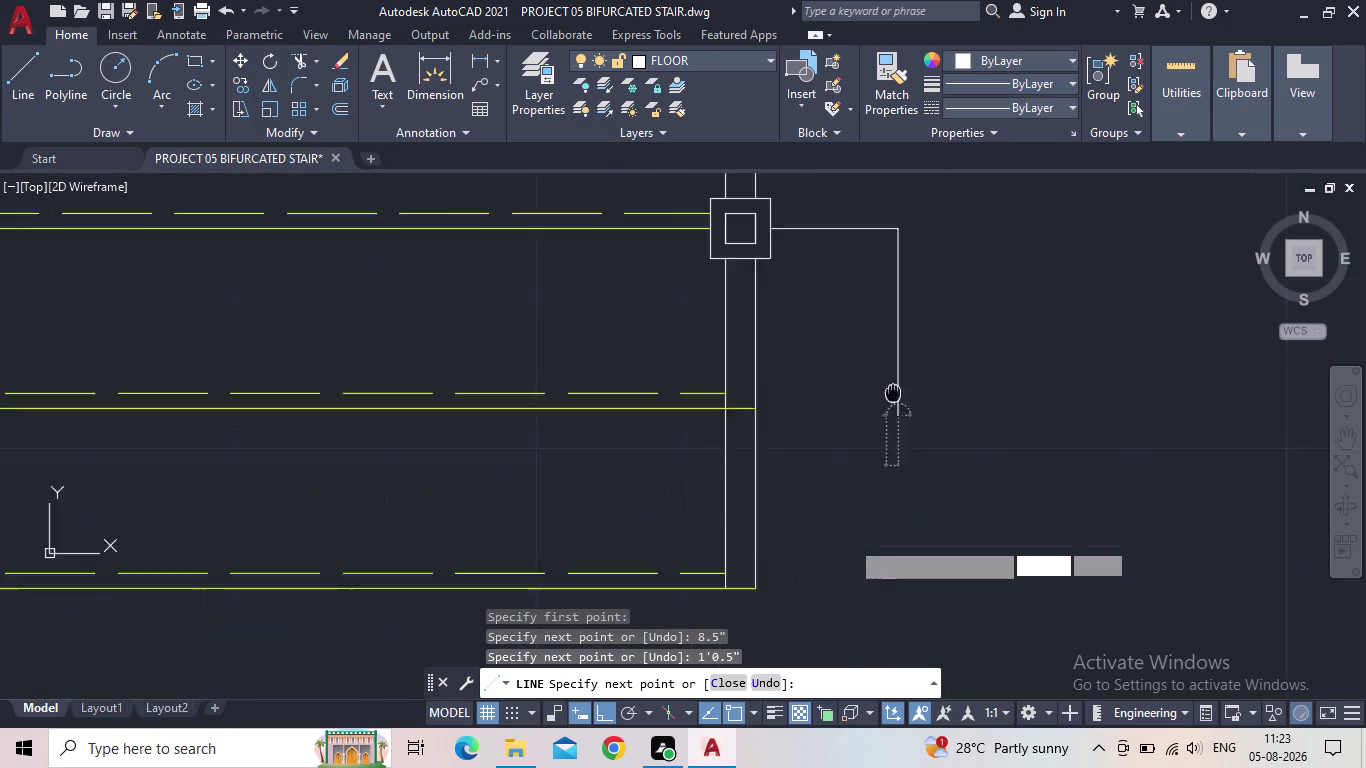
key(Escape)
scroll(down, 3)
middle_drag(797, 416, 940, 416)
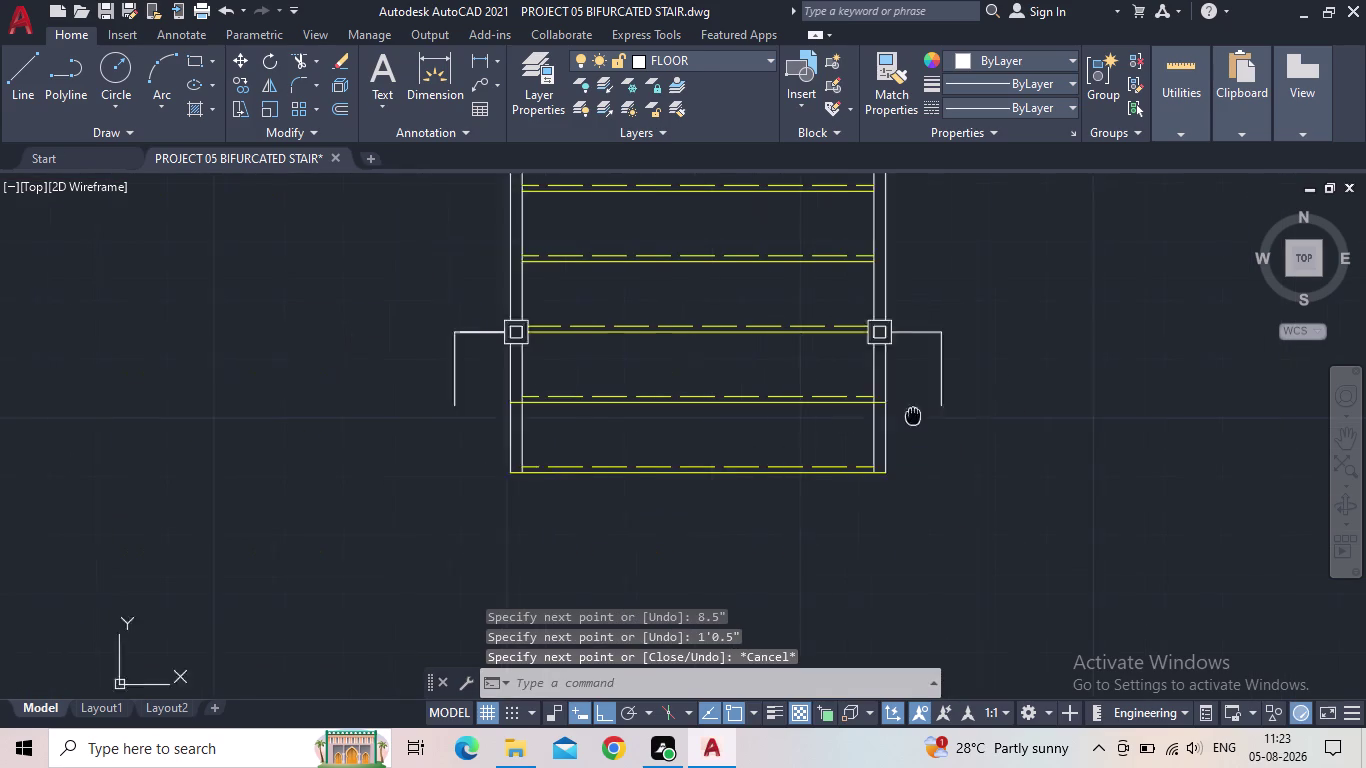
middle_drag(940, 416, 962, 419)
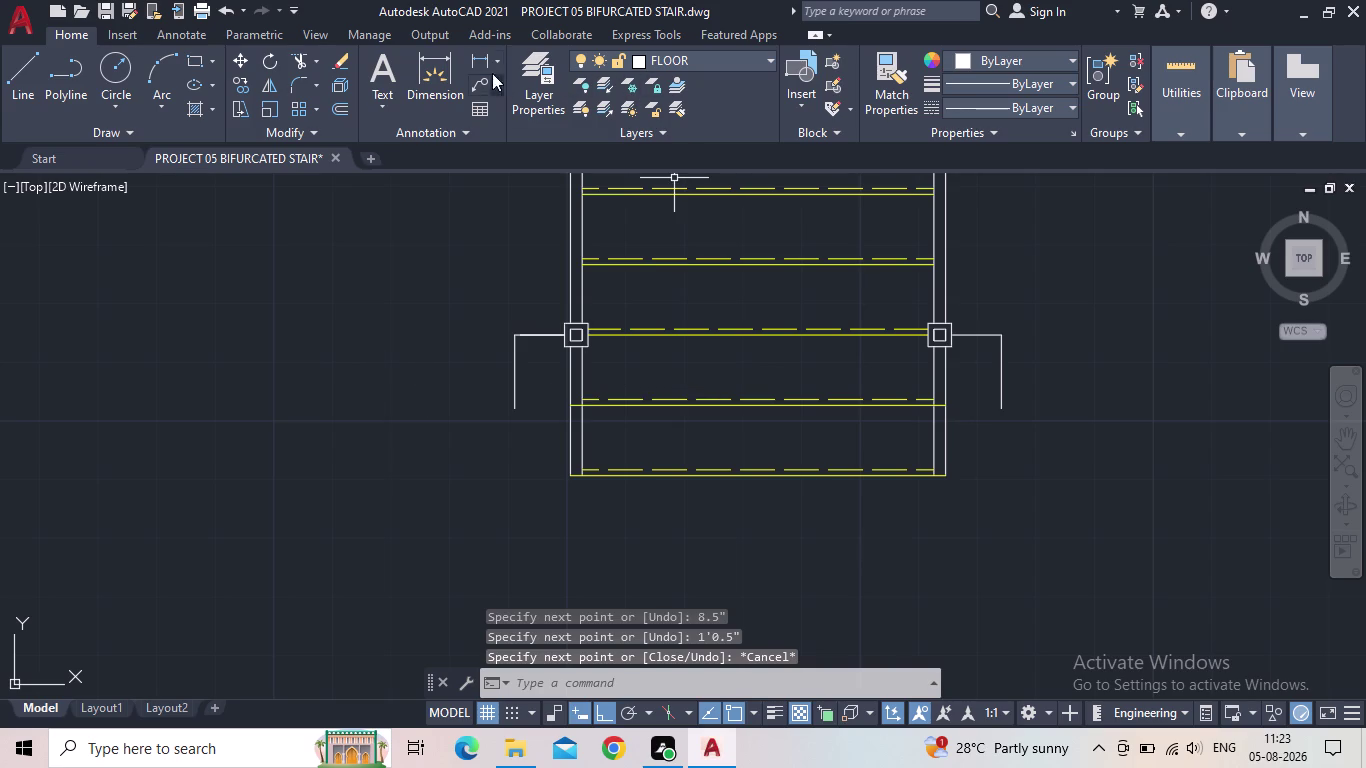
drag(472, 57, 476, 66)
scroll(up, 3)
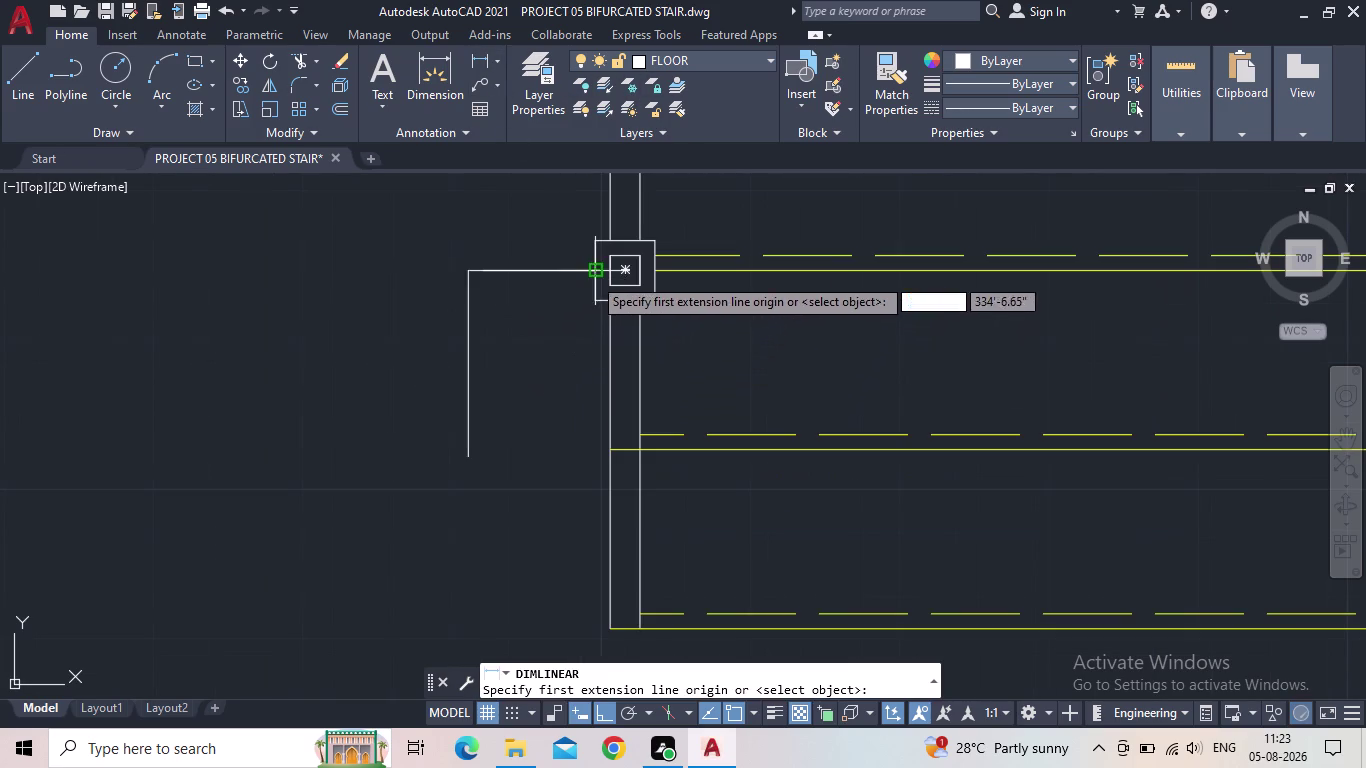
click(592, 276)
click(463, 272)
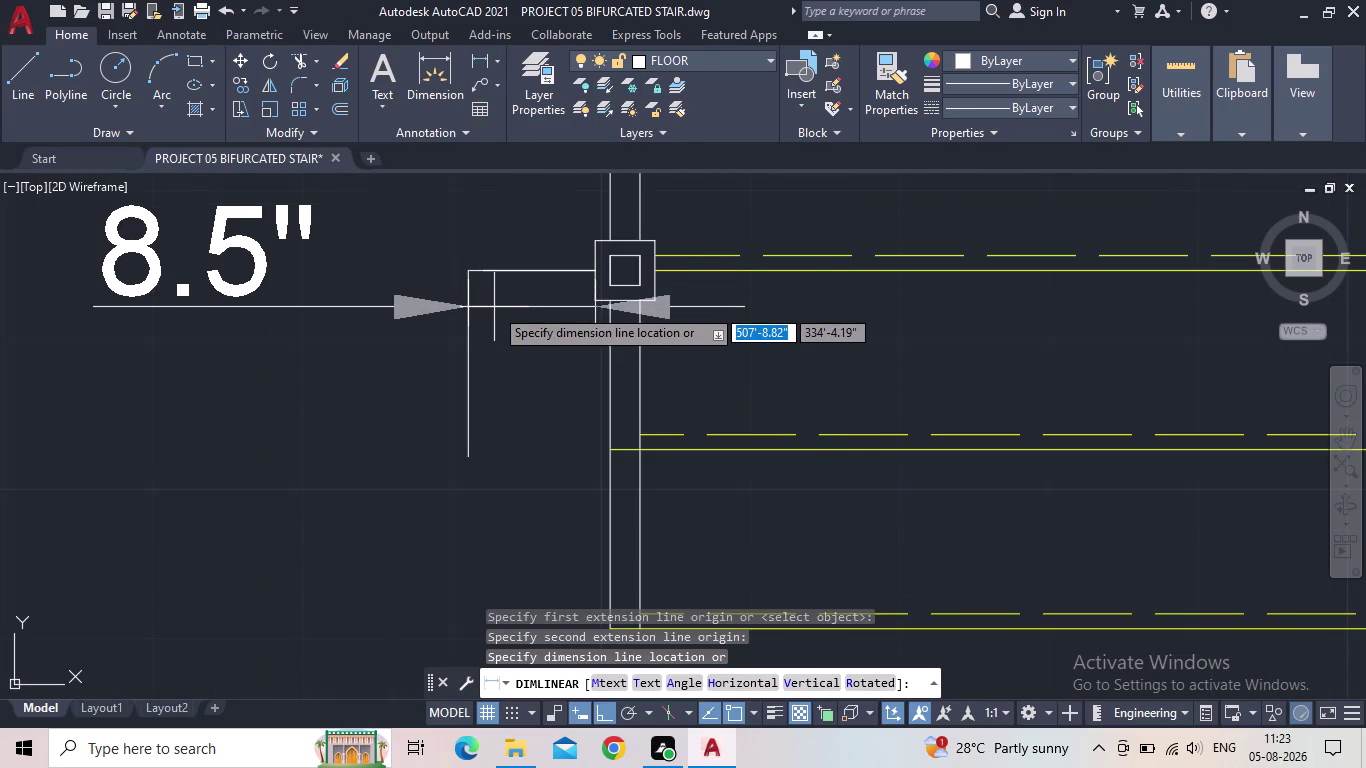
key(Escape)
key(space)
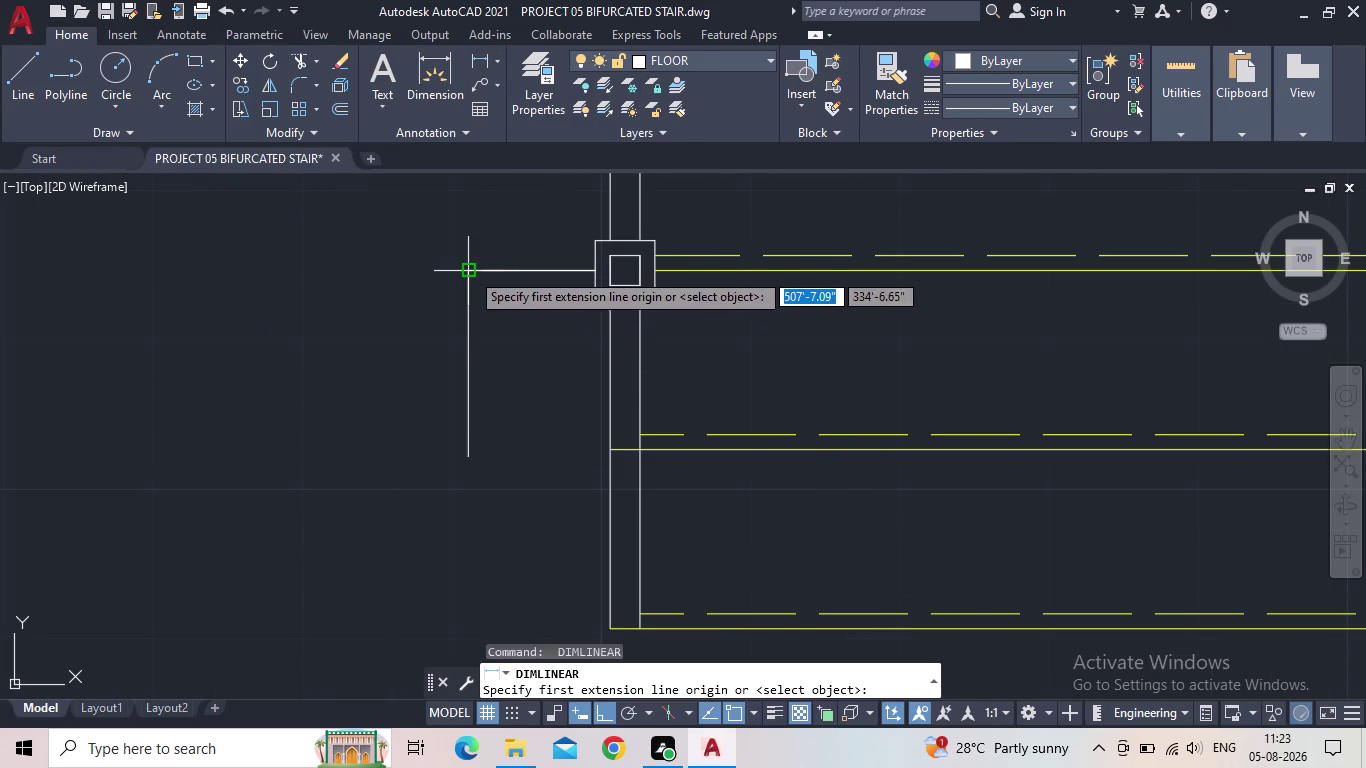
click(470, 271)
click(472, 456)
scroll(down, 3)
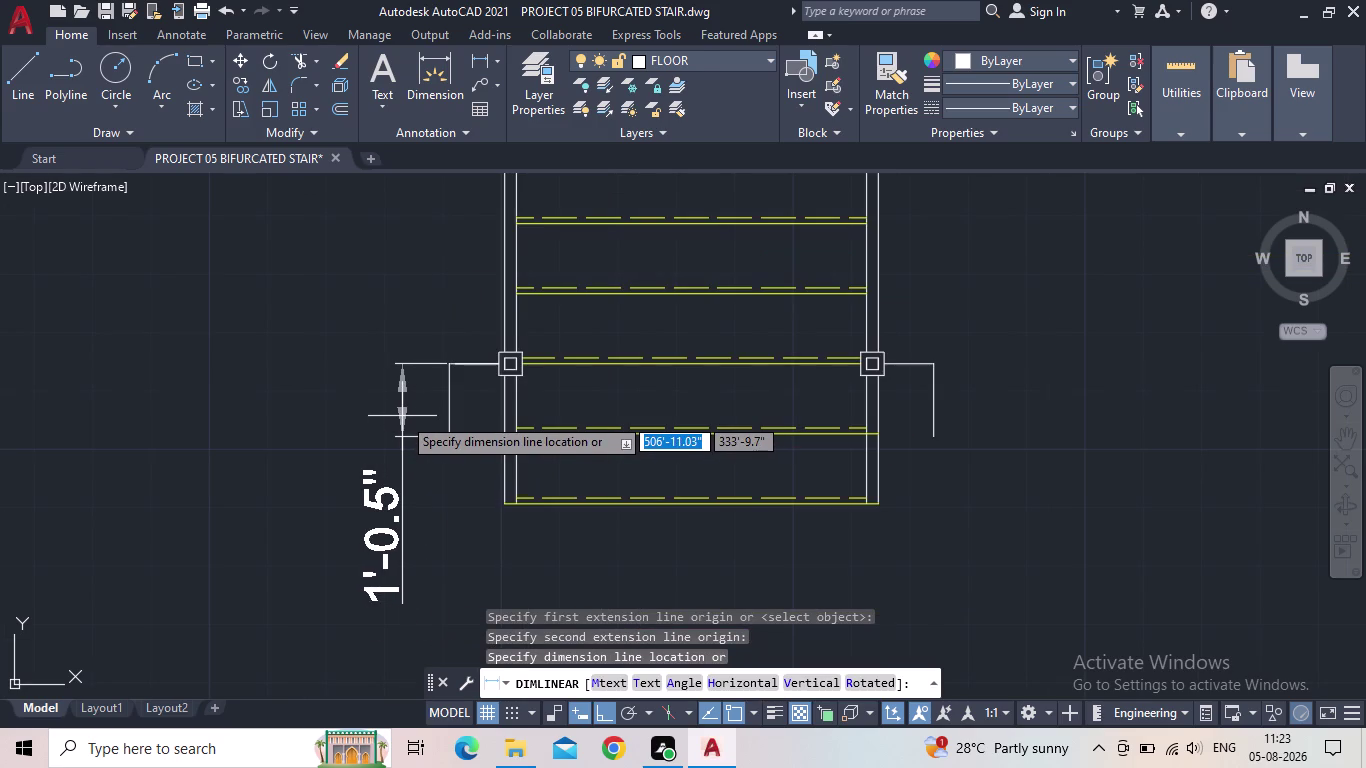
key(Escape)
scroll(down, 3)
middle_click(412, 439)
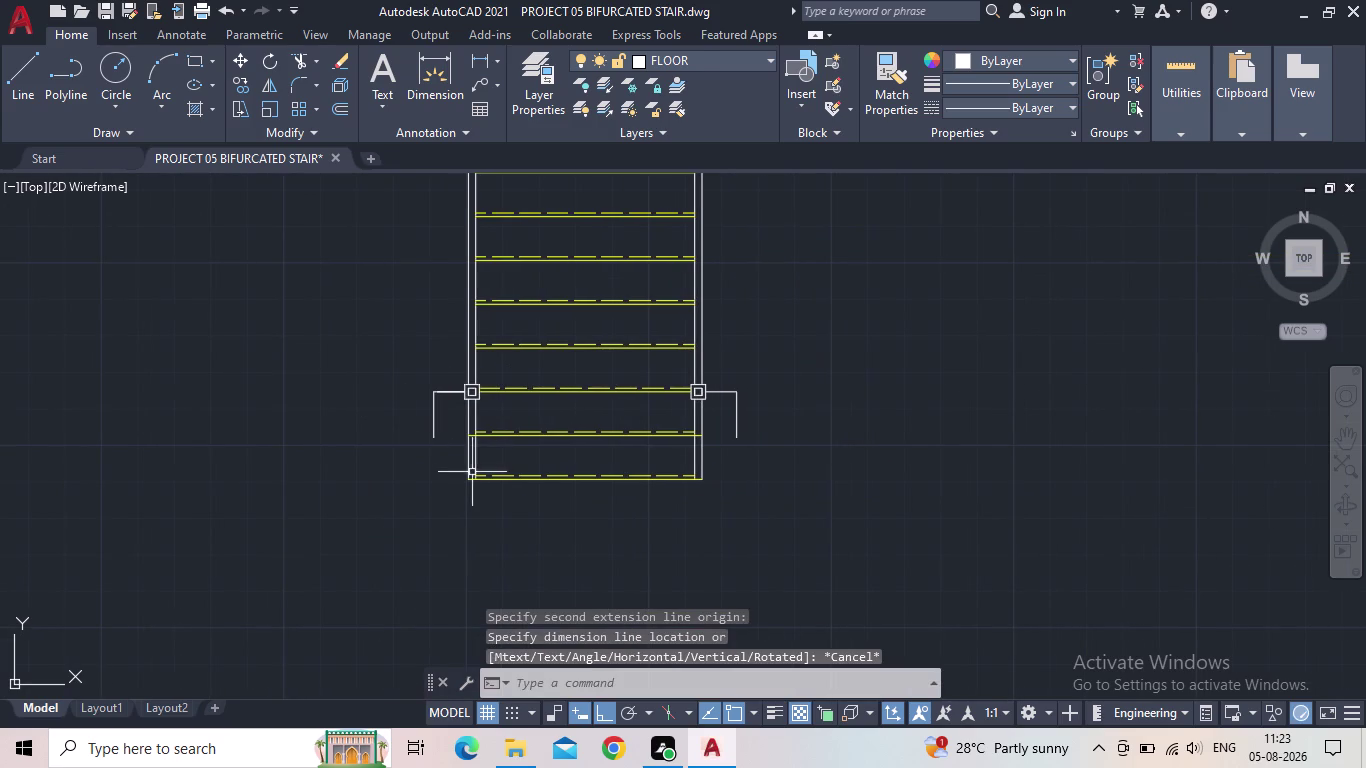
text(L)
key(space)
Start a line on the left landing edge and turn Ortho off.
click(433, 441)
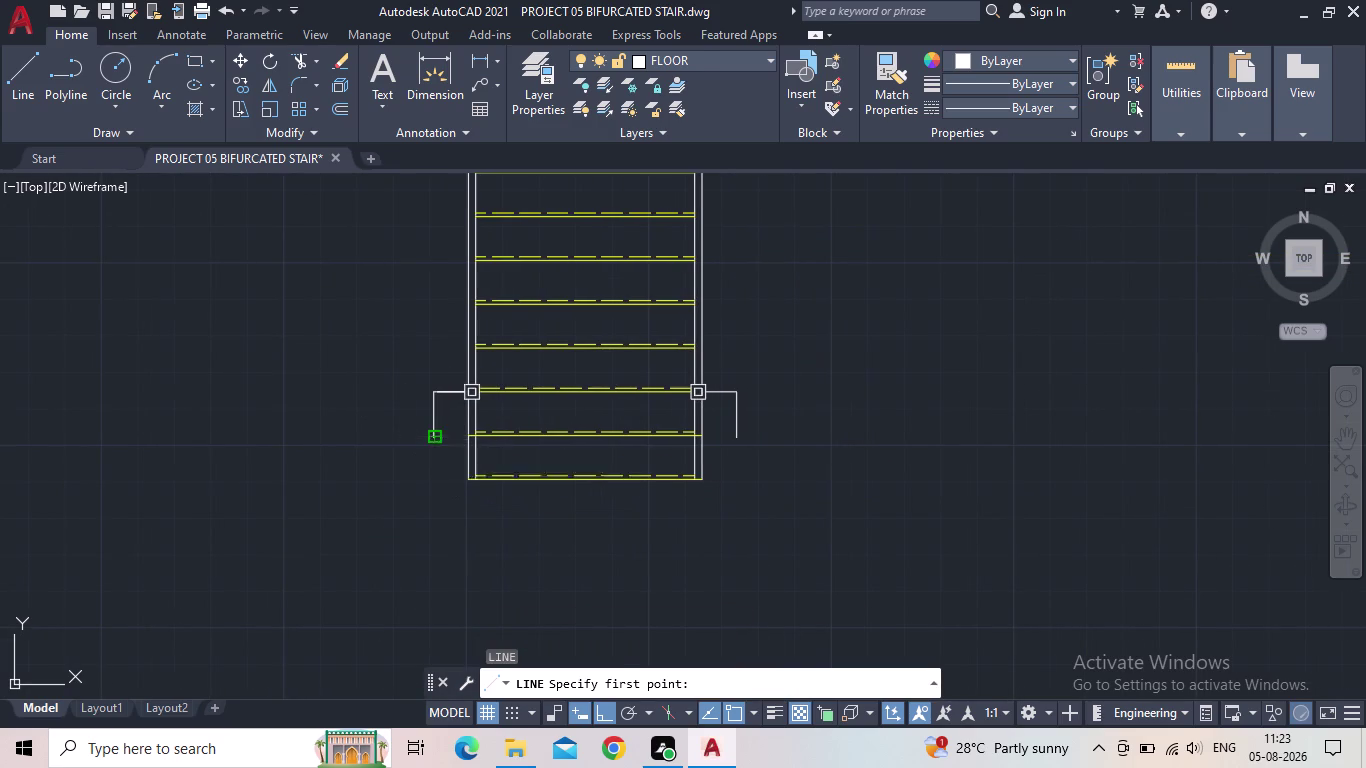
scroll(up, 3)
scroll(up, 3)
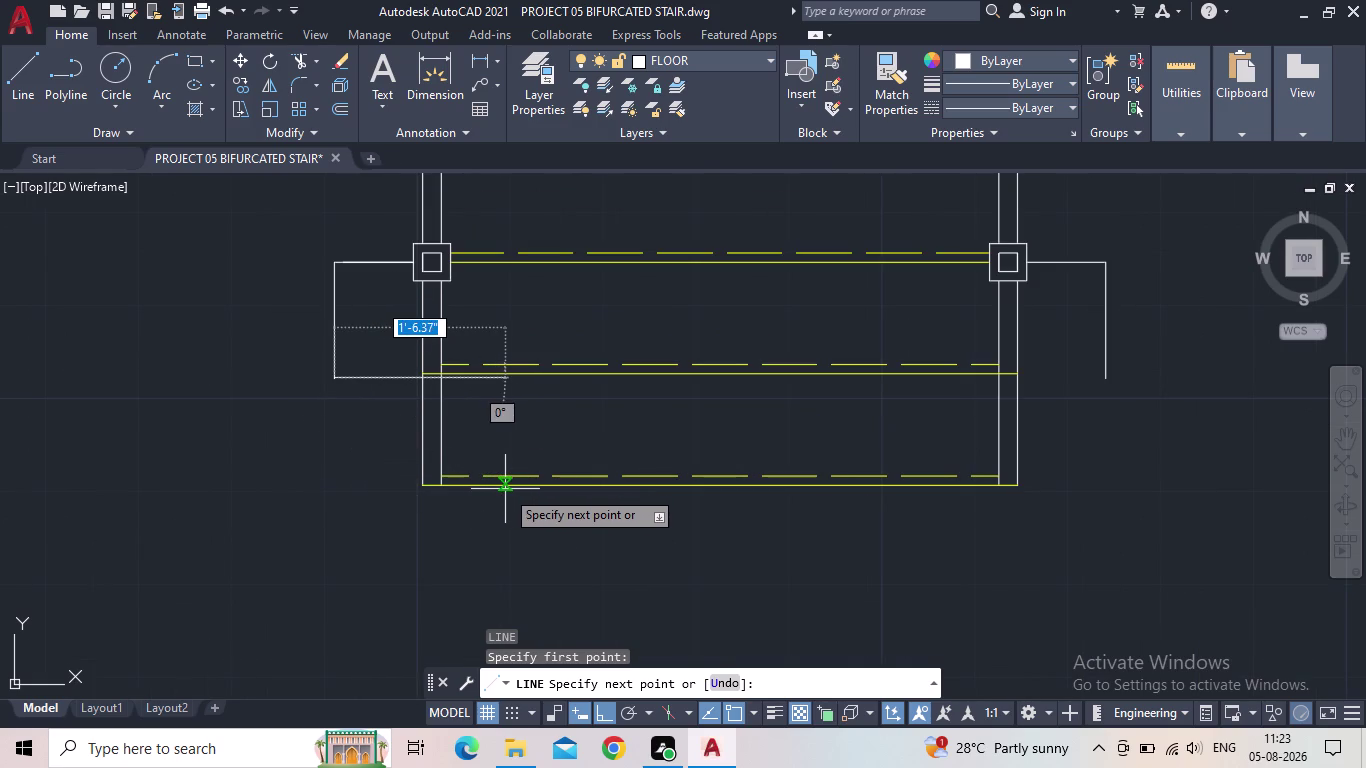
scroll(up, 3)
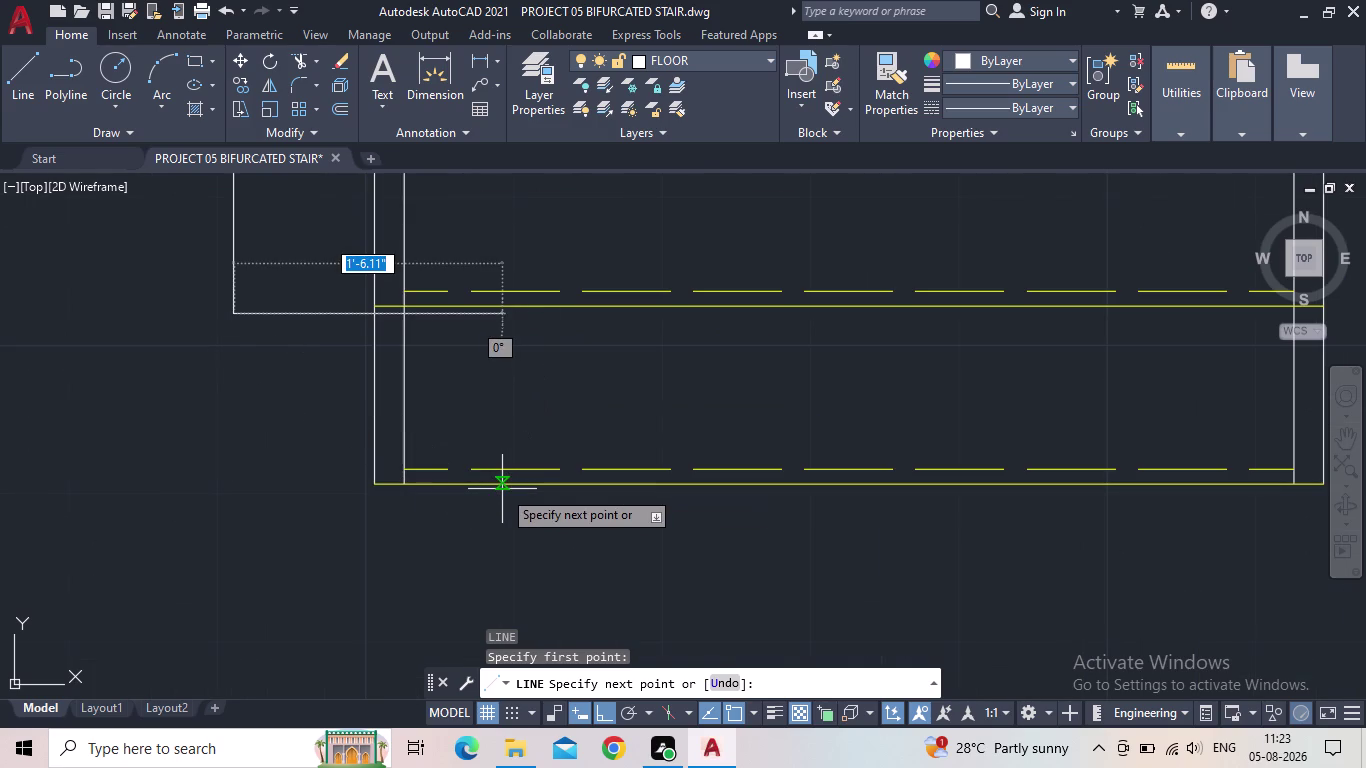
click(600, 716)
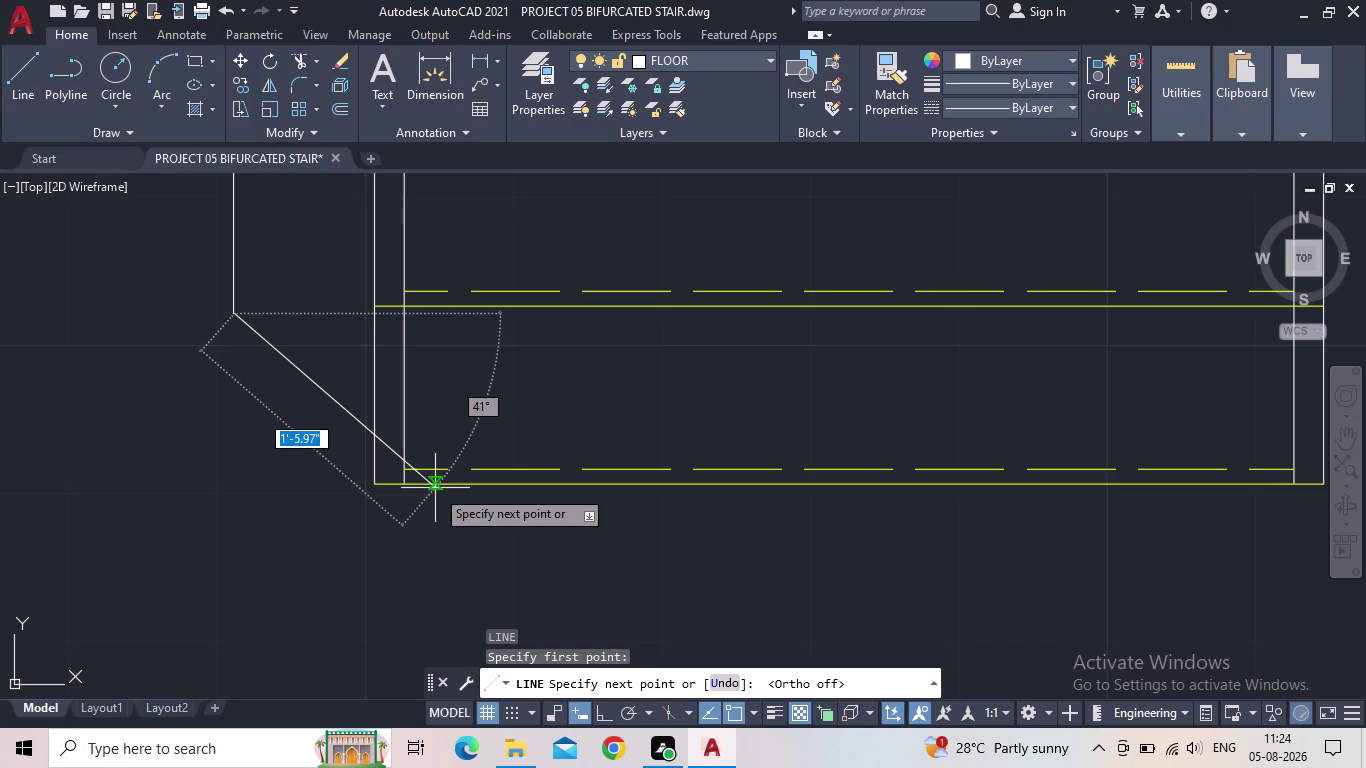
scroll(up, 3)
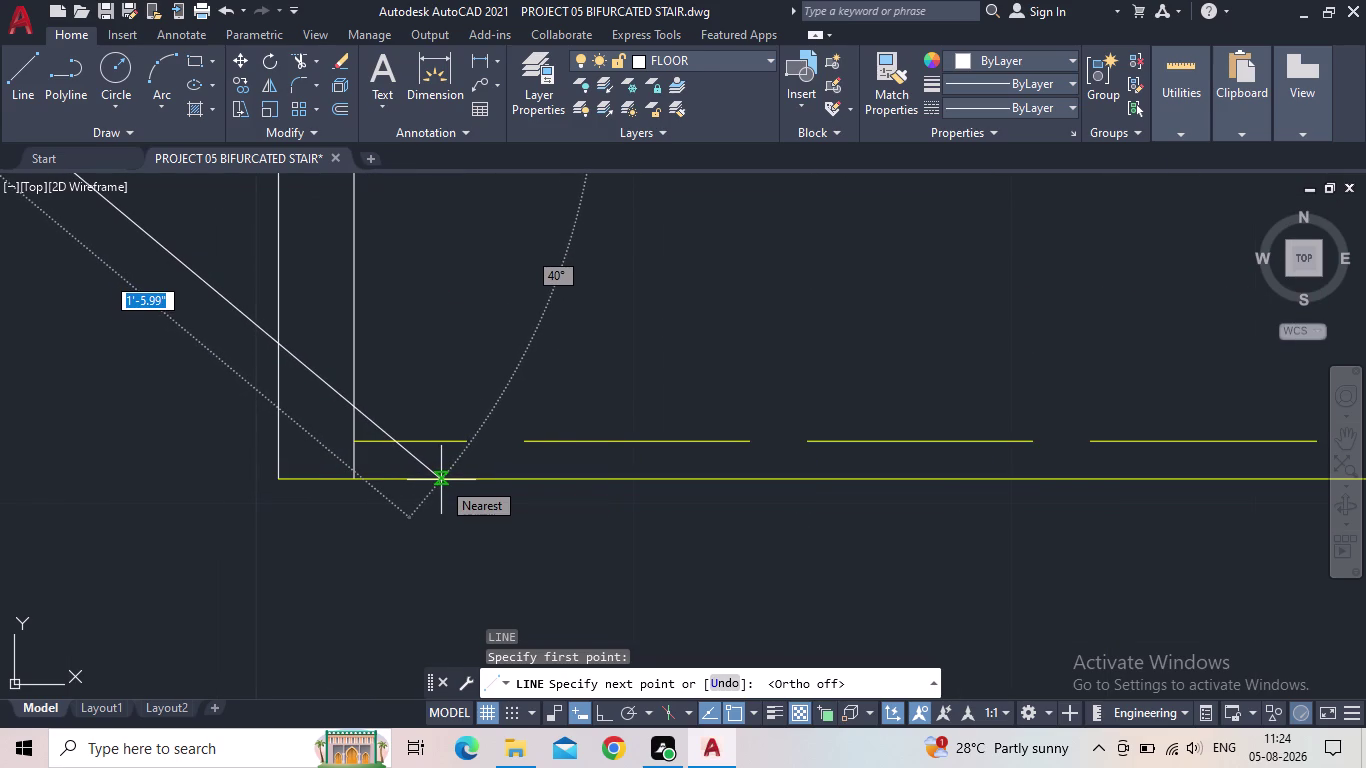
scroll(up, 3)
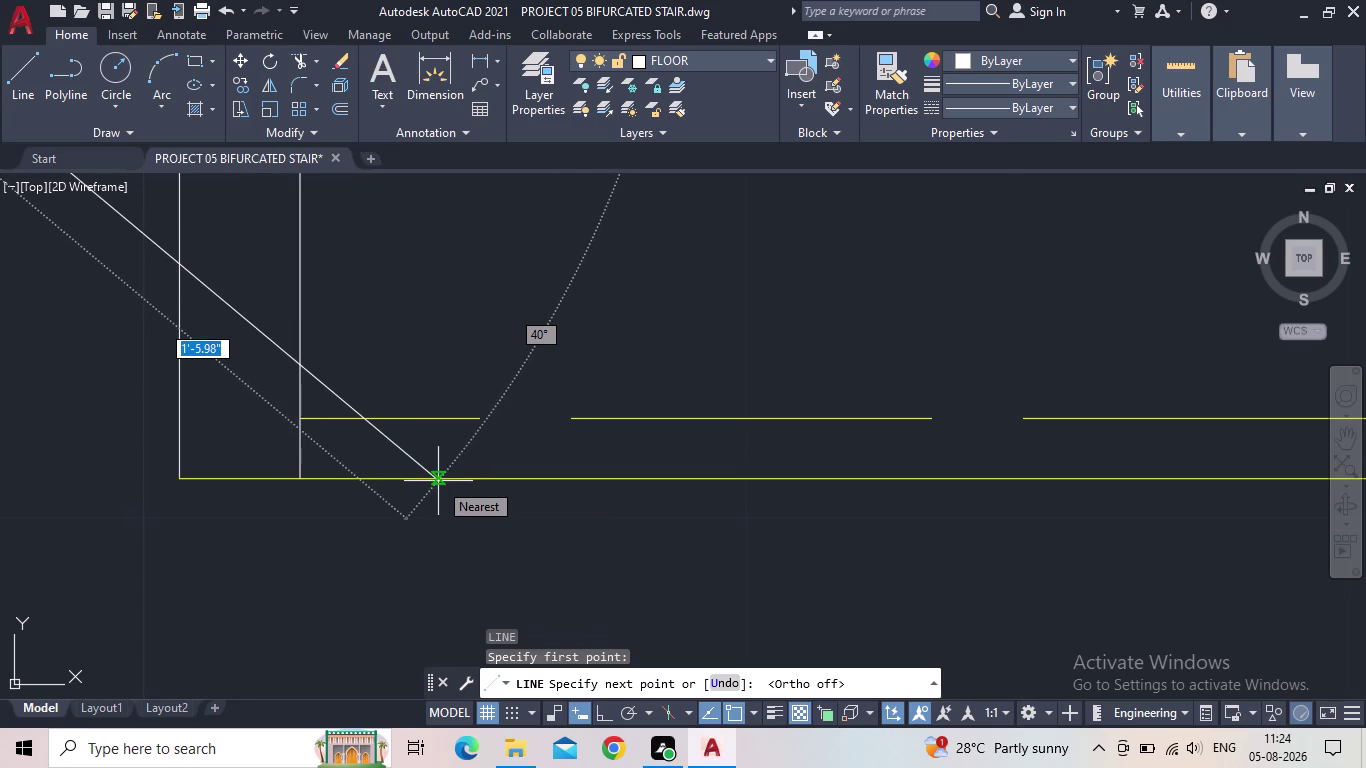
Give the diagonal line a 1'6" length and end the line command.
key(1)
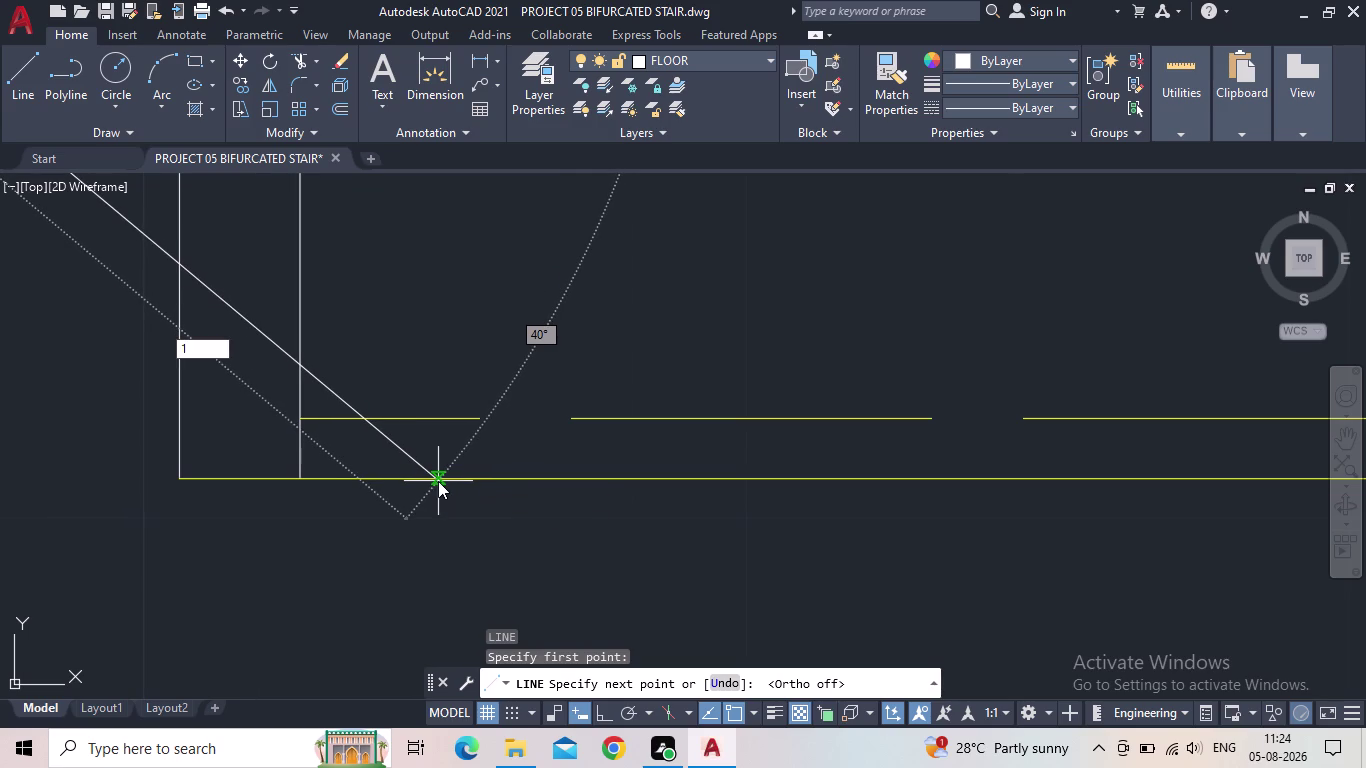
key(semicolon)
key(BackSpace)
text('6)
text(")
key(Return)
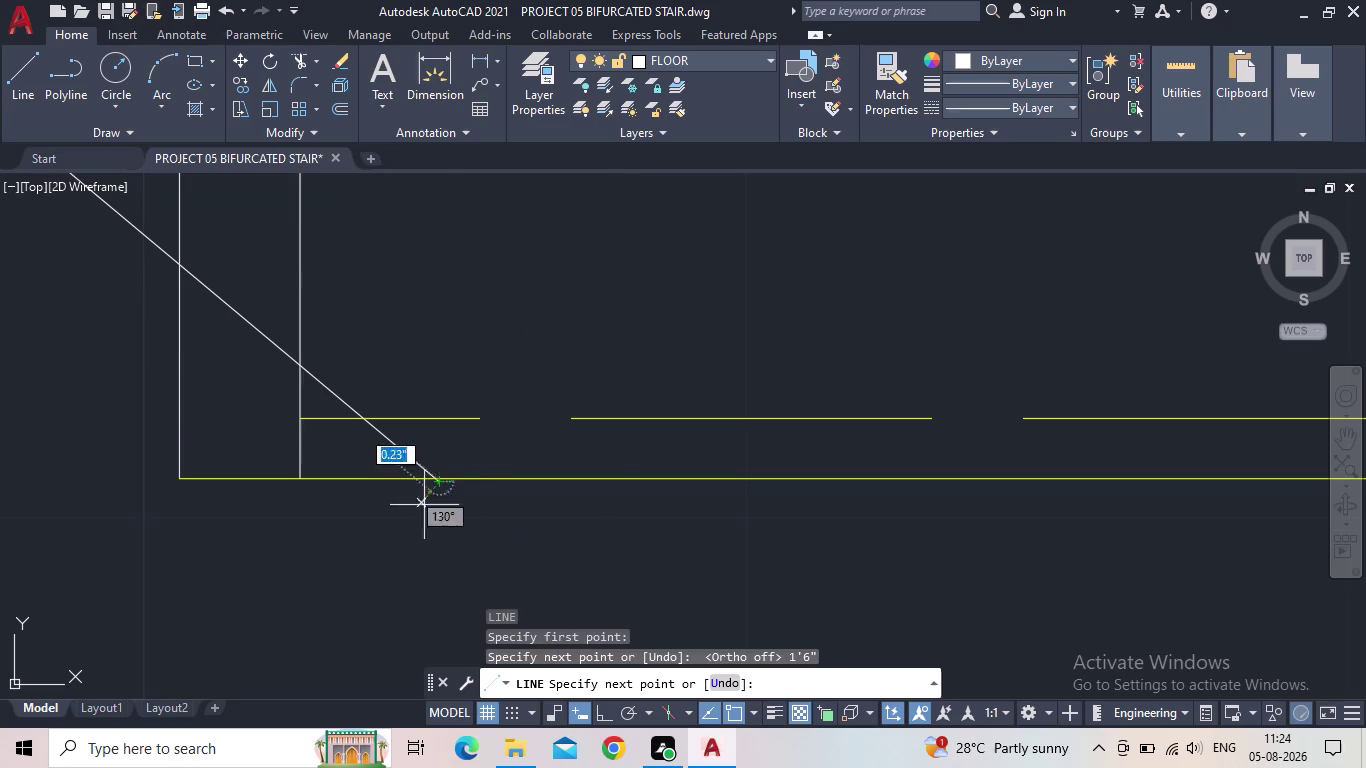
key(Escape)
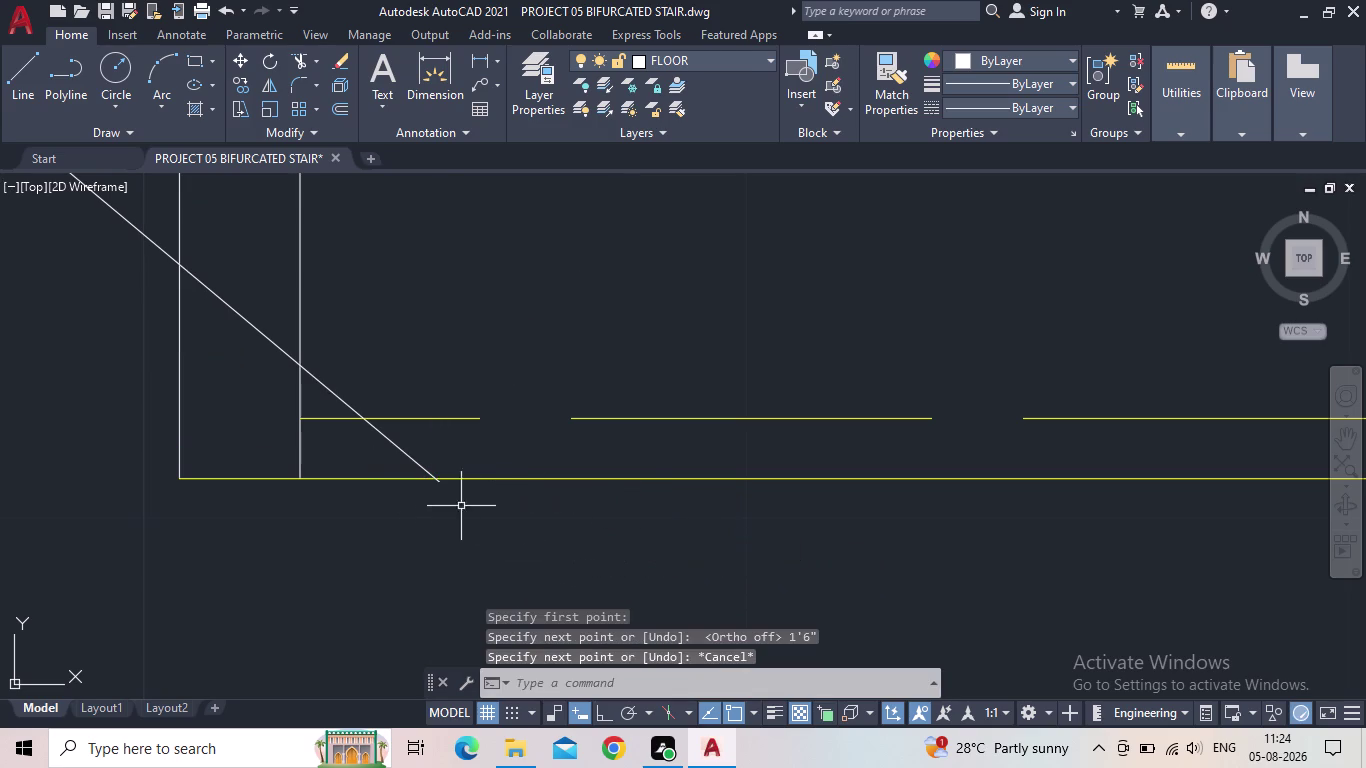
Grip-stretch the diagonal corner line's lower endpoint onto the landing's bottom edge.
scroll(up, 3)
scroll(up, 3)
scroll(down, 3)
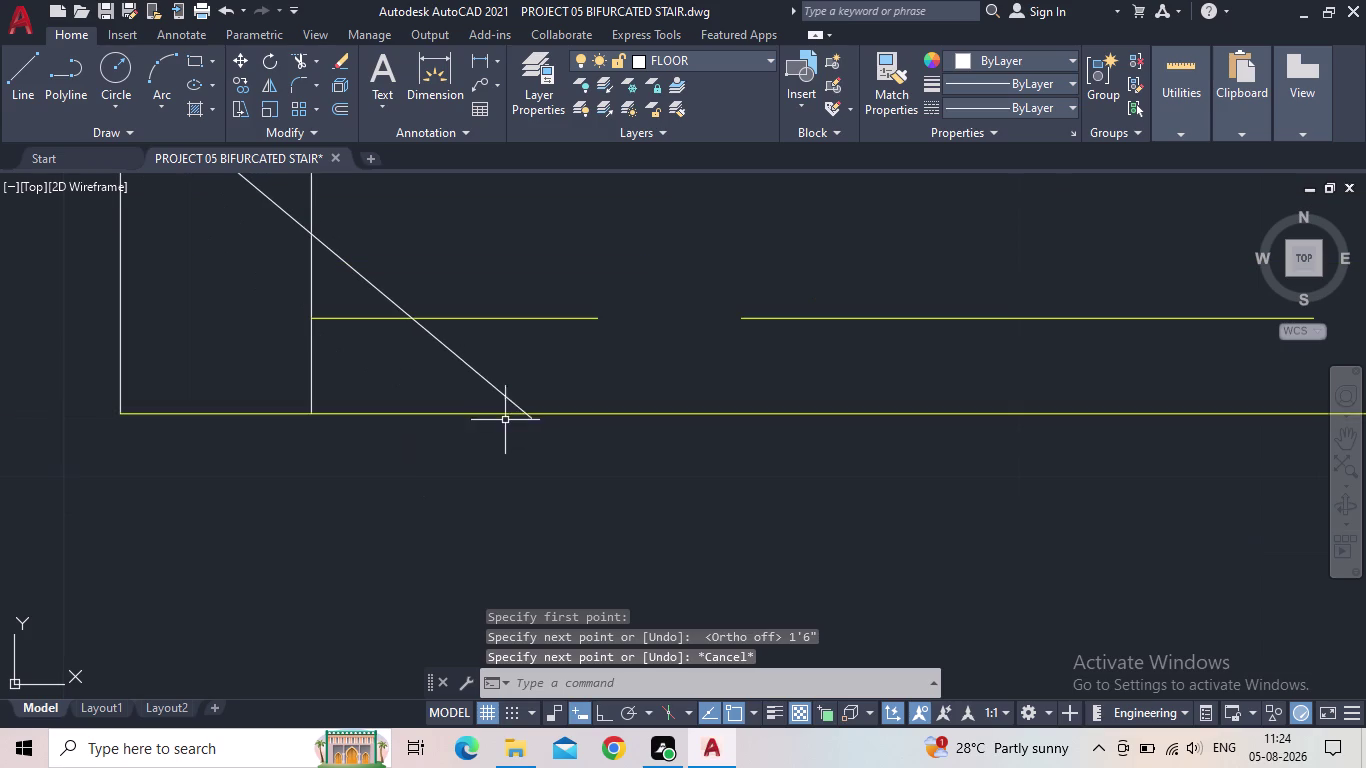
scroll(down, 3)
scroll(down, 3)
scroll(up, 3)
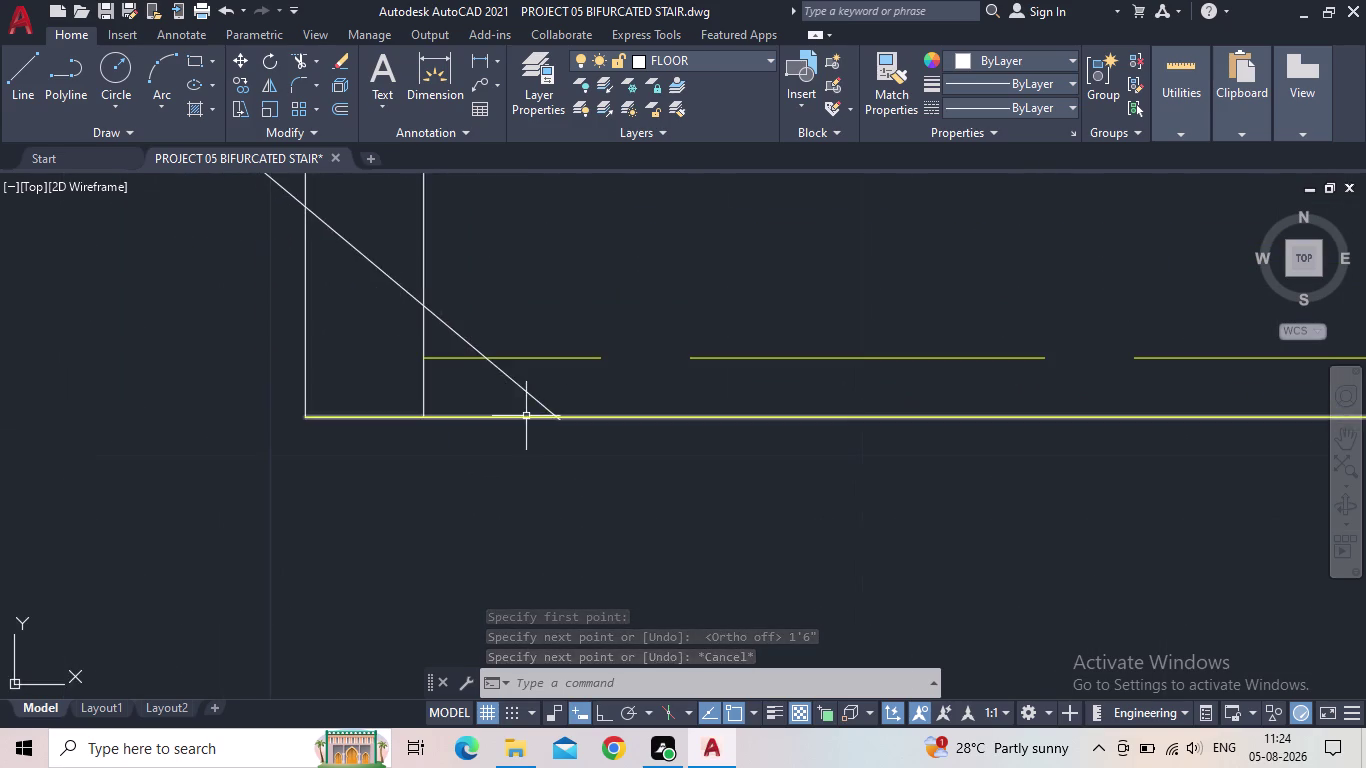
scroll(up, 3)
click(623, 389)
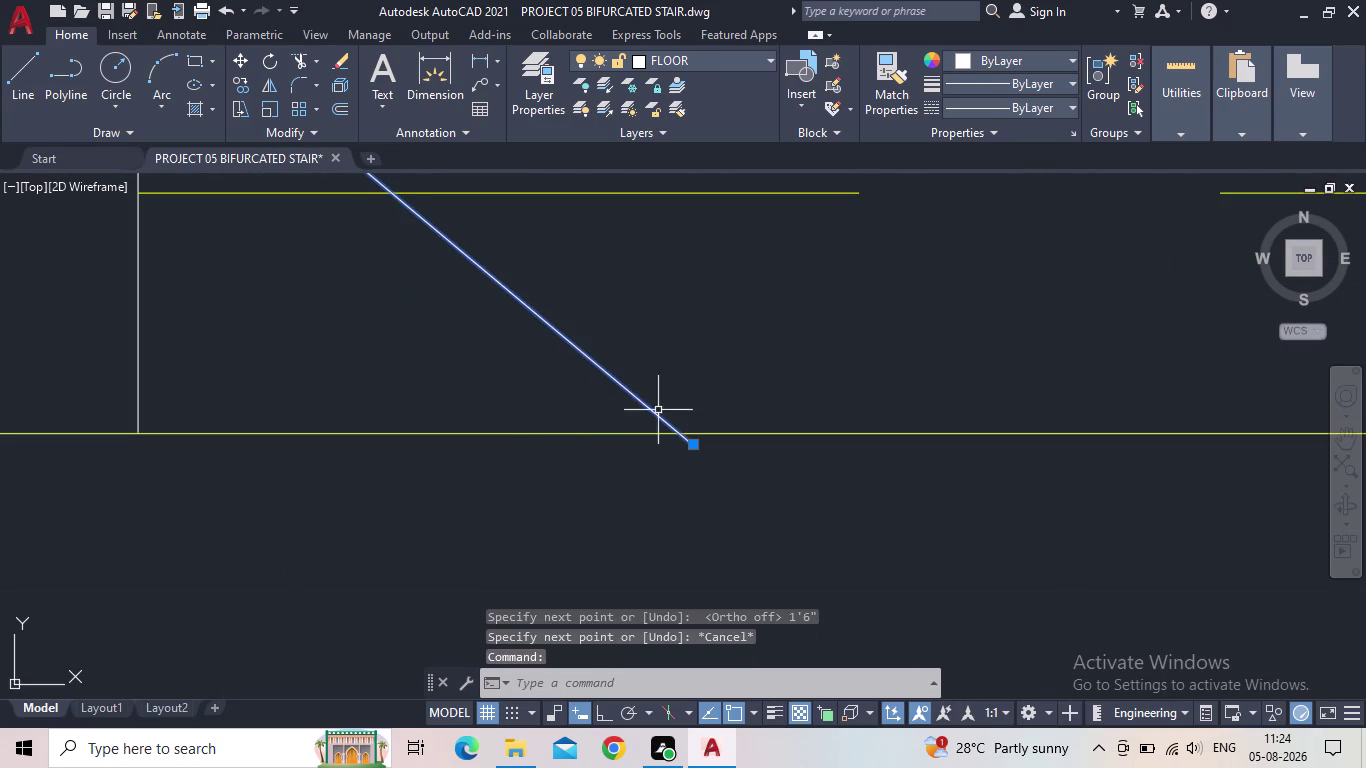
scroll(up, 3)
scroll(down, 3)
scroll(down, 3)
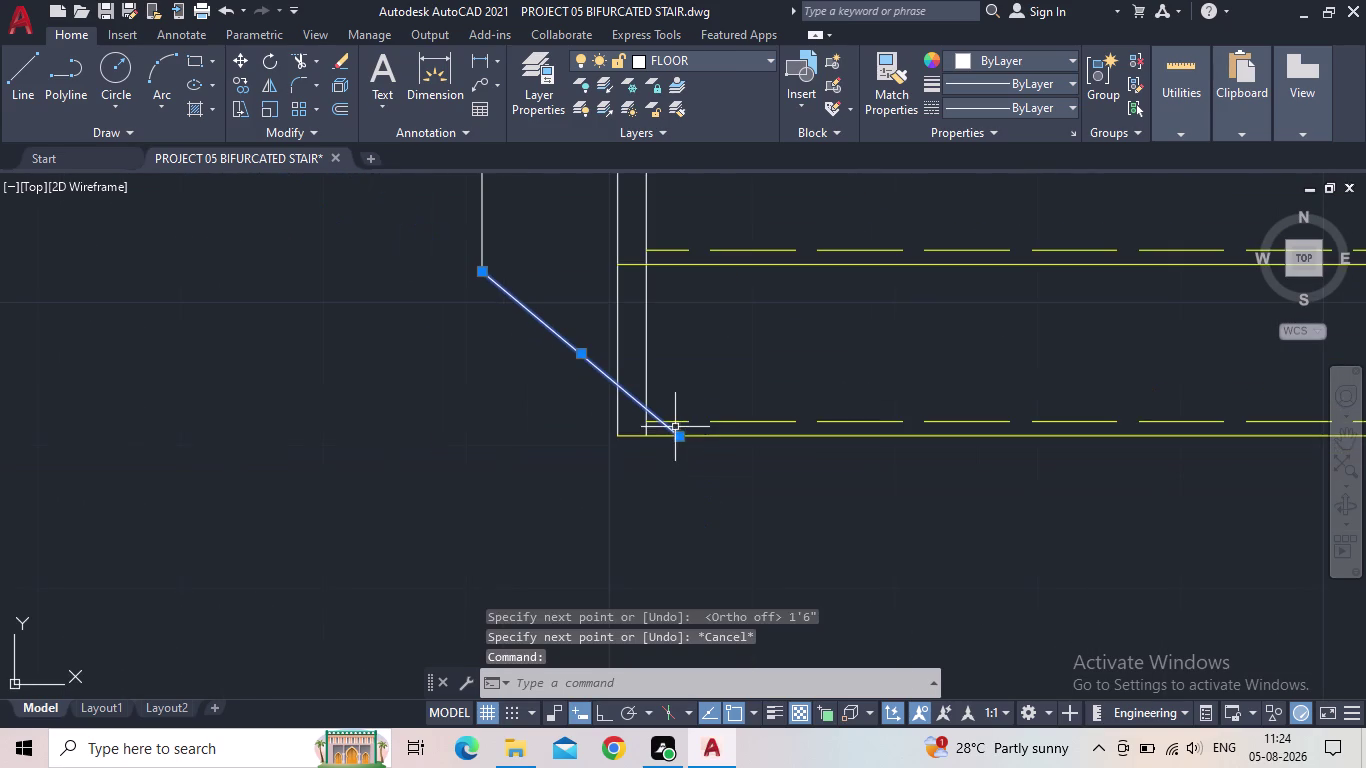
scroll(up, 3)
scroll(up, 3)
middle_drag(649, 385, 699, 621)
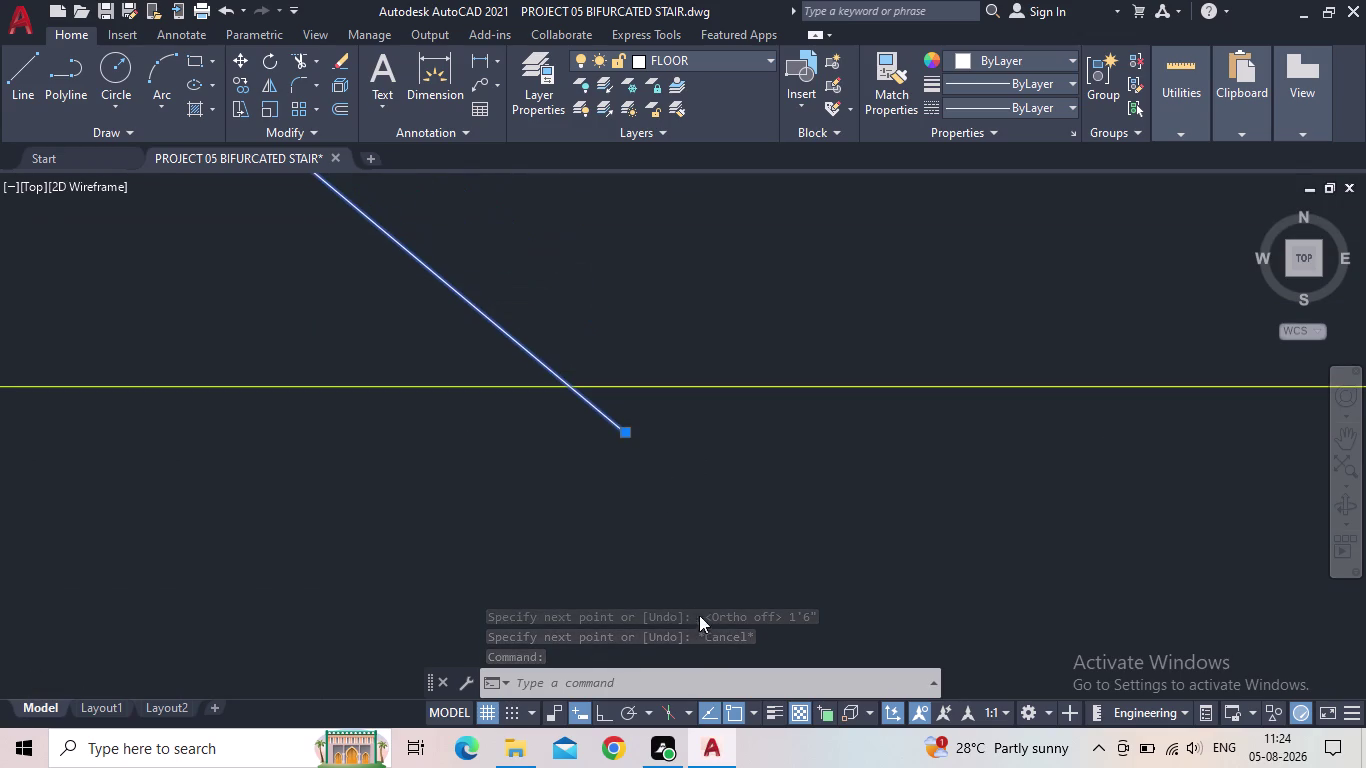
click(624, 436)
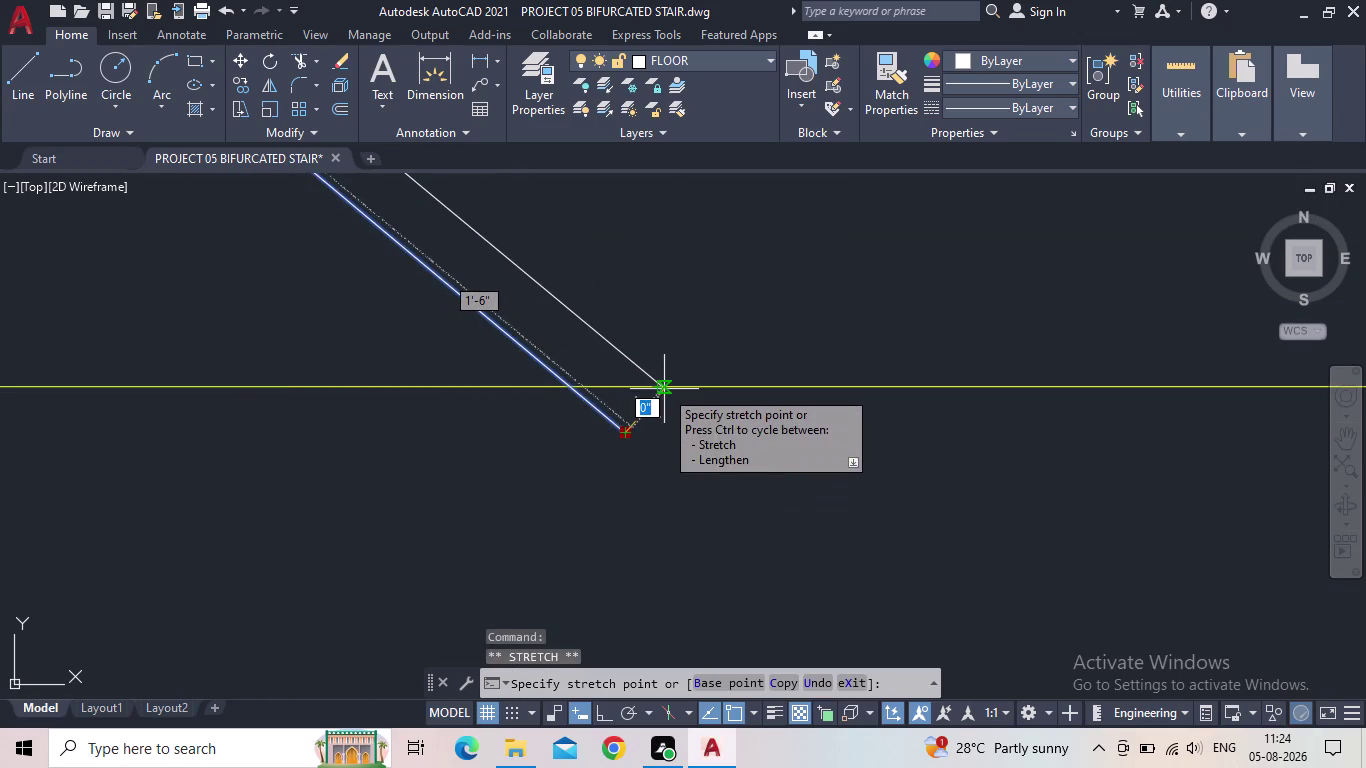
click(664, 389)
scroll(down, 3)
key(Escape)
scroll(down, 3)
scroll(down, 3)
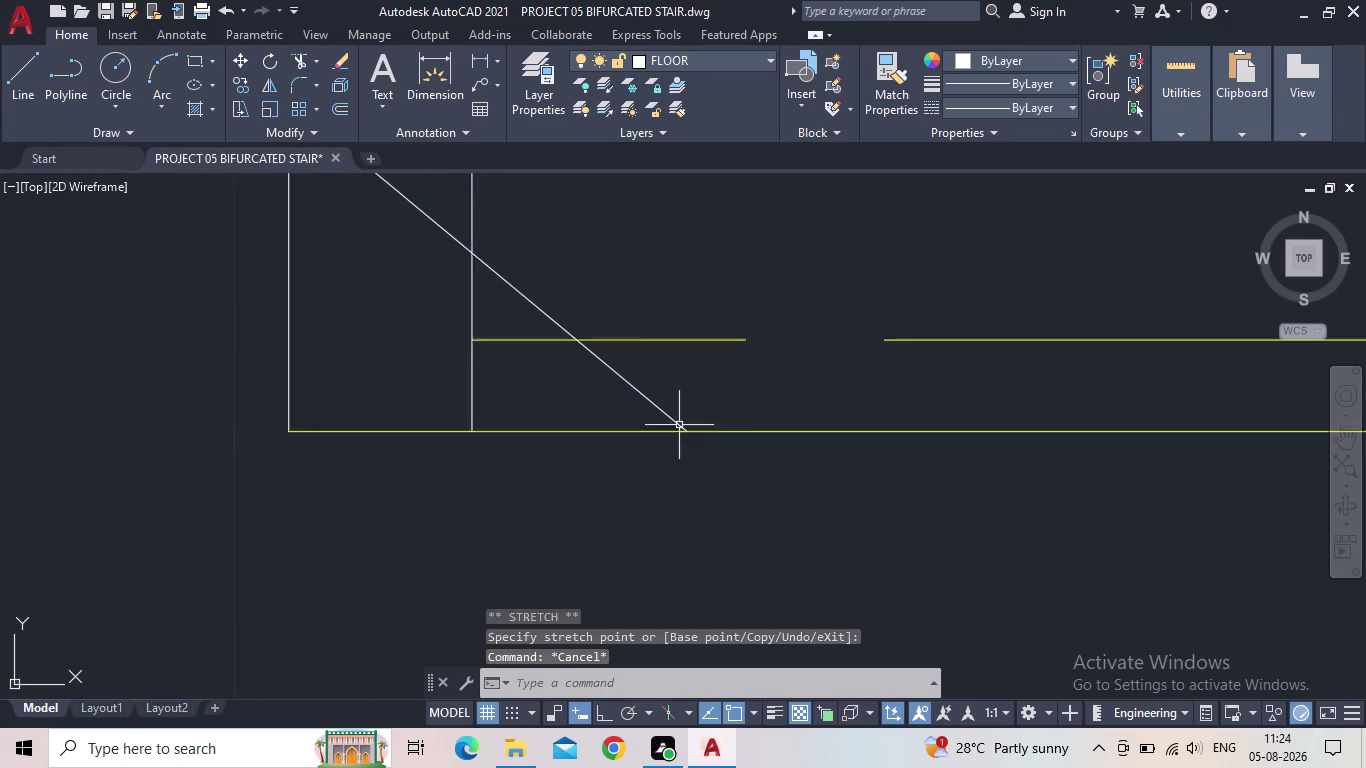
scroll(down, 3)
middle_drag(670, 398, 640, 564)
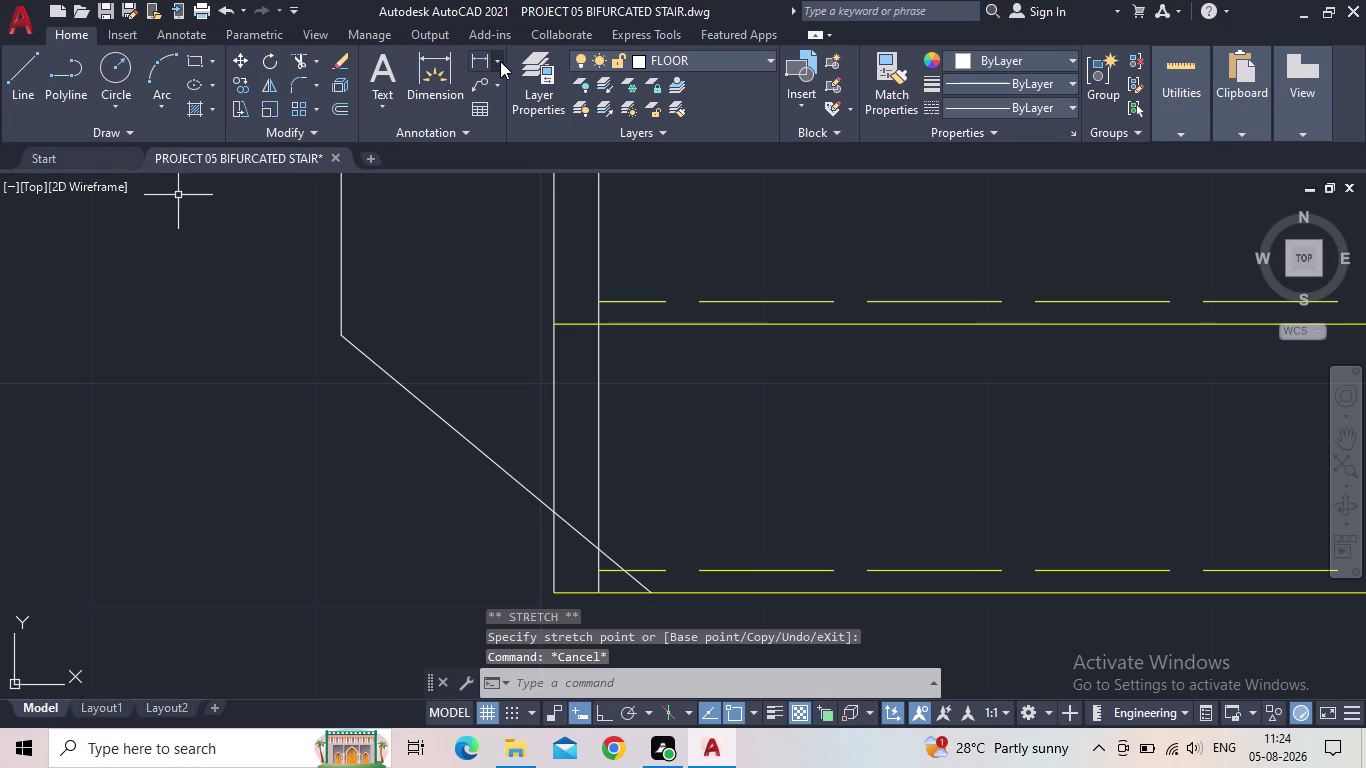
Preview a 1'-6" aligned dimension along the diagonal, then cancel it.
click(503, 61)
click(501, 62)
click(498, 60)
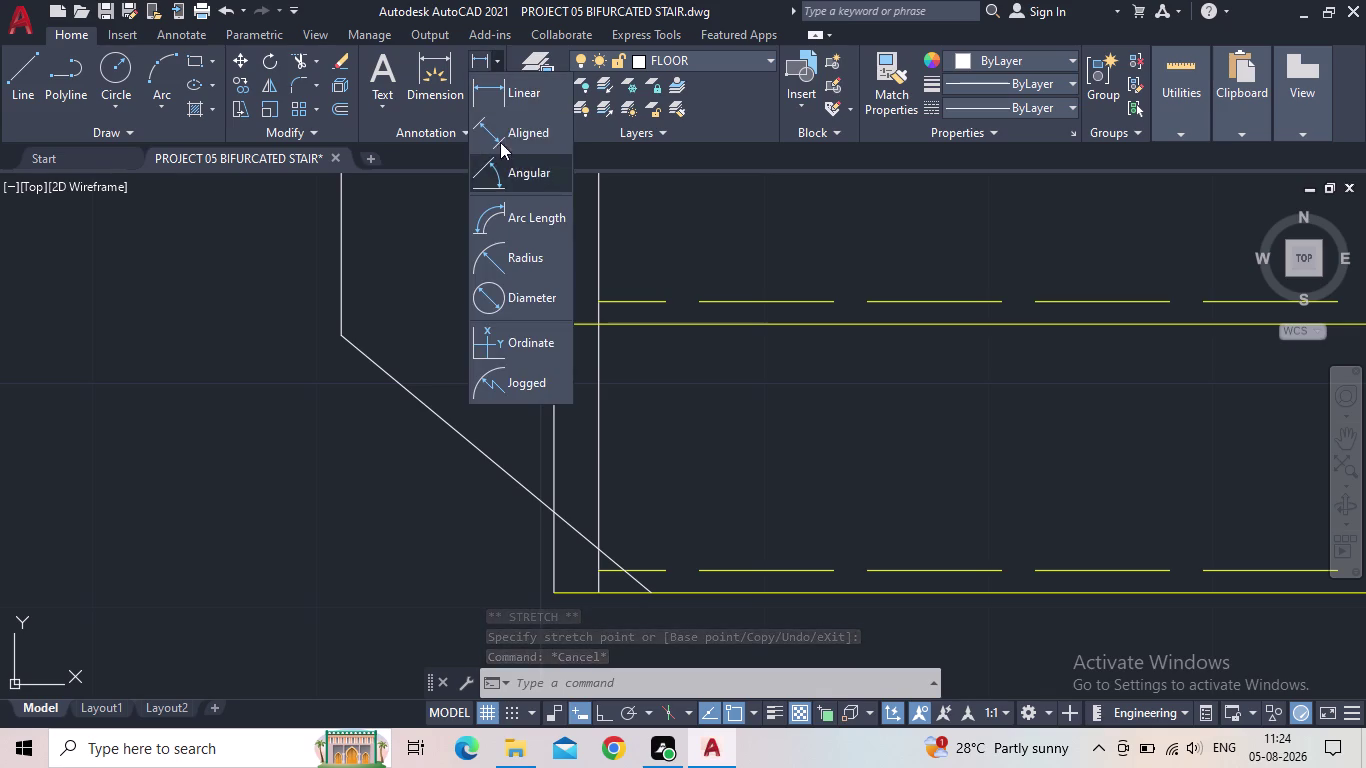
click(498, 122)
click(343, 330)
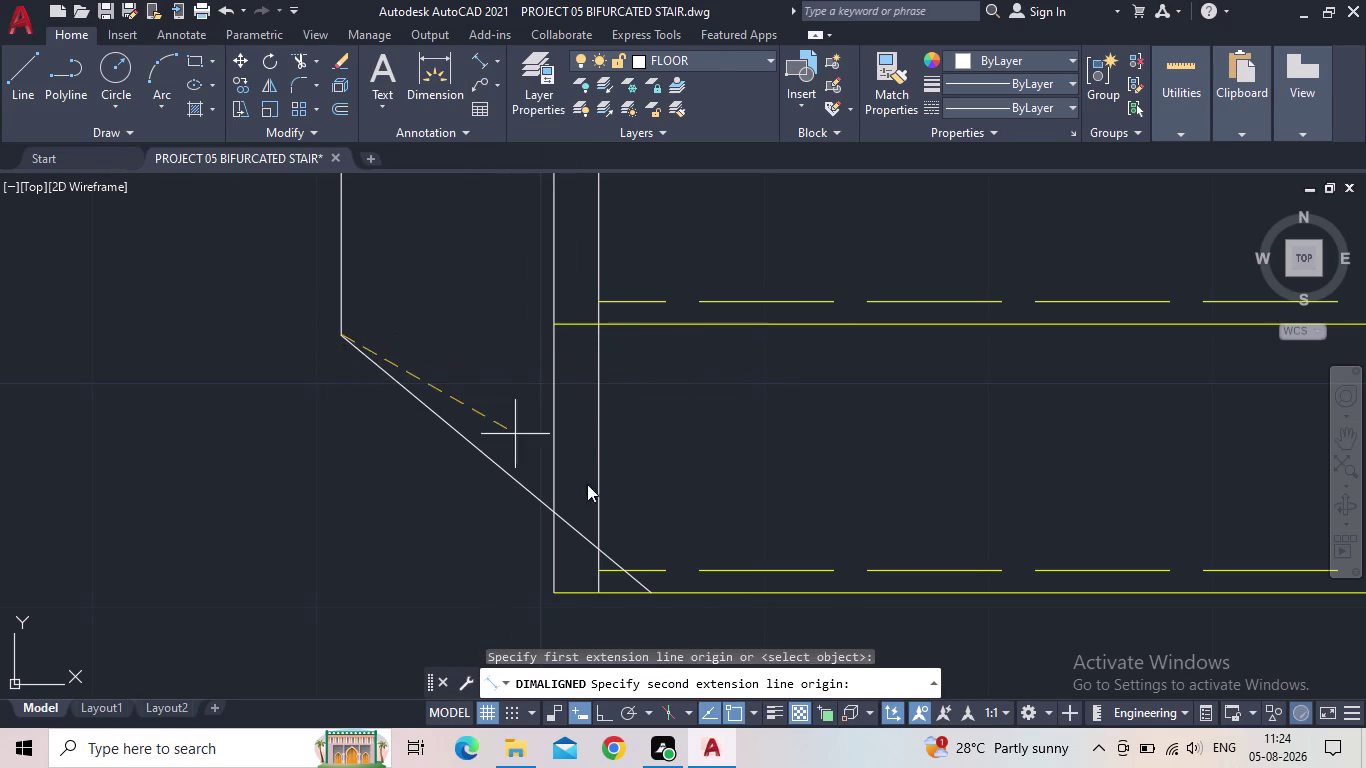
click(648, 591)
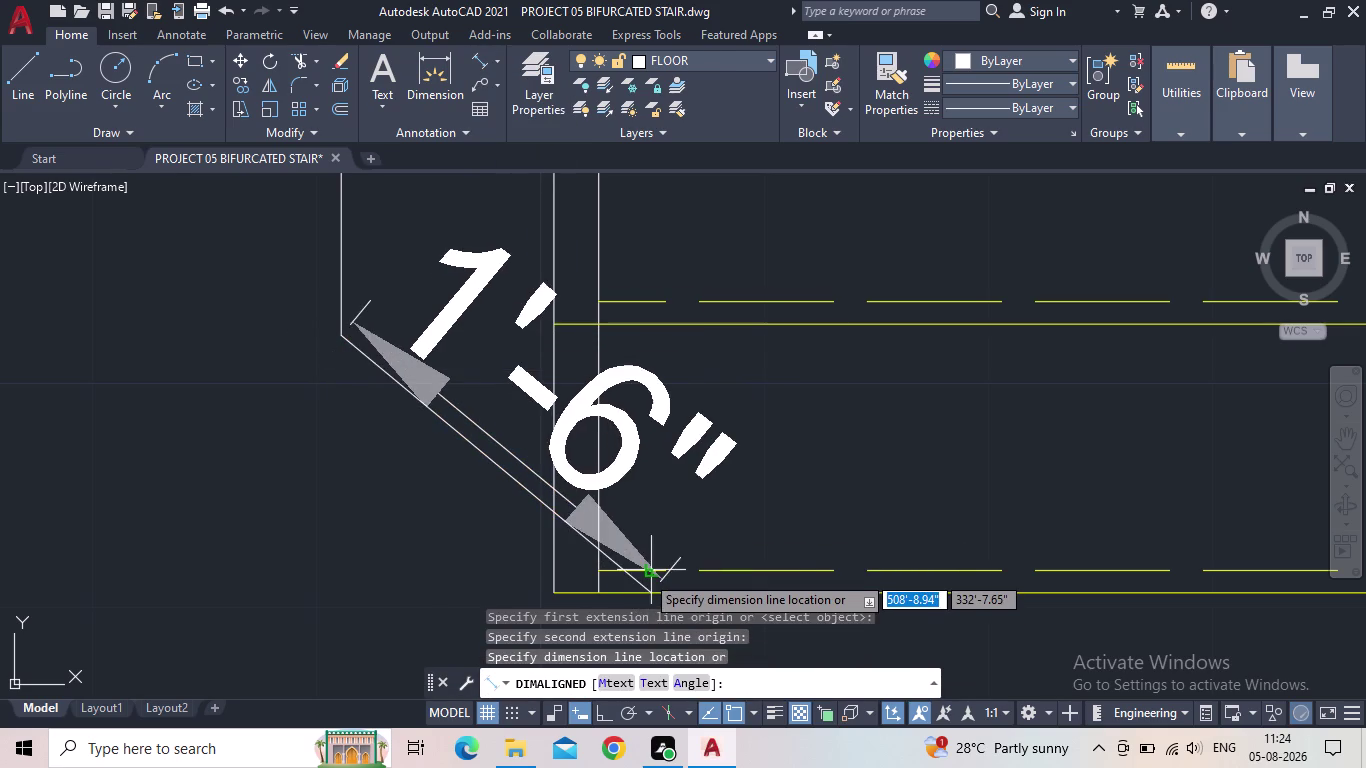
key(Escape)
scroll(down, 3)
middle_drag(641, 568, 406, 512)
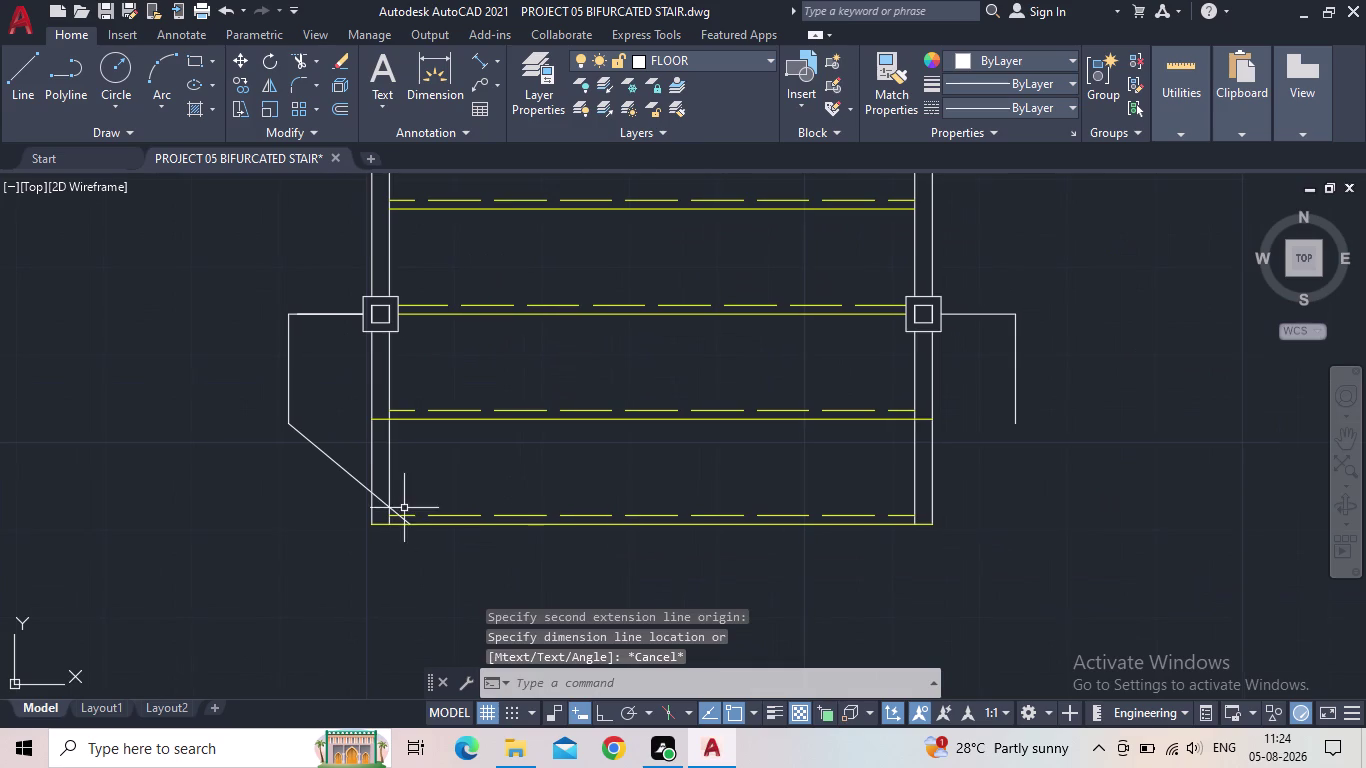
Start the Mirror command with the MI alias.
key(m)
key(i)
key(space)
Mirror the left diagonal across a vertical axis through the bottom edge's midpoint, keeping the original.
click(357, 484)
key(space)
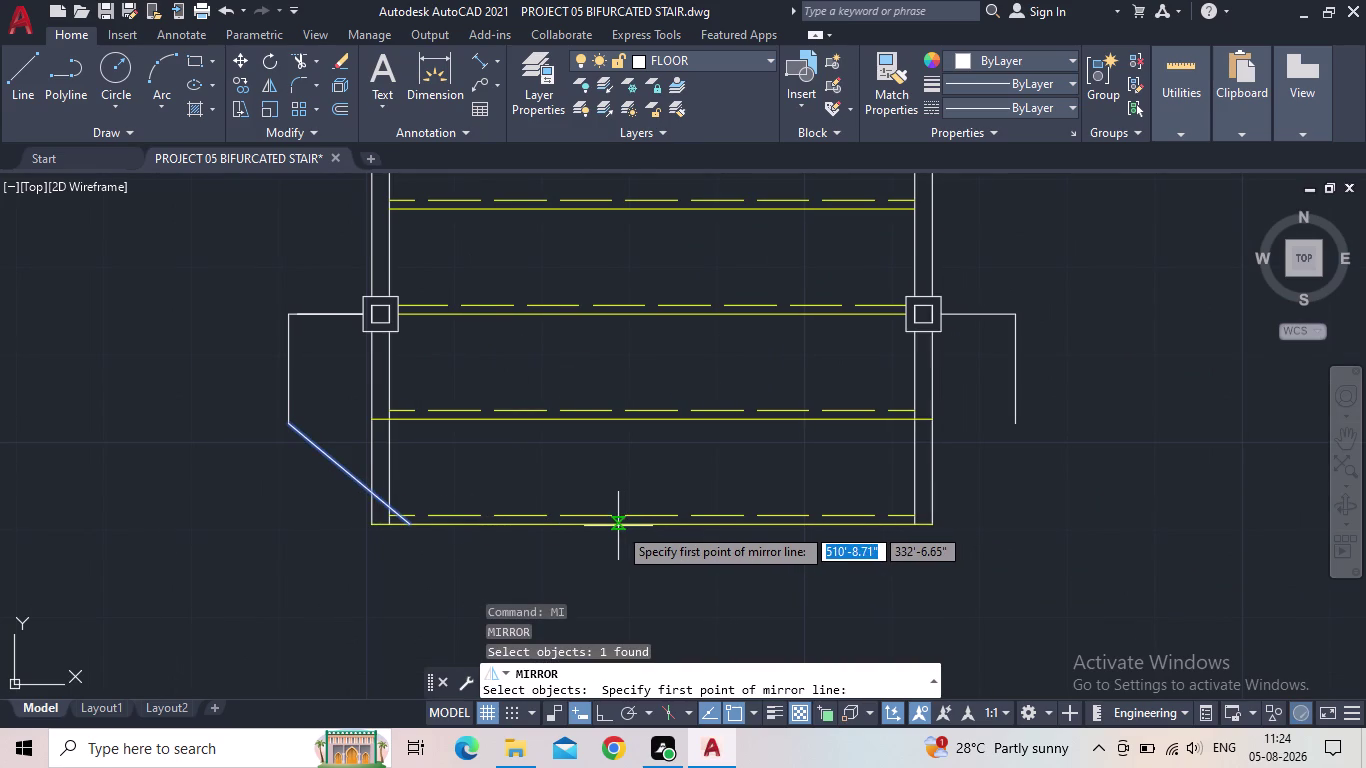
click(651, 524)
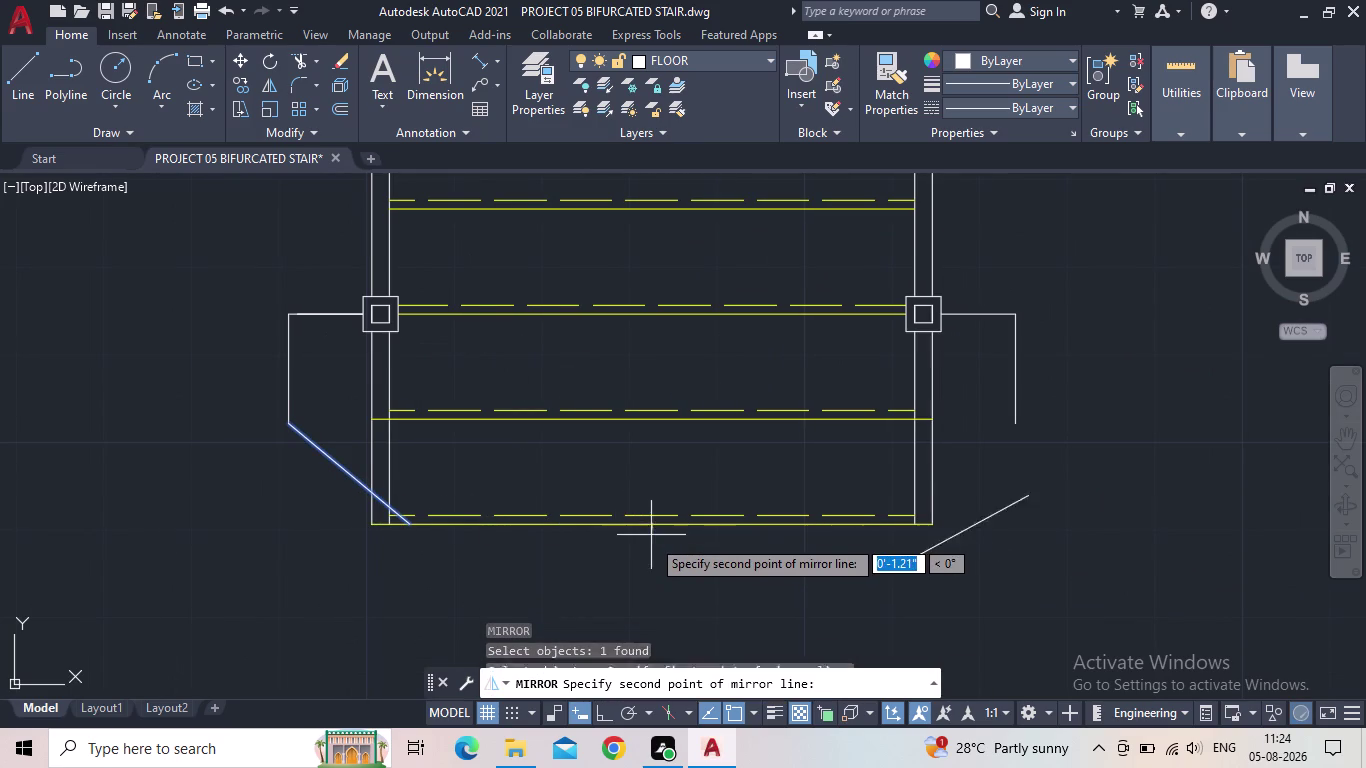
click(608, 718)
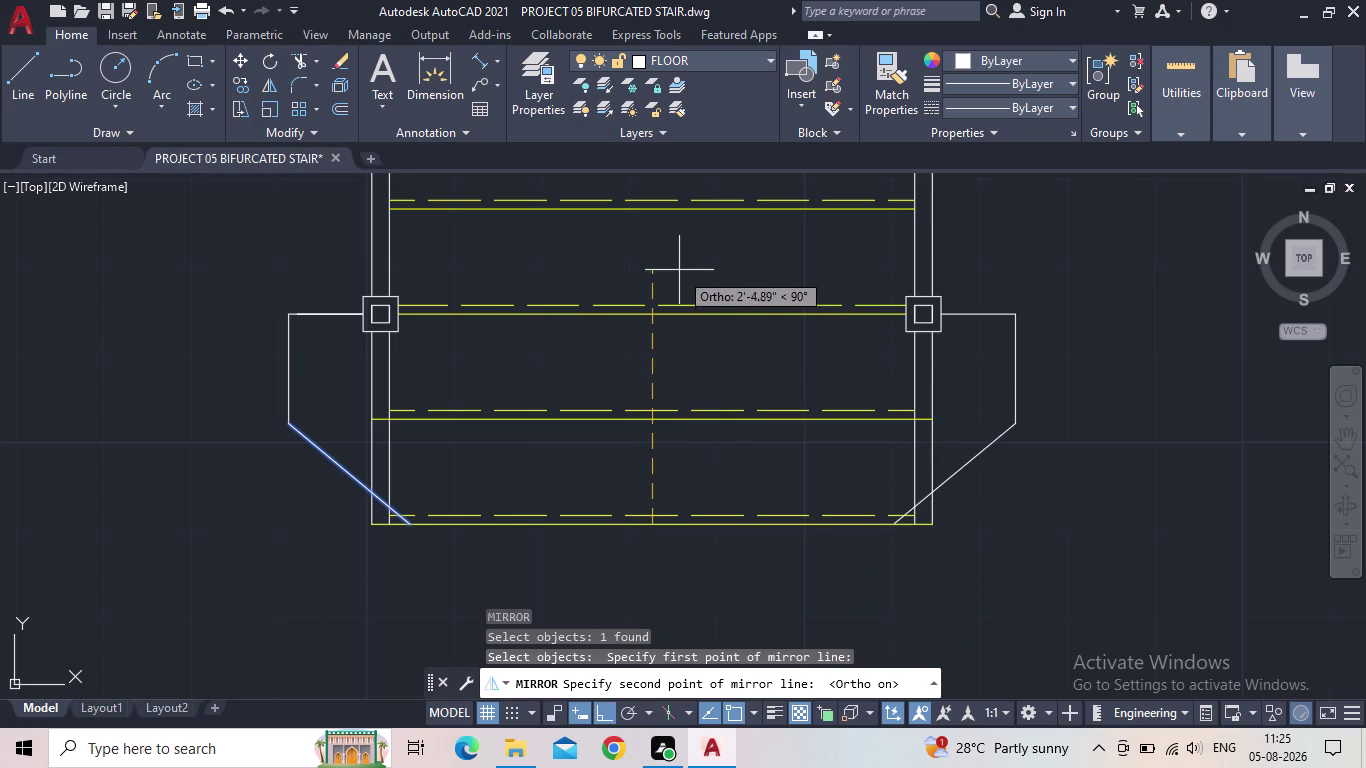
click(672, 242)
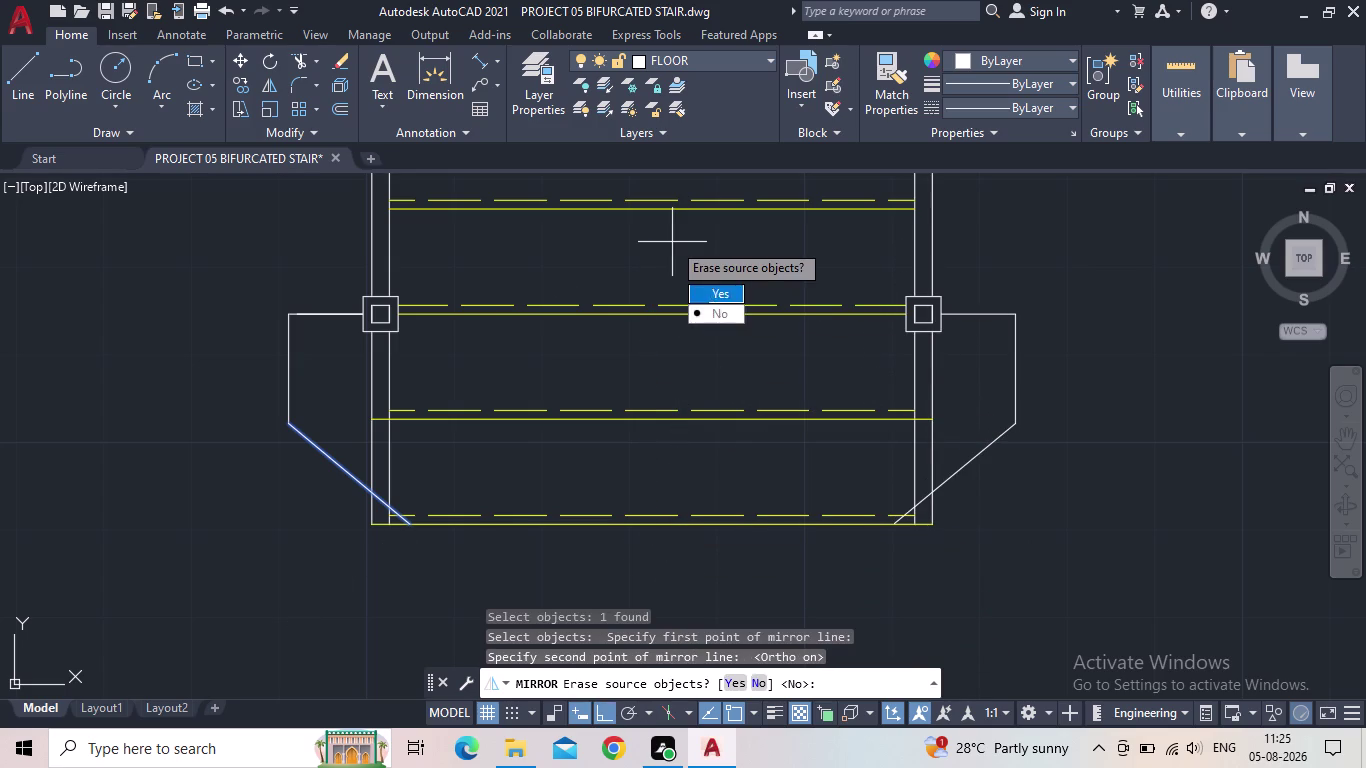
drag(716, 312, 672, 242)
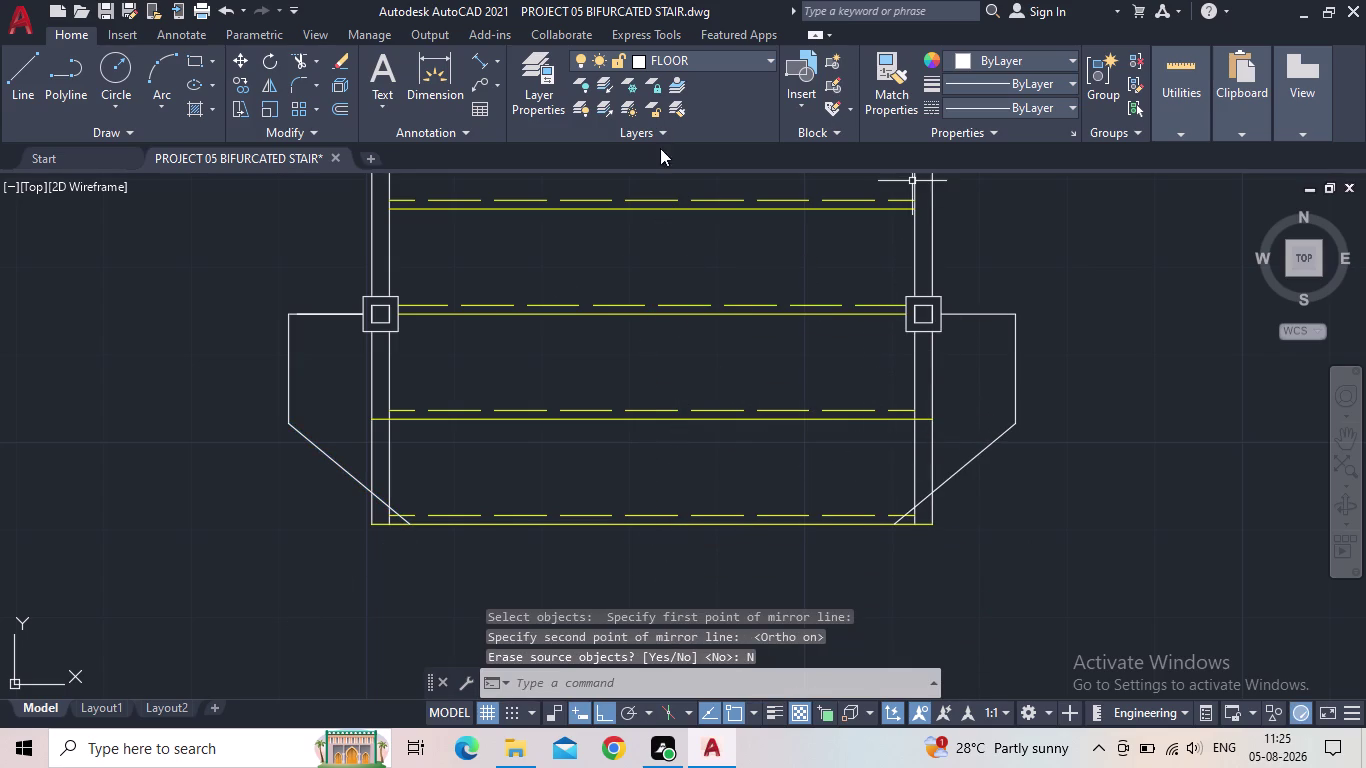
Trim the stringer and tread ends overhanging the right chamfered landing corner.
key(t)
key(r)
key(space)
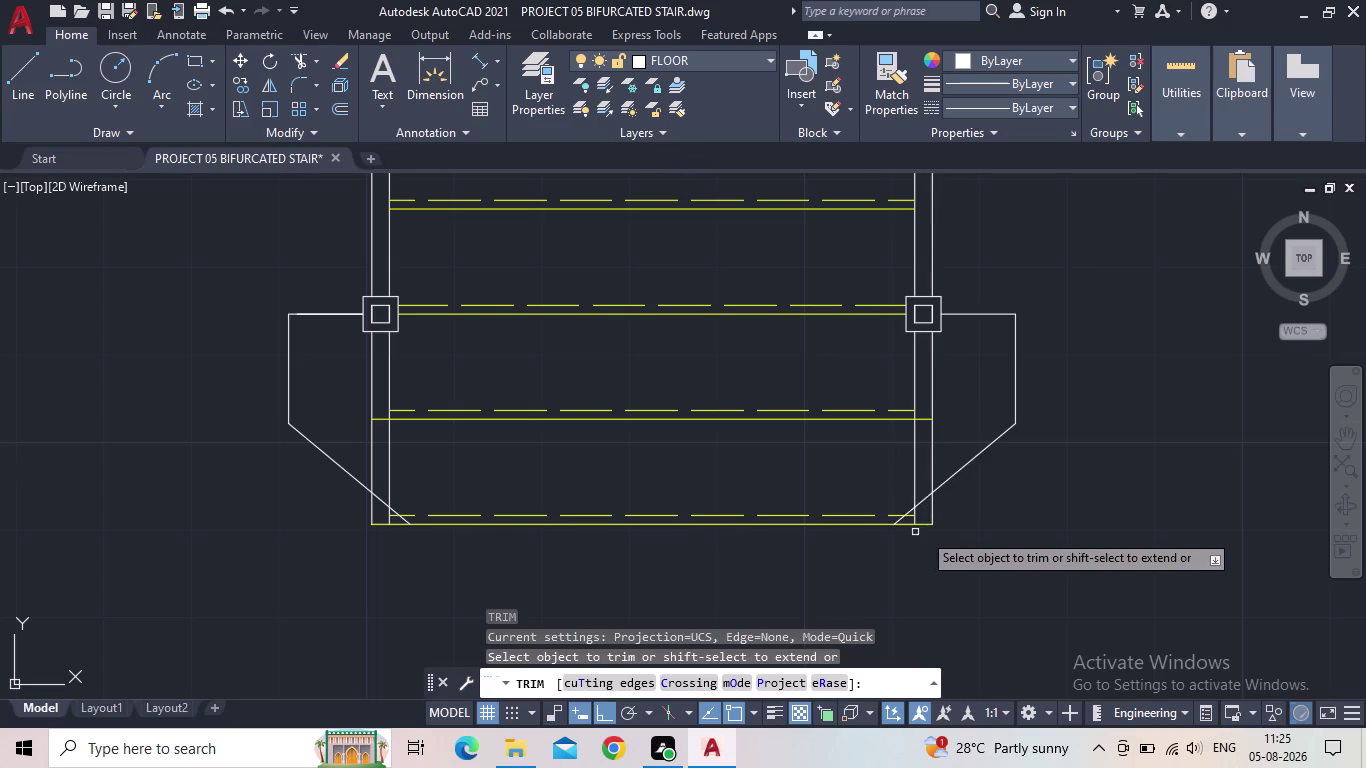
scroll(up, 3)
drag(868, 537, 888, 457)
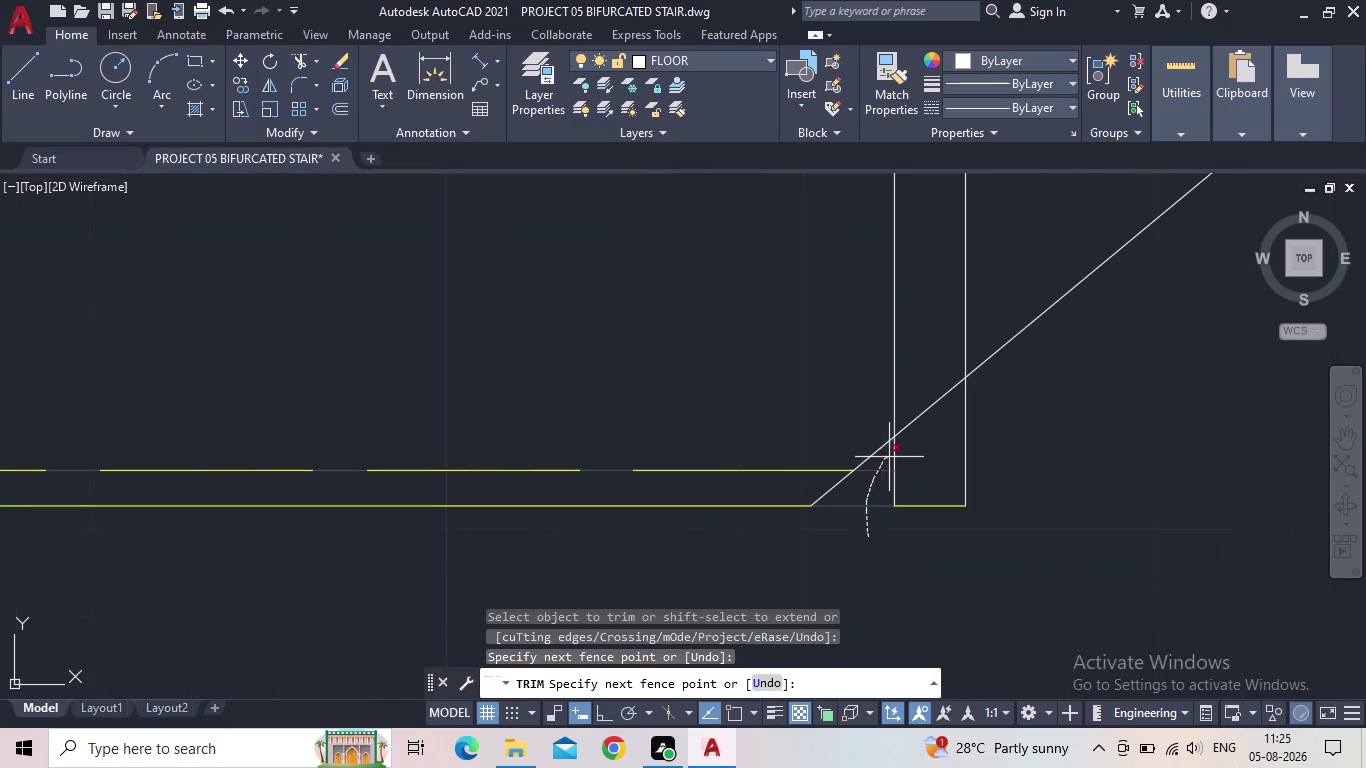
drag(888, 457, 1026, 454)
drag(939, 474, 940, 550)
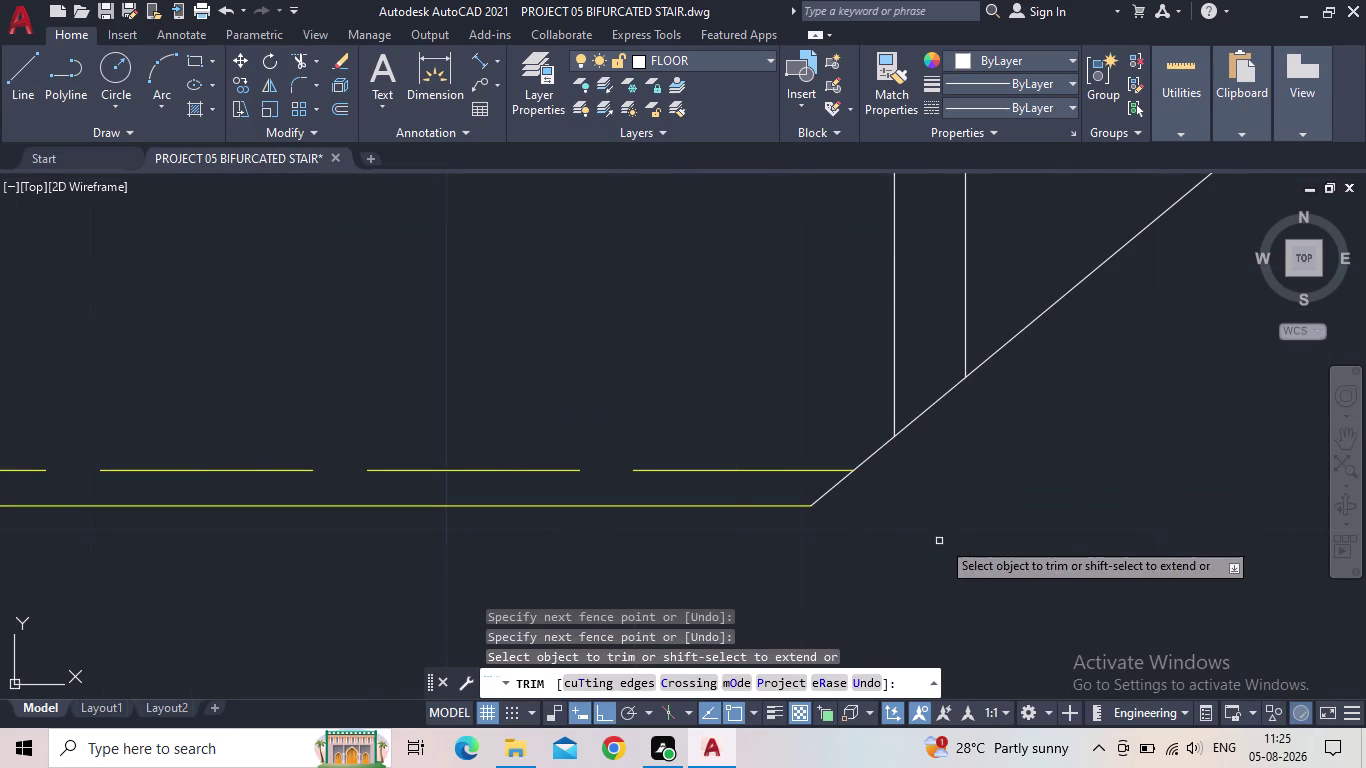
scroll(down, 3)
middle_drag(1078, 531, 1166, 511)
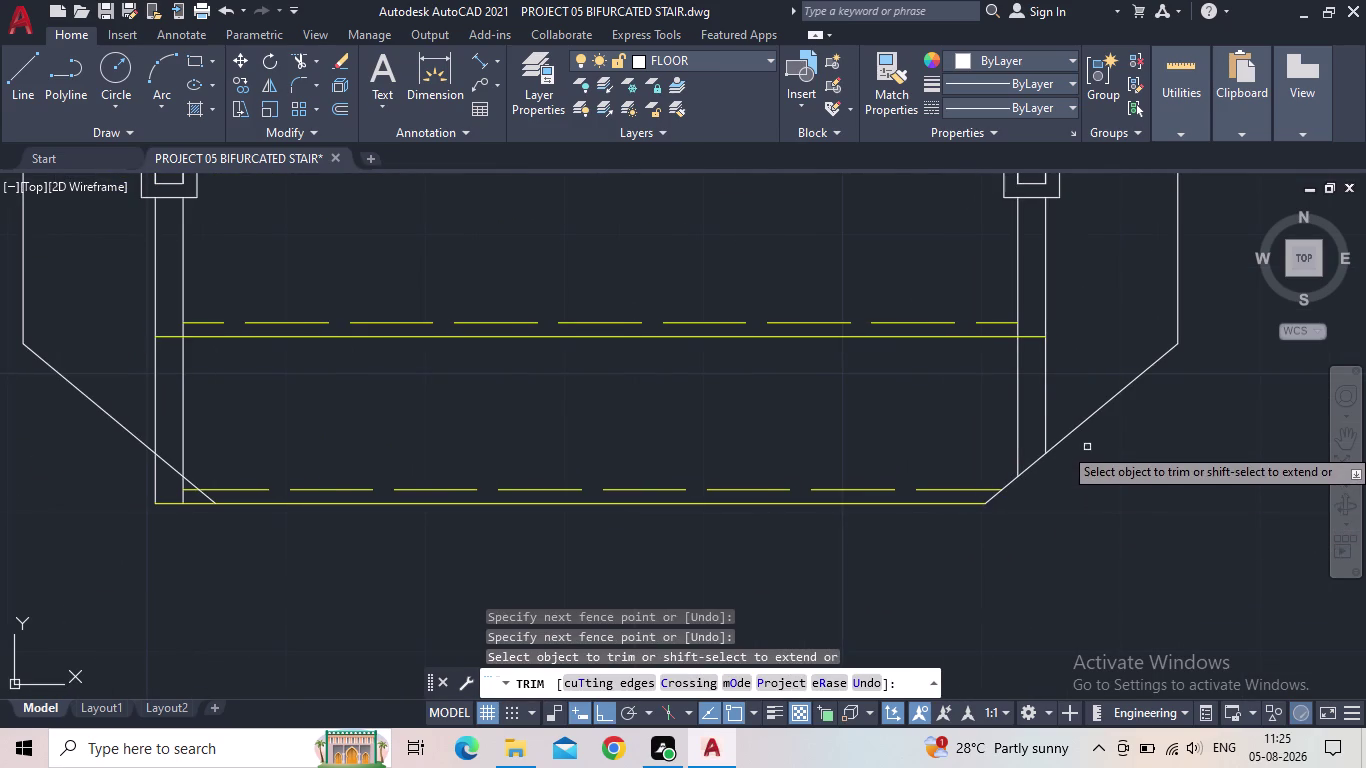
scroll(down, 3)
middle_drag(979, 437, 889, 479)
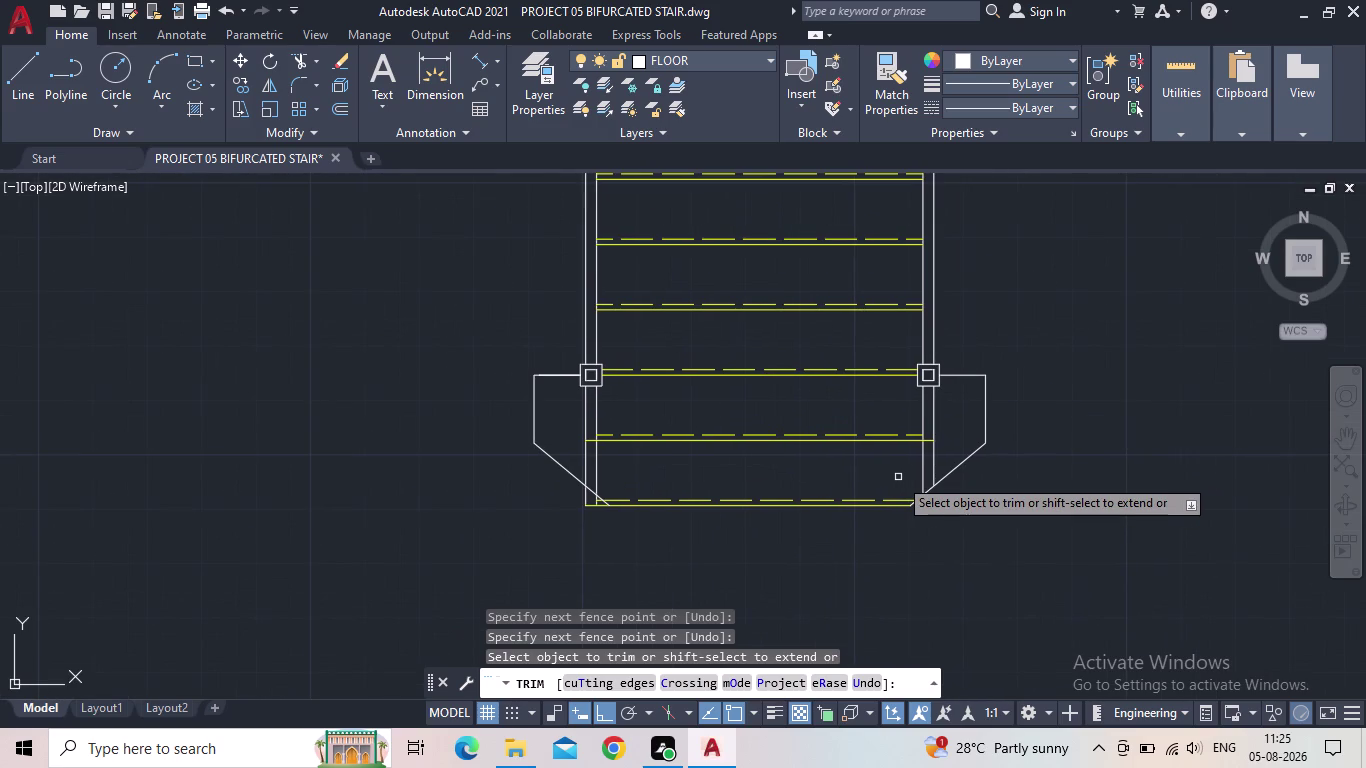
scroll(up, 3)
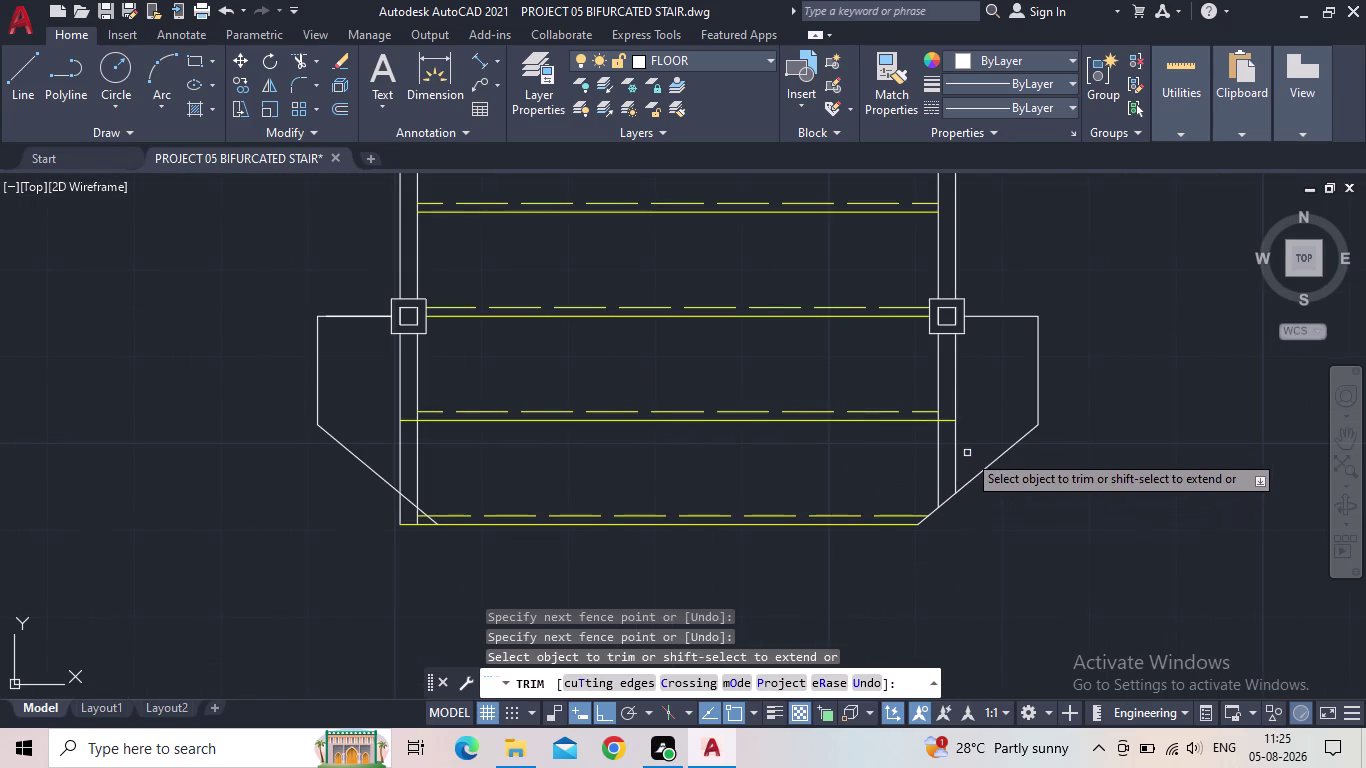
scroll(up, 3)
drag(969, 440, 904, 455)
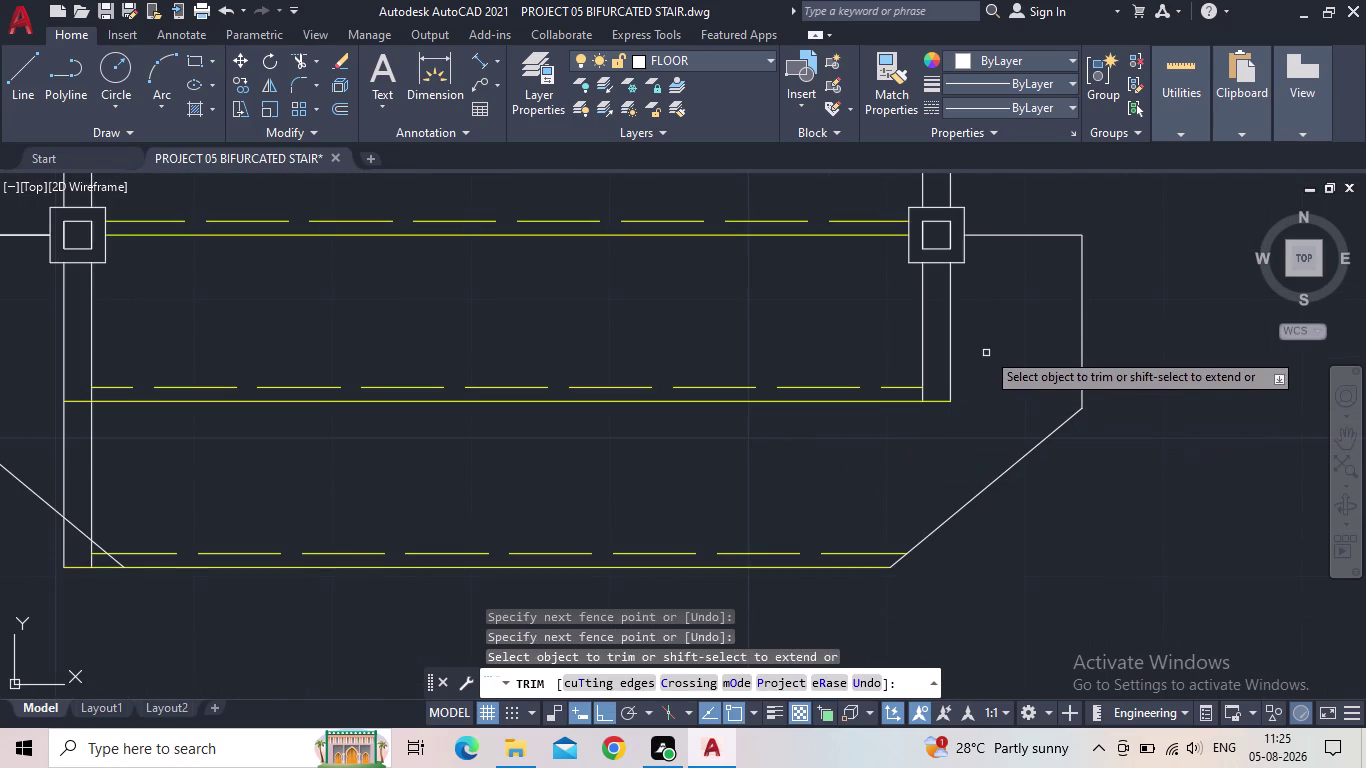
drag(983, 330, 900, 324)
scroll(up, 3)
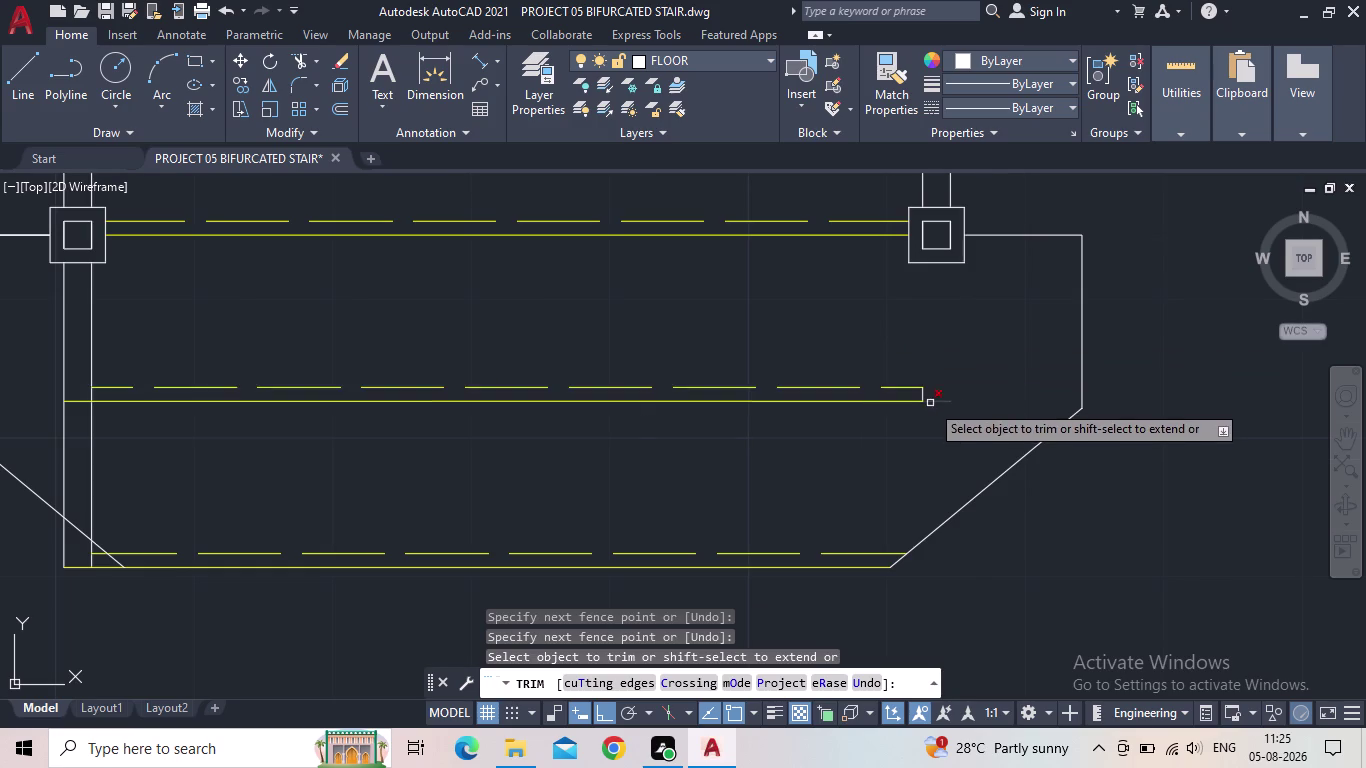
drag(925, 381, 884, 380)
scroll(down, 3)
scroll(down, 3)
middle_drag(900, 423, 978, 410)
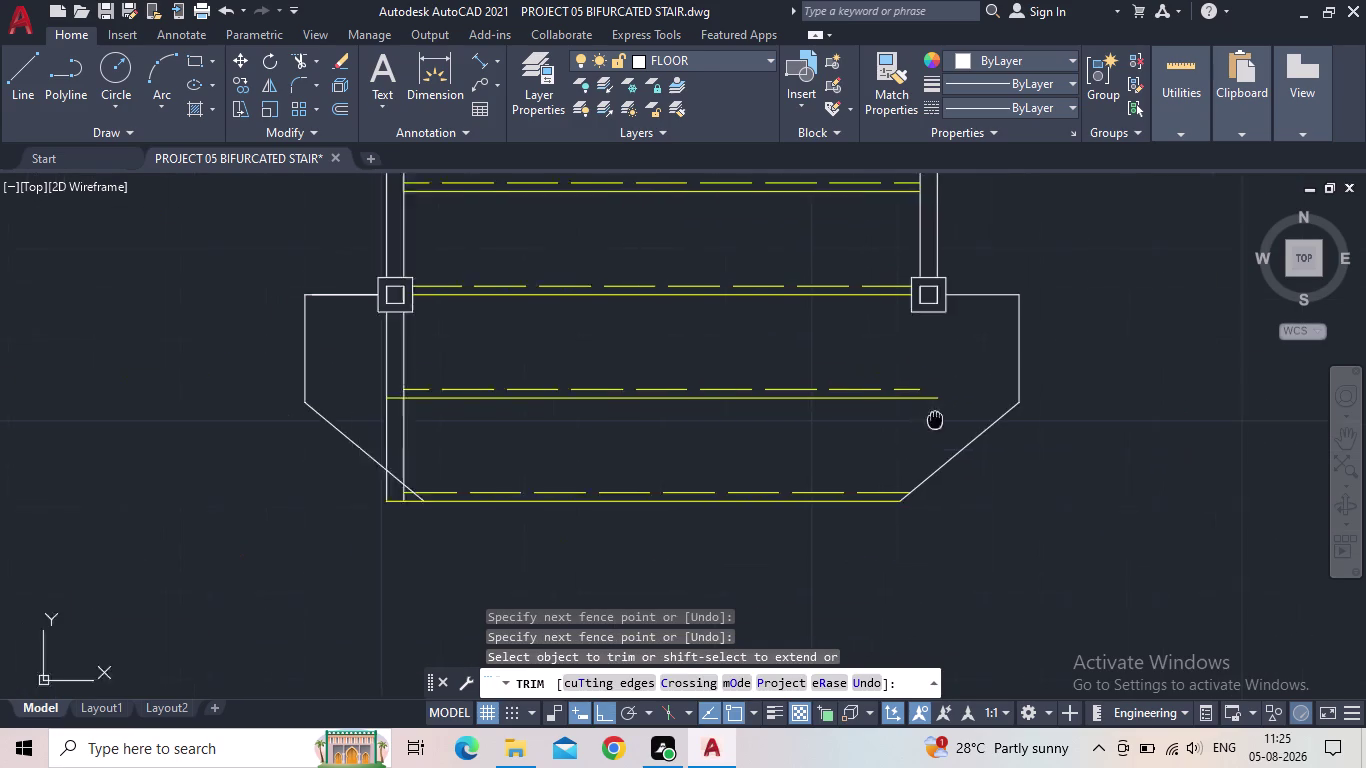
middle_drag(978, 410, 1069, 394)
scroll(up, 3)
Fence-trim the overhanging line ends at the left chamfered corner.
drag(559, 427, 484, 385)
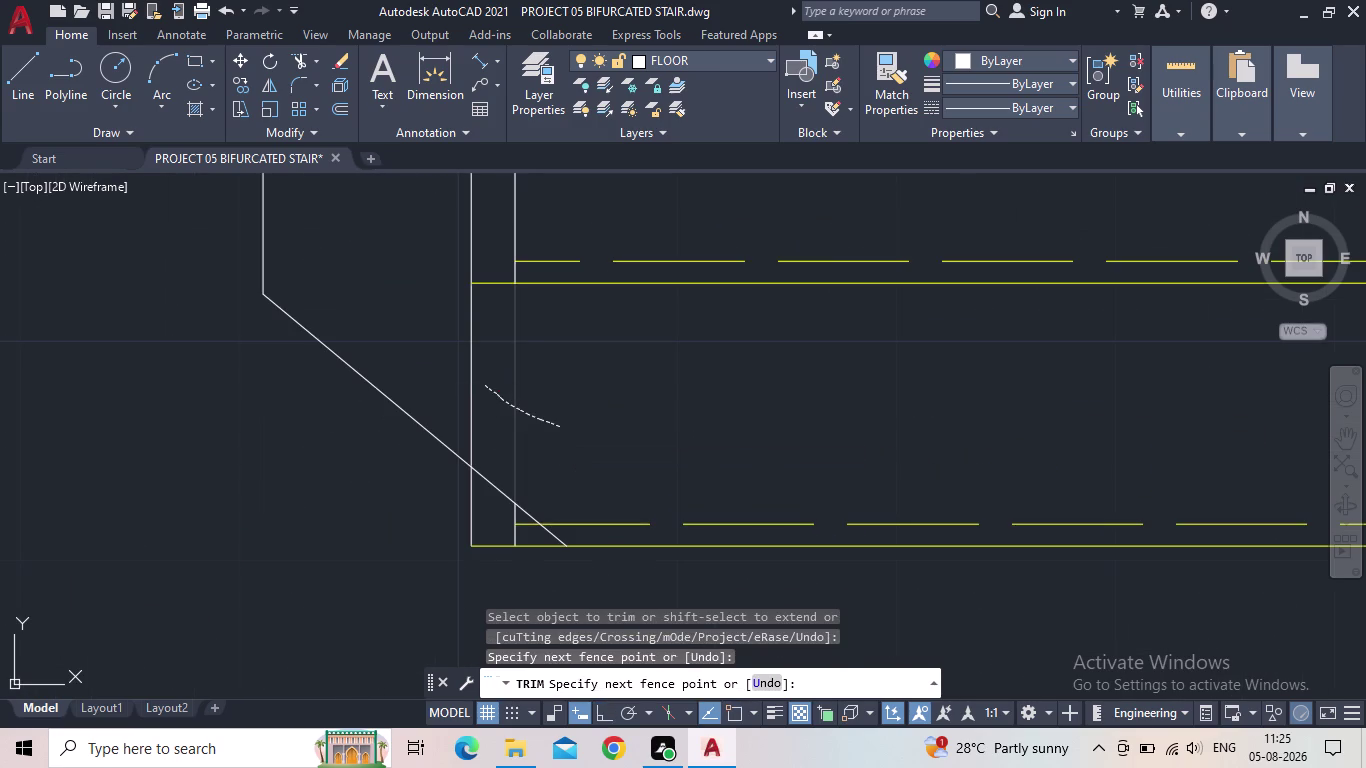
drag(491, 387, 441, 384)
drag(480, 513, 435, 503)
scroll(up, 3)
drag(606, 603, 568, 537)
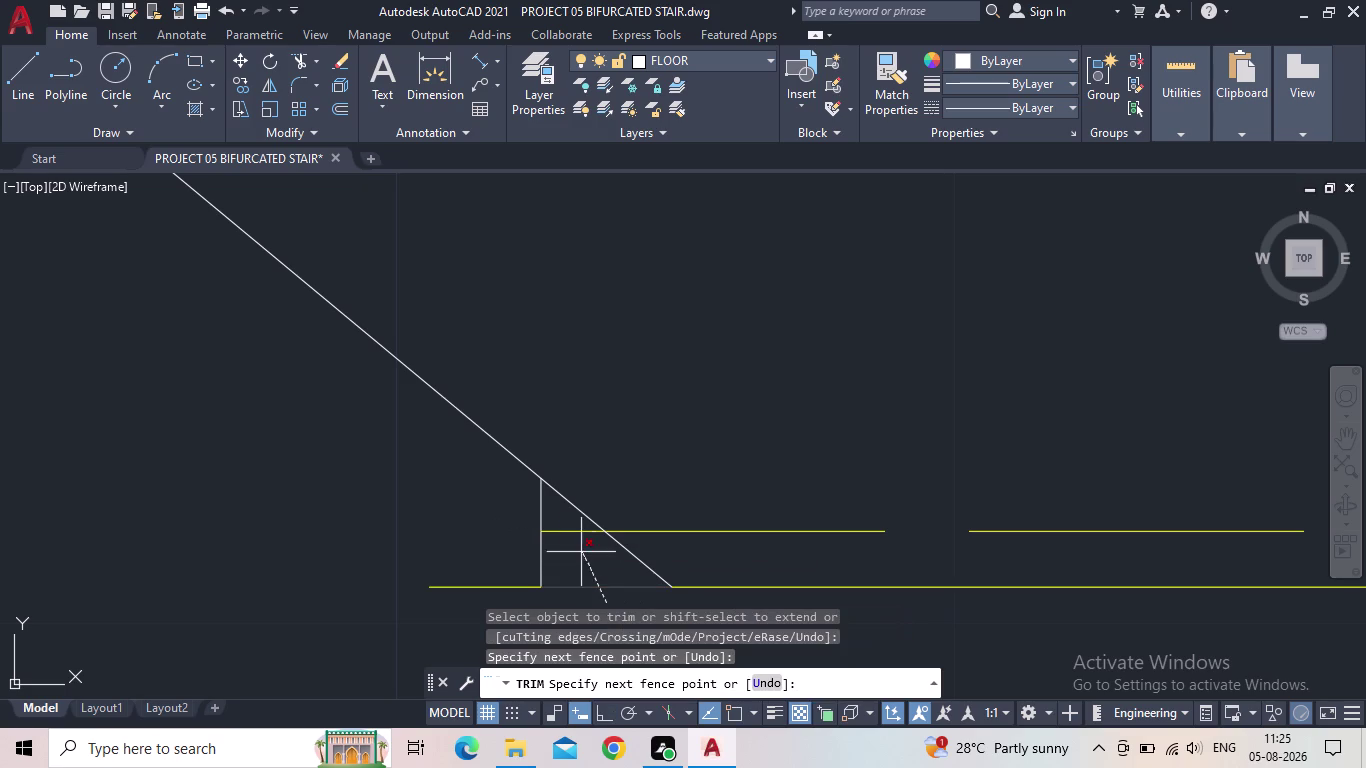
drag(568, 537, 501, 507)
drag(493, 583, 489, 592)
scroll(down, 3)
click(479, 597)
scroll(down, 3)
middle_drag(422, 554, 413, 548)
scroll(down, 3)
key(Escape)
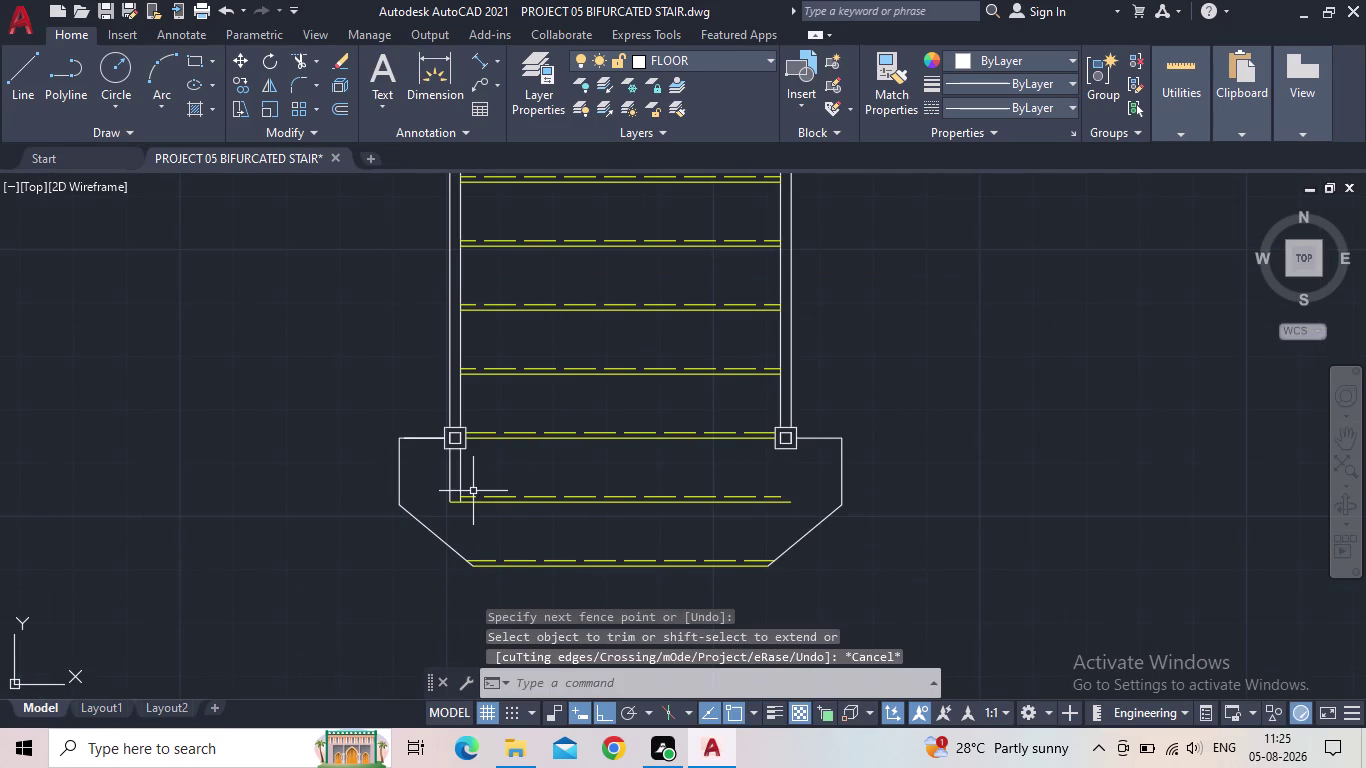
Restart Trim briefly and exit it without cutting anything.
key(t)
key(r)
key(space)
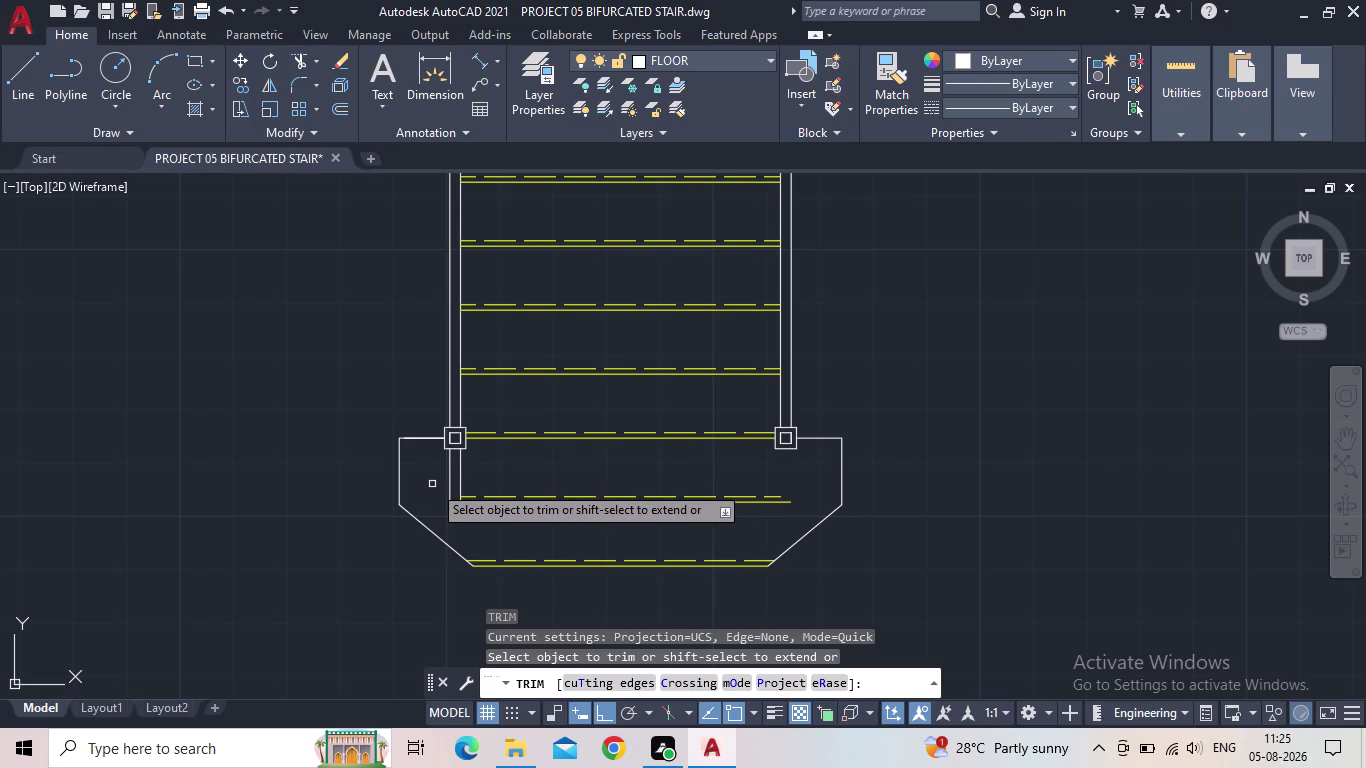
key(Escape)
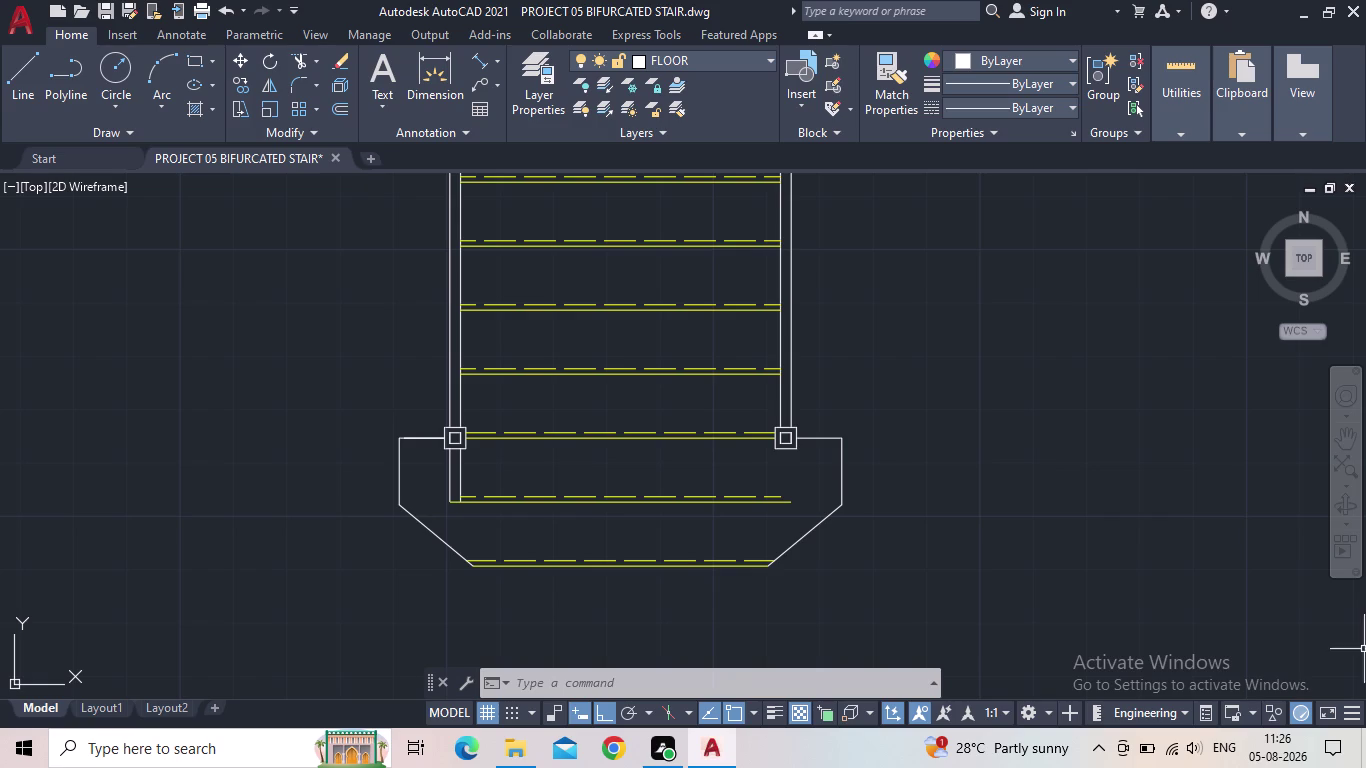
Draw a 0.75" stub line downward from the left post's lower edge.
scroll(up, 3)
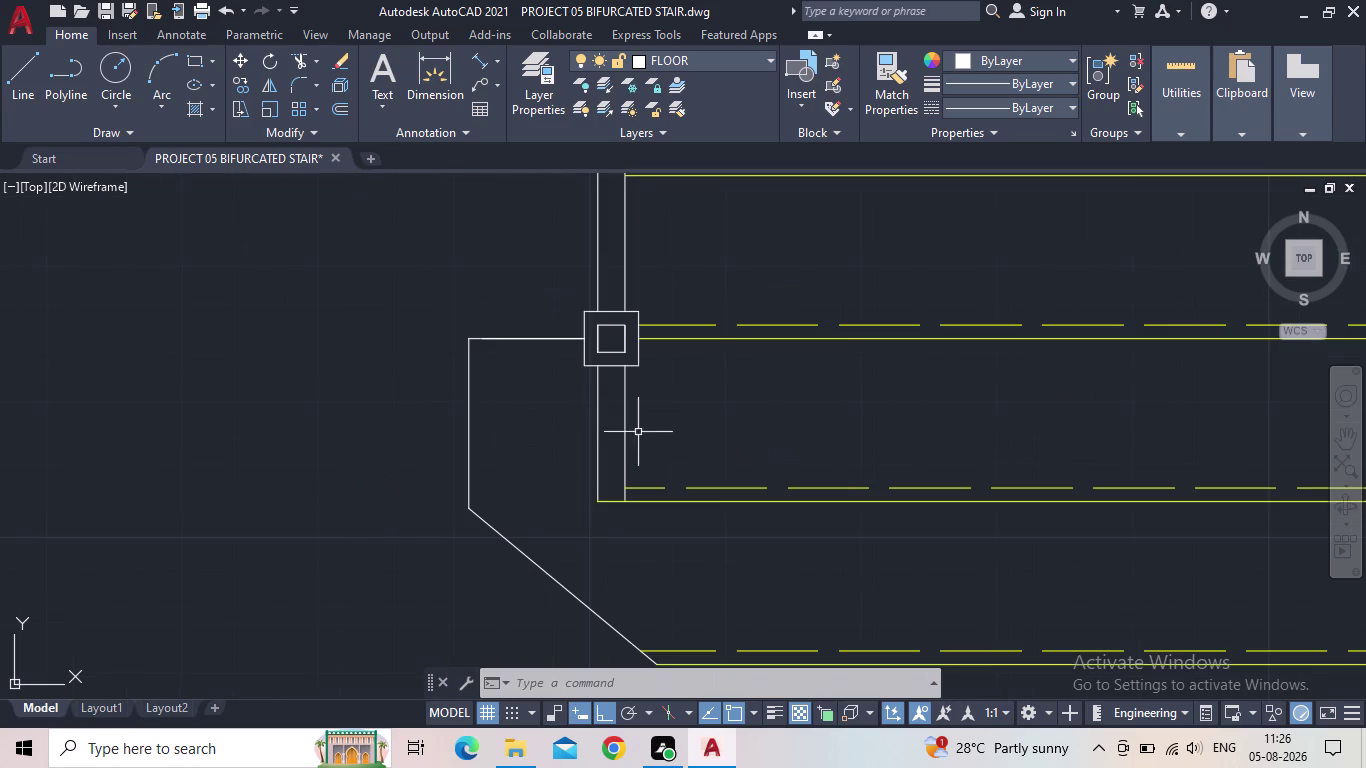
click(653, 433)
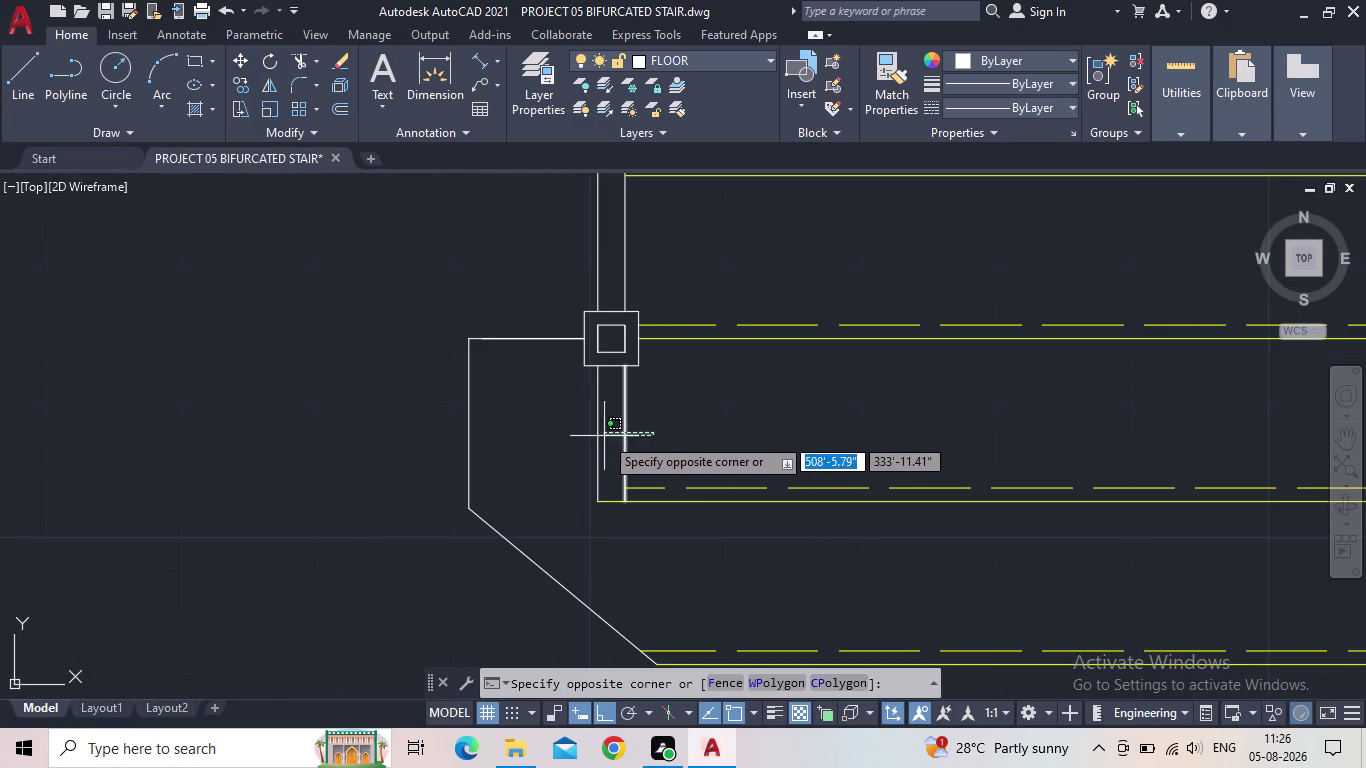
click(667, 432)
scroll(up, 3)
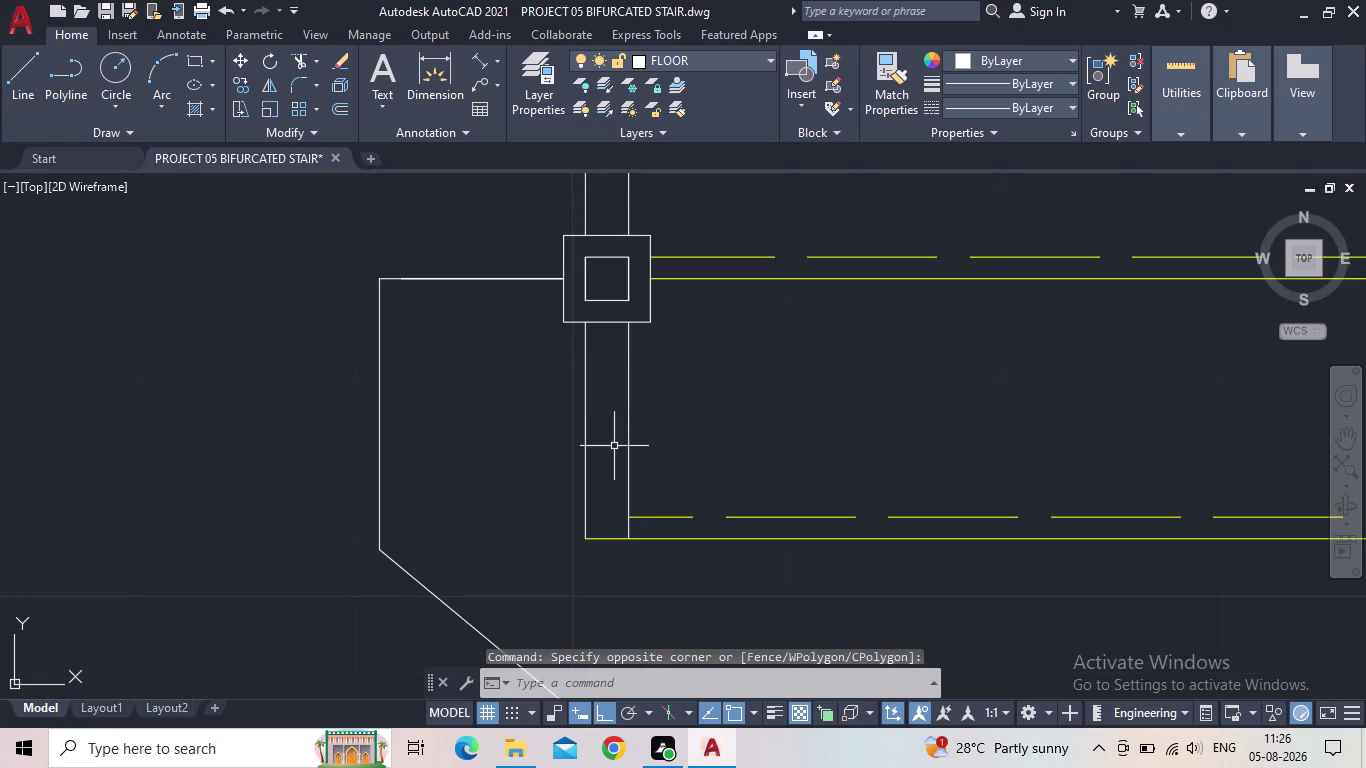
middle_drag(671, 441, 627, 431)
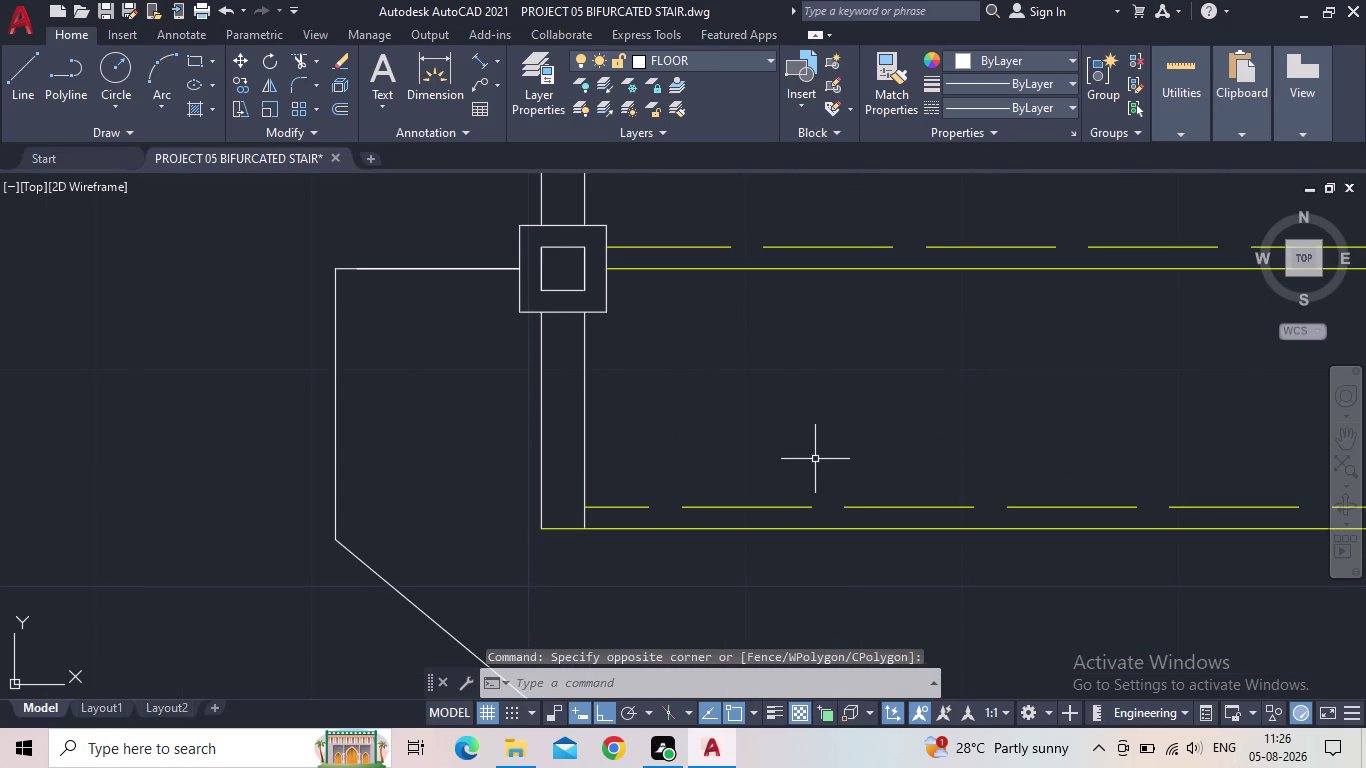
key(l)
key(Return)
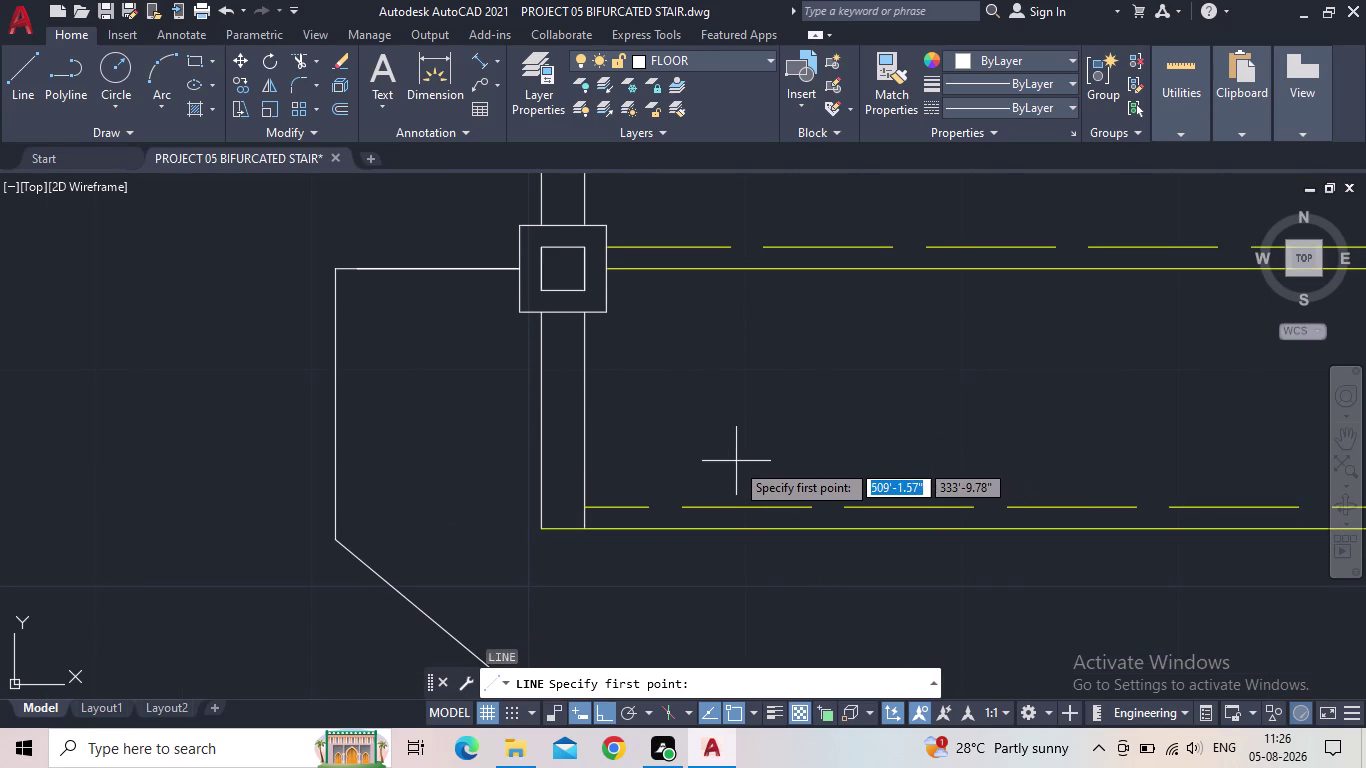
scroll(up, 3)
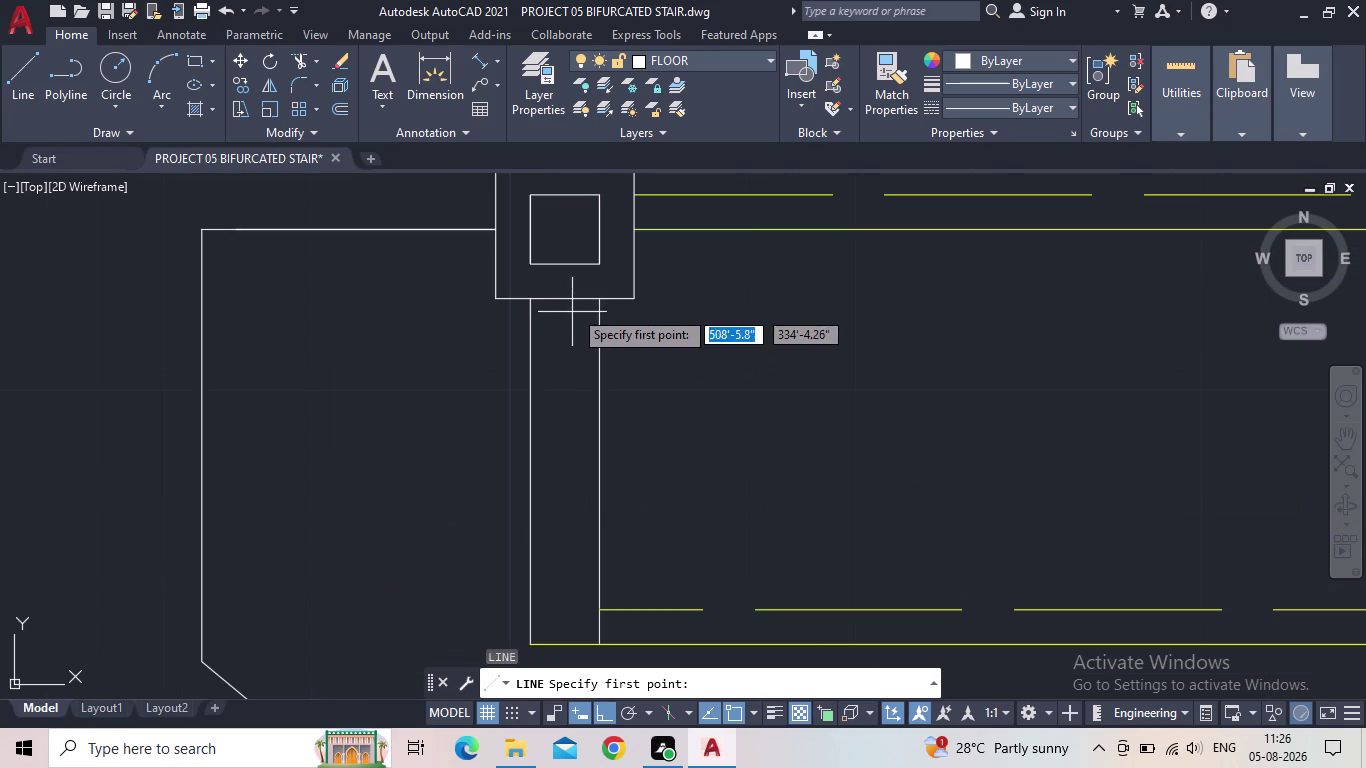
drag(565, 297, 567, 320)
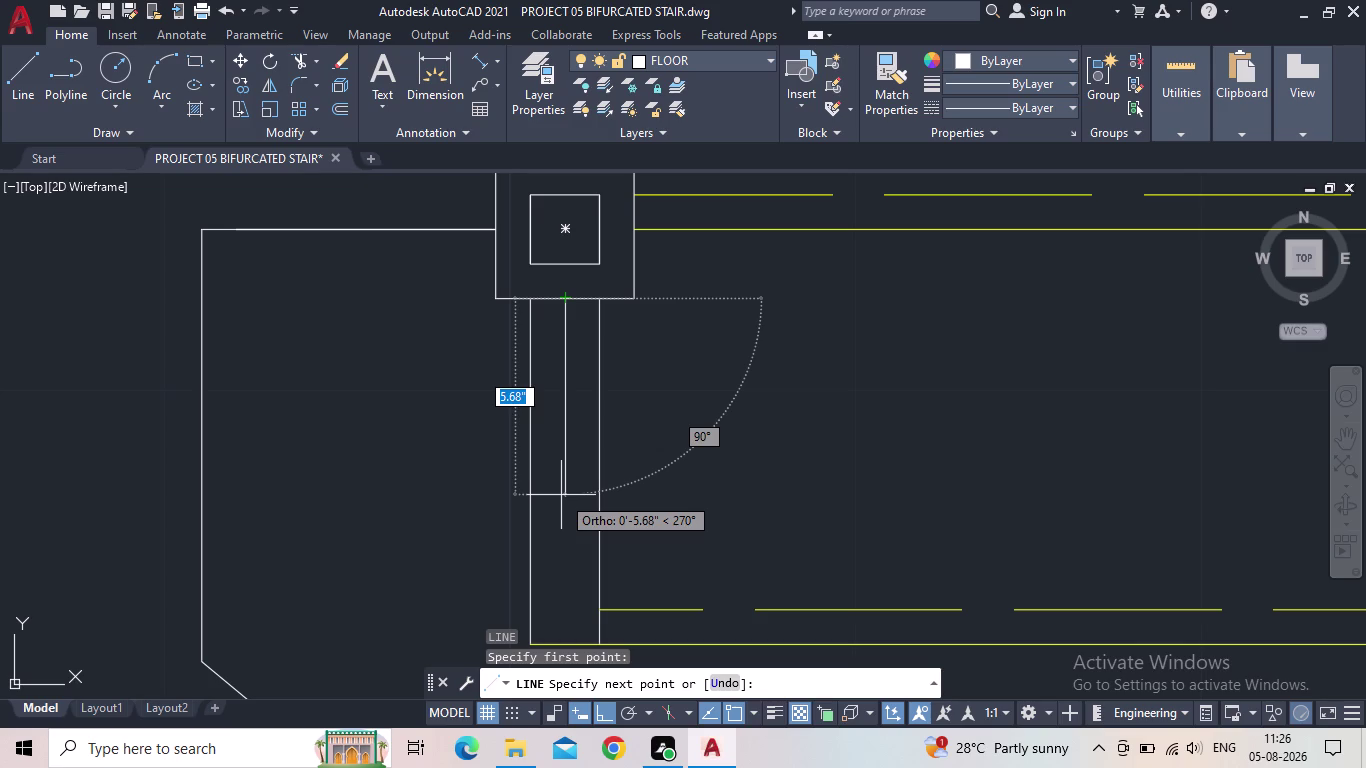
text(0.)
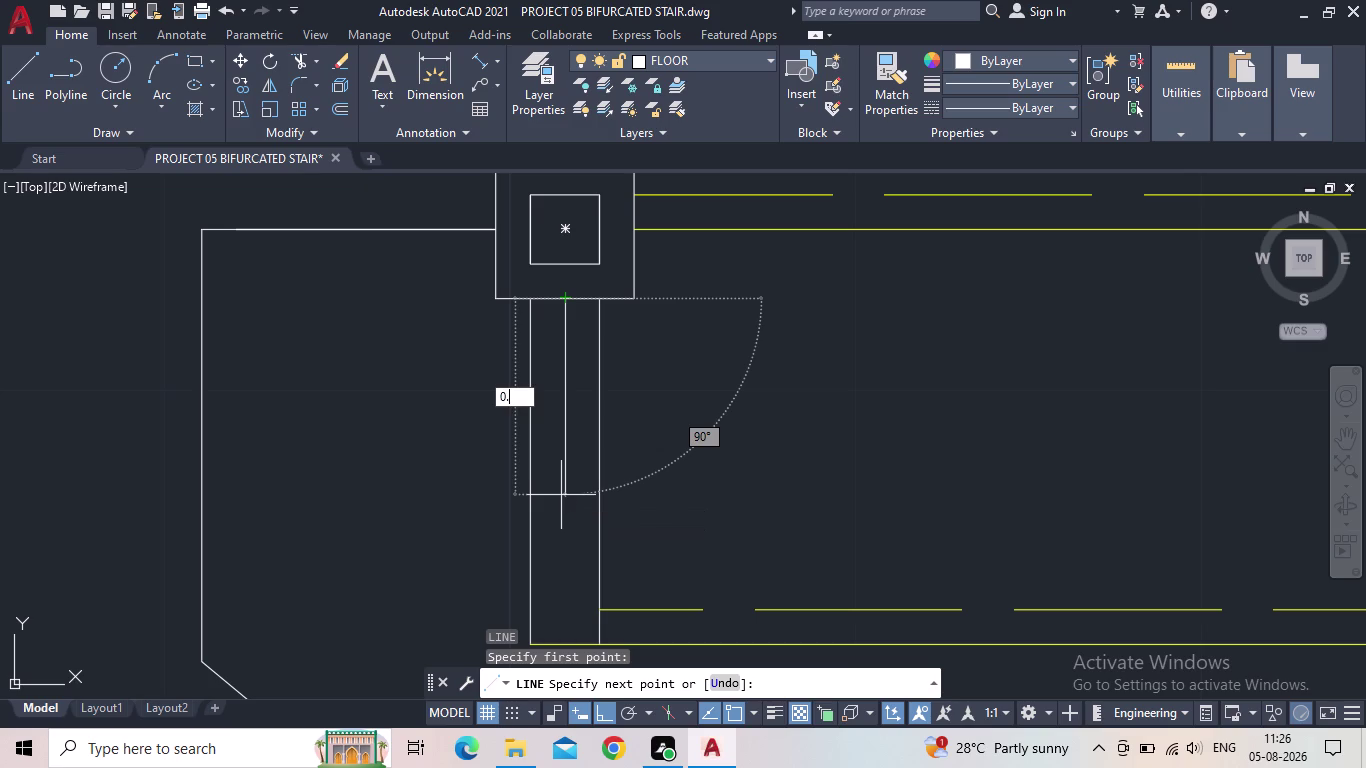
text(75)
key(shift+quotedbl)
key(Return)
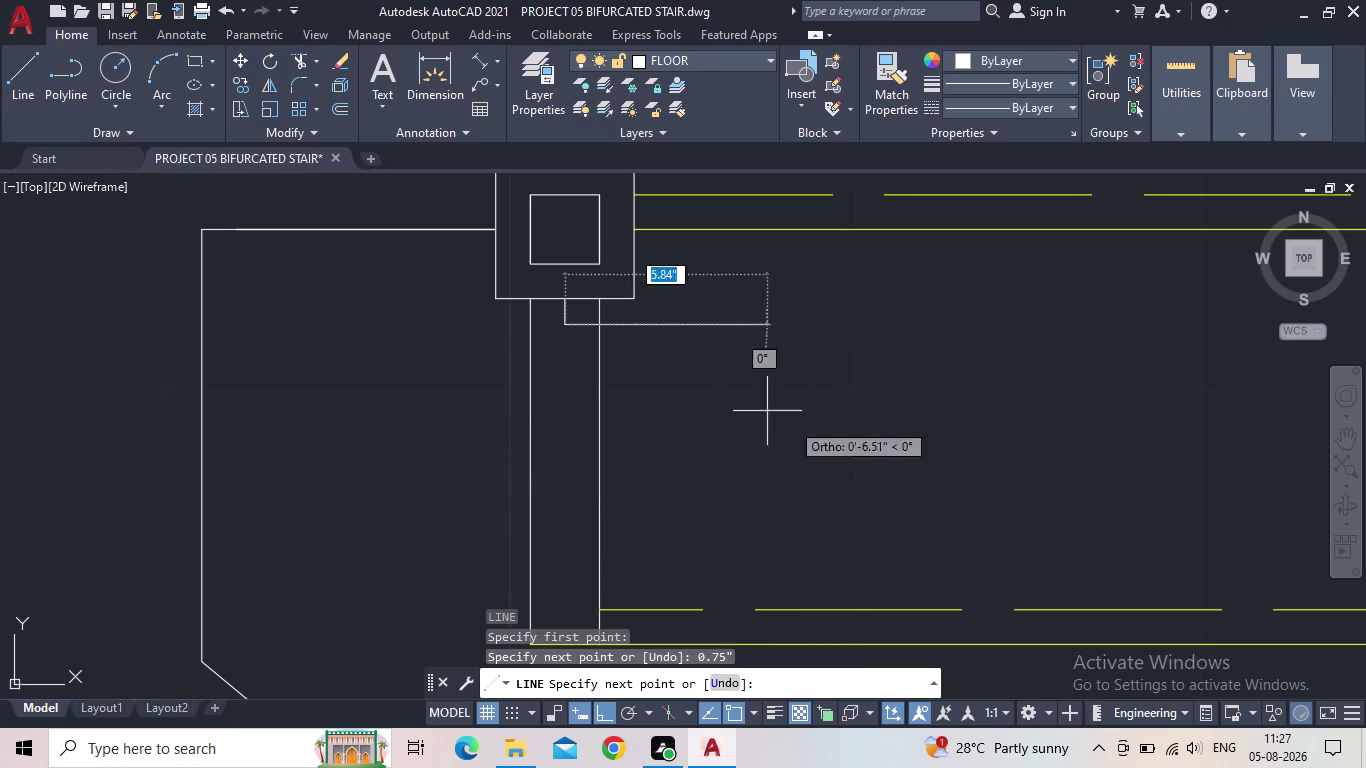
key(Escape)
Window-select the stringer lines below the post and delete them.
drag(555, 378, 546, 379)
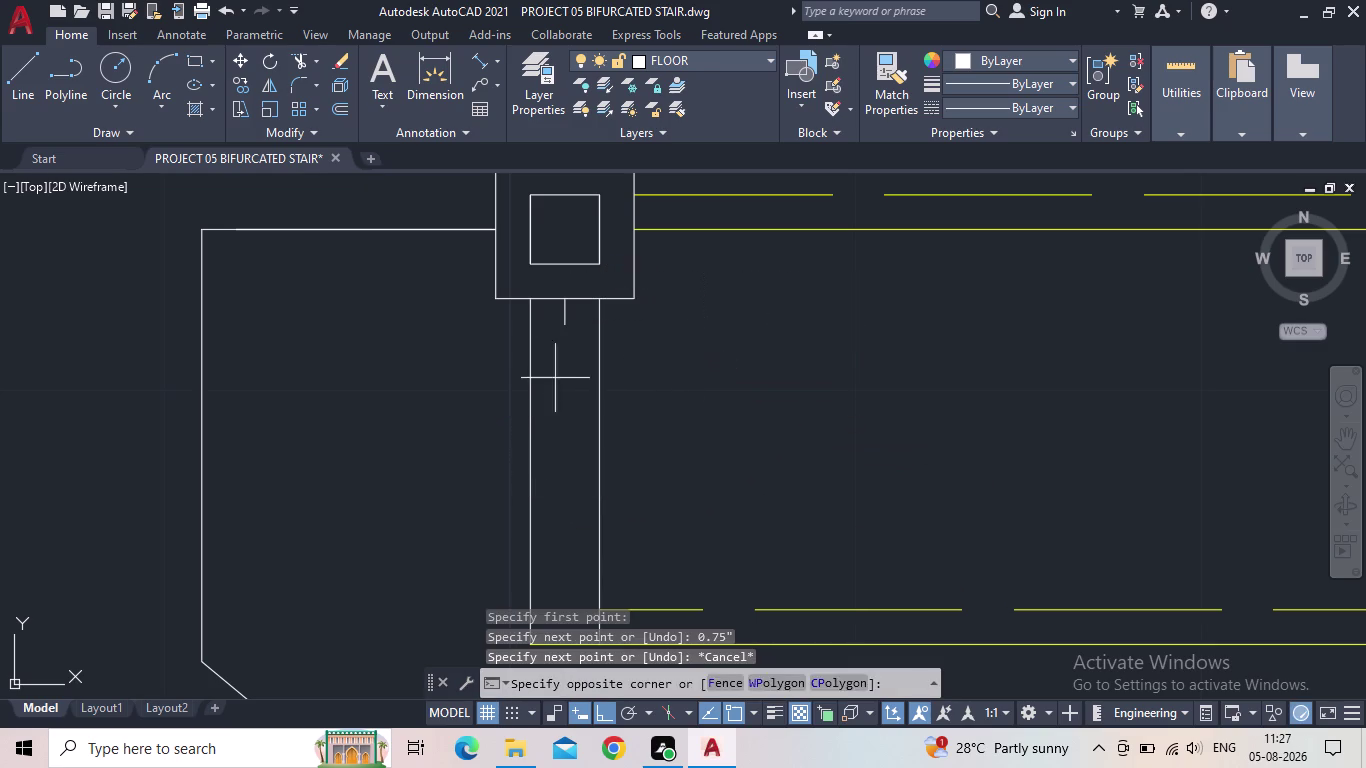
click(488, 384)
scroll(down, 3)
middle_click(618, 389)
drag(623, 396, 614, 397)
click(601, 395)
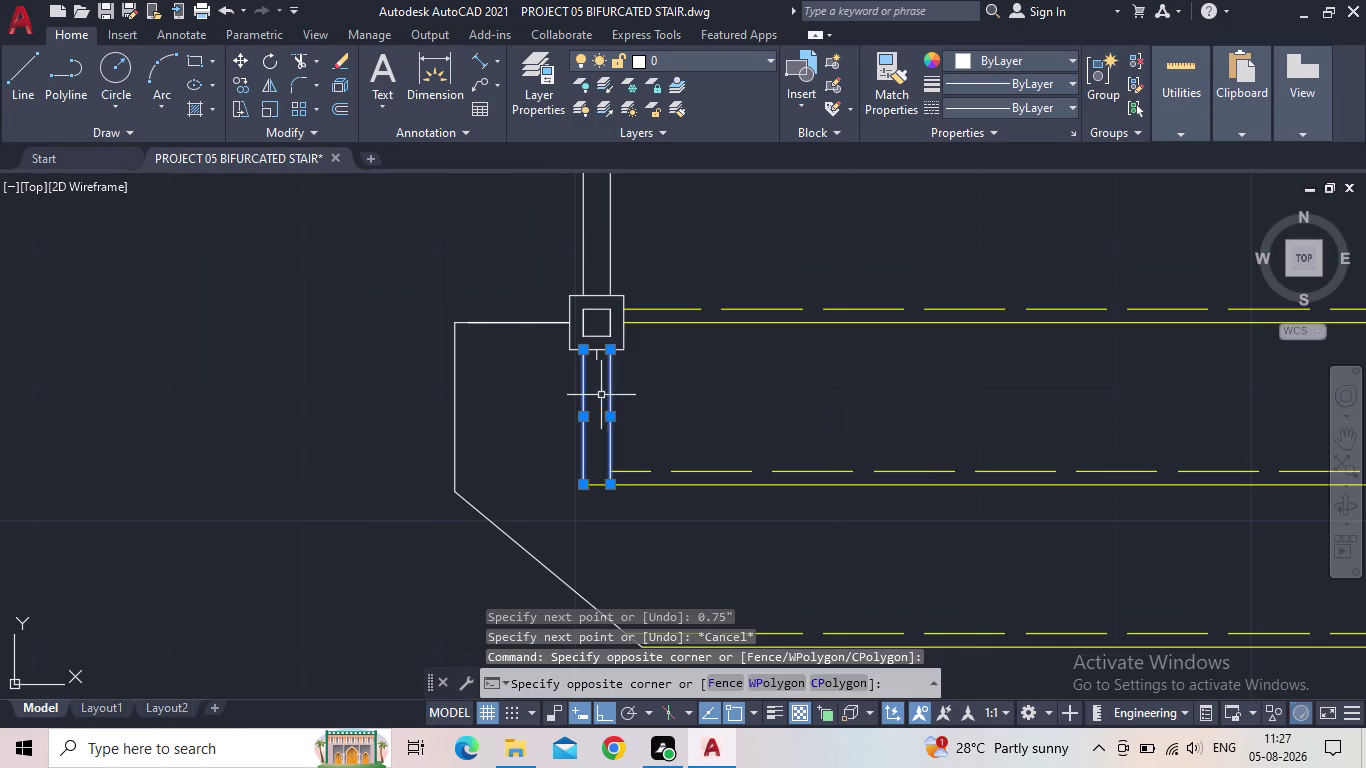
key(Delete)
scroll(up, 3)
middle_drag(652, 381, 523, 388)
scroll(up, 3)
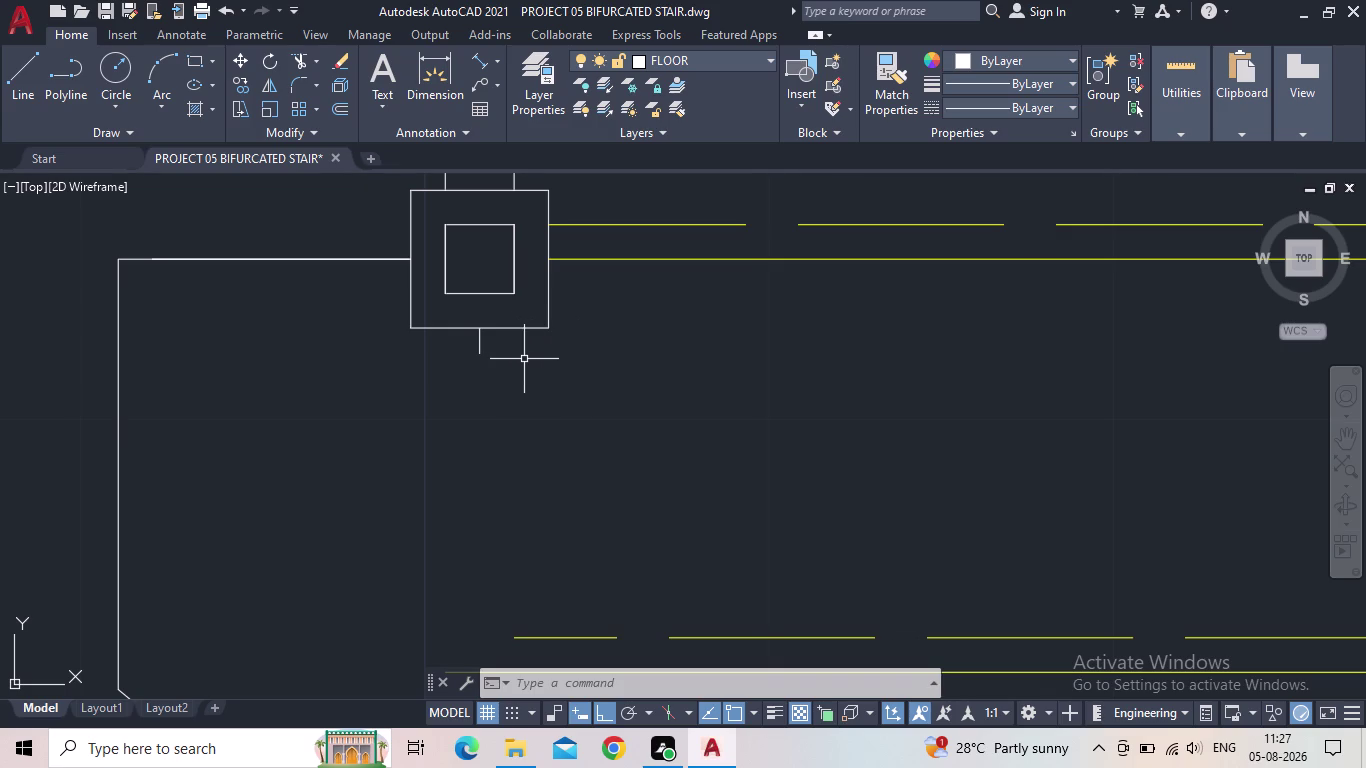
Preview a sloped break-line from the post stub, cancel it, and save the drawing.
key(l)
key(Return)
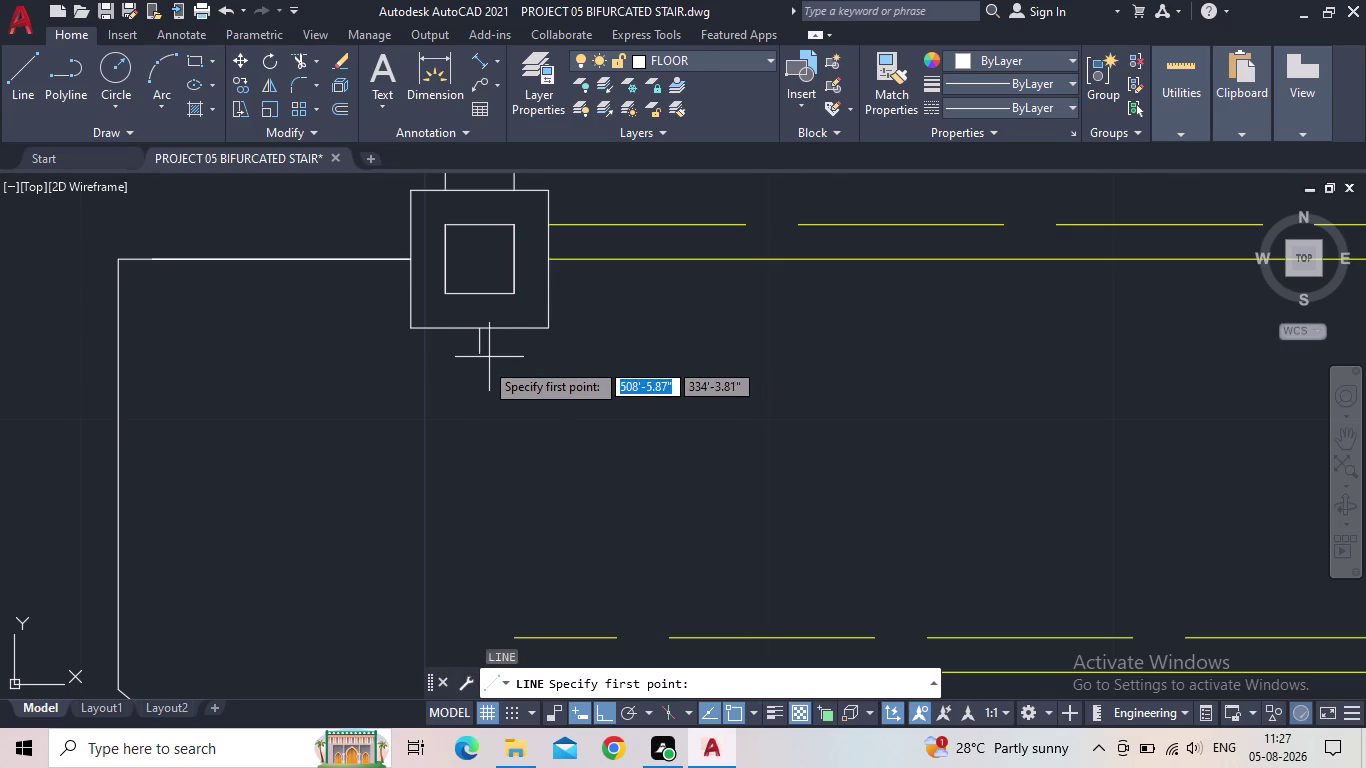
click(479, 358)
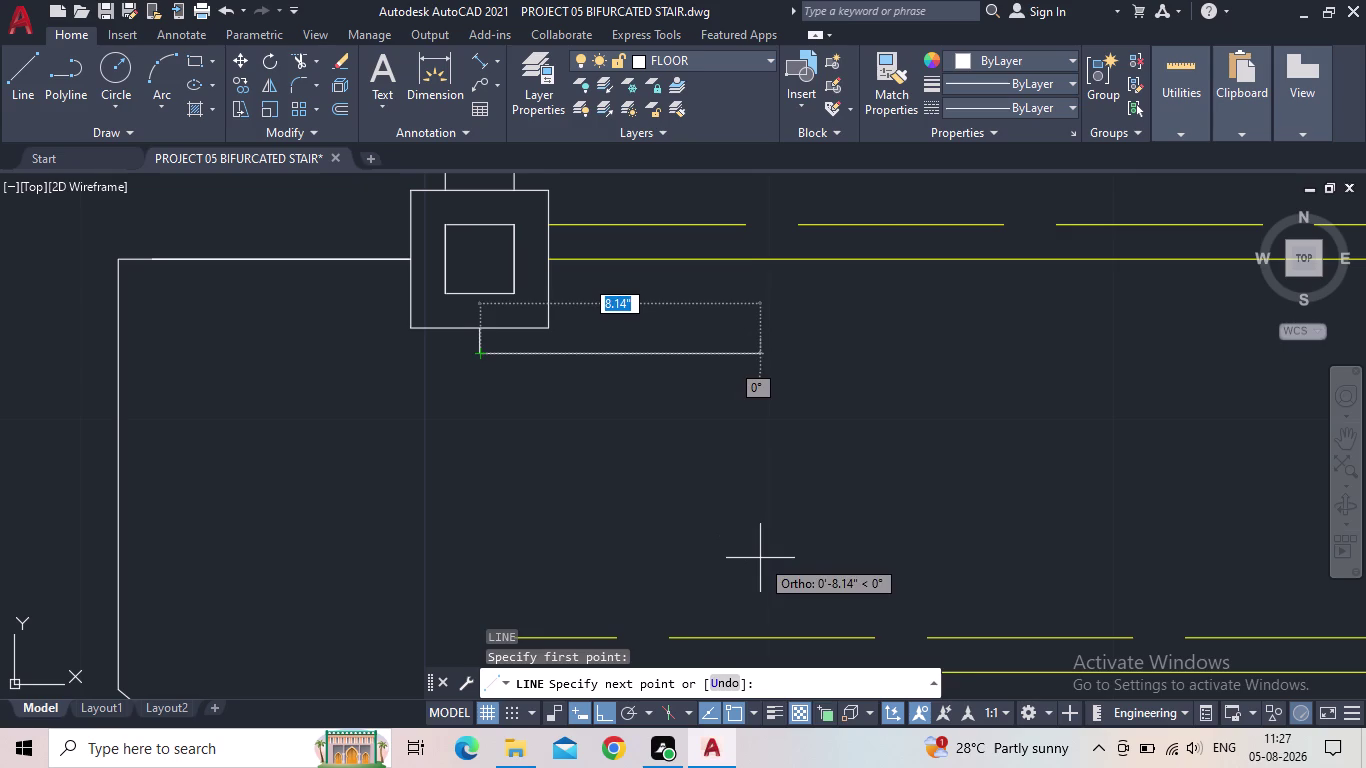
click(603, 711)
middle_drag(715, 583, 417, 453)
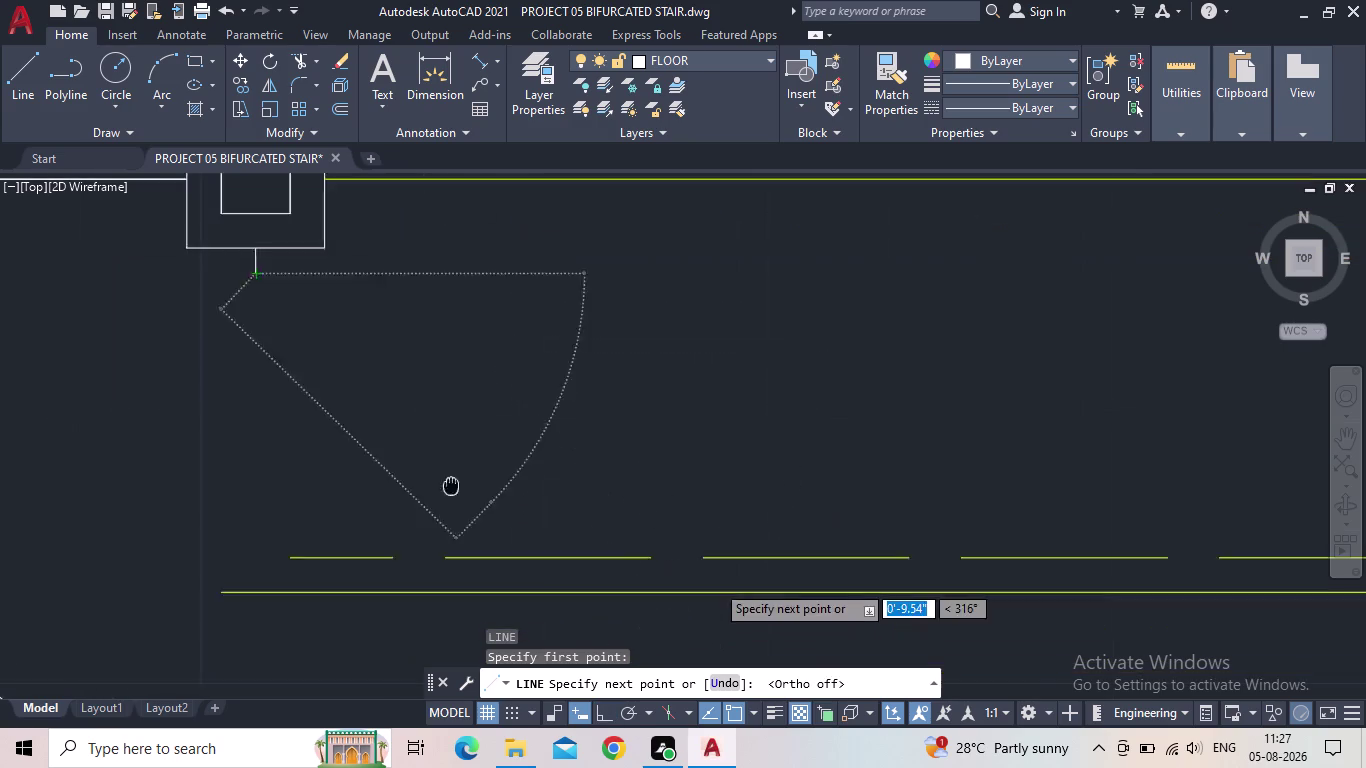
scroll(down, 3)
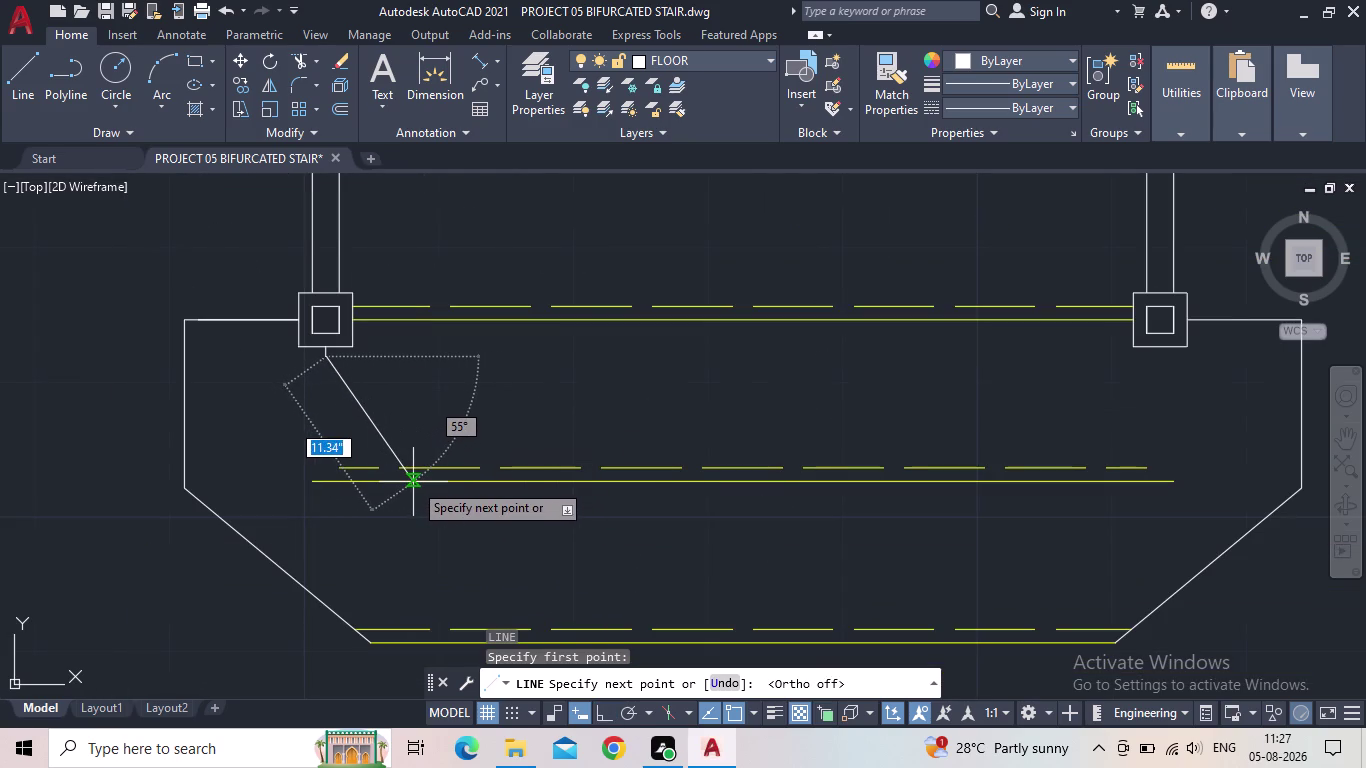
scroll(up, 3)
scroll(up, 3)
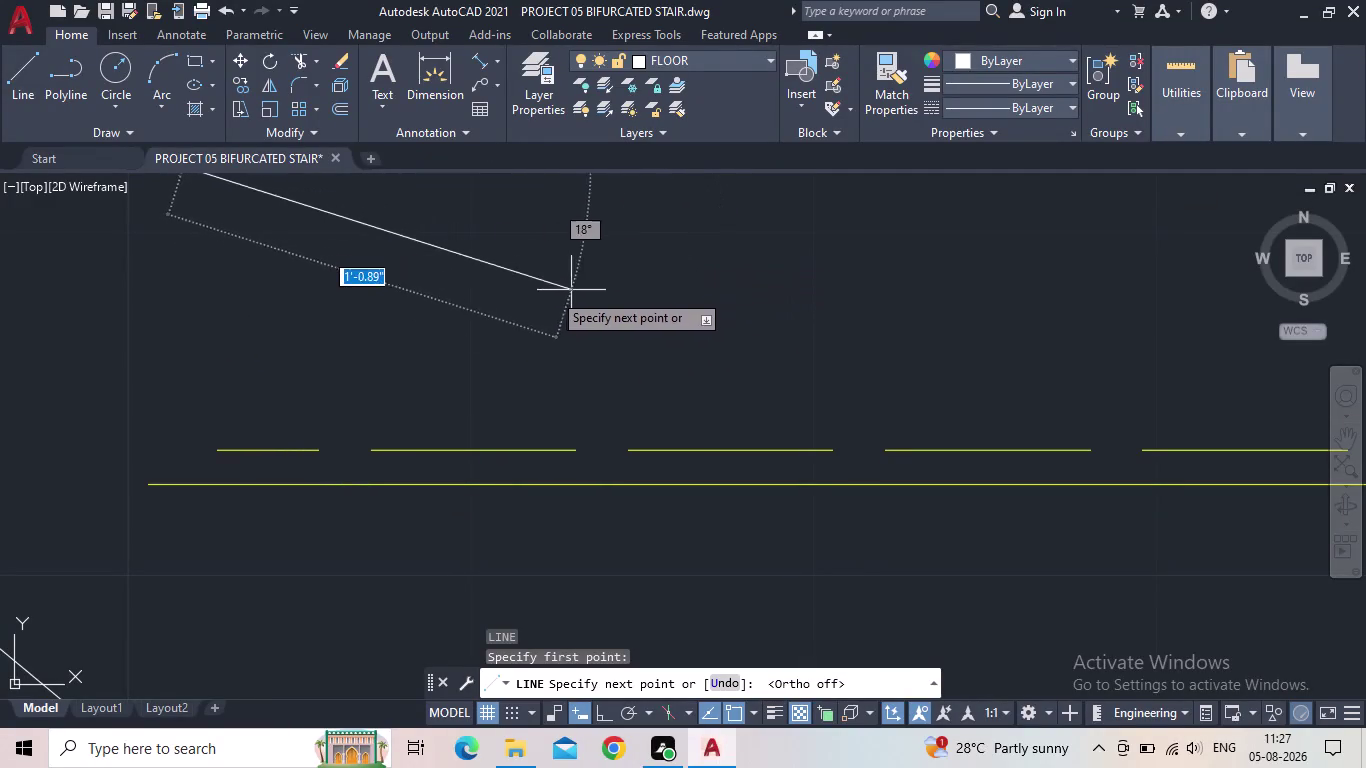
key(Escape)
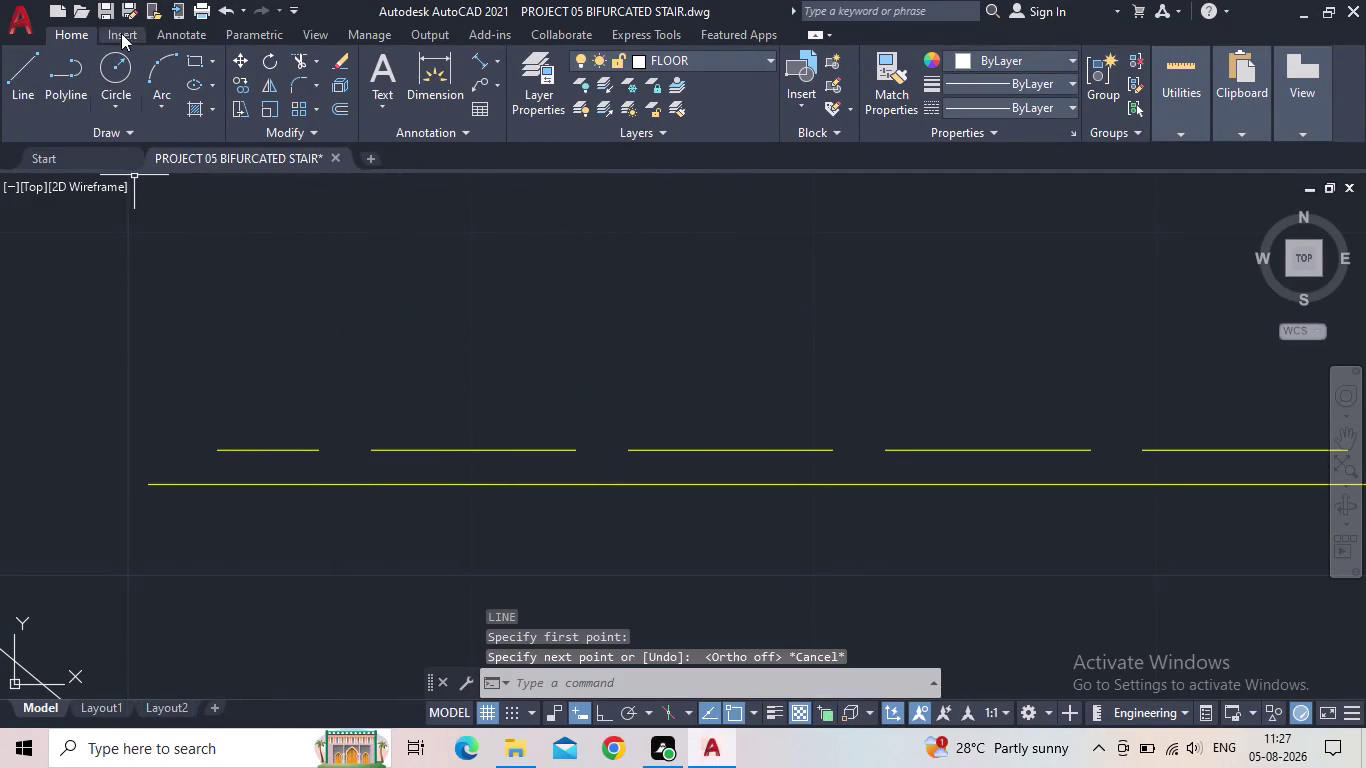
click(102, 13)
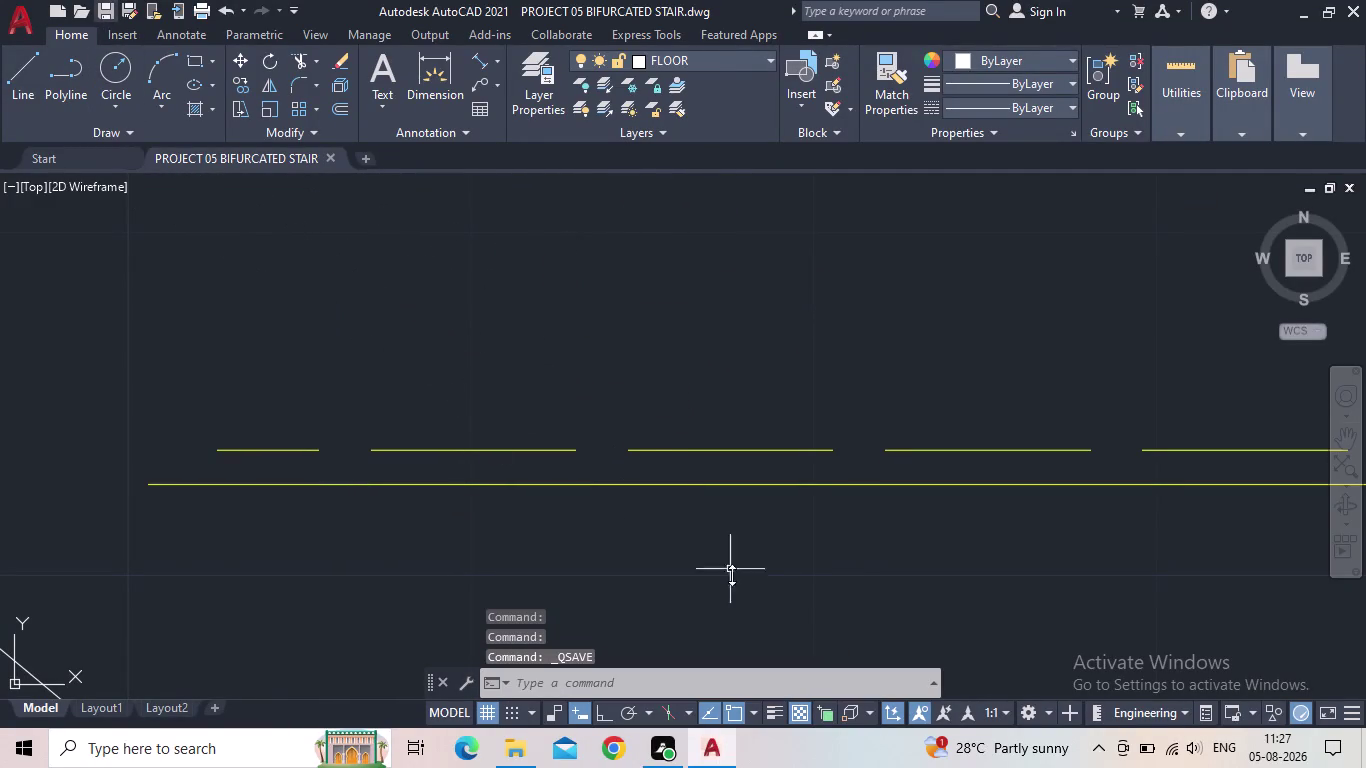